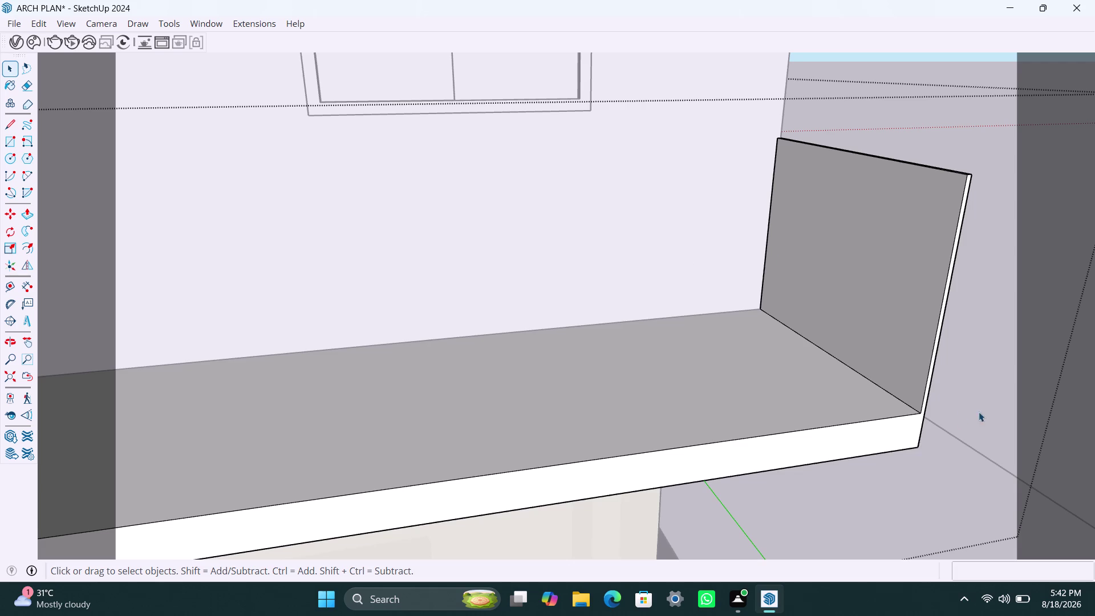
Copy the end wall's inner corner edge 18 mm over and start pulling the thin strip into a wall.
scroll(up, 3)
middle_click(920, 410)
scroll(up, 3)
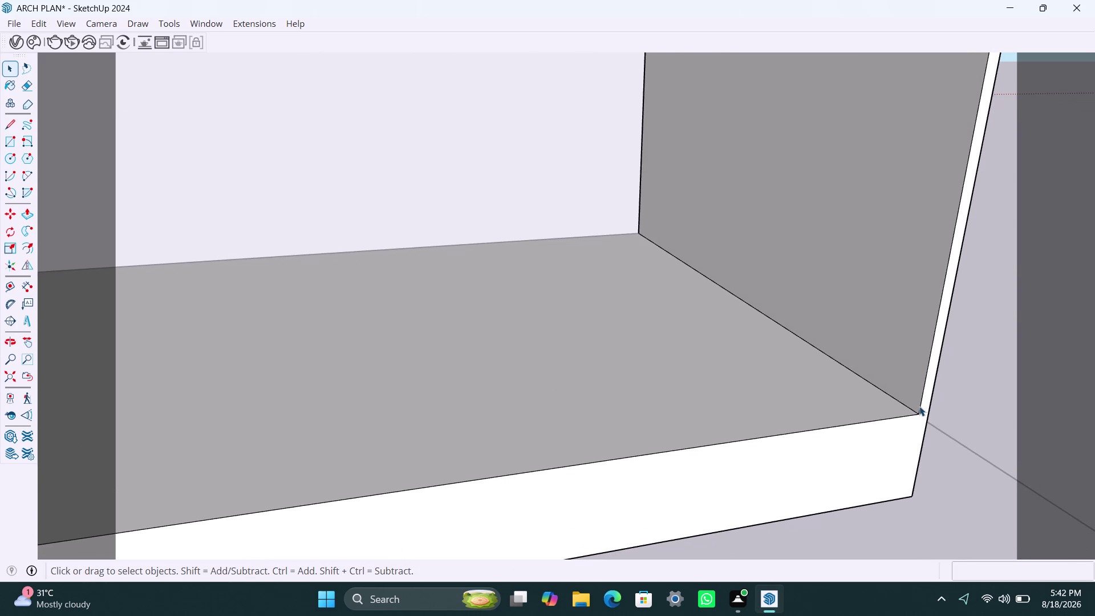
click(920, 406)
key(m)
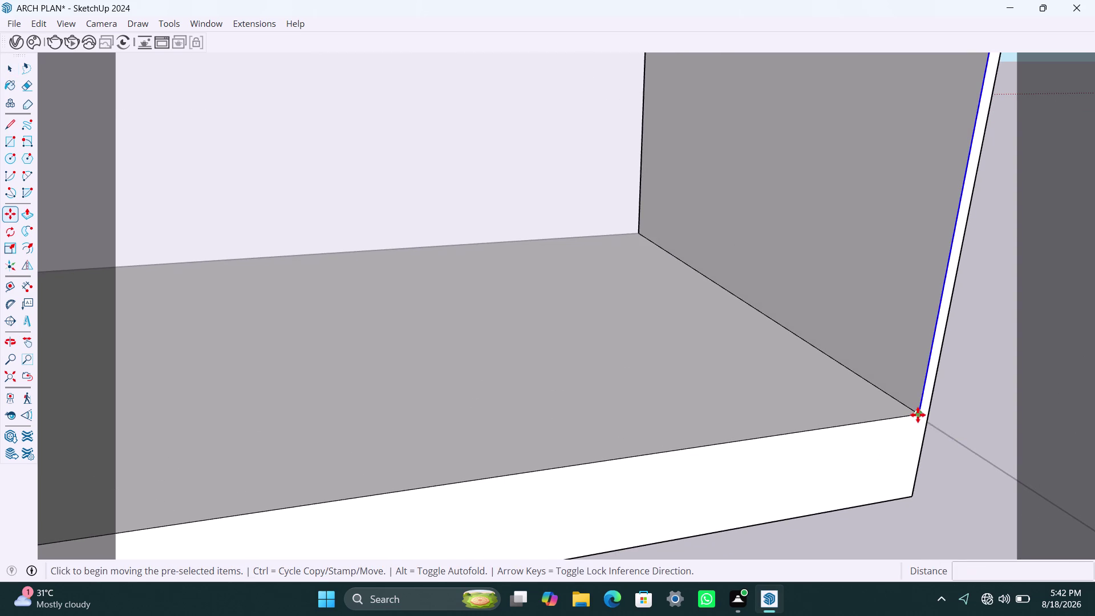
click(918, 415)
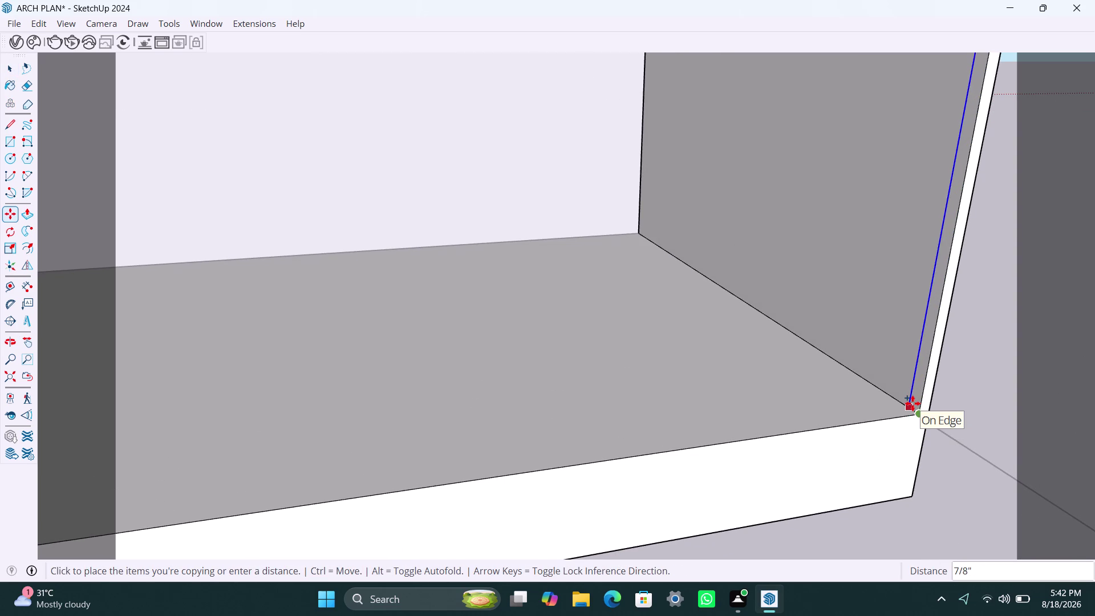
text(18MM)
key(Return)
key(space)
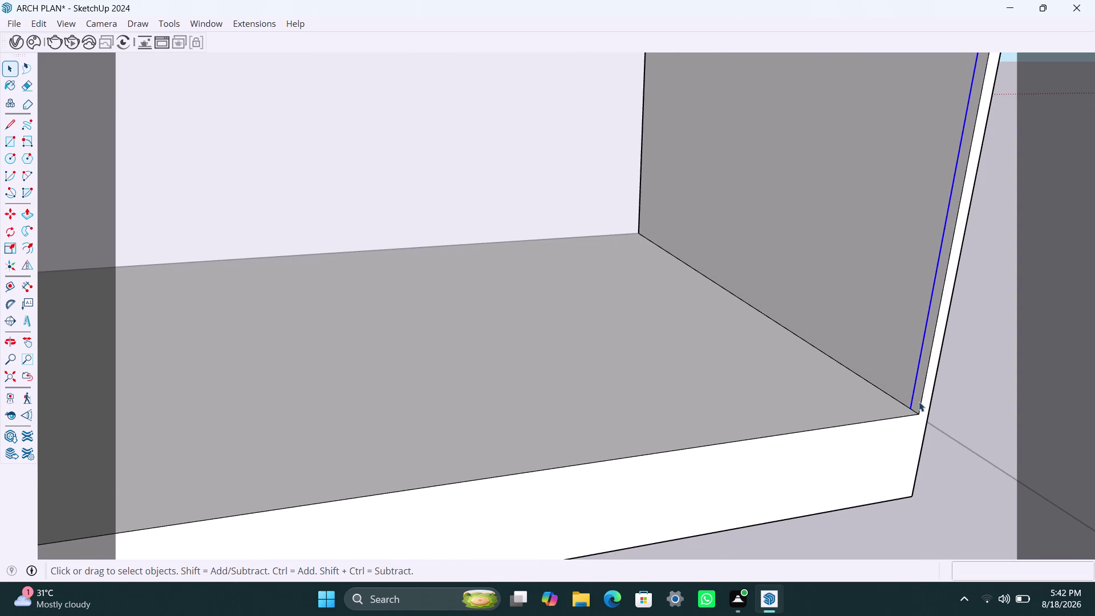
click(919, 387)
key(p)
click(919, 388)
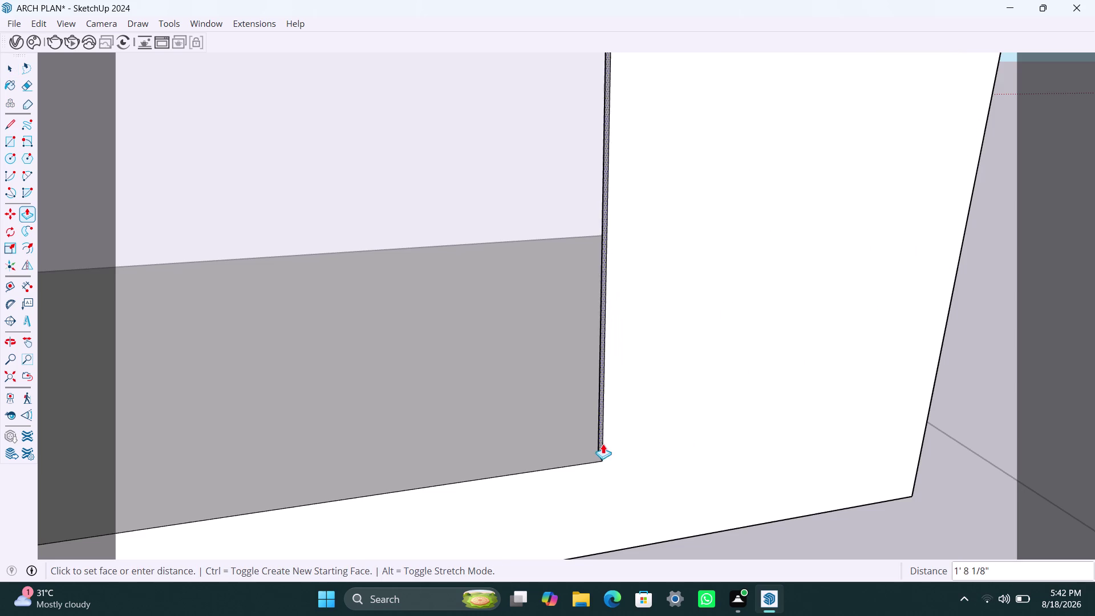
Orbit around the balcony and roof, save the model, and cancel the unfinished wall pull.
scroll(down, 3)
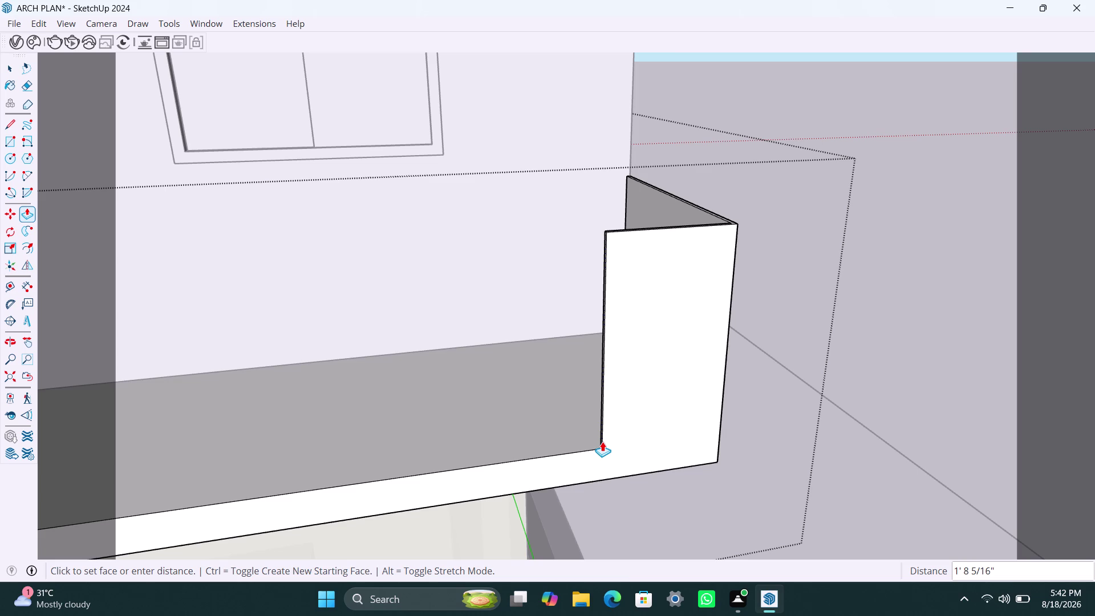
scroll(down, 3)
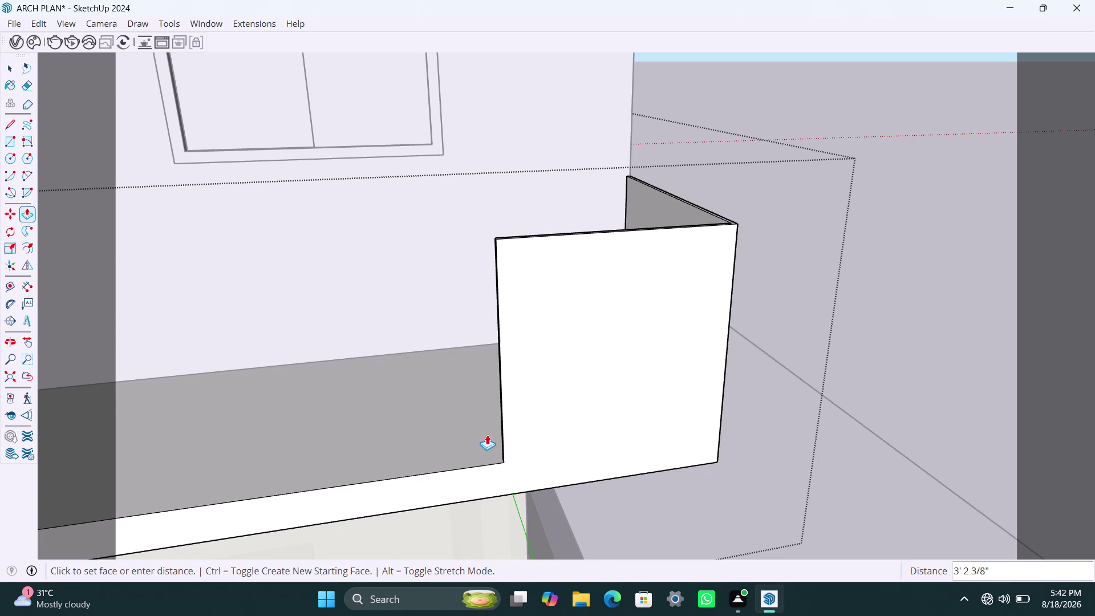
scroll(down, 3)
middle_drag(491, 447, 870, 426)
scroll(up, 3)
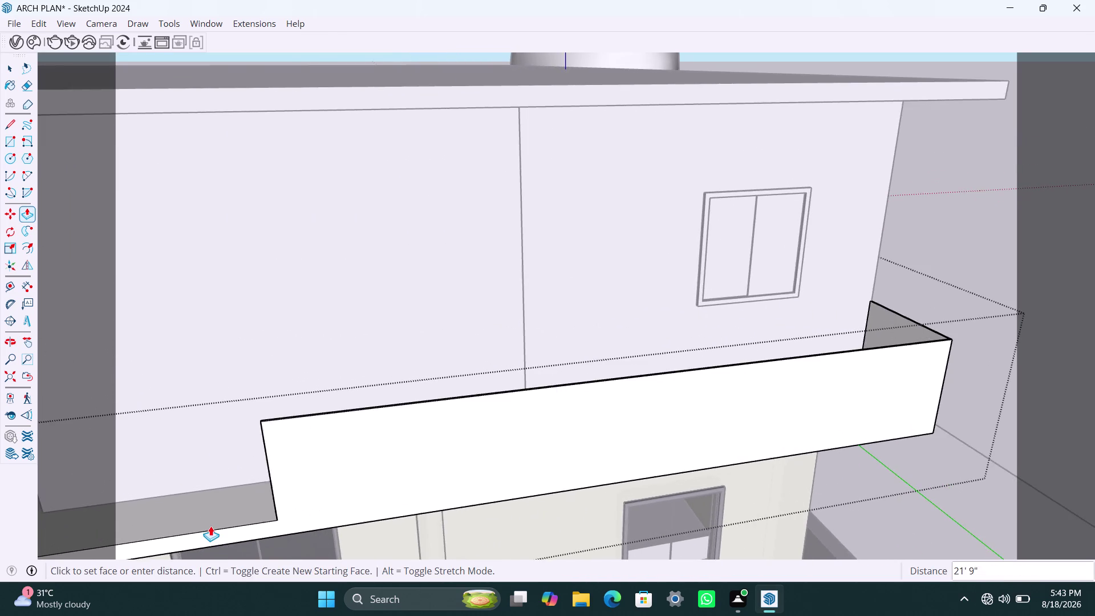
scroll(down, 3)
middle_drag(208, 524, 900, 425)
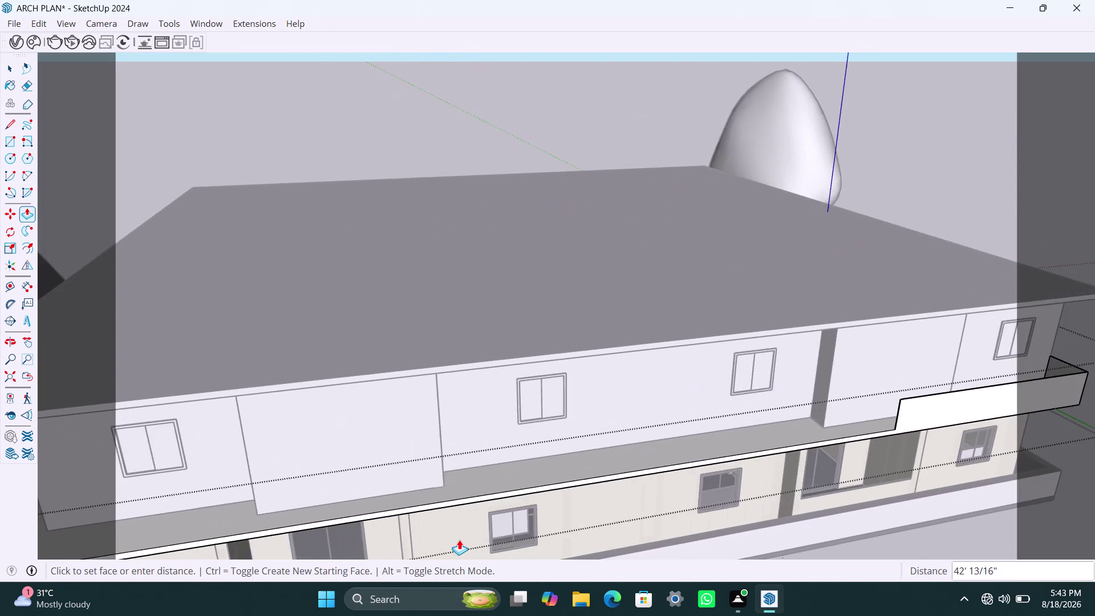
scroll(down, 3)
middle_drag(236, 541, 559, 510)
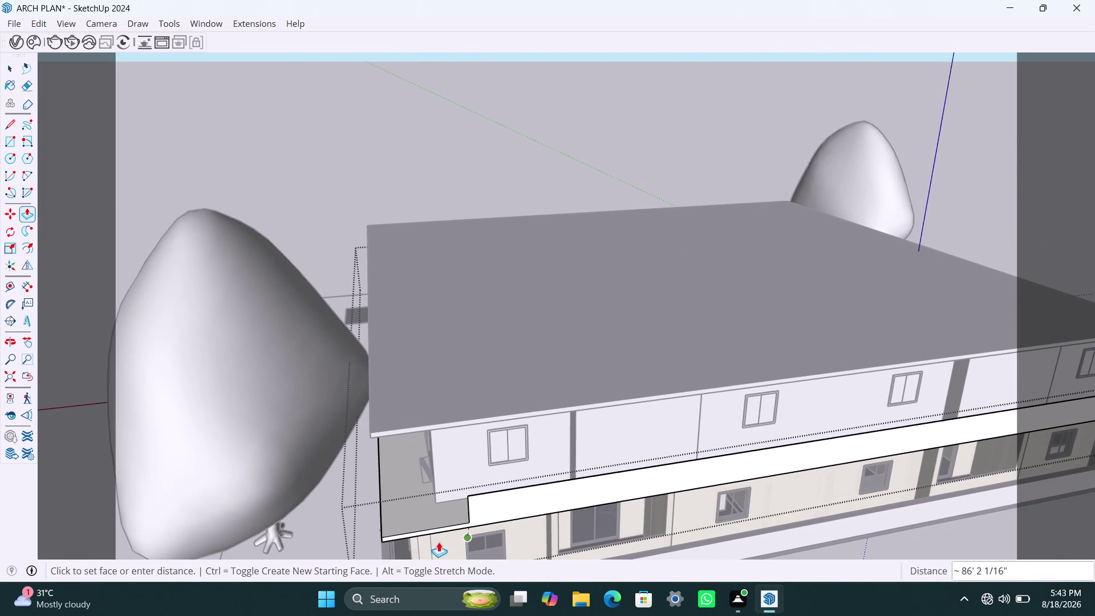
scroll(up, 3)
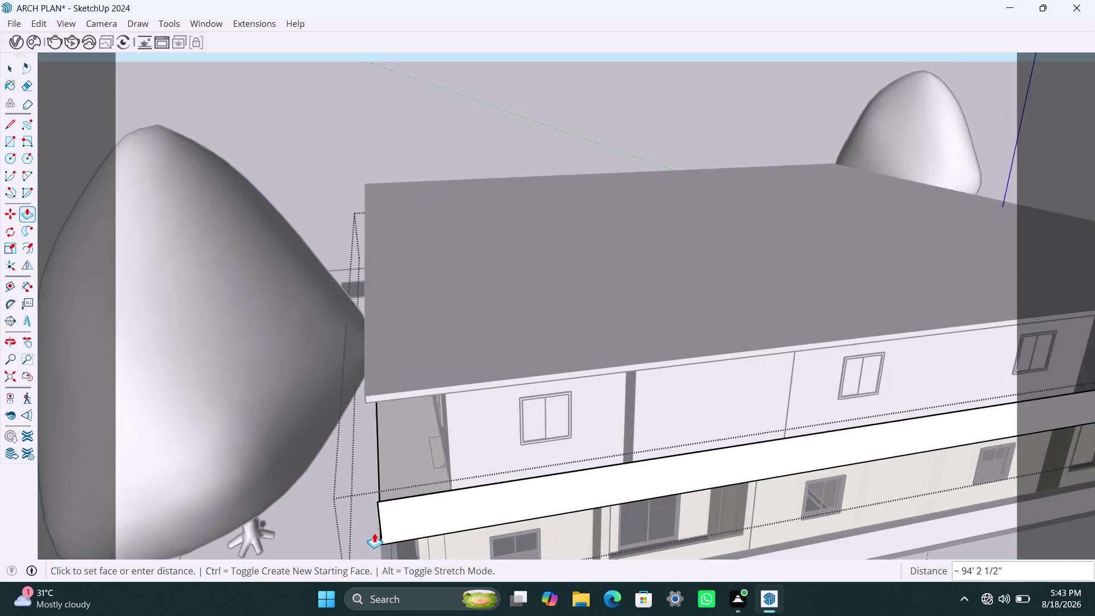
scroll(up, 3)
click(374, 533)
scroll(down, 3)
middle_drag(390, 518, 592, 535)
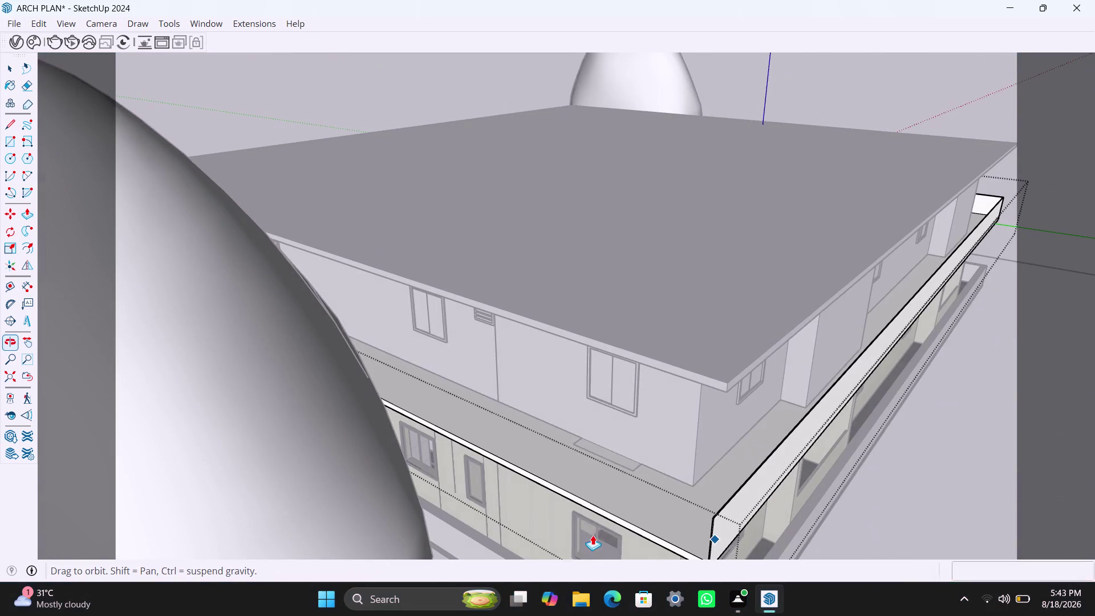
scroll(up, 3)
middle_drag(638, 524, 701, 536)
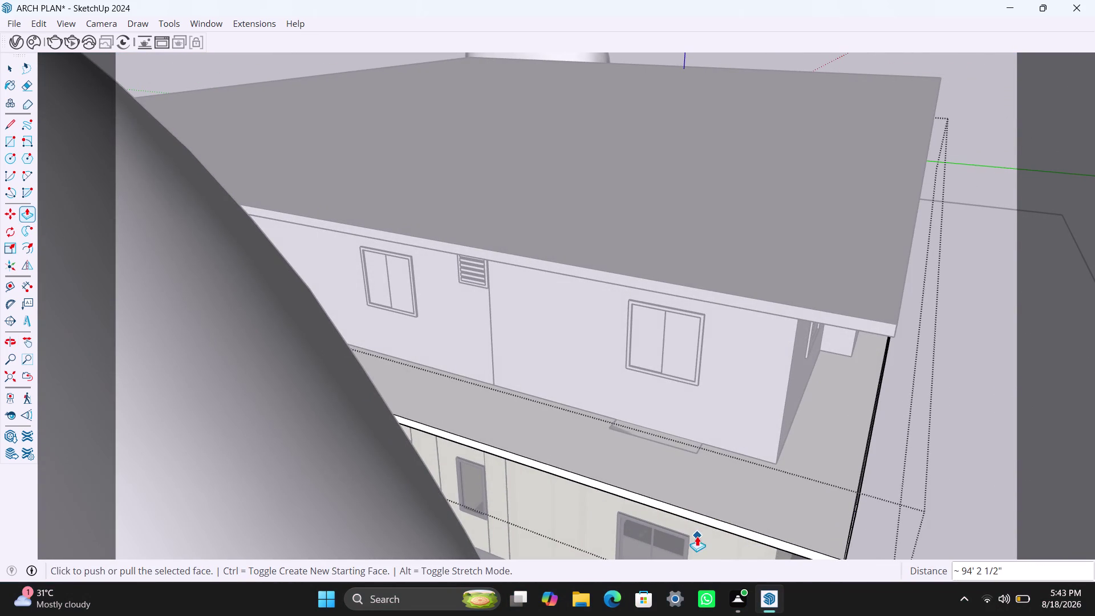
key(ctrl+s)
scroll(down, 3)
middle_drag(685, 519, 731, 524)
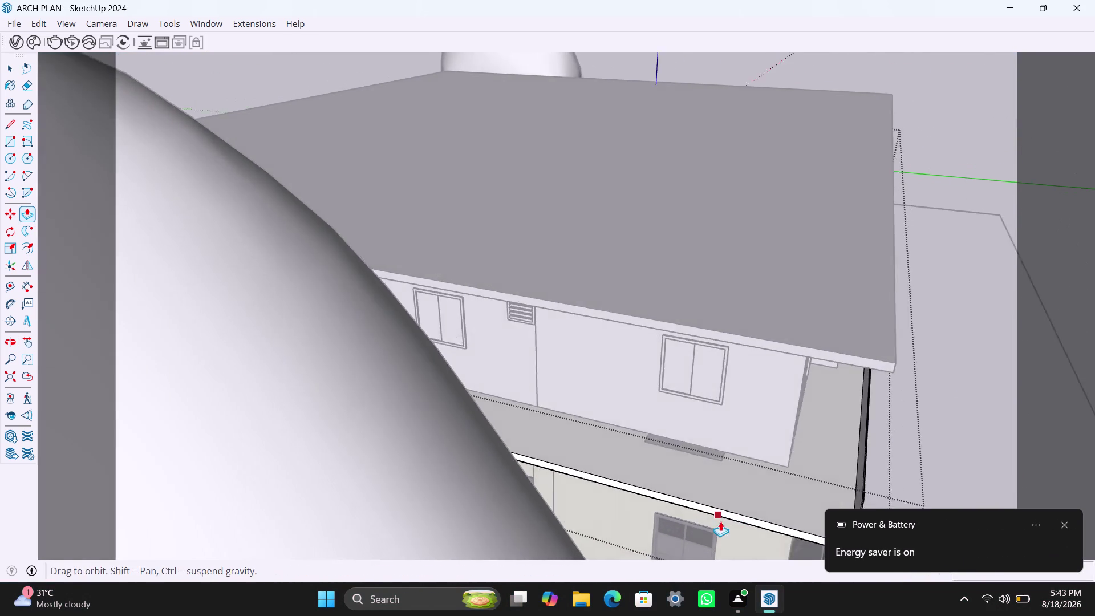
scroll(up, 3)
middle_drag(702, 503, 692, 440)
scroll(up, 3)
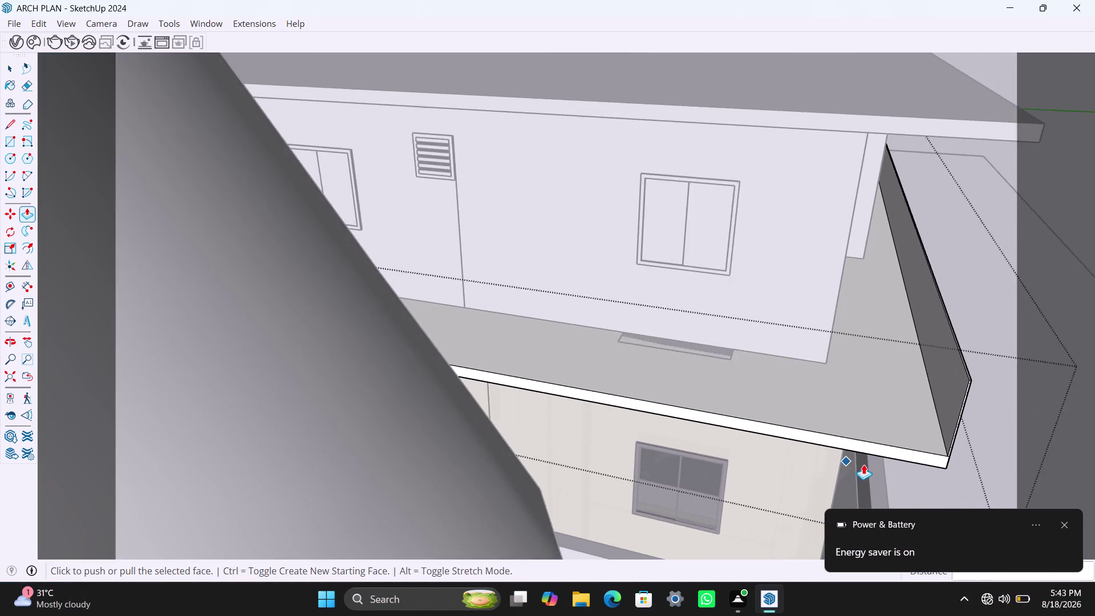
key(space)
Redo the 18 mm edge copy at the end wall corner and start pulling the strip again.
scroll(up, 3)
middle_drag(927, 443, 836, 439)
scroll(up, 3)
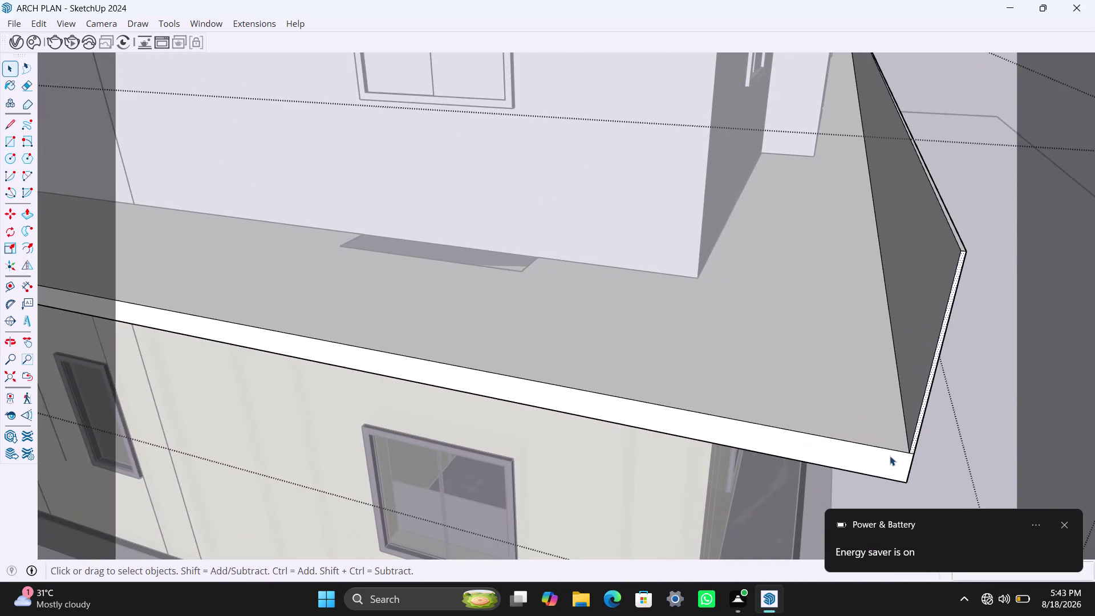
middle_drag(890, 455, 965, 463)
scroll(up, 3)
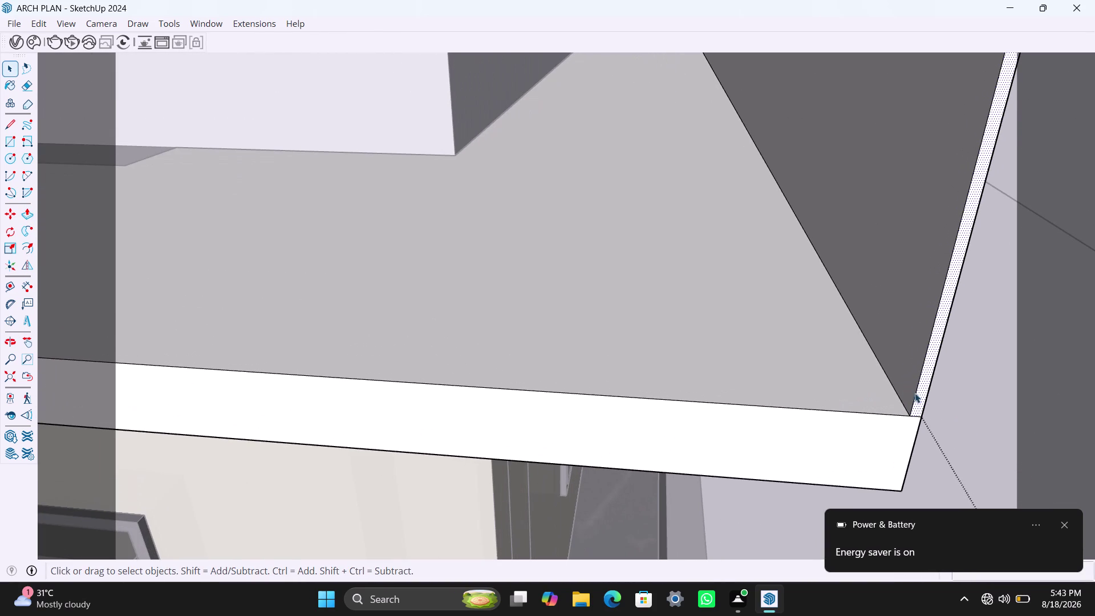
click(914, 405)
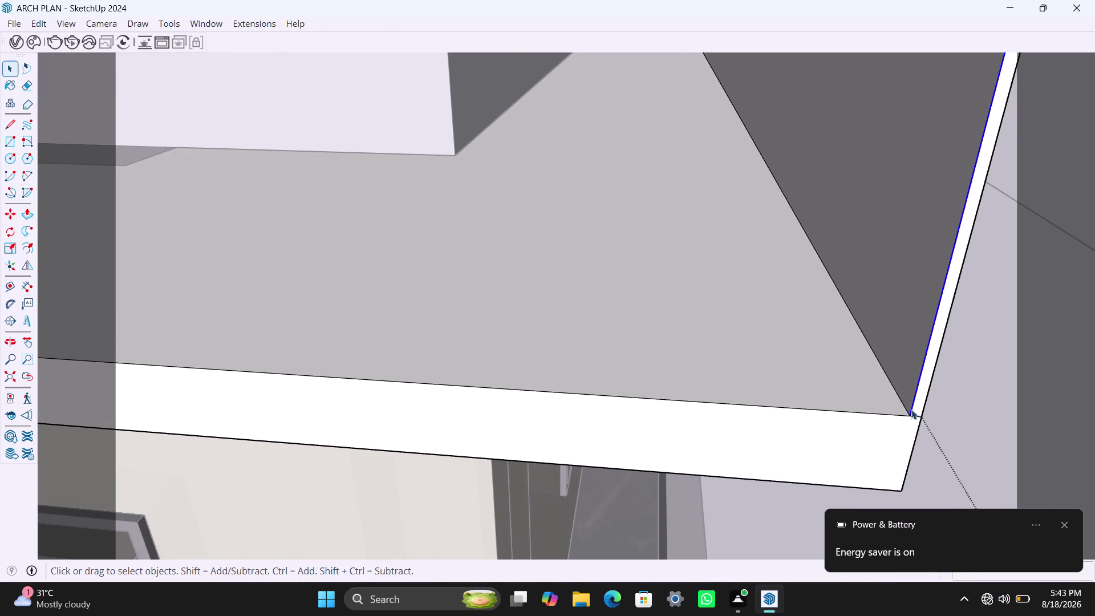
key(m)
click(911, 414)
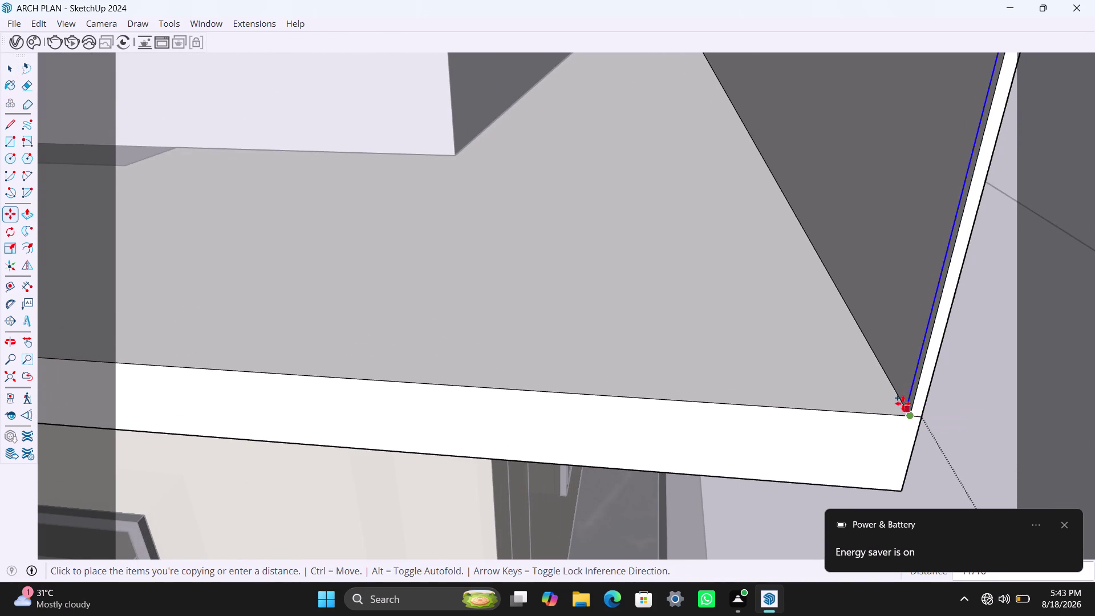
text(18)
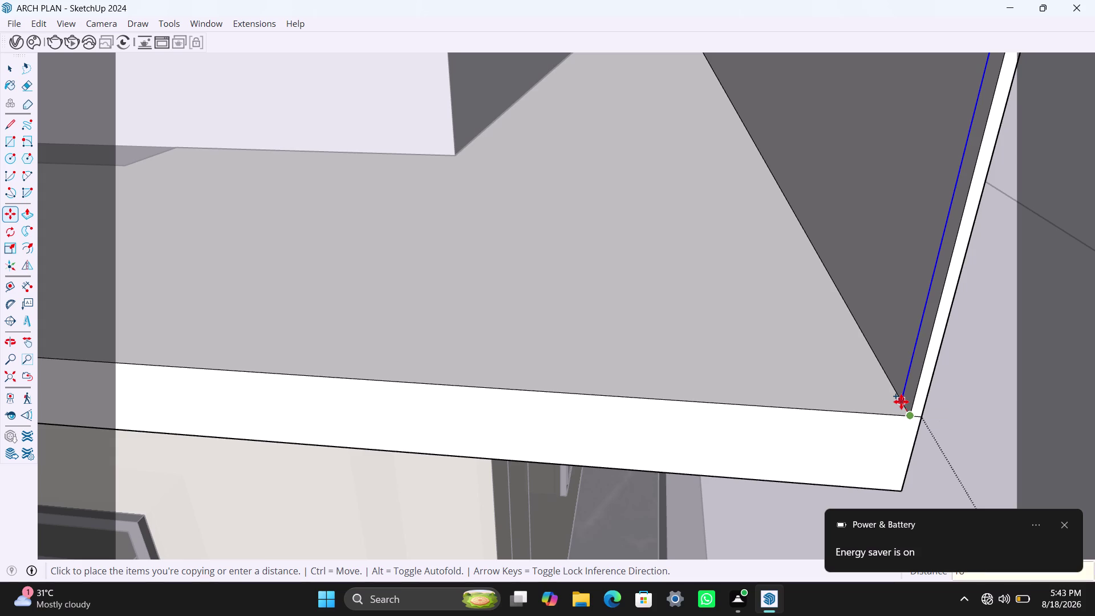
text(MM)
key(Return)
key(space)
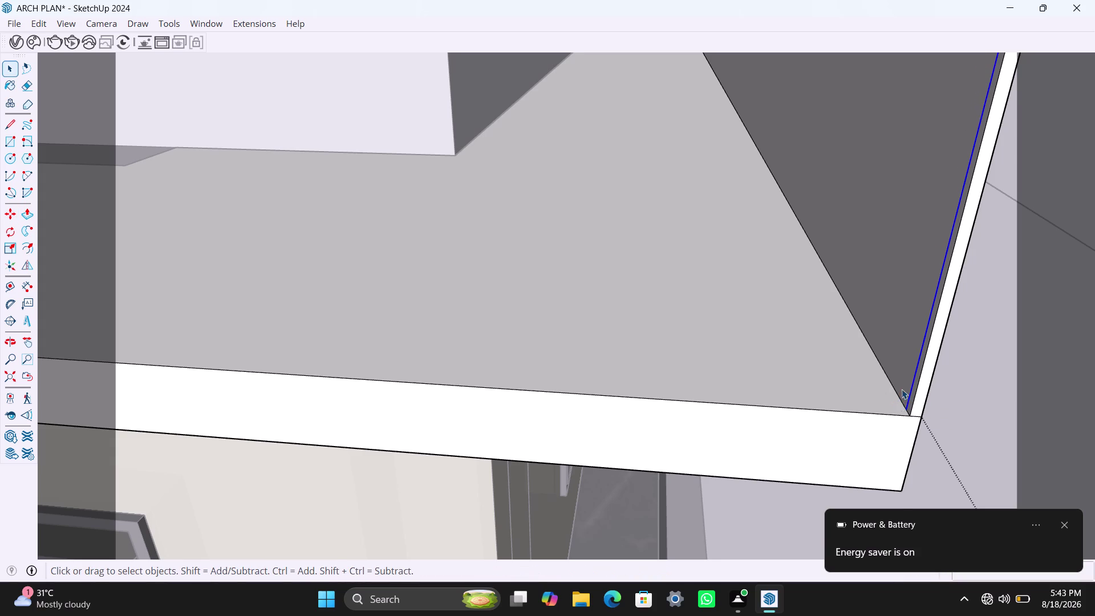
scroll(up, 3)
click(923, 373)
key(p)
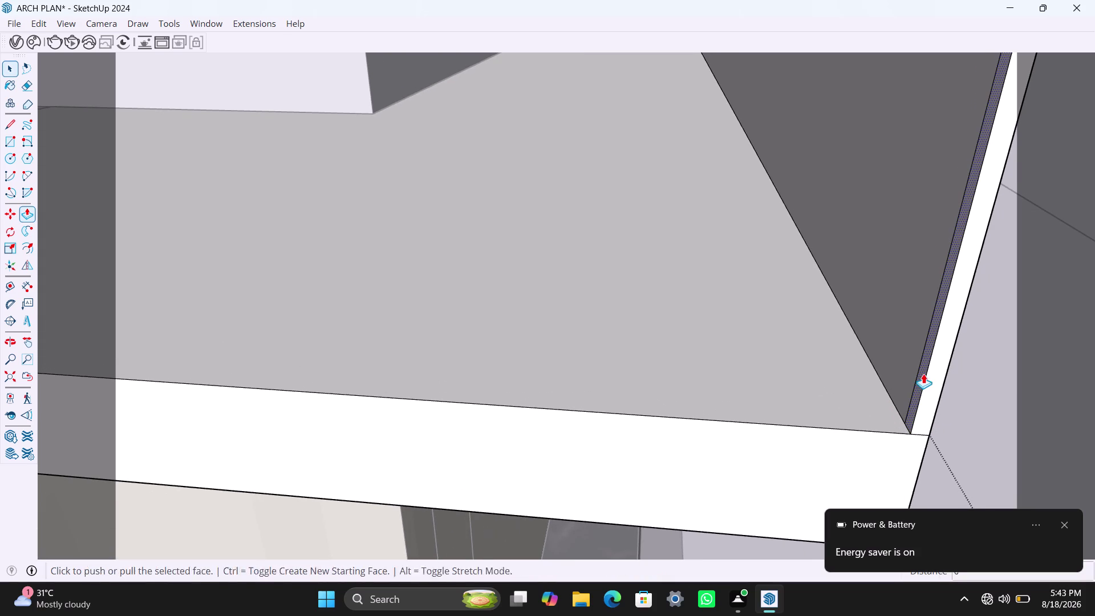
click(923, 373)
Pull the strip into a parapet running along the balcony front to its far end.
scroll(down, 3)
scroll(down, 3)
scroll(down, 3)
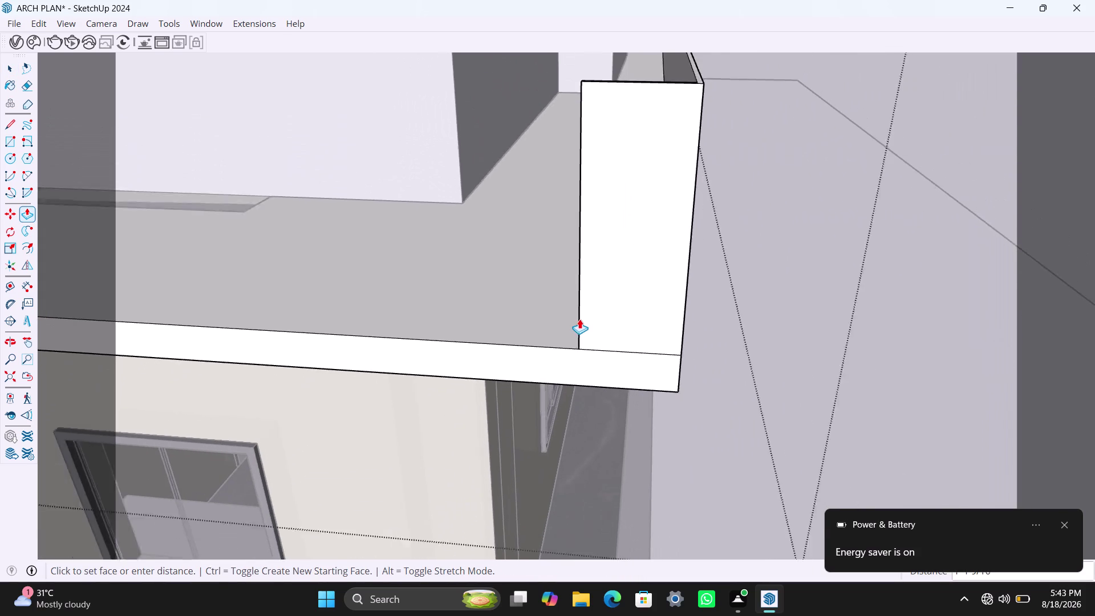
scroll(down, 3)
scroll(down, 3)
middle_drag(465, 307, 335, 301)
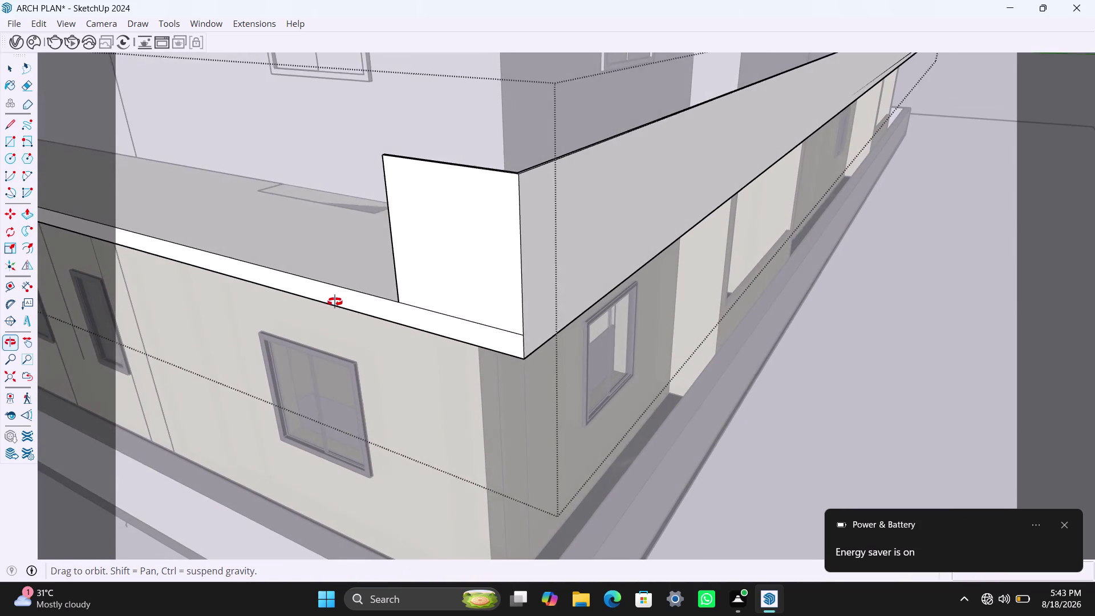
middle_drag(335, 302, 334, 301)
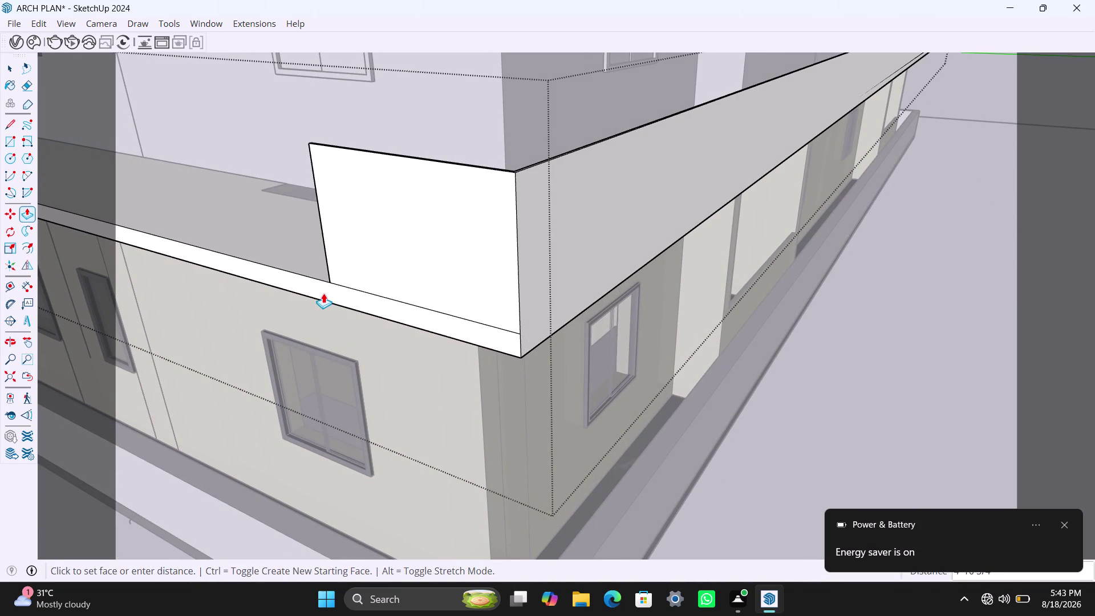
scroll(down, 3)
scroll(down, 3)
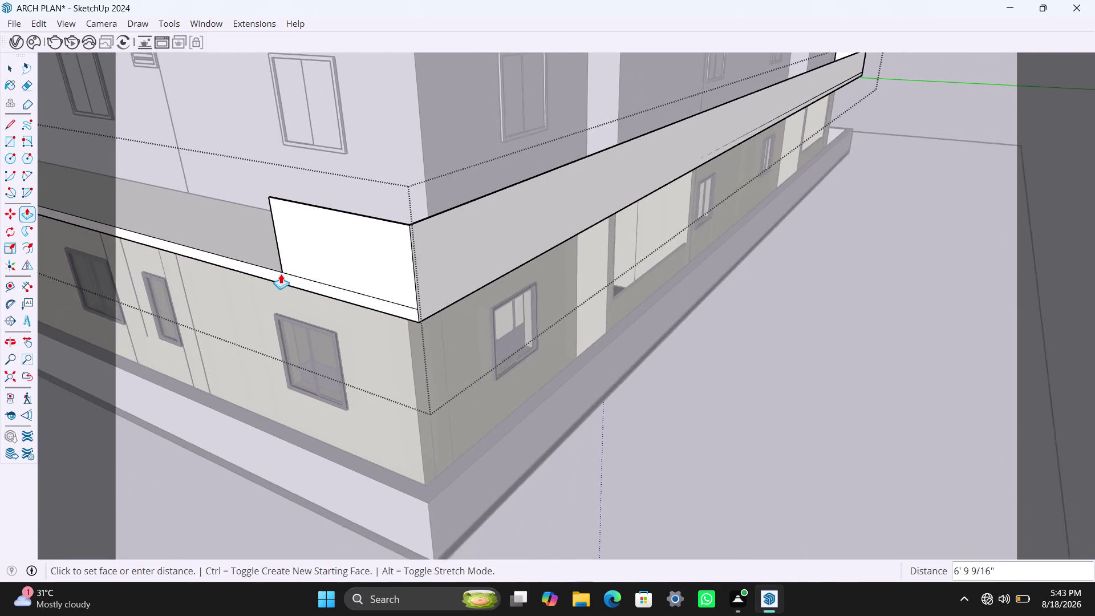
middle_drag(272, 268, 290, 271)
scroll(down, 3)
middle_drag(275, 263, 788, 327)
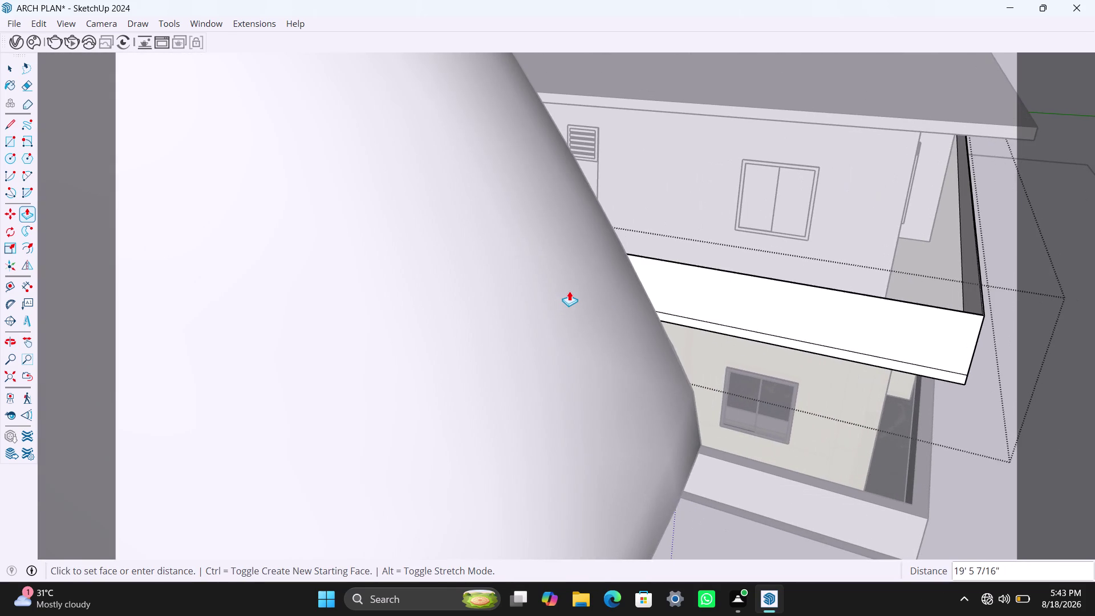
scroll(down, 3)
middle_drag(594, 279, 770, 301)
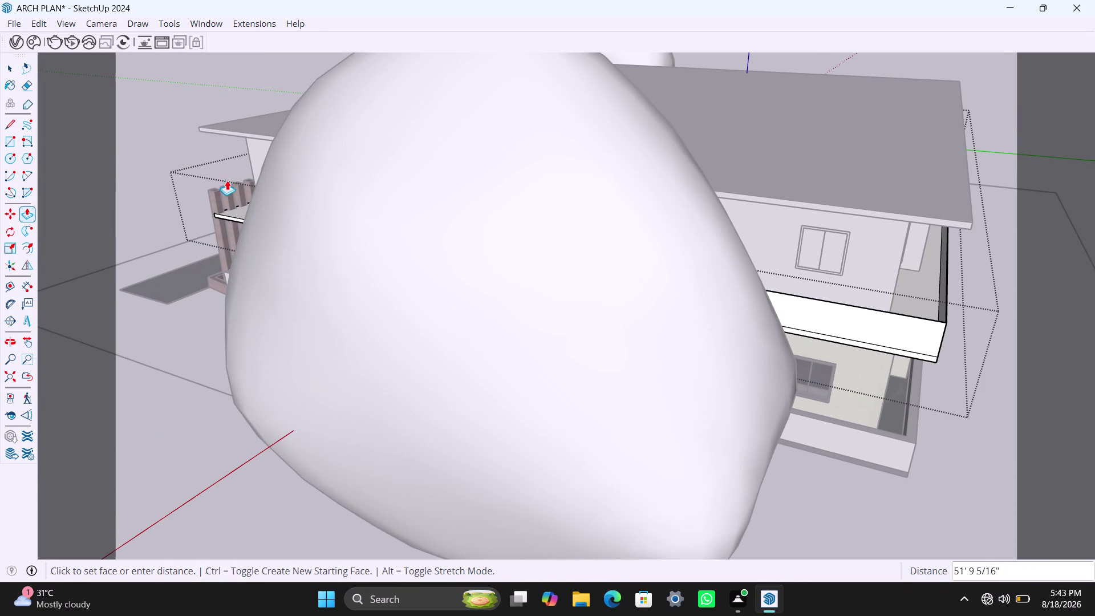
scroll(up, 3)
middle_drag(220, 196, 316, 222)
scroll(up, 3)
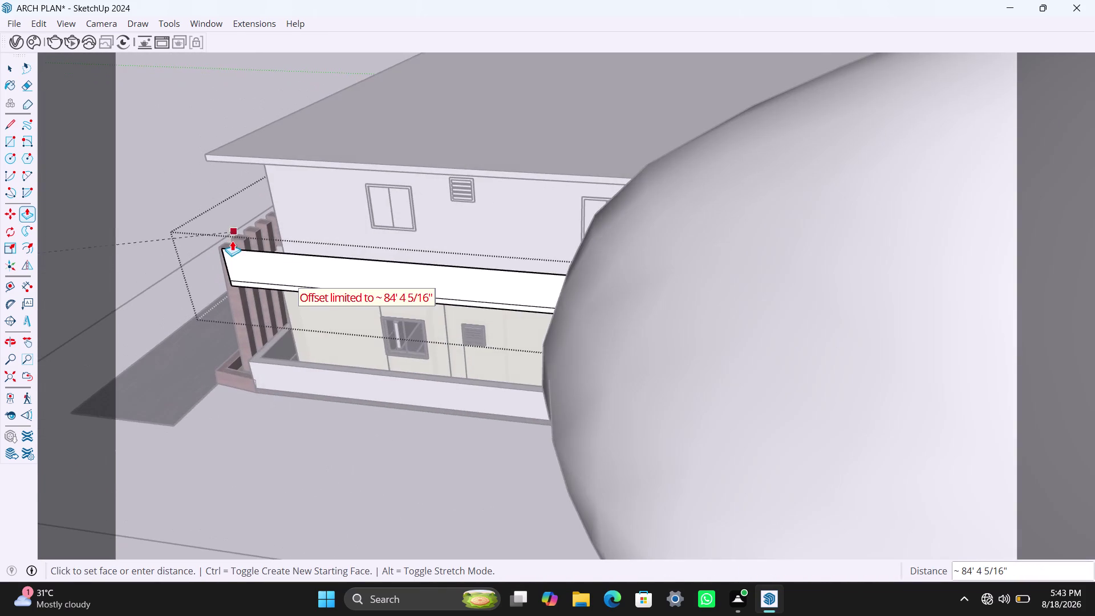
scroll(up, 3)
click(222, 267)
Orbit to the ledge corner beside the tree and return to the Select tool.
scroll(up, 3)
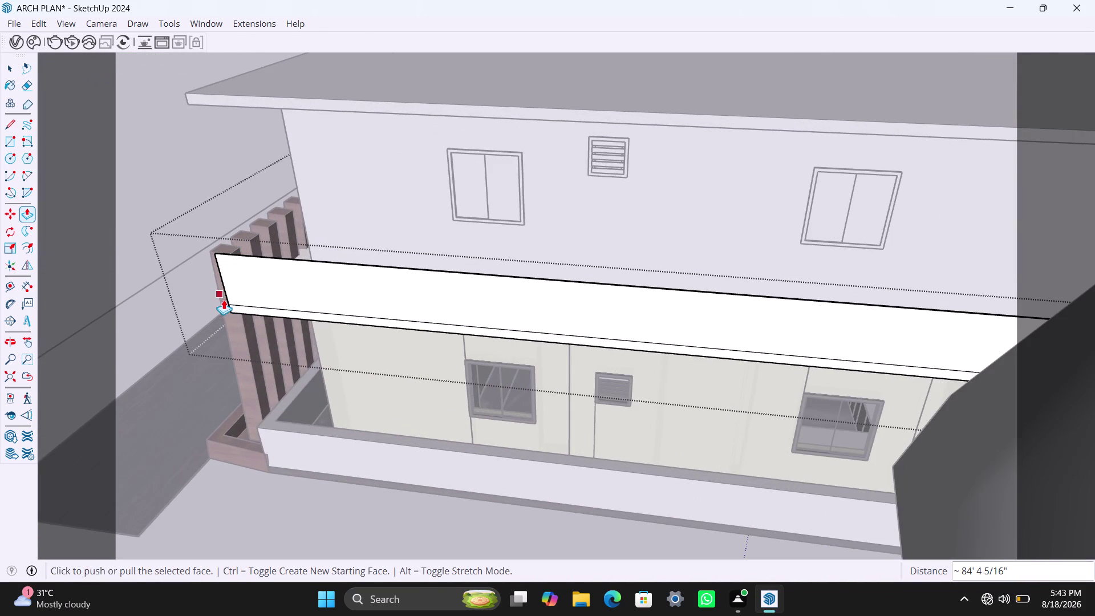
middle_drag(227, 300, 549, 329)
scroll(up, 3)
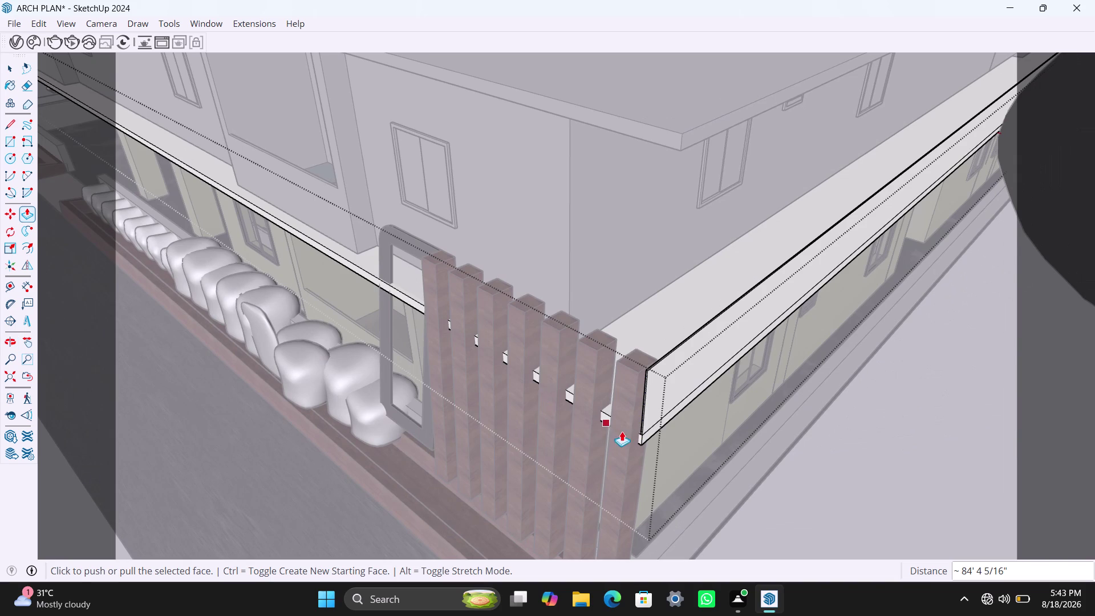
middle_drag(636, 424, 787, 439)
scroll(down, 3)
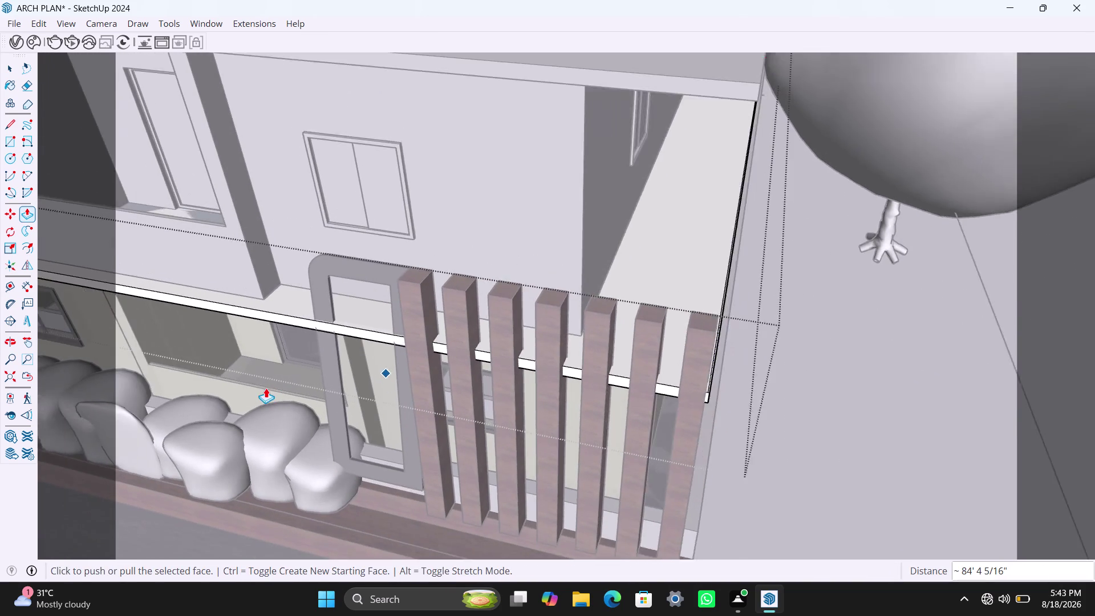
scroll(down, 3)
middle_drag(229, 354, 319, 353)
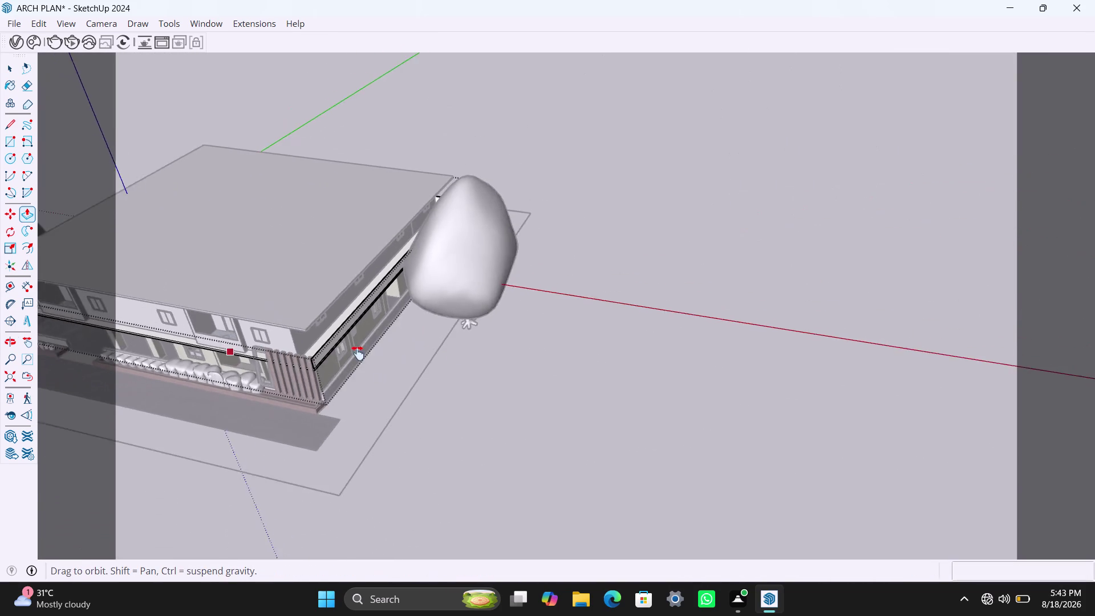
middle_drag(319, 353, 601, 358)
scroll(up, 3)
key(space)
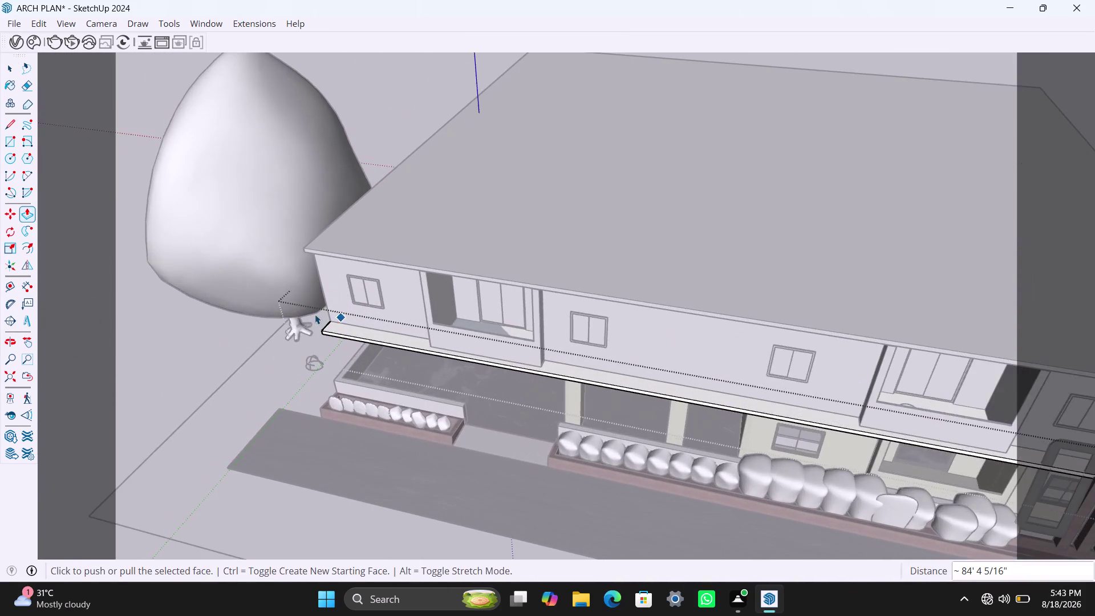
scroll(up, 3)
middle_drag(351, 353, 400, 359)
scroll(up, 3)
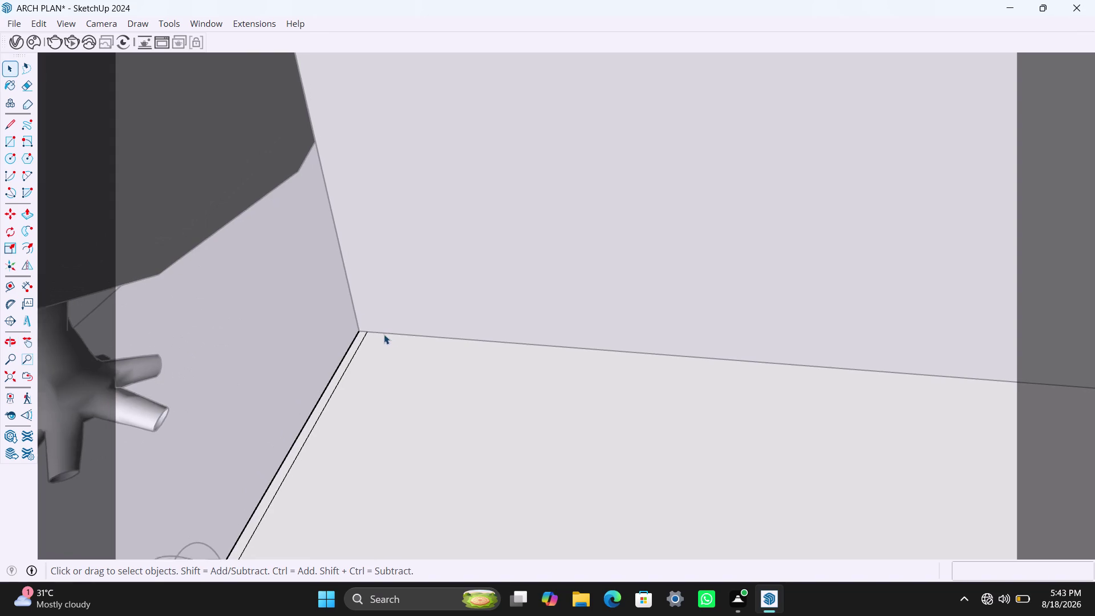
Split off a thin strip at the ledge corner and raise it 3' into an upright panel.
scroll(up, 3)
key(l)
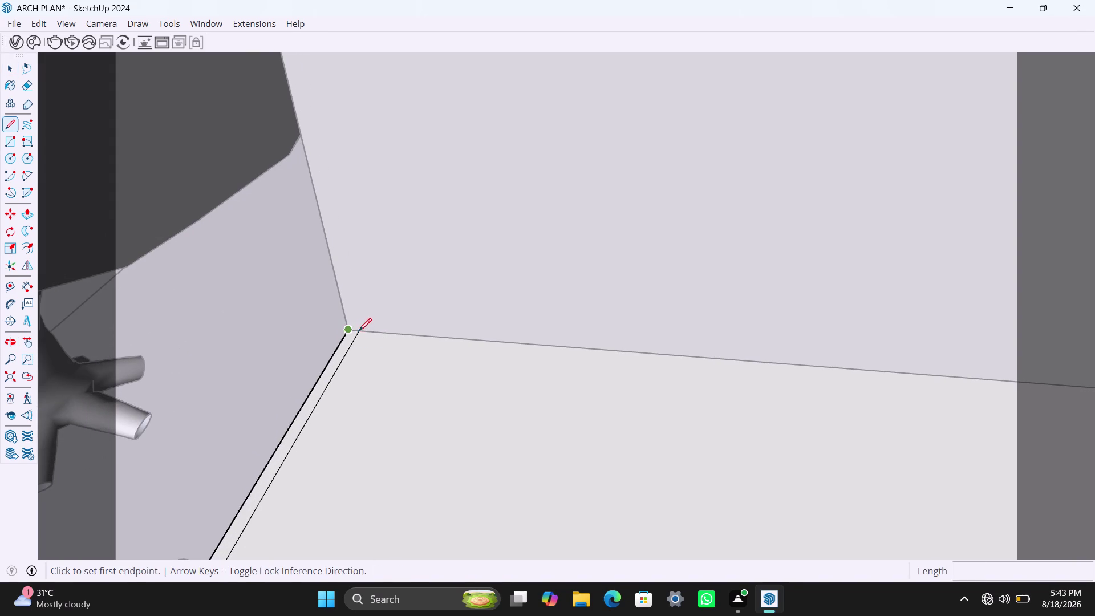
click(359, 329)
click(349, 325)
key(space)
click(349, 339)
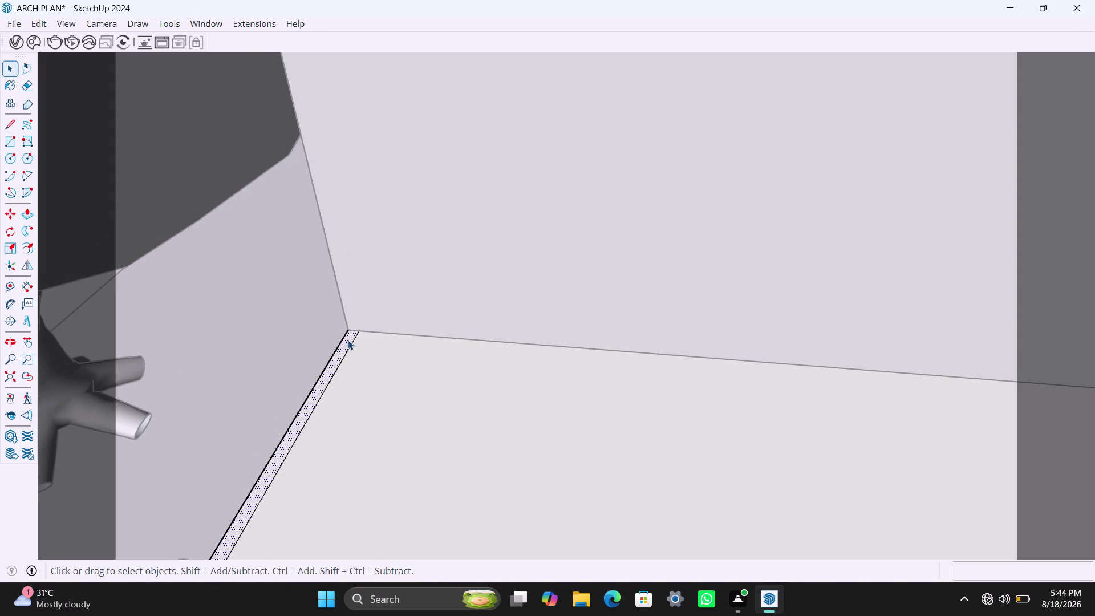
key(p)
click(348, 339)
scroll(down, 3)
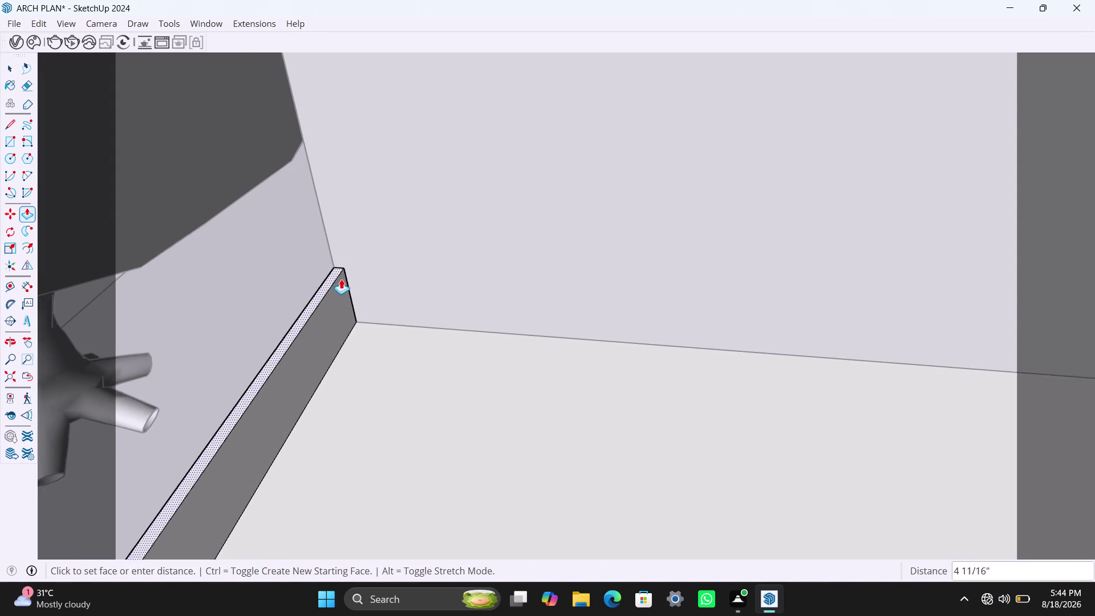
middle_drag(373, 279, 564, 241)
scroll(down, 3)
middle_drag(263, 292, 278, 285)
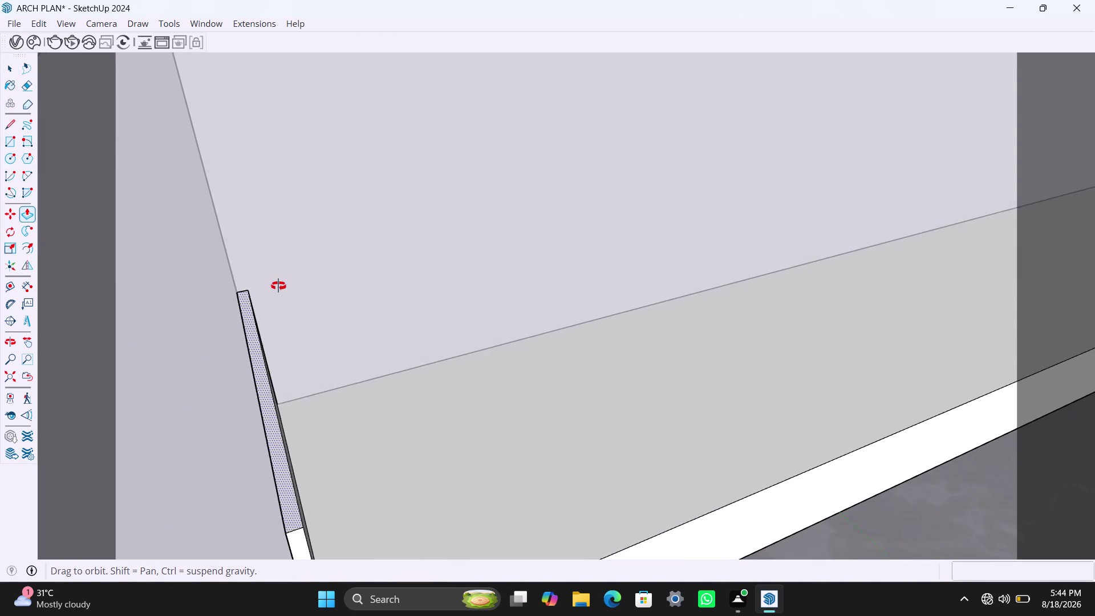
middle_drag(277, 285, 486, 195)
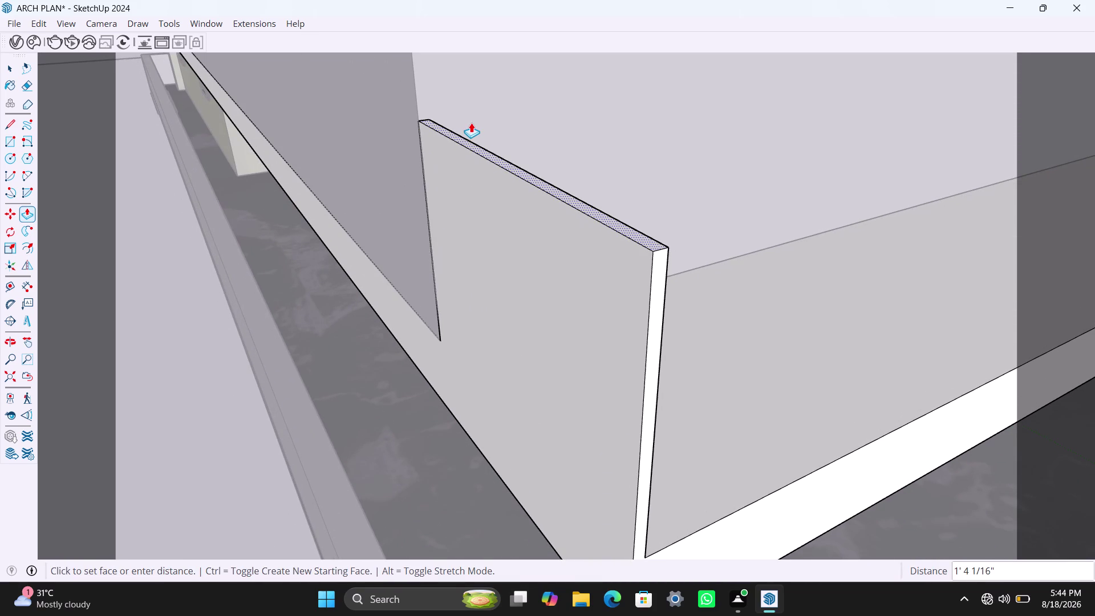
text(3')
key(Return)
Copy the panel's vertical end edge 18 mm along the ledge.
scroll(down, 3)
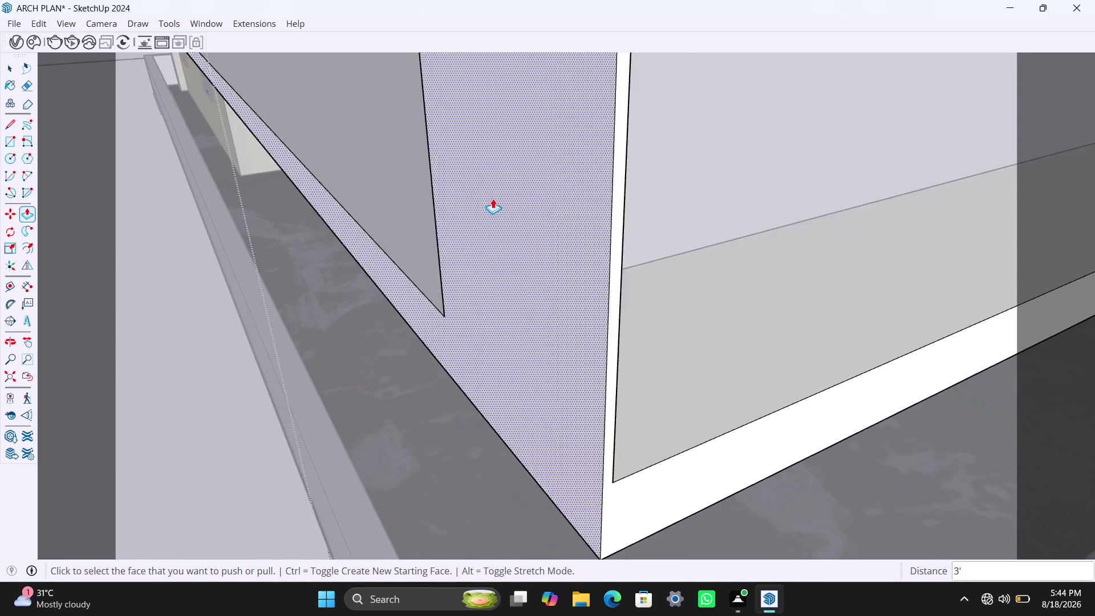
scroll(down, 3)
middle_drag(544, 209, 232, 249)
scroll(down, 3)
middle_drag(375, 236, 307, 251)
key(space)
scroll(up, 3)
click(334, 202)
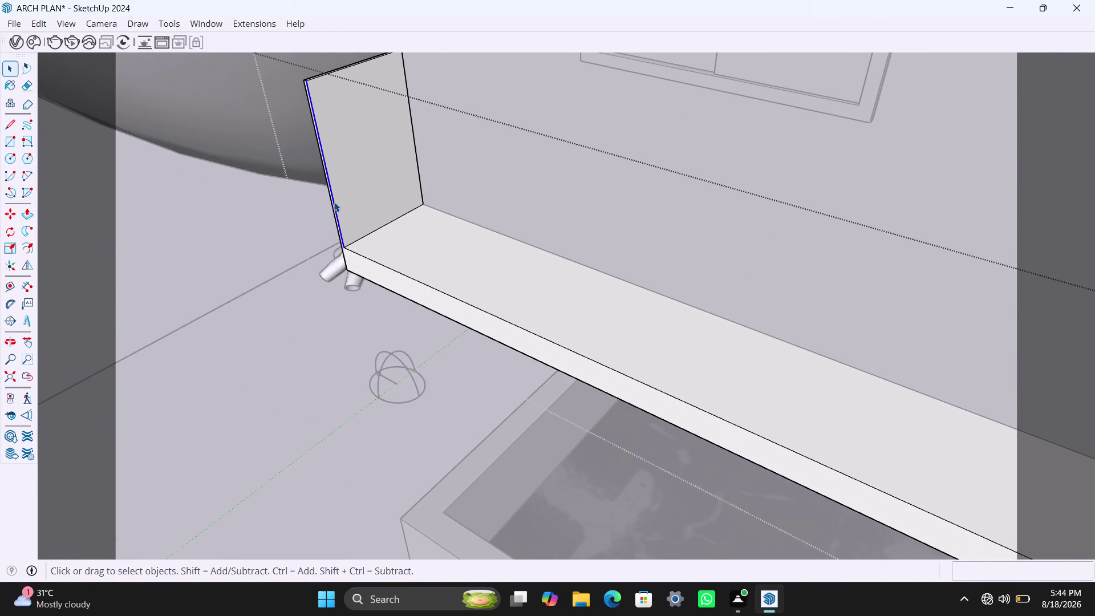
scroll(up, 3)
key(m)
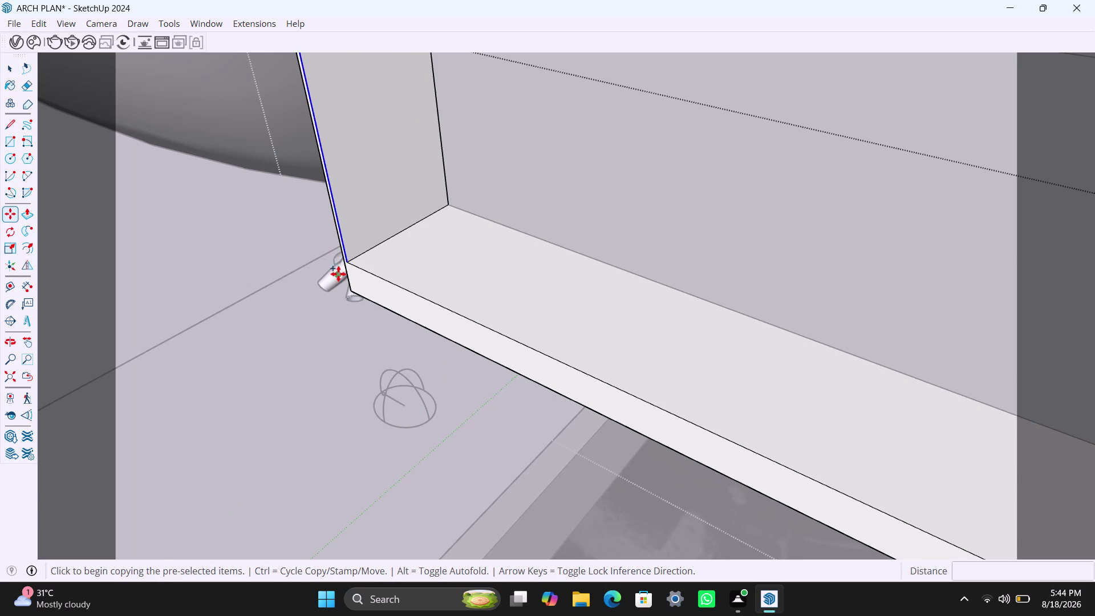
click(352, 261)
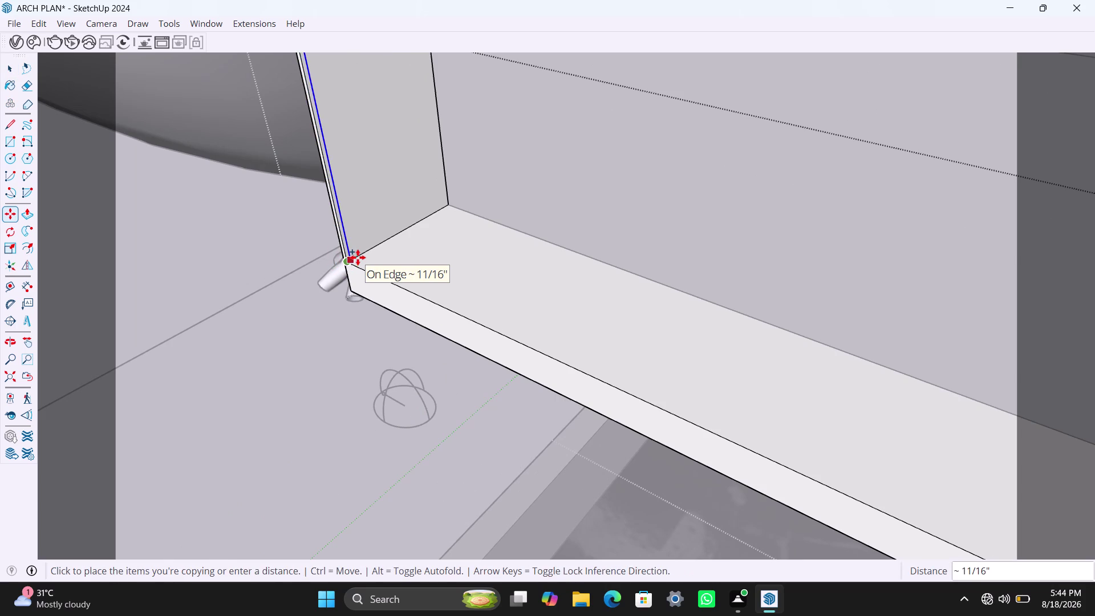
text(18M)
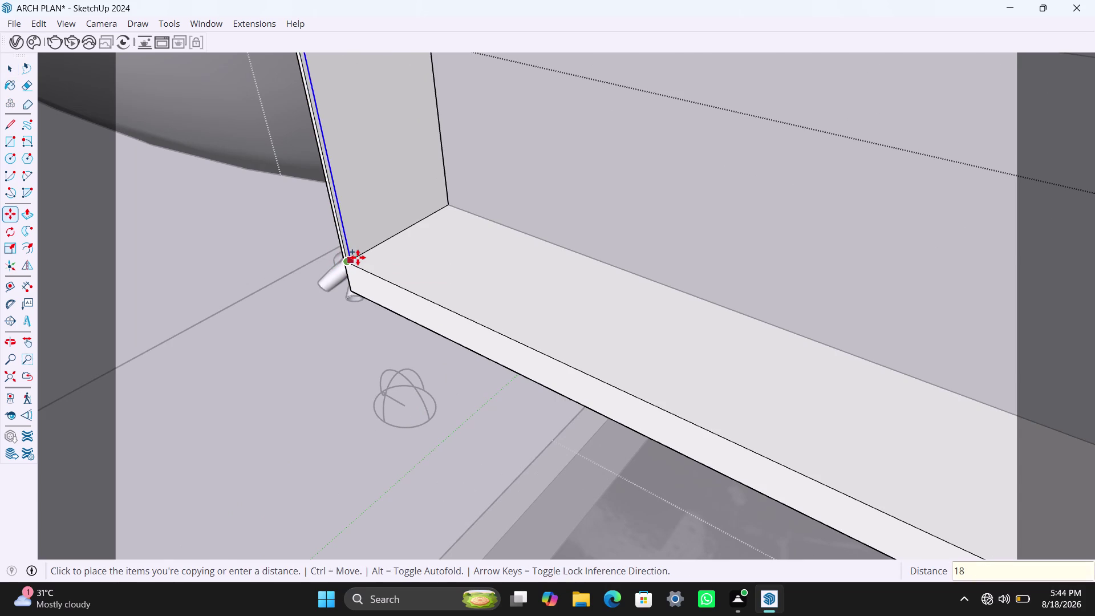
text(M)
key(Return)
key(space)
Start pulling the panel's thin face, after cancelling an accidental pull of the ledge top.
scroll(up, 3)
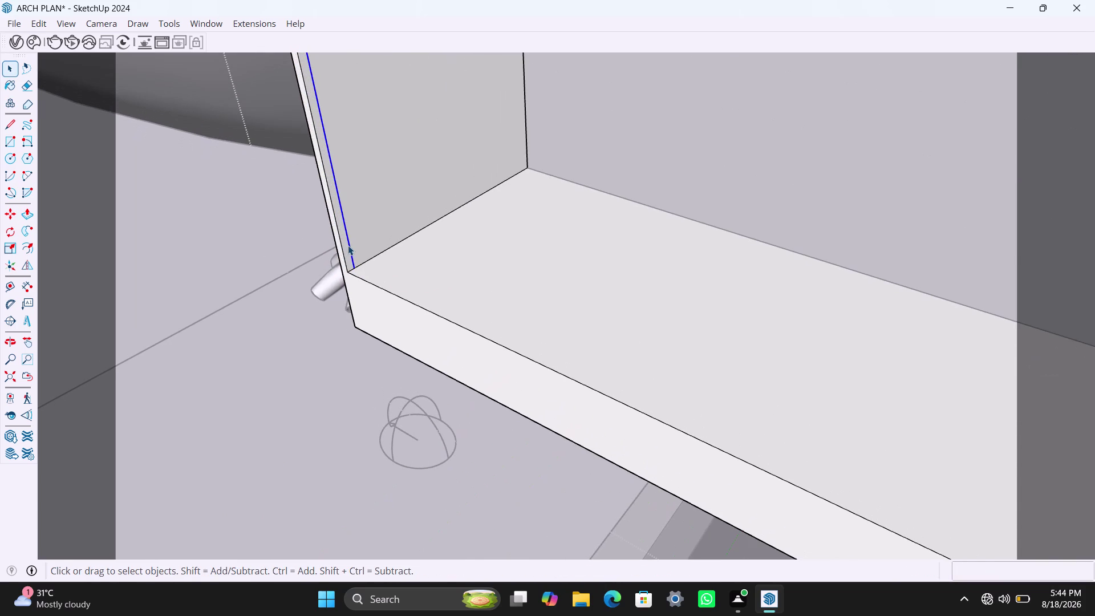
click(345, 249)
click(348, 254)
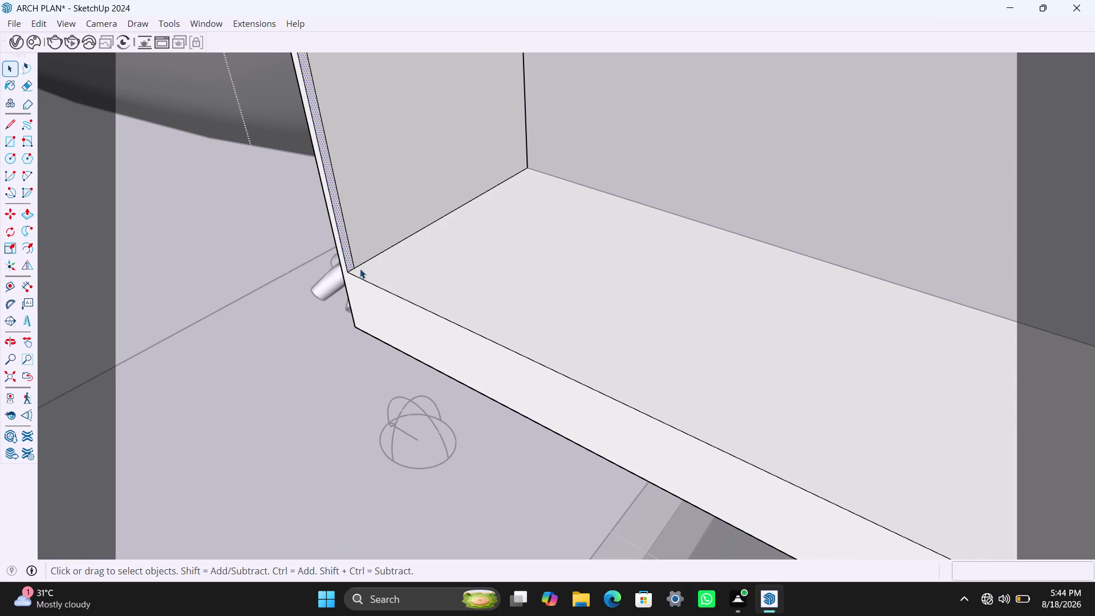
scroll(down, 3)
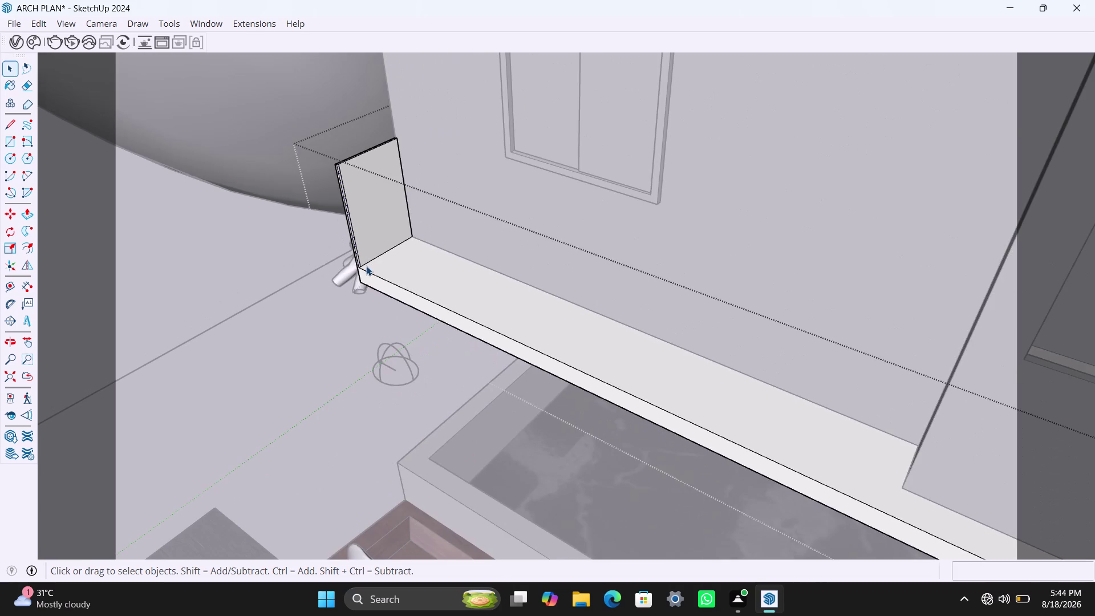
click(366, 266)
key(p)
click(366, 266)
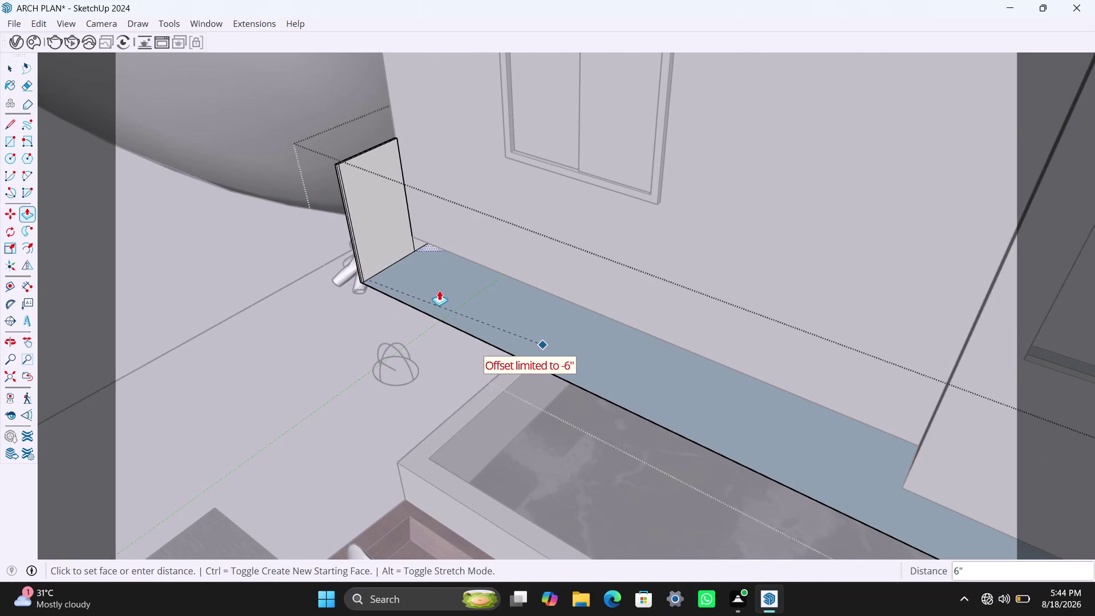
key(Escape)
scroll(up, 3)
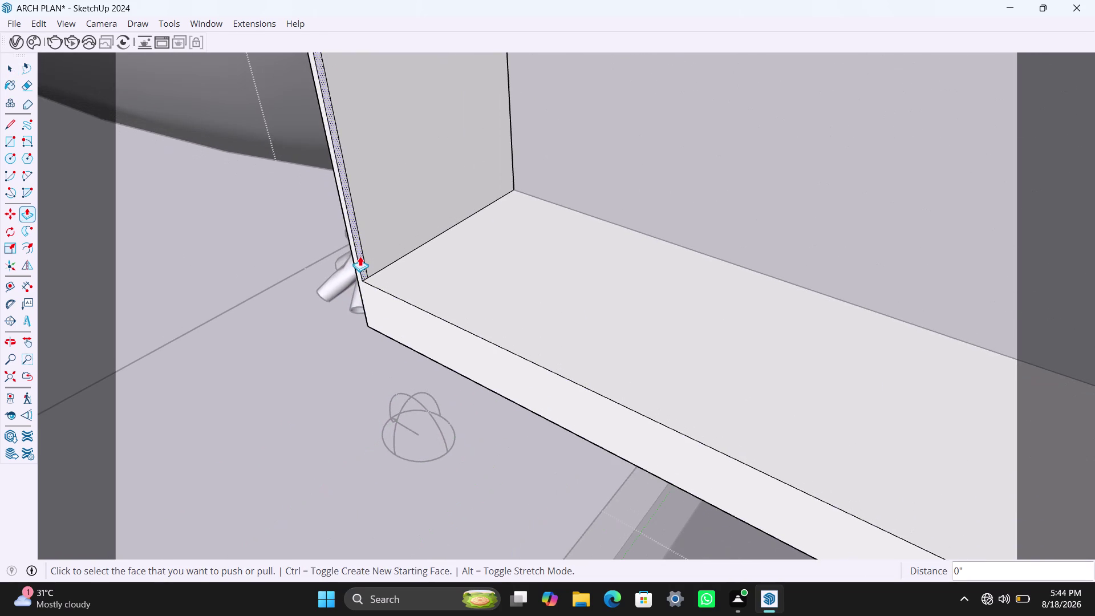
click(363, 259)
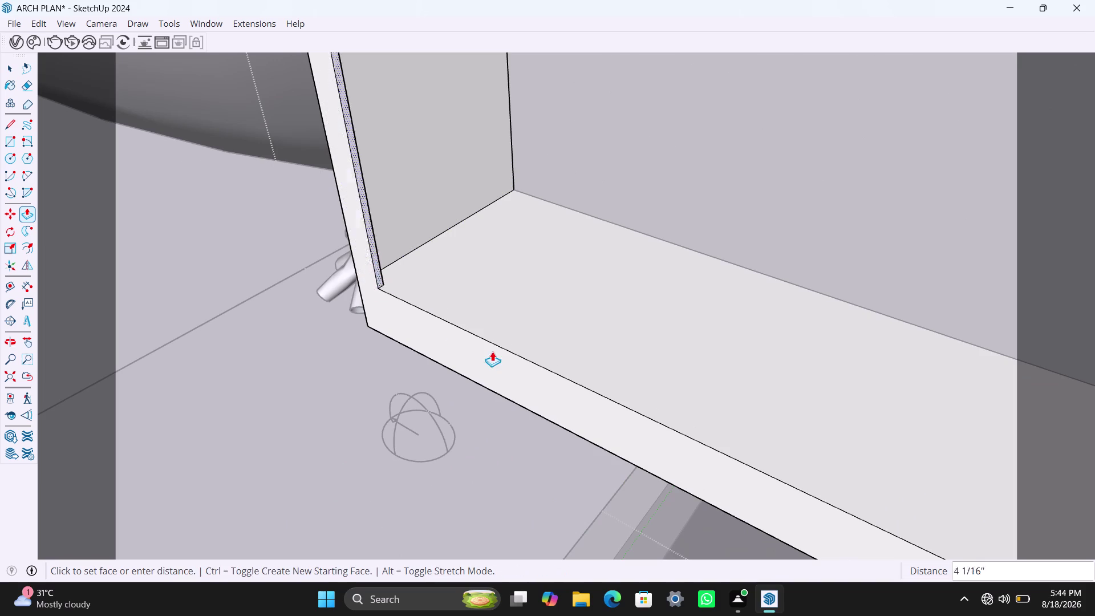
Stretch the thin panel face to the far end of the front ledge.
scroll(down, 3)
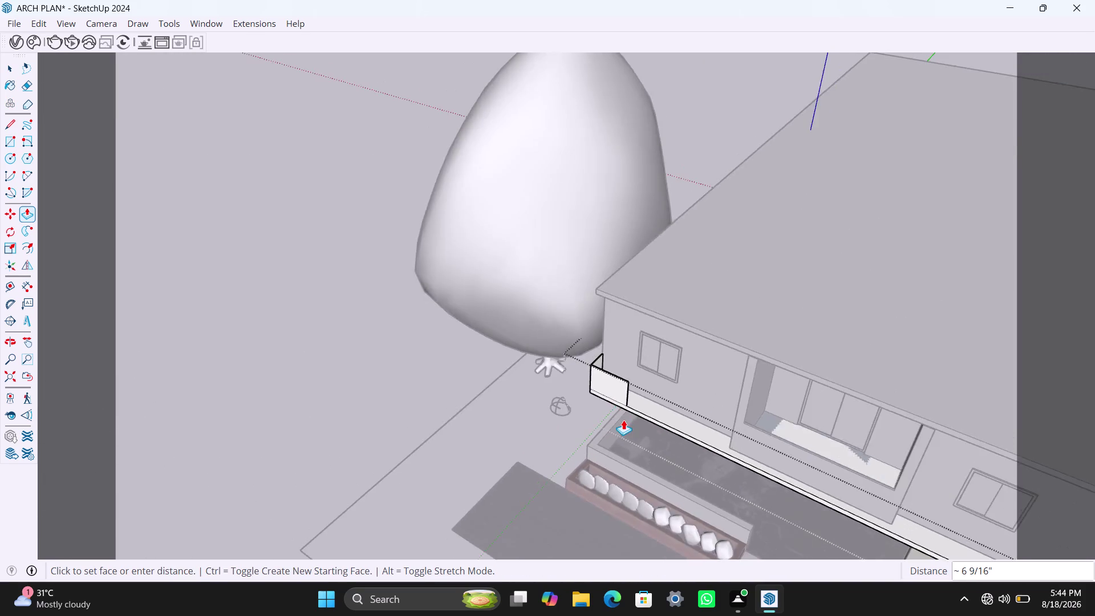
scroll(down, 3)
scroll(down, 3)
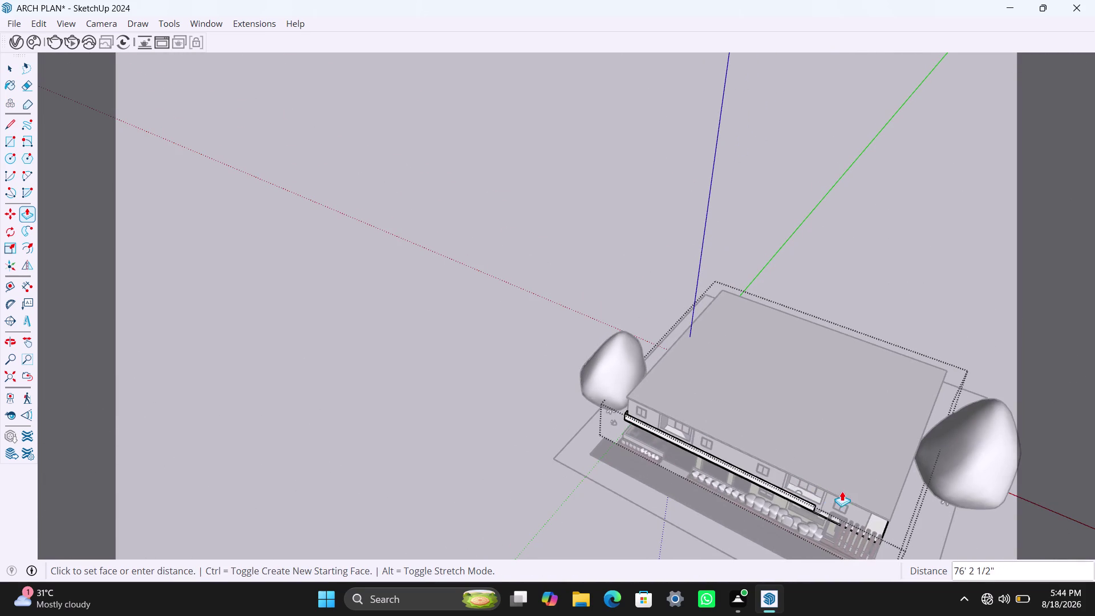
scroll(down, 3)
middle_drag(870, 503, 751, 445)
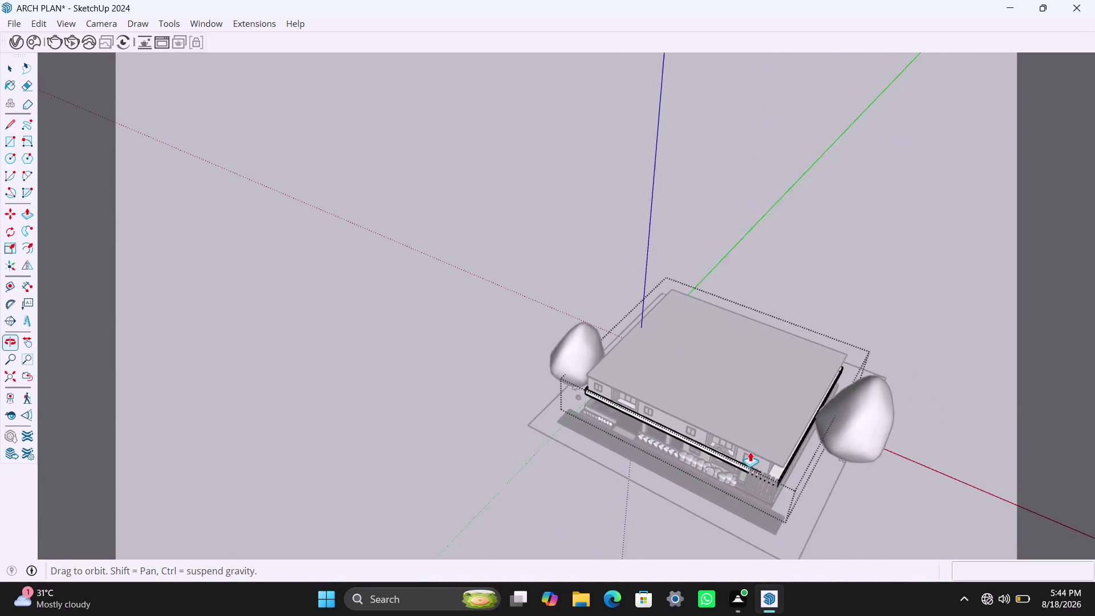
scroll(up, 3)
scroll(up, 3)
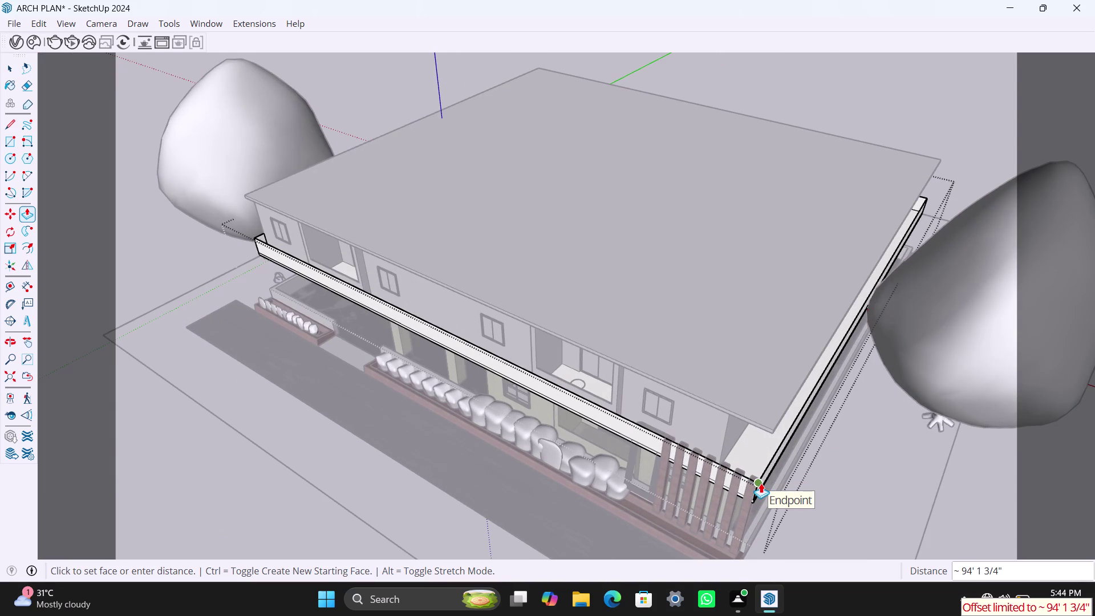
click(761, 483)
key(space)
scroll(down, 3)
middle_drag(640, 470, 656, 428)
click(258, 309)
scroll(up, 3)
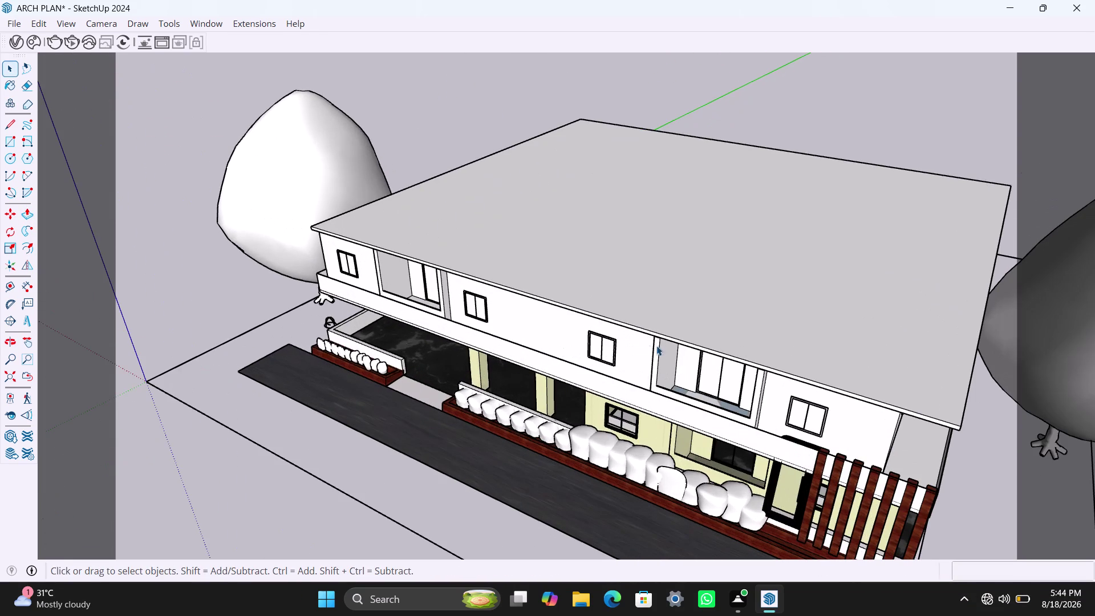
middle_drag(675, 345, 701, 298)
scroll(up, 3)
middle_drag(691, 359, 729, 325)
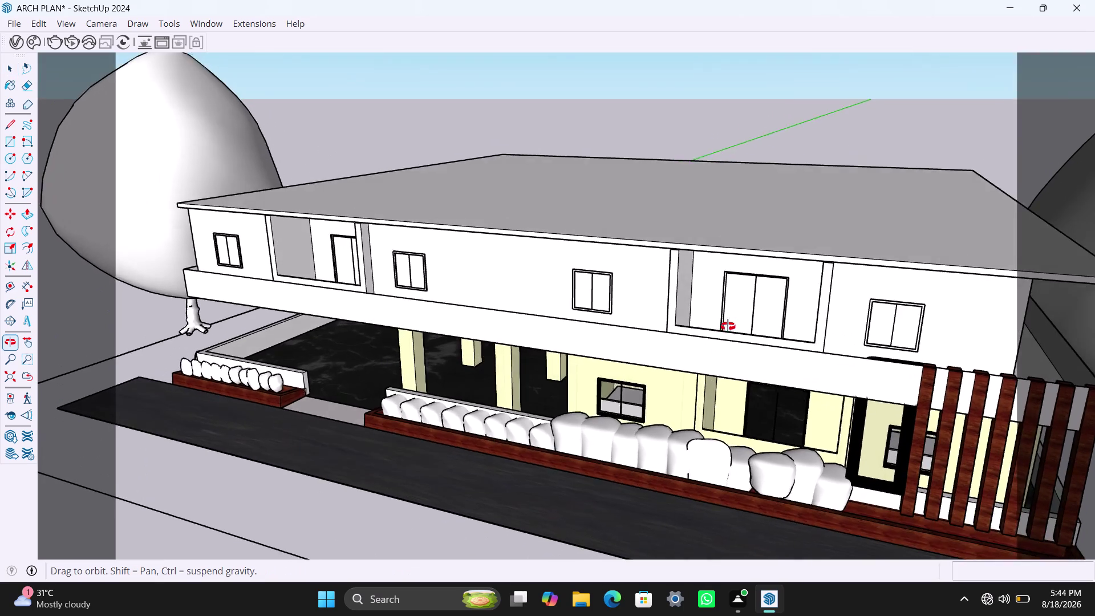
middle_drag(729, 326, 743, 319)
scroll(down, 3)
middle_drag(711, 360, 768, 327)
scroll(up, 3)
scroll(up, 3)
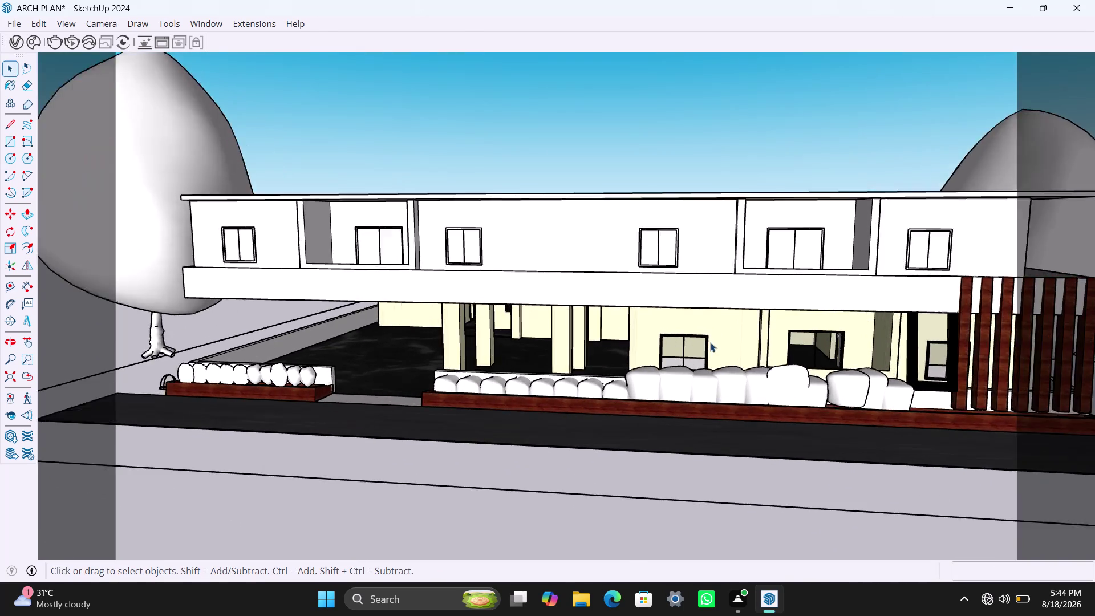
middle_drag(700, 352, 709, 380)
scroll(up, 3)
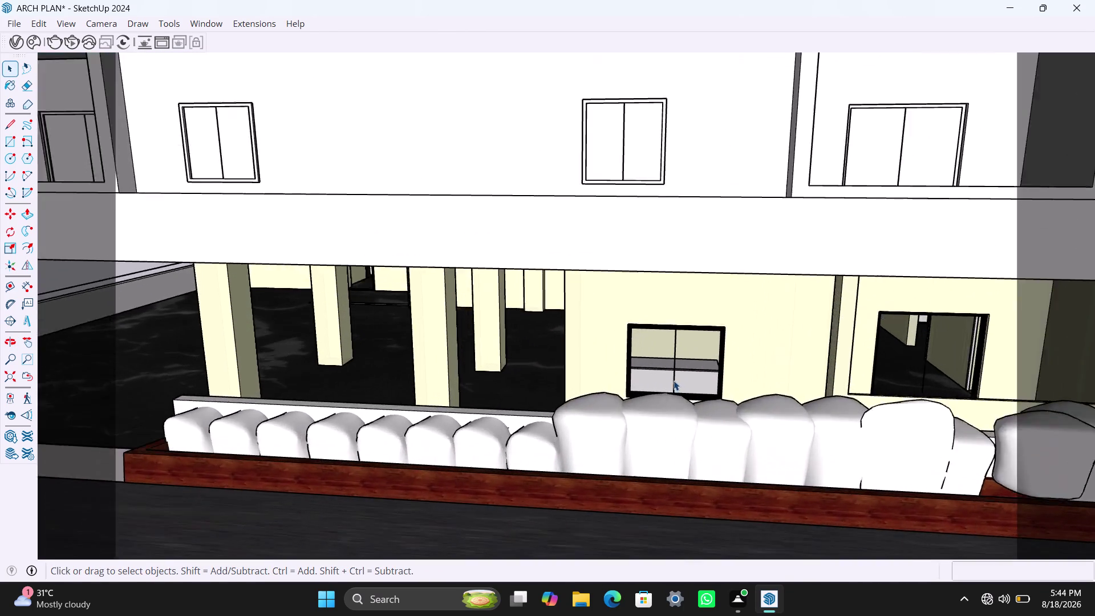
middle_drag(674, 372, 522, 421)
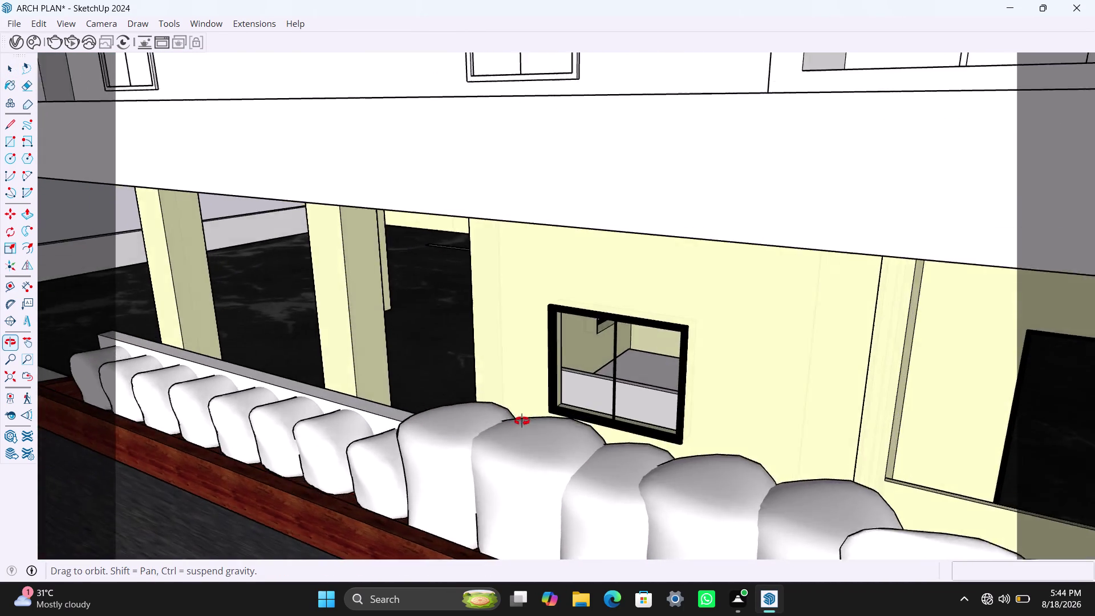
middle_drag(521, 421, 716, 355)
scroll(down, 3)
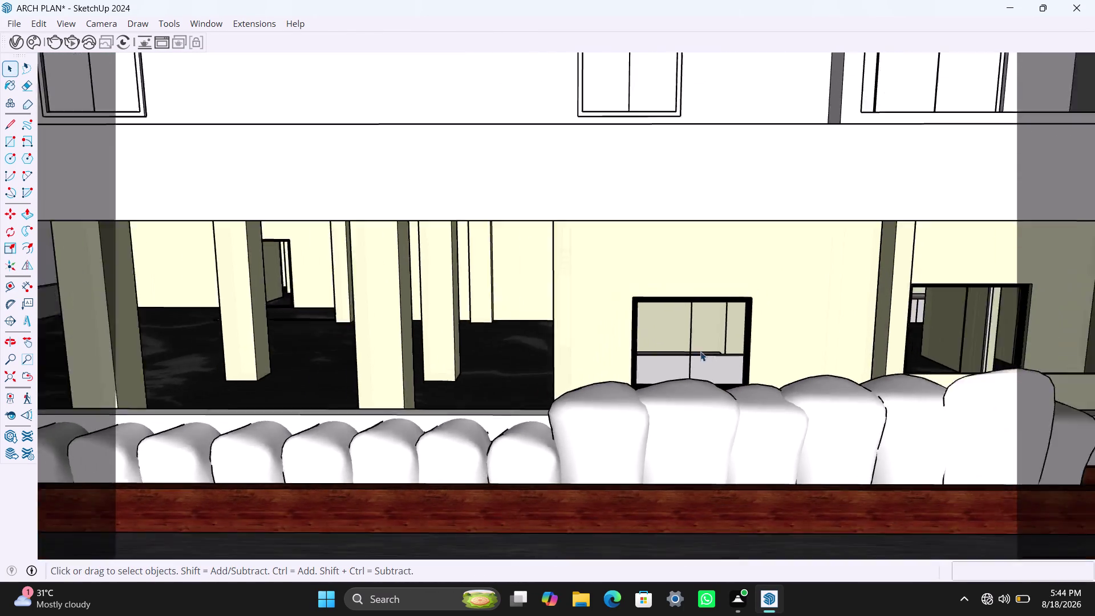
scroll(down, 3)
scroll(down, 3)
scroll(up, 3)
scroll(up, 3)
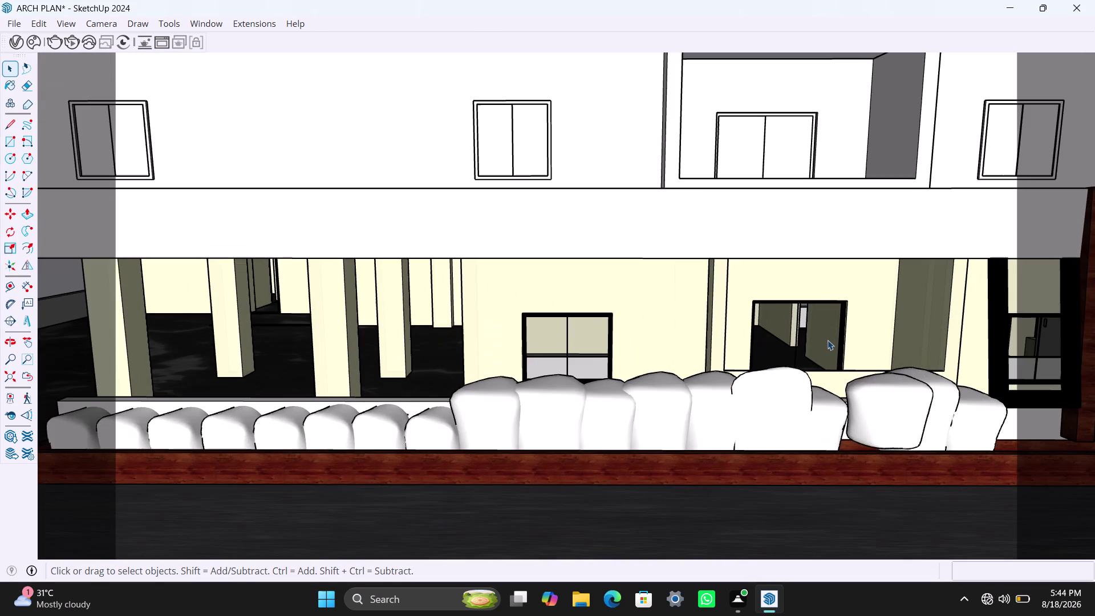
middle_drag(788, 340, 675, 337)
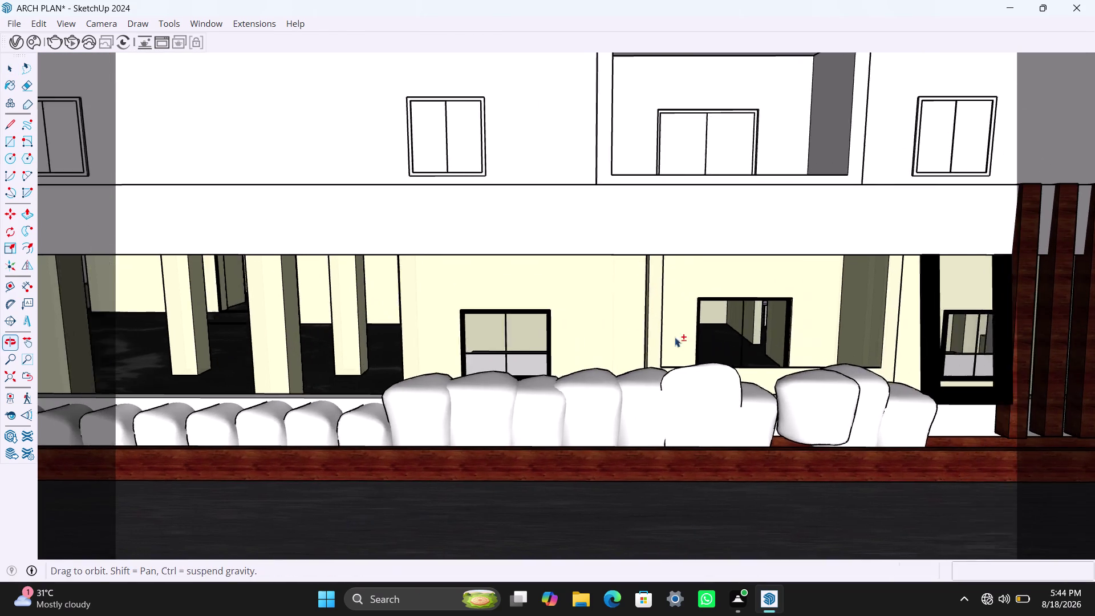
scroll(up, 3)
middle_drag(688, 348, 670, 447)
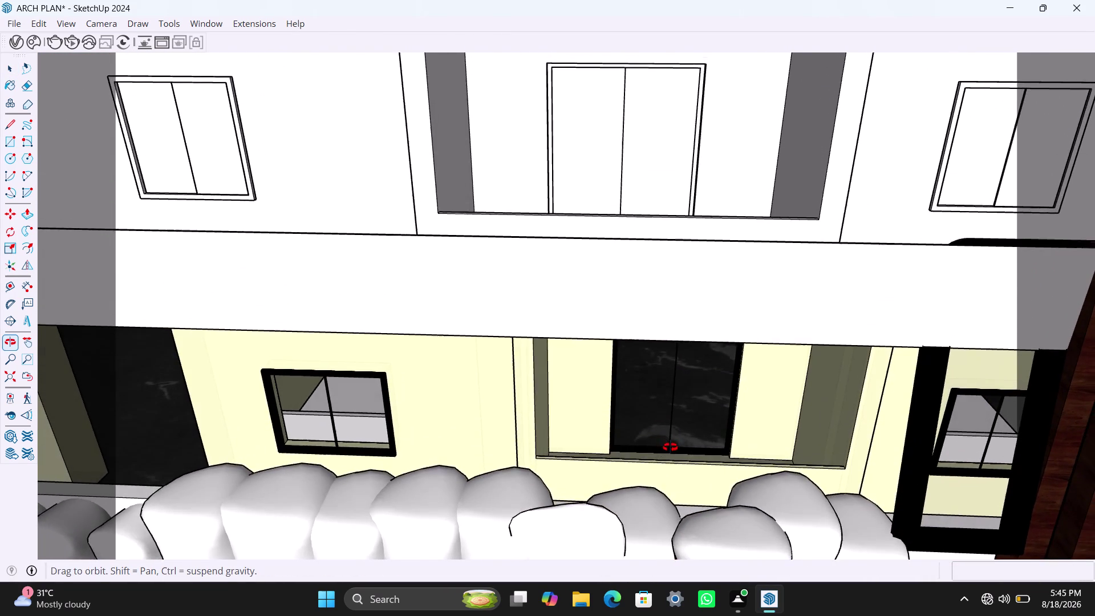
middle_drag(670, 447, 657, 332)
scroll(down, 3)
scroll(down, 3)
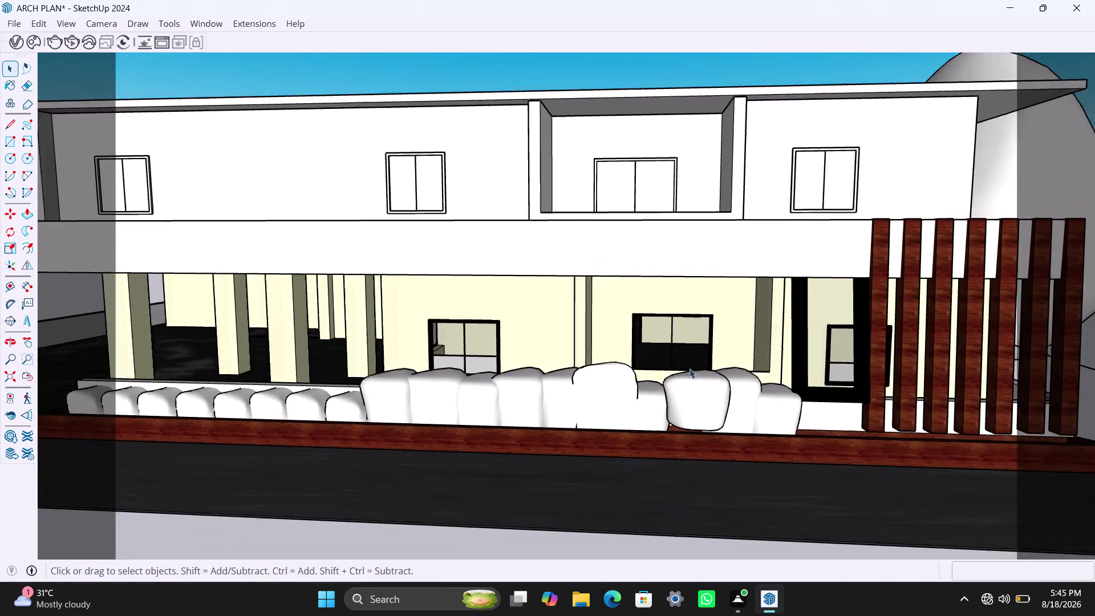
middle_drag(649, 312, 702, 312)
scroll(down, 3)
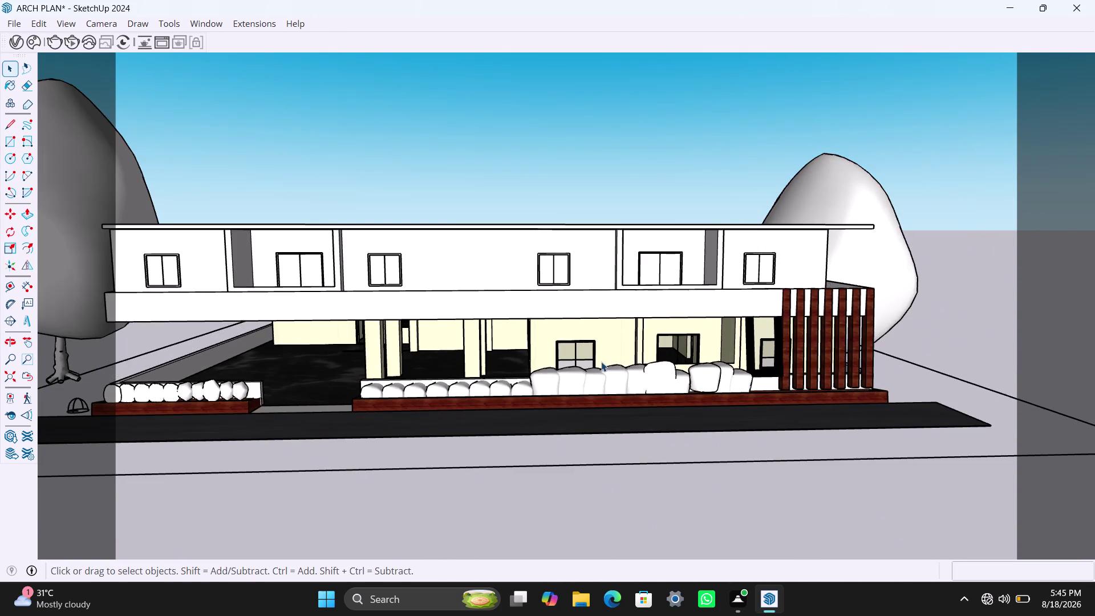
middle_drag(601, 361, 656, 347)
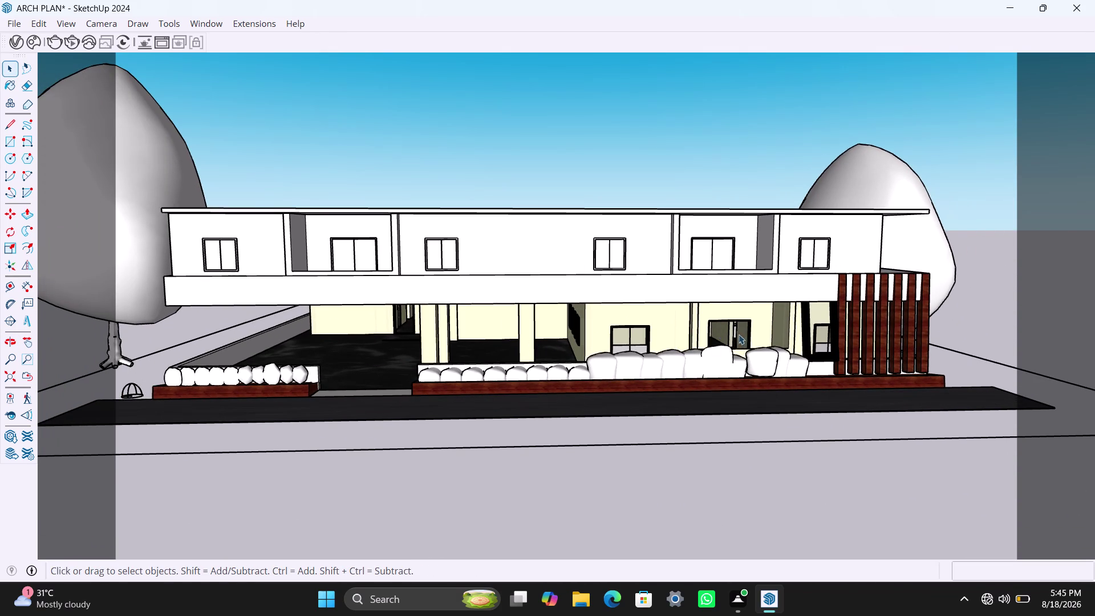
scroll(up, 3)
middle_drag(745, 334, 461, 382)
scroll(down, 3)
middle_drag(673, 378, 510, 372)
scroll(up, 3)
middle_drag(644, 406, 497, 407)
scroll(down, 3)
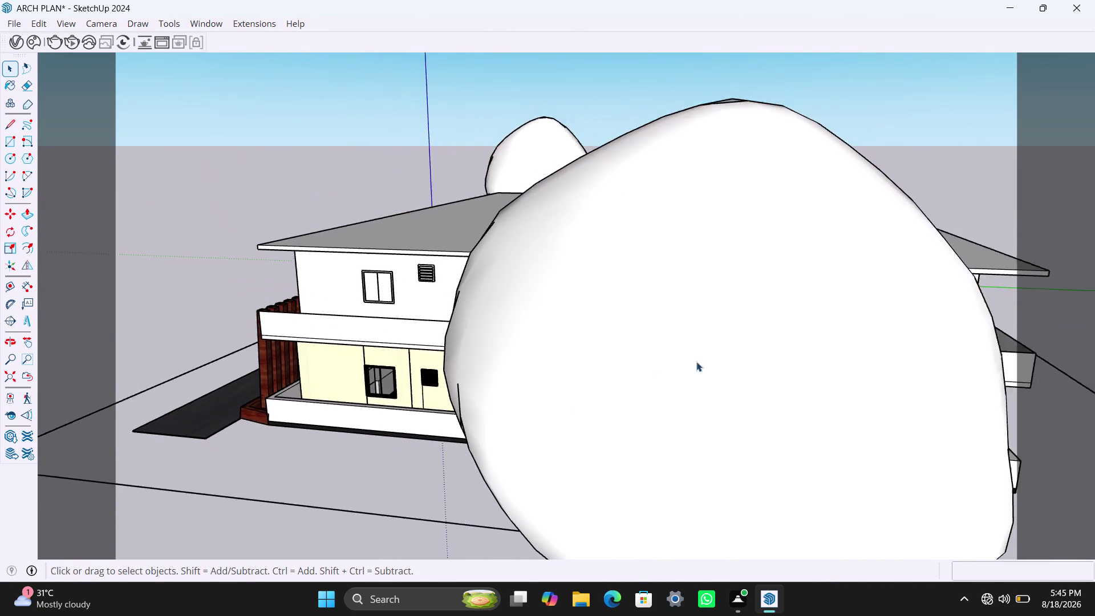
scroll(up, 3)
middle_drag(355, 331, 357, 392)
scroll(up, 3)
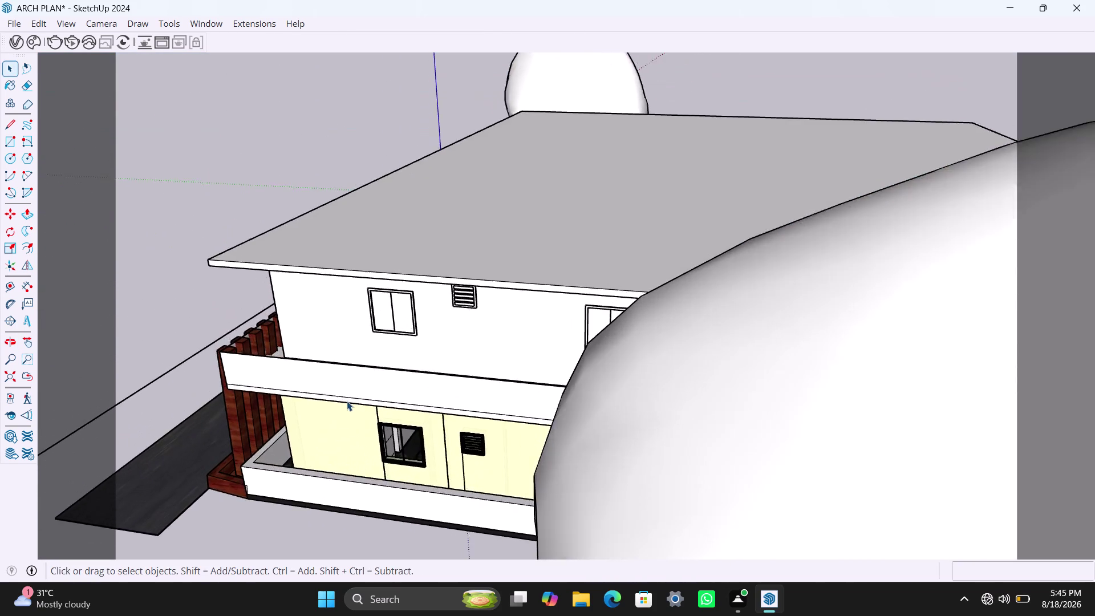
middle_drag(350, 398, 341, 469)
scroll(up, 3)
scroll(down, 3)
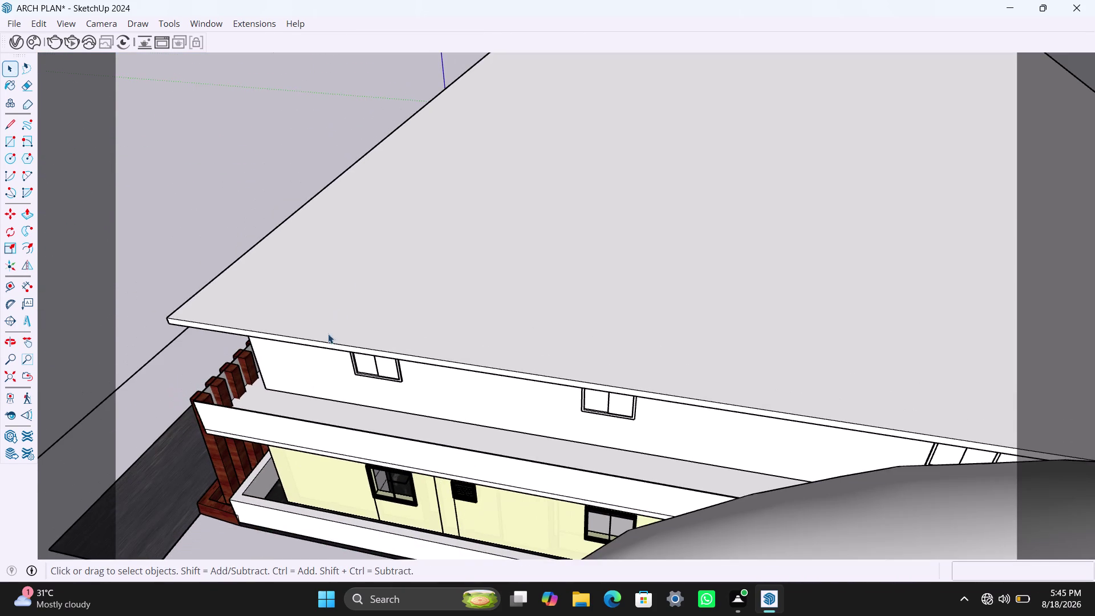
middle_drag(361, 350, 188, 445)
scroll(up, 3)
scroll(up, 3)
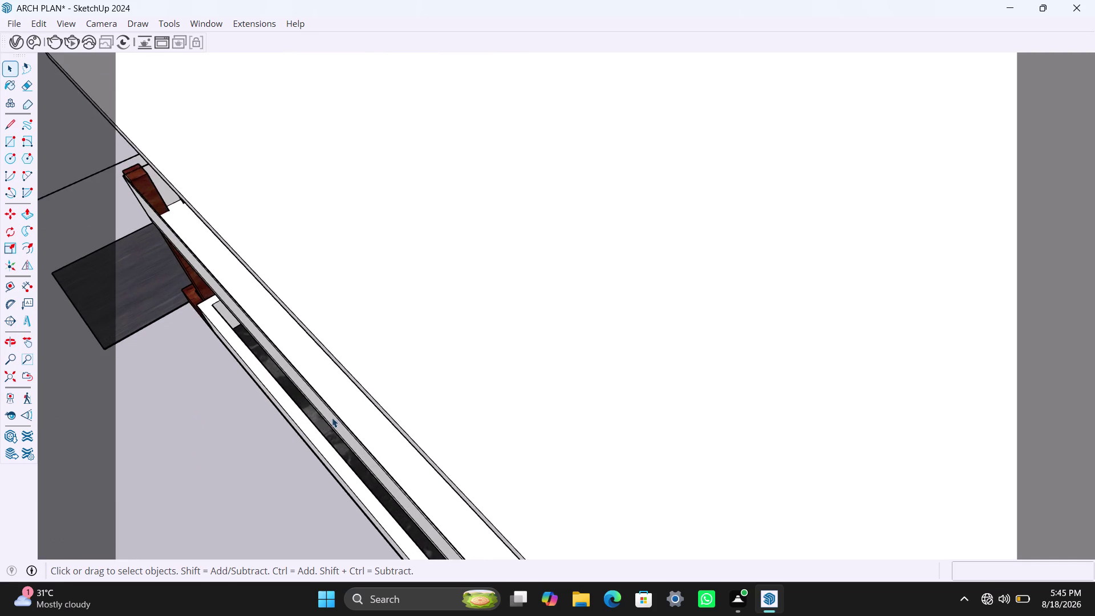
scroll(up, 3)
middle_drag(342, 394, 320, 390)
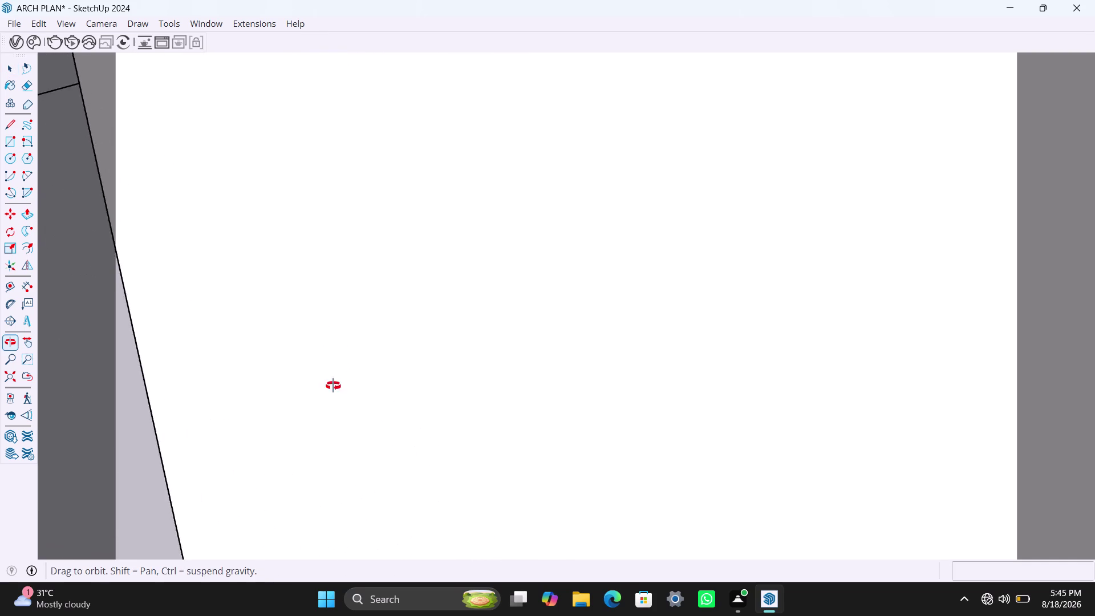
middle_drag(320, 390, 370, 363)
scroll(up, 3)
scroll(up, 3)
scroll(up, 3)
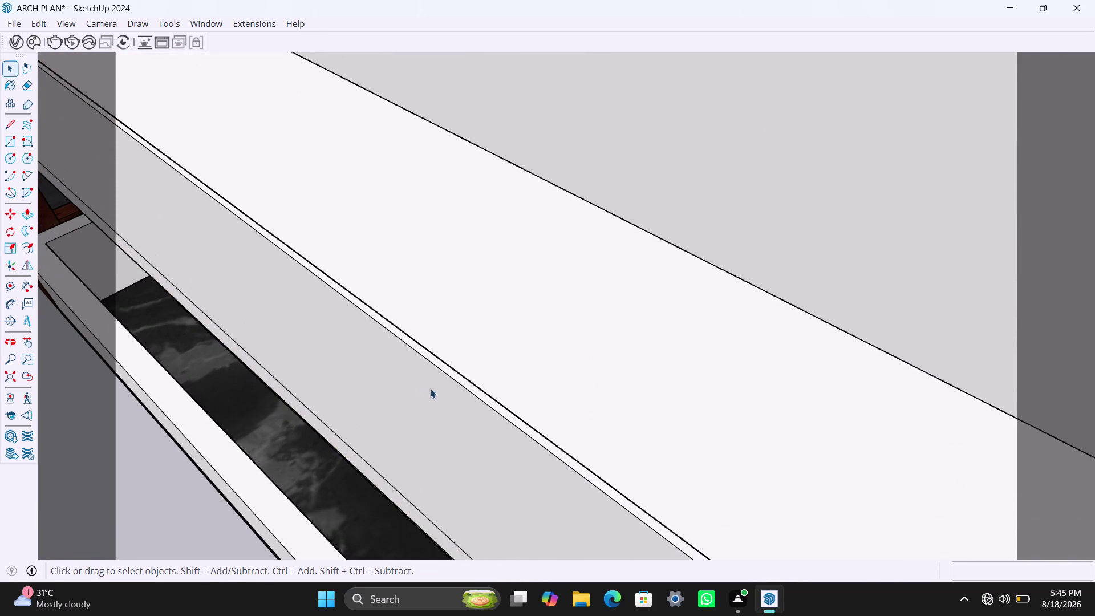
scroll(up, 3)
middle_drag(490, 394, 385, 404)
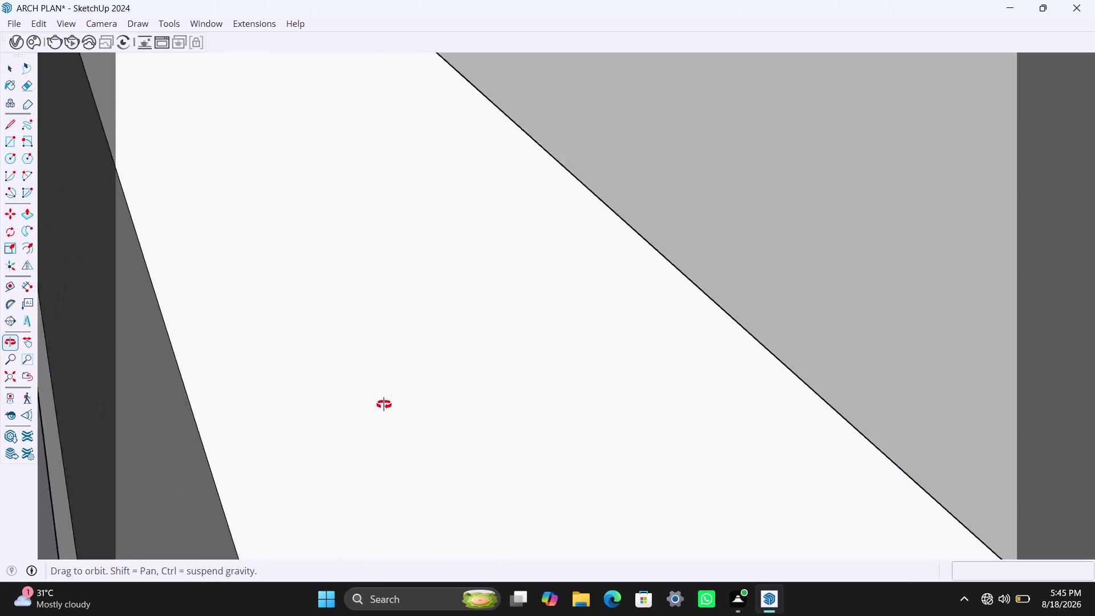
middle_drag(384, 405, 384, 404)
click(146, 449)
triple_click(146, 448)
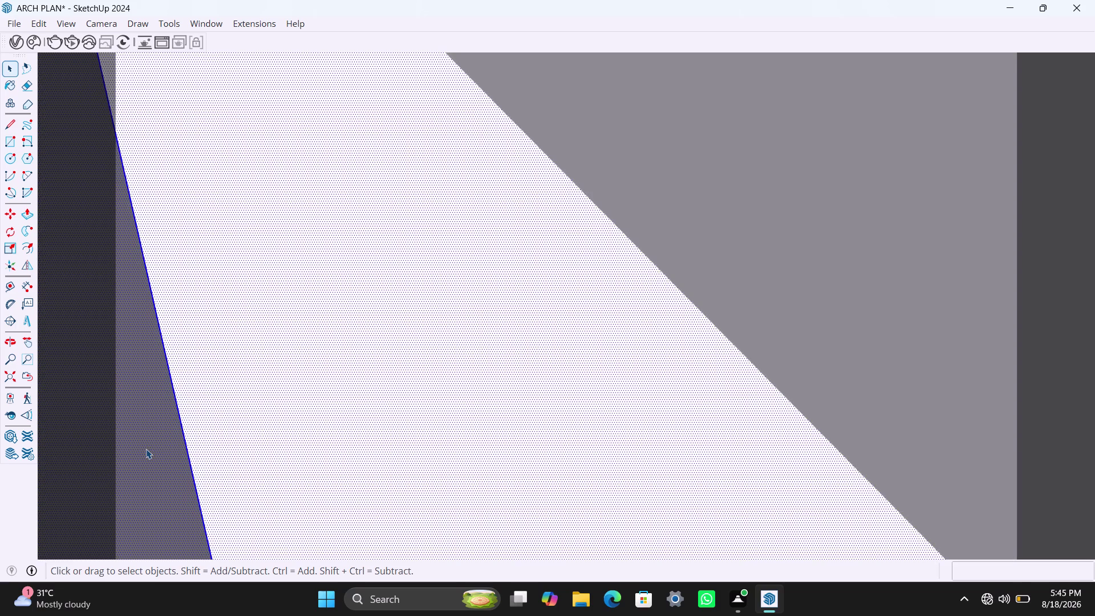
click(150, 449)
key(p)
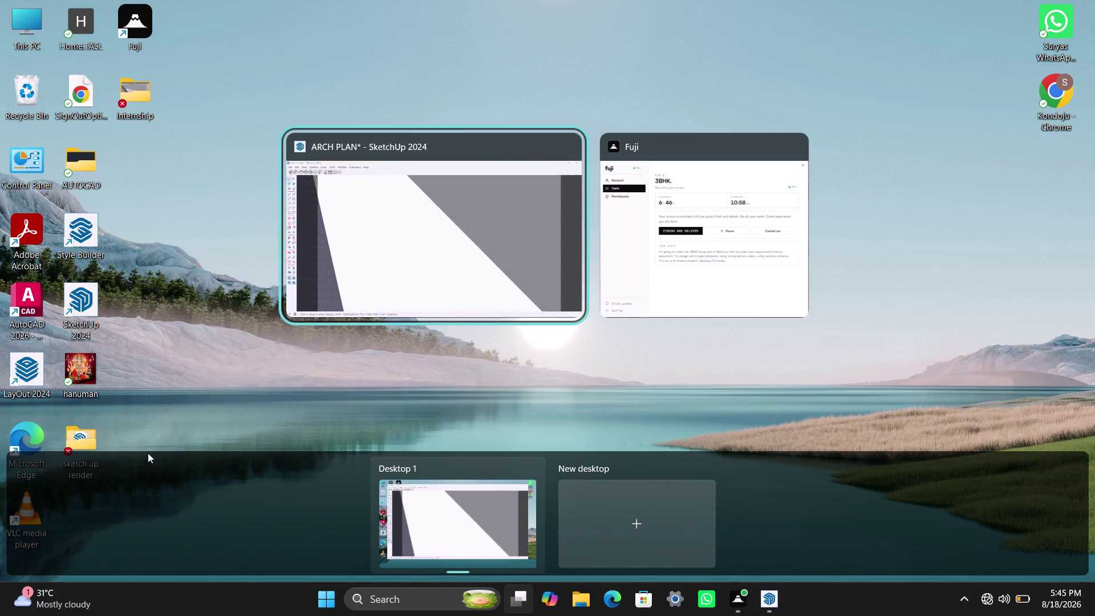
click(375, 235)
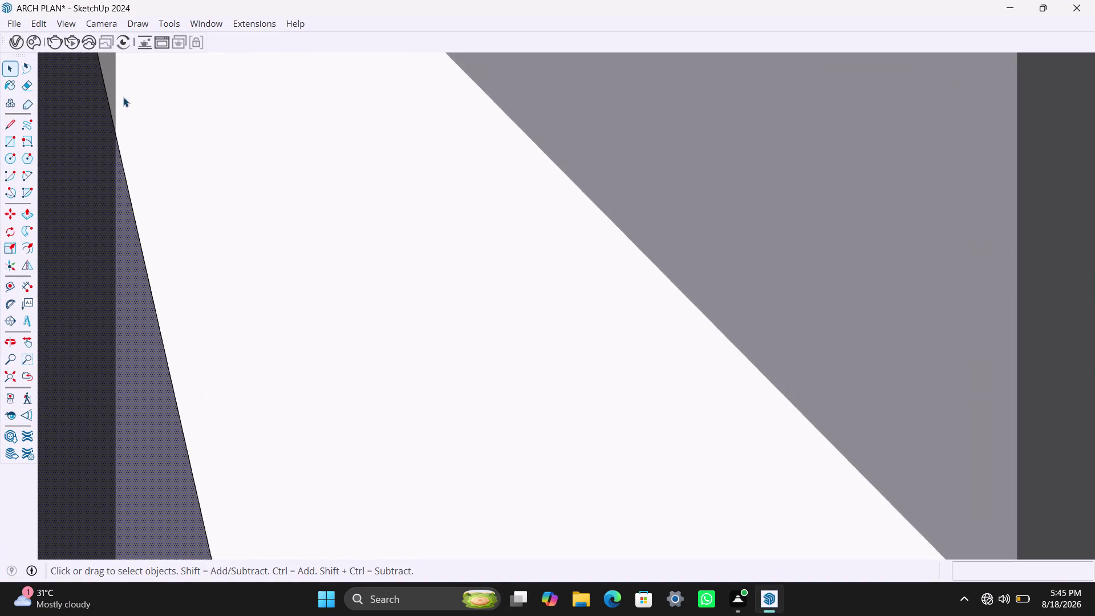
click(109, 86)
scroll(down, 3)
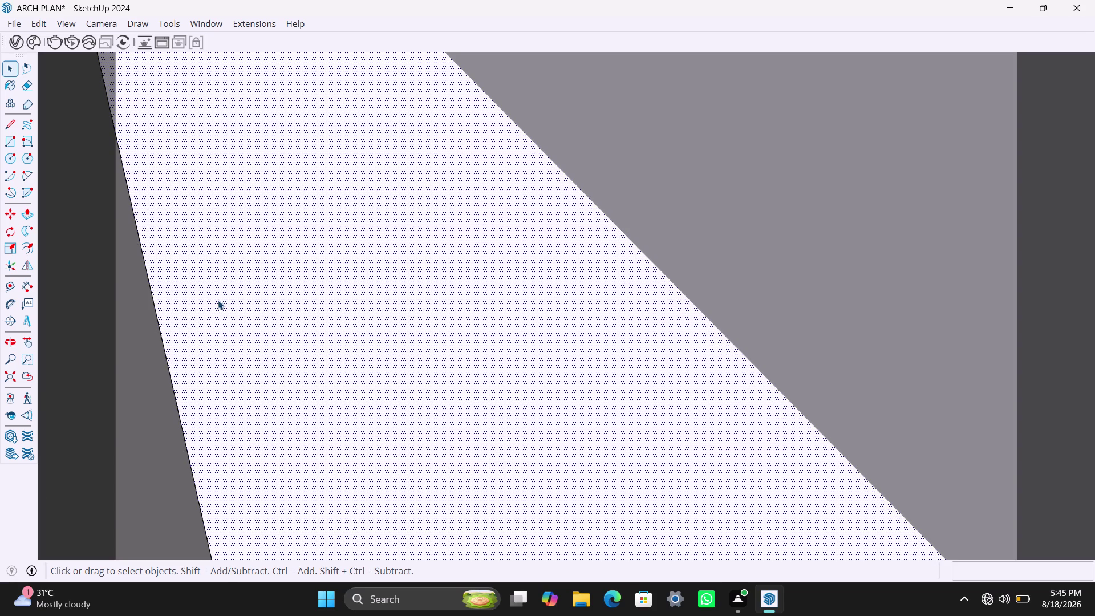
middle_drag(222, 304, 142, 317)
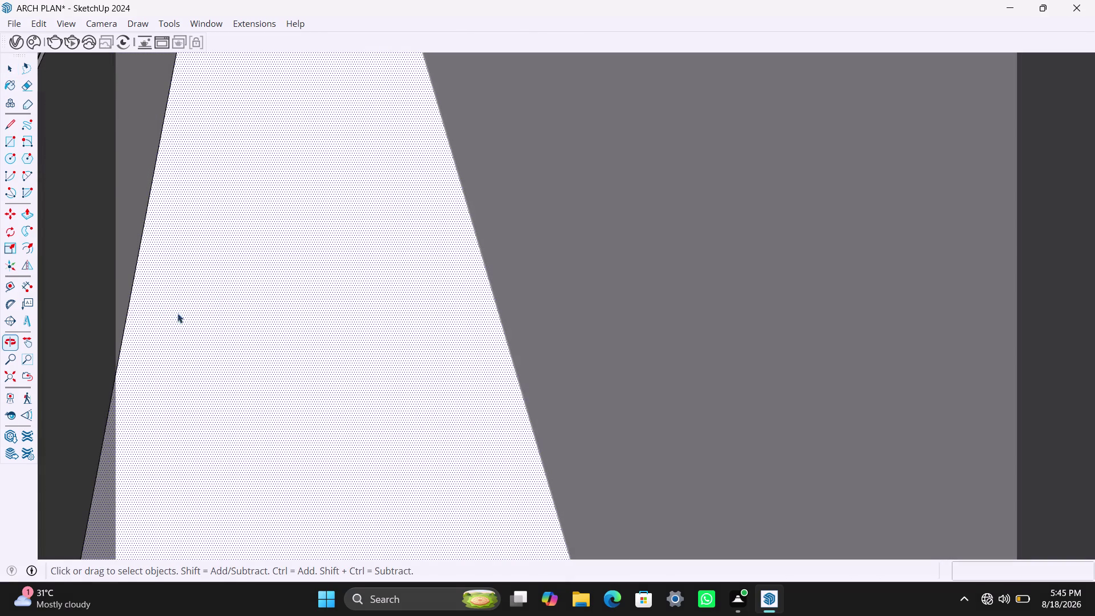
middle_drag(217, 309, 368, 308)
click(253, 336)
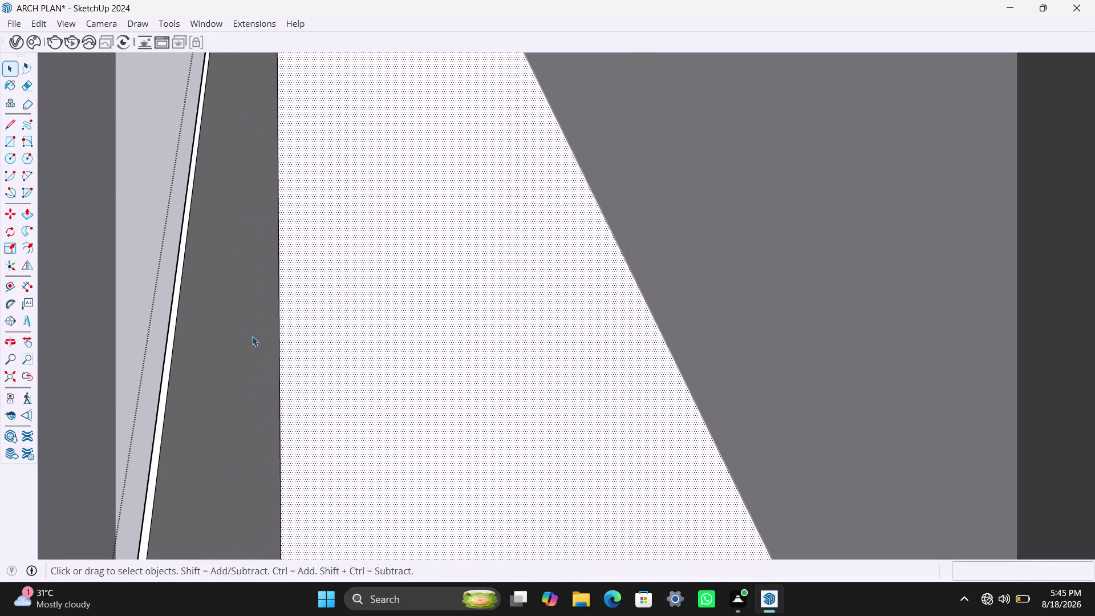
key(p)
click(238, 332)
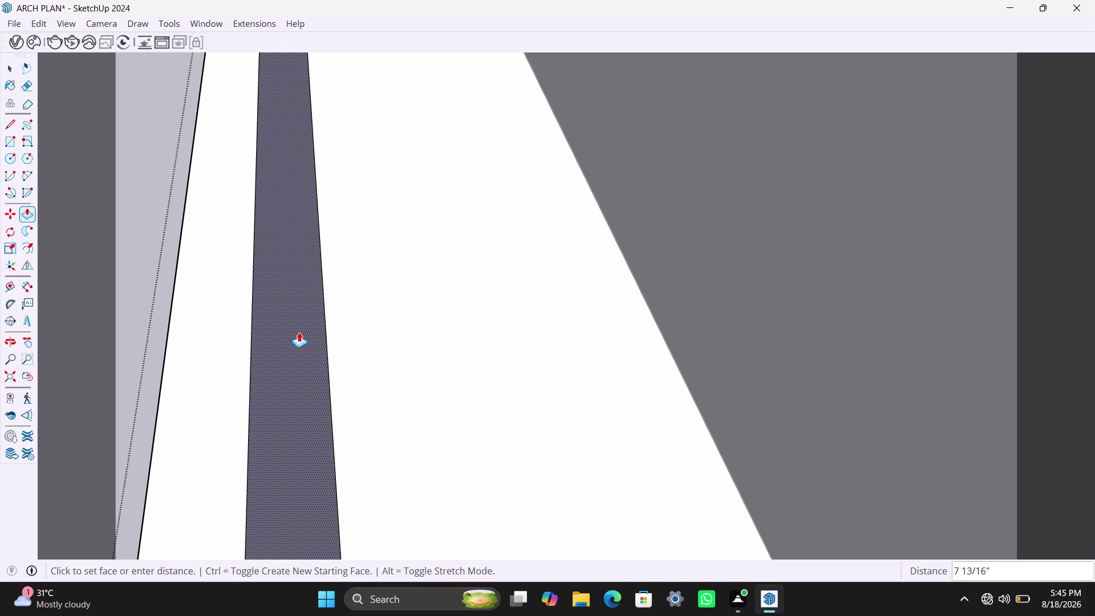
key(4)
key(shift+quotedbl)
key(Return)
key(space)
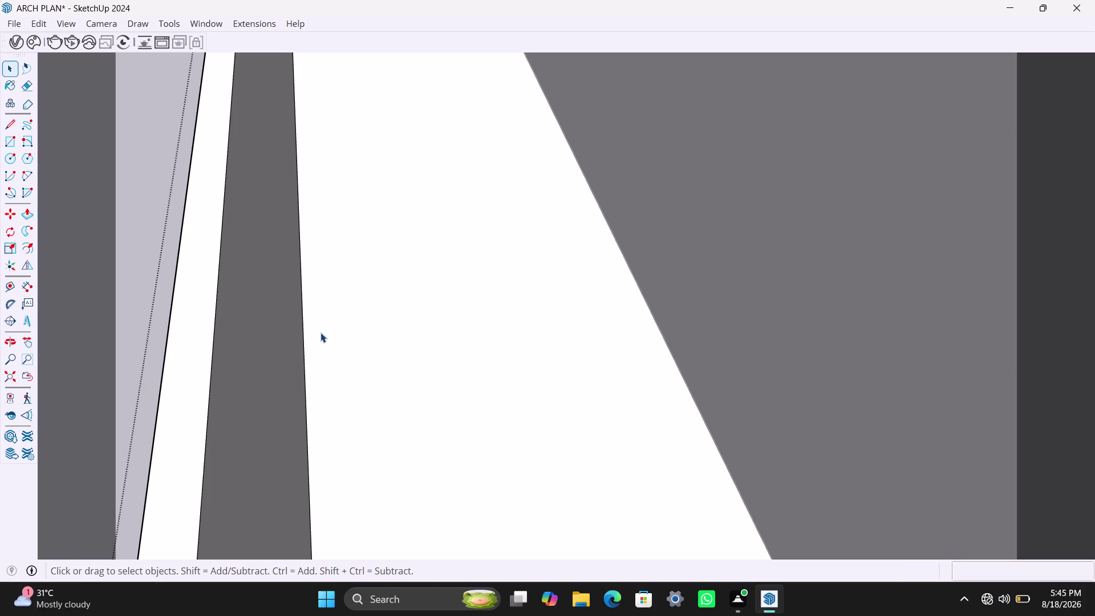
click(320, 333)
scroll(down, 3)
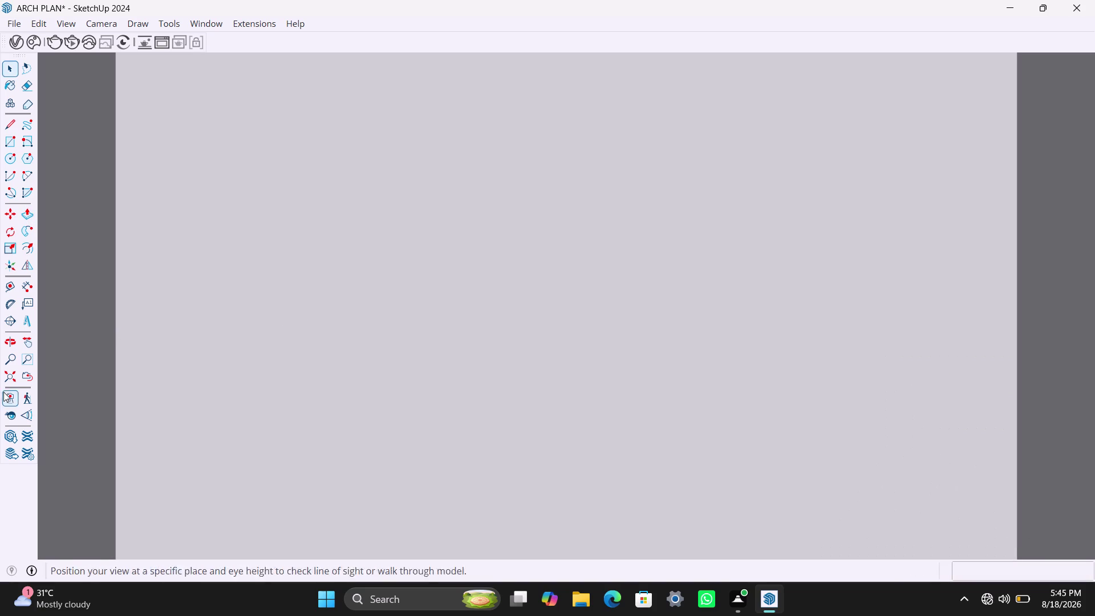
Zoom out to the whole model, then orbit and zoom toward the house's front facade.
click(11, 378)
scroll(down, 3)
scroll(up, 3)
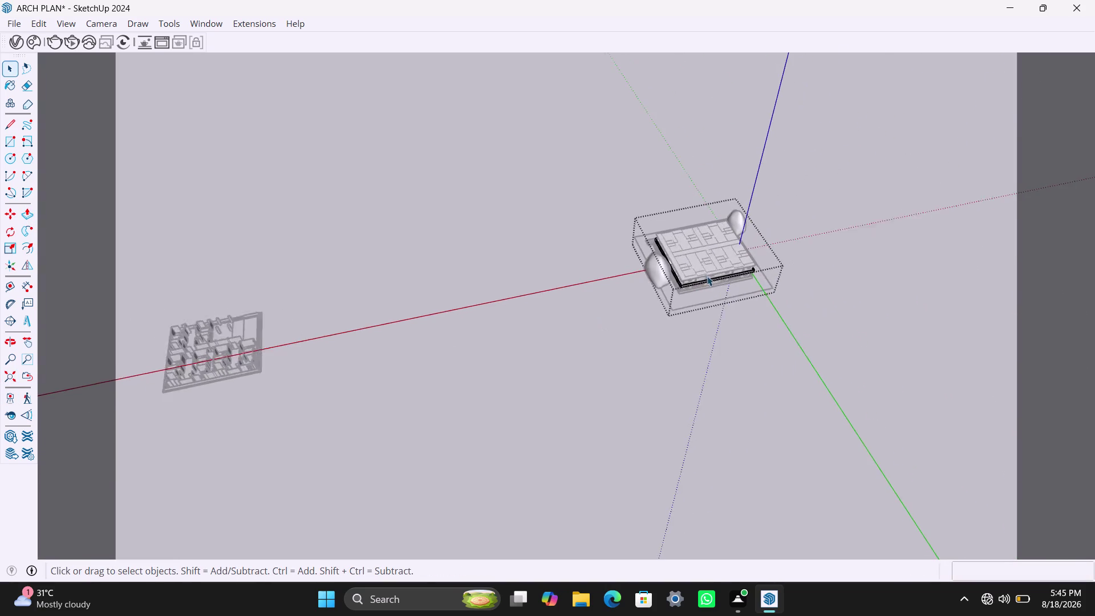
scroll(up, 3)
middle_drag(692, 323, 598, 345)
click(908, 203)
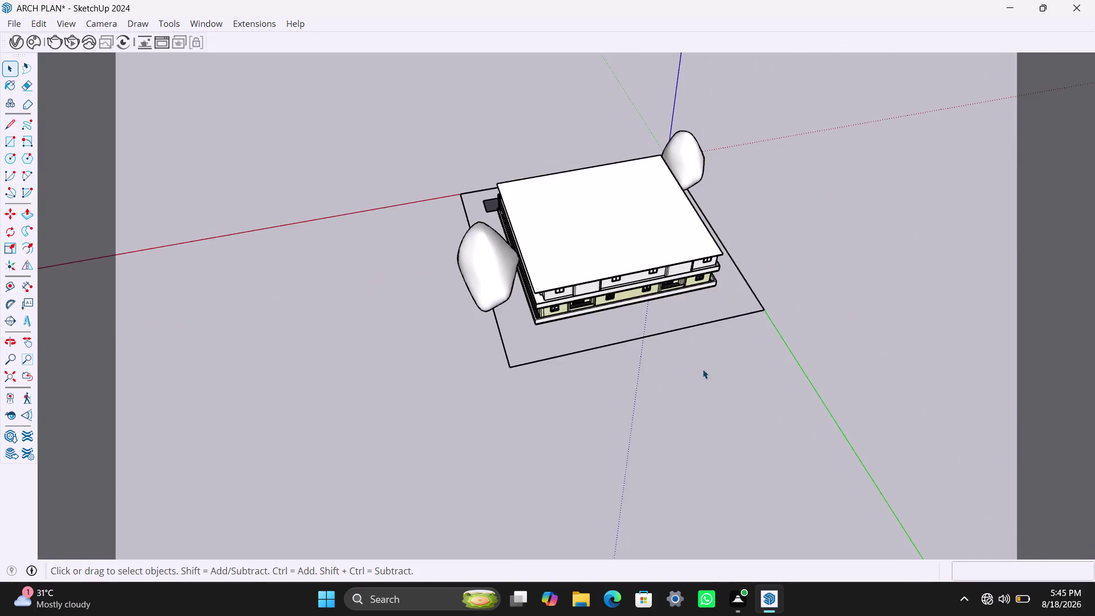
scroll(up, 3)
middle_drag(660, 305, 588, 281)
scroll(up, 3)
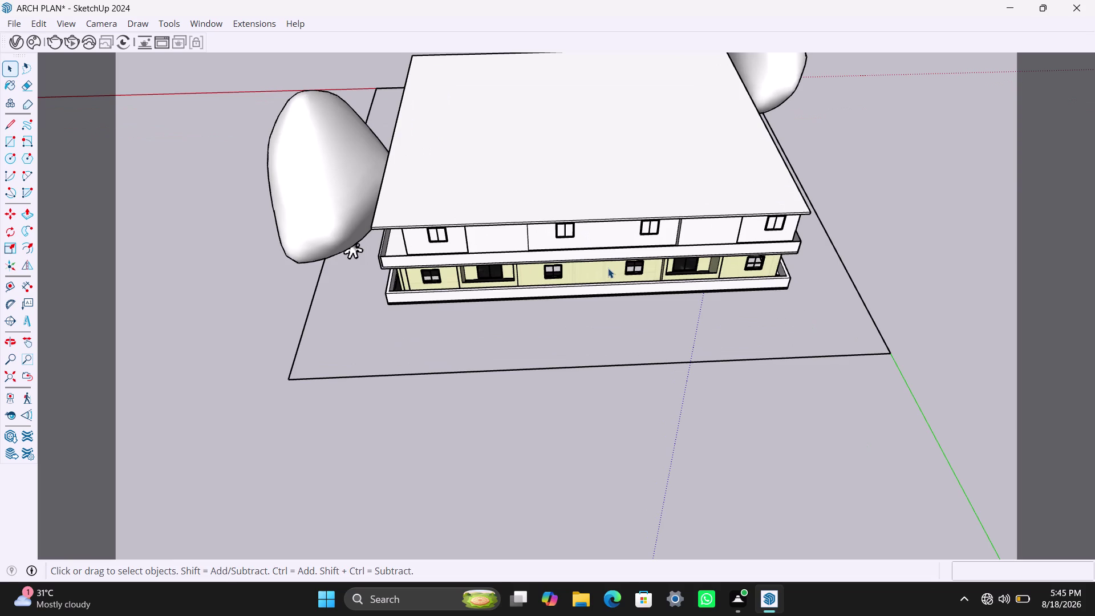
middle_drag(602, 270, 549, 318)
scroll(up, 3)
middle_drag(583, 276, 577, 184)
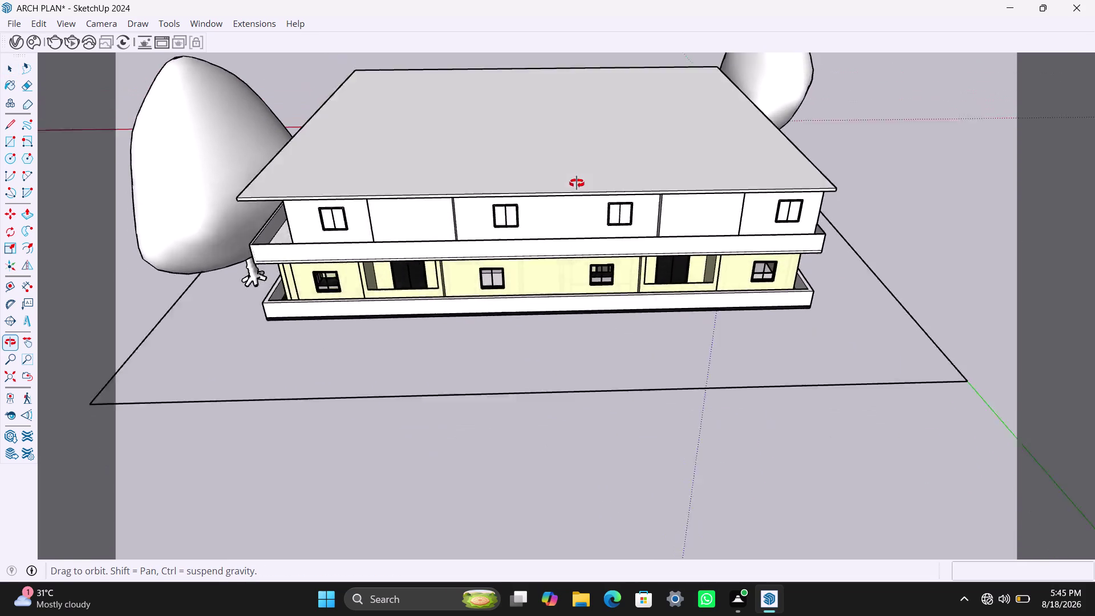
middle_drag(576, 184, 576, 180)
scroll(up, 3)
scroll(up, 3)
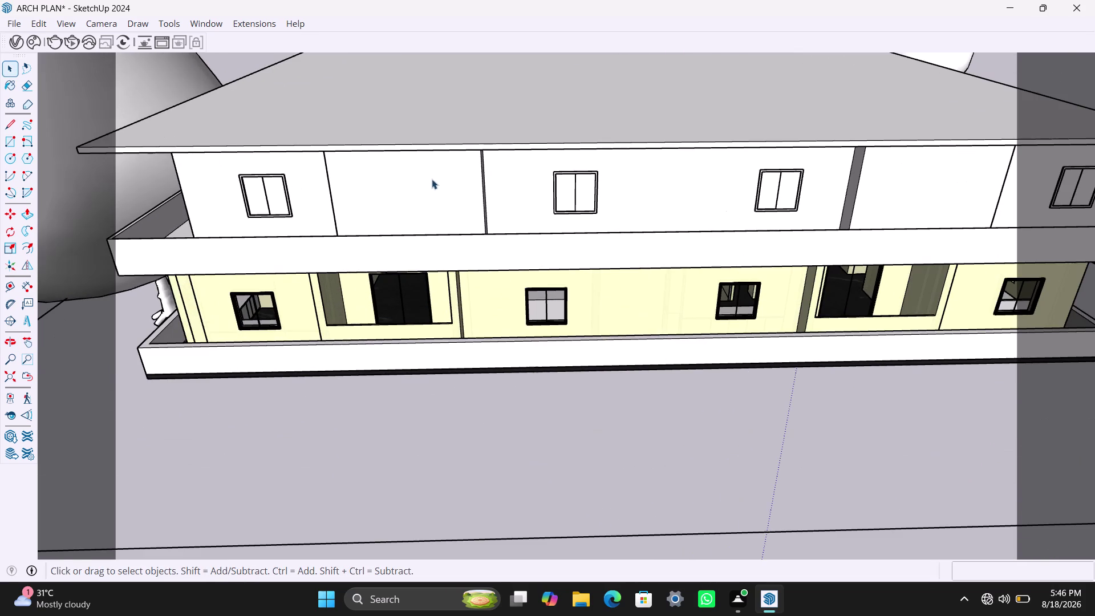
middle_click(432, 179)
Hide the roof to reveal the rooms, then restore it with Edit > Unhide.
click(386, 140)
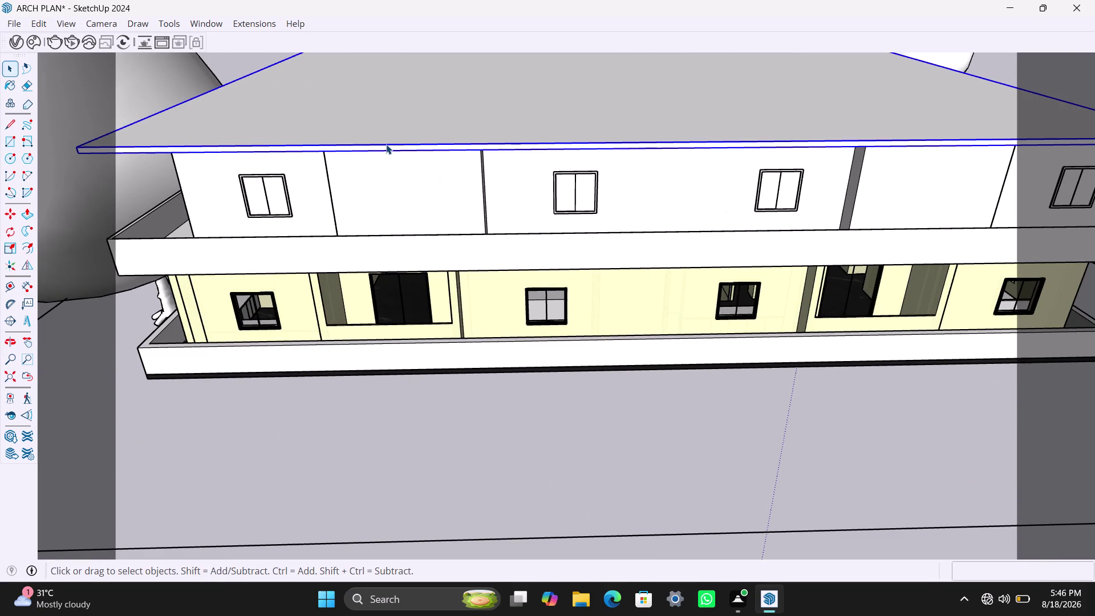
right_click(387, 145)
click(426, 192)
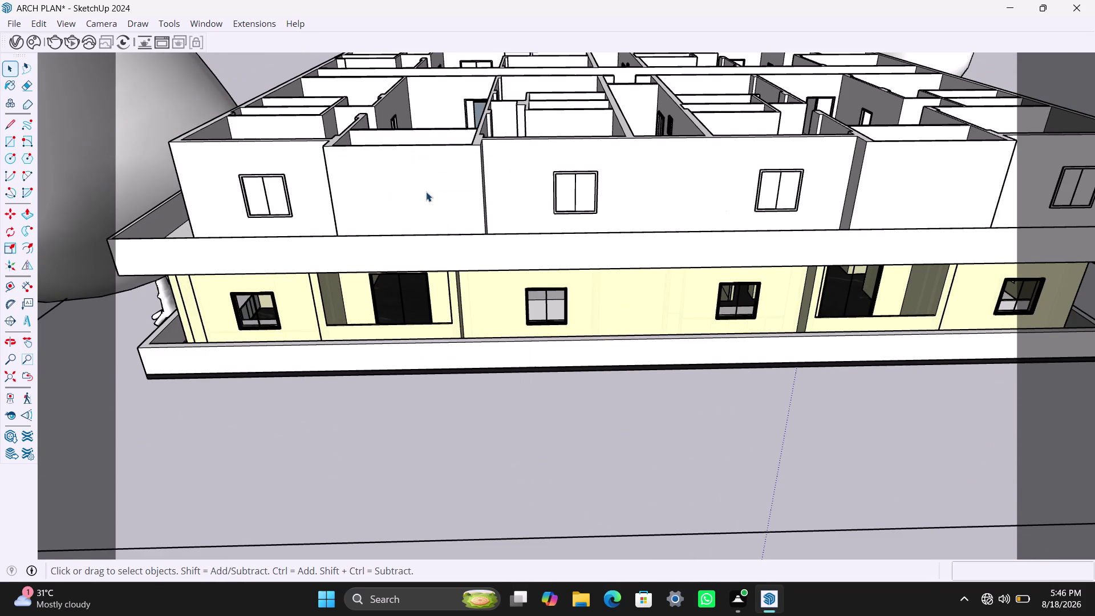
click(32, 22)
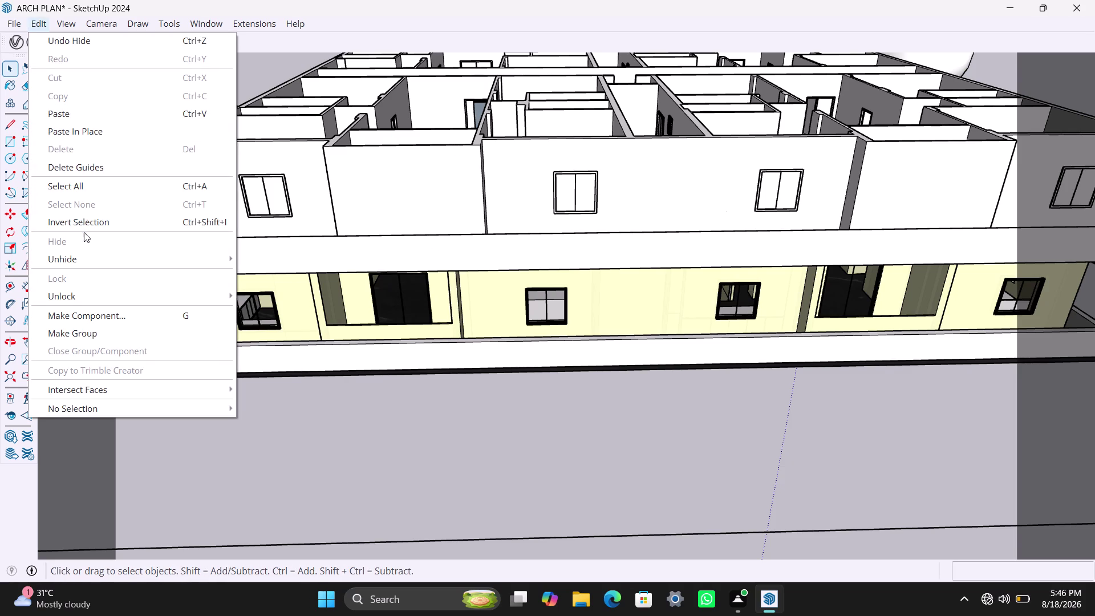
click(85, 256)
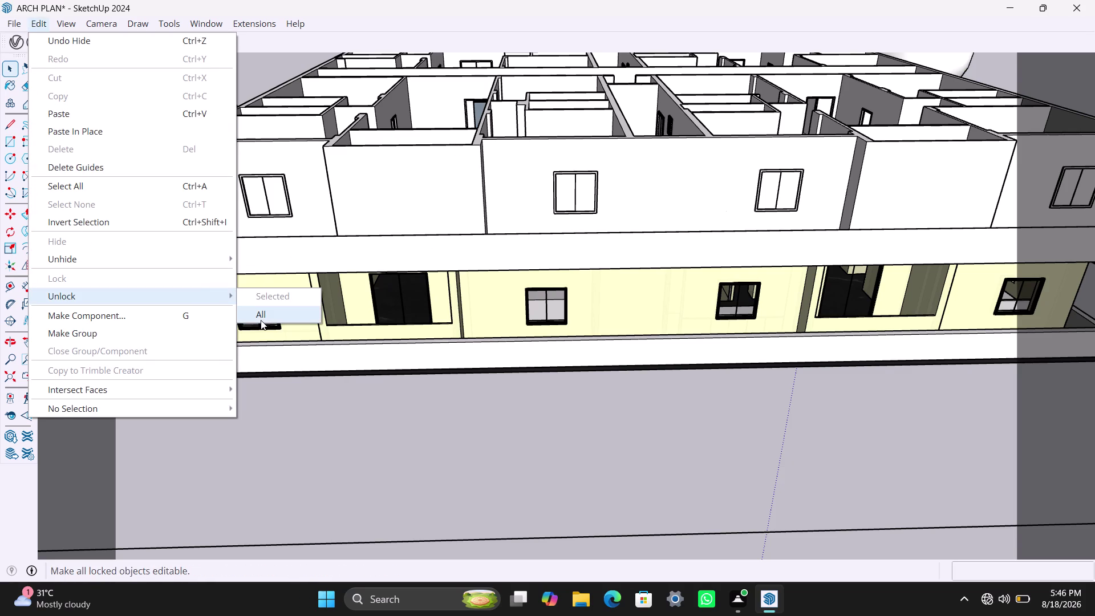
click(193, 254)
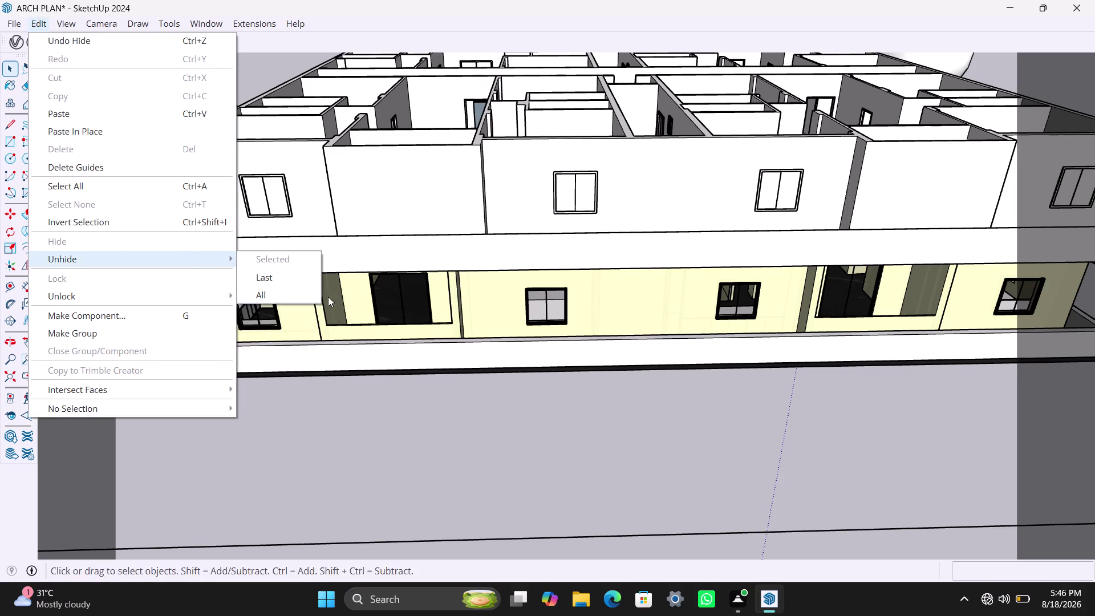
click(297, 281)
Hide the roof again.
click(406, 122)
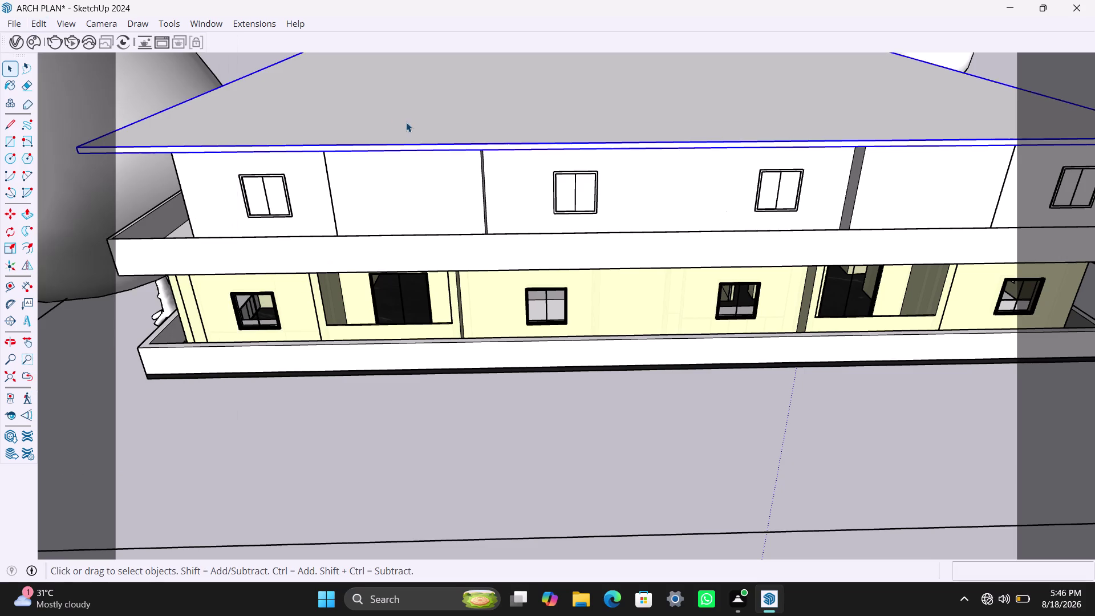
right_click(406, 122)
click(445, 162)
Zoom to the front room's lower front wall corner and select the connected wall geometry.
middle_drag(405, 162, 395, 244)
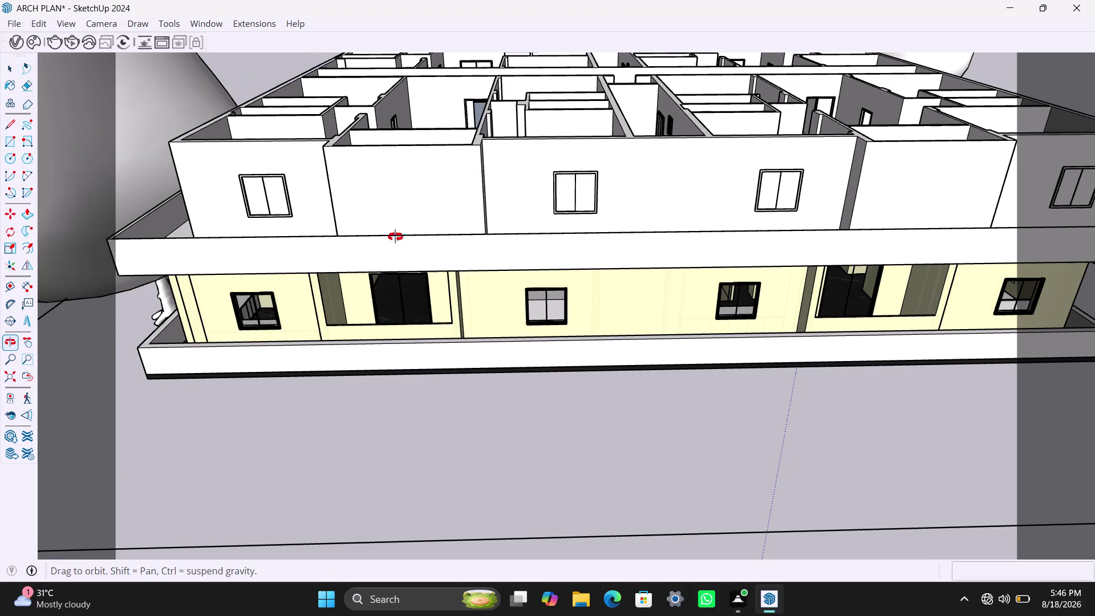
middle_drag(395, 244, 397, 365)
scroll(down, 3)
middle_drag(415, 427, 418, 491)
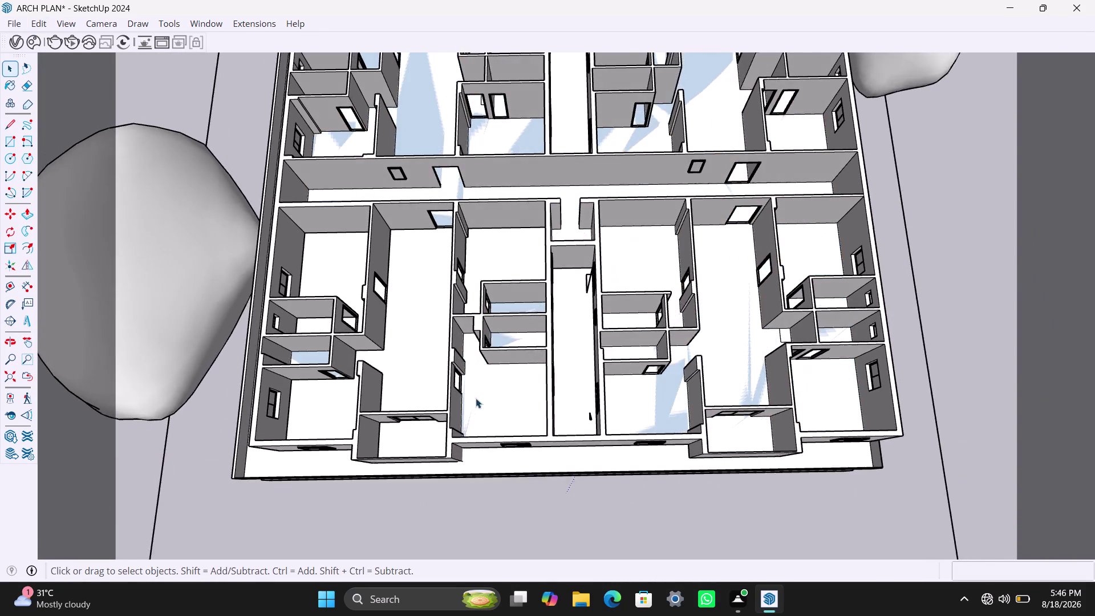
scroll(up, 3)
middle_drag(442, 431, 439, 407)
scroll(up, 3)
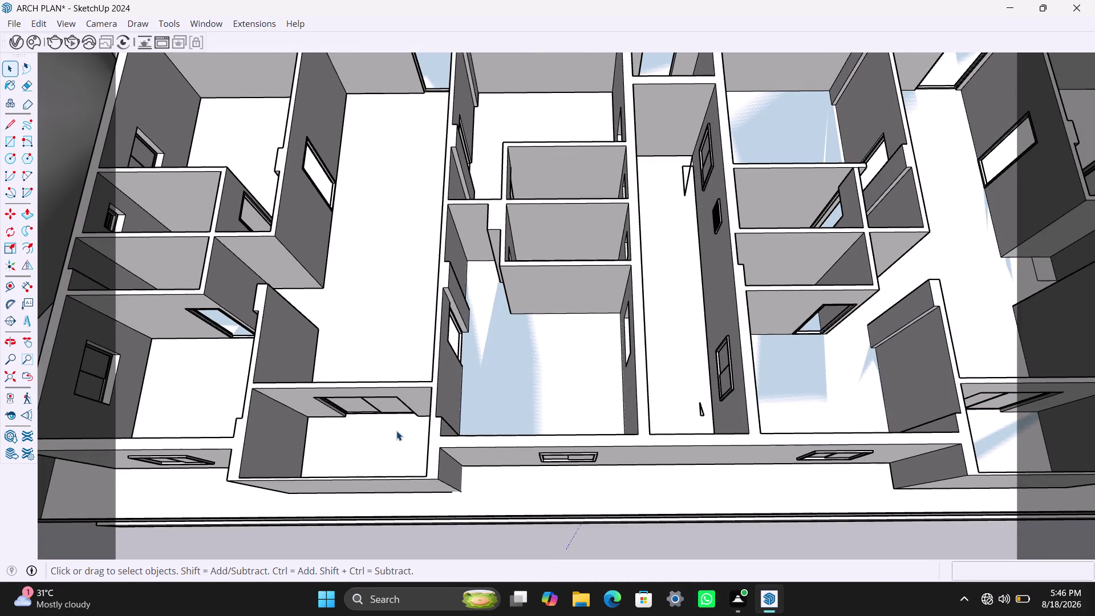
scroll(up, 3)
scroll(up, 3)
scroll(up, 3)
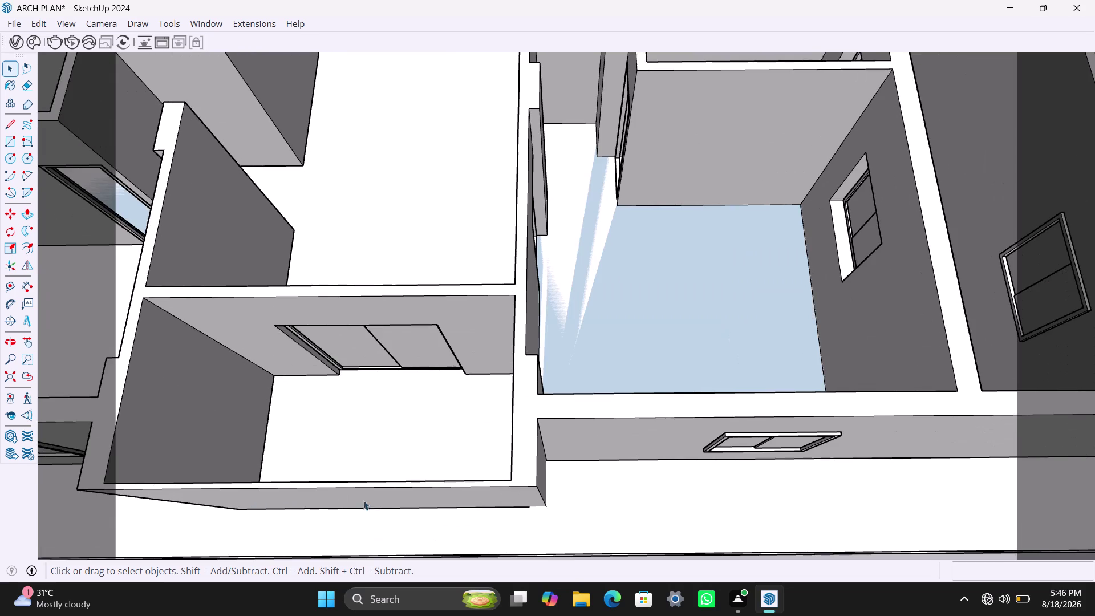
middle_drag(409, 497, 498, 486)
scroll(up, 3)
click(626, 444)
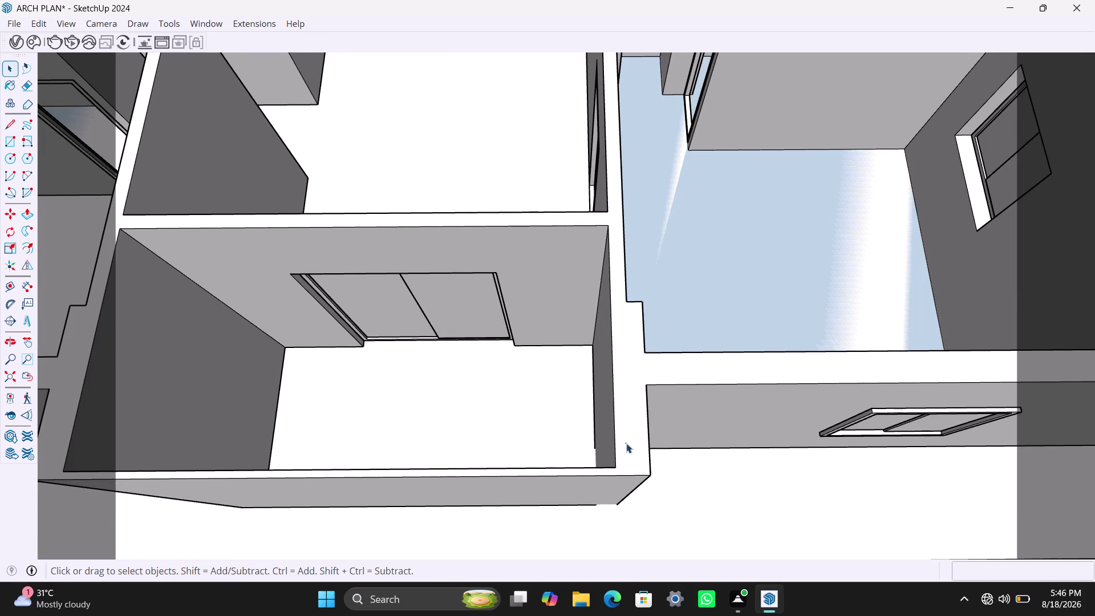
scroll(up, 3)
triple_click(633, 461)
Select the wall and draw a short line along its right corner edge.
scroll(up, 3)
double_click(644, 459)
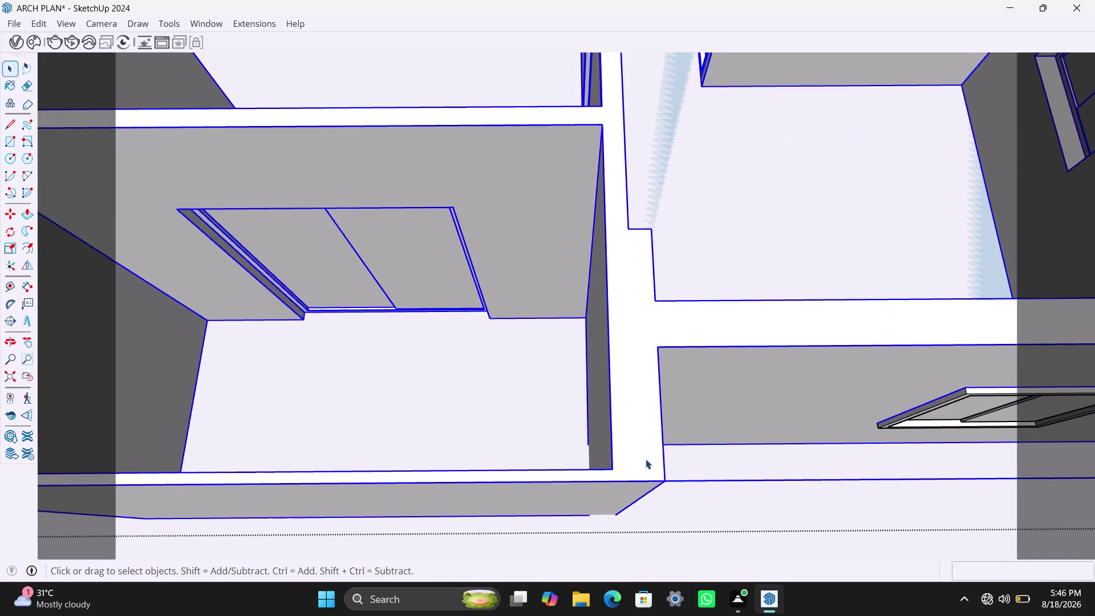
triple_click(629, 463)
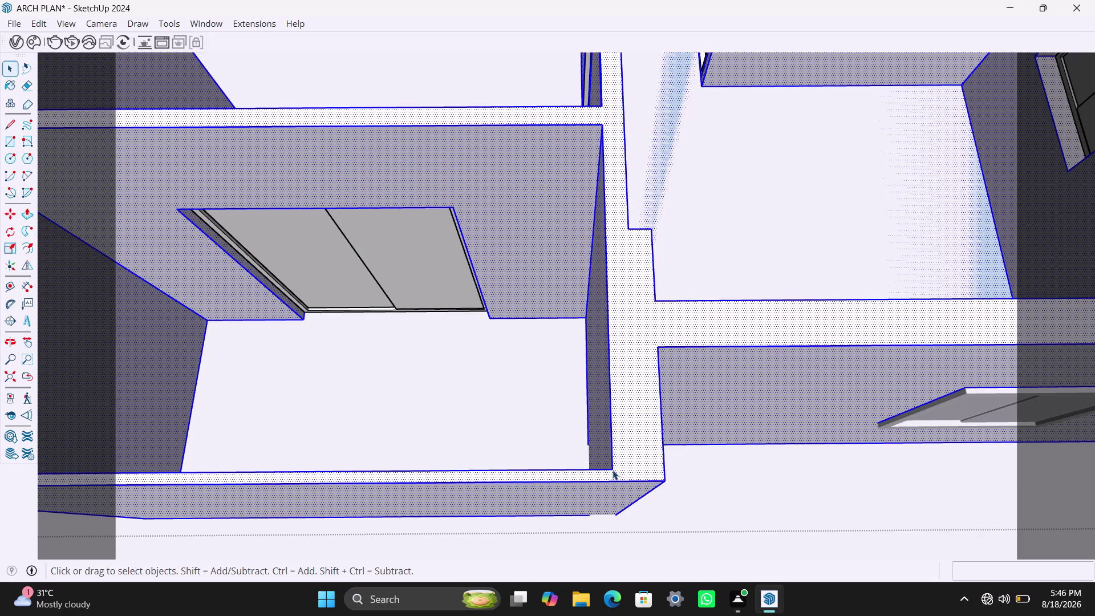
scroll(up, 3)
key(l)
click(613, 470)
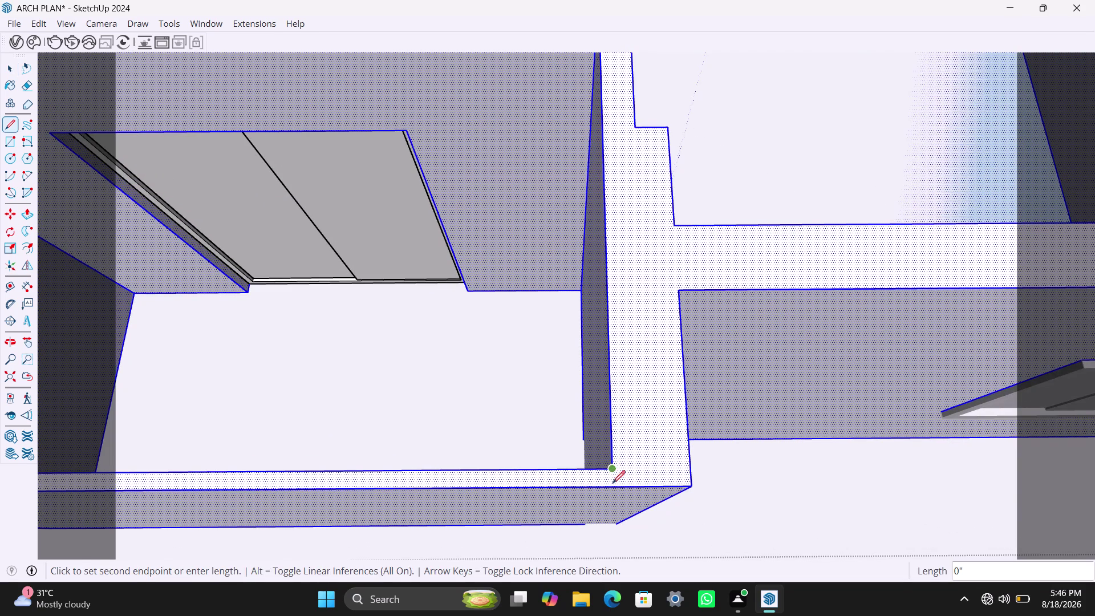
click(612, 485)
Draw a matching short line at the left wall corner to split off the strip.
scroll(down, 3)
scroll(down, 3)
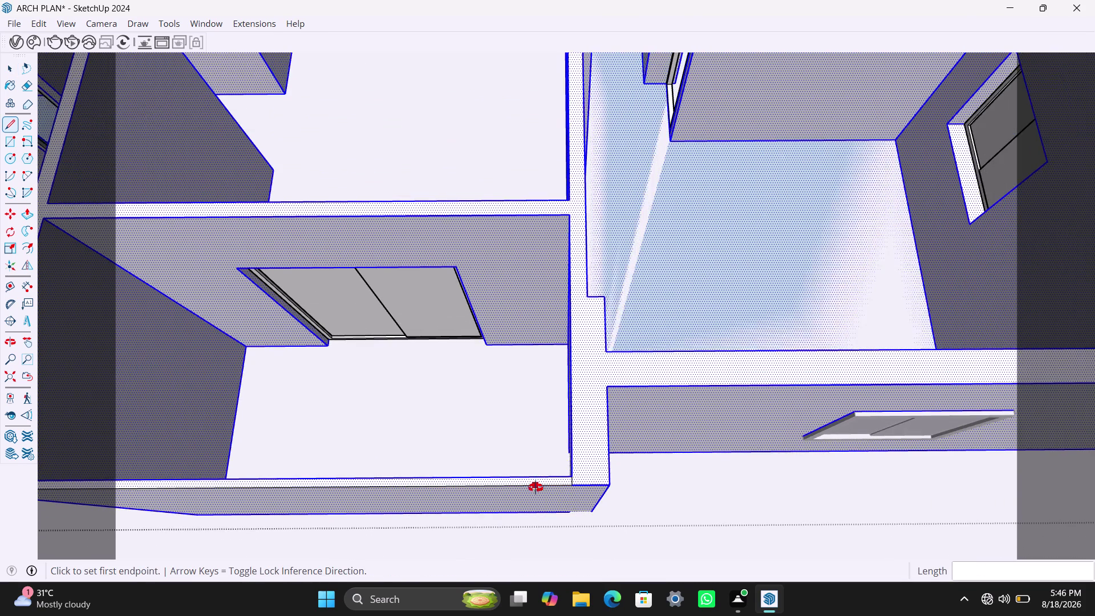
middle_drag(536, 488, 750, 464)
scroll(up, 3)
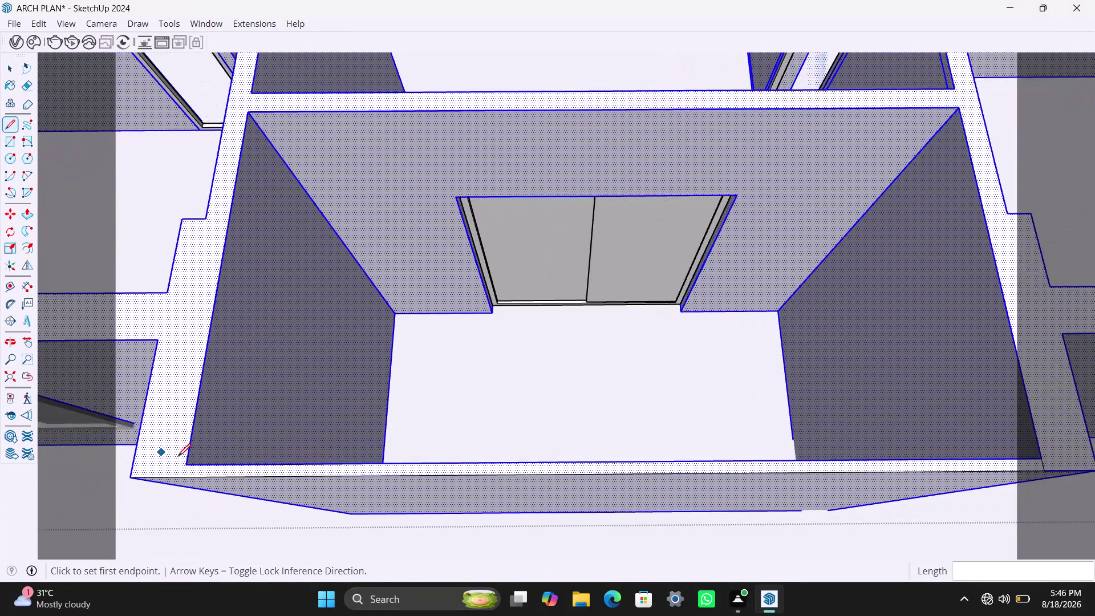
scroll(up, 3)
click(187, 468)
click(184, 478)
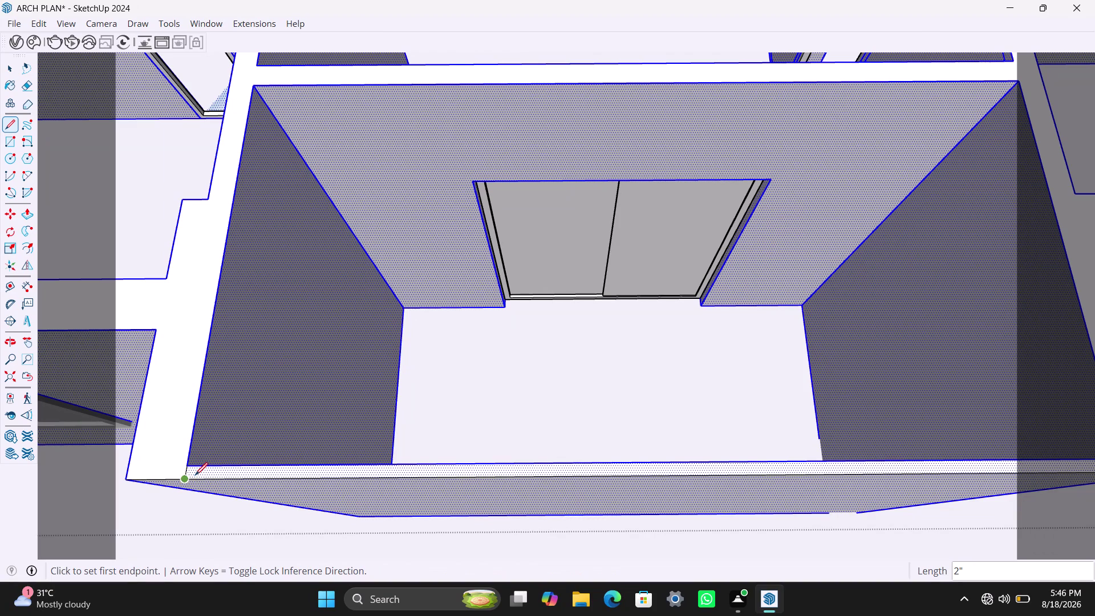
key(space)
Push the thin wall strip down 7'.
click(205, 474)
key(p)
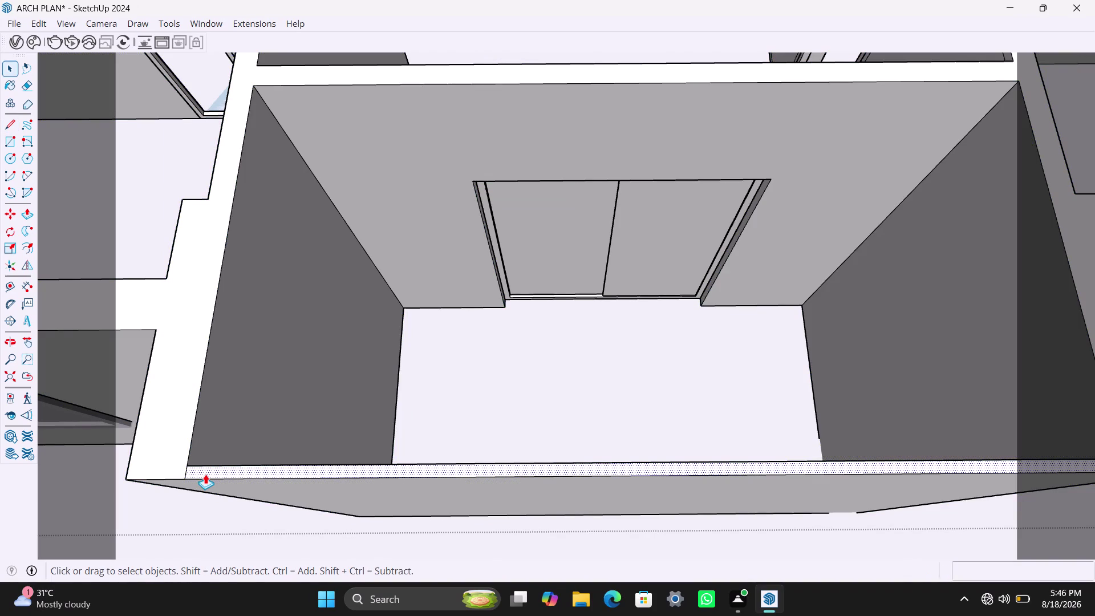
click(205, 474)
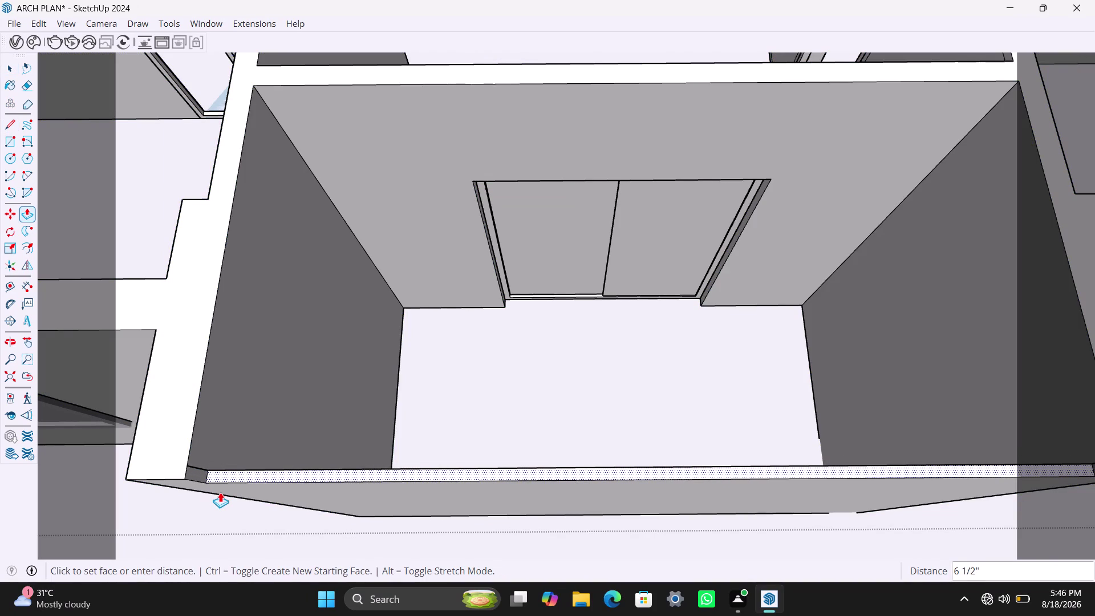
text(7')
key(Return)
key(space)
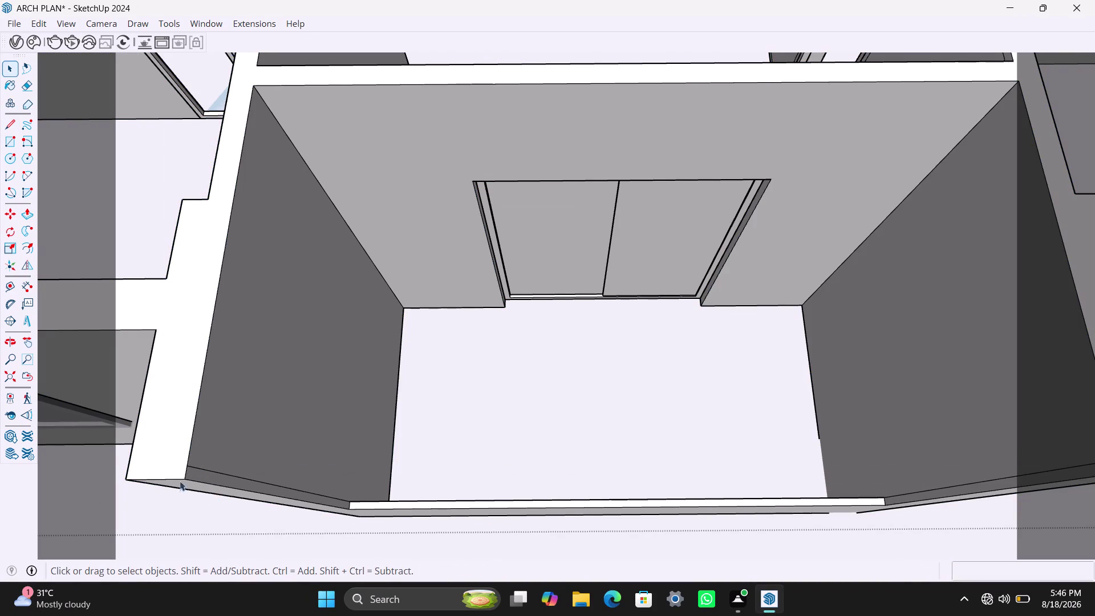
Delete the leftover edge at the wall base.
scroll(up, 3)
click(219, 473)
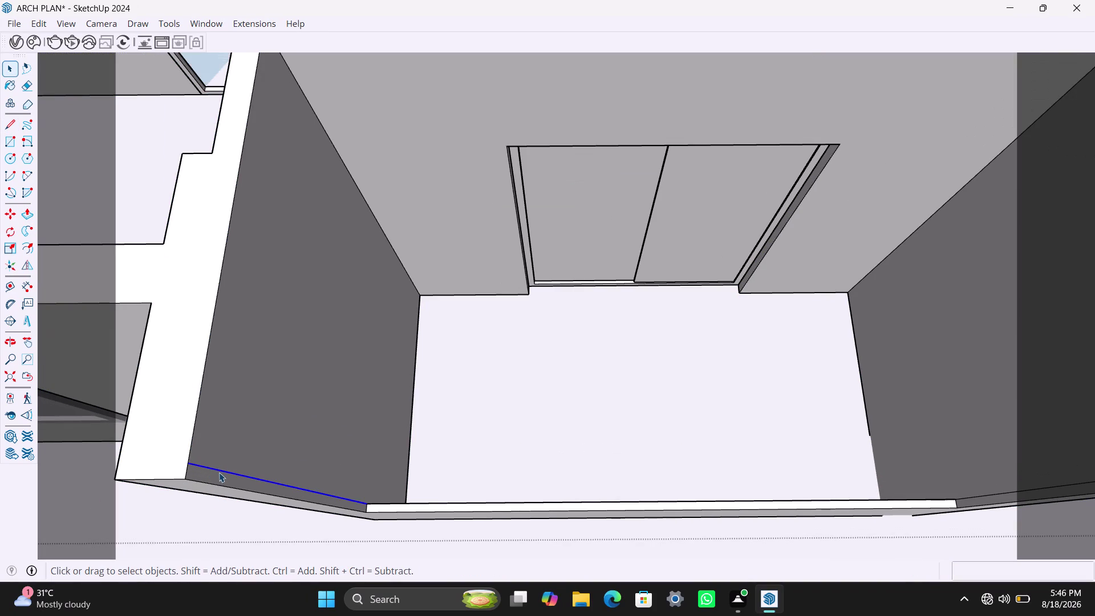
key(Delete)
scroll(down, 3)
Orbit around the sliding-door room to inspect the new front ledge.
middle_drag(436, 507, 589, 509)
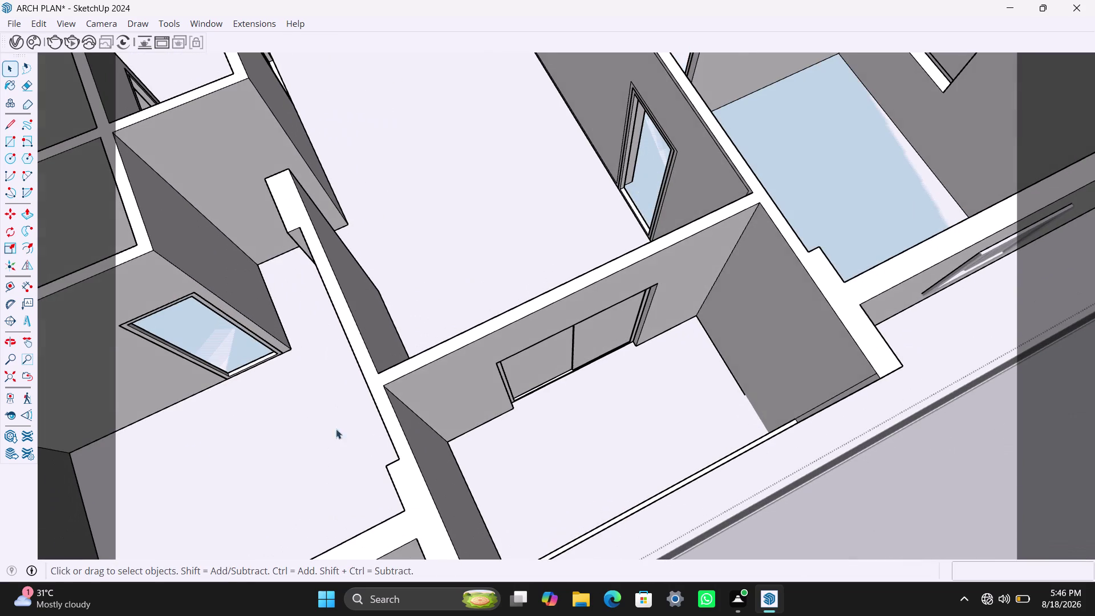
middle_drag(341, 391, 219, 403)
scroll(up, 3)
middle_drag(236, 385, 0, 364)
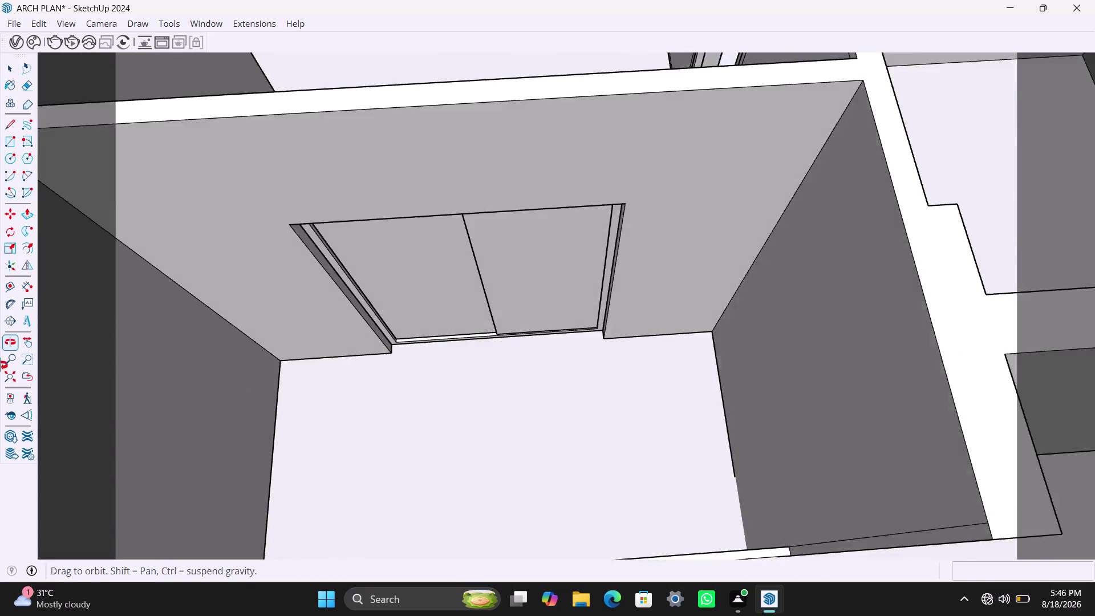
middle_drag(0, 364, 0, 361)
scroll(down, 3)
middle_drag(165, 395, 110, 329)
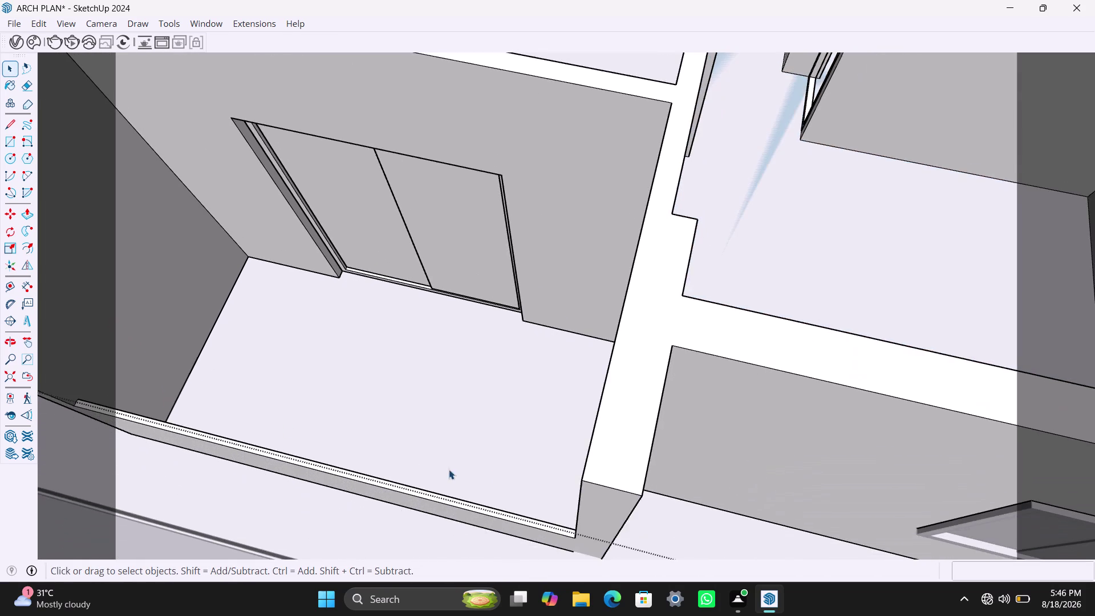
scroll(up, 3)
middle_drag(364, 471, 504, 457)
scroll(down, 3)
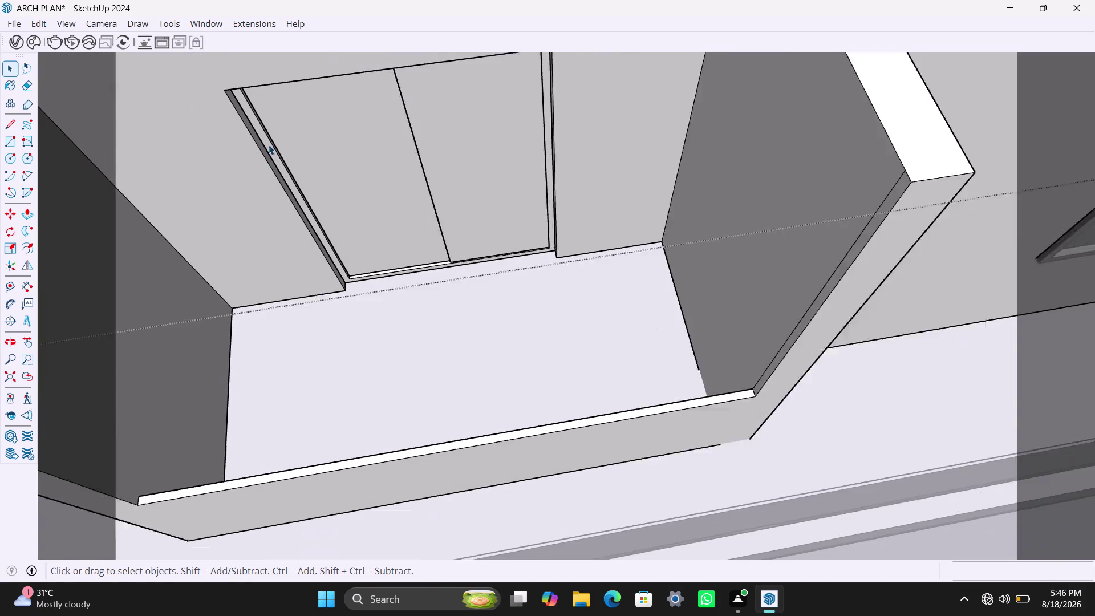
middle_drag(286, 133, 152, 122)
scroll(up, 3)
middle_drag(500, 280, 600, 286)
scroll(up, 3)
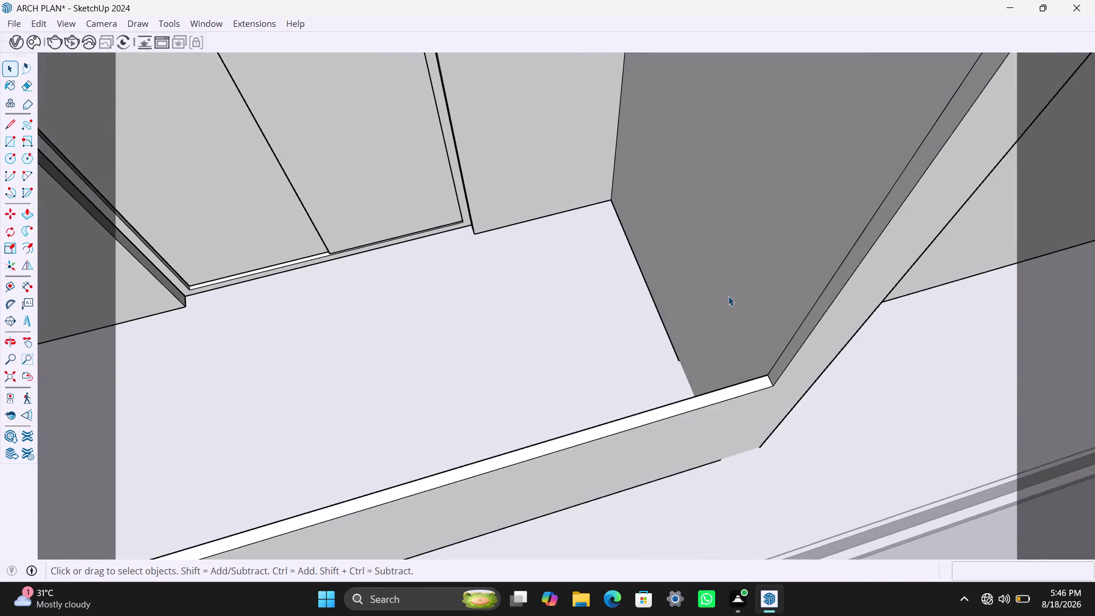
scroll(up, 3)
Delete the stray edge along the wall end.
click(814, 370)
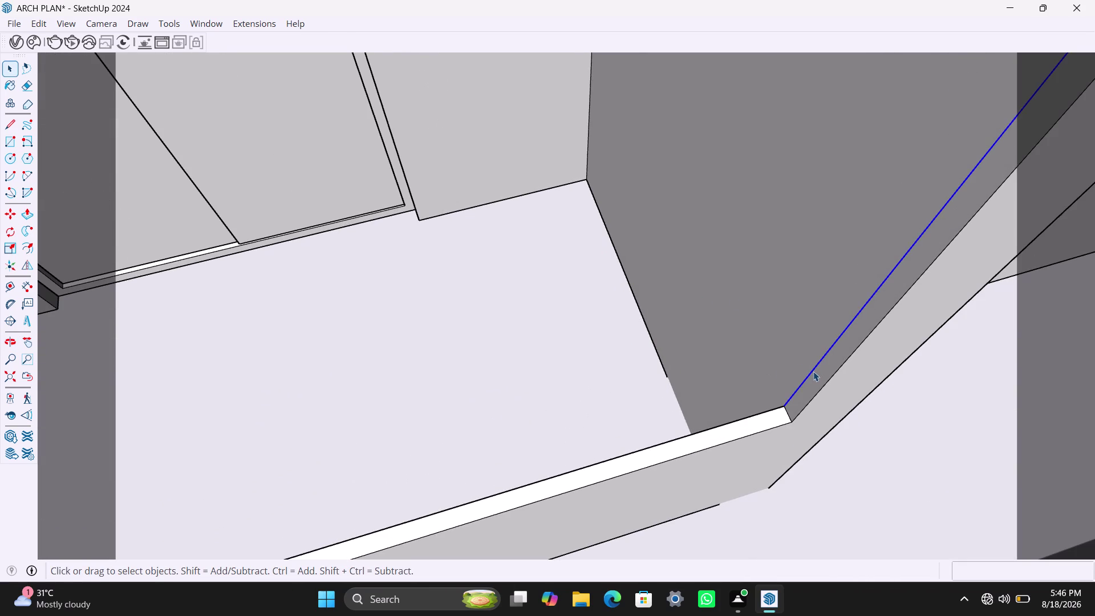
key(Delete)
scroll(down, 3)
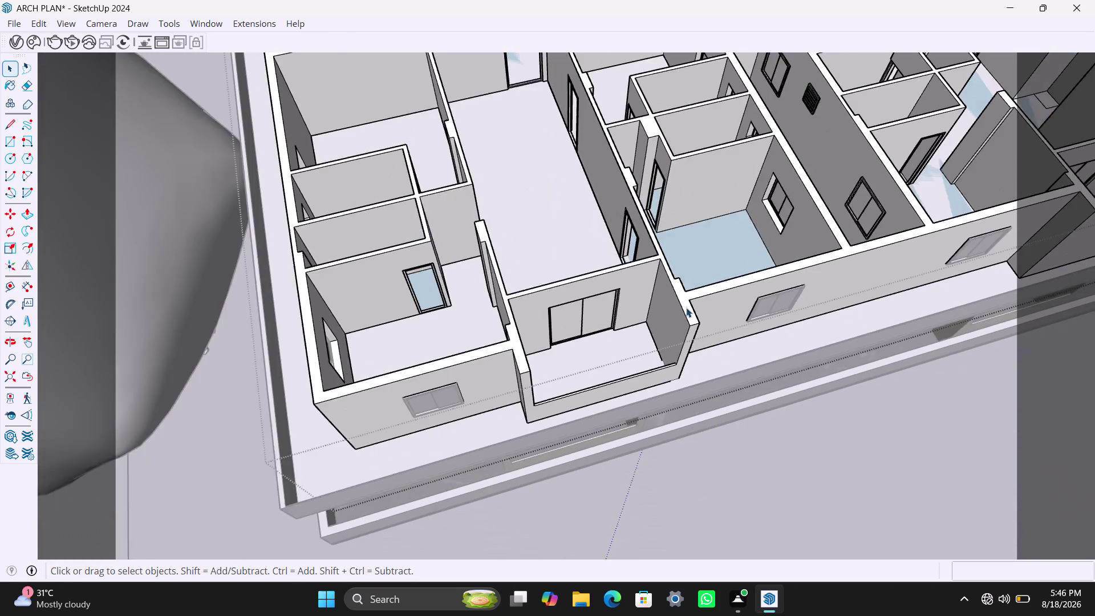
scroll(down, 3)
Draw a short line across the front right room's wall top at its left corner.
middle_drag(678, 314, 162, 396)
scroll(up, 3)
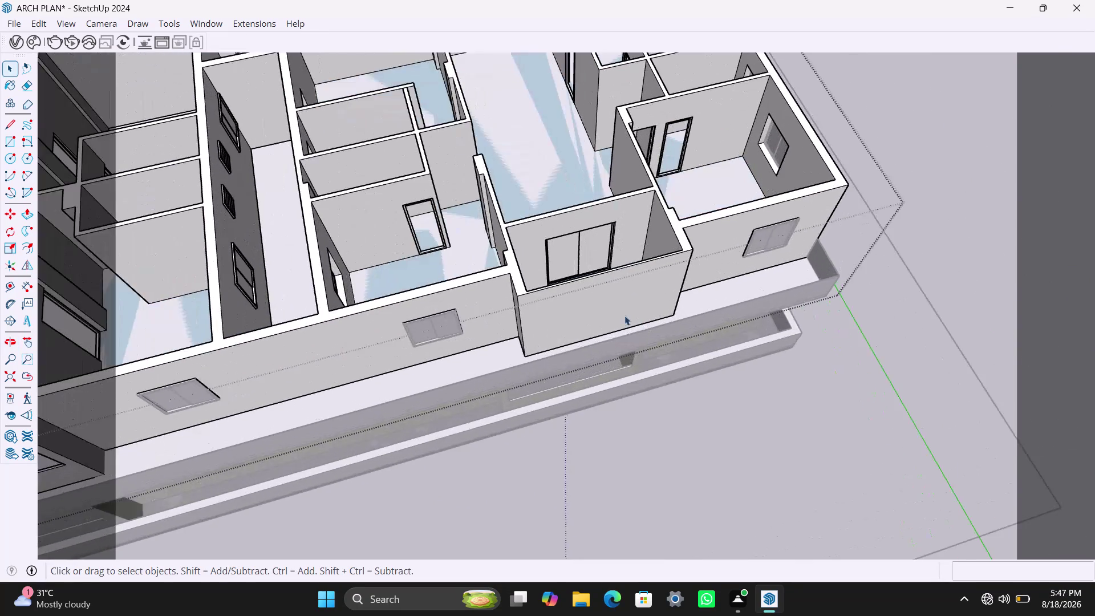
middle_drag(623, 315, 521, 351)
scroll(up, 3)
scroll(up, 3)
middle_drag(476, 304, 485, 328)
scroll(up, 3)
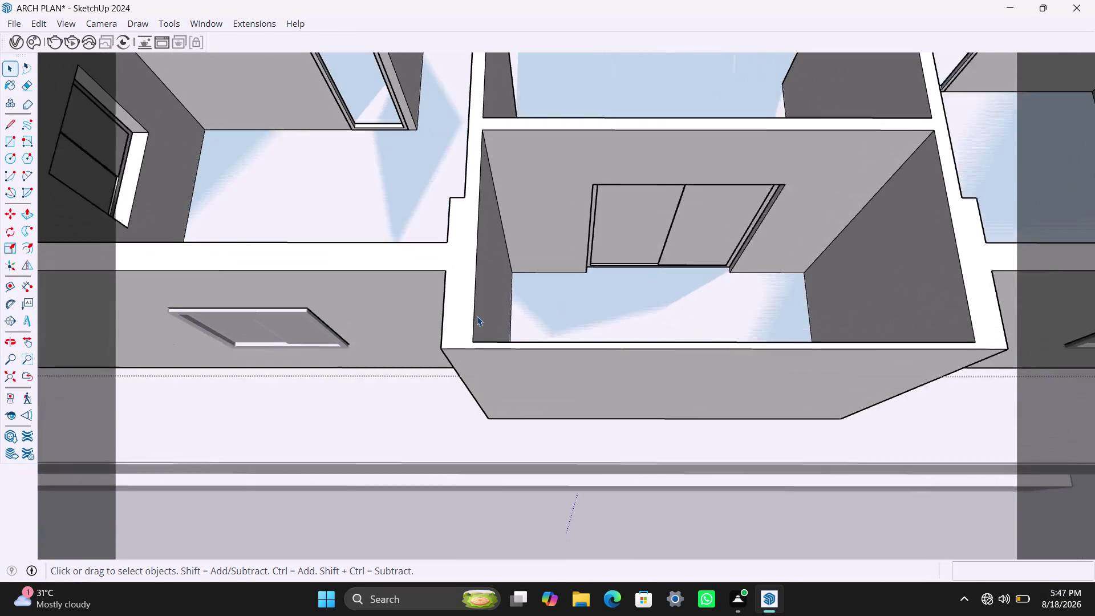
click(467, 323)
scroll(up, 3)
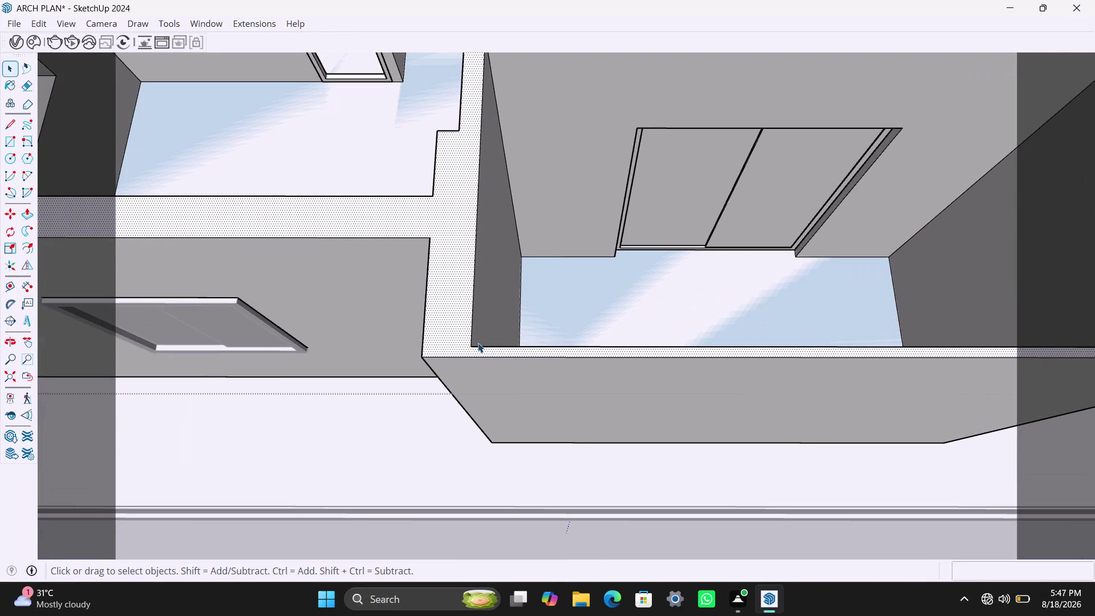
key(l)
click(475, 346)
click(474, 356)
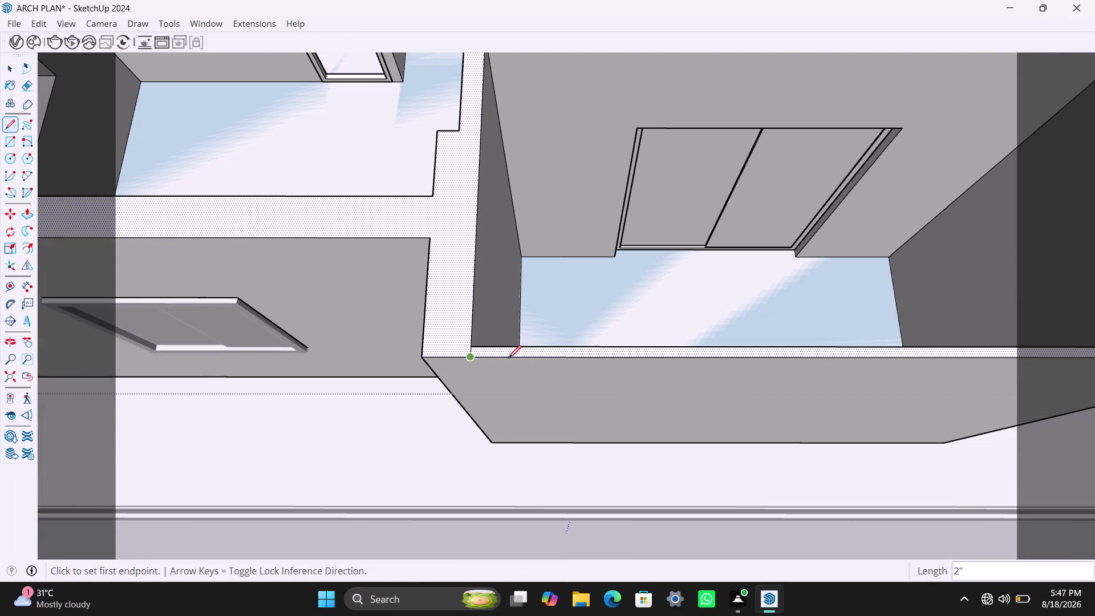
Draw a matching line at the room's right corner to split off the strip.
scroll(down, 3)
middle_drag(534, 357, 332, 357)
scroll(up, 3)
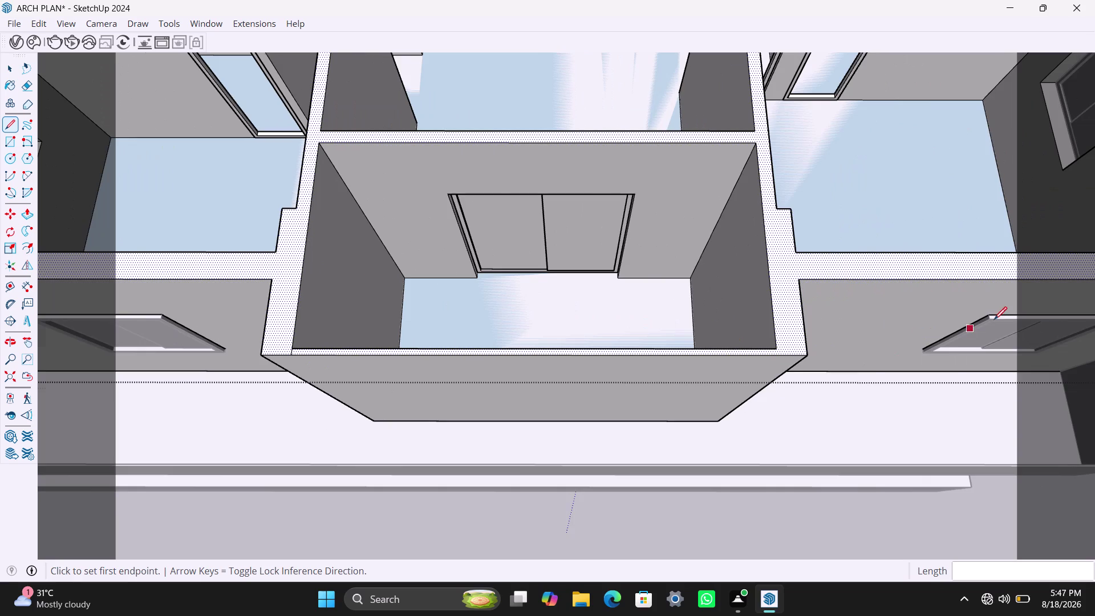
scroll(up, 3)
click(667, 366)
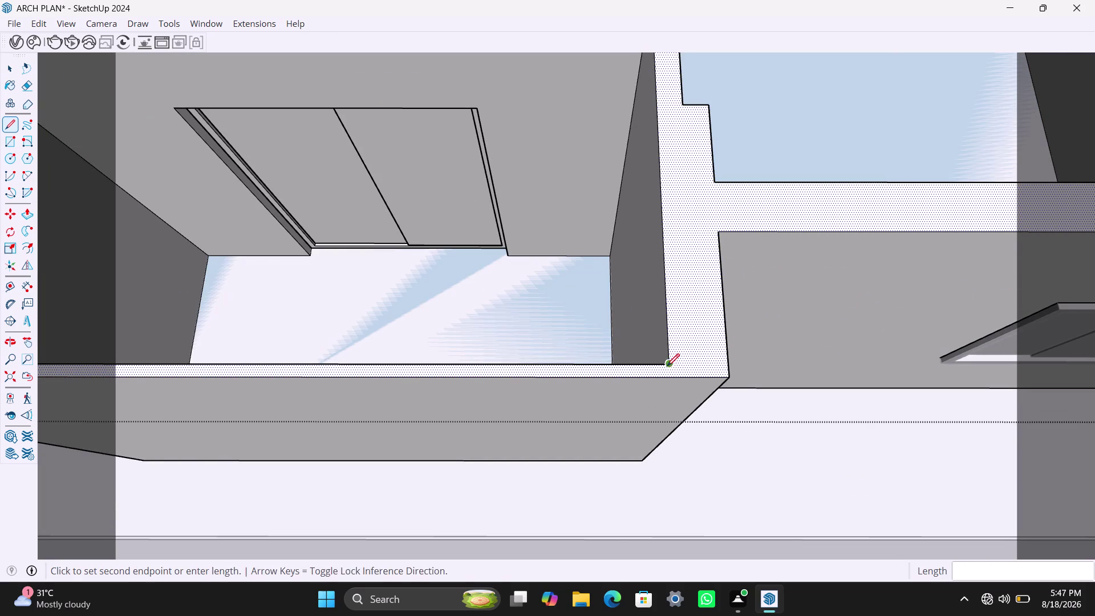
click(672, 377)
key(space)
Push the front right room's wall strip down 7'.
click(659, 367)
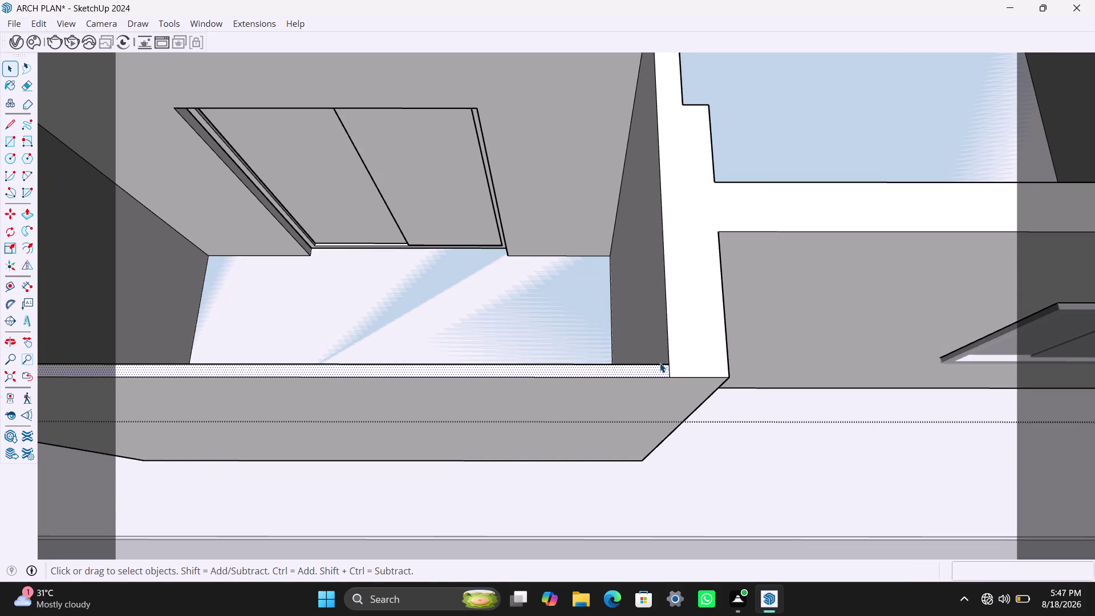
key(p)
click(660, 363)
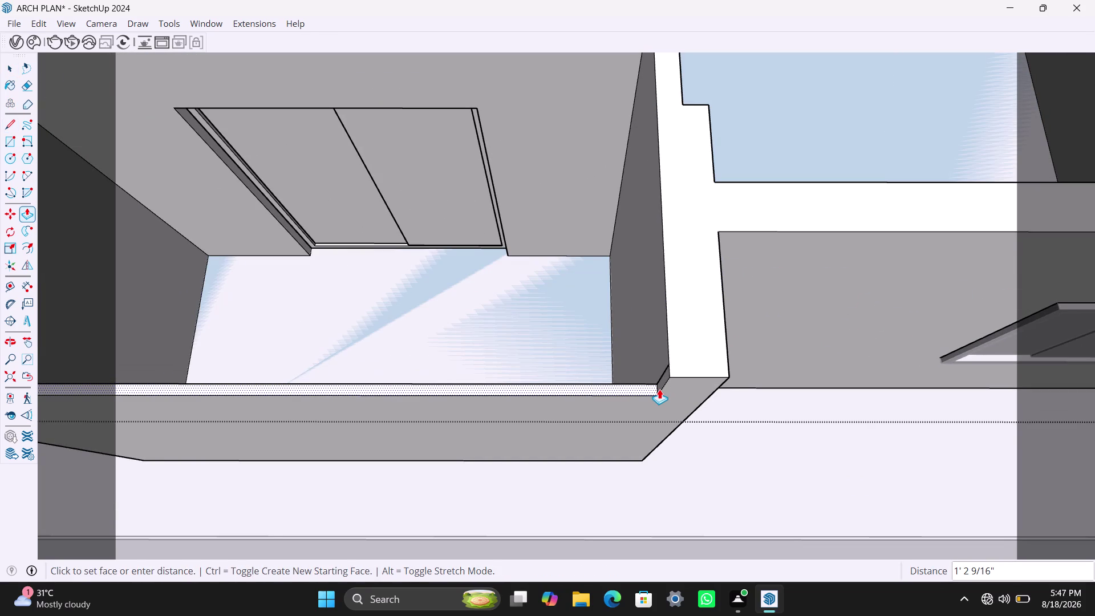
text(7')
key(Return)
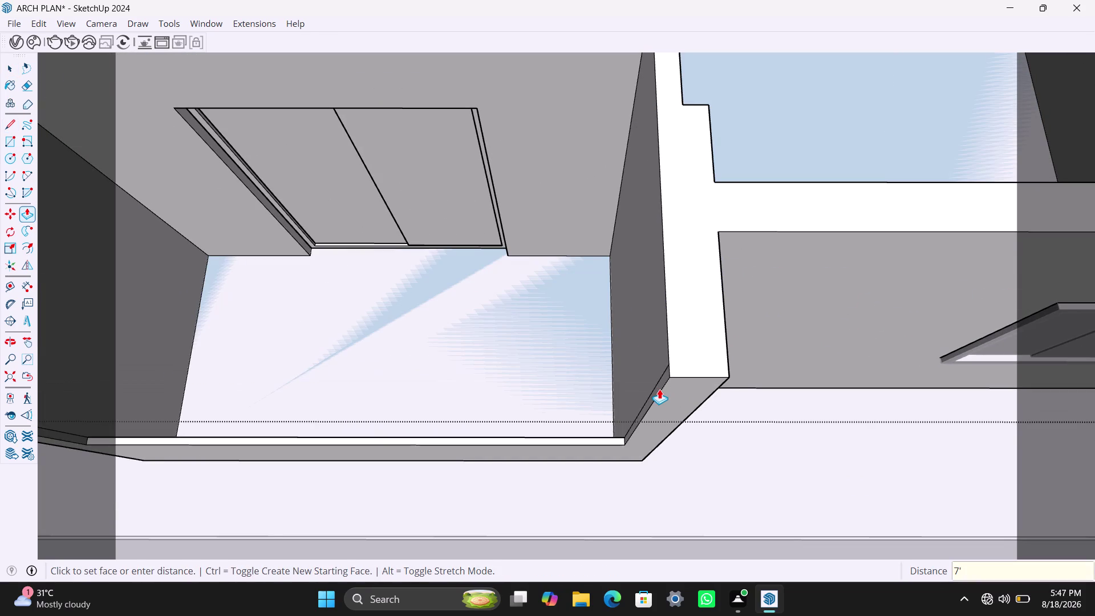
key(space)
Inspect the lowered strip and delete its leftover edge.
scroll(up, 3)
middle_drag(651, 398, 713, 400)
scroll(up, 3)
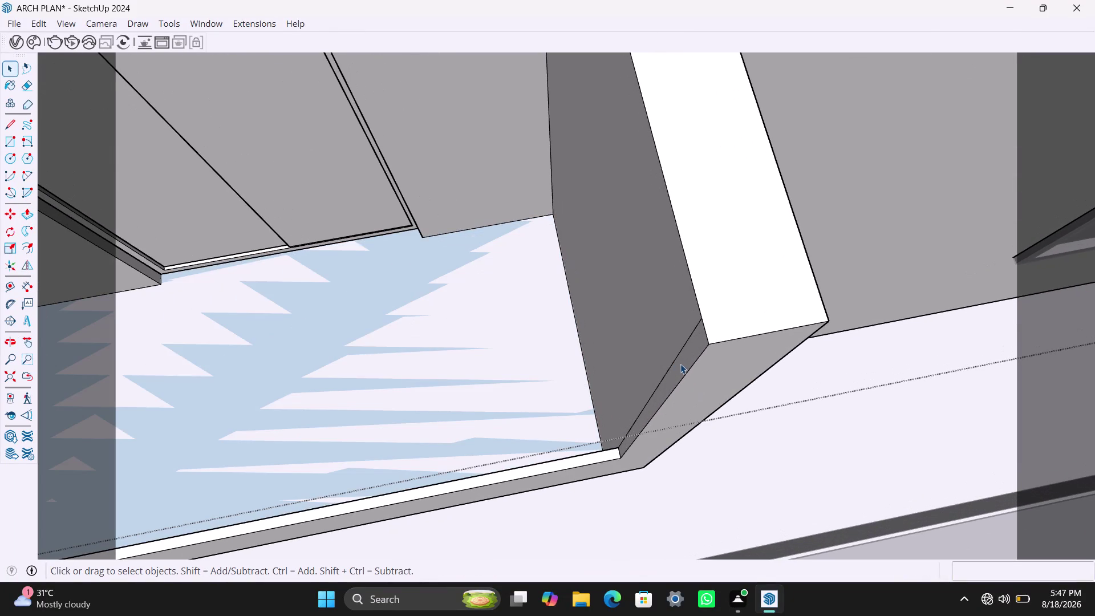
click(675, 361)
key(Delete)
Delete another stray edge among the ground-floor rooms.
scroll(down, 3)
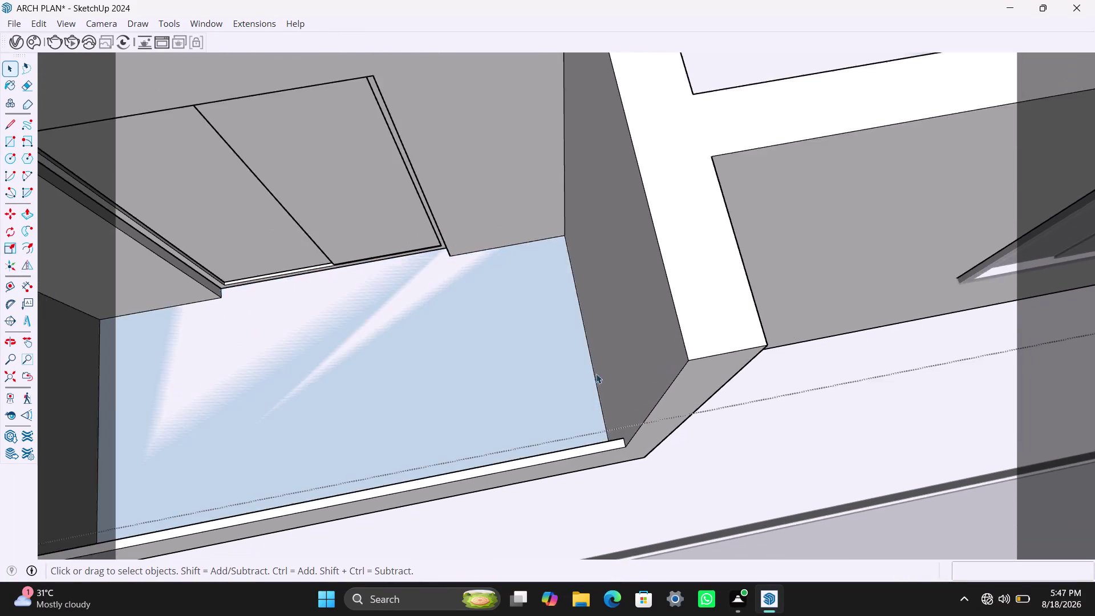
scroll(down, 3)
middle_drag(503, 391, 366, 432)
scroll(up, 3)
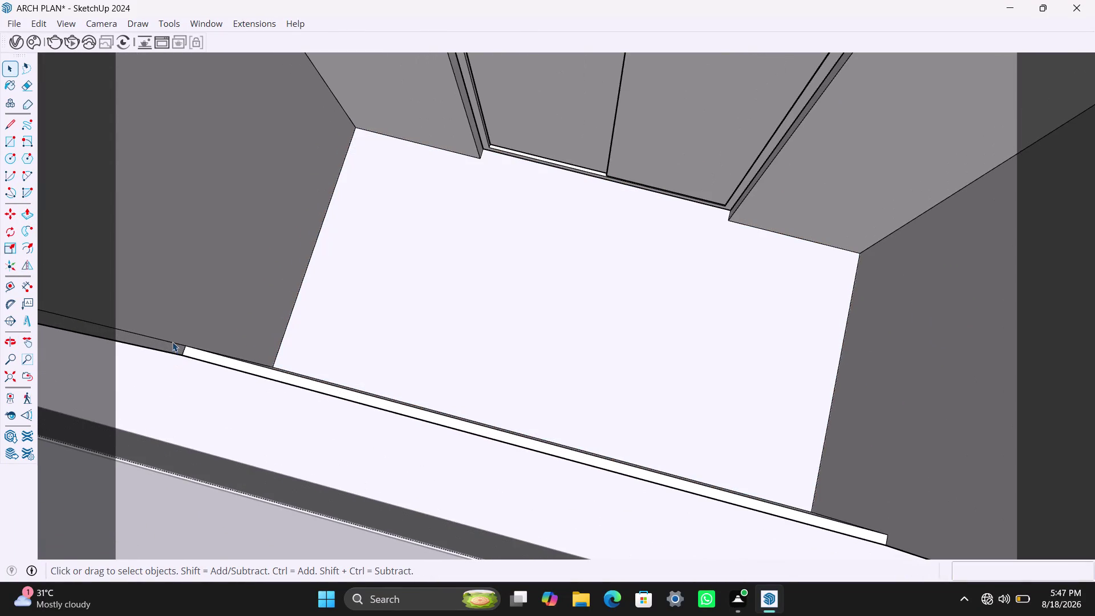
click(172, 341)
key(Delete)
Save the model and bring up the Edit menu with its Unhide option.
scroll(down, 3)
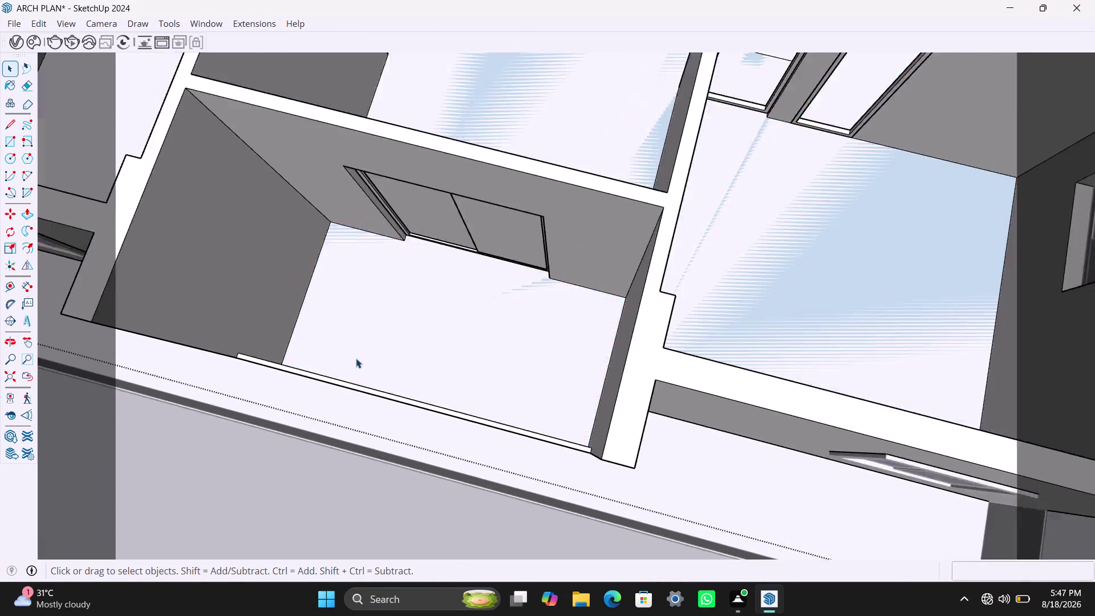
scroll(down, 3)
key(ctrl+s)
scroll(down, 3)
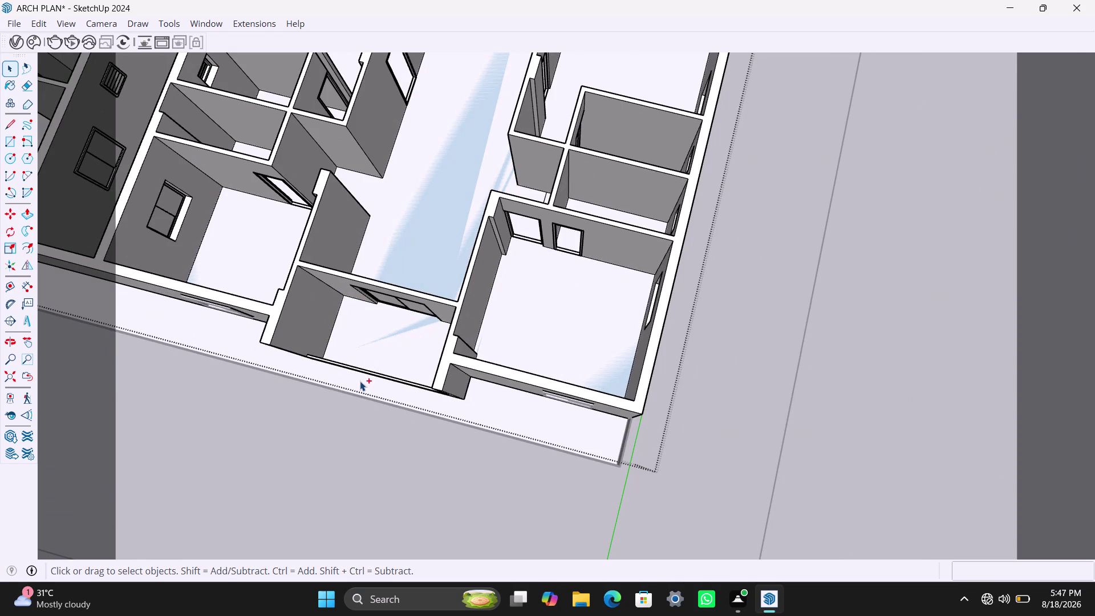
middle_drag(371, 382, 694, 379)
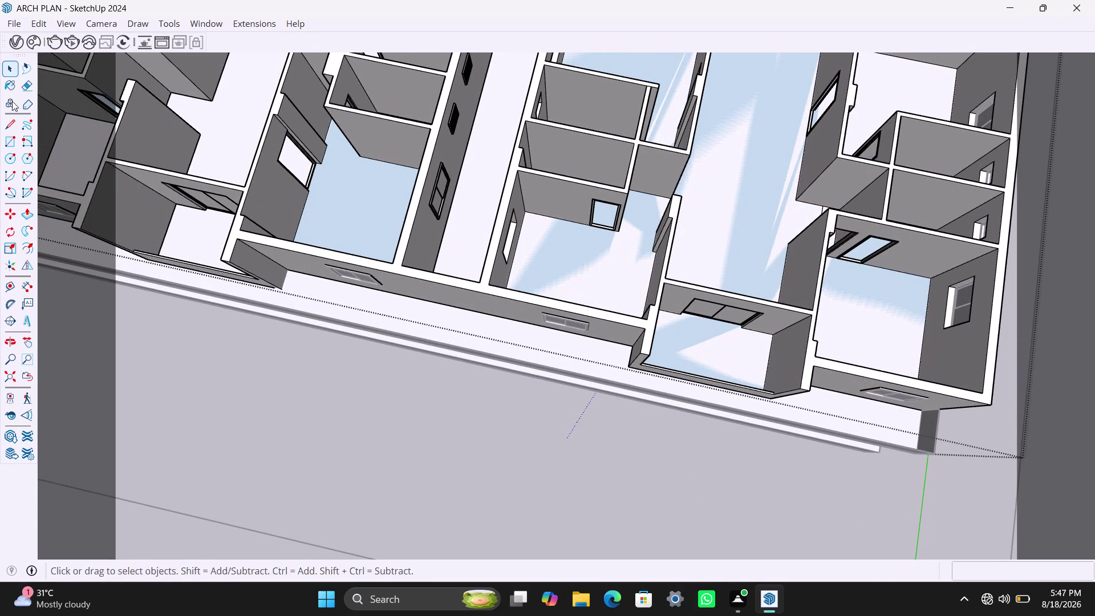
click(37, 27)
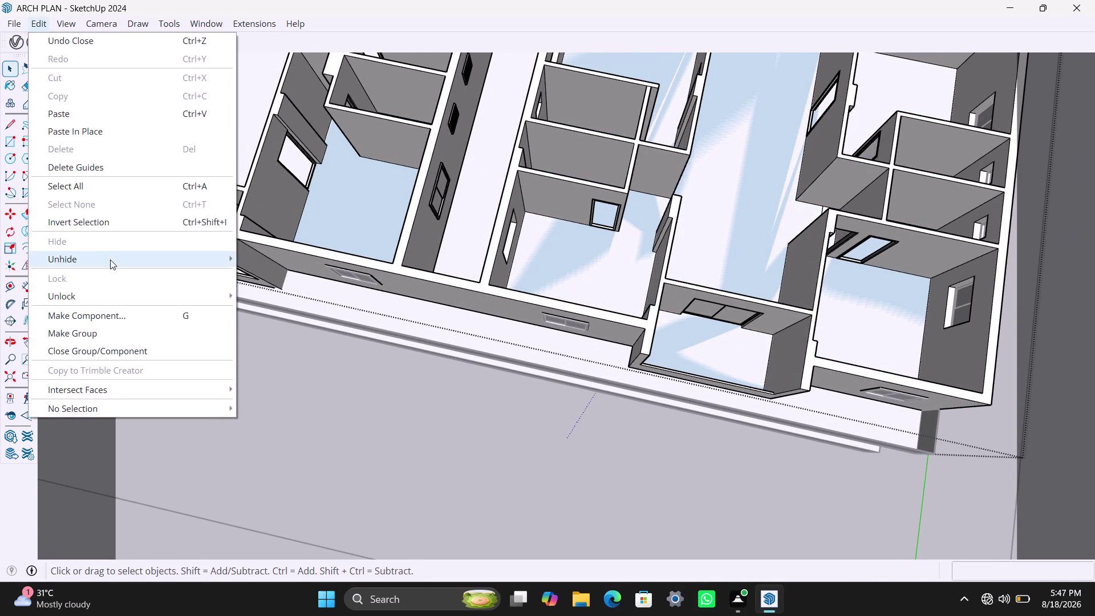
Unhide all hidden geometry so the roof reappears on the house.
click(110, 260)
click(250, 280)
scroll(down, 3)
middle_drag(462, 395, 540, 236)
click(892, 233)
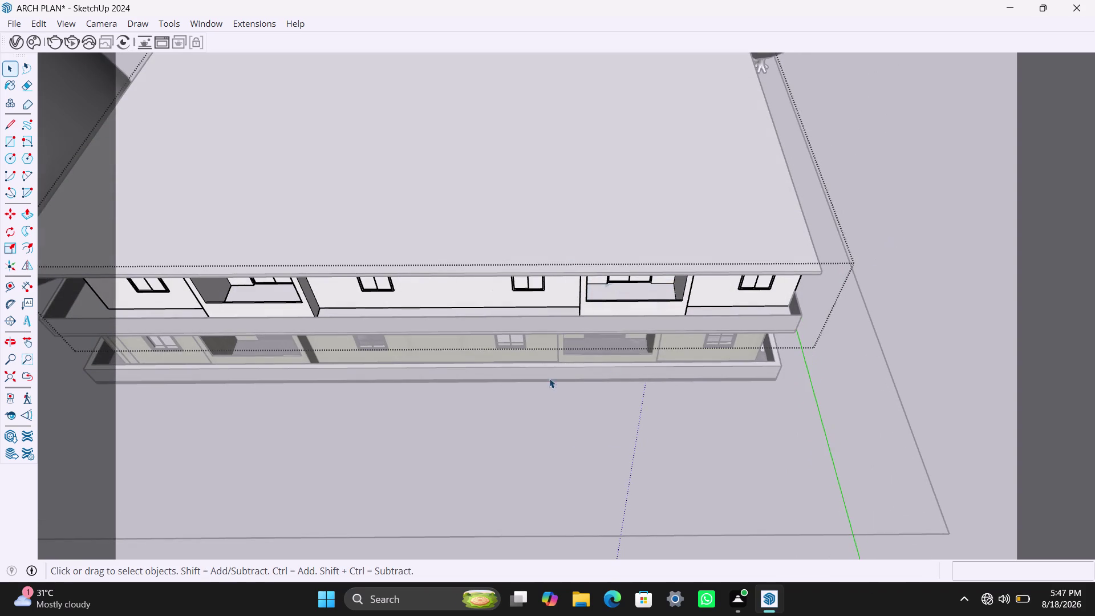
Orbit around the house front, corner, parking area and front garden planters.
scroll(up, 3)
scroll(down, 3)
middle_drag(506, 365, 732, 295)
scroll(up, 3)
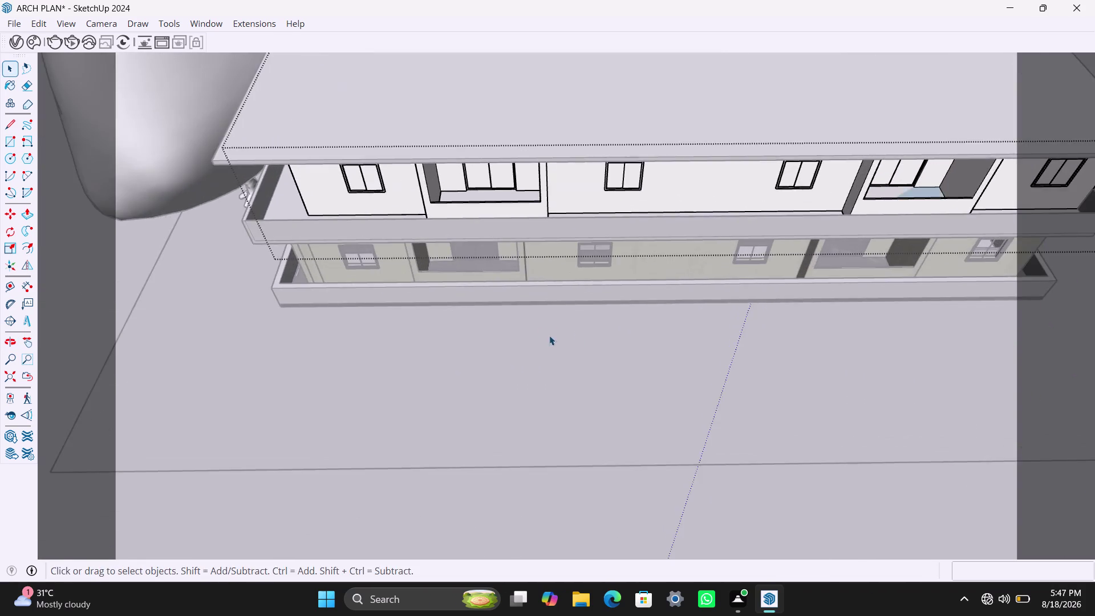
middle_drag(549, 335, 556, 216)
scroll(down, 3)
middle_drag(533, 263, 471, 382)
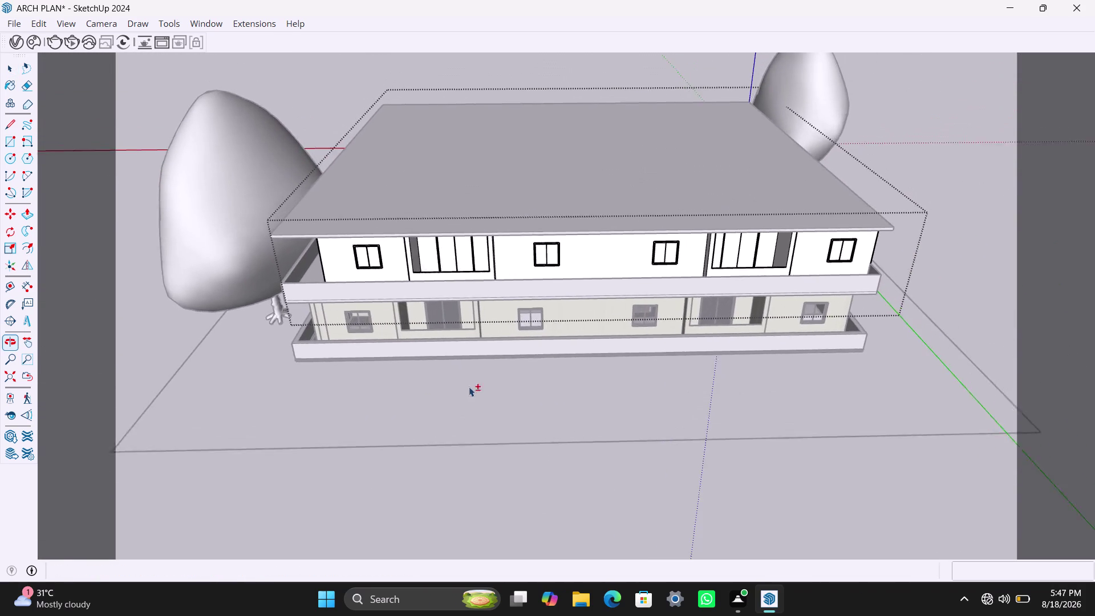
click(914, 163)
scroll(up, 3)
scroll(up, 3)
scroll(up, 3)
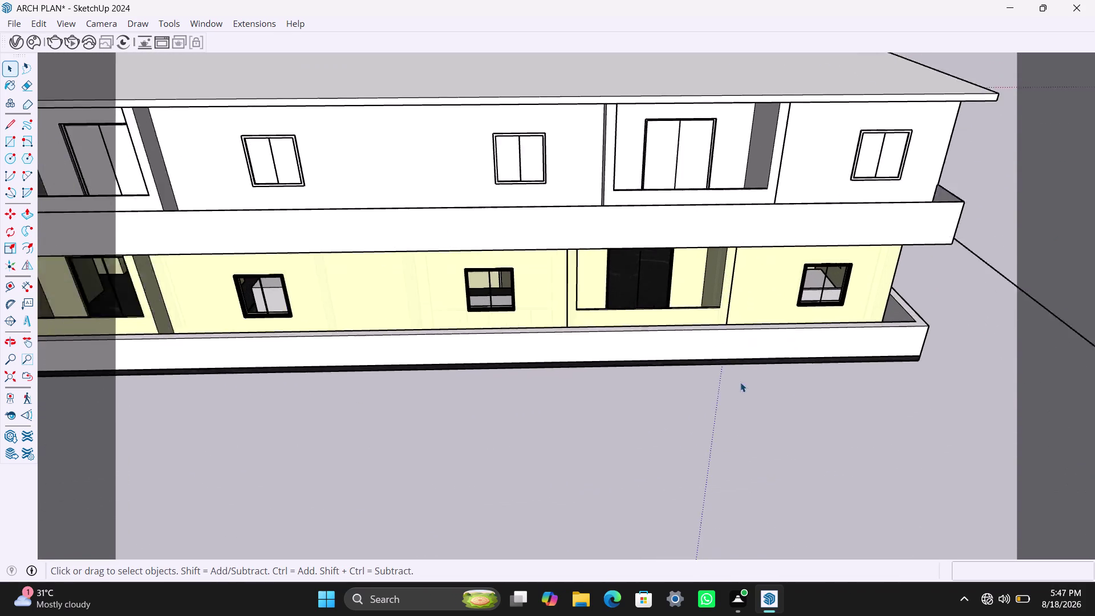
middle_drag(781, 400, 458, 350)
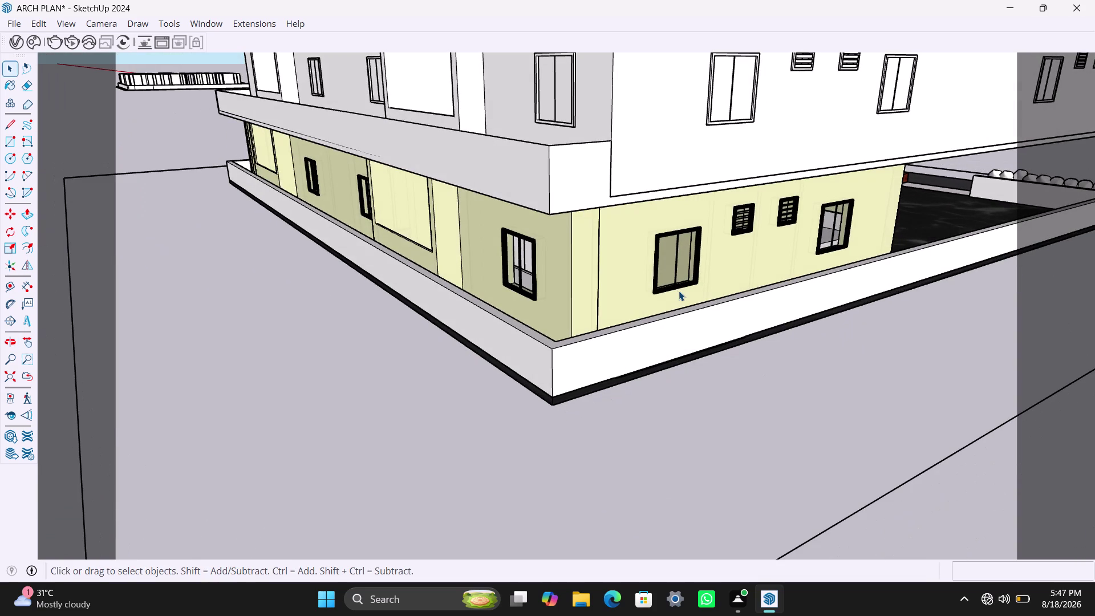
scroll(down, 3)
middle_drag(629, 272, 456, 260)
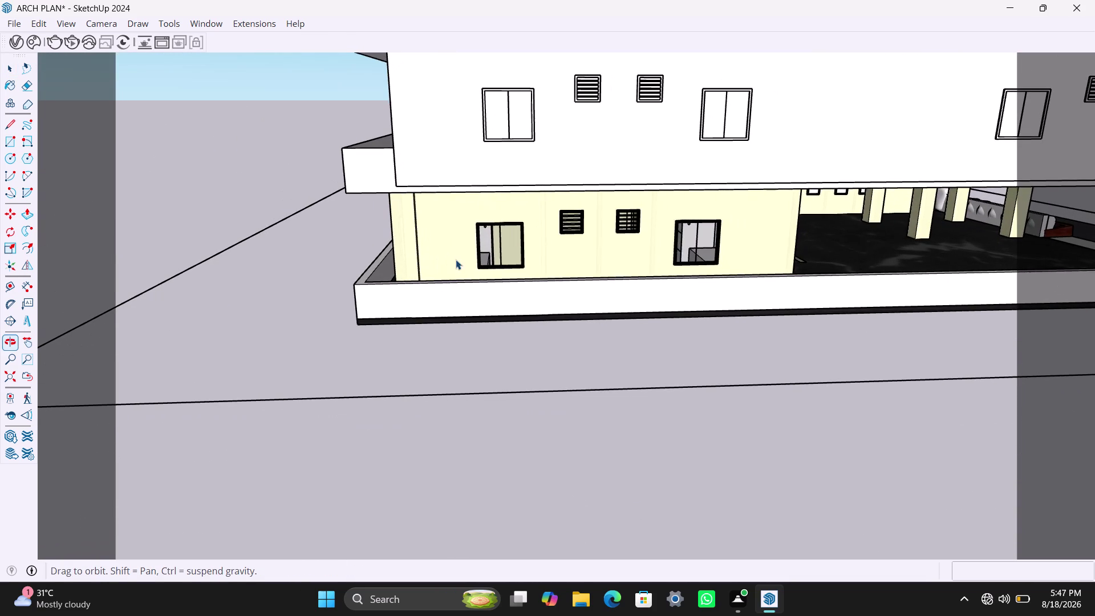
middle_drag(587, 192, 466, 191)
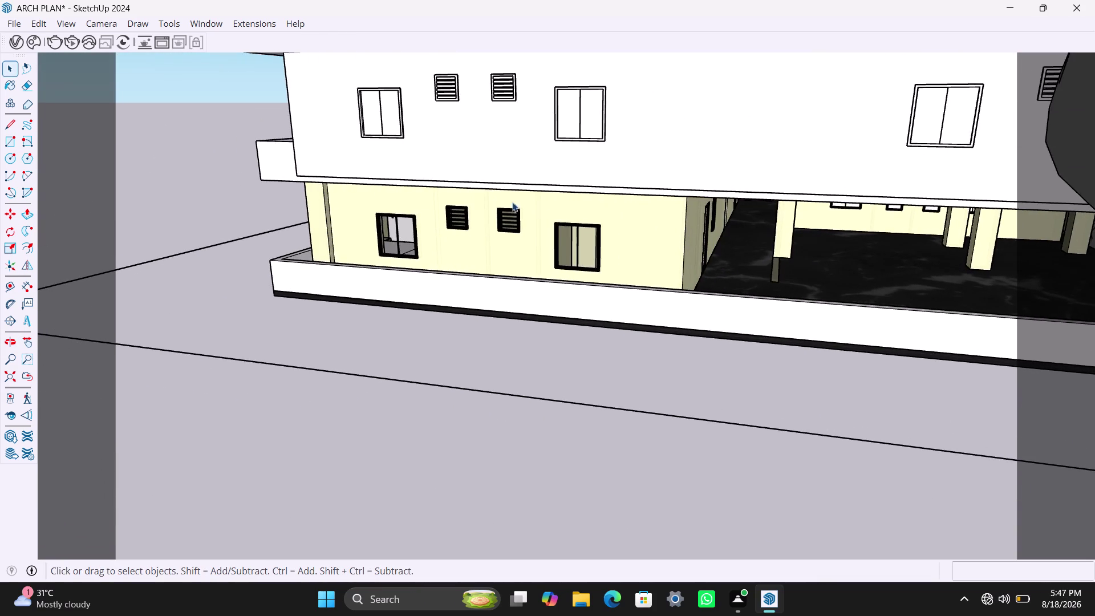
scroll(down, 3)
scroll(down, 3)
middle_drag(572, 232, 439, 241)
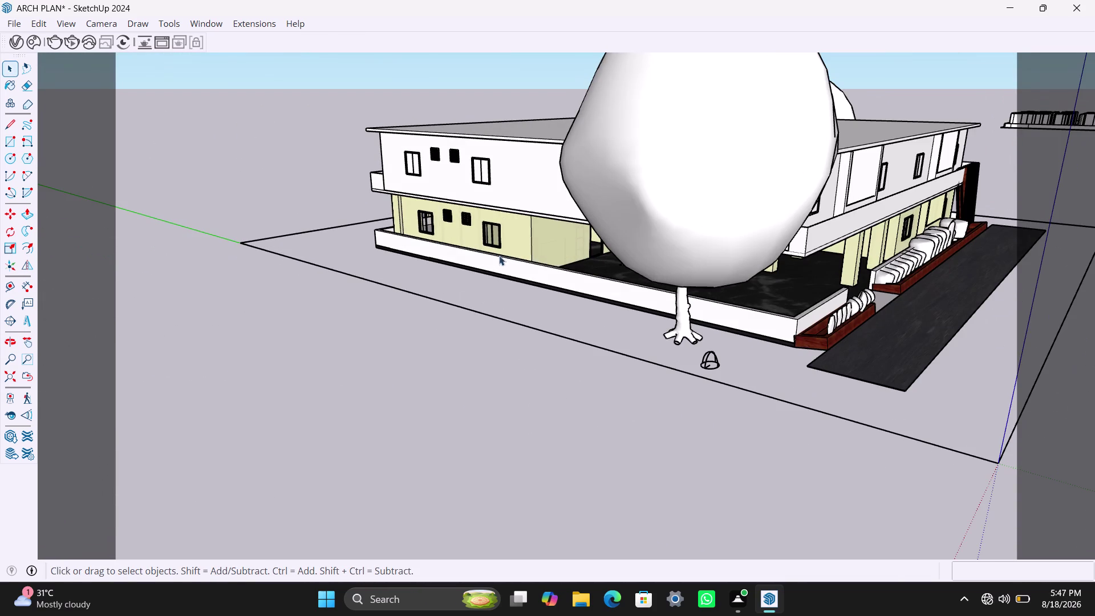
middle_drag(503, 260, 341, 262)
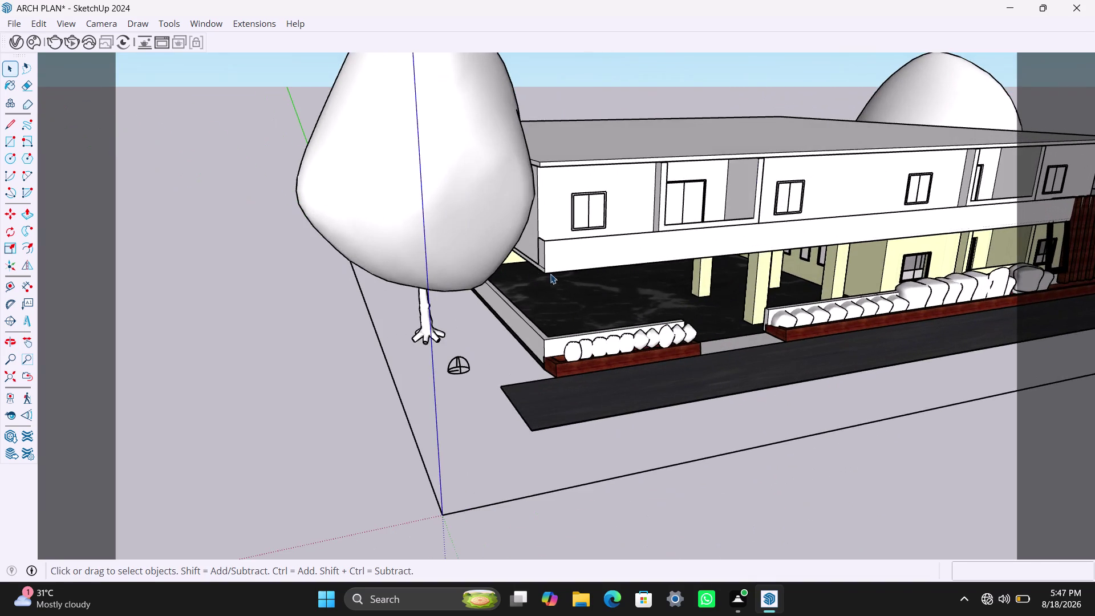
scroll(up, 3)
middle_drag(587, 273, 526, 273)
scroll(up, 3)
scroll(down, 3)
middle_drag(568, 271, 534, 275)
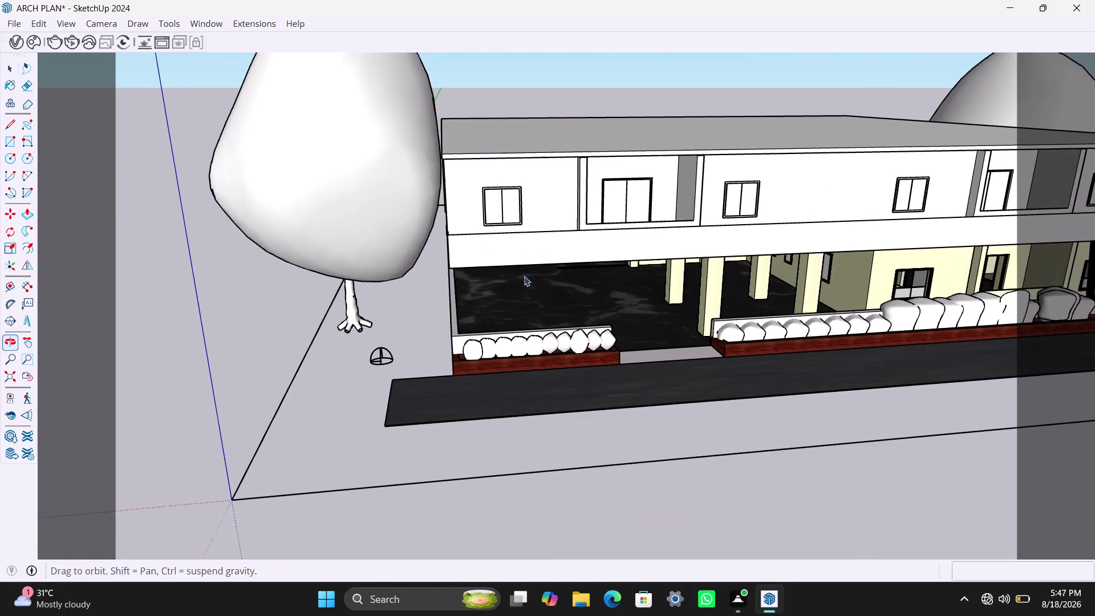
middle_drag(533, 274, 527, 275)
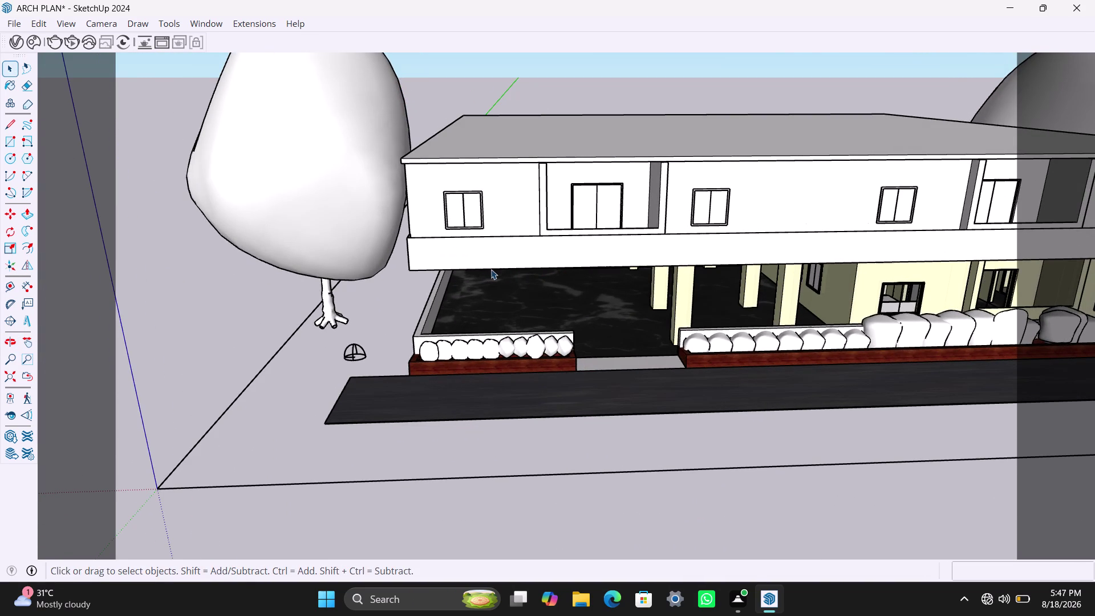
scroll(down, 3)
middle_drag(643, 318, 443, 340)
middle_drag(596, 309, 572, 329)
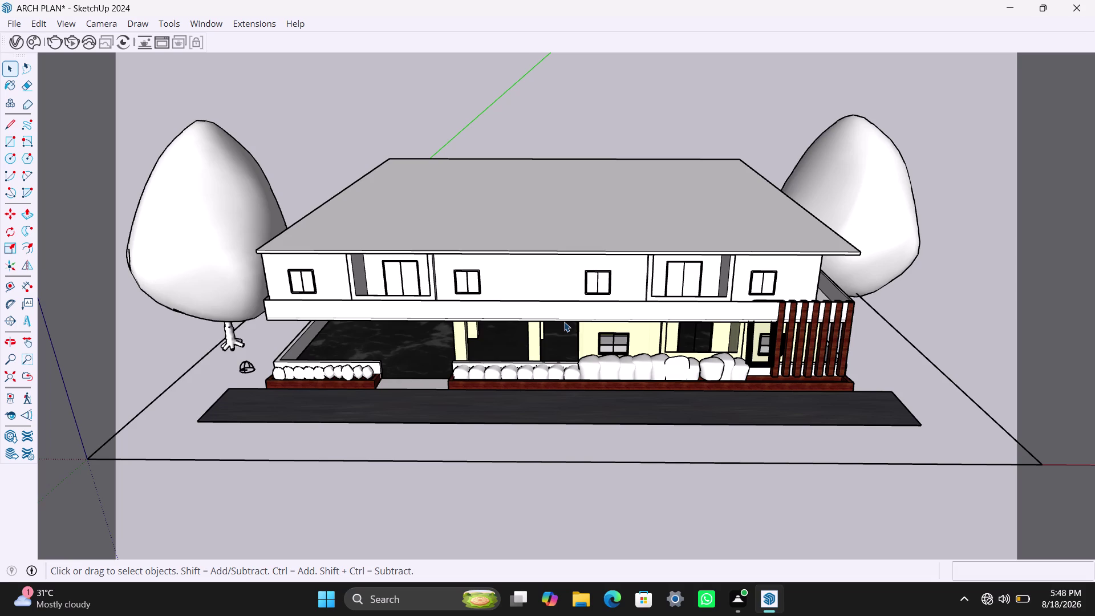
Look down over the roof, then close in on the front entrance and fence.
scroll(down, 3)
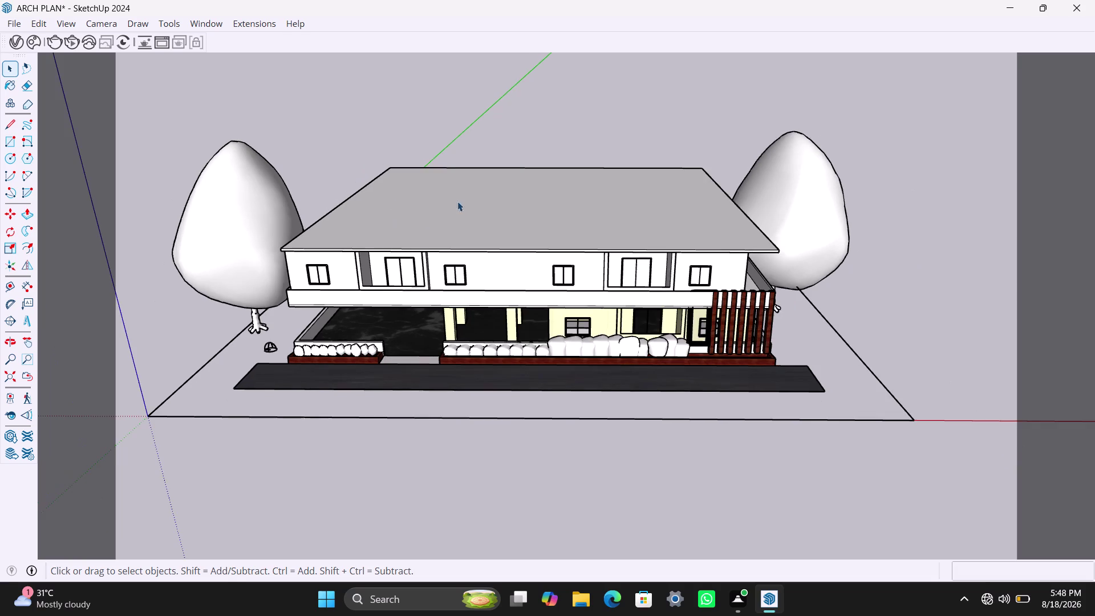
middle_drag(461, 202, 470, 273)
scroll(up, 3)
middle_drag(405, 234, 408, 254)
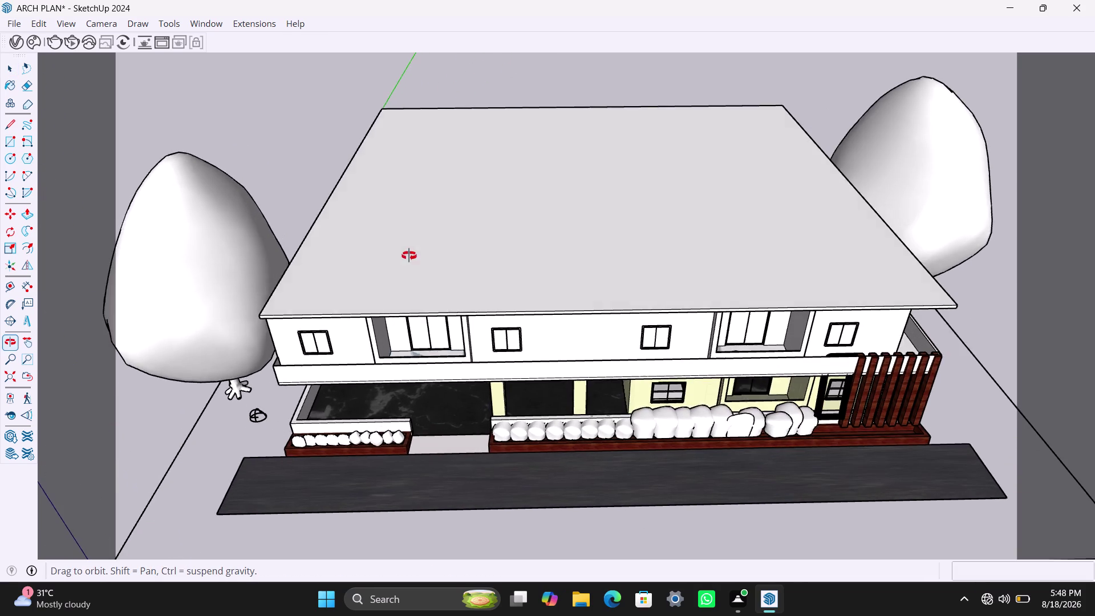
middle_drag(409, 253, 361, 304)
scroll(up, 3)
scroll(up, 3)
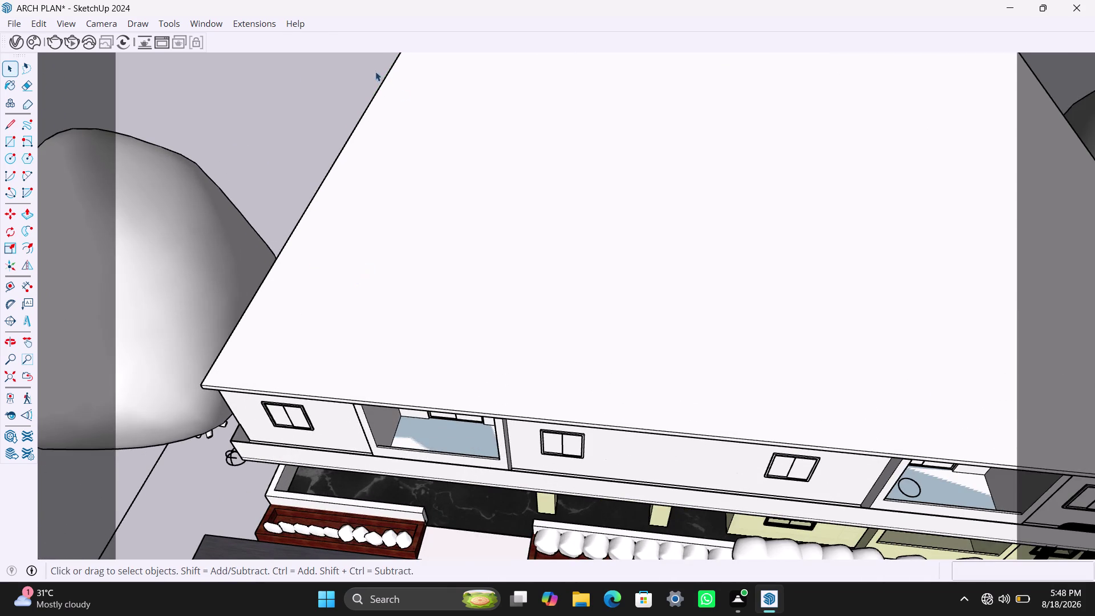
scroll(down, 3)
scroll(down, 3)
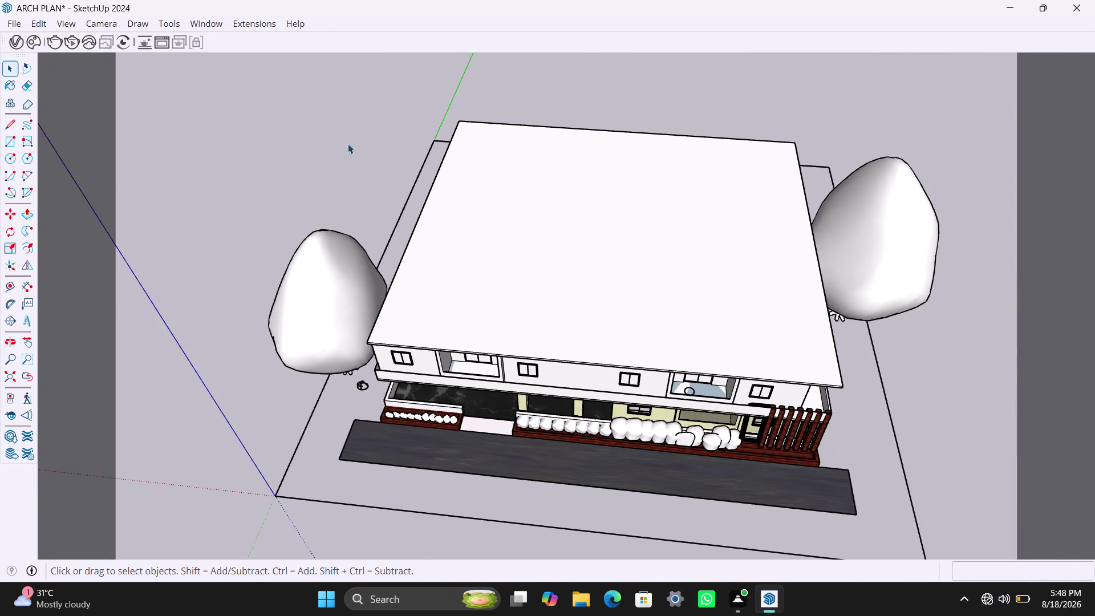
scroll(up, 3)
scroll(up, 3)
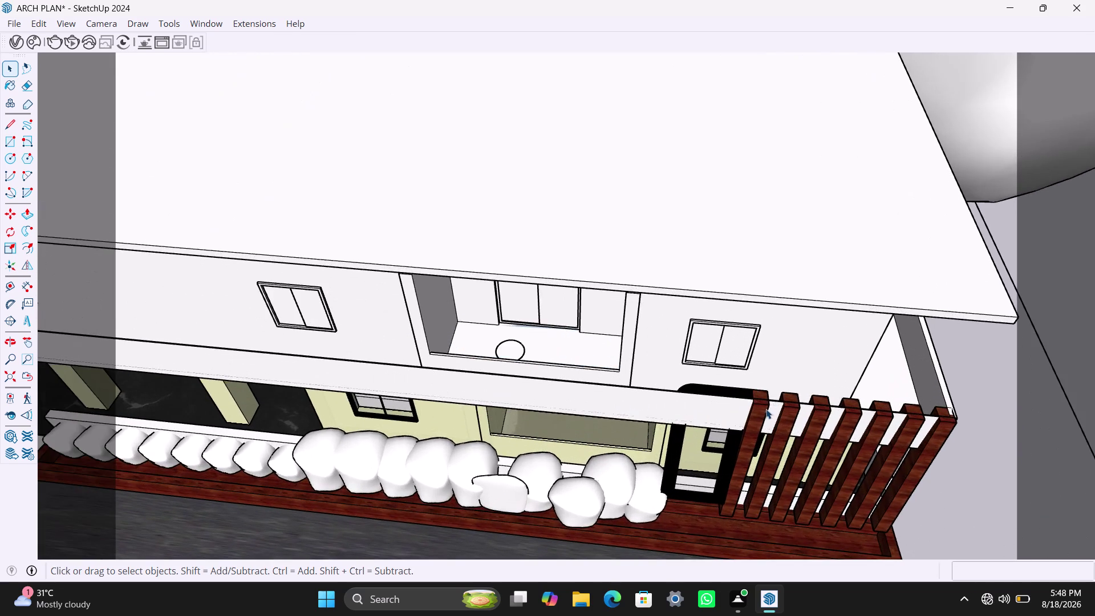
middle_drag(766, 409, 764, 423)
scroll(up, 3)
Move the black frame beside the wooden slat fence slightly.
click(725, 401)
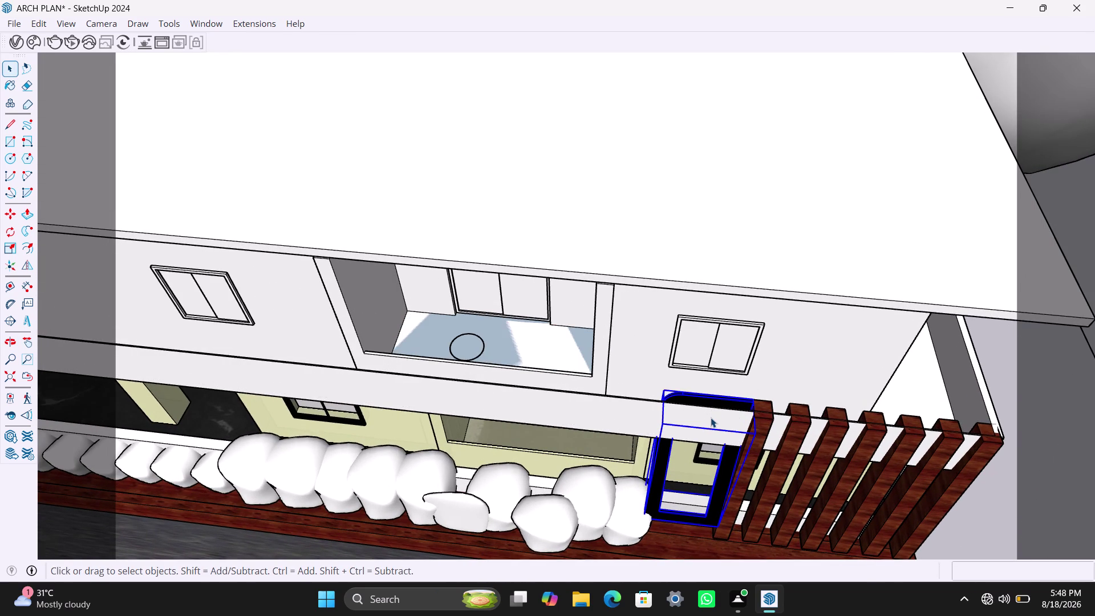
key(m)
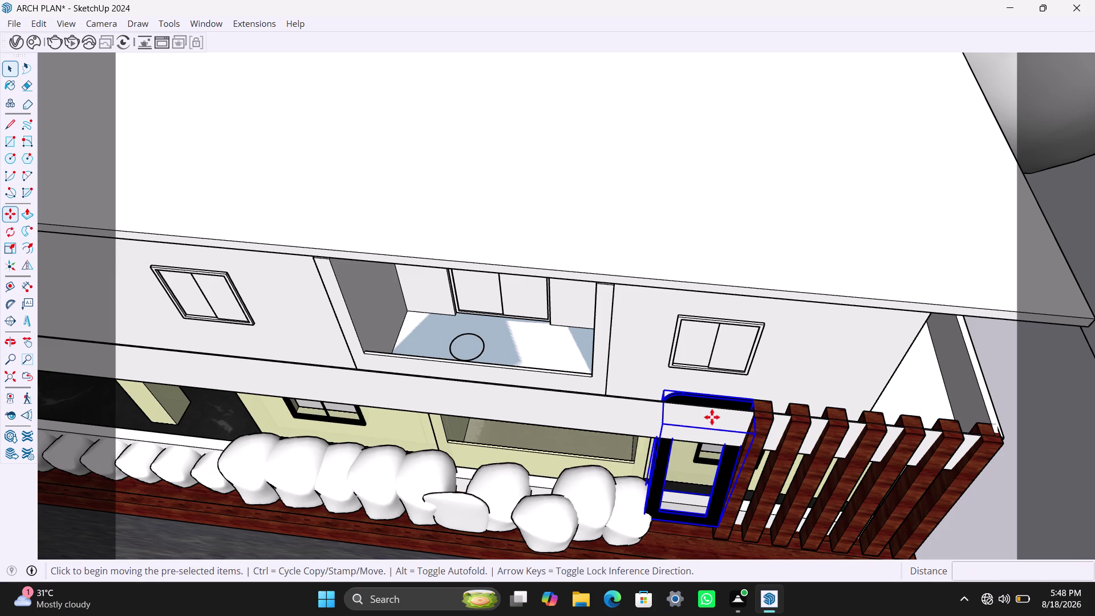
click(752, 401)
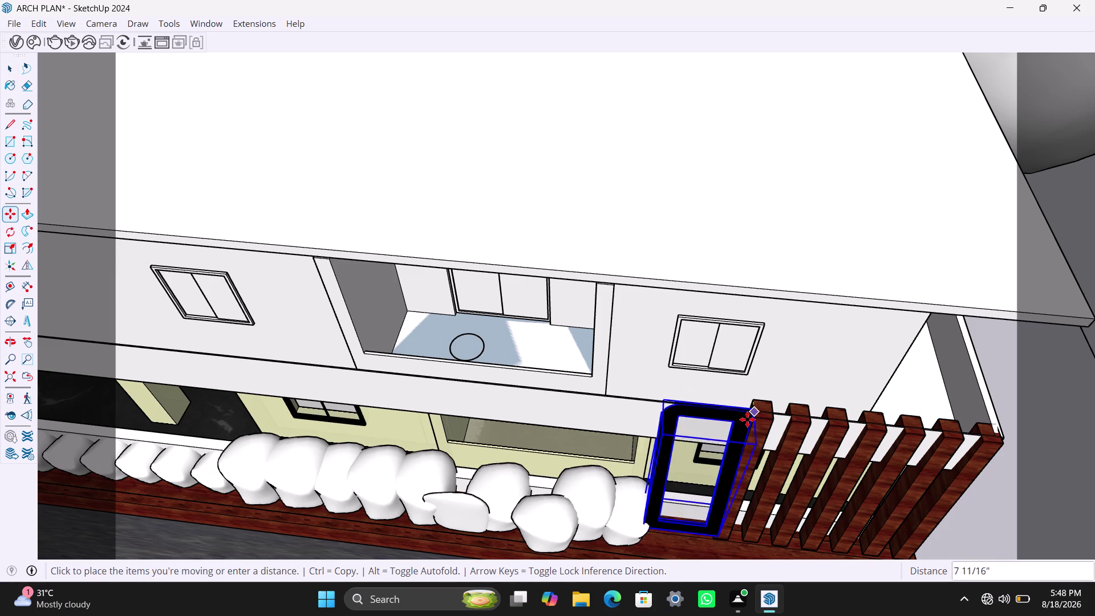
click(748, 415)
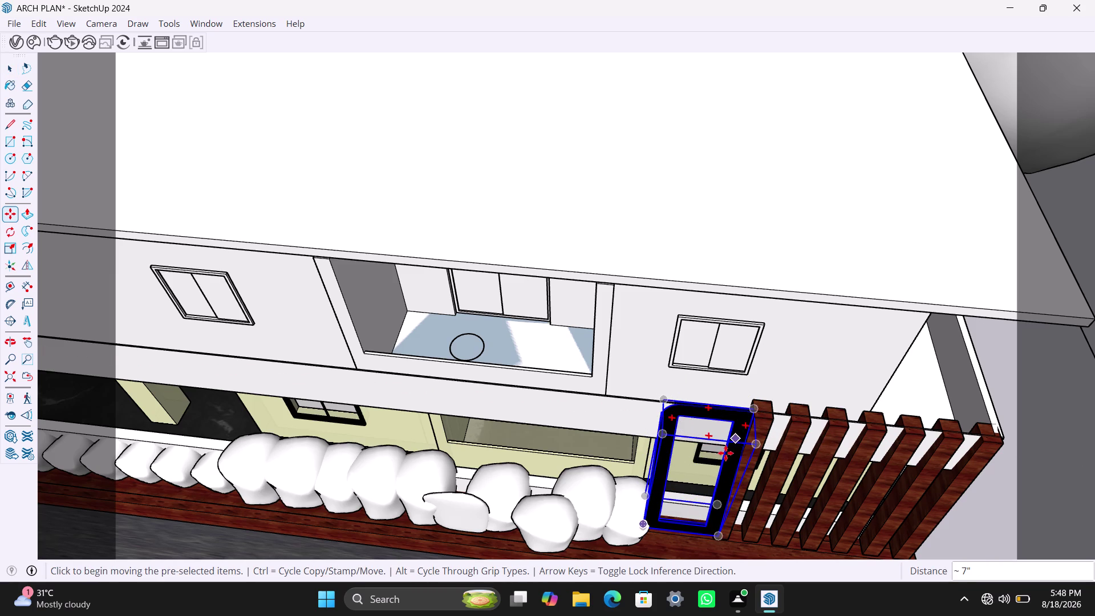
Stretch the black frame upward about 1.83 times to reach the upper floor.
key(s)
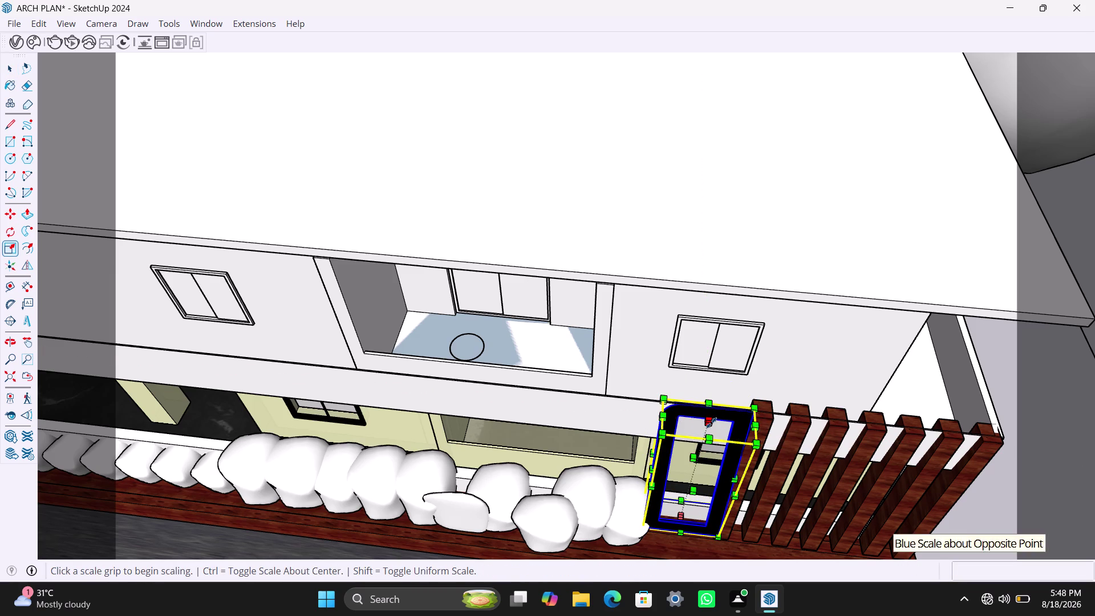
drag(711, 423, 715, 293)
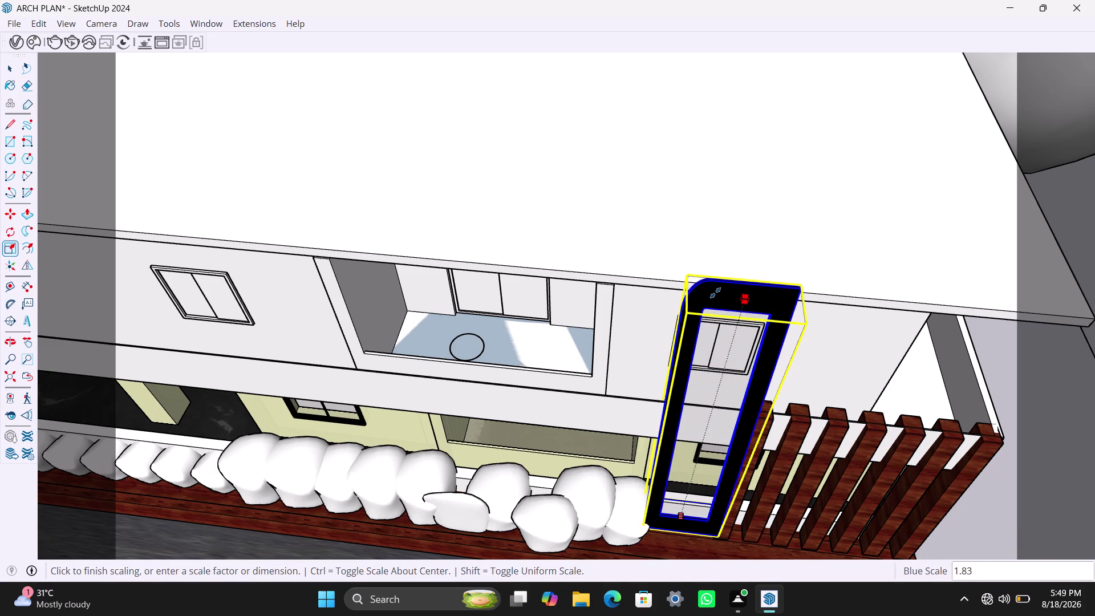
drag(715, 292, 721, 268)
key(space)
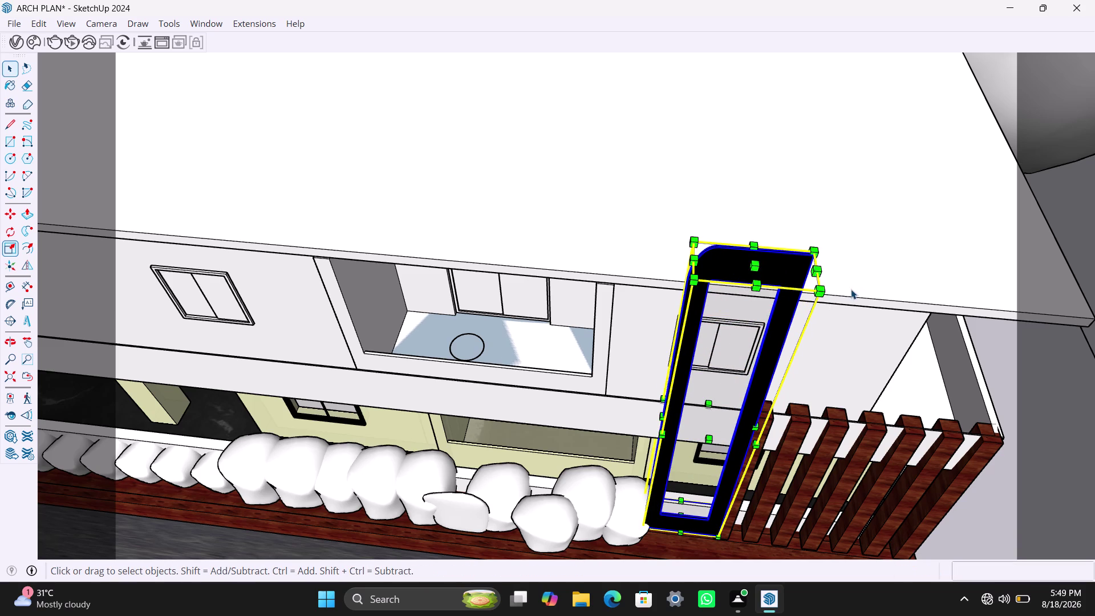
scroll(down, 3)
scroll(up, 3)
click(591, 266)
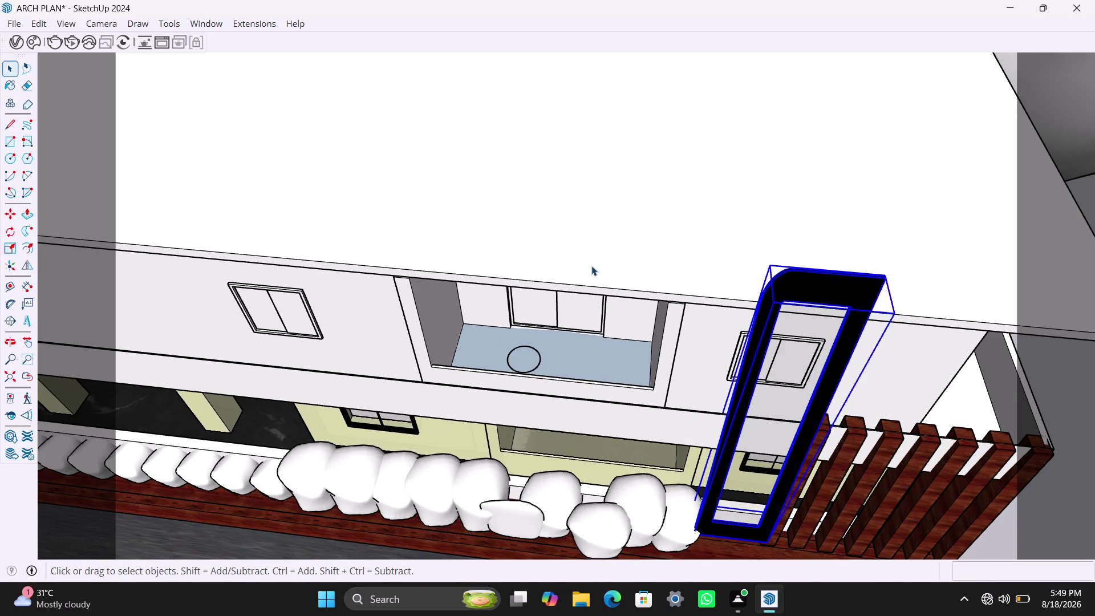
Inside the roof group, offset a 4.5-inch border inward on the roof top.
double_click(599, 284)
scroll(up, 3)
click(601, 285)
click(604, 285)
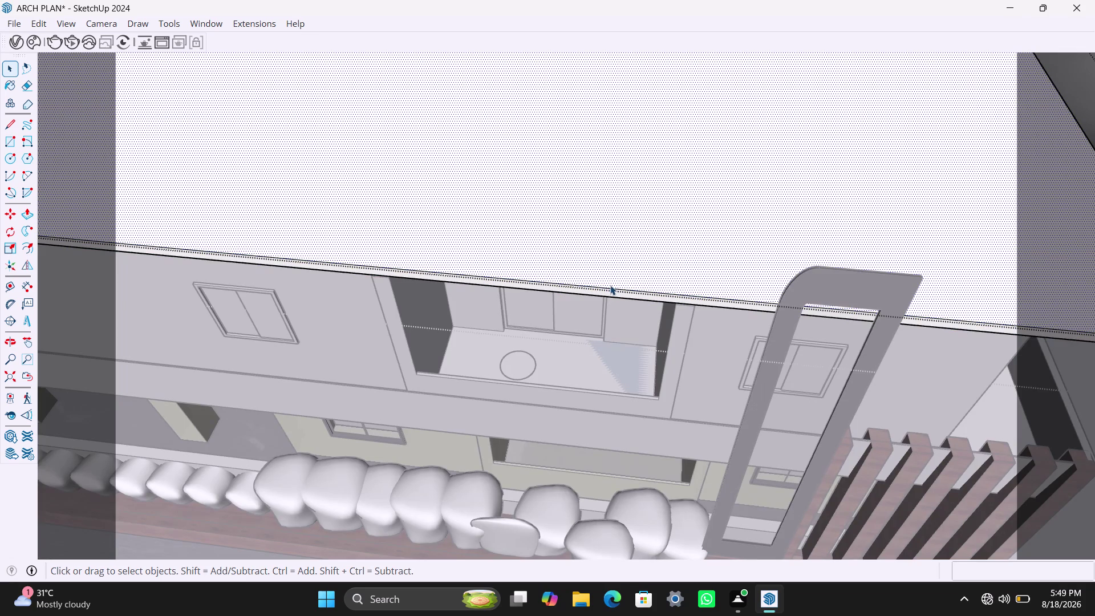
click(610, 285)
click(612, 288)
scroll(down, 3)
scroll(down, 3)
click(583, 176)
key(f)
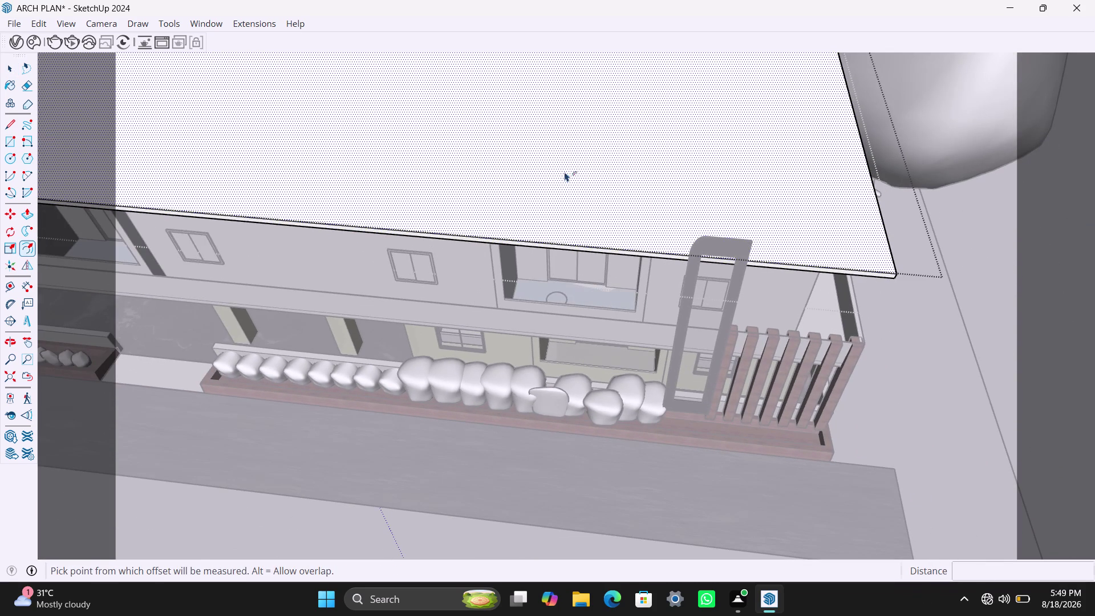
click(561, 171)
text(4)
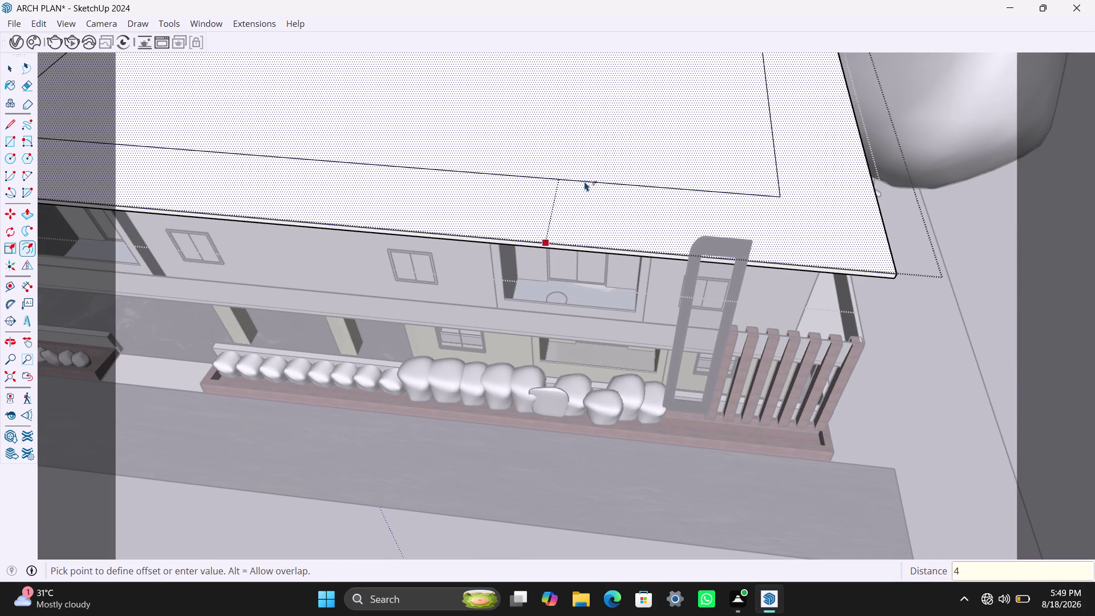
text(.5")
key(Return)
key(space)
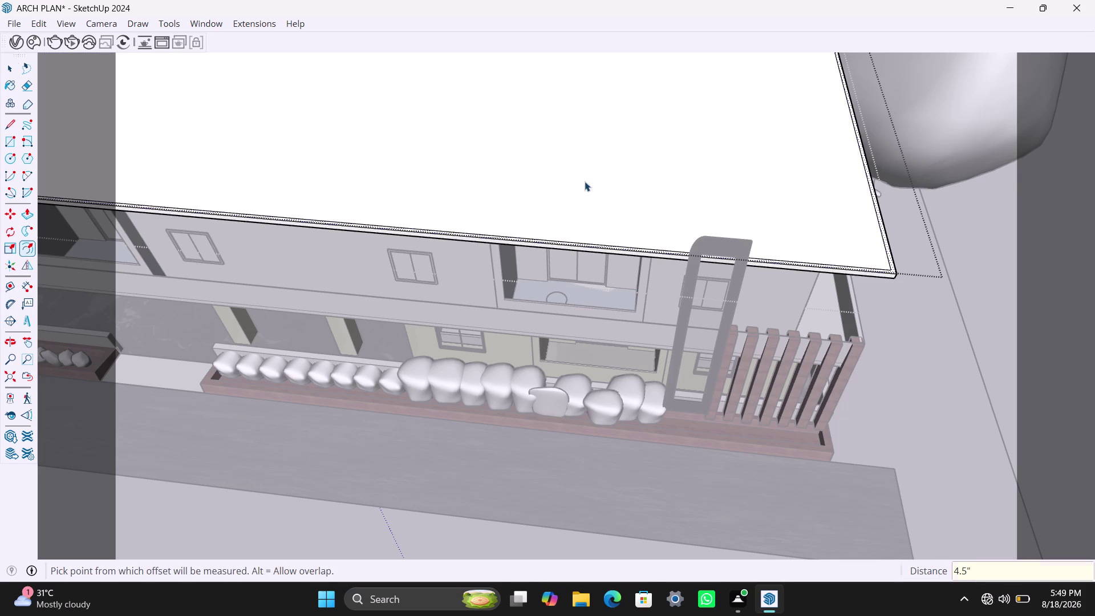
Raise the narrow roof border strip 3 feet into a parapet.
scroll(up, 3)
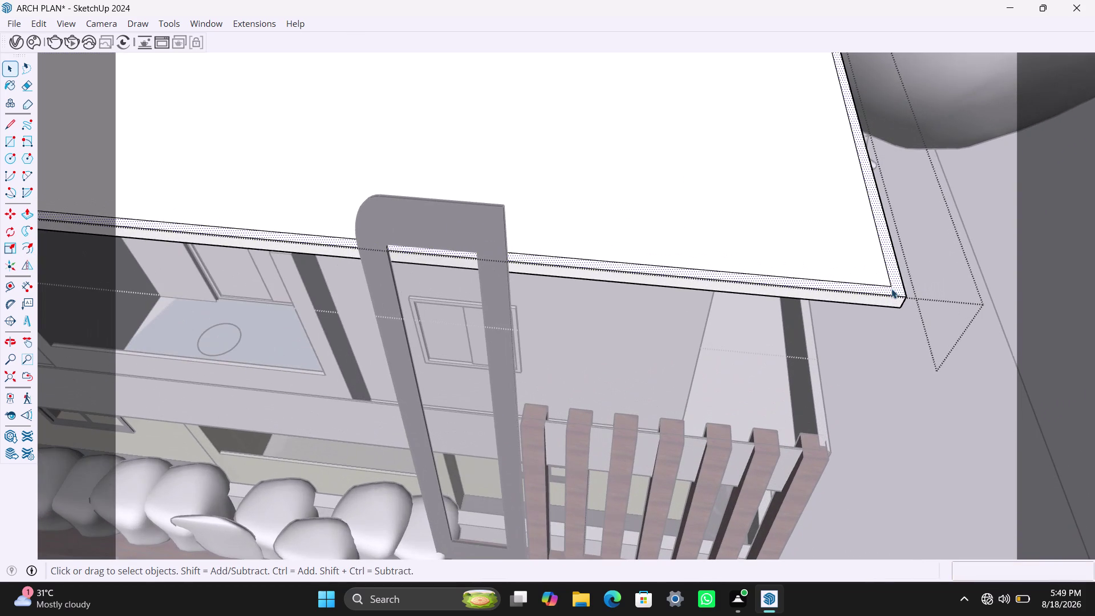
click(893, 284)
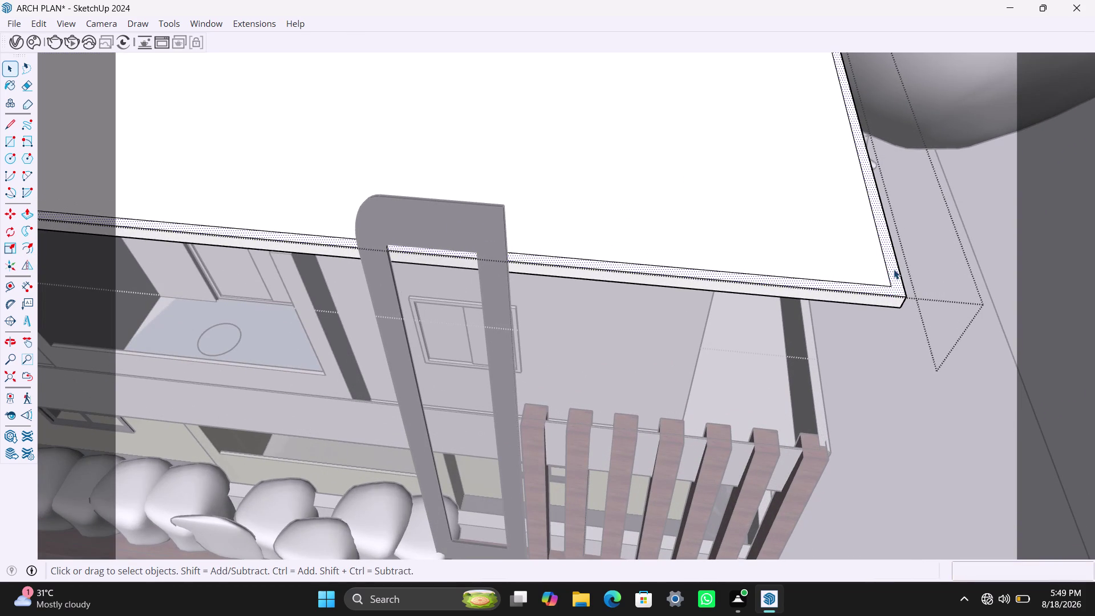
key(p)
click(893, 269)
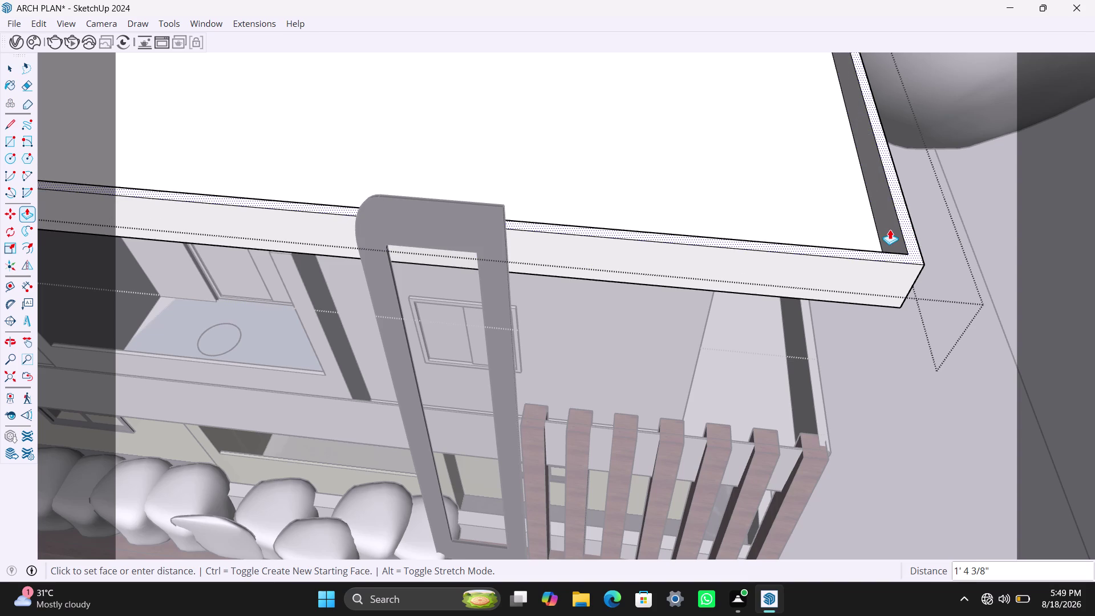
text(3')
key(Return)
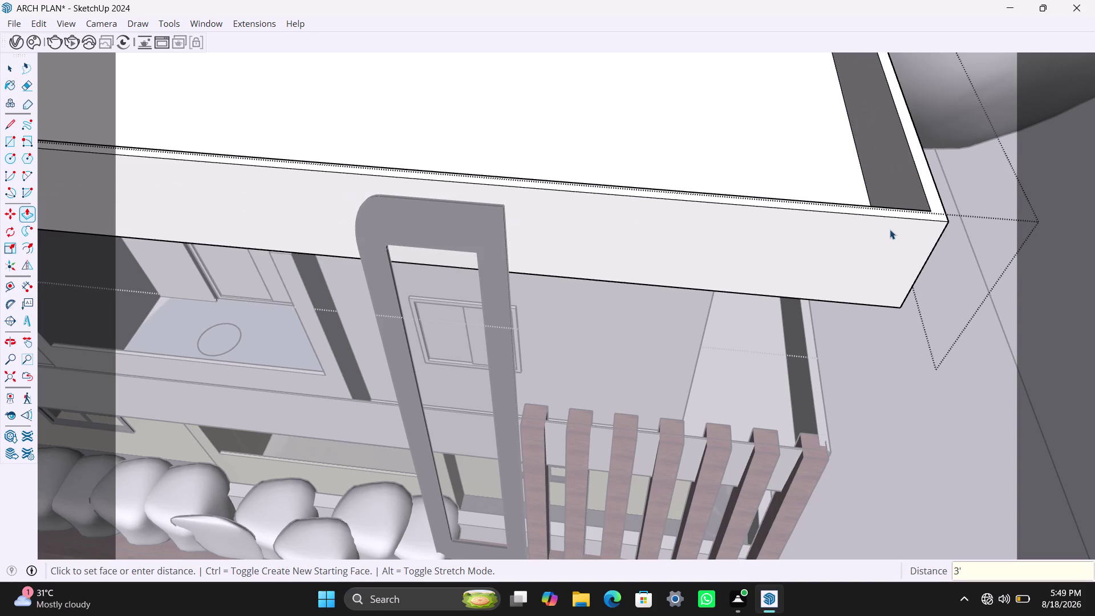
key(space)
scroll(down, 3)
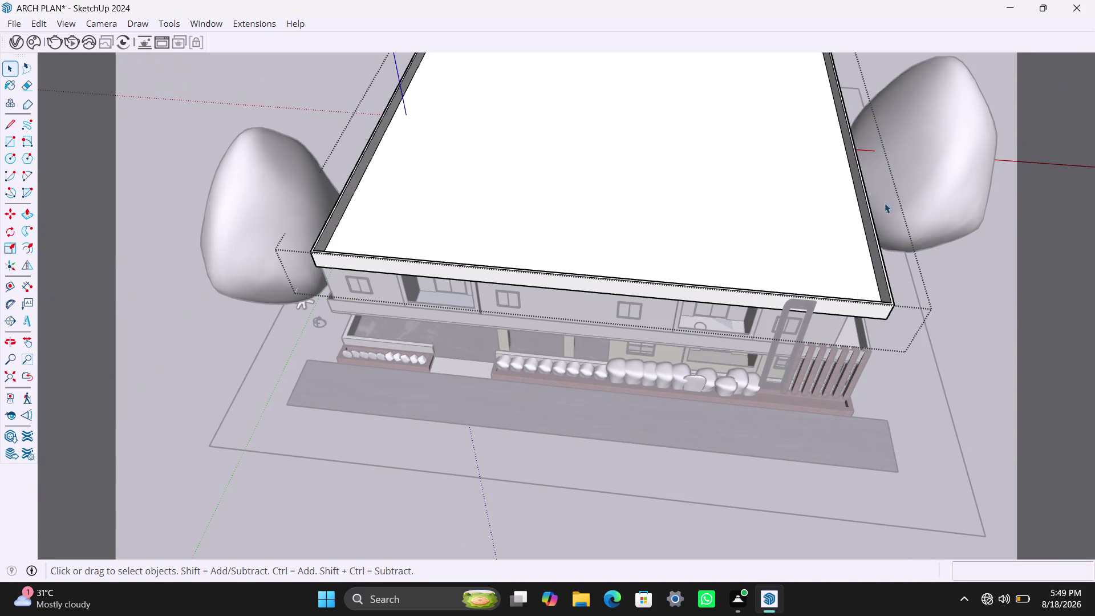
Exit the roof group and orbit above the house to check the parapet.
click(876, 88)
middle_drag(829, 347, 834, 306)
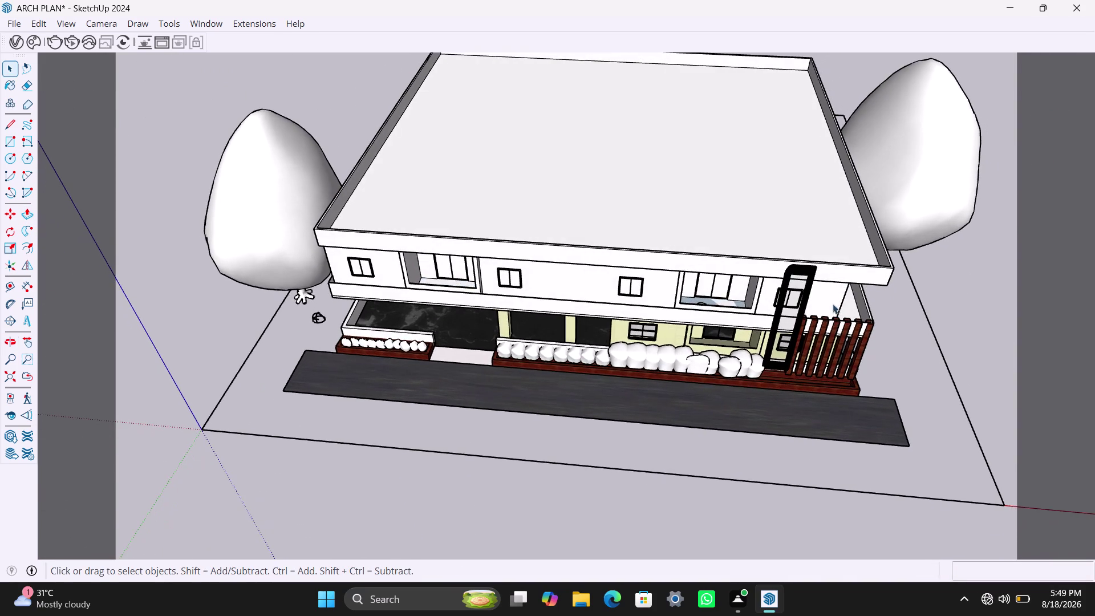
scroll(up, 3)
middle_drag(793, 259, 757, 278)
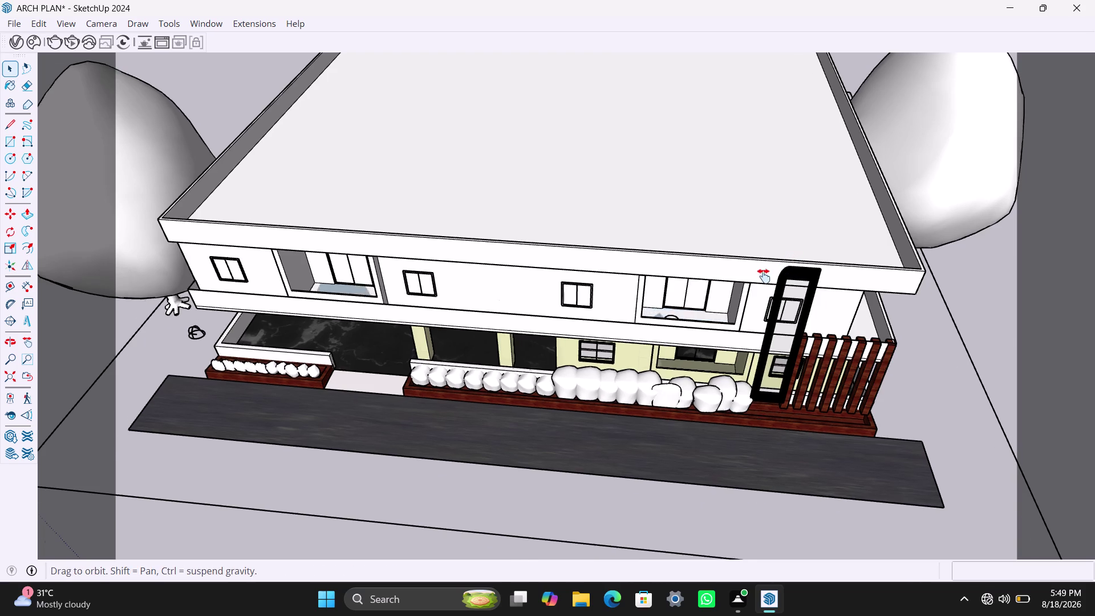
middle_drag(756, 278, 748, 283)
scroll(up, 3)
middle_drag(822, 278, 872, 252)
scroll(down, 3)
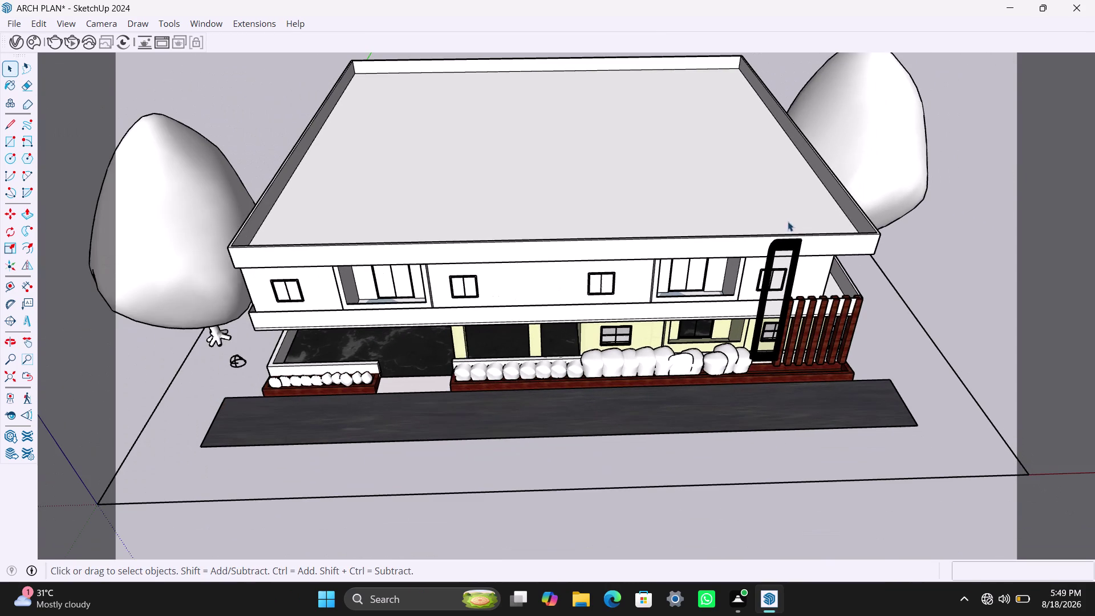
middle_drag(770, 222, 733, 256)
scroll(up, 3)
middle_drag(749, 244, 745, 238)
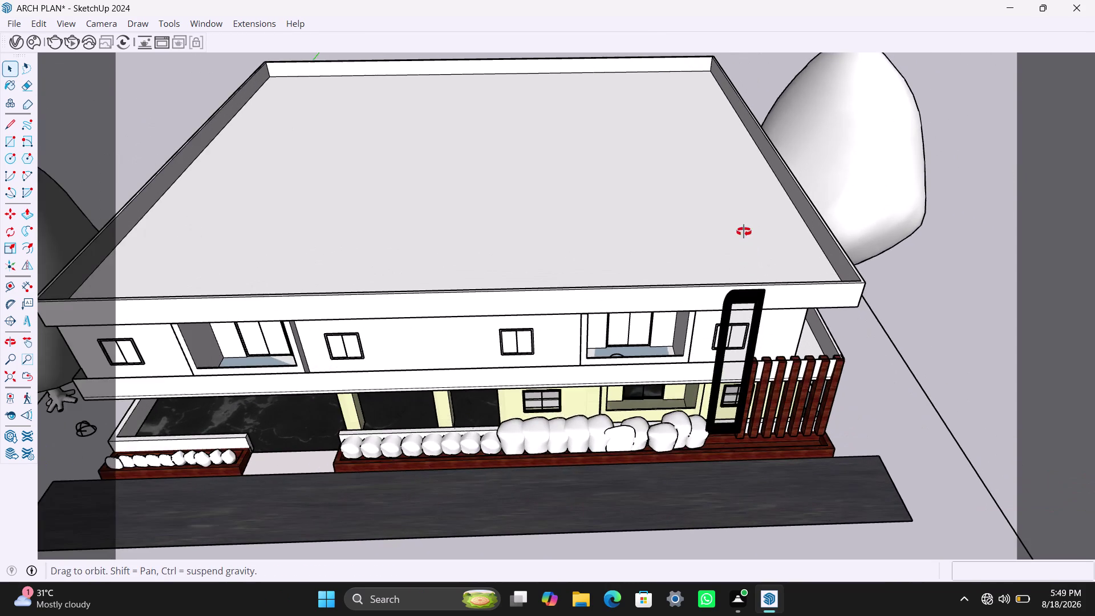
middle_drag(745, 237, 734, 193)
scroll(down, 3)
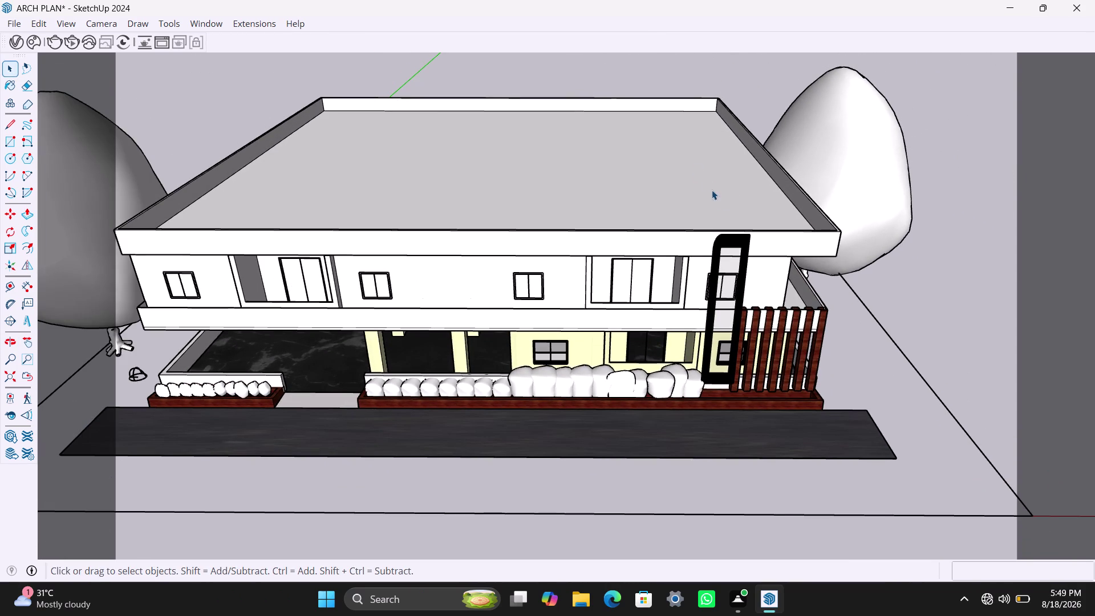
middle_drag(663, 188, 705, 143)
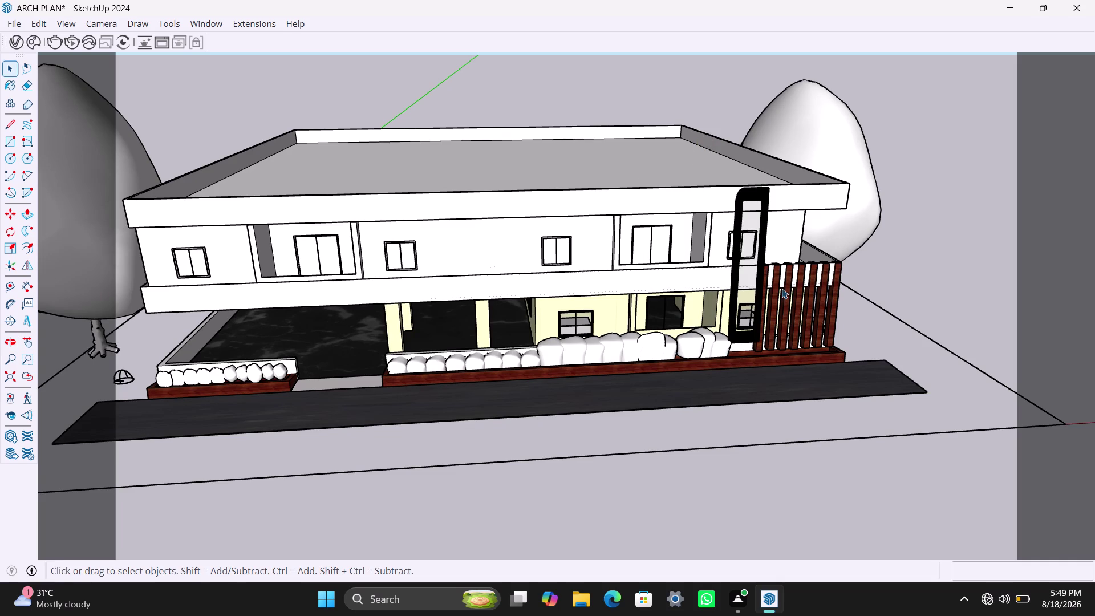
Orbit down to a ground-level view centered on the front facade.
middle_click(699, 322)
scroll(down, 3)
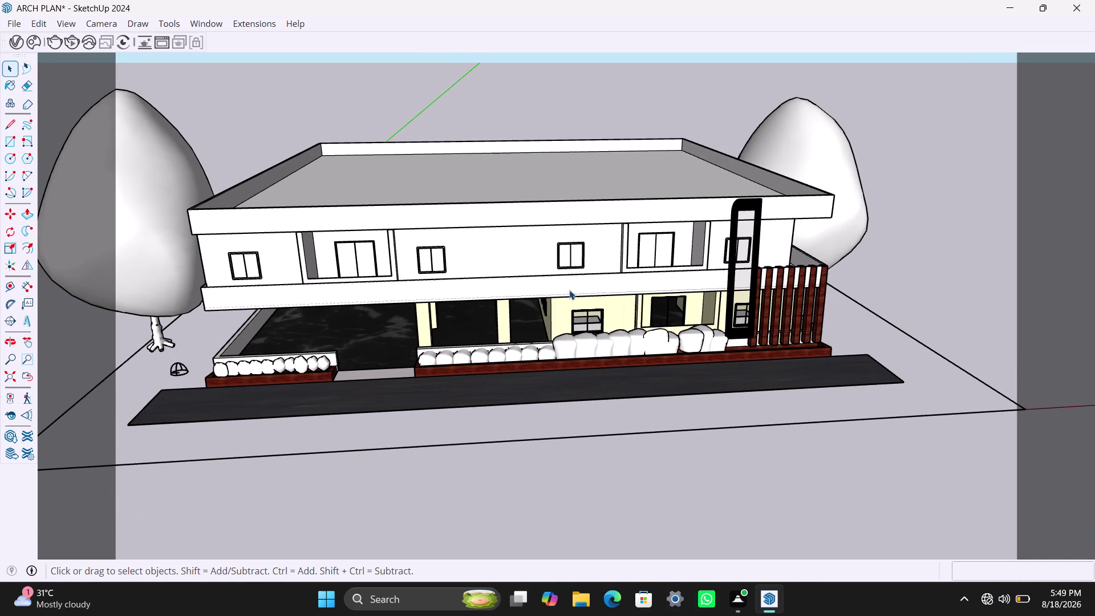
middle_drag(748, 204, 742, 179)
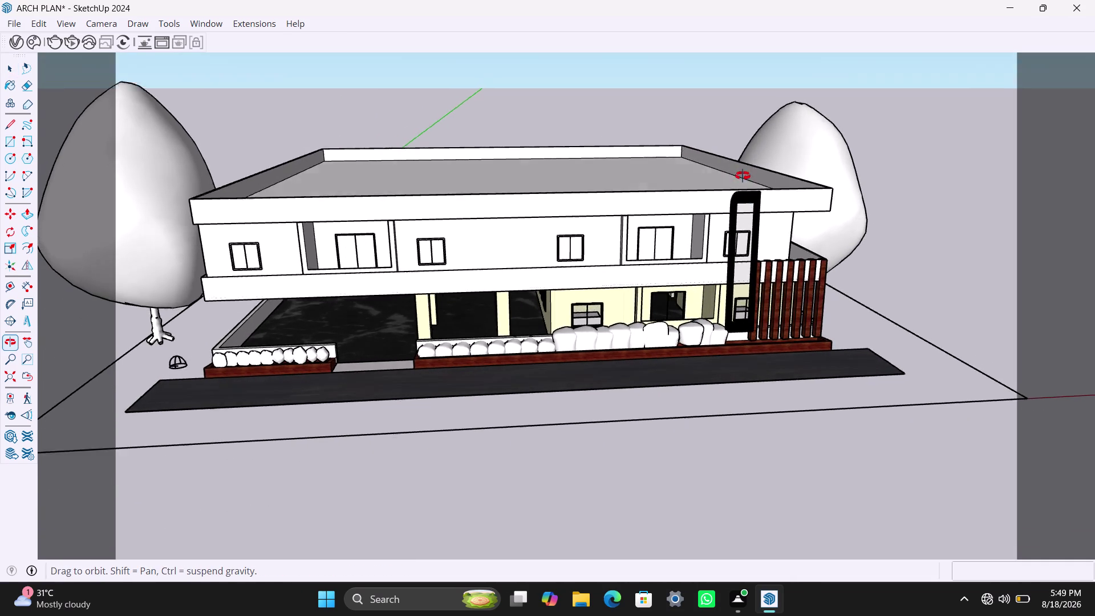
middle_drag(742, 178, 928, 110)
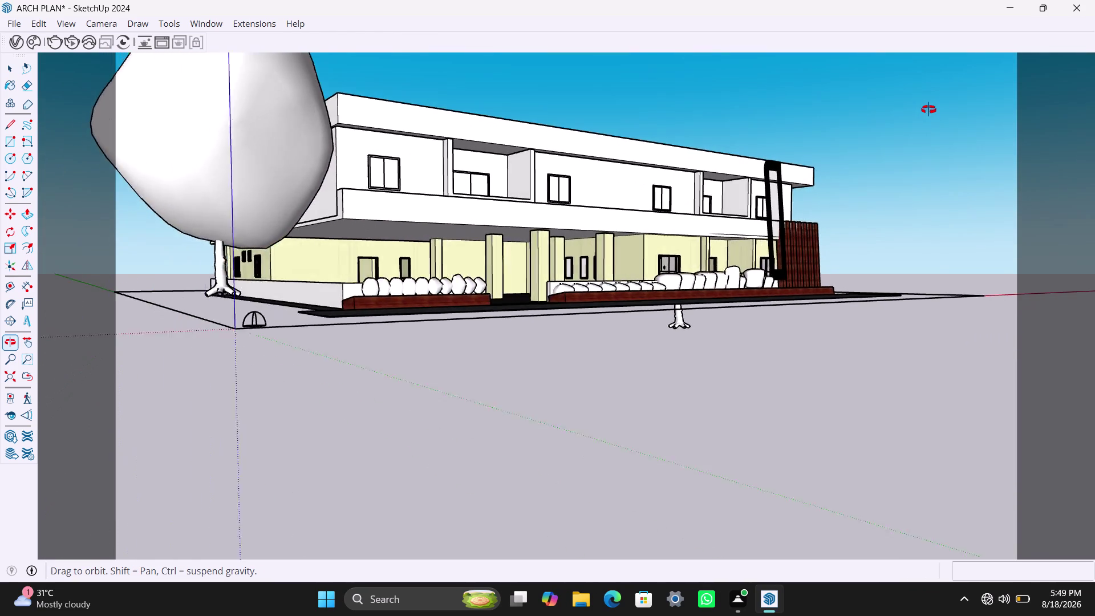
middle_drag(927, 110, 745, 114)
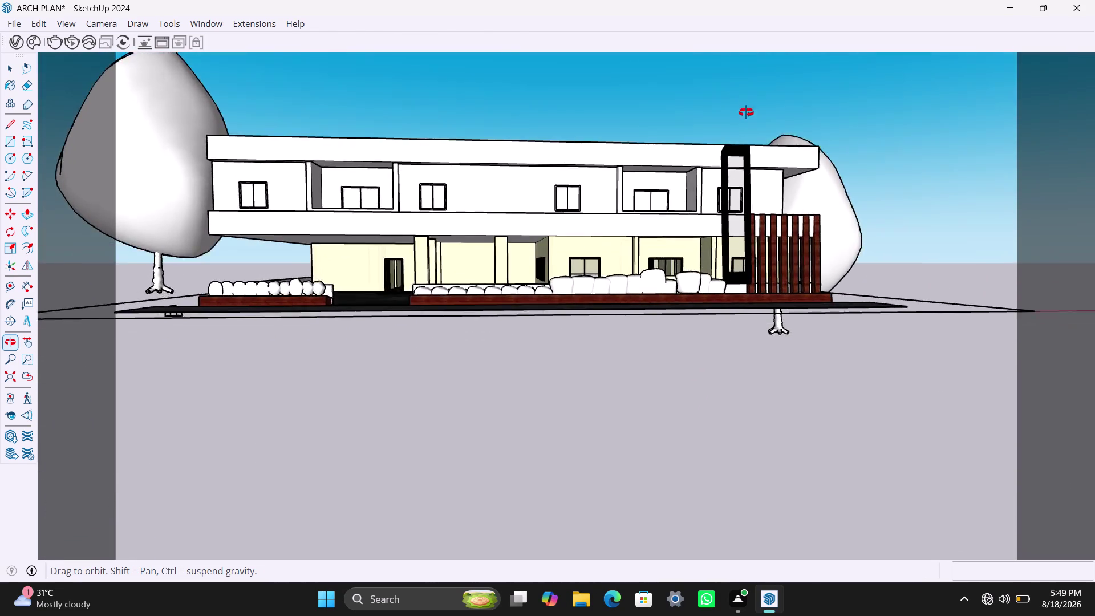
middle_drag(745, 113, 743, 141)
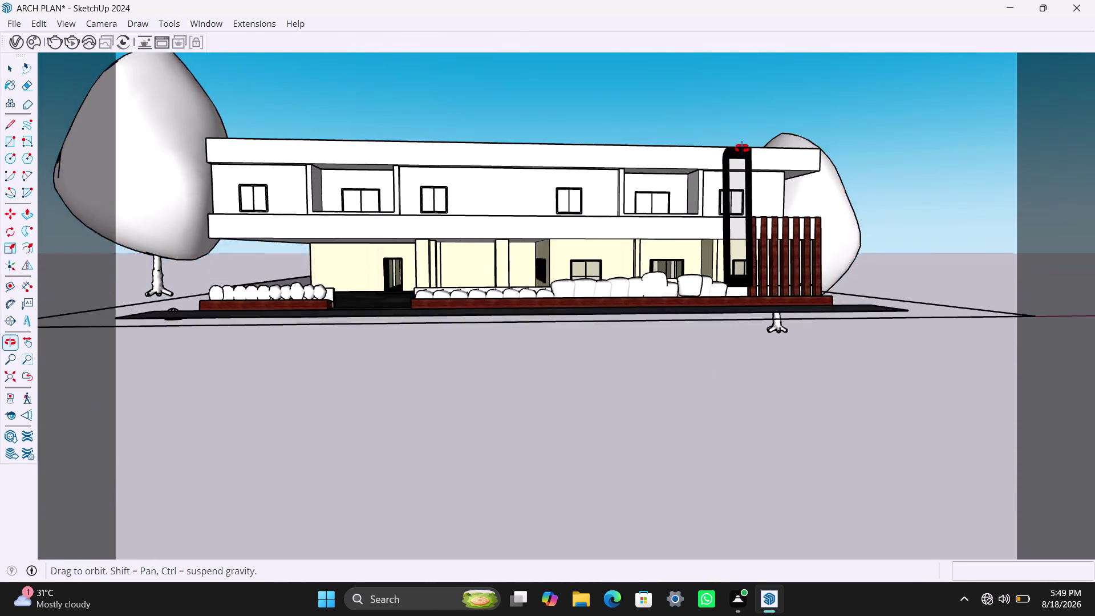
middle_drag(743, 141, 740, 161)
scroll(up, 3)
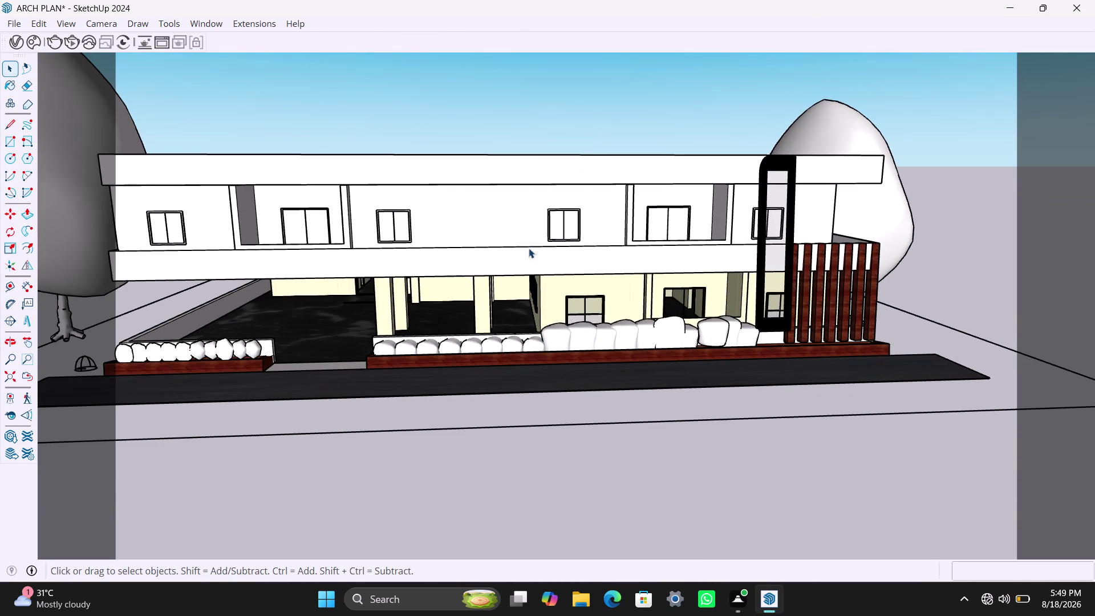
scroll(up, 3)
middle_drag(620, 147, 653, 140)
scroll(down, 3)
middle_drag(643, 164, 698, 154)
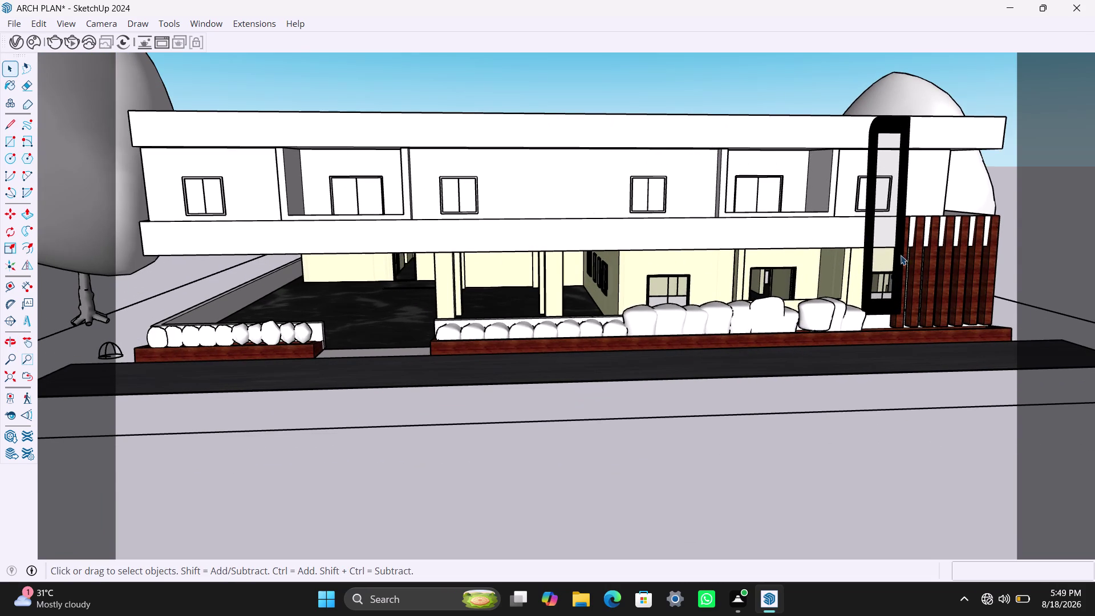
scroll(up, 3)
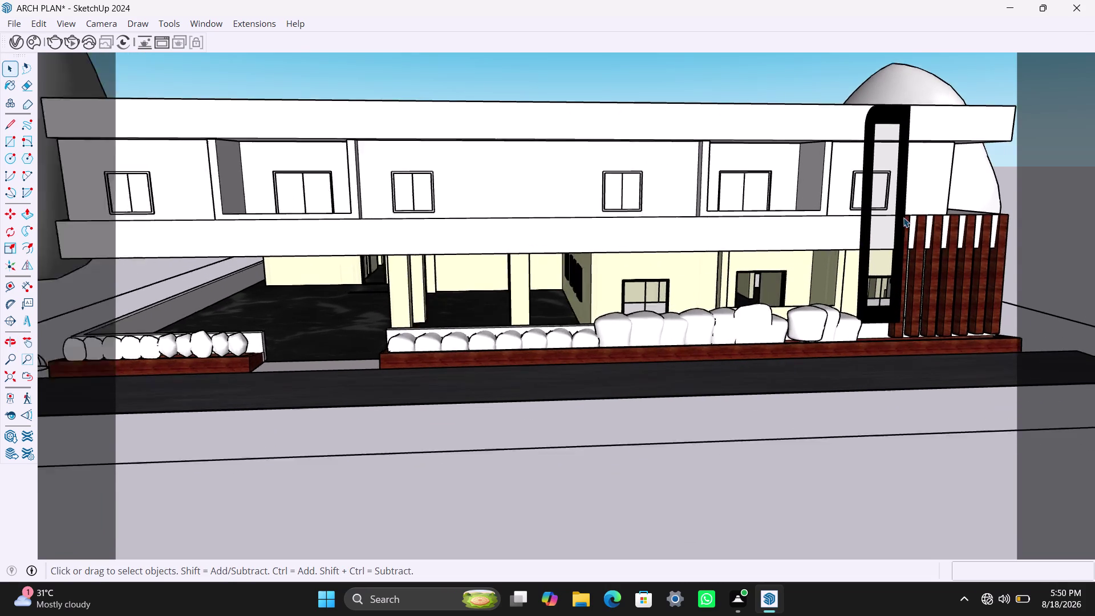
Close in on the tall black frame beside the slatted screen.
middle_drag(908, 234, 861, 266)
scroll(up, 3)
middle_drag(859, 151, 857, 182)
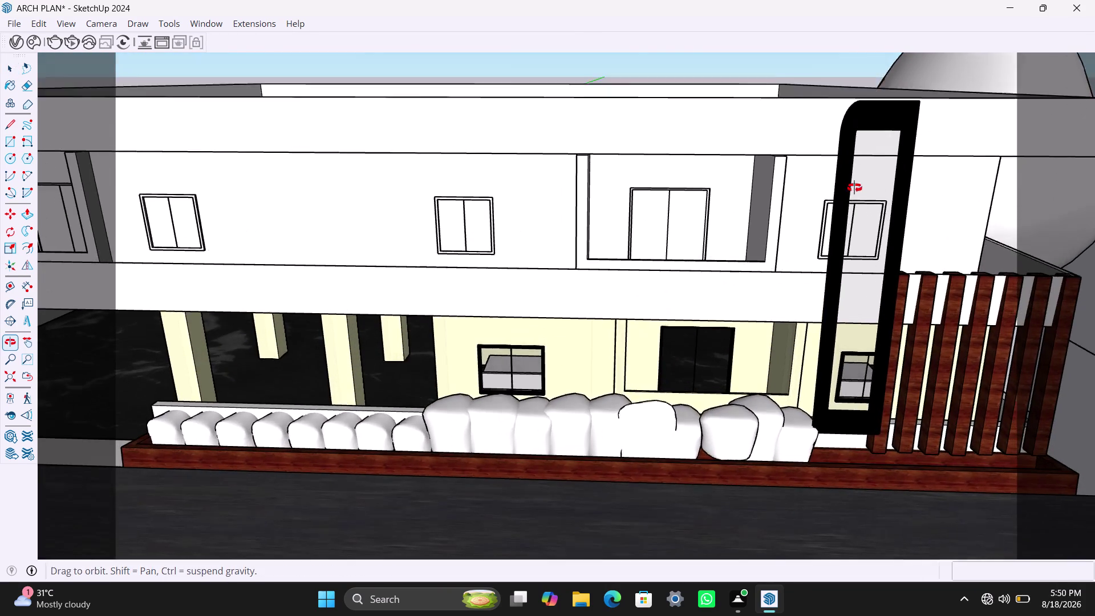
middle_drag(857, 181, 846, 202)
scroll(up, 3)
middle_click(878, 152)
scroll(up, 3)
scroll(down, 3)
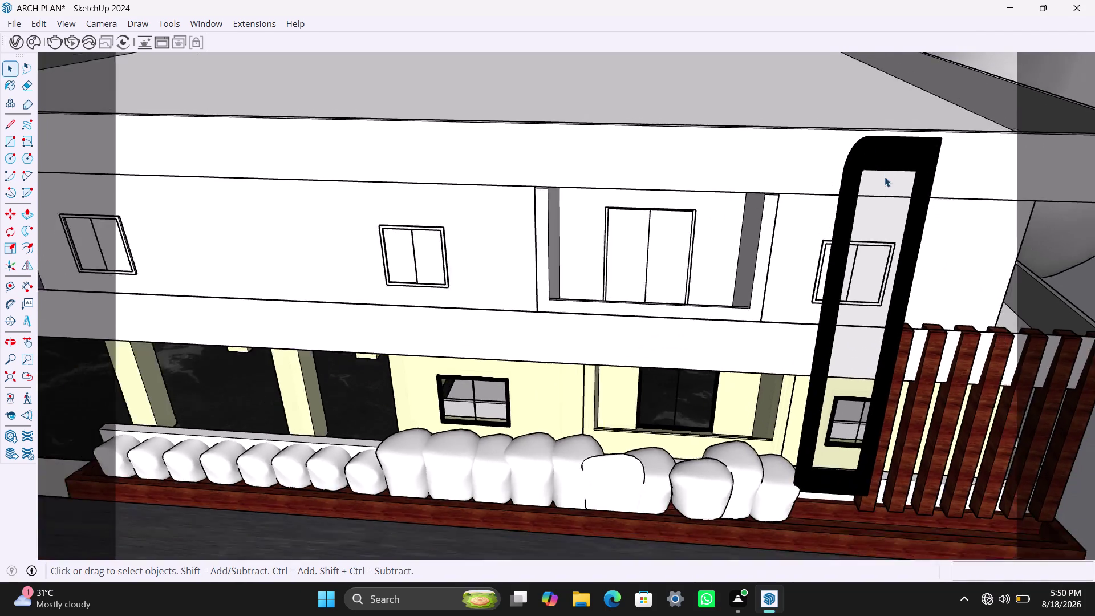
scroll(down, 3)
middle_drag(874, 194, 868, 171)
scroll(up, 3)
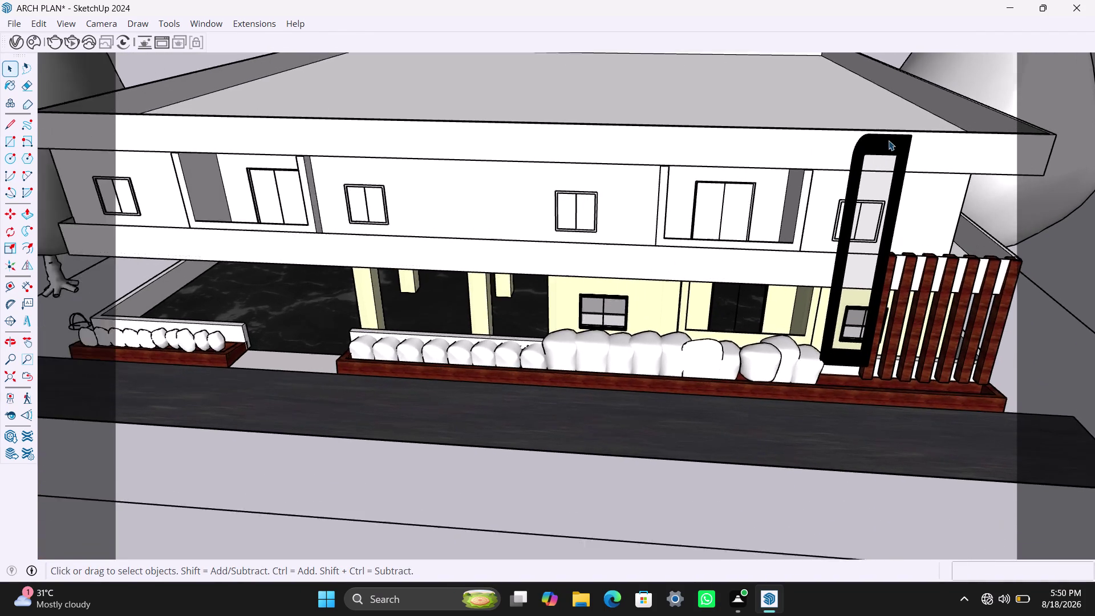
click(888, 141)
key(s)
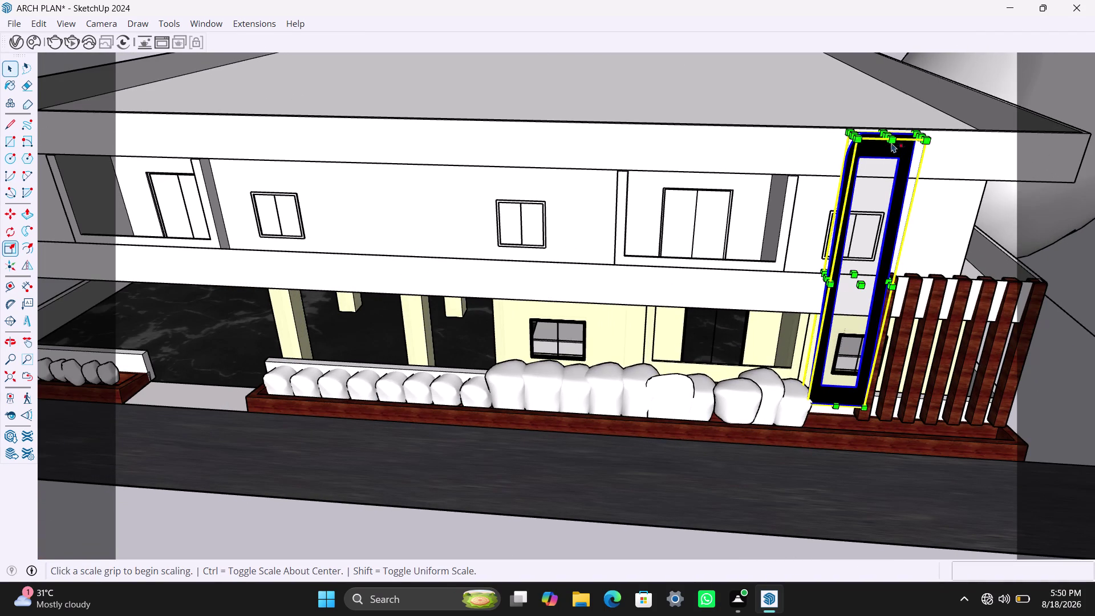
drag(885, 129, 886, 124)
key(ctrl+z)
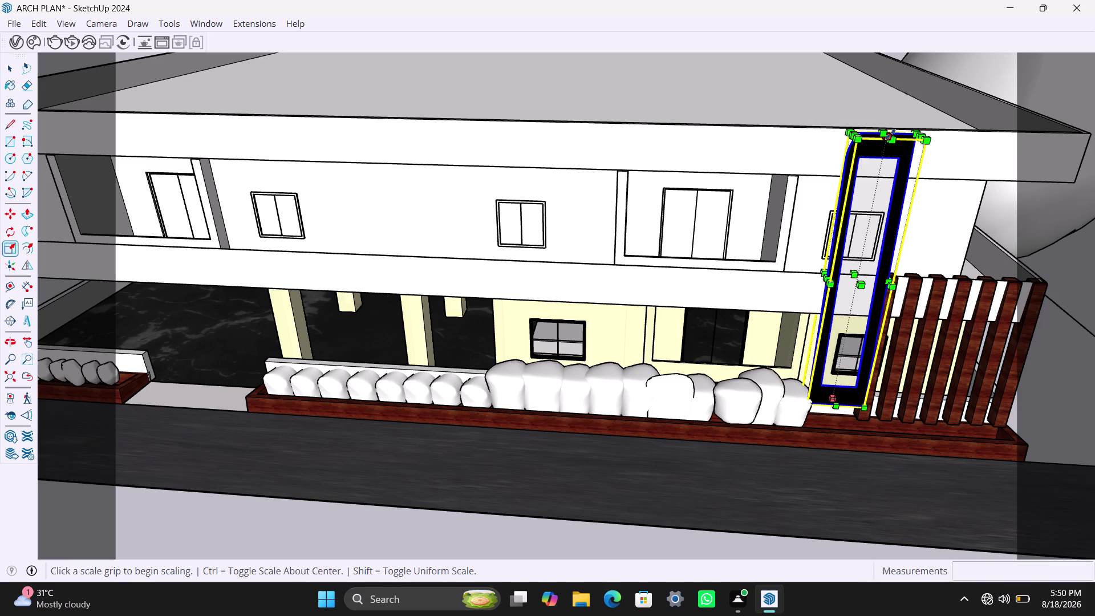
drag(885, 129, 892, 120)
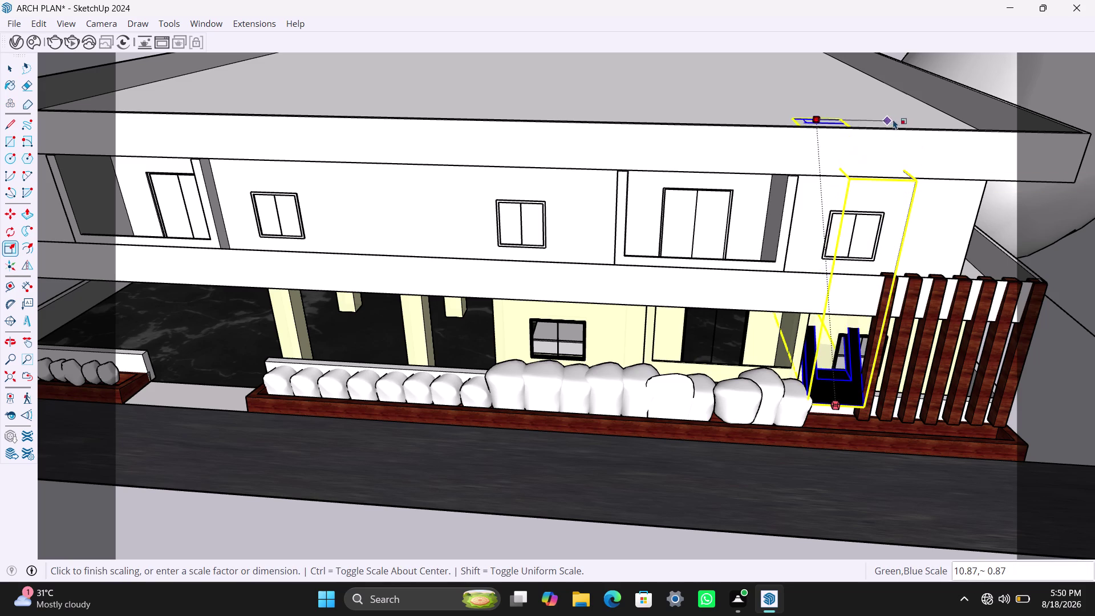
drag(892, 119, 906, 118)
key(ctrl+z)
scroll(down, 3)
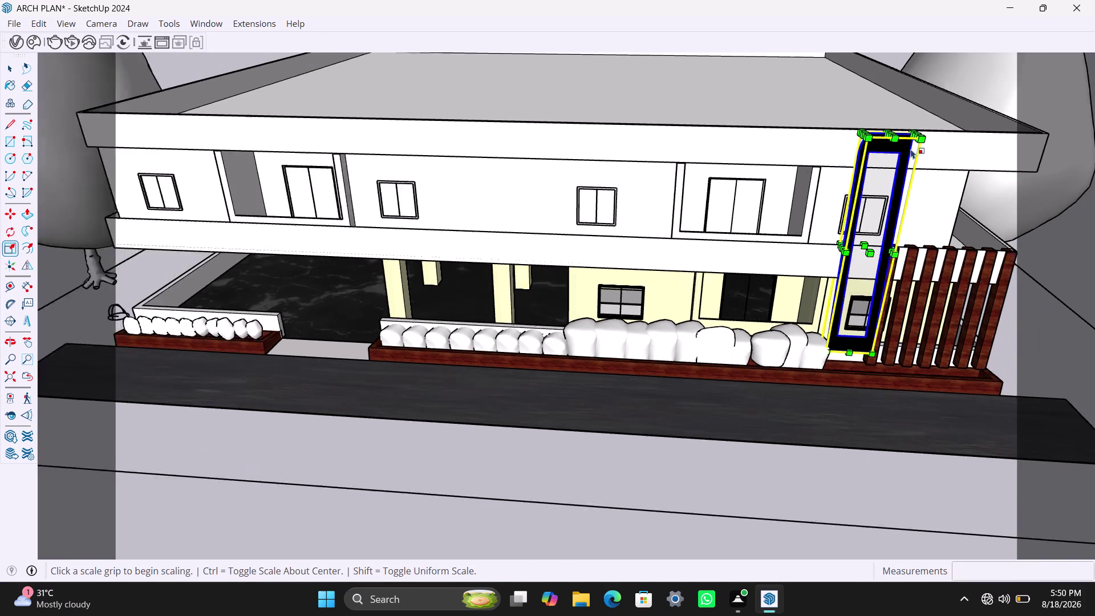
middle_drag(911, 148, 853, 296)
scroll(up, 3)
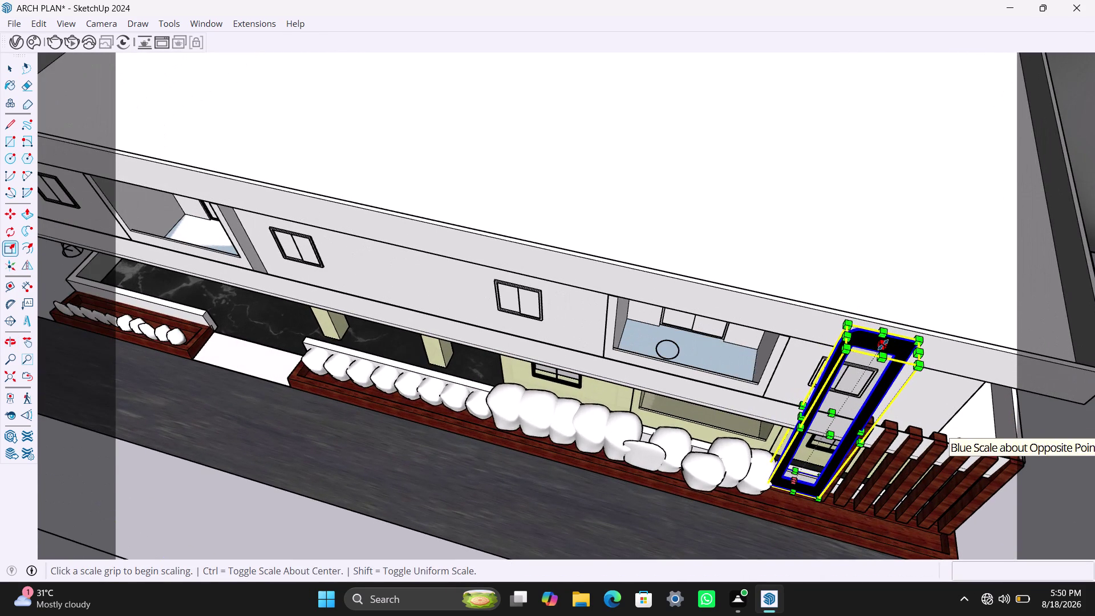
drag(883, 344, 895, 329)
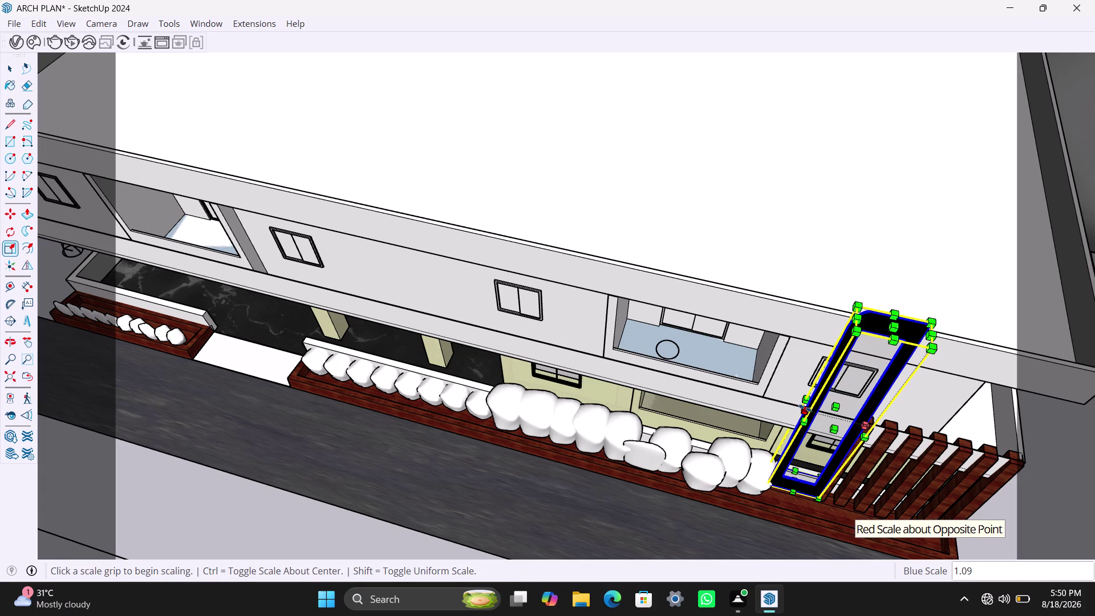
drag(805, 408, 790, 402)
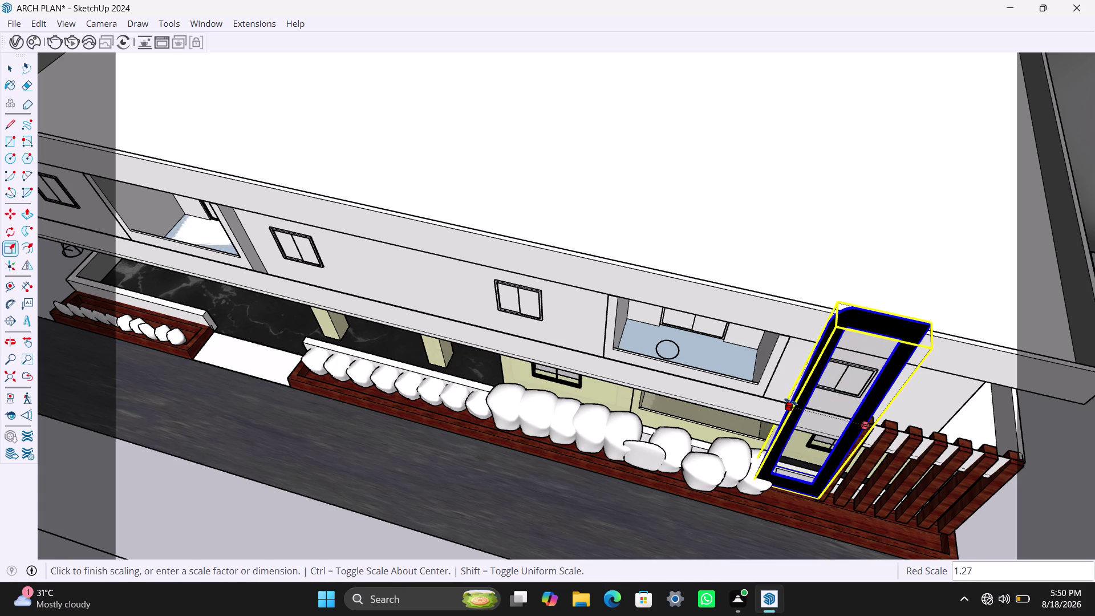
drag(791, 402, 769, 395)
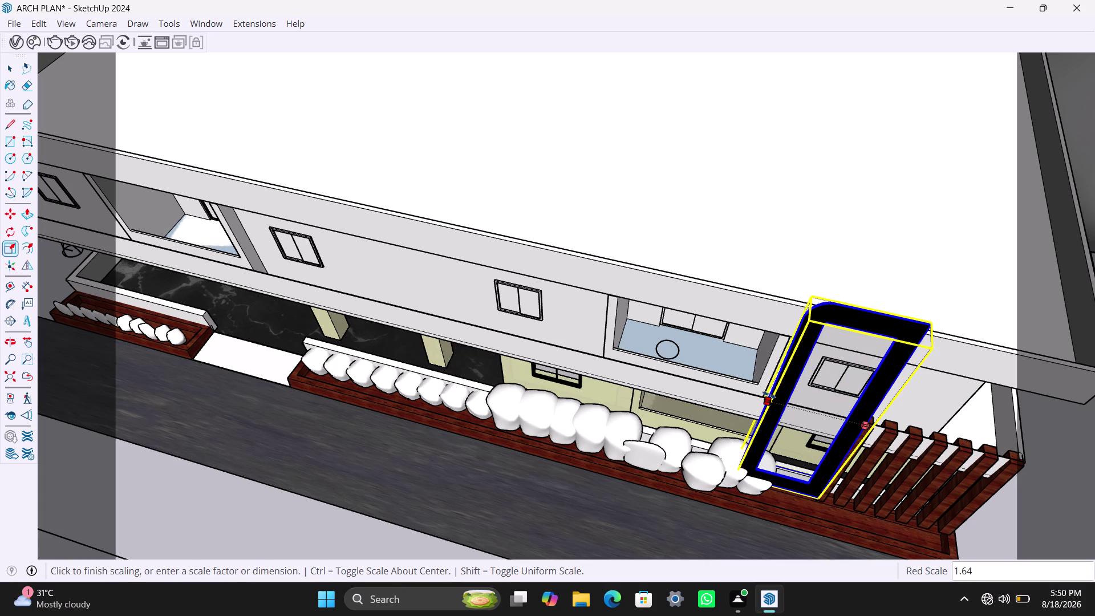
drag(769, 395, 766, 394)
key(space)
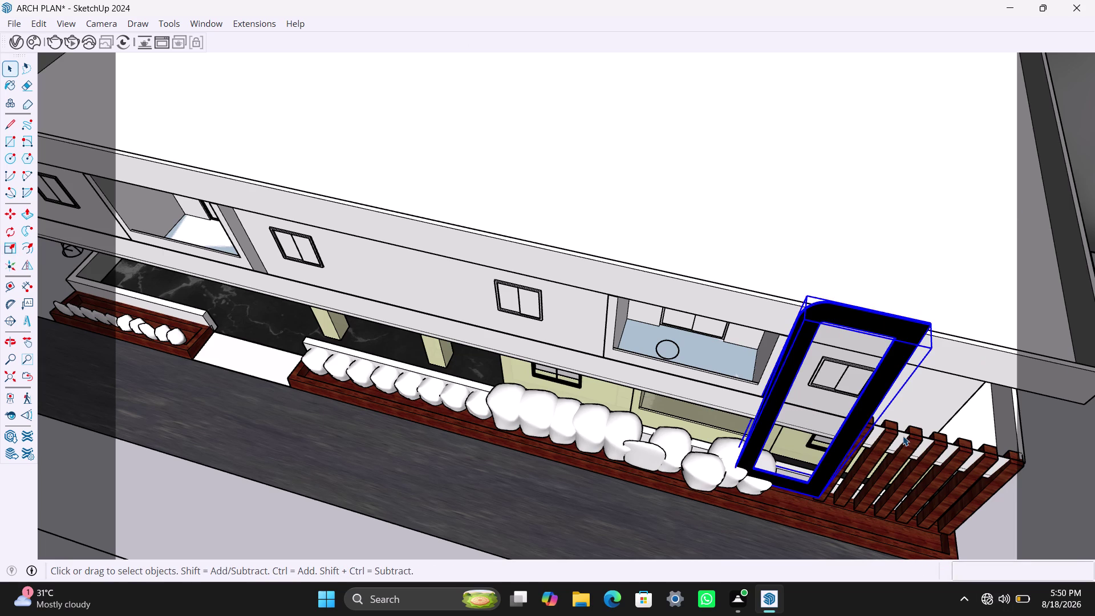
click(709, 486)
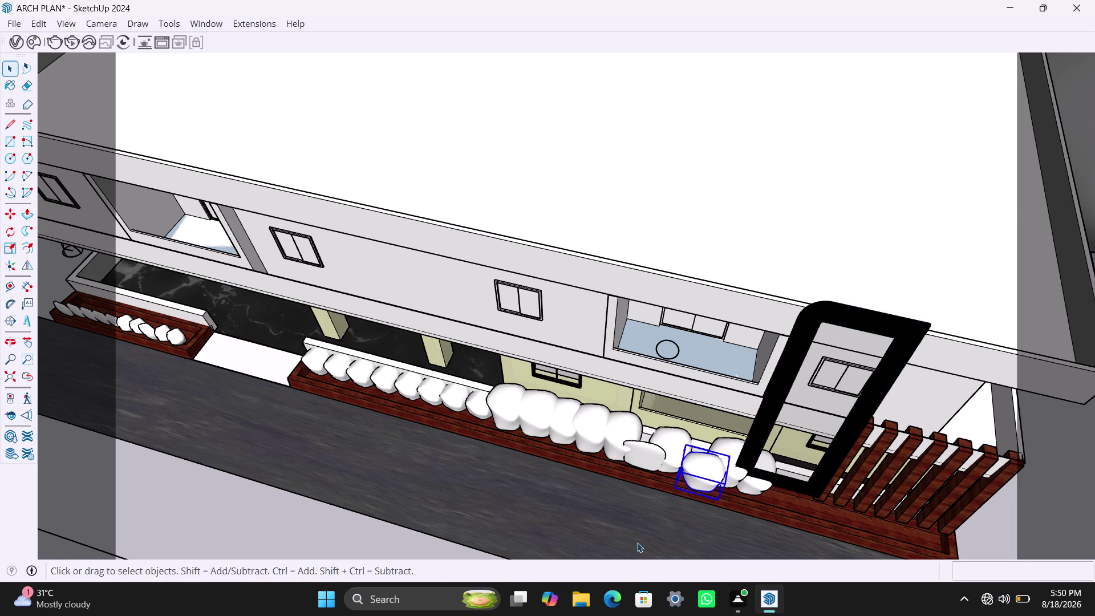
Nudge the planter shrub slightly along the planter and reselect it.
key(m)
click(695, 472)
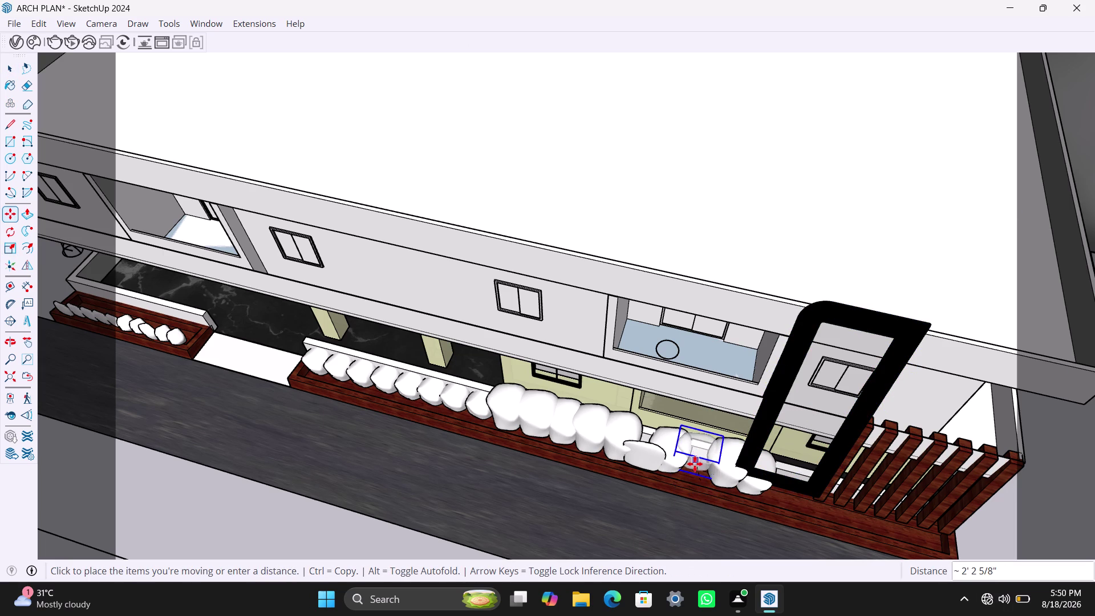
click(695, 463)
key(space)
click(650, 460)
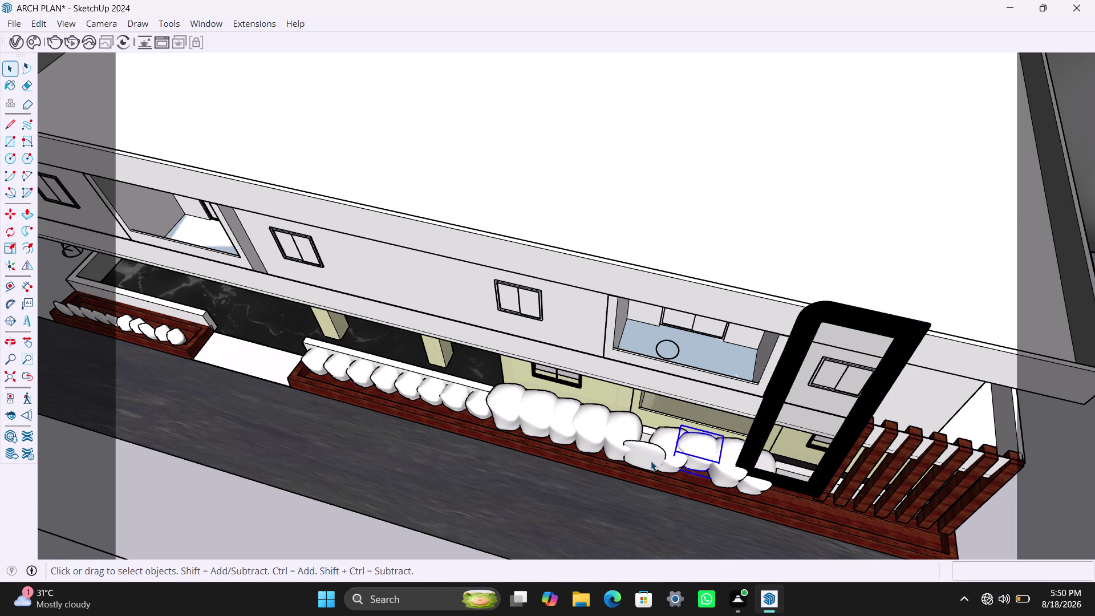
Scale the shrub up to make it larger and taller.
key(s)
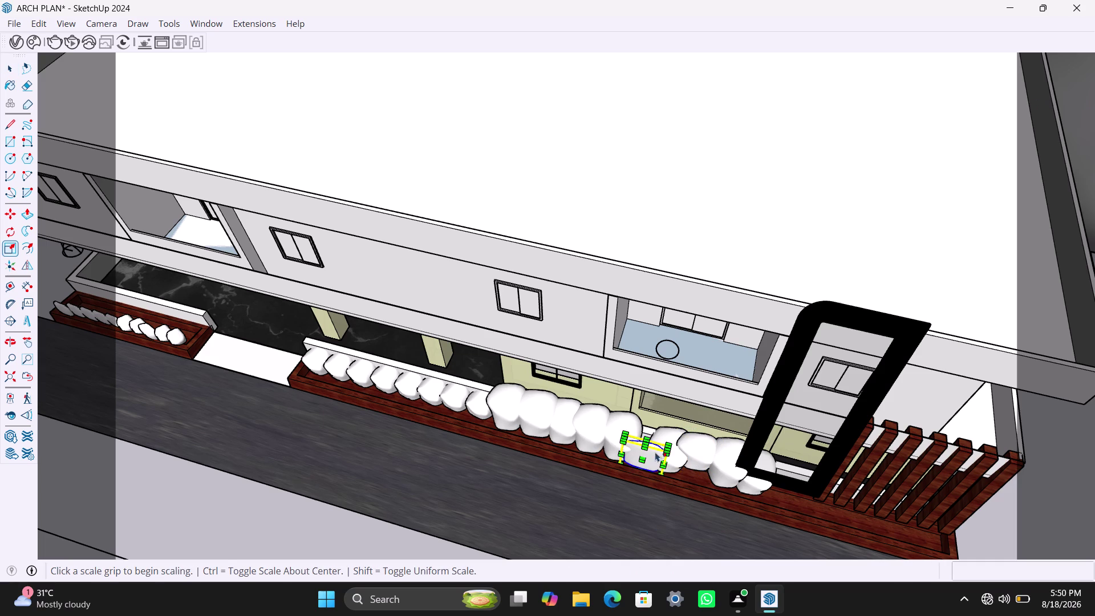
drag(649, 437, 653, 429)
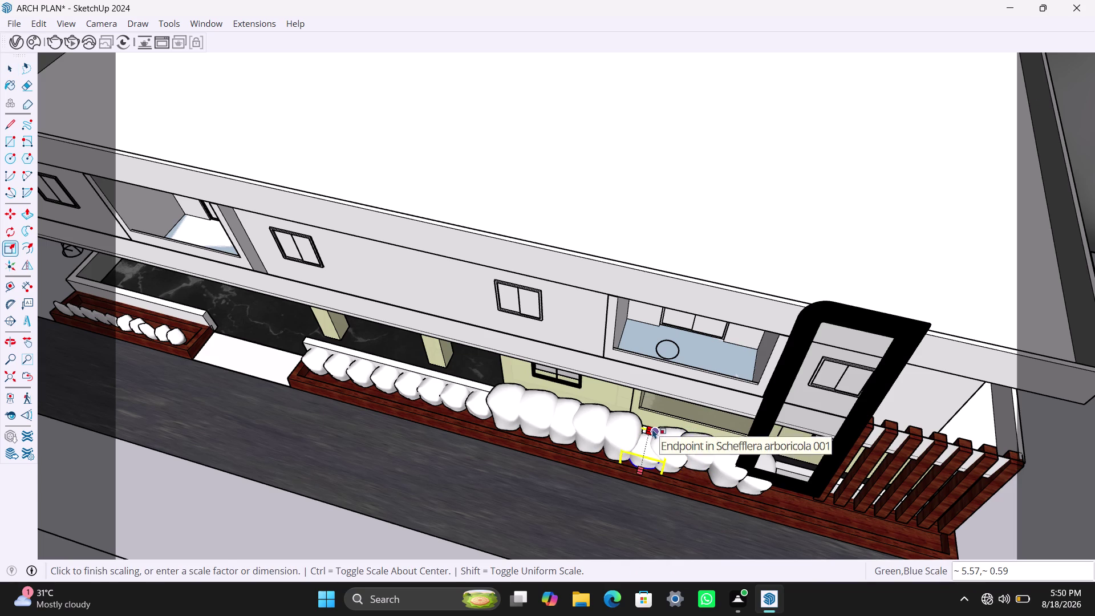
drag(653, 429, 652, 427)
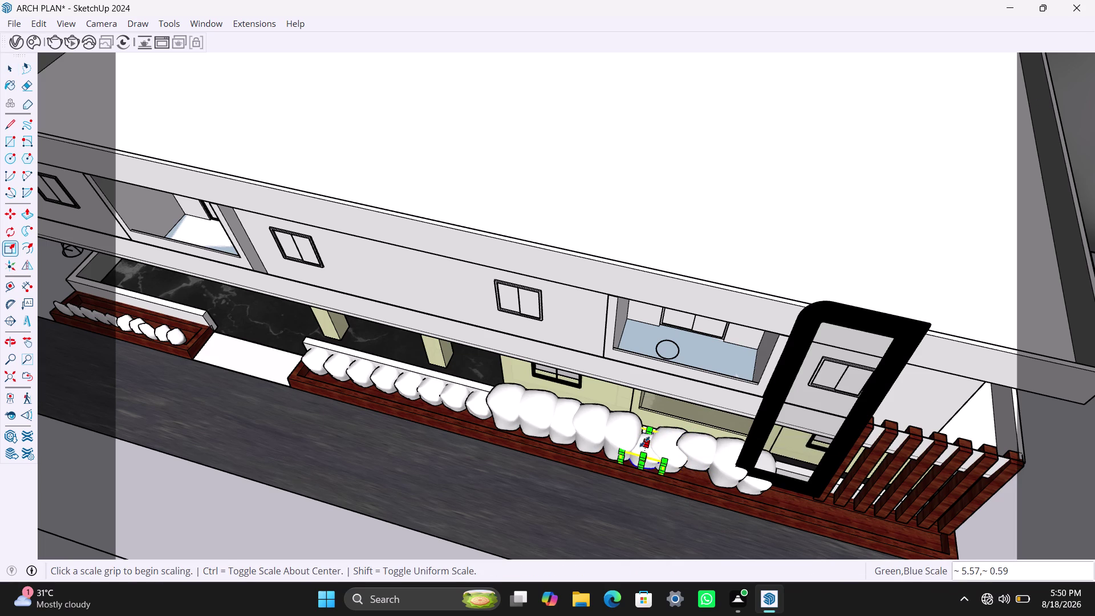
drag(646, 440, 648, 433)
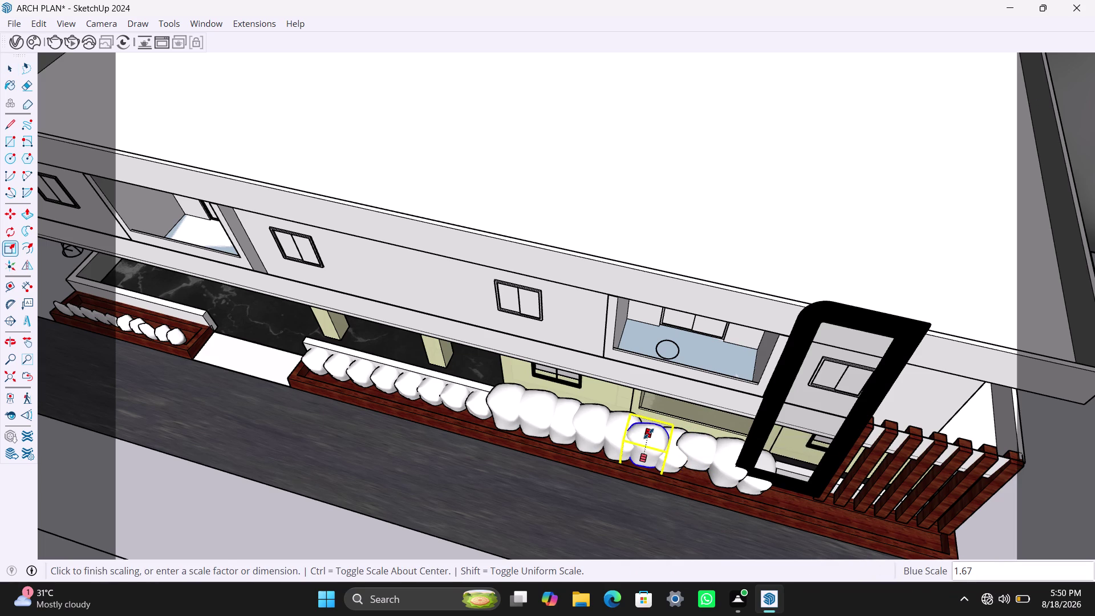
drag(648, 433, 649, 434)
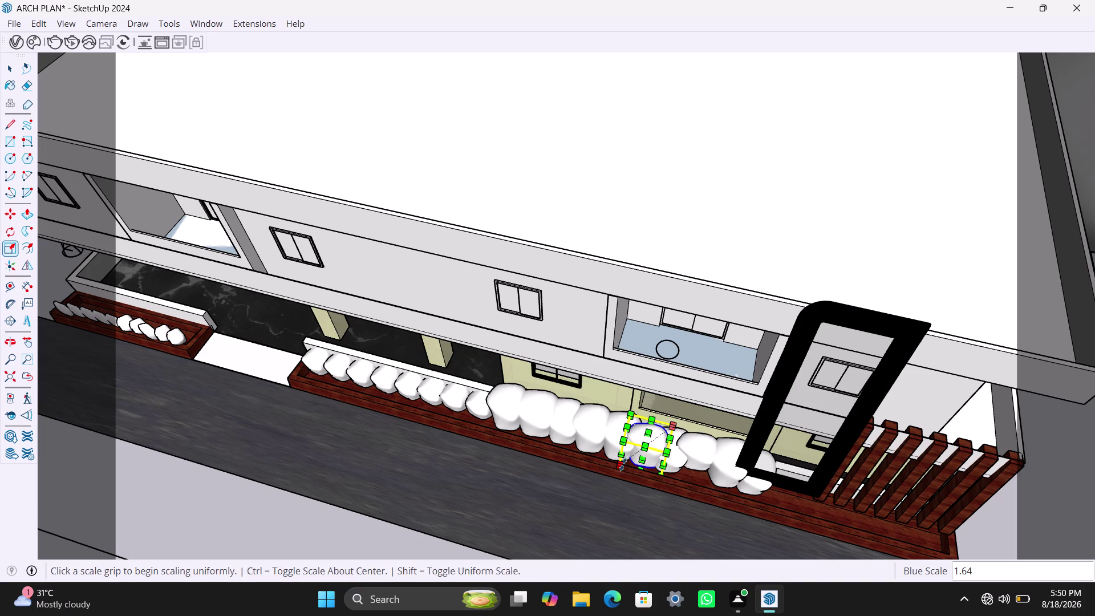
click(627, 501)
click(765, 242)
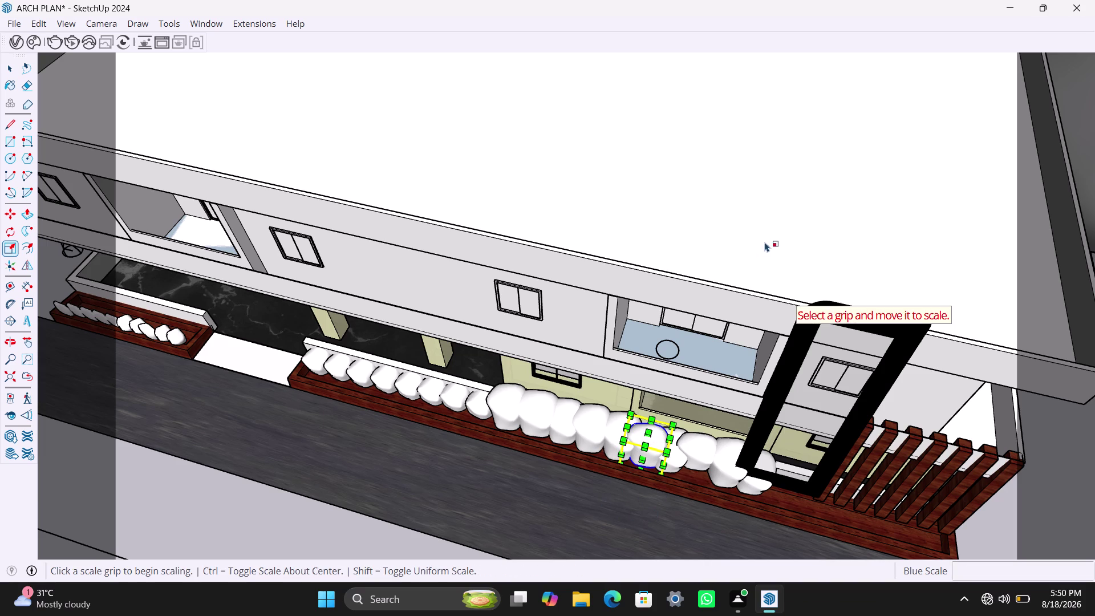
Move the shrub beside the black frame into the gap by the frame.
key(Escape)
scroll(up, 3)
middle_drag(657, 463, 649, 433)
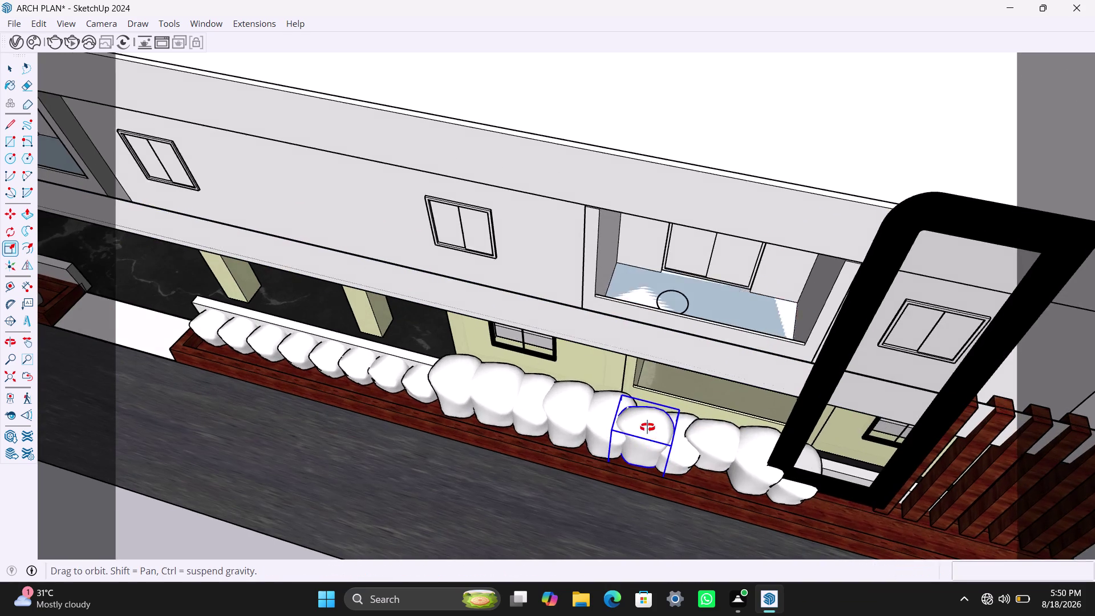
middle_drag(650, 433, 647, 427)
scroll(up, 3)
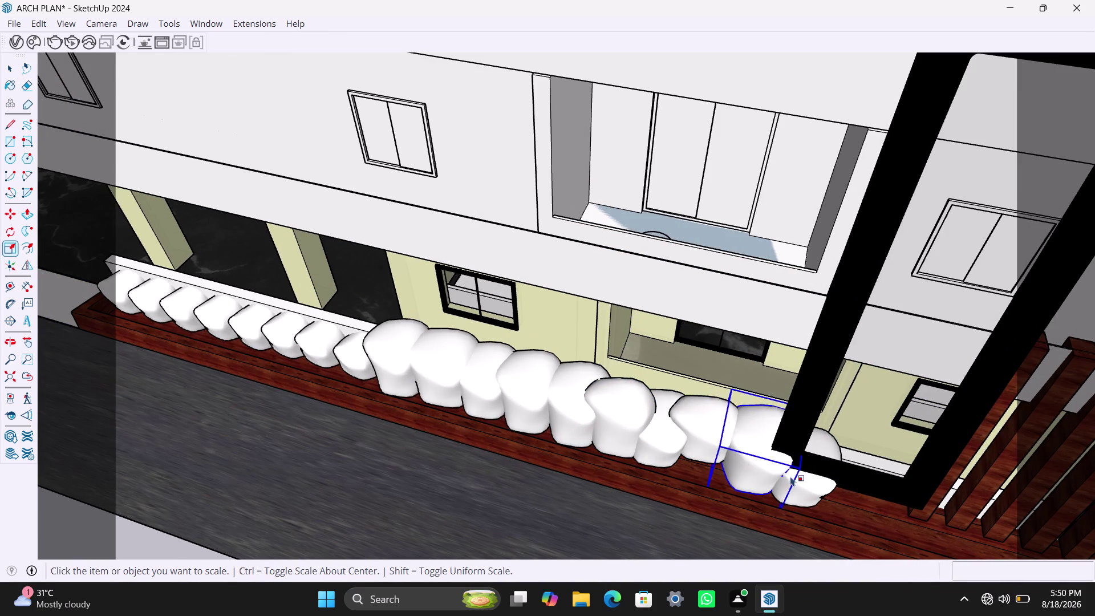
click(808, 486)
key(m)
click(808, 487)
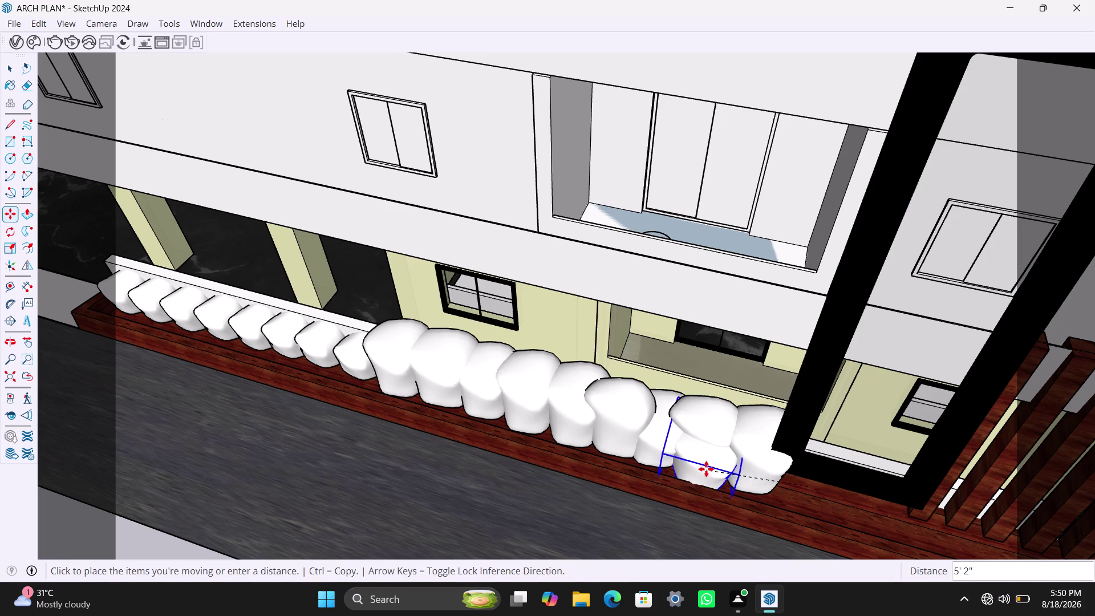
click(706, 469)
key(space)
scroll(down, 3)
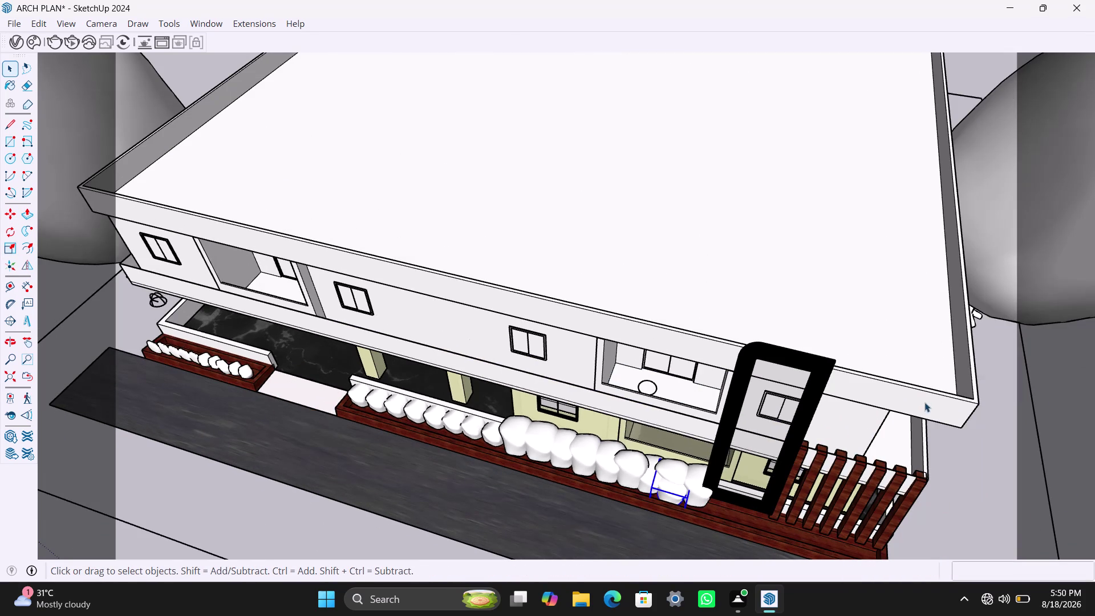
Scale the tall black frame from its lower edge.
click(1010, 363)
scroll(down, 3)
middle_drag(885, 453, 900, 360)
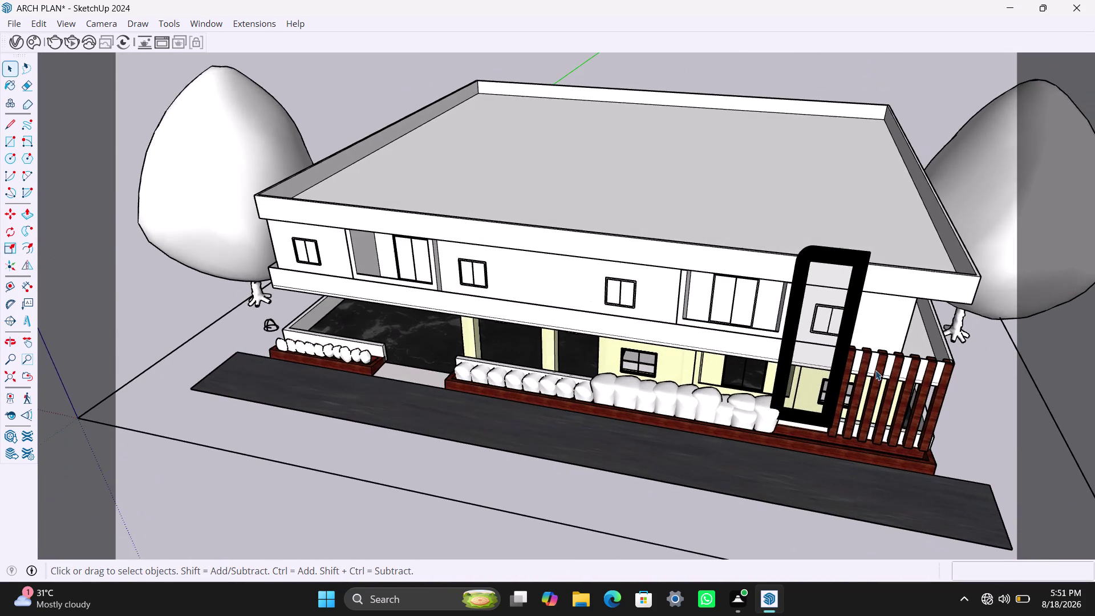
scroll(up, 3)
click(807, 420)
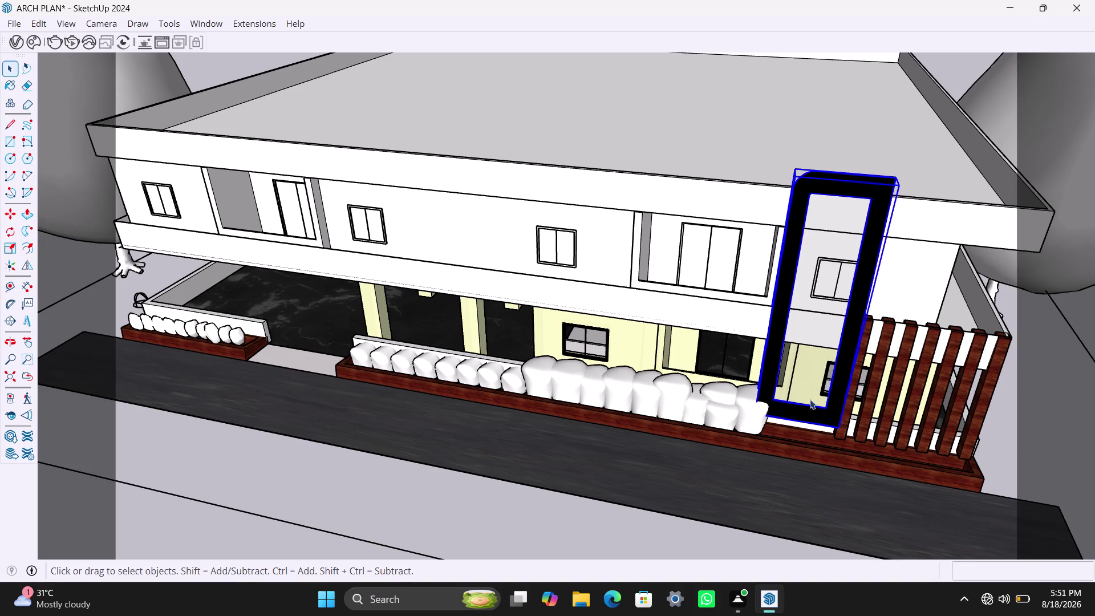
key(s)
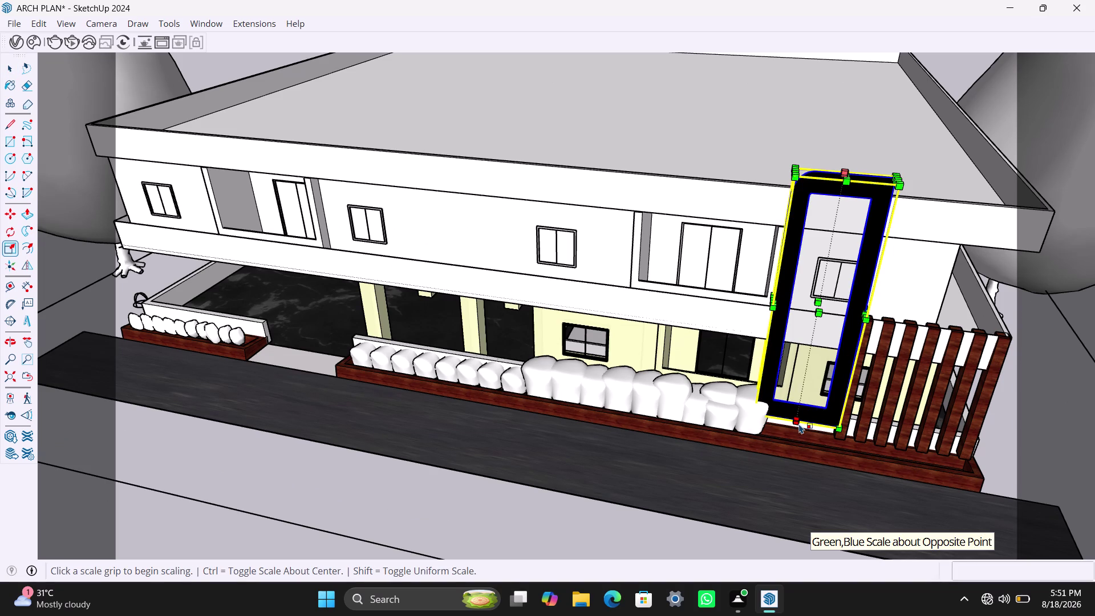
drag(799, 424, 798, 432)
key(space)
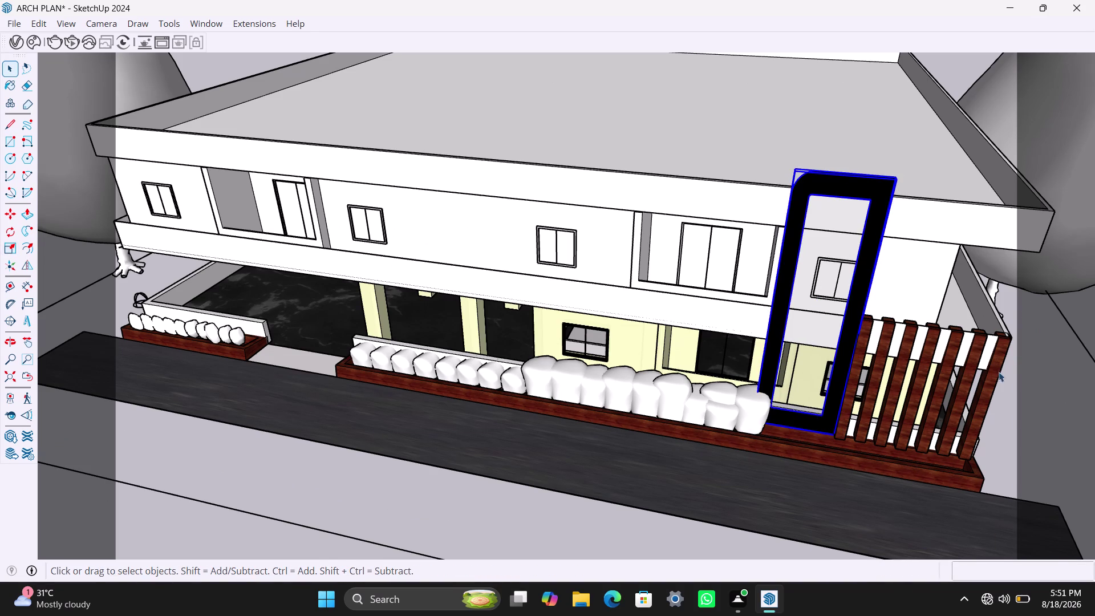
Orbit in close on the black frame and the slatted screen.
scroll(down, 3)
scroll(up, 3)
middle_drag(884, 367, 864, 369)
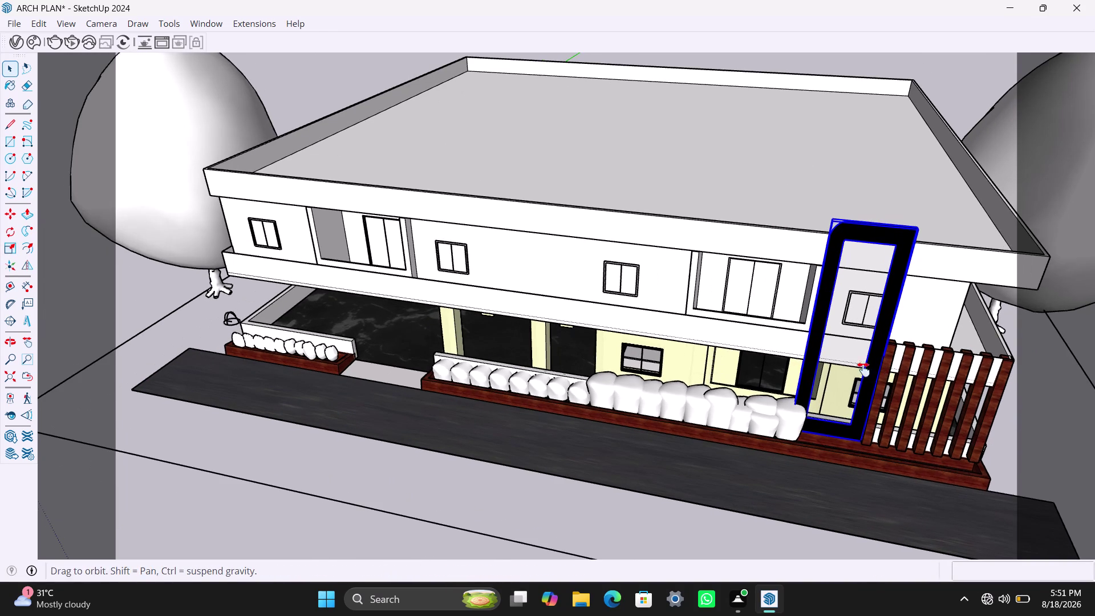
middle_drag(864, 370, 831, 374)
scroll(up, 3)
middle_drag(842, 364, 824, 364)
scroll(up, 3)
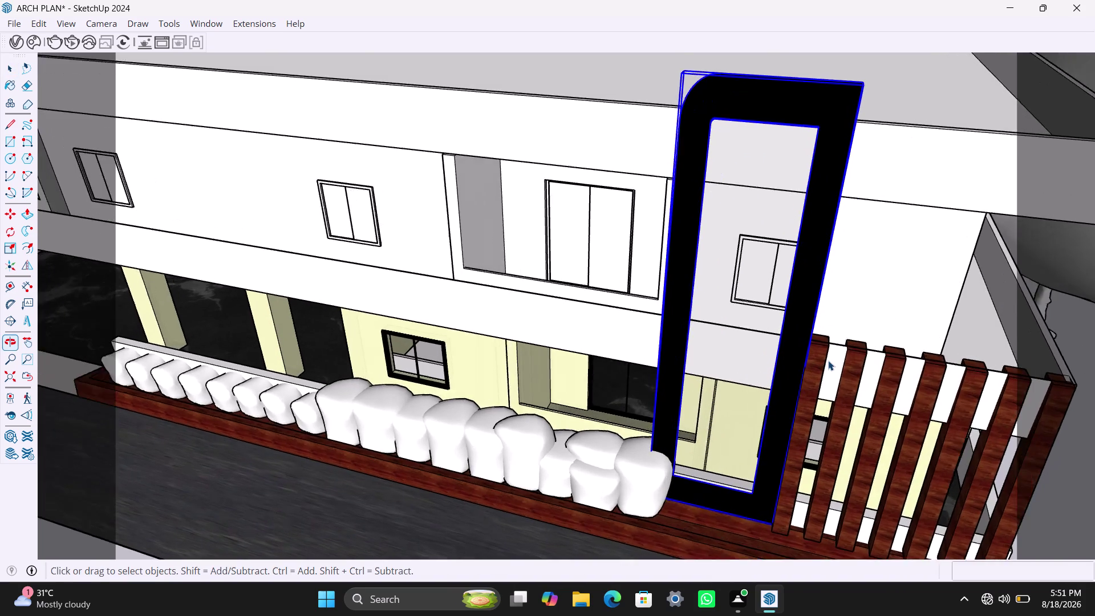
Push/Pull the top of the slat beside the frame up toward the roof edge.
scroll(up, 3)
click(821, 329)
triple_click(820, 331)
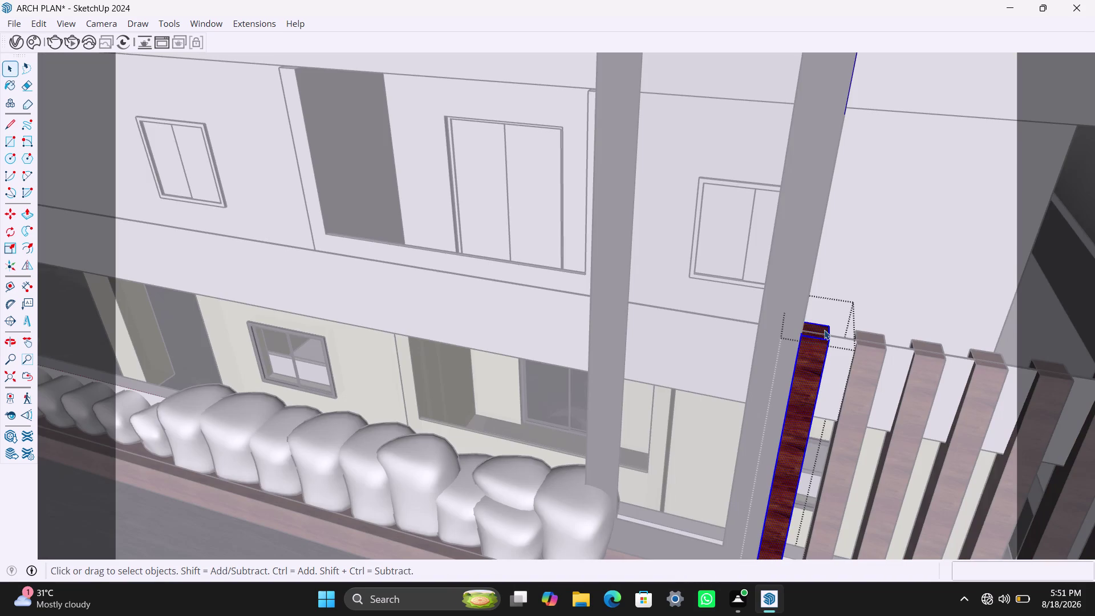
click(818, 333)
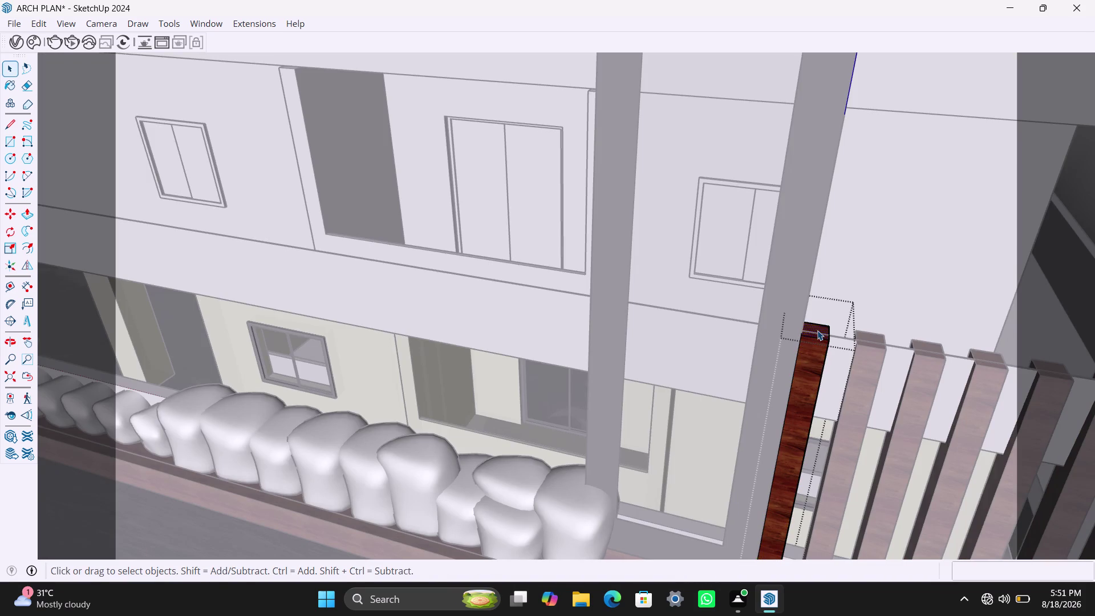
key(p)
click(817, 330)
scroll(down, 3)
scroll(down, 3)
middle_click(820, 258)
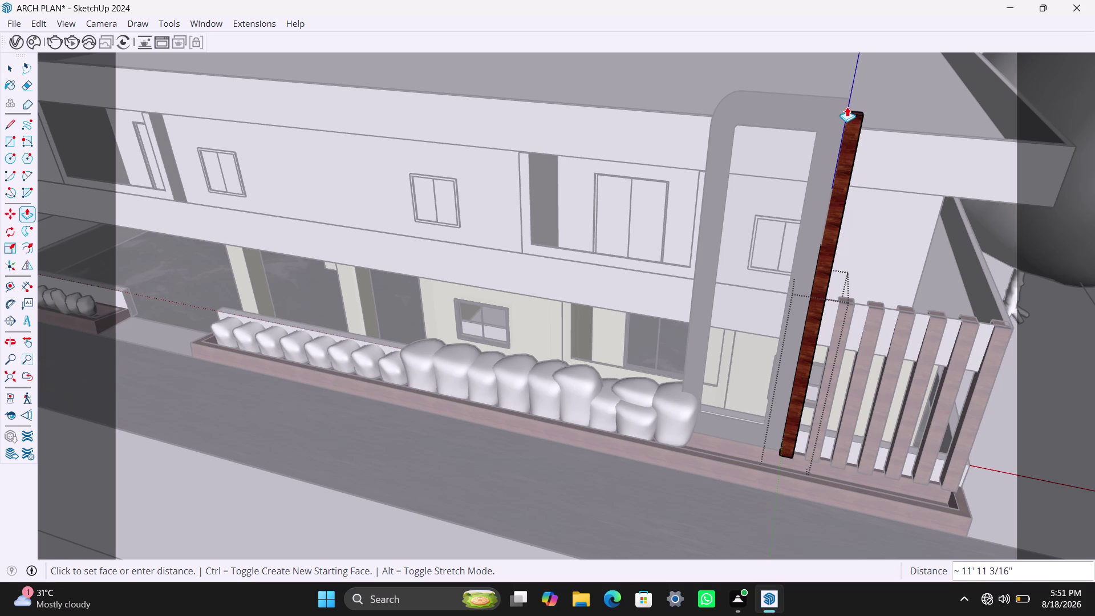
click(842, 101)
key(space)
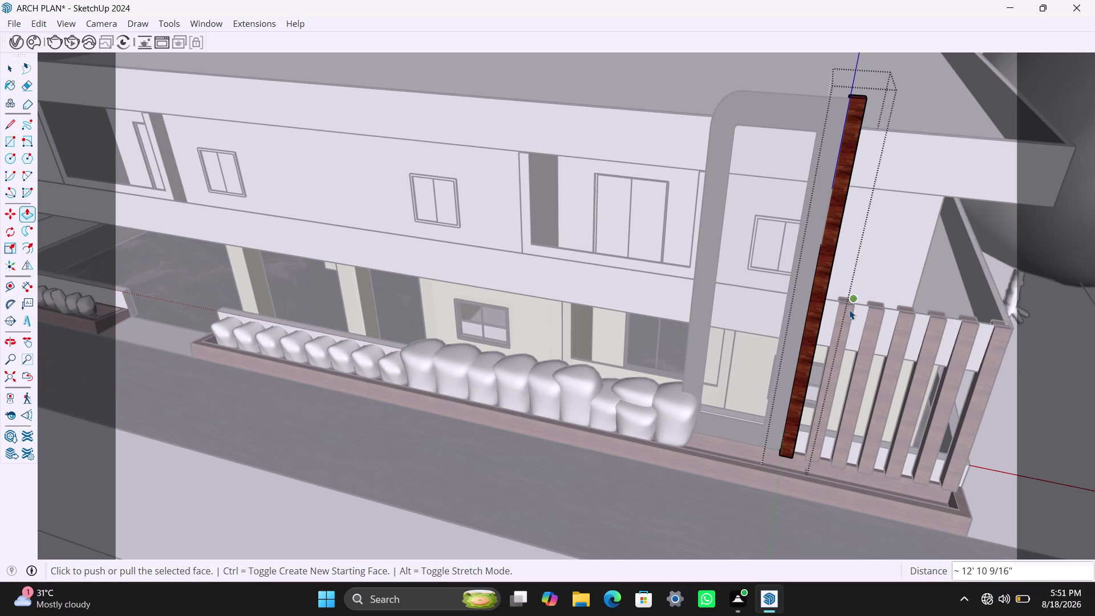
click(848, 312)
Raise the next wooden slat by the same height.
triple_click(849, 300)
click(849, 300)
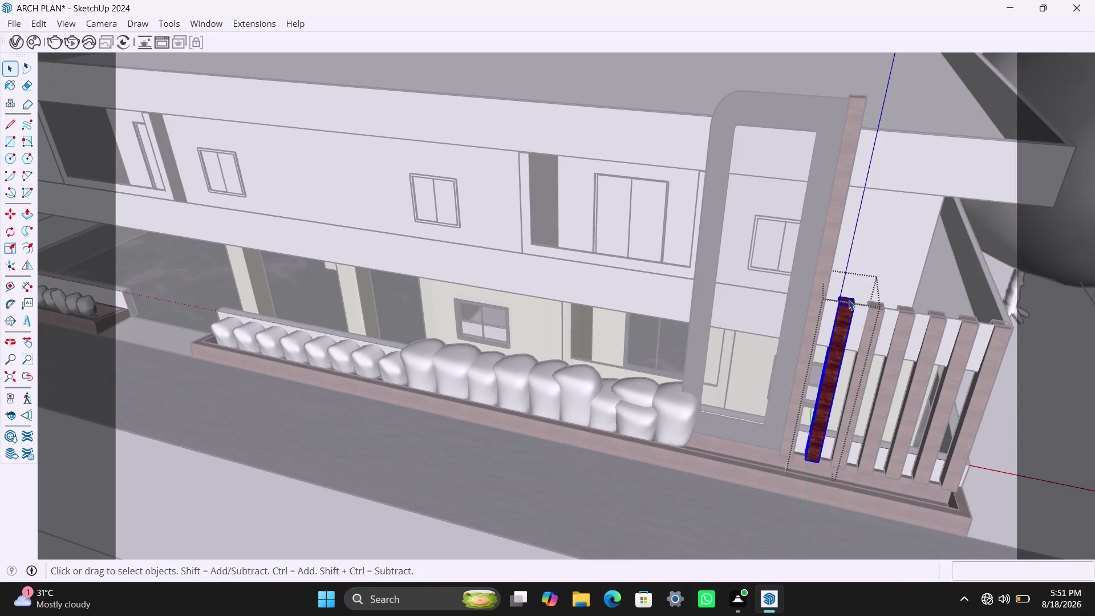
scroll(up, 3)
click(843, 300)
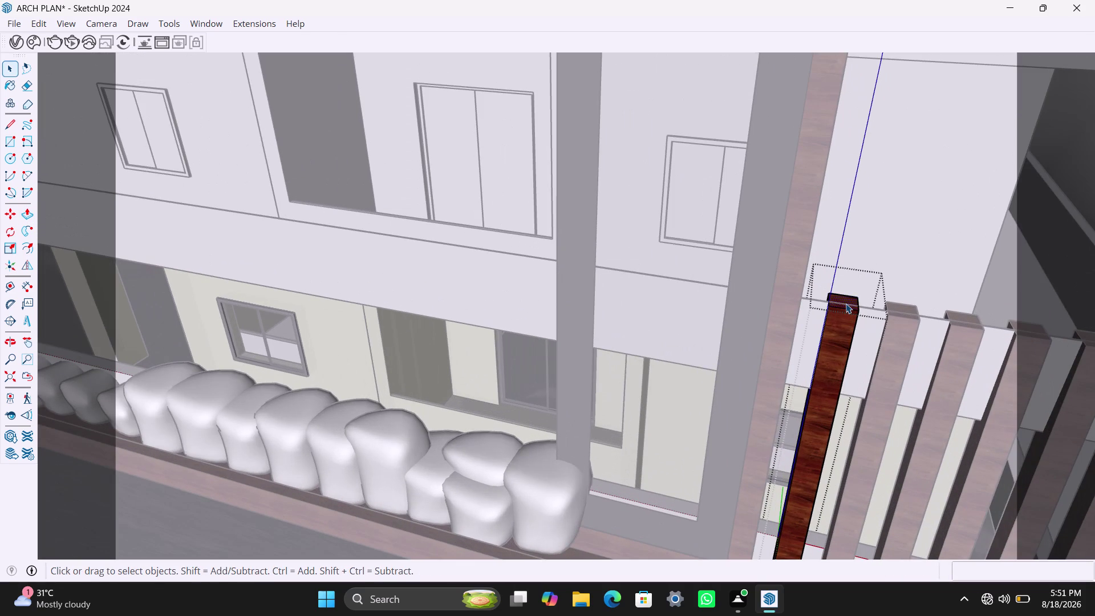
key(p)
double_click(845, 300)
scroll(down, 3)
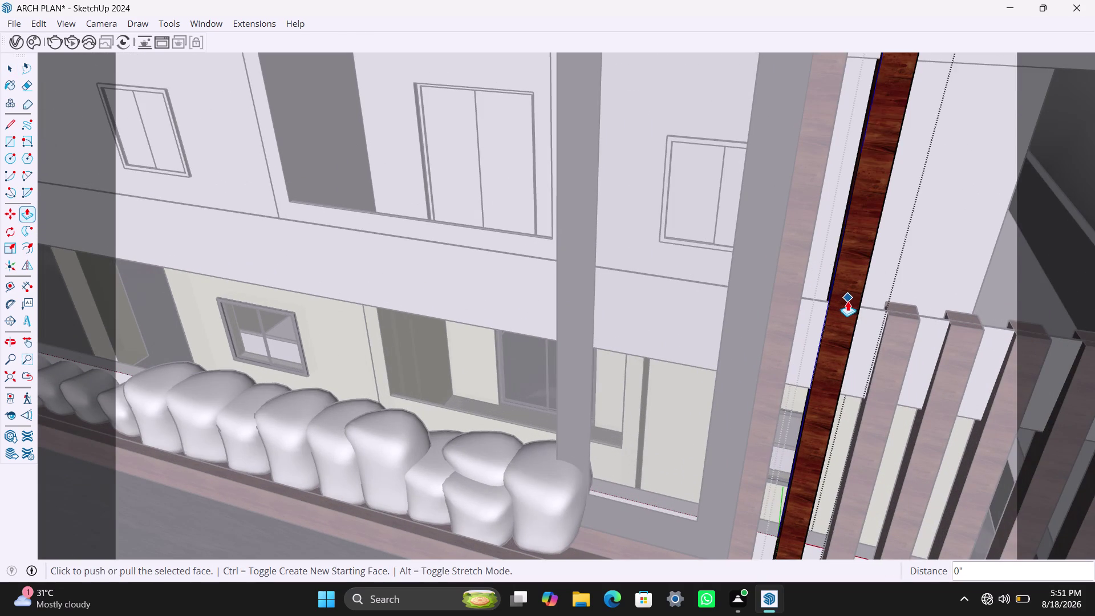
scroll(down, 3)
key(space)
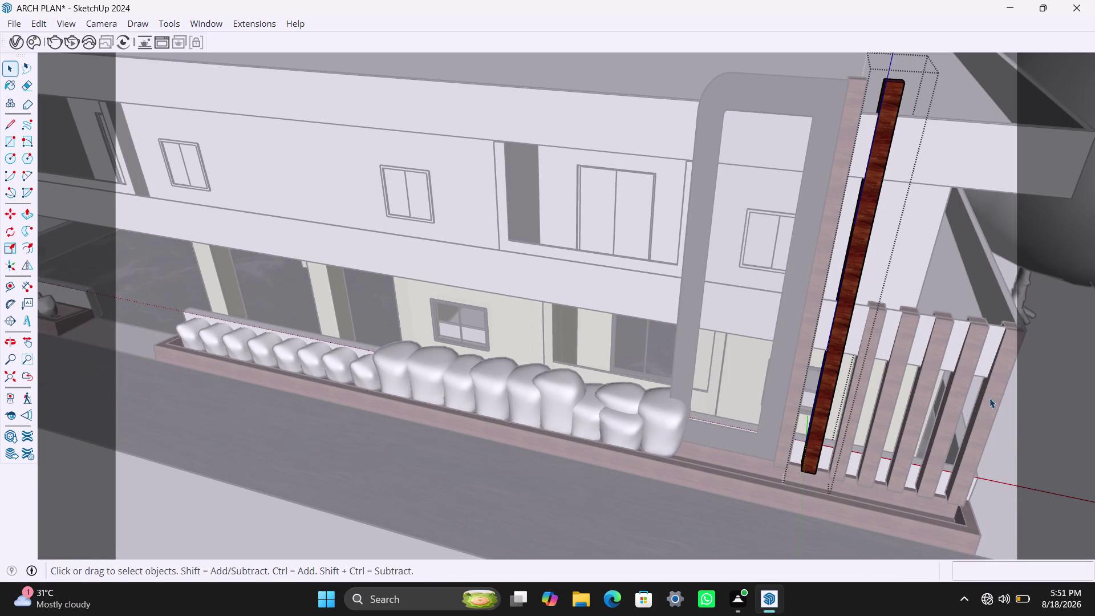
click(1008, 416)
Raise the third slat by the same height and orbit to check it.
scroll(down, 3)
middle_drag(887, 395, 867, 388)
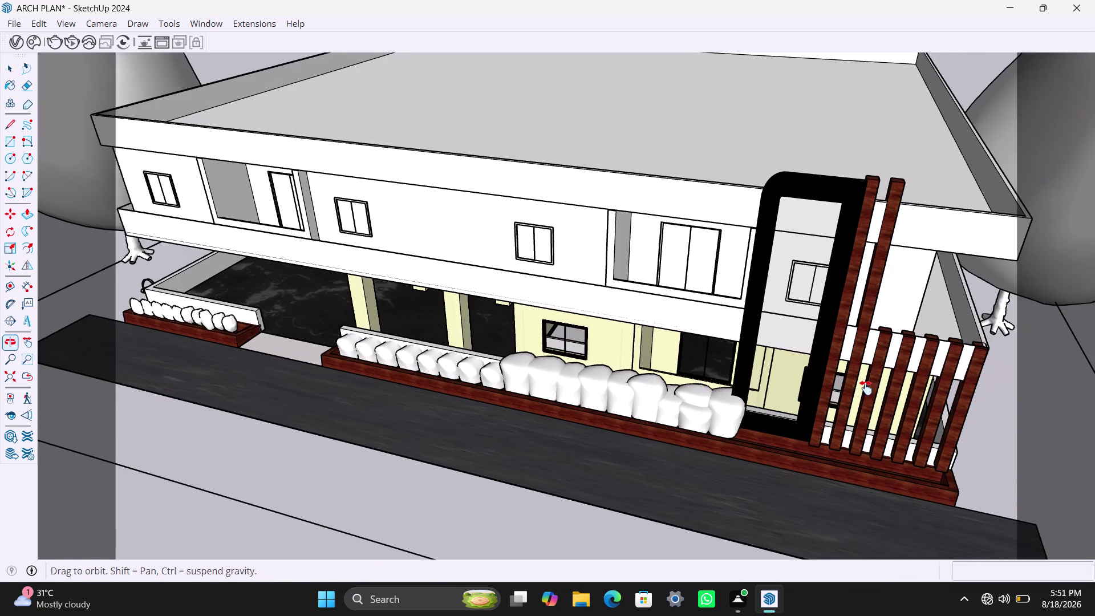
middle_drag(867, 388, 857, 385)
scroll(up, 3)
scroll(up, 3)
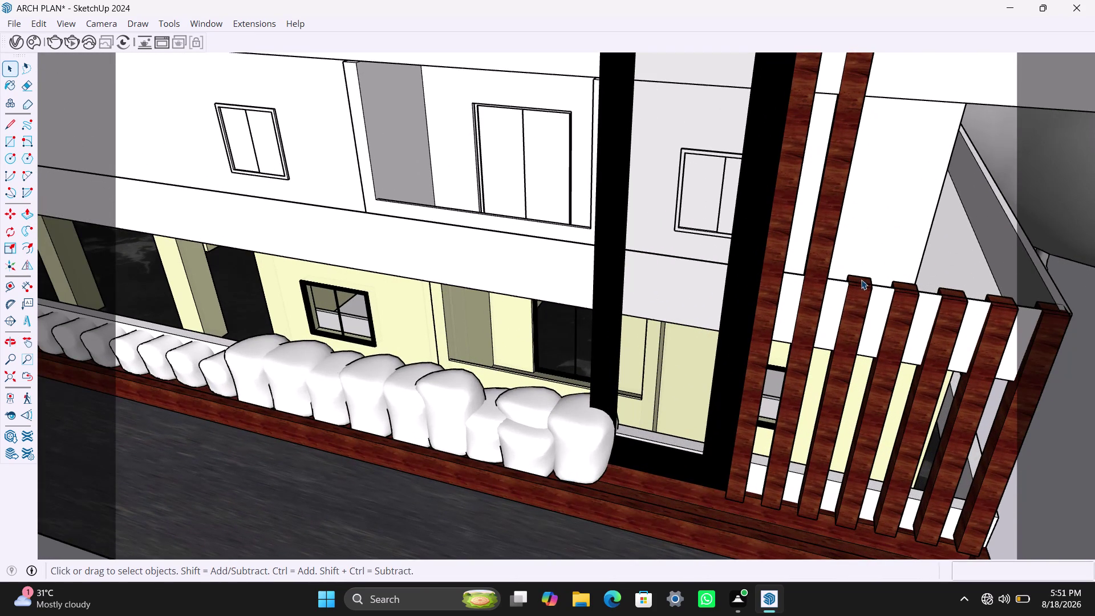
triple_click(862, 280)
click(862, 281)
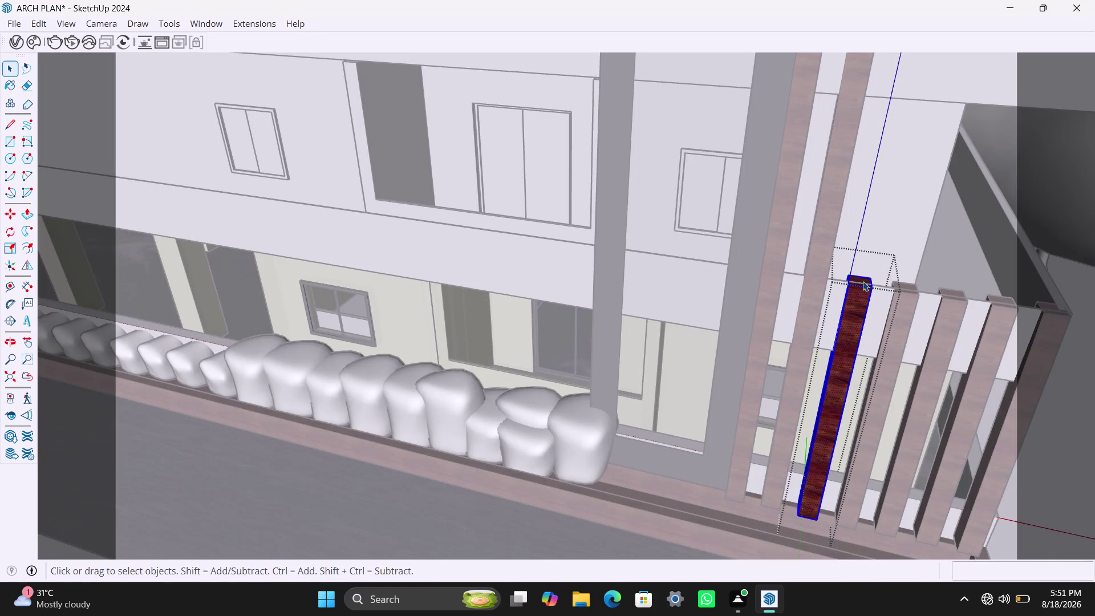
scroll(up, 3)
click(862, 283)
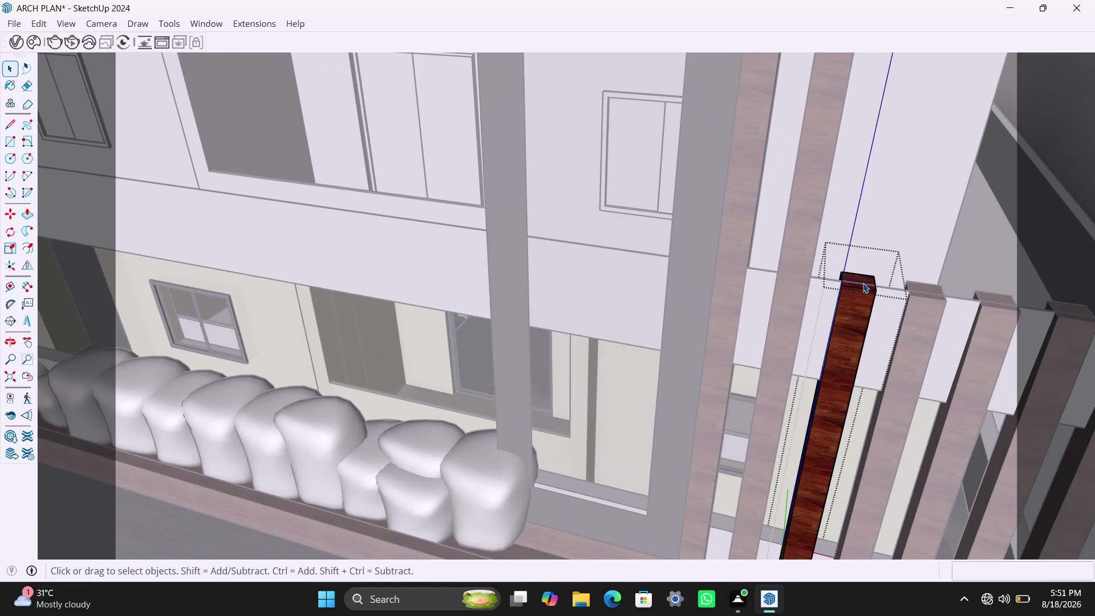
key(p)
double_click(863, 283)
scroll(down, 3)
scroll(down, 3)
middle_drag(848, 373, 827, 372)
key(space)
click(925, 393)
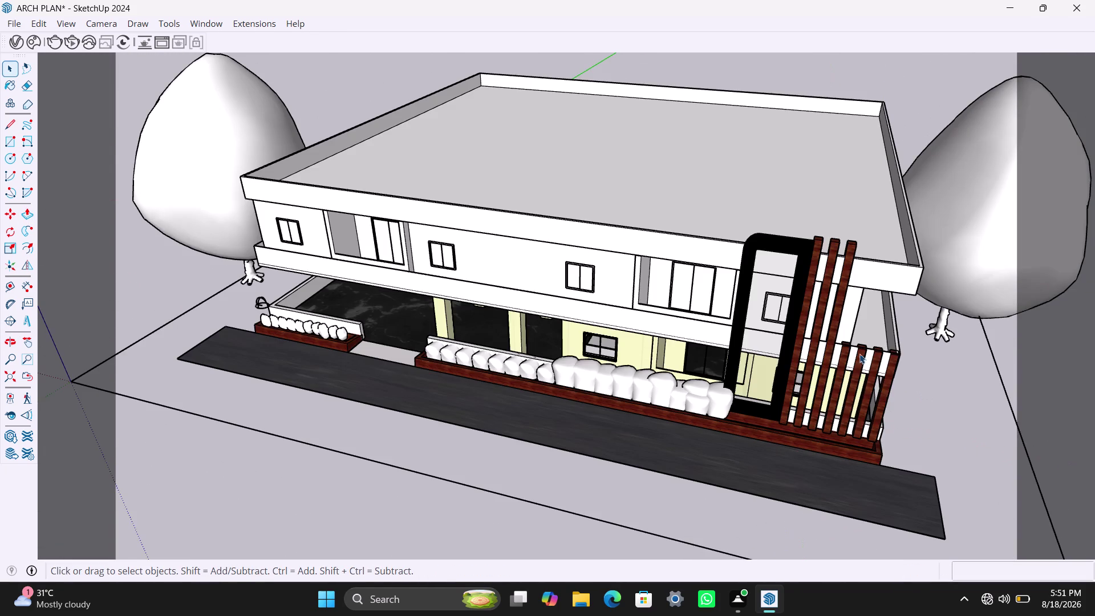
Orbit and zoom in on the short railing slats of the balcony screen.
scroll(down, 3)
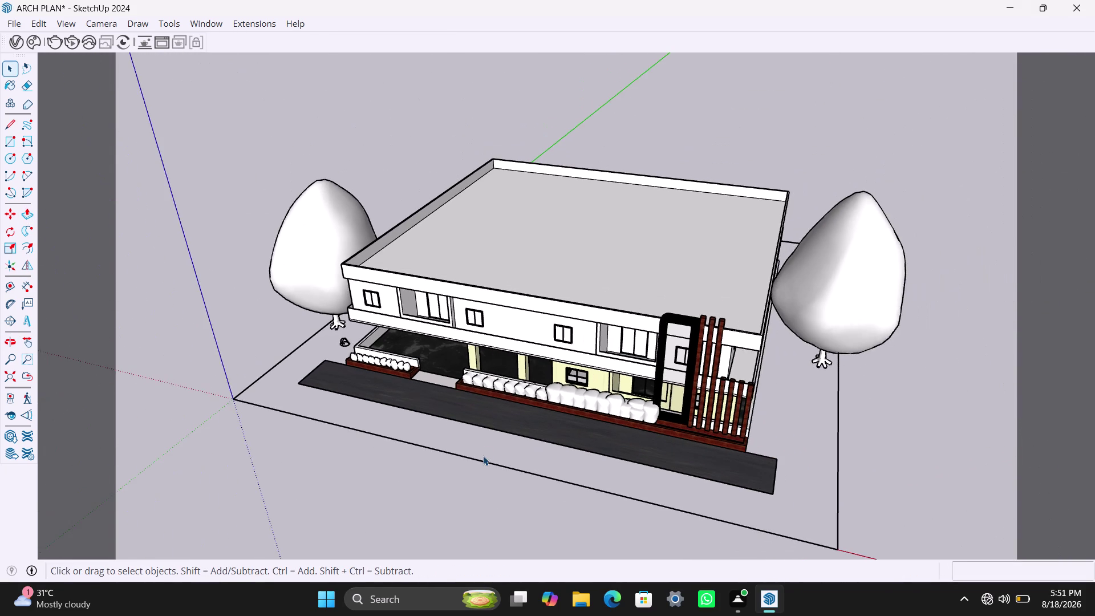
middle_drag(483, 455, 412, 453)
scroll(up, 3)
middle_drag(599, 420, 644, 420)
middle_drag(524, 386, 444, 396)
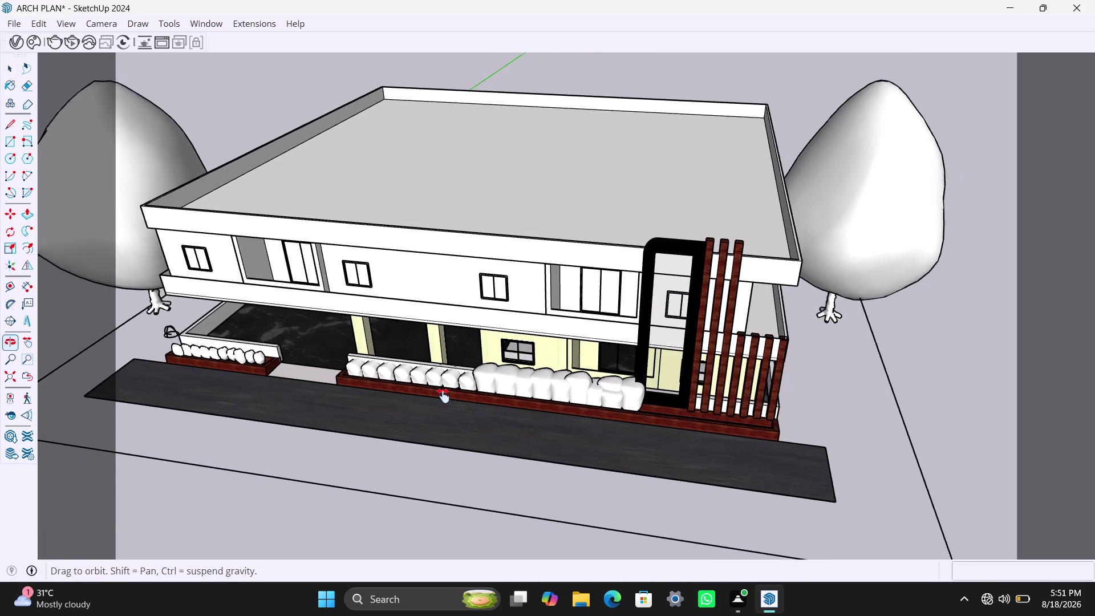
middle_drag(443, 396, 420, 400)
scroll(up, 3)
scroll(up, 3)
middle_drag(669, 351, 666, 367)
scroll(up, 3)
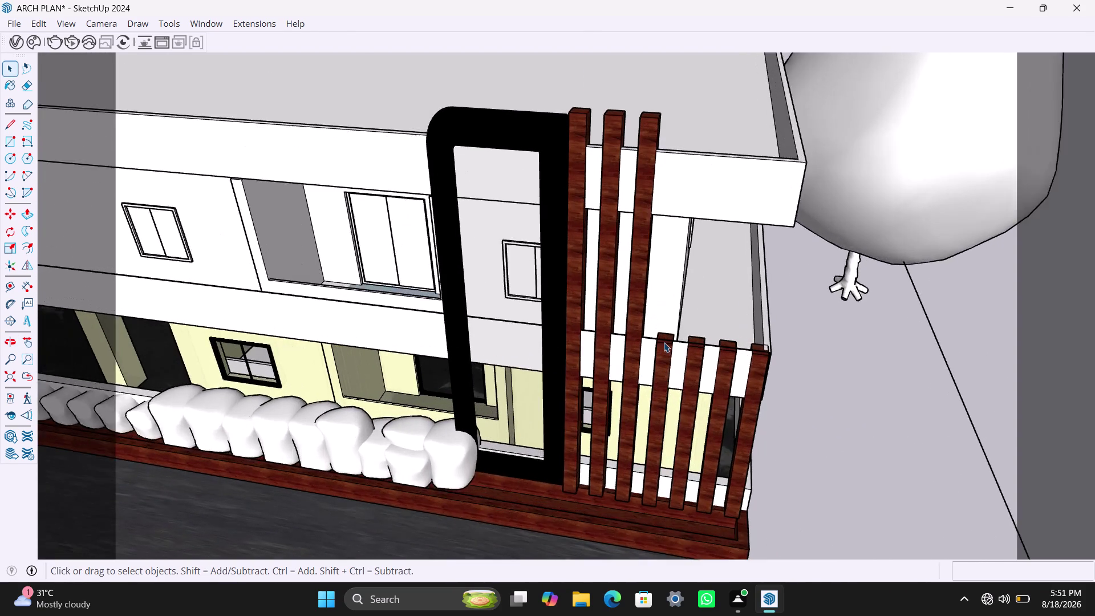
Push/Pull the first short railing slat up to full height.
triple_click(666, 337)
click(666, 337)
click(668, 336)
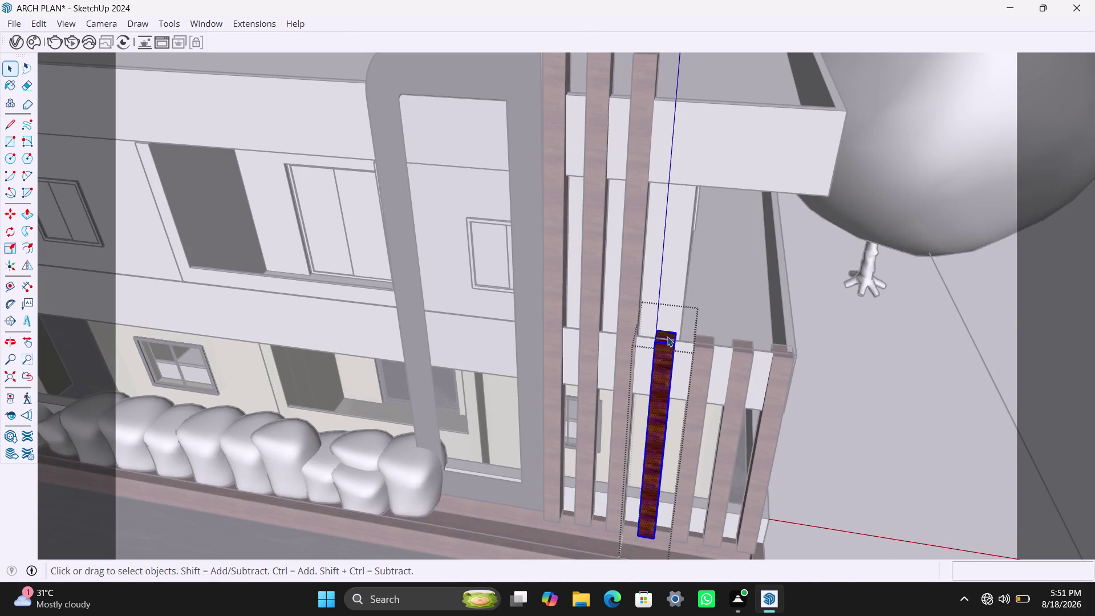
click(666, 337)
scroll(up, 3)
key(p)
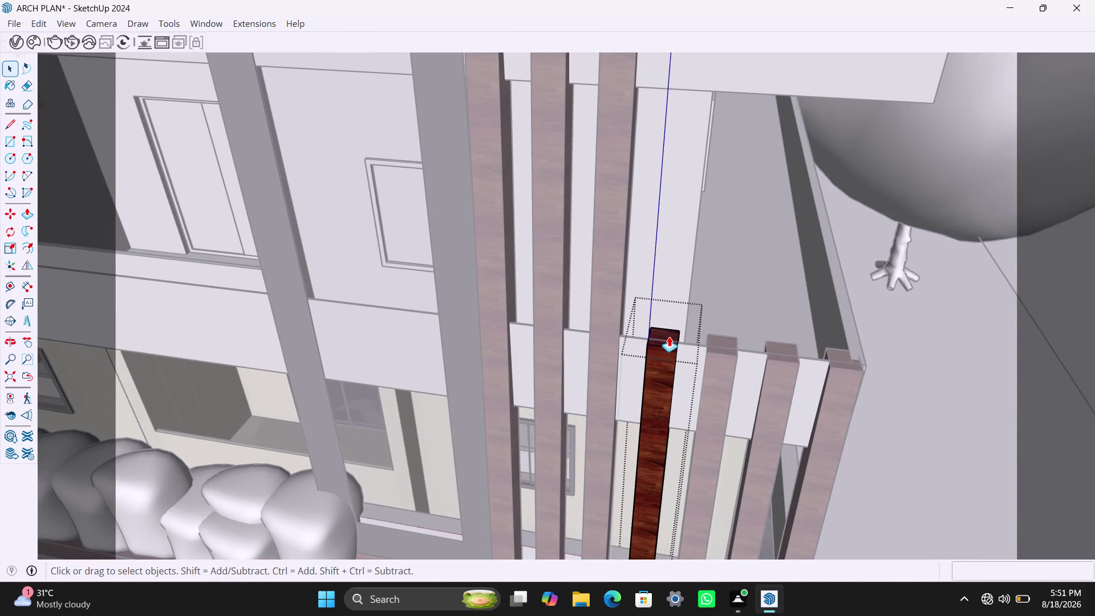
click(669, 337)
double_click(669, 337)
scroll(down, 3)
key(space)
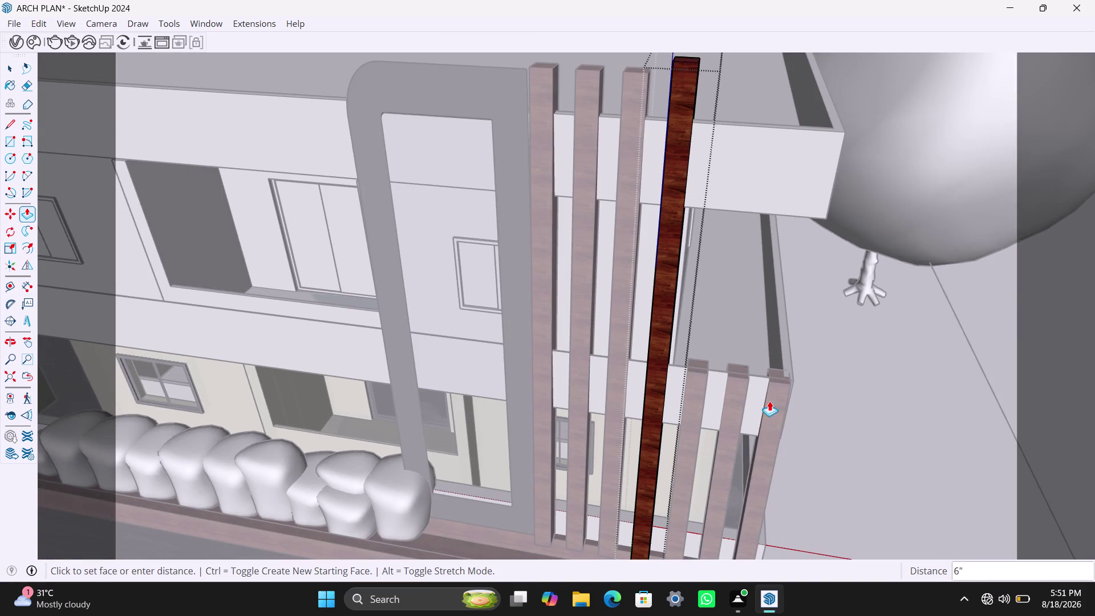
click(829, 380)
Pull the next railing slat up to the roof edge, redoing a misplaced pull.
scroll(up, 3)
scroll(up, 3)
triple_click(696, 365)
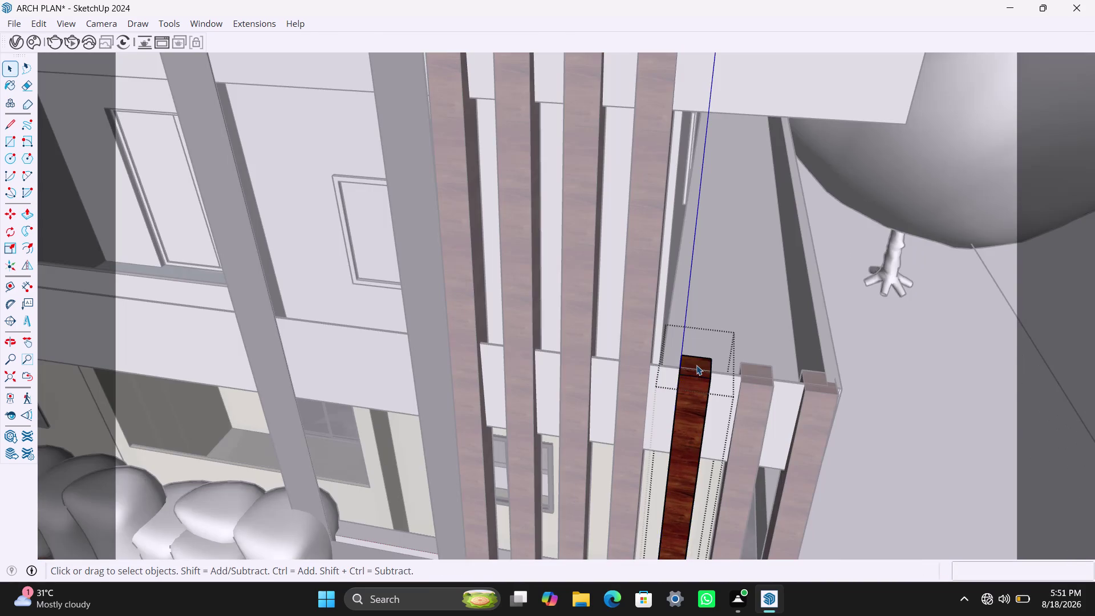
click(697, 365)
click(697, 366)
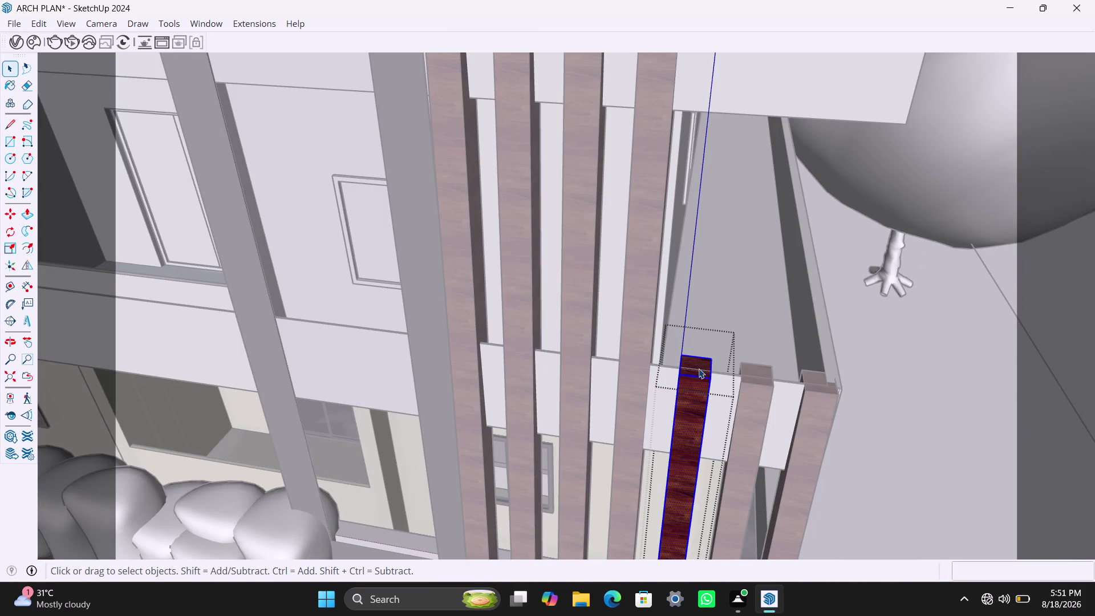
key(p)
click(699, 368)
double_click(701, 323)
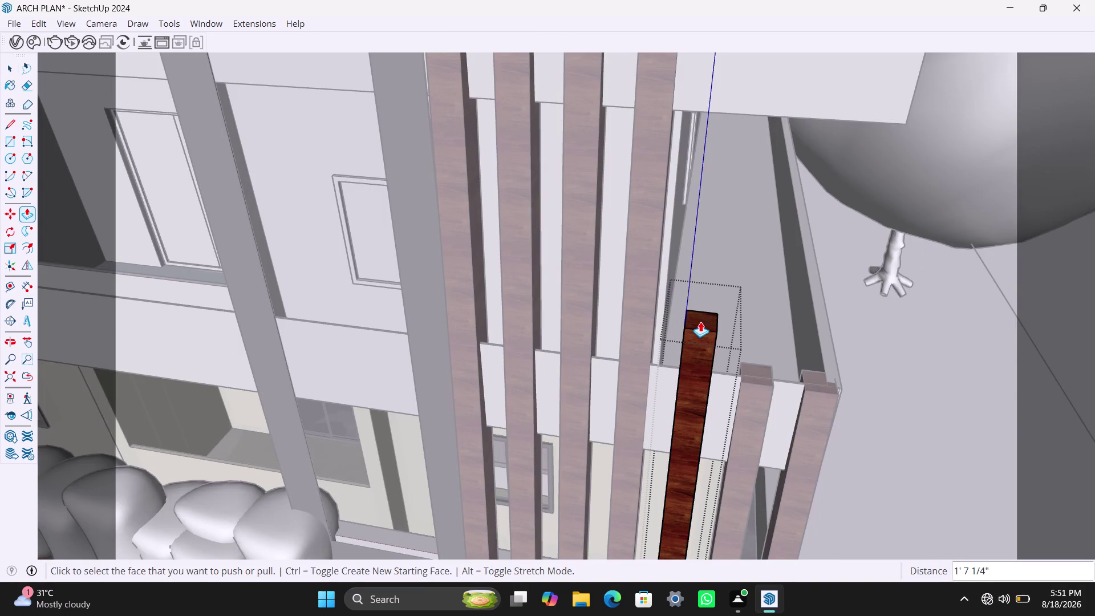
key(ctrl+z)
double_click(696, 365)
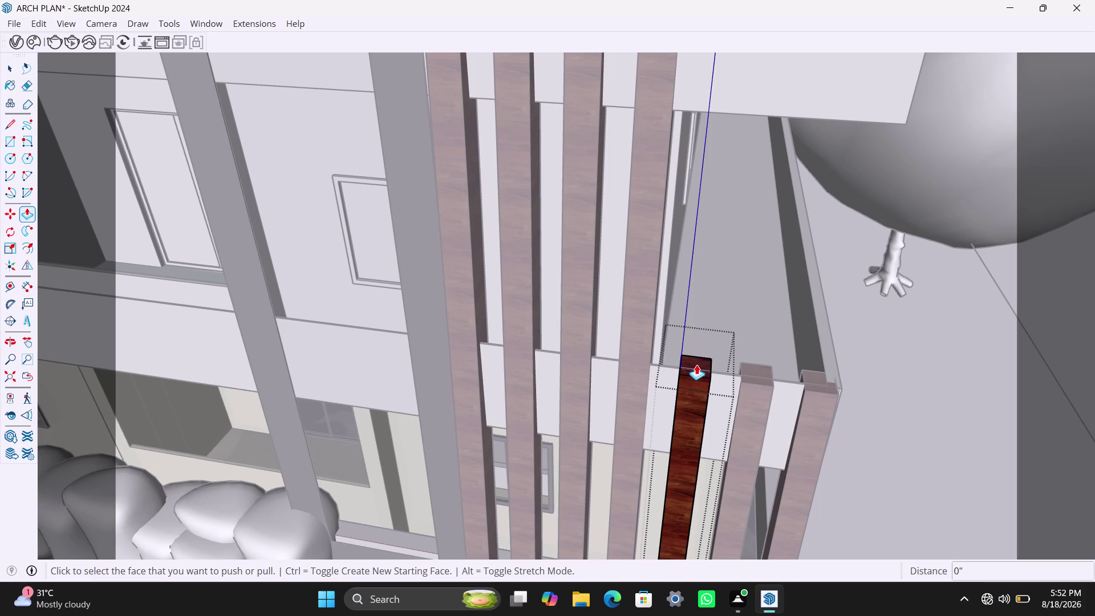
click(706, 314)
scroll(down, 3)
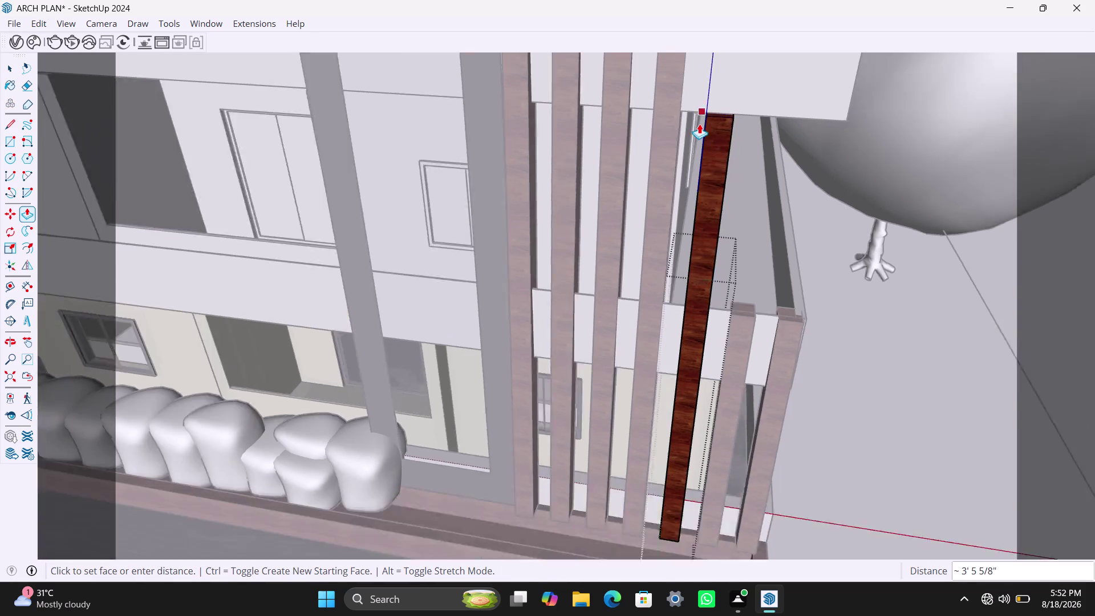
scroll(down, 3)
middle_drag(698, 124, 681, 239)
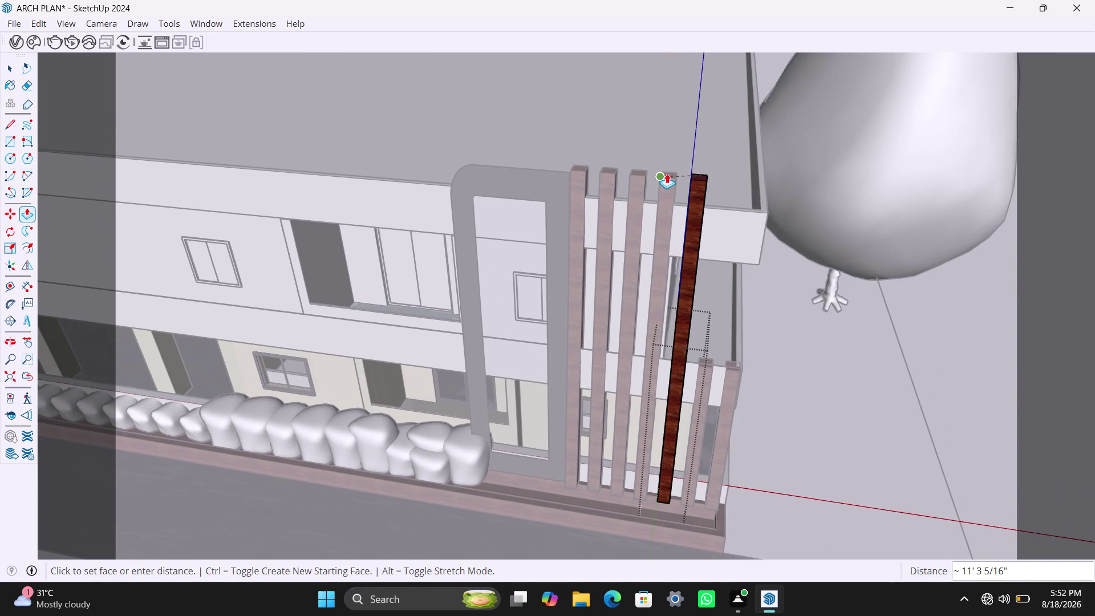
click(667, 174)
key(space)
click(795, 335)
Raise the third railing slat to match its tall neighbours.
scroll(up, 3)
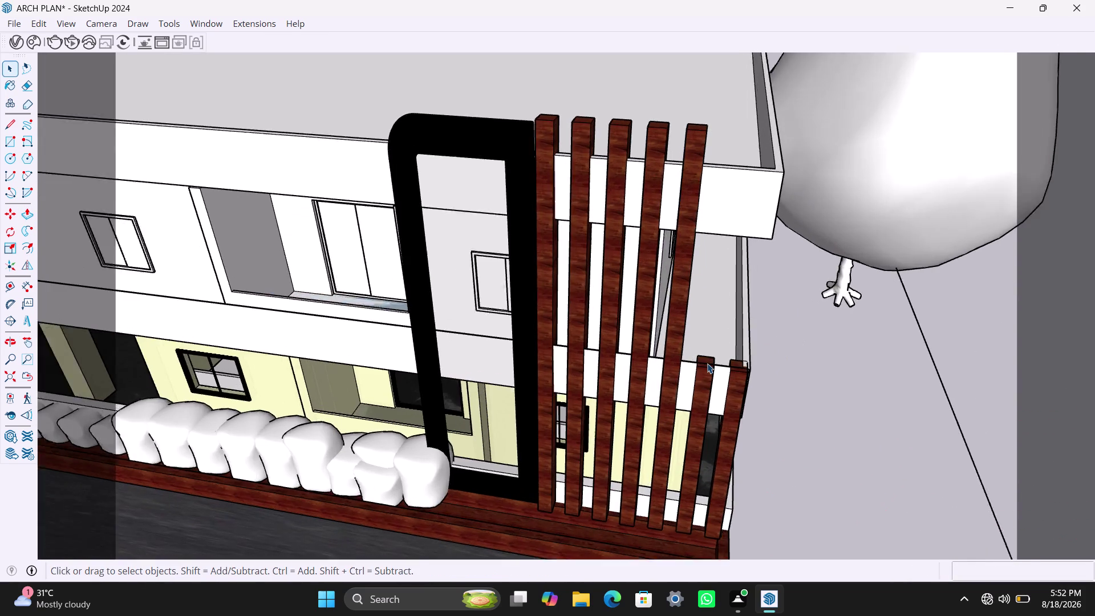
triple_click(708, 361)
click(707, 361)
click(707, 363)
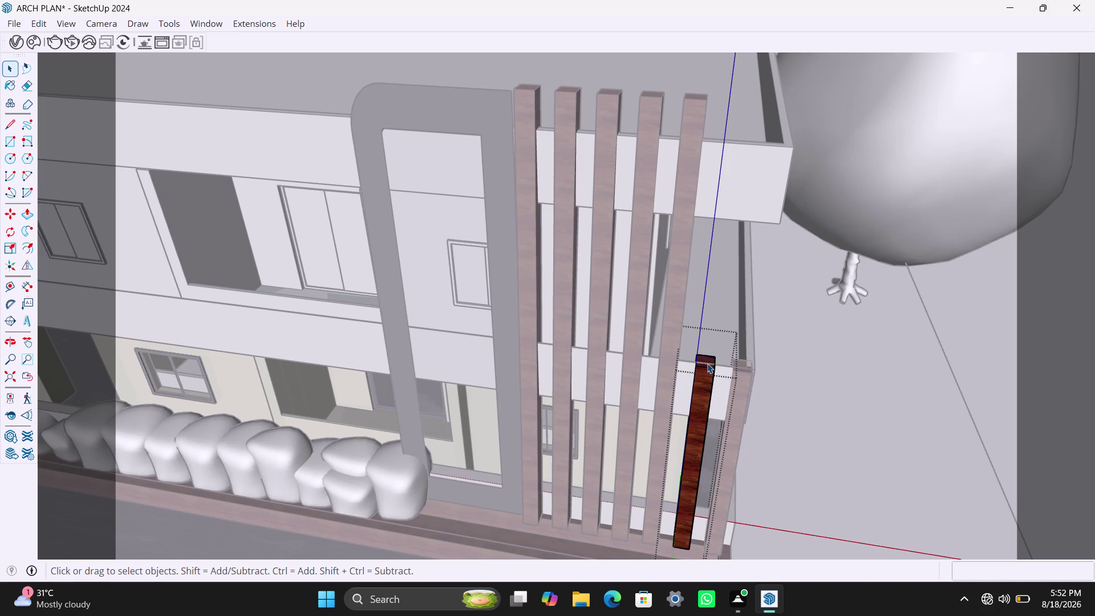
key(p)
click(707, 364)
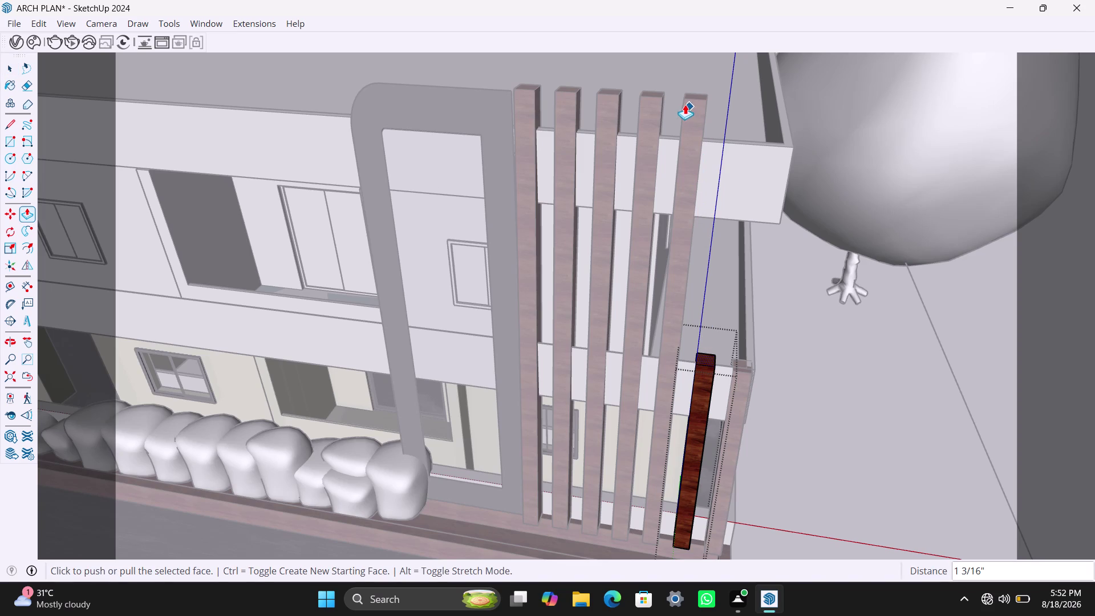
click(708, 358)
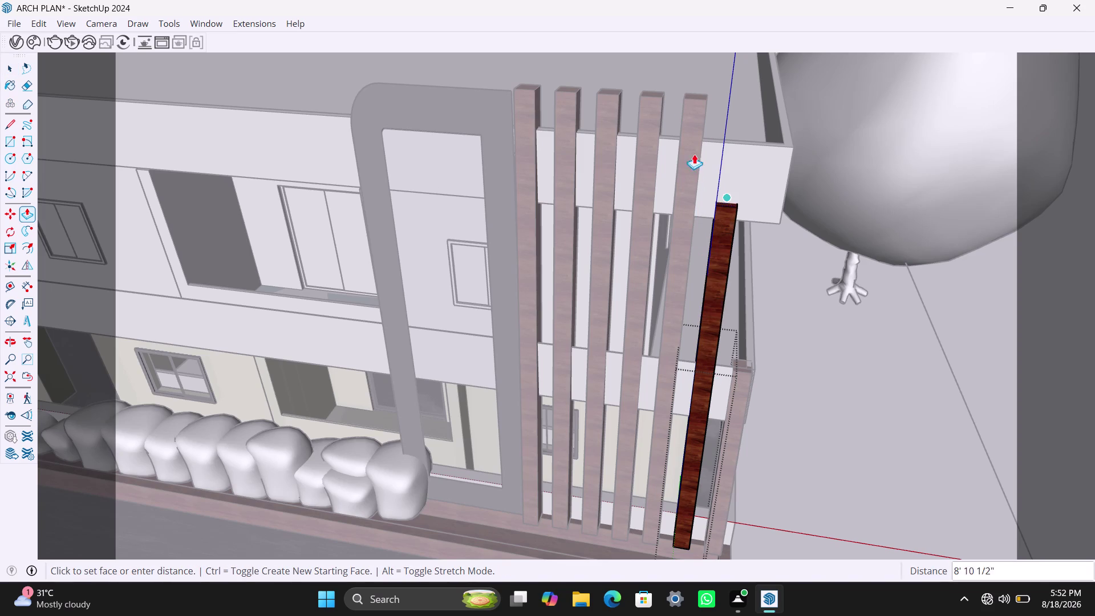
click(693, 95)
key(space)
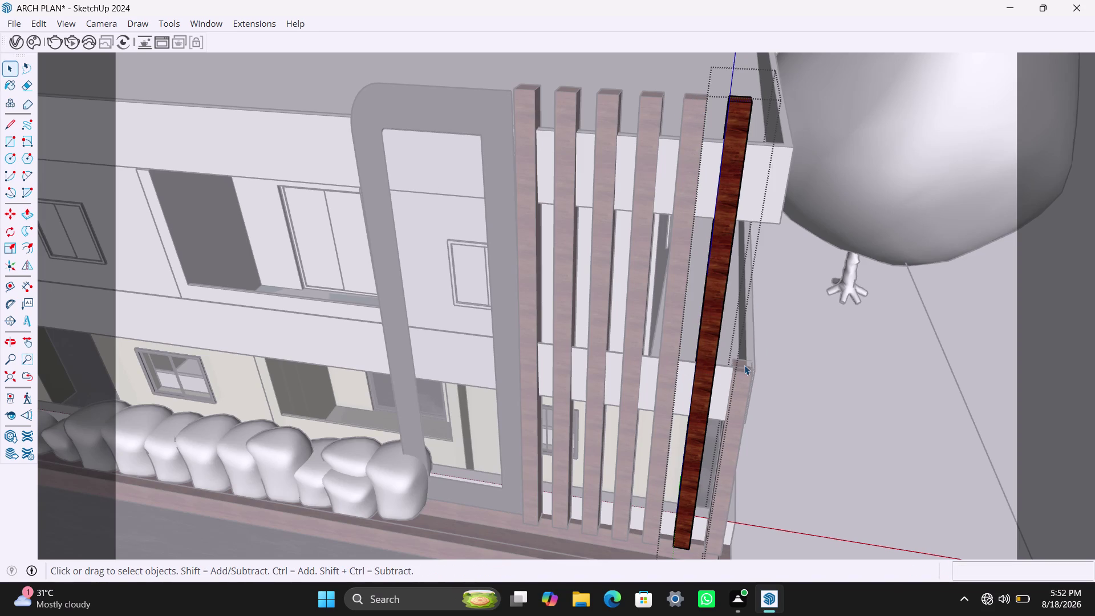
Raise the last short railing slat by the same height.
triple_click(745, 365)
double_click(744, 366)
click(744, 367)
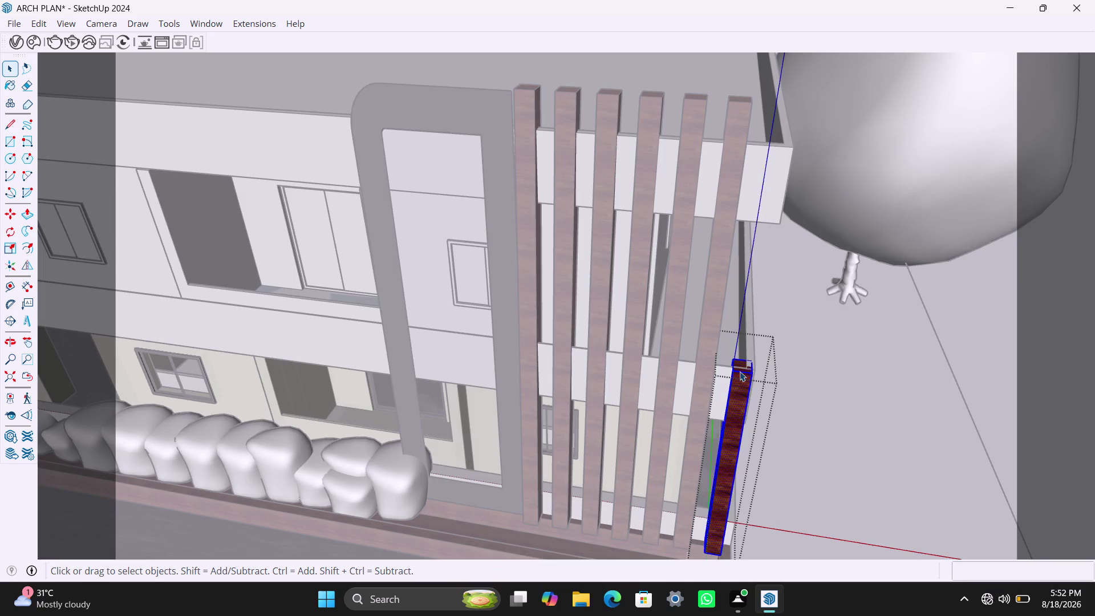
scroll(up, 3)
double_click(734, 368)
key(p)
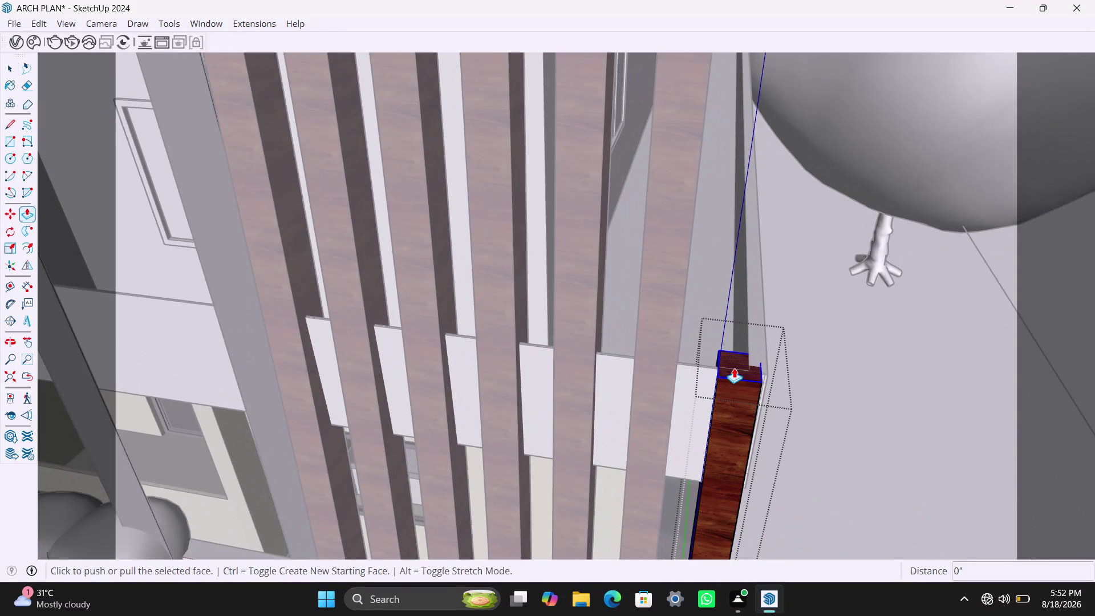
double_click(734, 368)
scroll(down, 3)
key(space)
click(793, 377)
Zoom and orbit out to view the finished full-height slat screen.
scroll(down, 3)
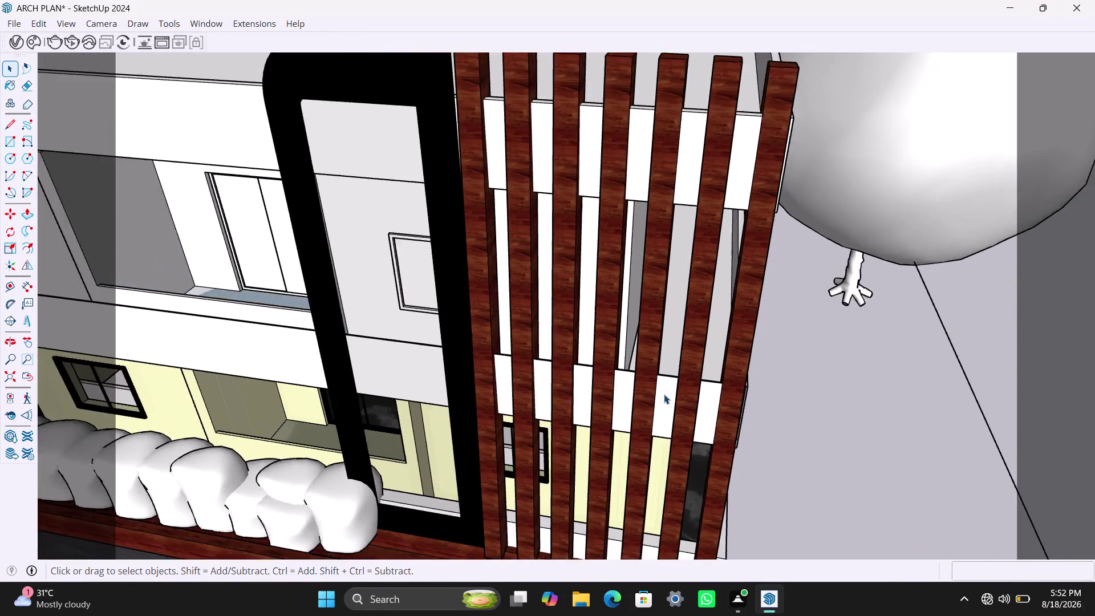
scroll(down, 3)
scroll(down, 3)
middle_drag(613, 431, 687, 306)
scroll(down, 3)
scroll(down, 3)
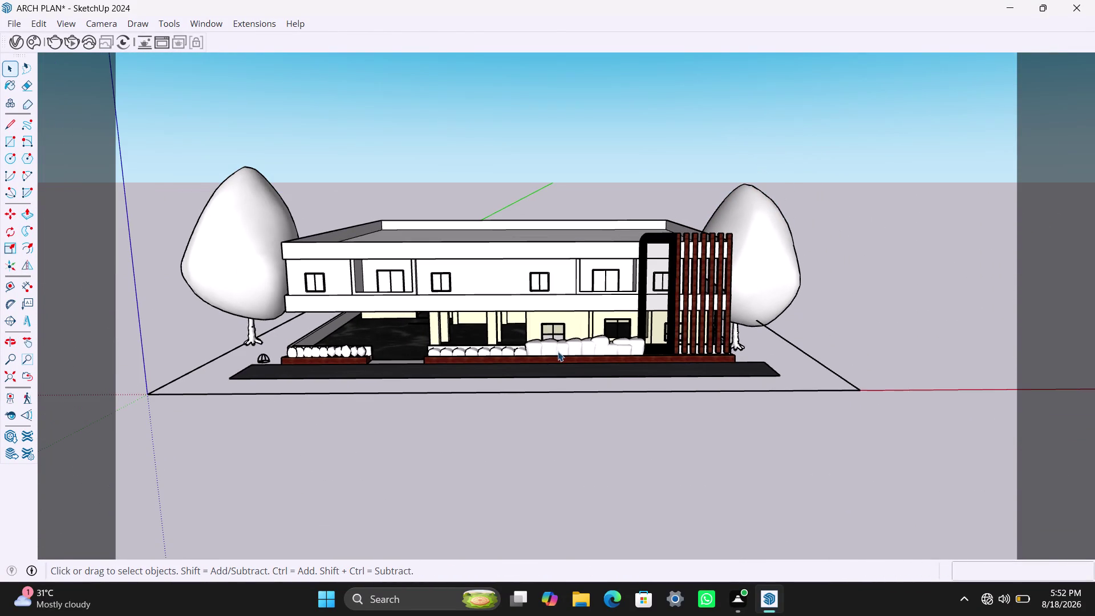
Save the model with the finished slat screen.
middle_drag(558, 352, 608, 350)
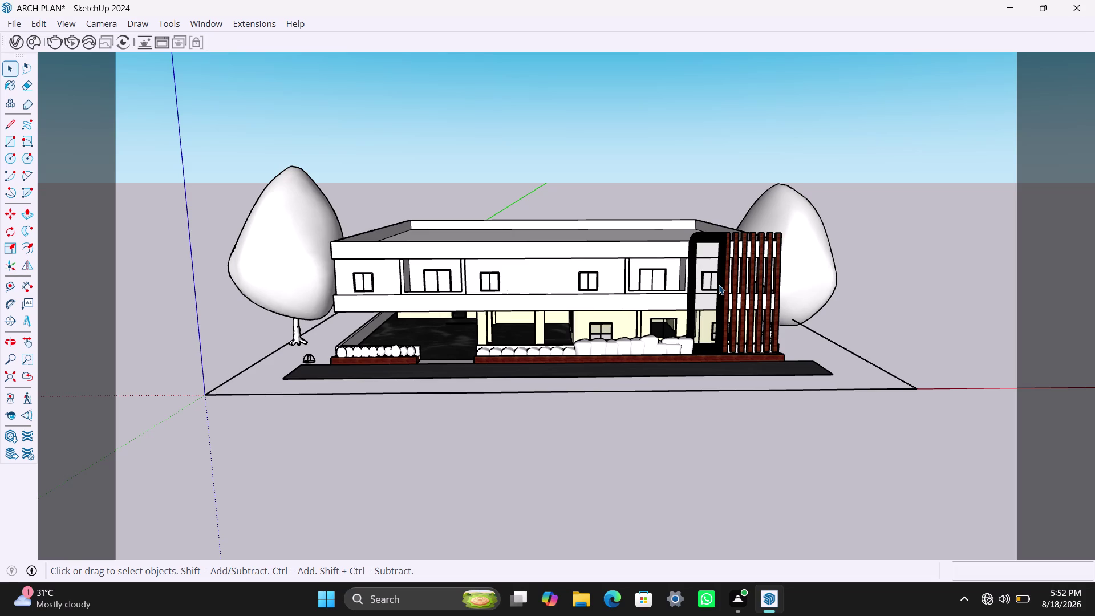
key(ctrl+s)
key(ctrl+d)
scroll(up, 3)
Zoom and orbit in to a close front view of the house.
middle_drag(642, 320, 631, 398)
scroll(up, 3)
middle_drag(645, 362, 630, 366)
scroll(up, 3)
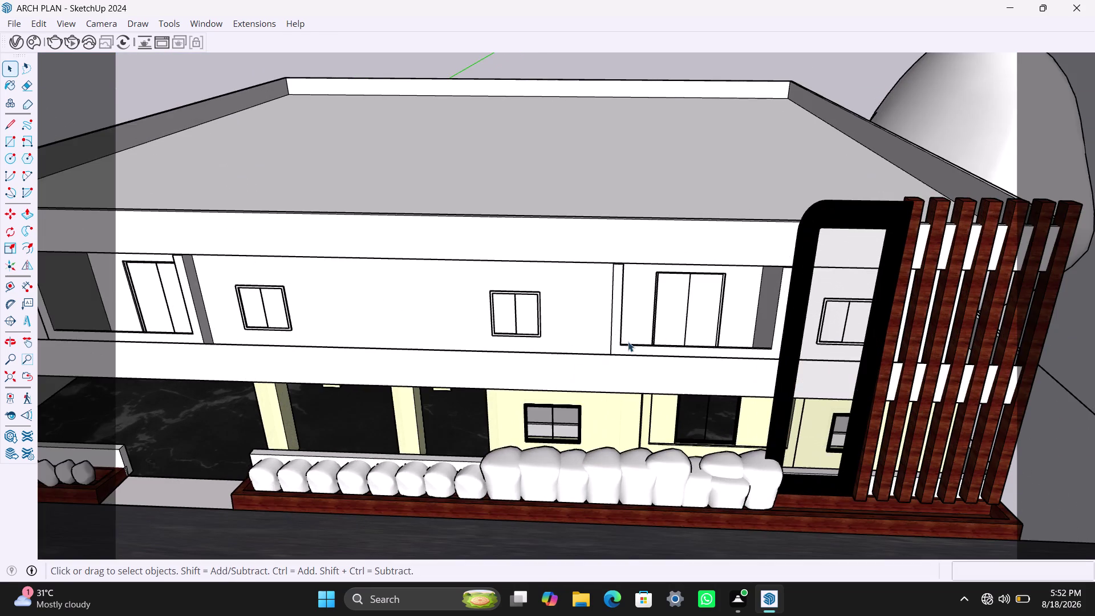
scroll(down, 3)
scroll(down, 3)
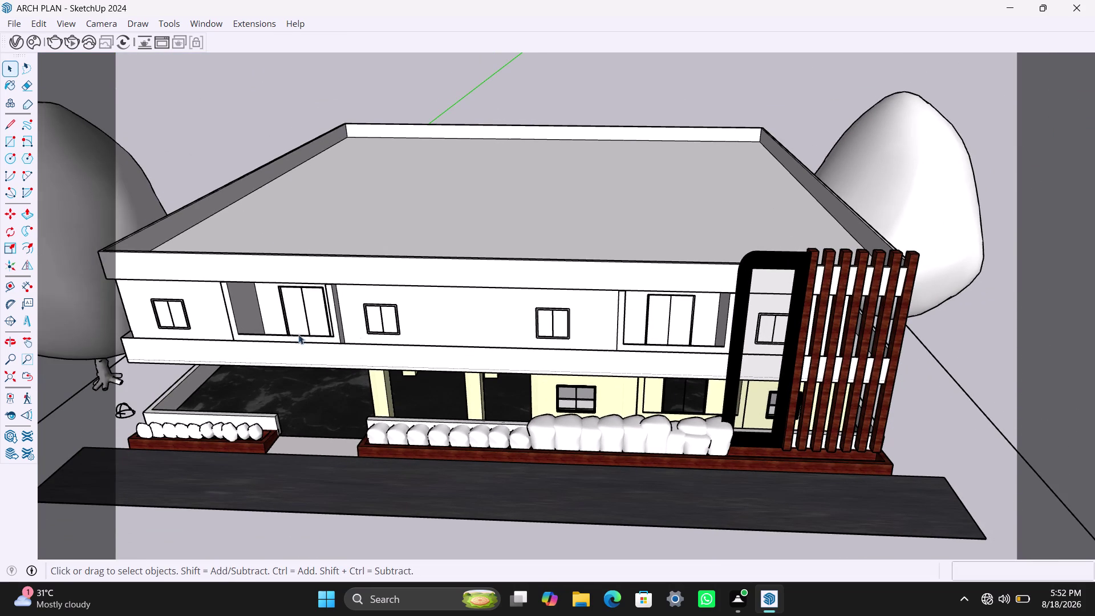
scroll(up, 3)
middle_drag(349, 333, 398, 328)
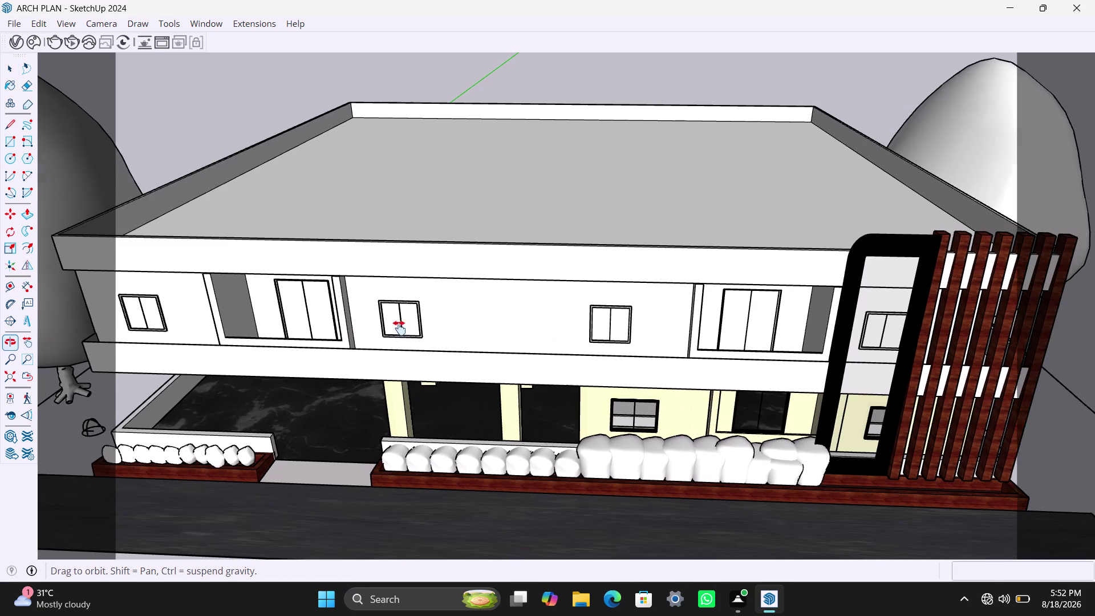
middle_drag(398, 328, 401, 327)
click(472, 328)
Select the connected upper-floor wall faces and bring up the V-Ray Asset Editor's materials.
triple_click(522, 328)
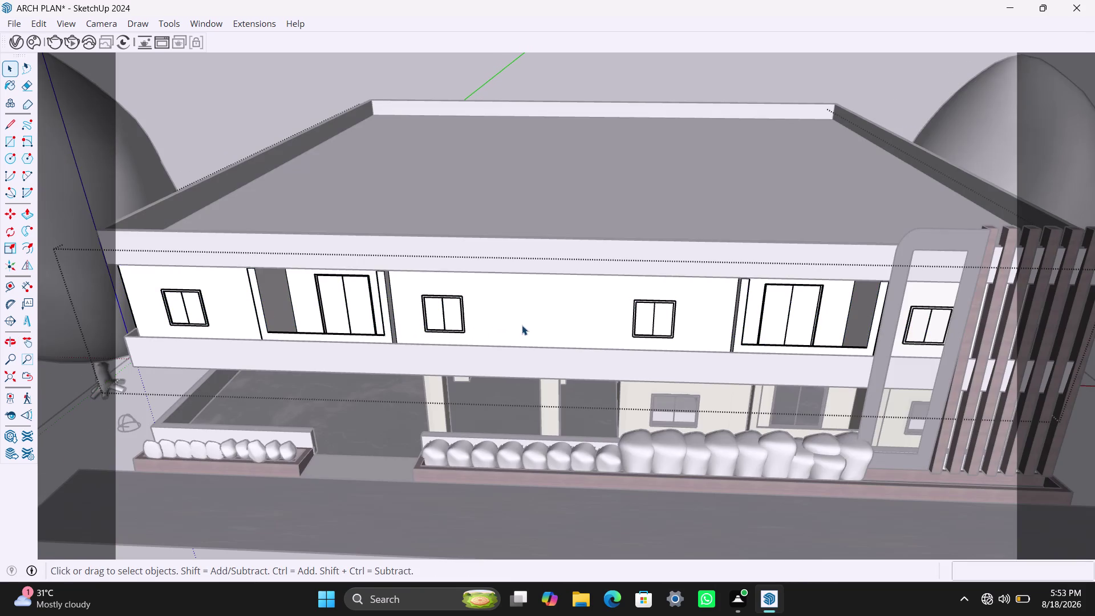
click(522, 325)
triple_click(522, 325)
click(522, 322)
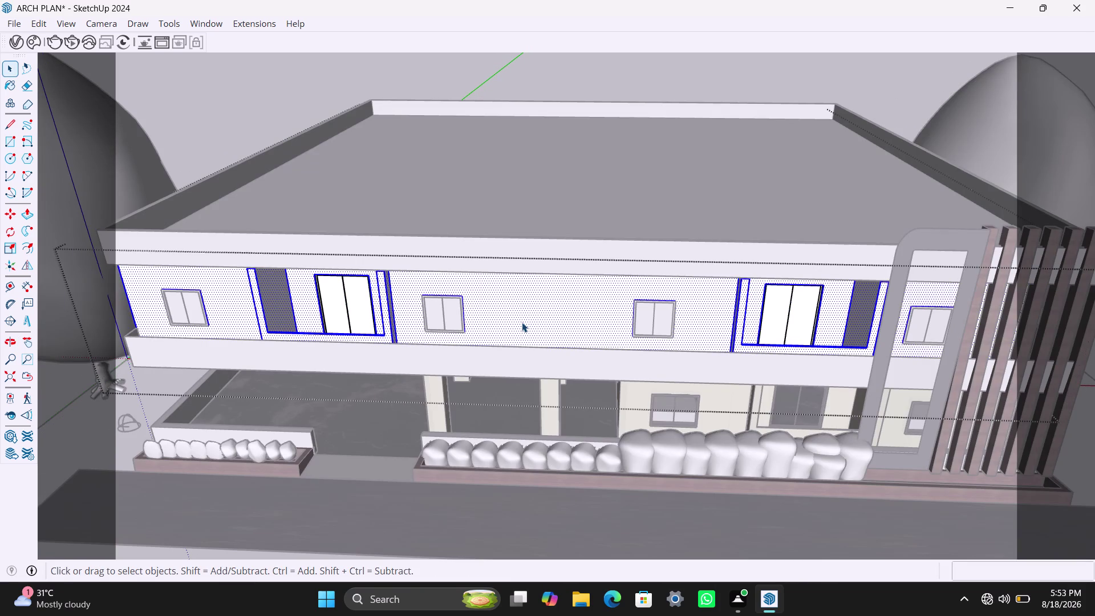
click(17, 45)
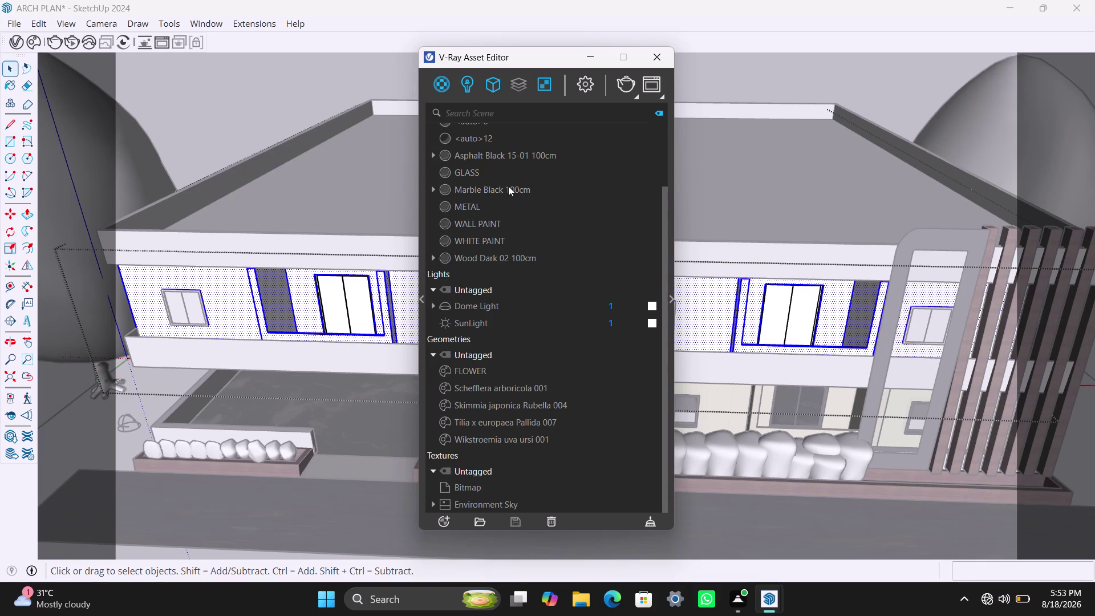
Apply the WALL PAINT material to the selected upper-floor walls.
click(487, 223)
right_click(496, 223)
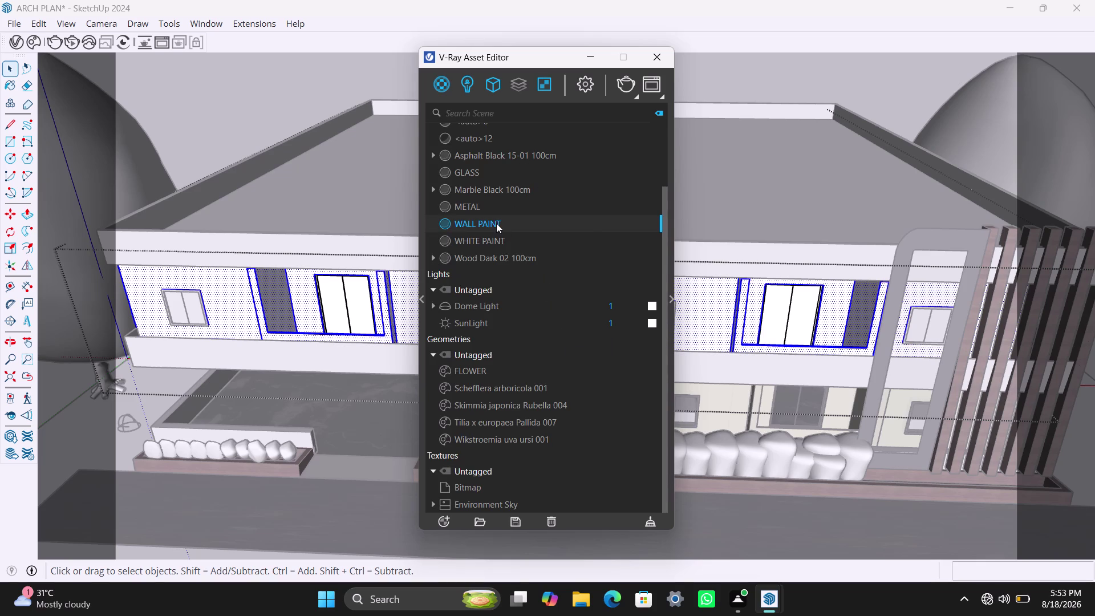
click(524, 258)
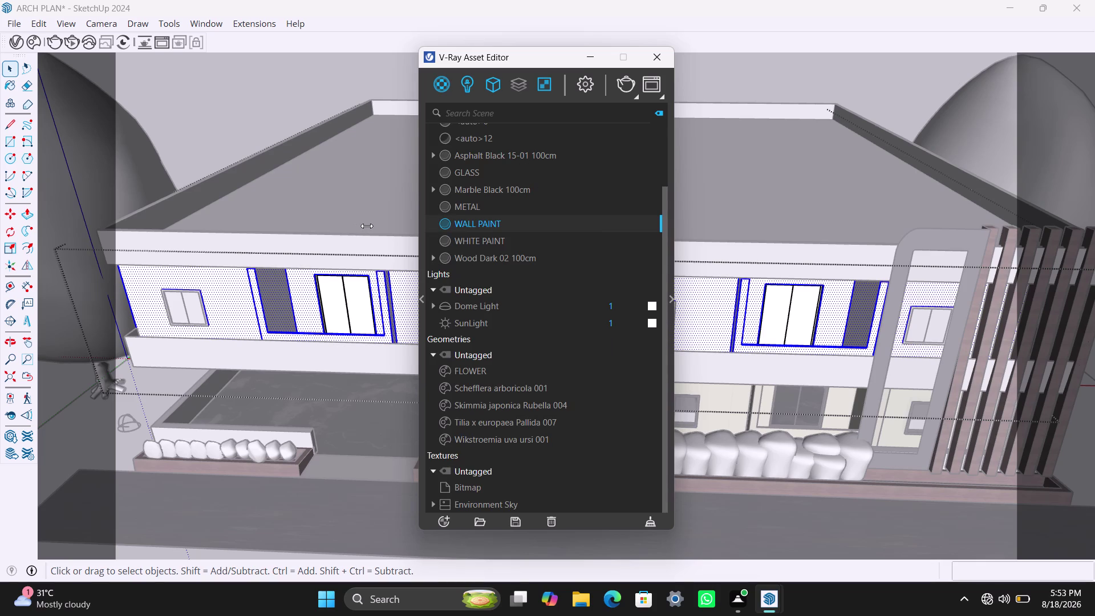
Zoom in on the tall window and select the frame inside its group.
key(space)
click(371, 228)
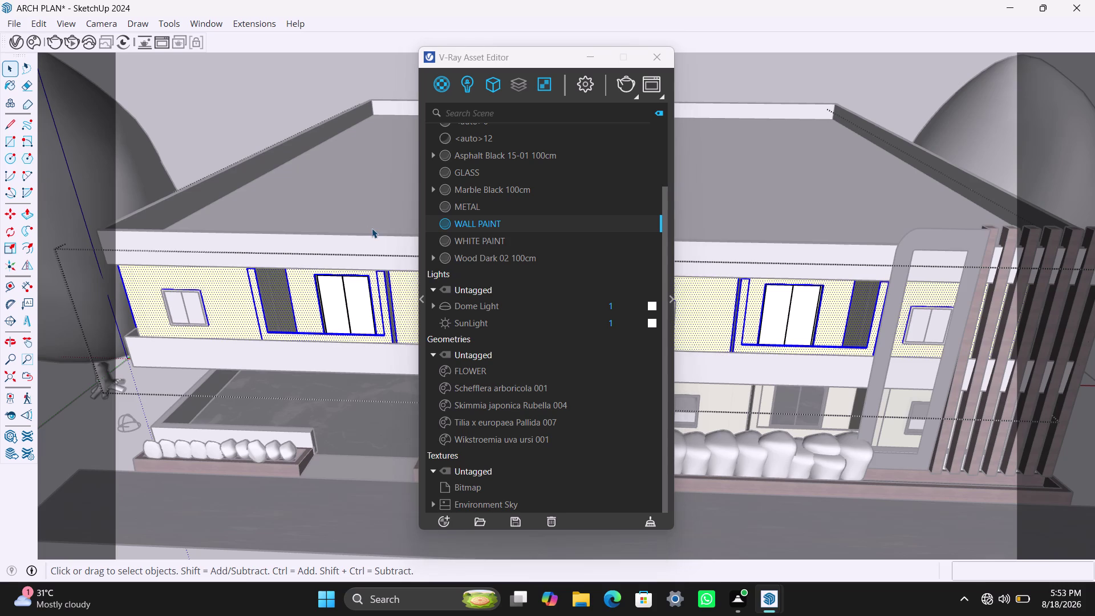
scroll(up, 3)
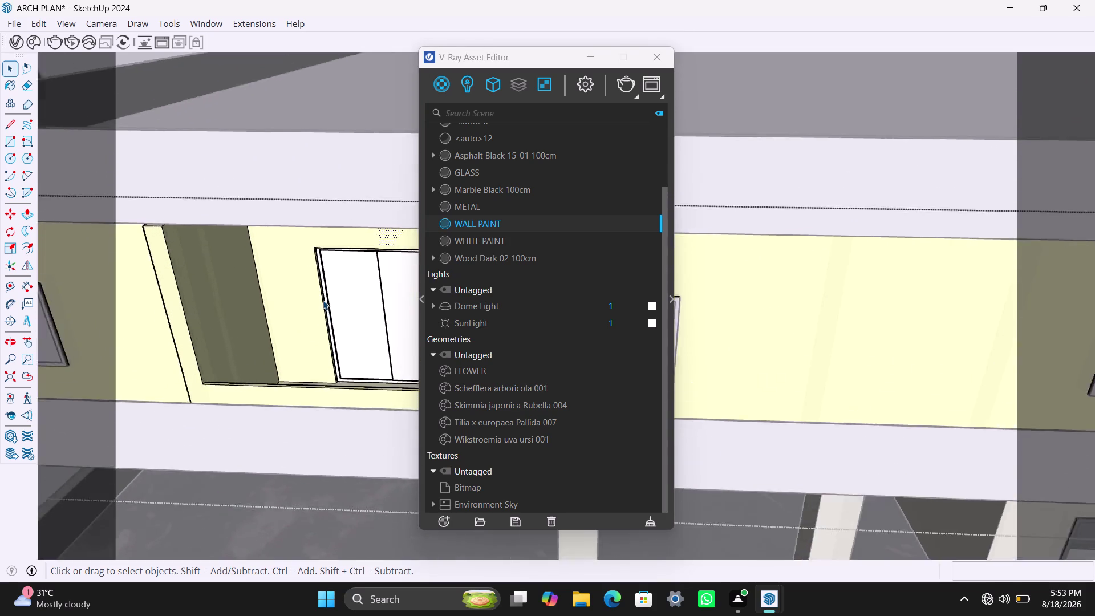
scroll(up, 3)
click(326, 284)
double_click(327, 283)
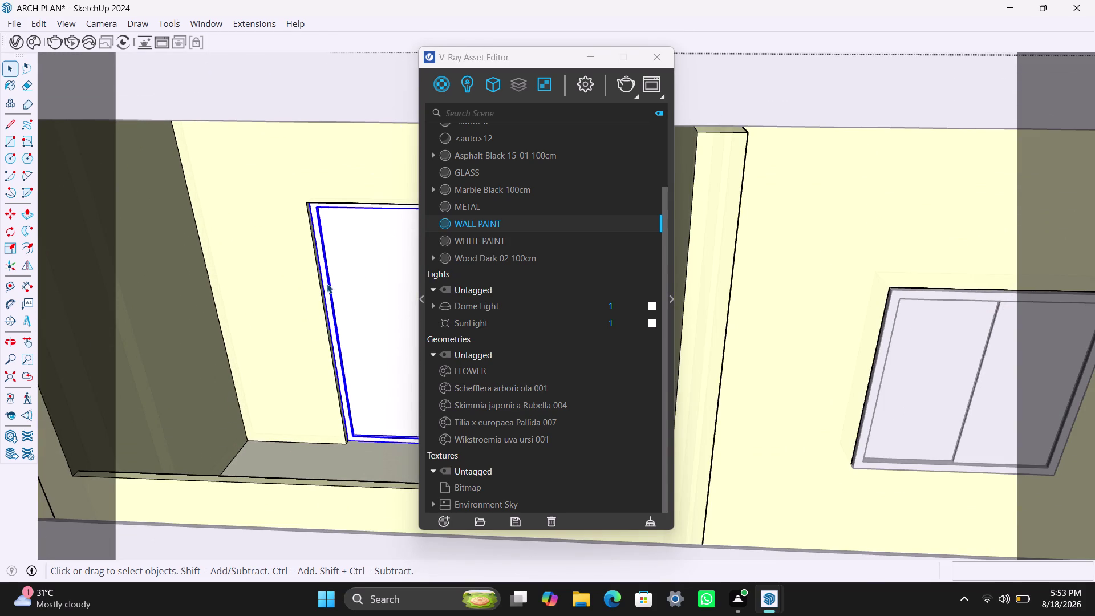
click(327, 283)
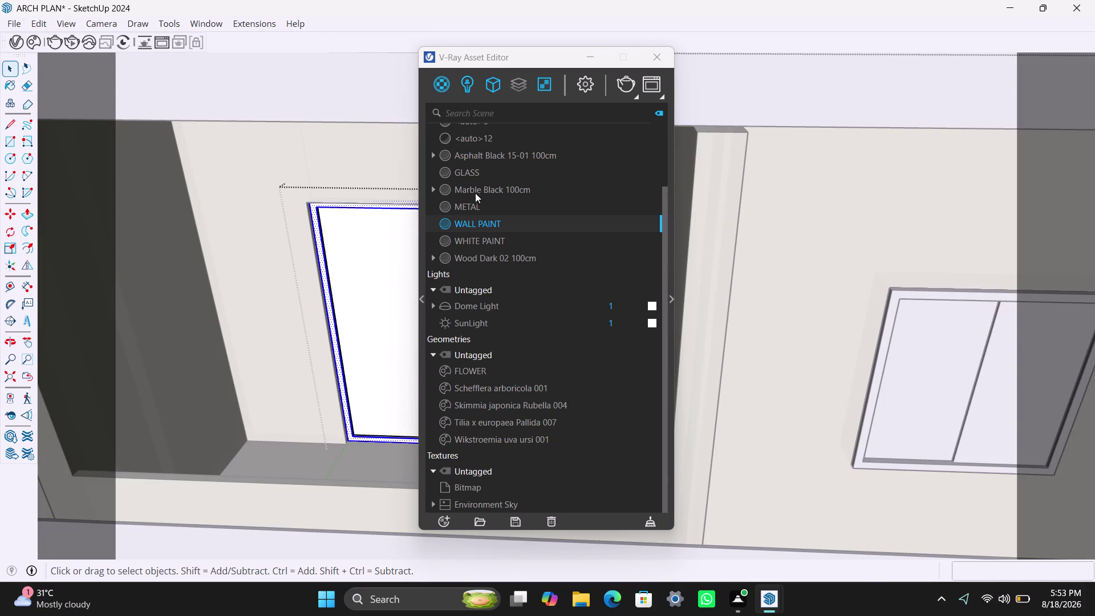
click(473, 205)
right_click(472, 204)
click(501, 240)
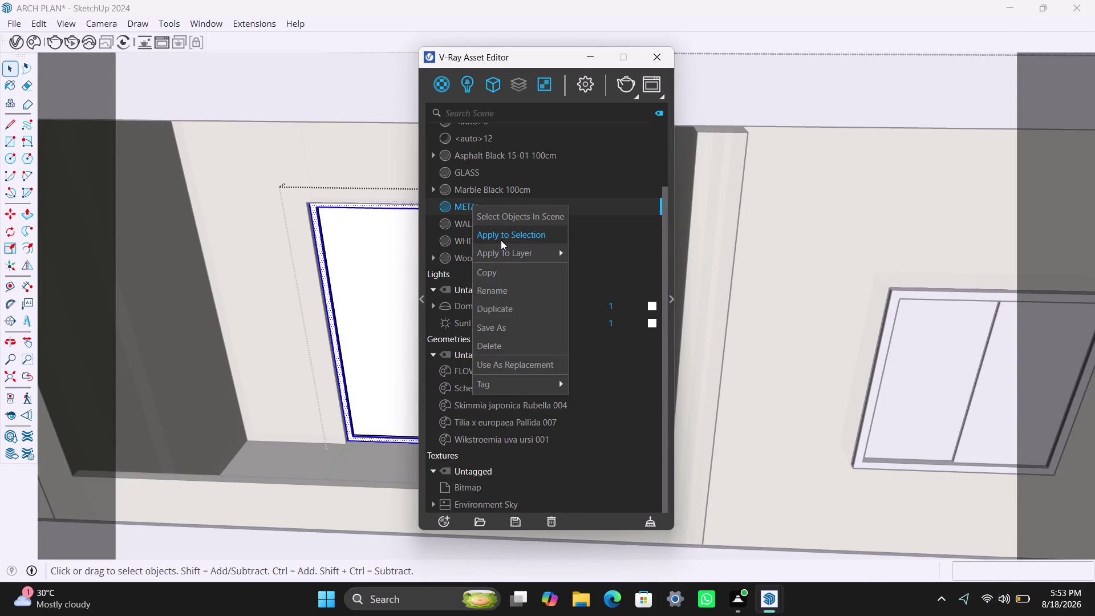
scroll(down, 3)
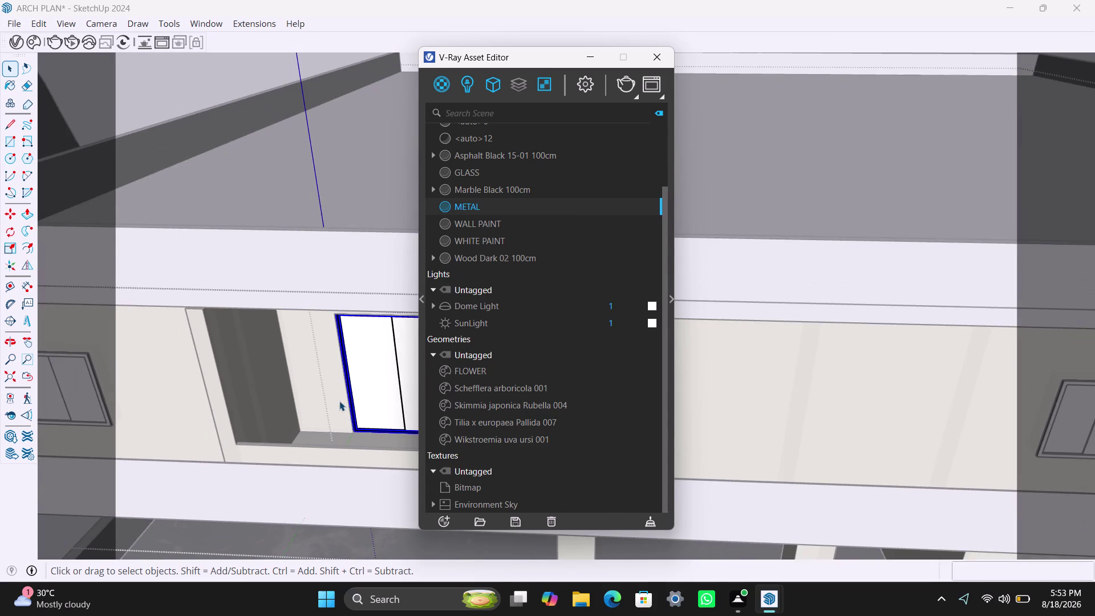
scroll(down, 3)
middle_drag(327, 403, 197, 403)
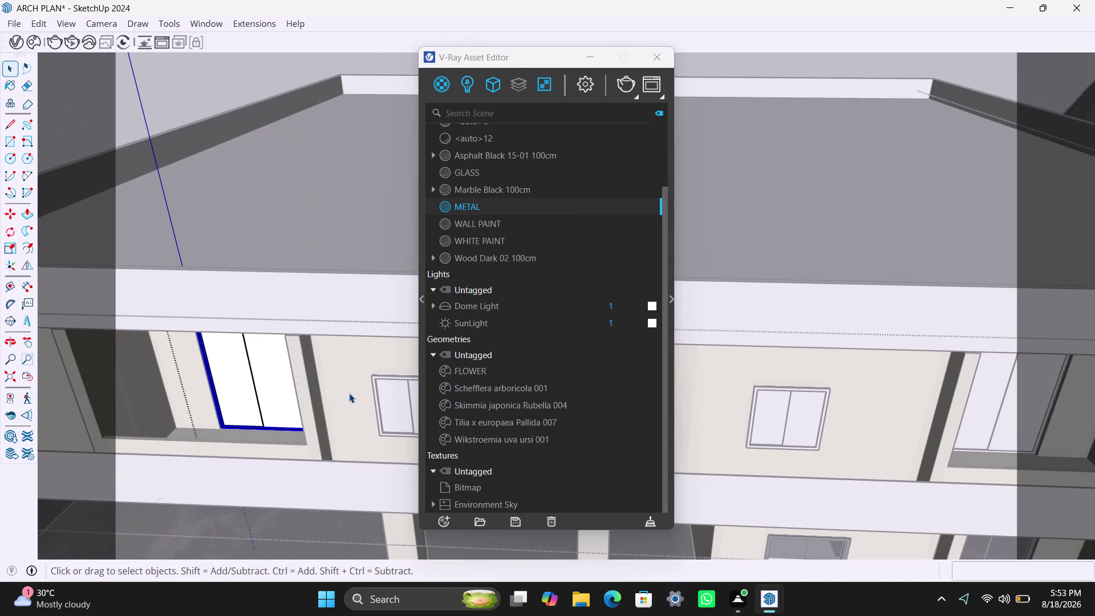
middle_drag(322, 398, 548, 387)
scroll(up, 3)
click(196, 413)
triple_click(198, 410)
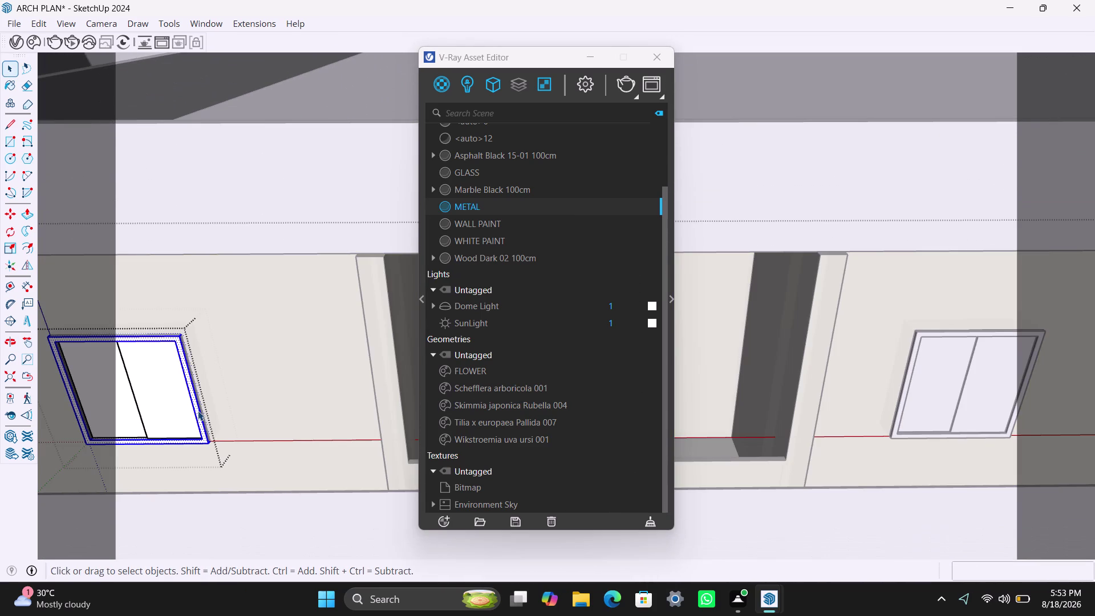
click(198, 411)
right_click(511, 203)
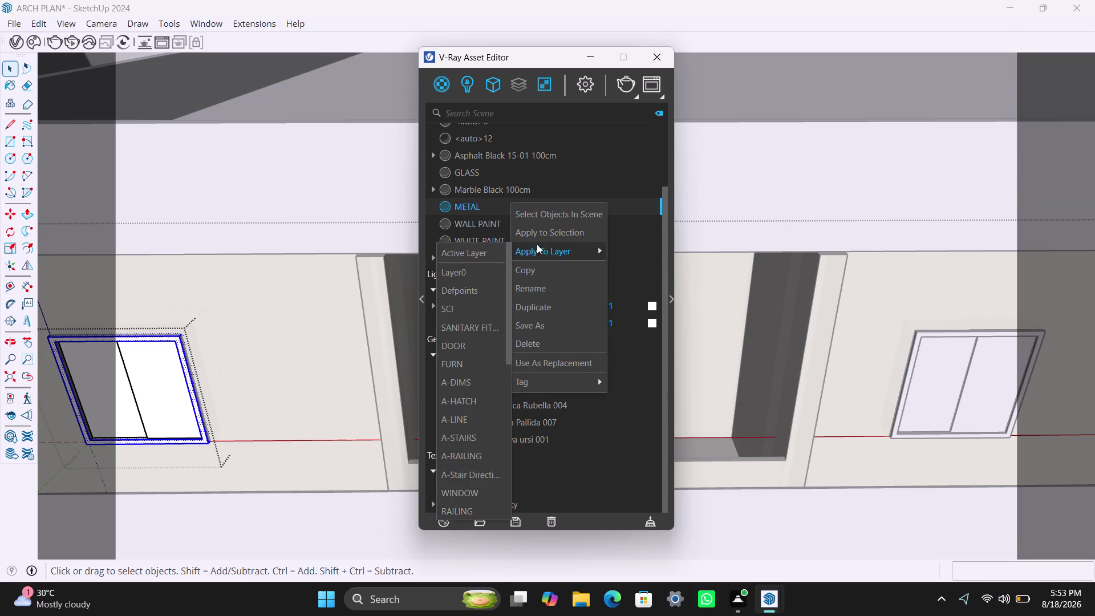
click(538, 230)
scroll(down, 3)
middle_drag(397, 348, 233, 347)
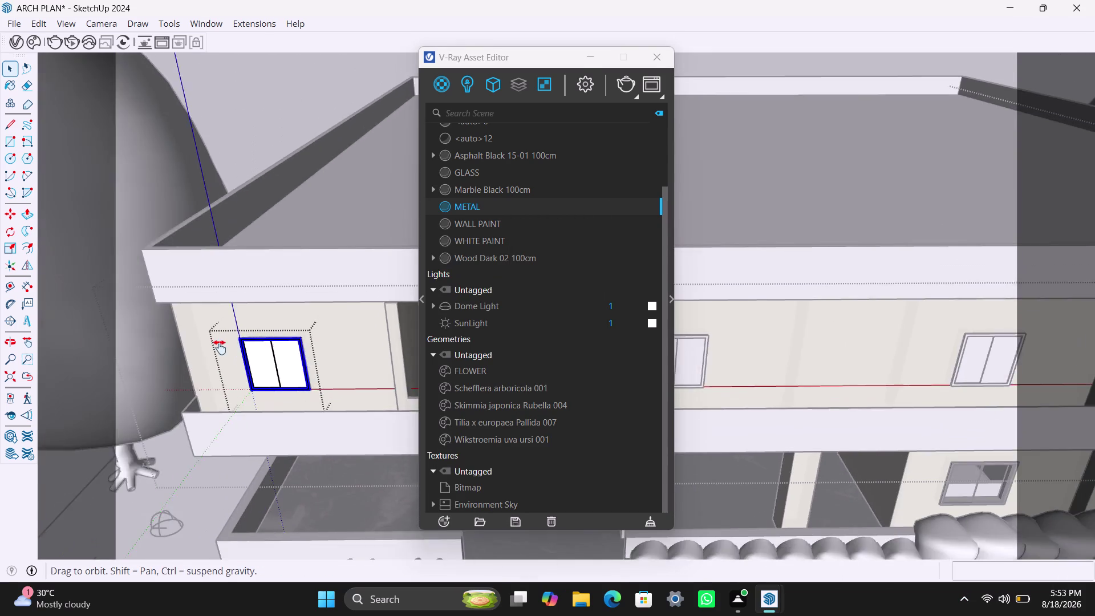
middle_drag(233, 347, 167, 356)
scroll(up, 3)
middle_drag(317, 339, 175, 340)
scroll(down, 3)
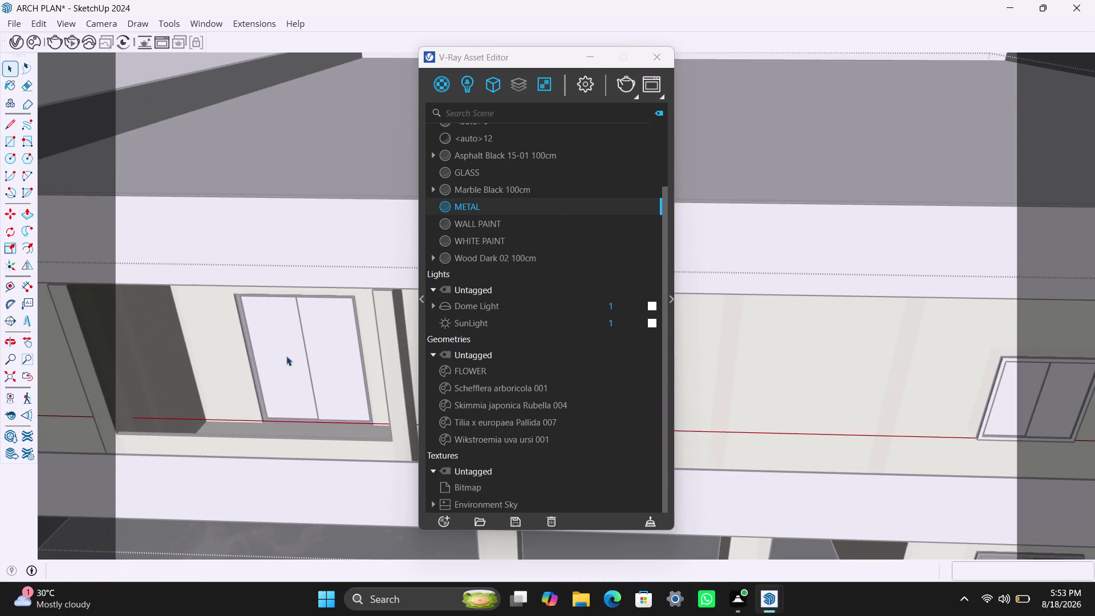
scroll(down, 3)
scroll(down, 3)
middle_drag(313, 358, 201, 364)
scroll(up, 3)
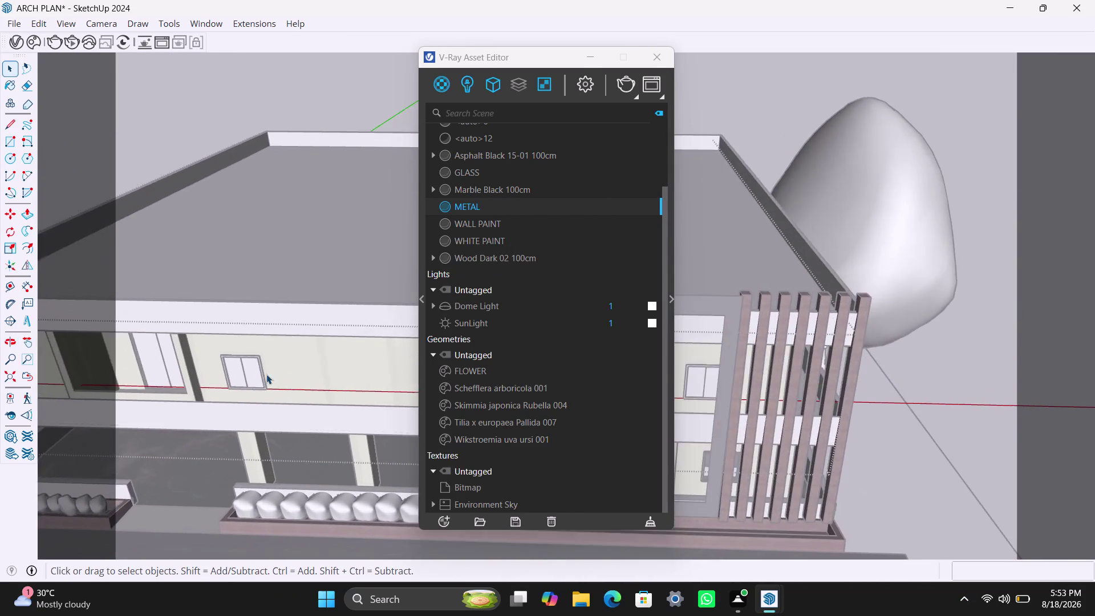
scroll(up, 3)
double_click(249, 382)
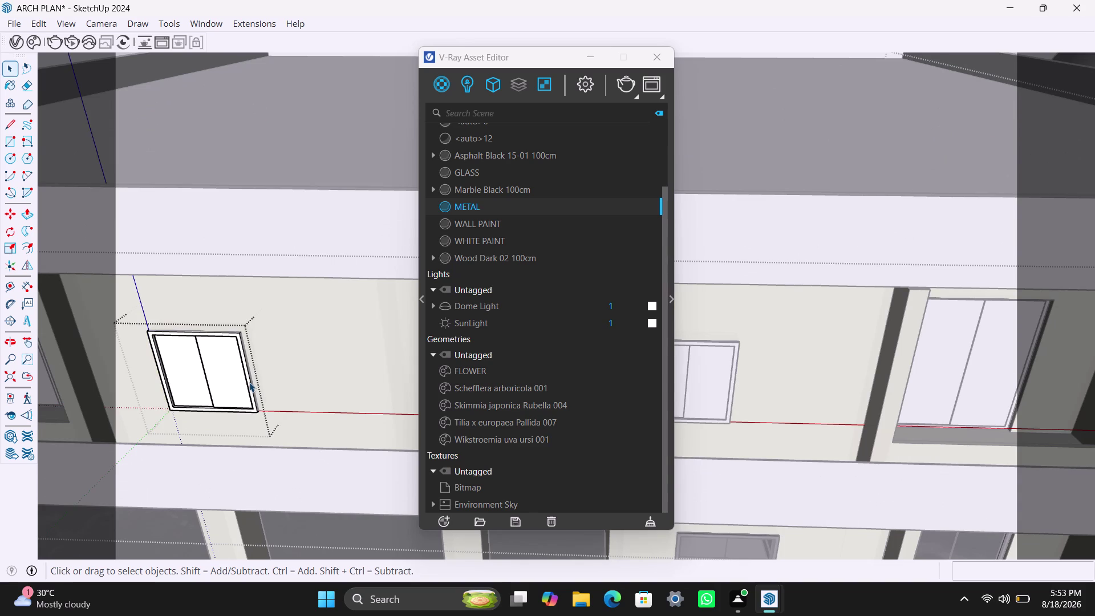
double_click(250, 382)
double_click(249, 382)
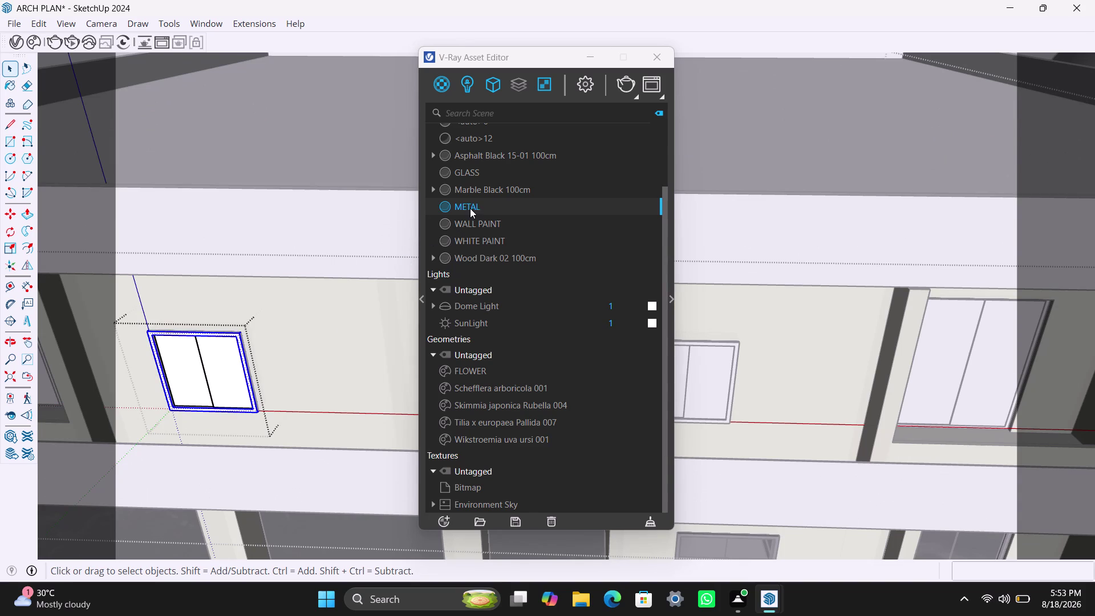
right_click(470, 209)
click(482, 242)
scroll(down, 3)
middle_drag(319, 369, 306, 369)
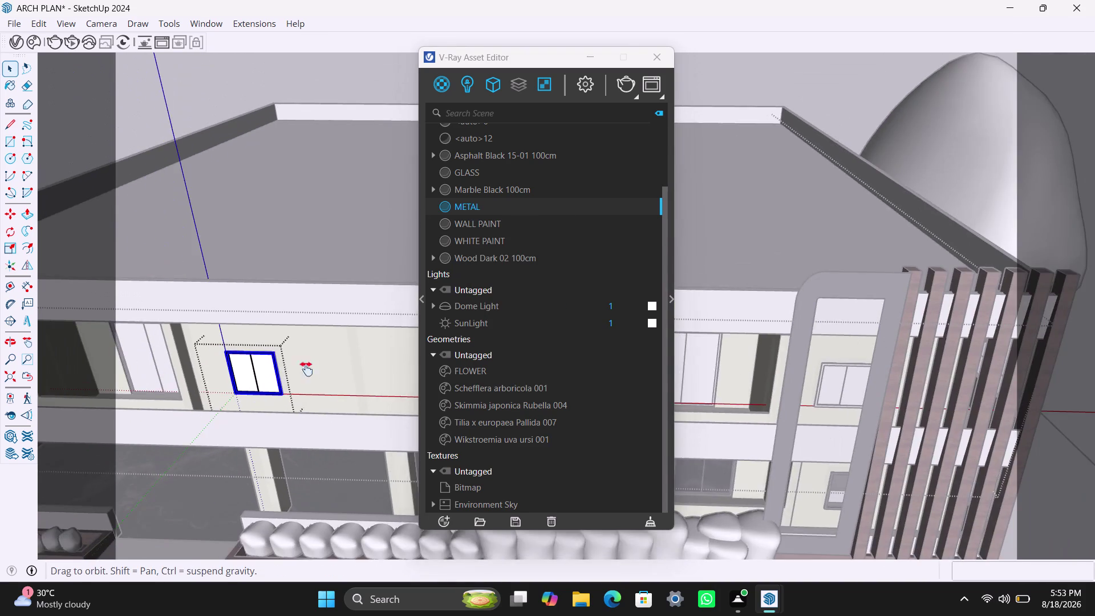
middle_drag(306, 369, 156, 377)
scroll(up, 3)
triple_click(337, 366)
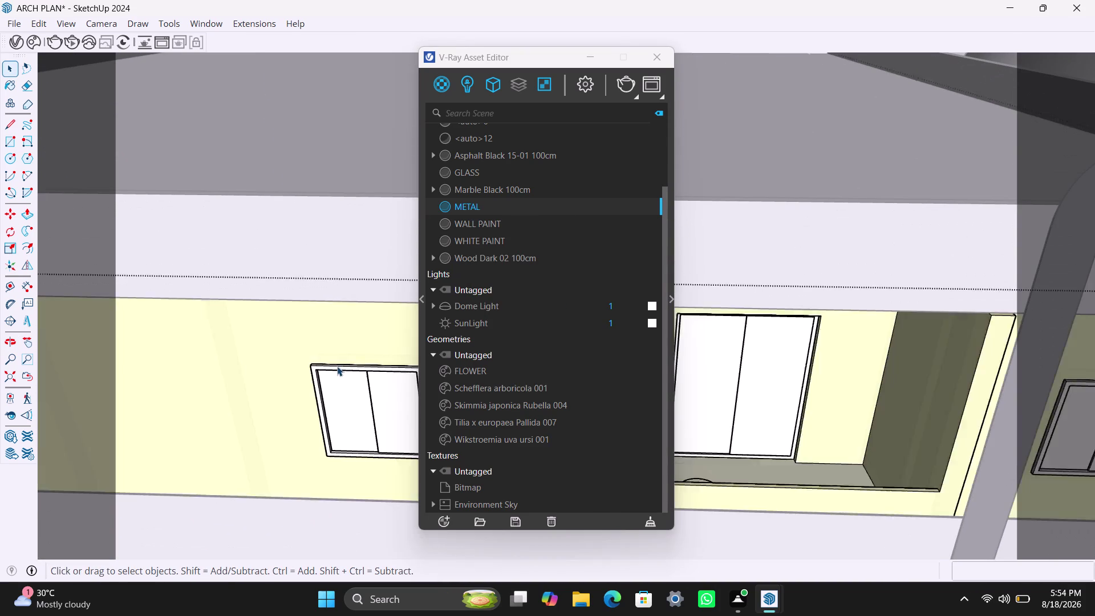
right_click(480, 210)
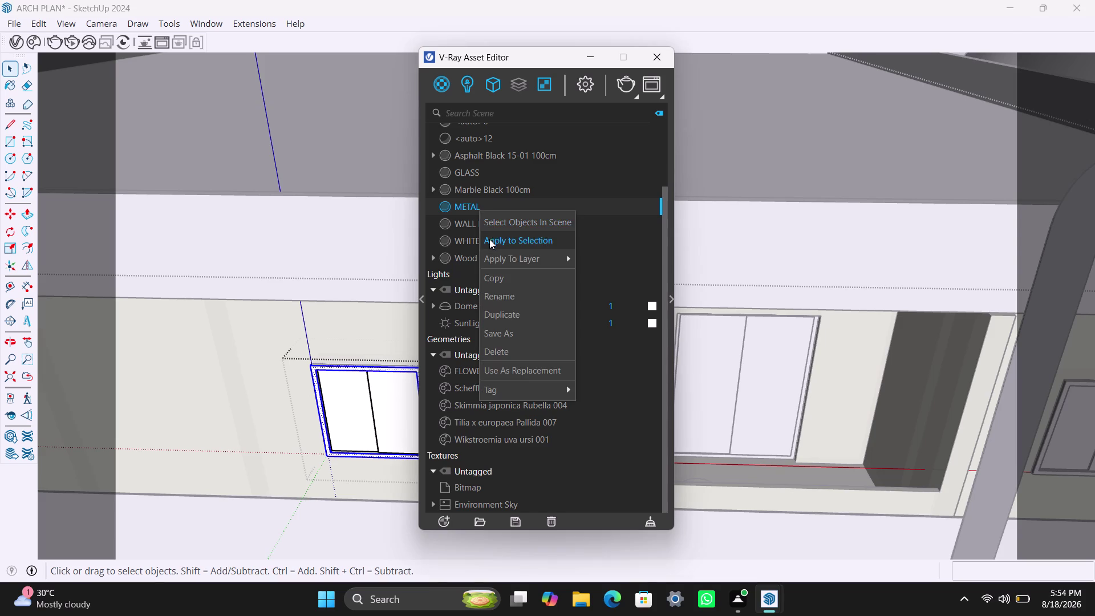
click(490, 239)
scroll(down, 3)
middle_drag(348, 407, 177, 384)
scroll(up, 3)
scroll(up, 3)
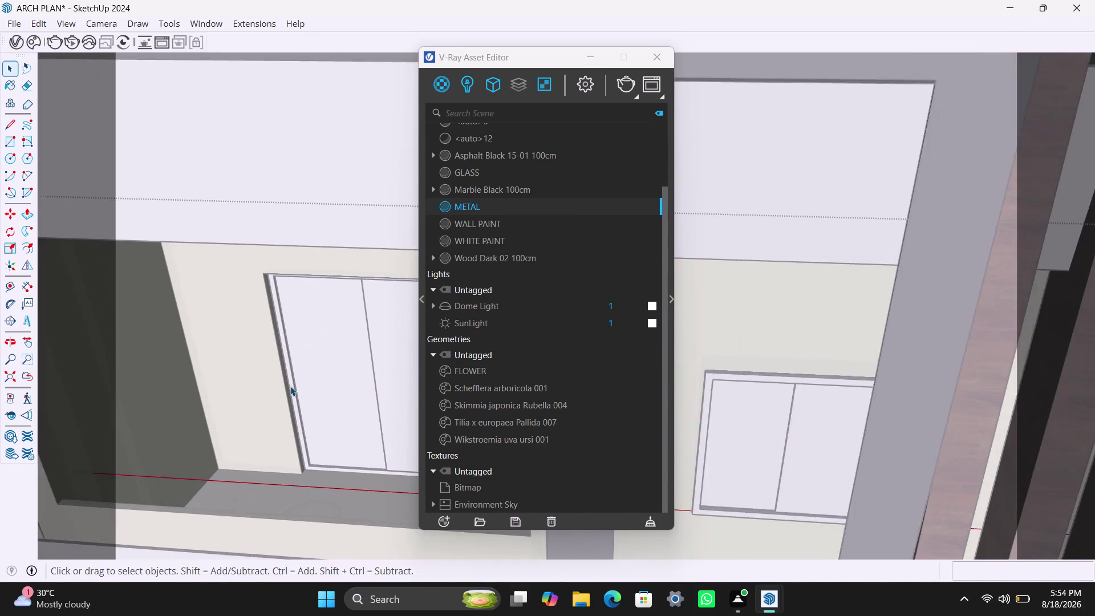
double_click(290, 377)
click(289, 377)
click(290, 376)
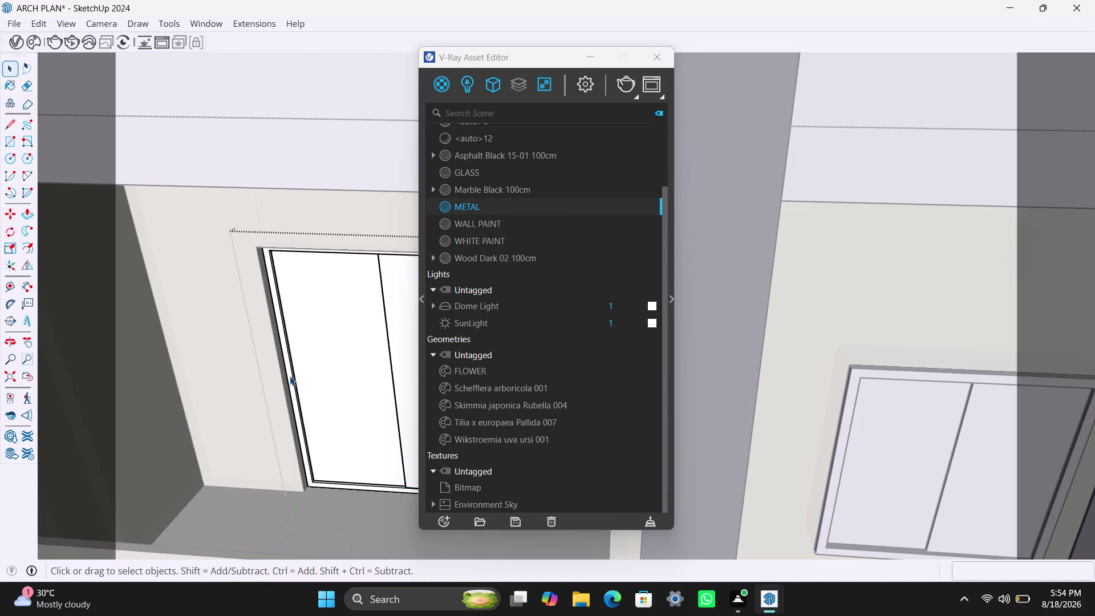
triple_click(290, 375)
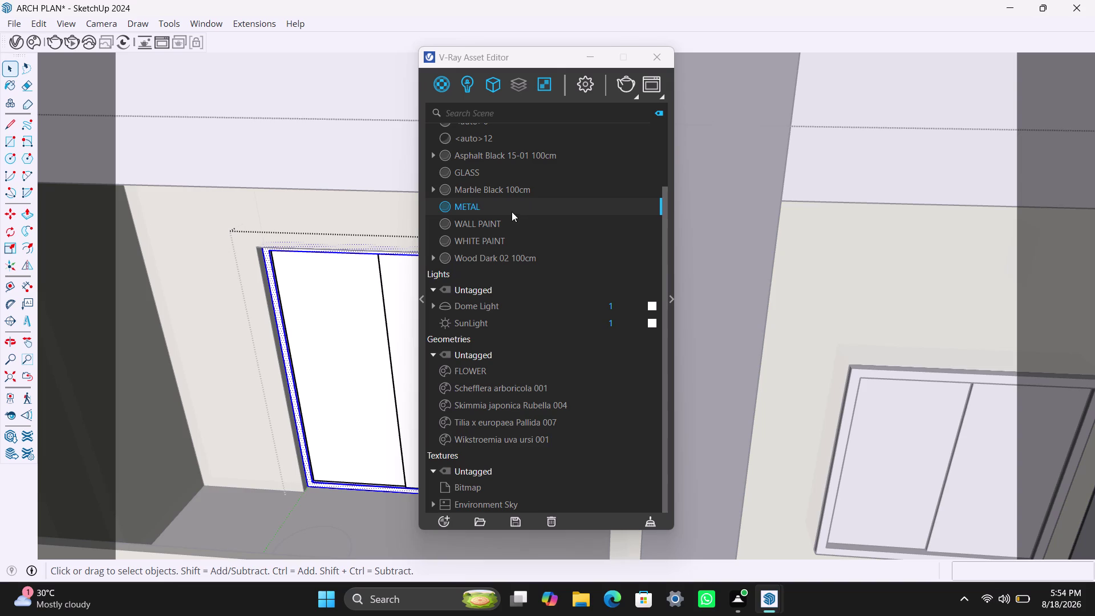
right_click(488, 212)
click(507, 239)
scroll(down, 3)
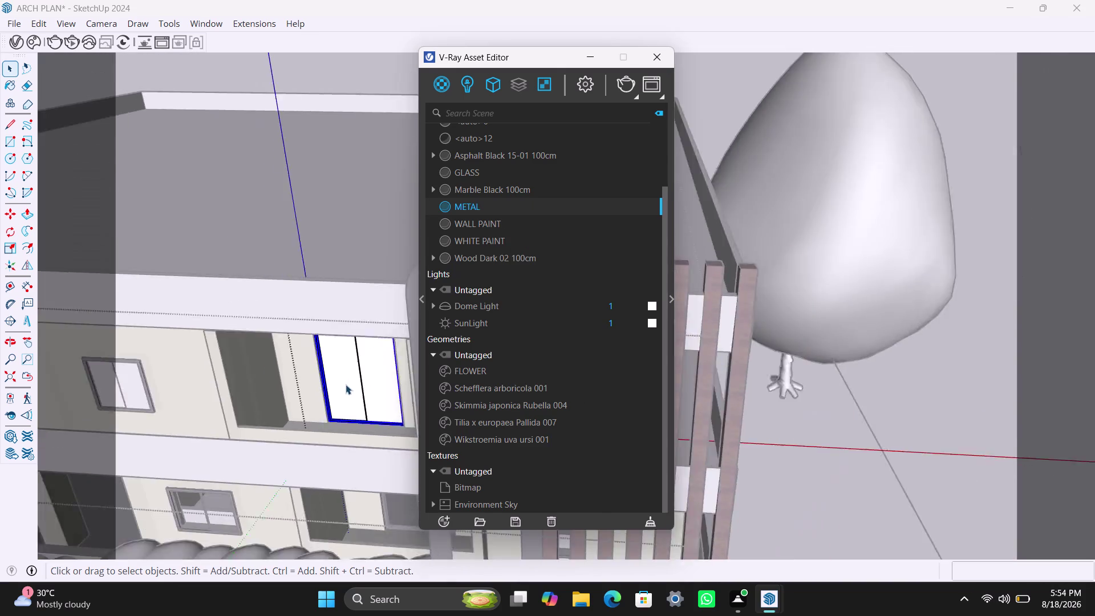
scroll(down, 3)
middle_drag(342, 385, 226, 381)
scroll(up, 3)
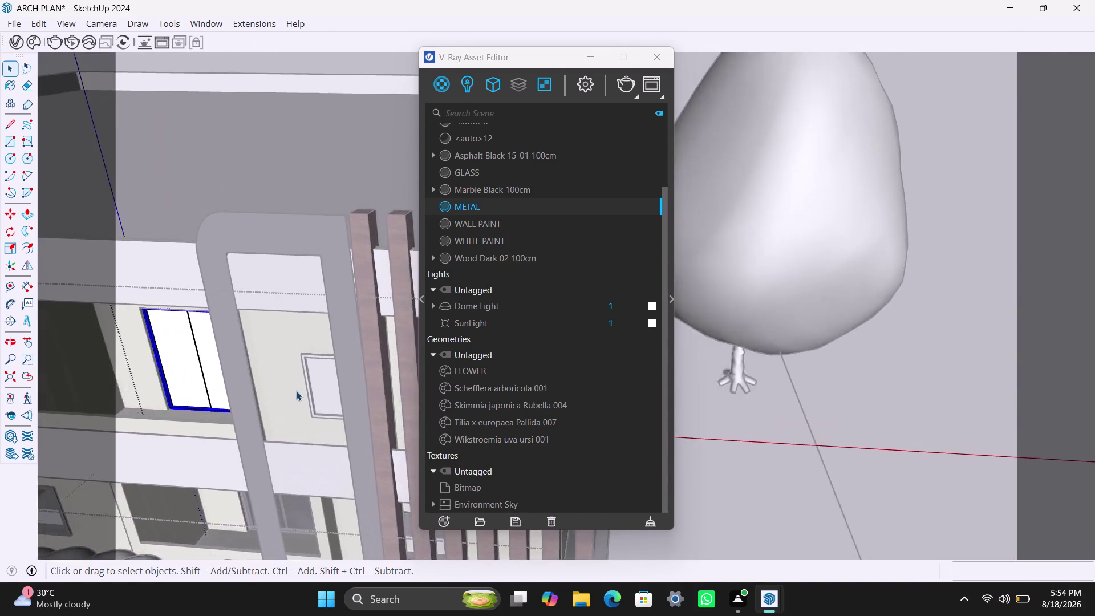
scroll(up, 3)
middle_drag(221, 412, 266, 409)
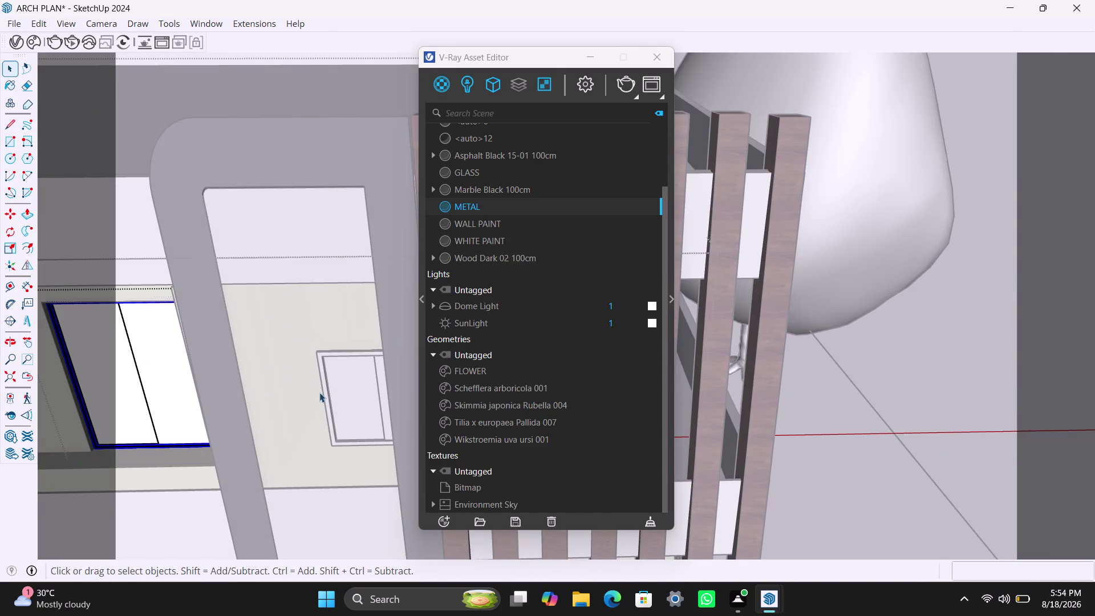
double_click(325, 388)
double_click(325, 388)
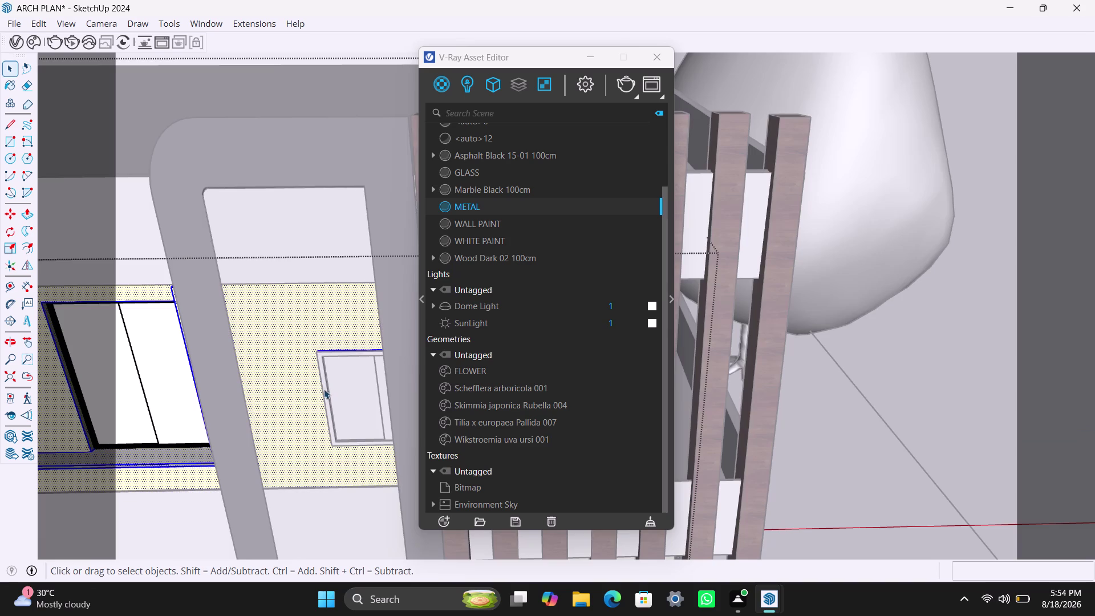
scroll(down, 3)
middle_drag(236, 427, 197, 392)
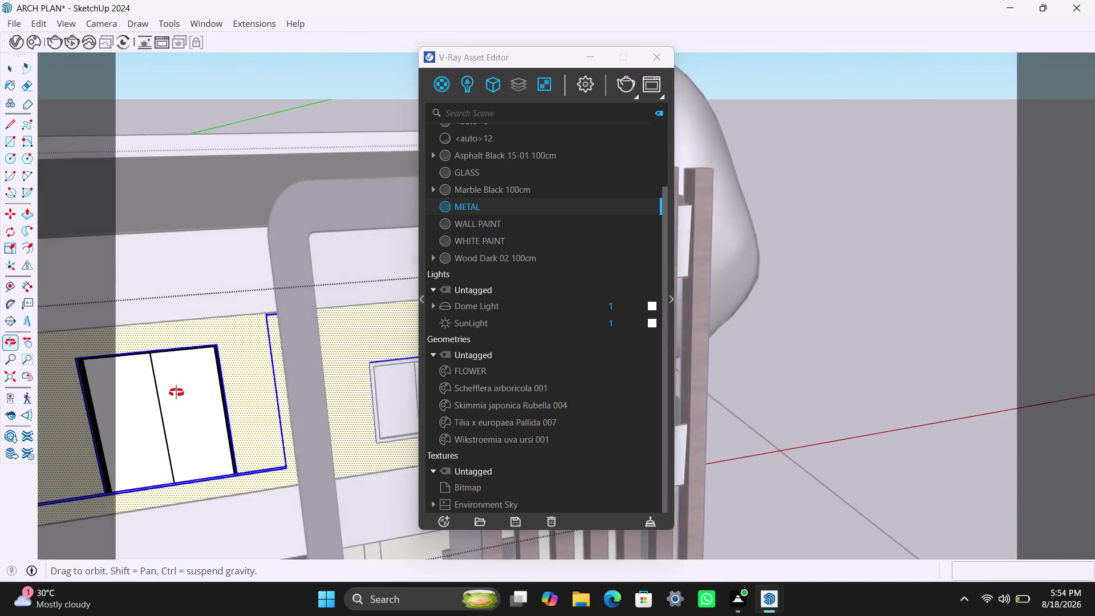
middle_drag(196, 393, 110, 404)
scroll(up, 3)
middle_drag(368, 362, 270, 375)
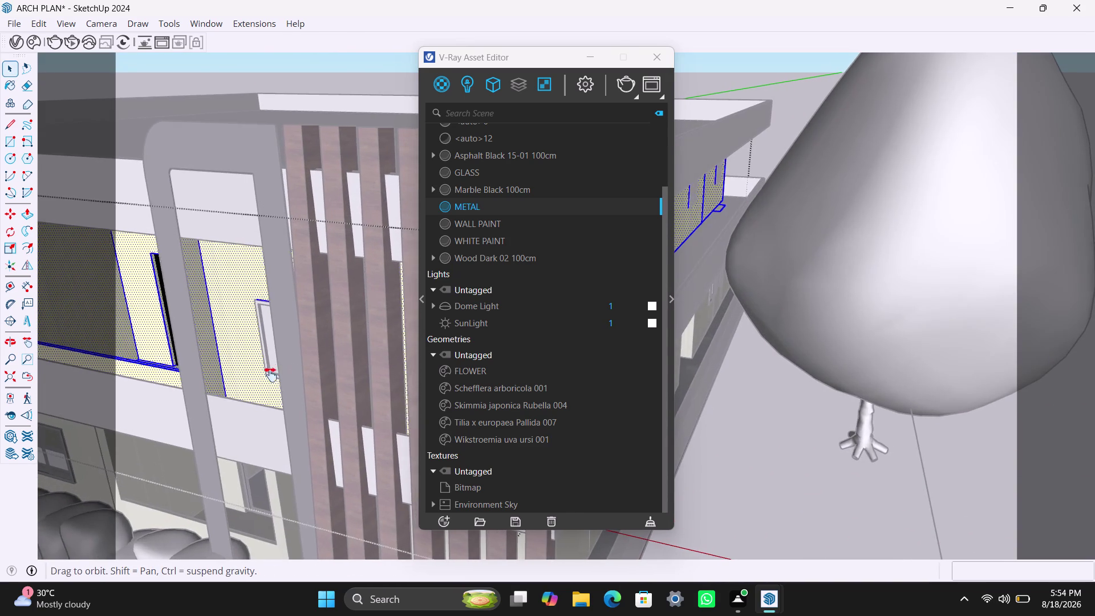
middle_drag(270, 375, 220, 389)
middle_drag(379, 380, 211, 413)
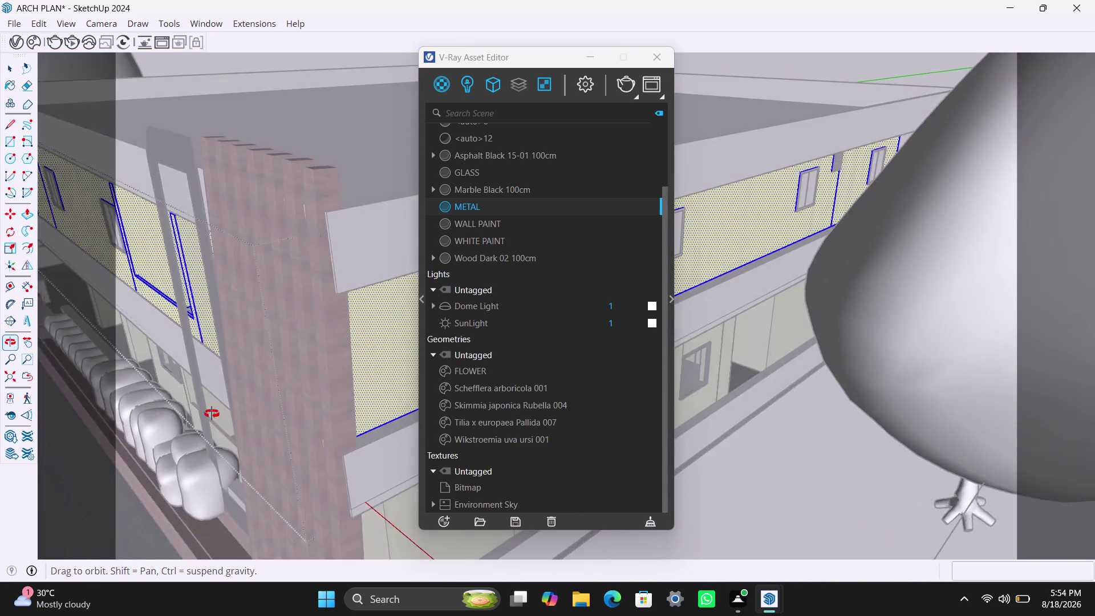
scroll(up, 3)
middle_drag(358, 388, 538, 316)
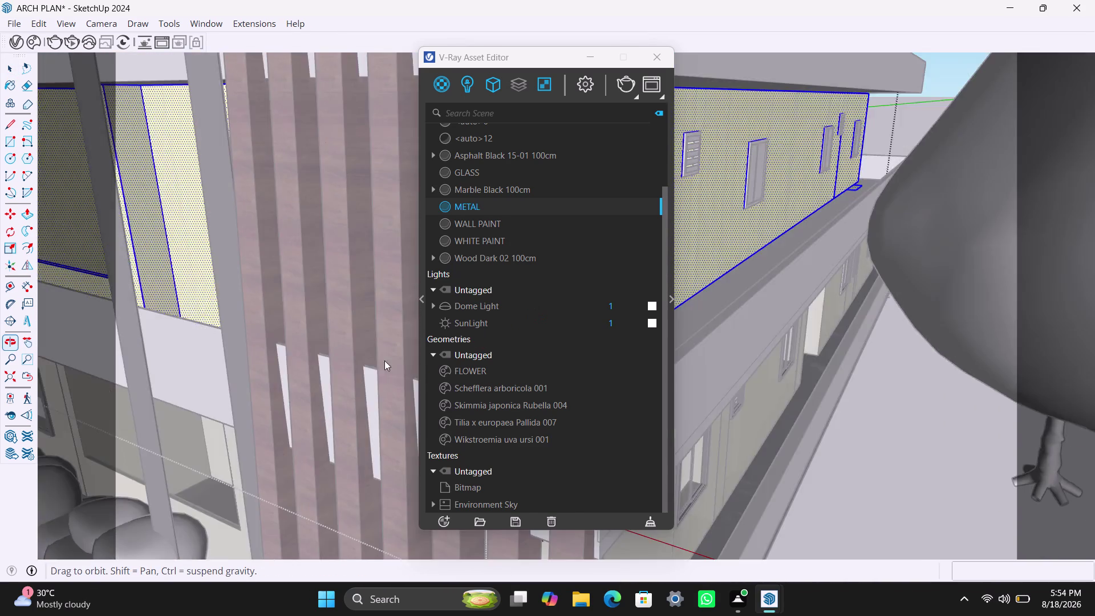
scroll(down, 3)
middle_drag(363, 331, 406, 336)
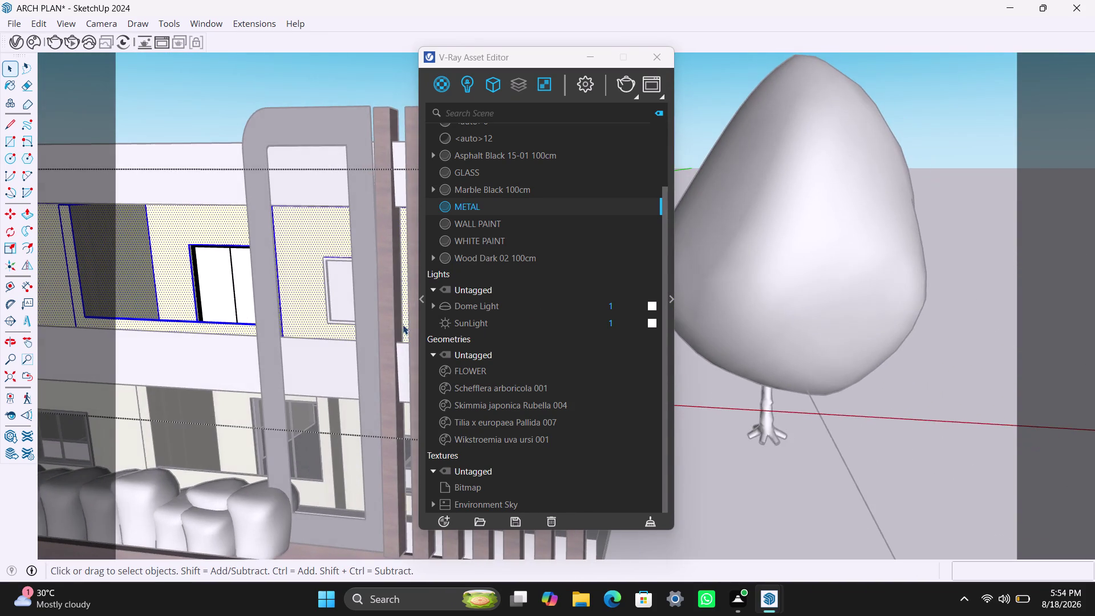
scroll(up, 3)
scroll(down, 3)
middle_drag(351, 373, 414, 372)
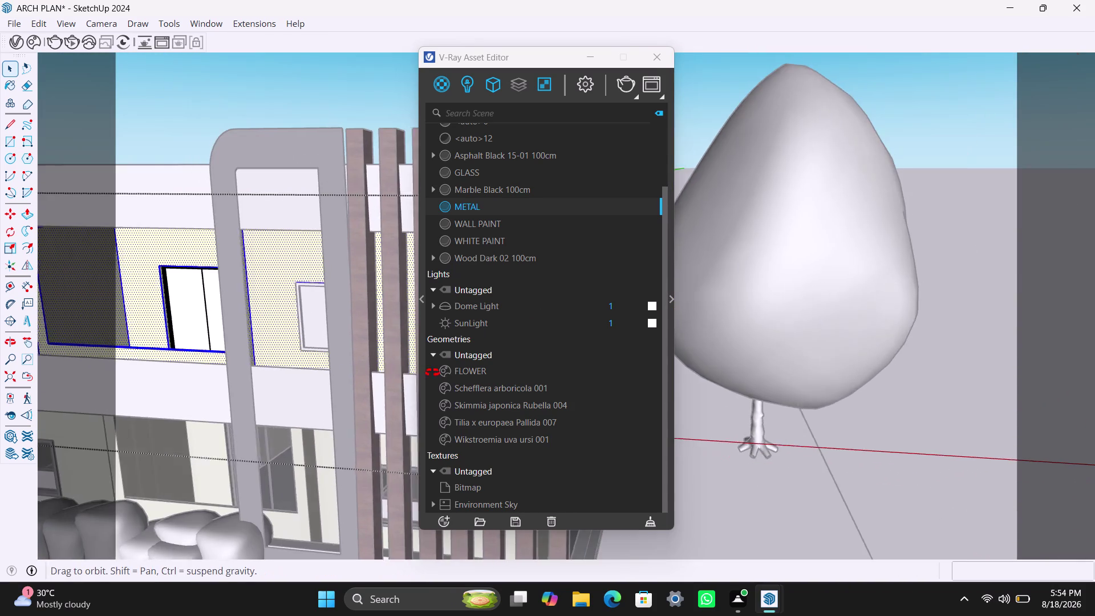
middle_drag(415, 373, 488, 356)
middle_drag(333, 387, 394, 376)
scroll(up, 3)
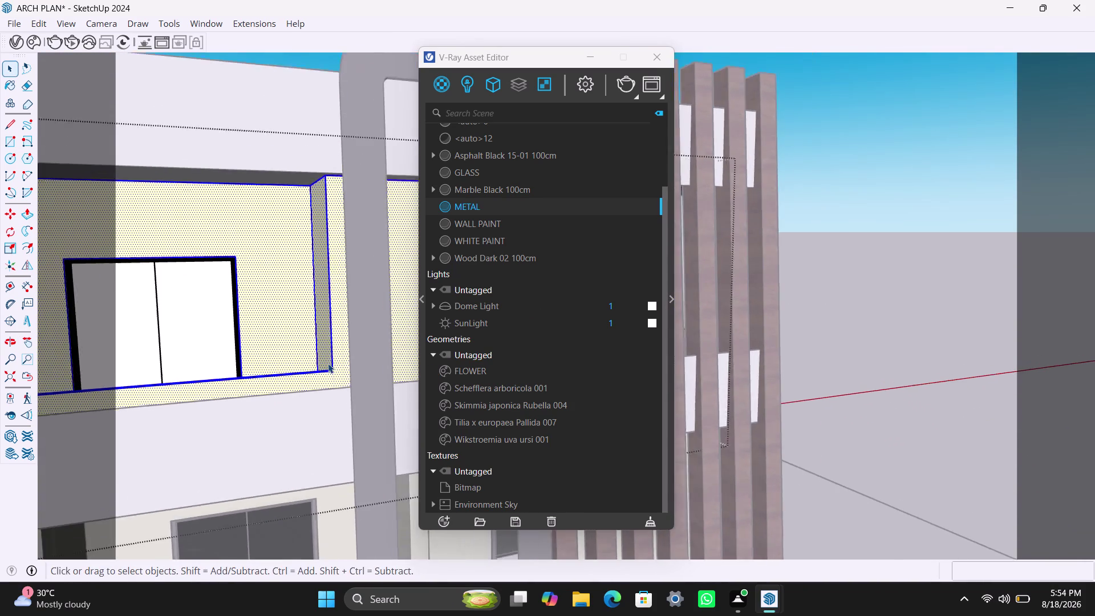
middle_drag(328, 364, 381, 383)
middle_drag(333, 379, 210, 382)
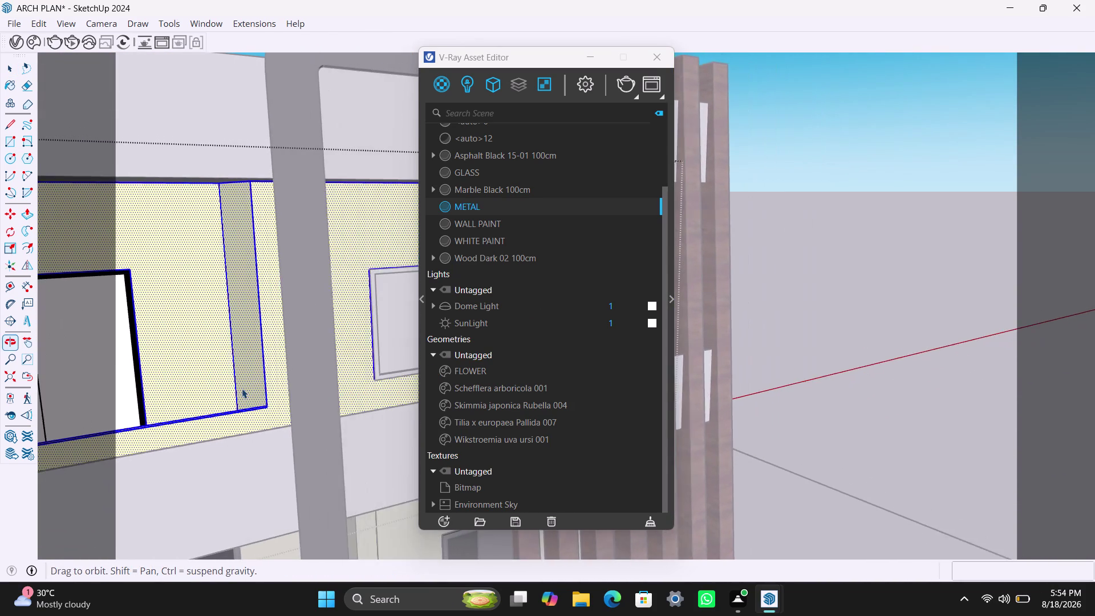
scroll(up, 3)
middle_drag(256, 394, 342, 393)
scroll(up, 3)
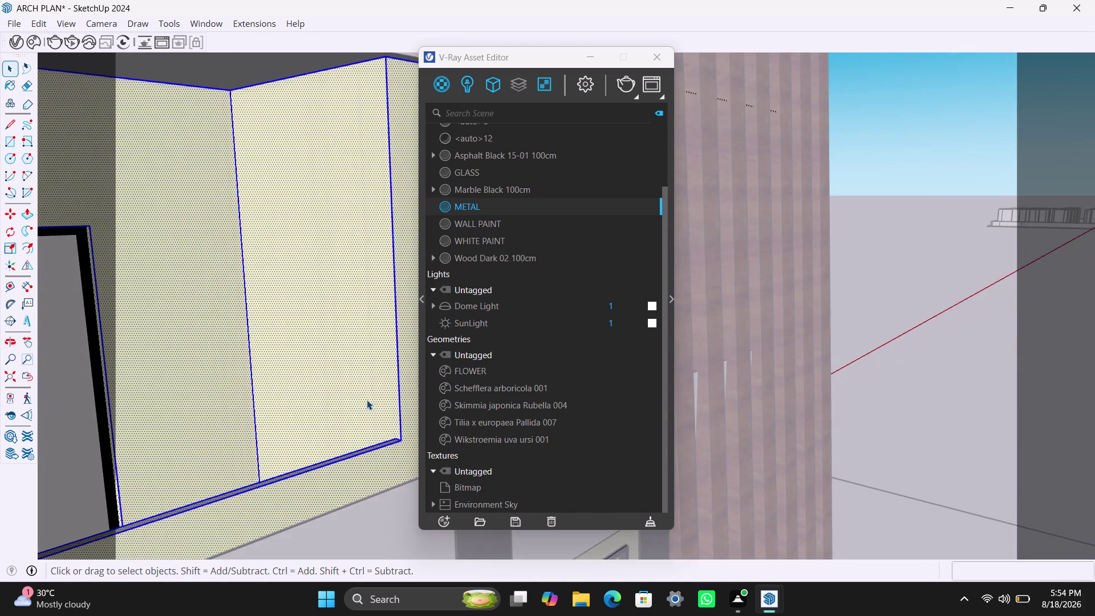
middle_drag(366, 408, 256, 375)
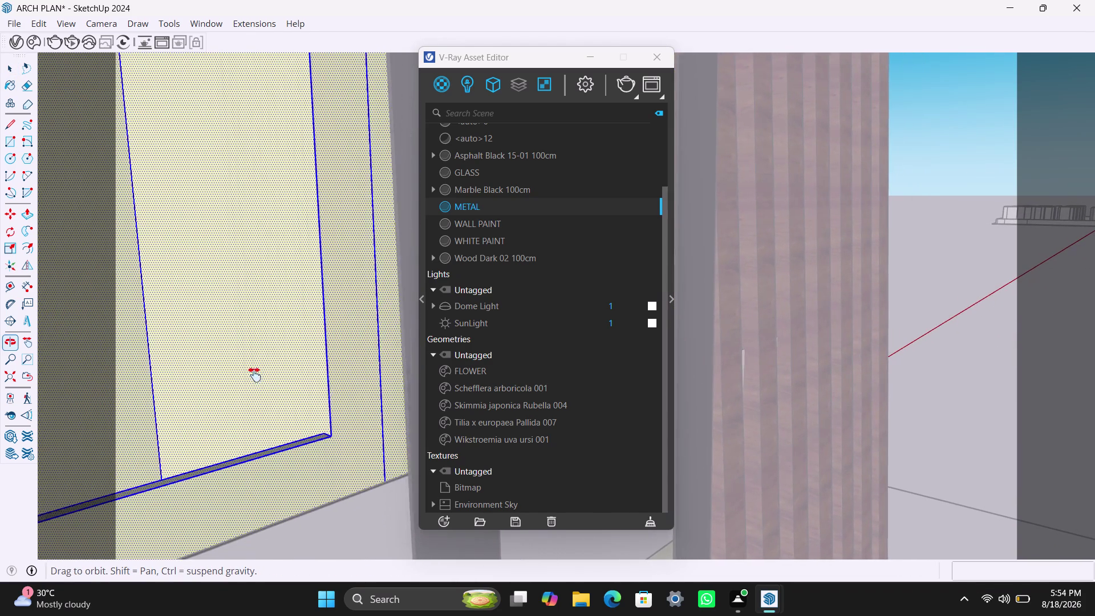
middle_drag(256, 376, 246, 372)
scroll(up, 3)
middle_drag(325, 459, 357, 461)
scroll(down, 3)
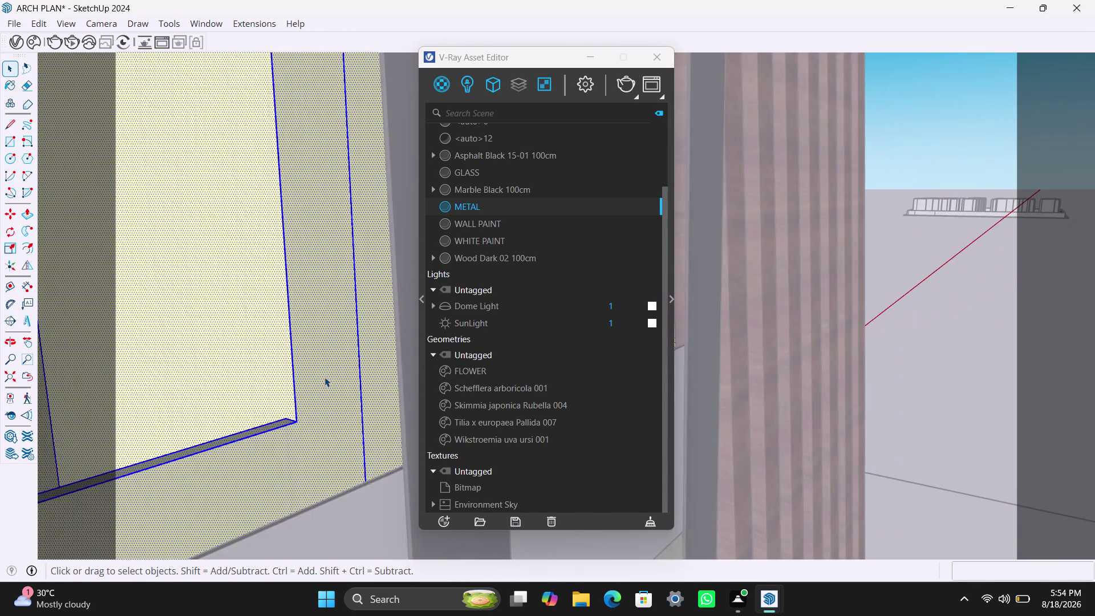
scroll(down, 3)
middle_drag(304, 355, 353, 366)
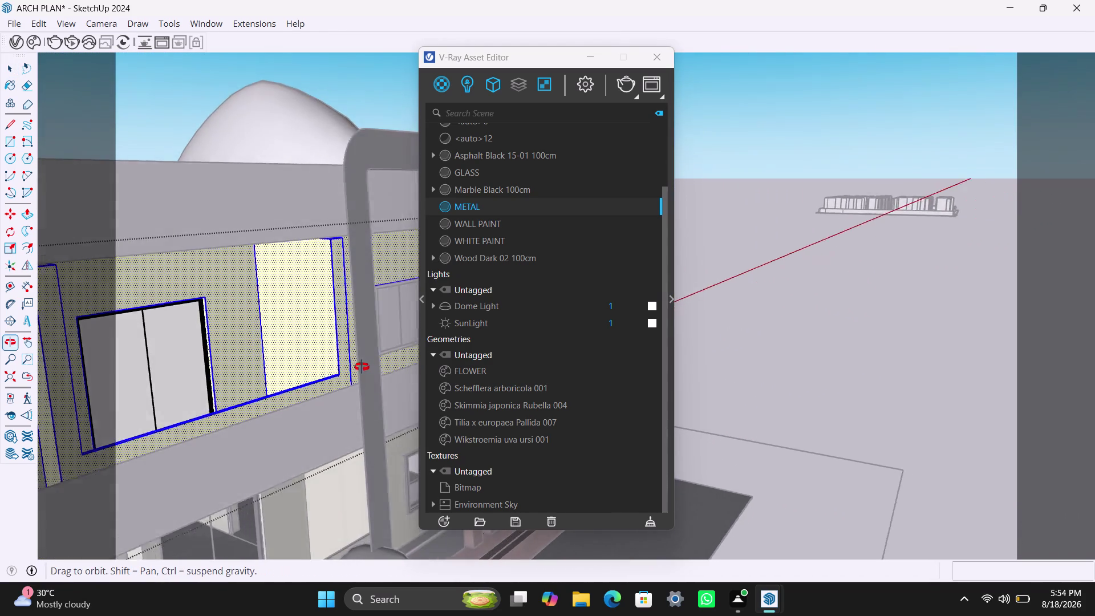
middle_drag(353, 365, 389, 367)
scroll(up, 3)
middle_drag(344, 338, 426, 353)
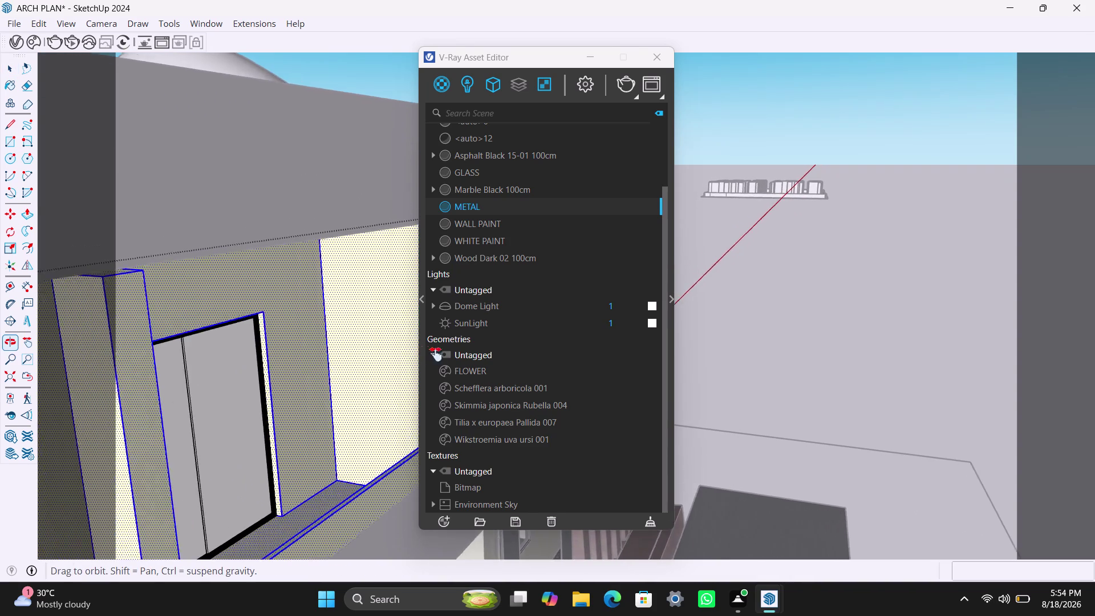
middle_drag(426, 353, 643, 385)
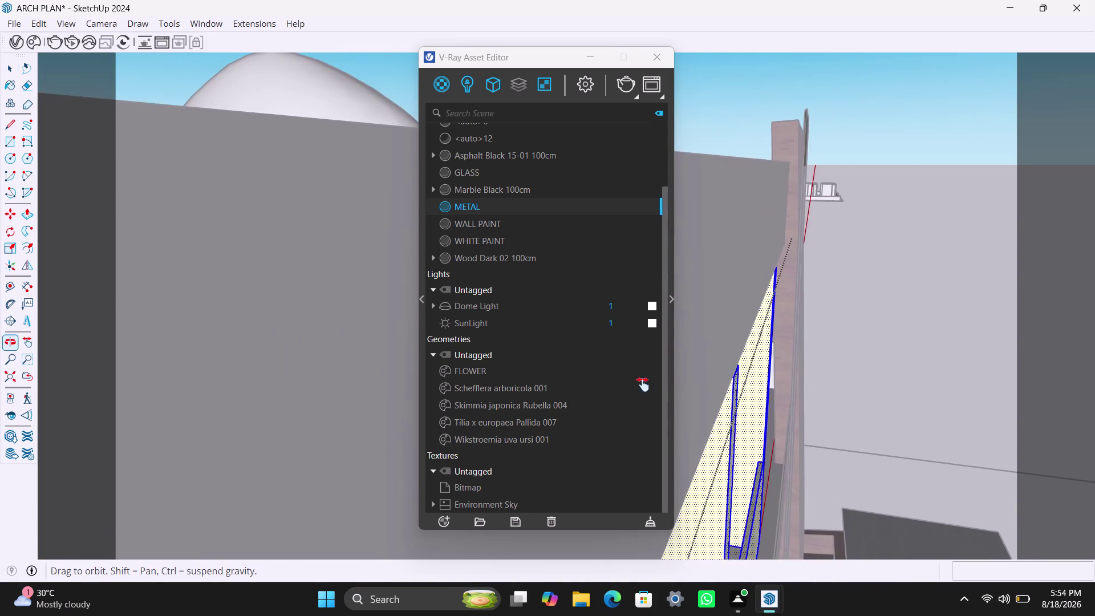
scroll(up, 3)
scroll(up, 3)
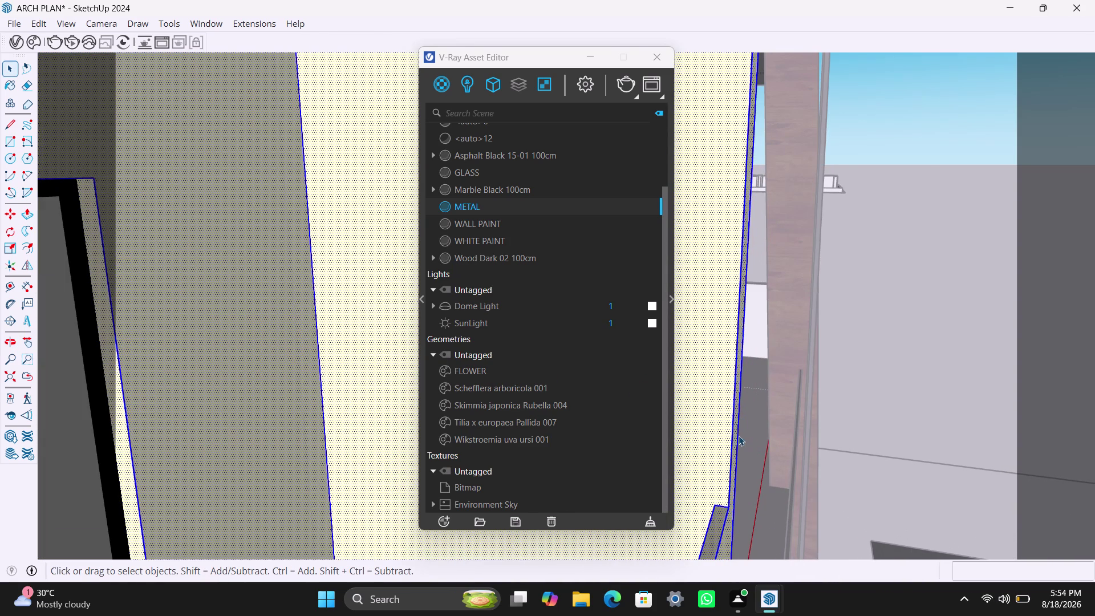
scroll(down, 3)
scroll(down, 3)
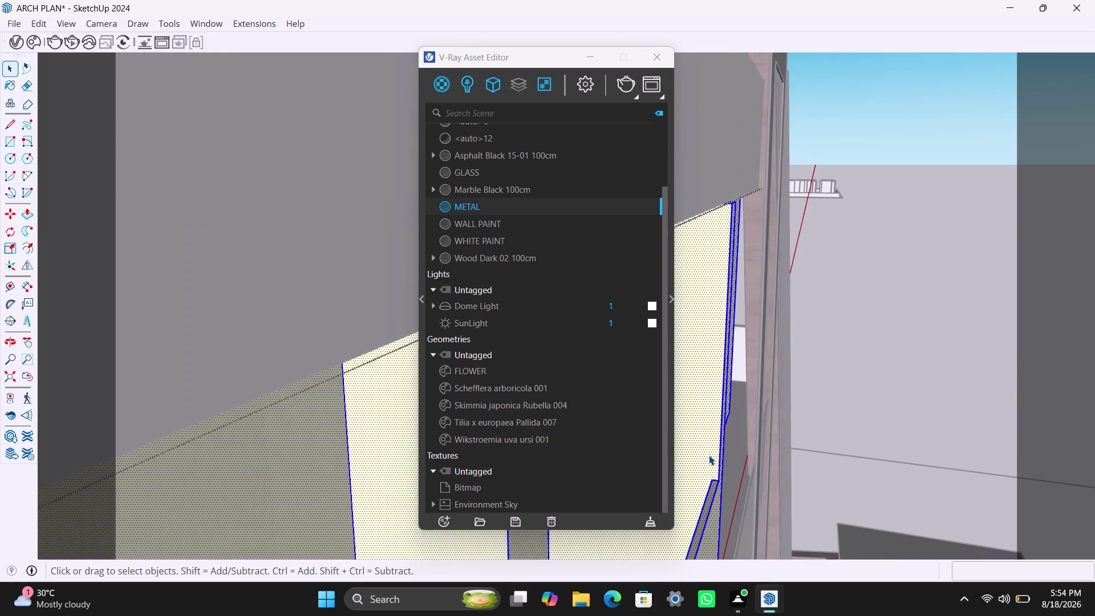
scroll(down, 3)
middle_drag(708, 466, 518, 443)
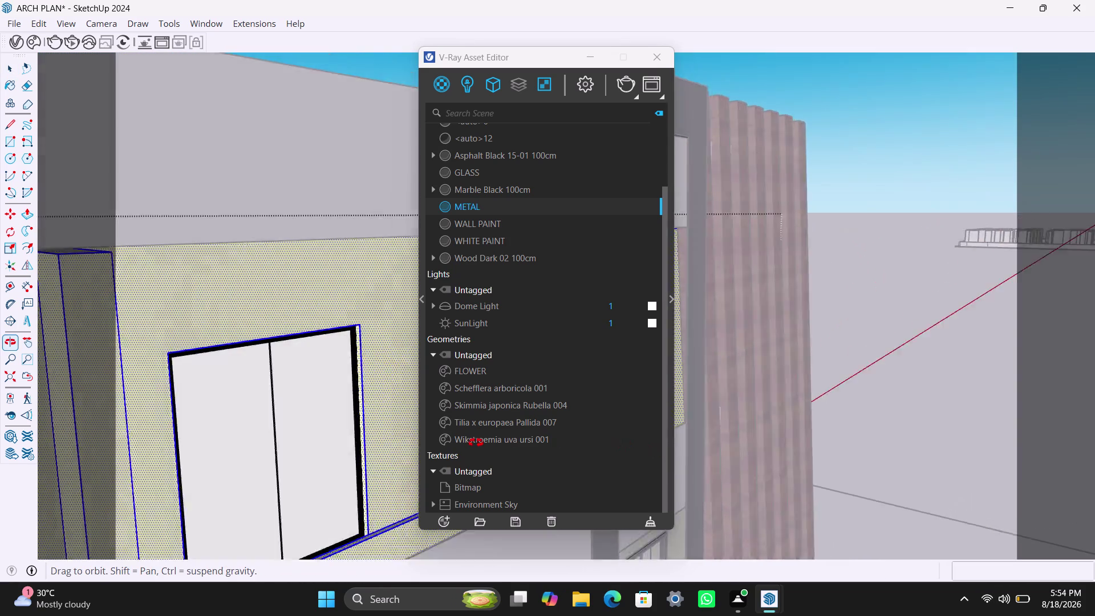
middle_drag(519, 442, 378, 436)
scroll(down, 3)
scroll(down, 3)
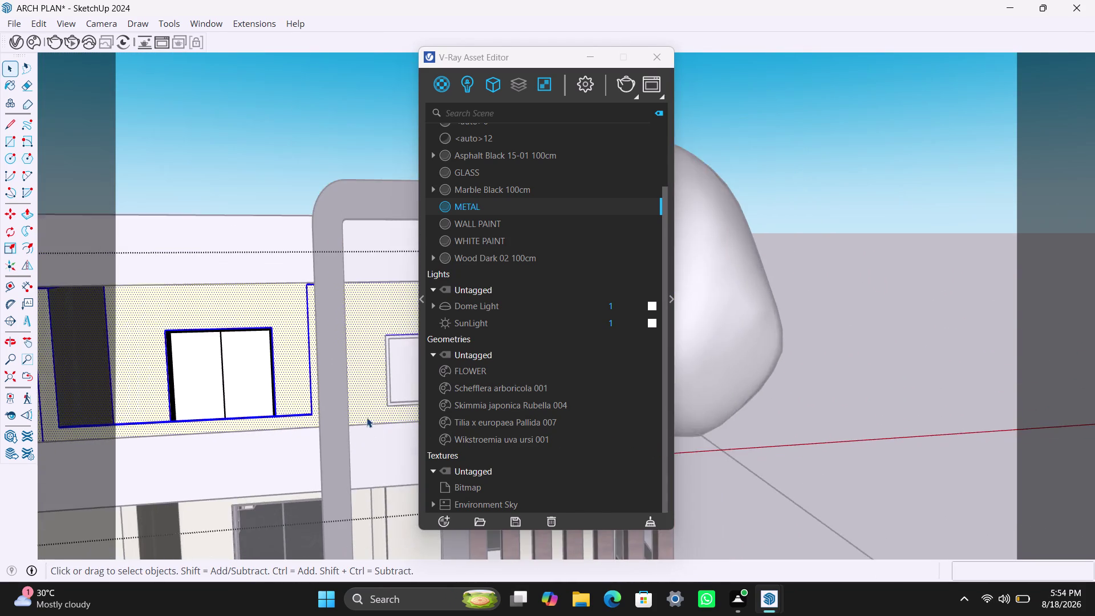
scroll(down, 3)
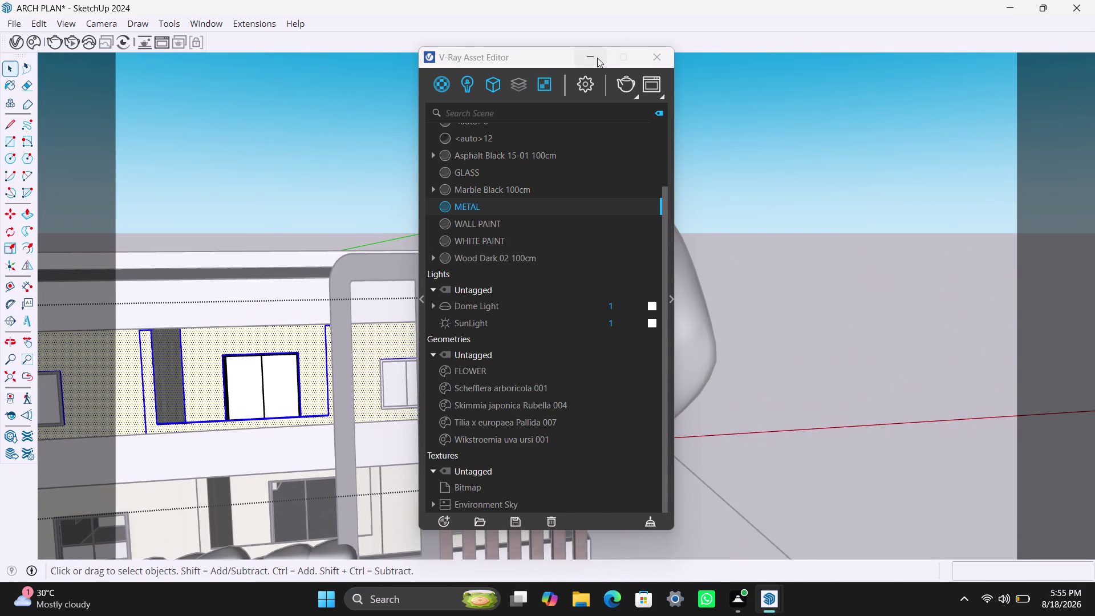
Minimize the V-Ray Asset Editor.
click(597, 58)
click(598, 176)
double_click(703, 202)
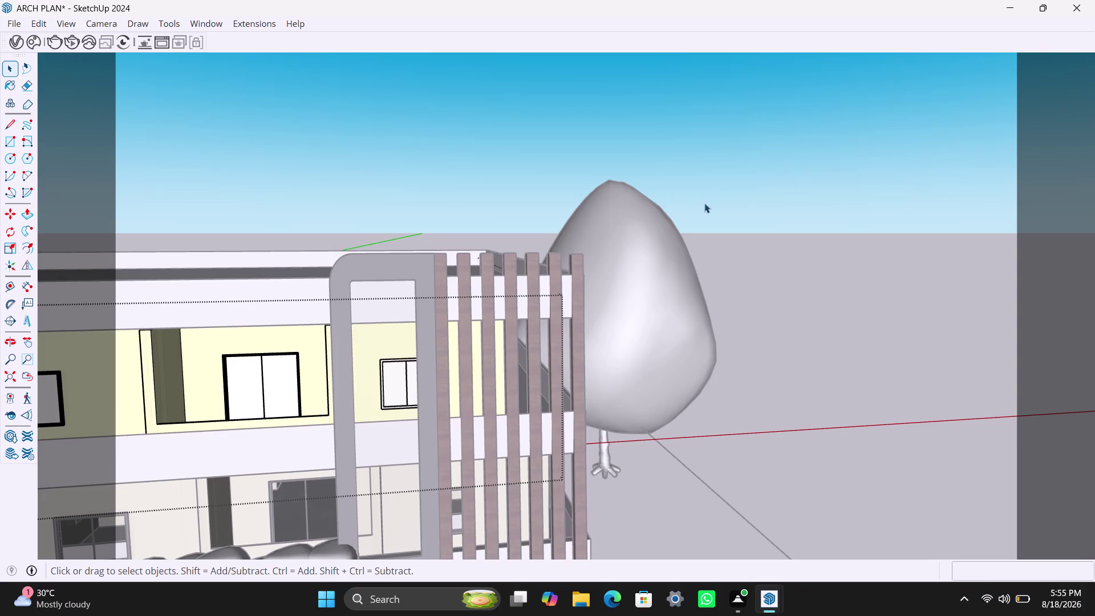
scroll(up, 3)
Hide the tall black frame beside the wooden slats.
middle_drag(454, 392, 443, 393)
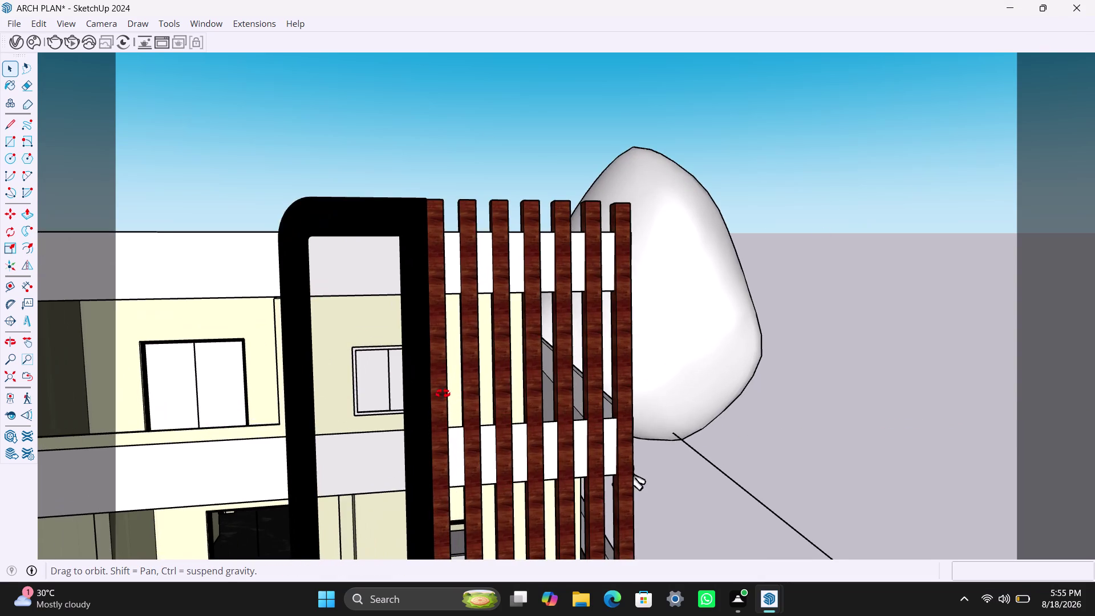
middle_drag(443, 393, 366, 436)
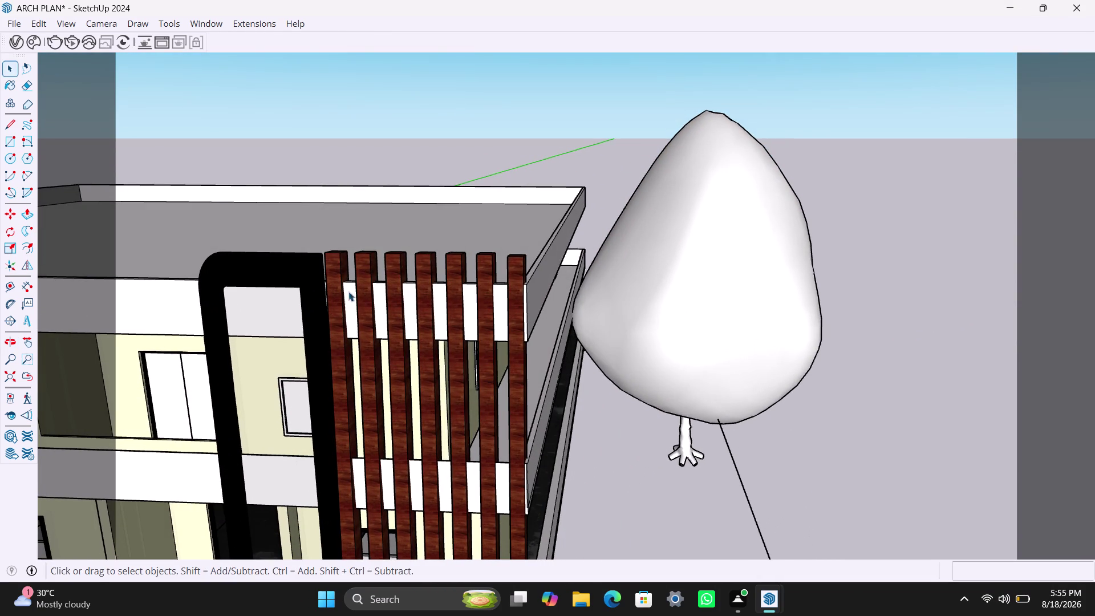
click(339, 258)
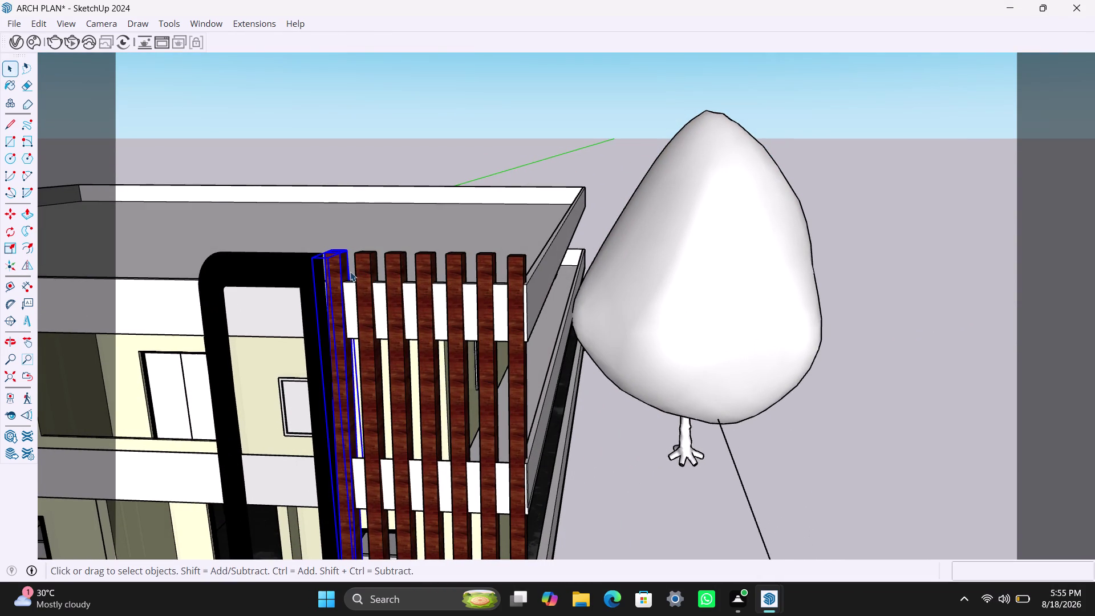
click(292, 259)
right_click(288, 263)
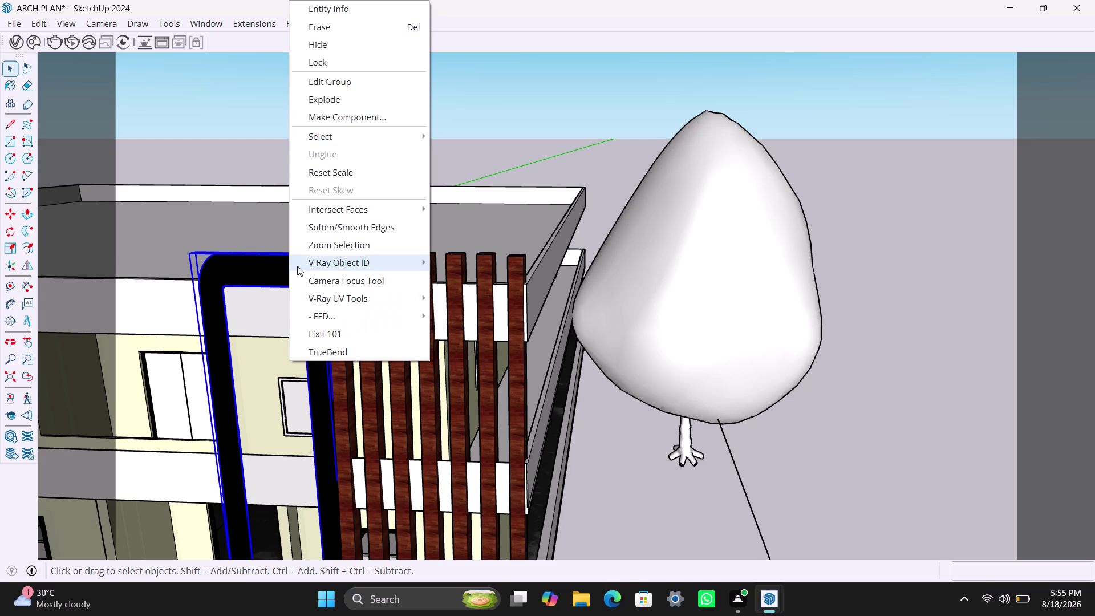
click(378, 47)
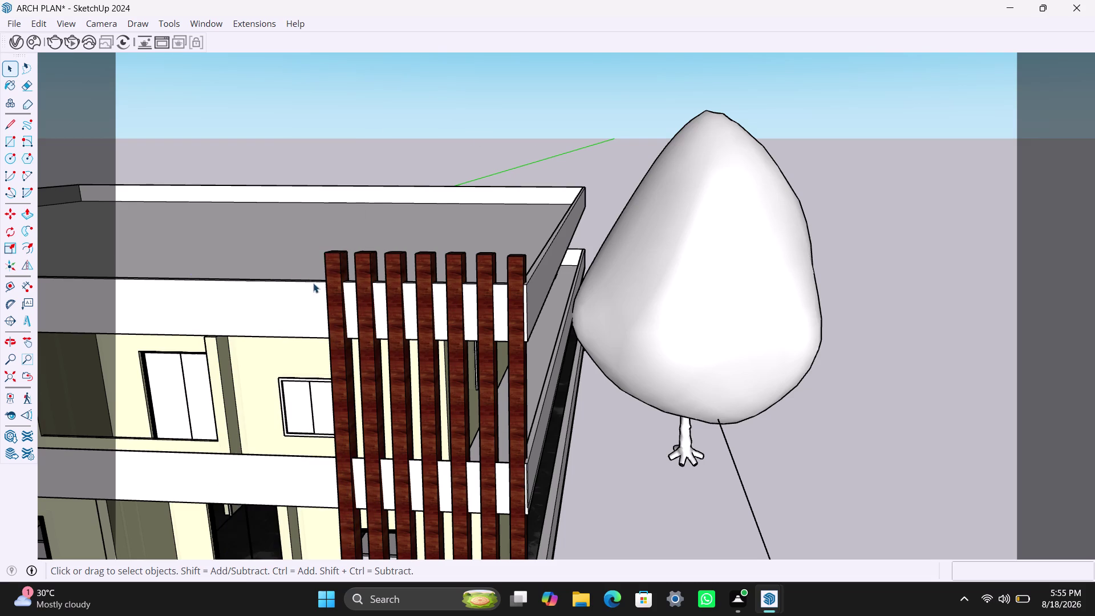
Move in close to the small upper-floor window and select it.
scroll(down, 3)
middle_drag(319, 406, 456, 397)
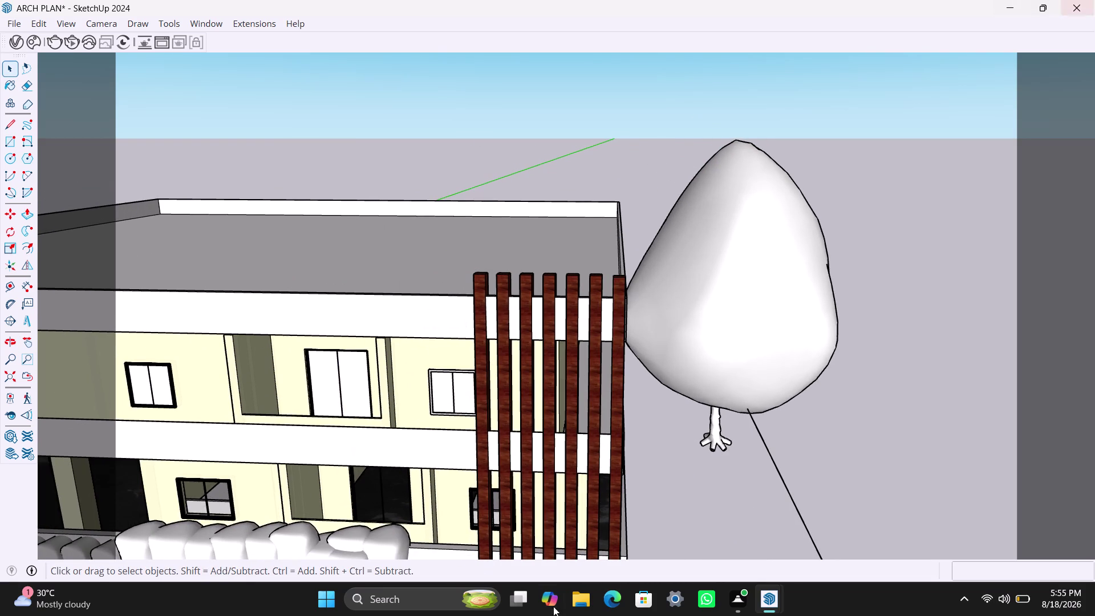
scroll(up, 3)
middle_drag(433, 402, 452, 403)
scroll(up, 3)
triple_click(449, 391)
click(449, 392)
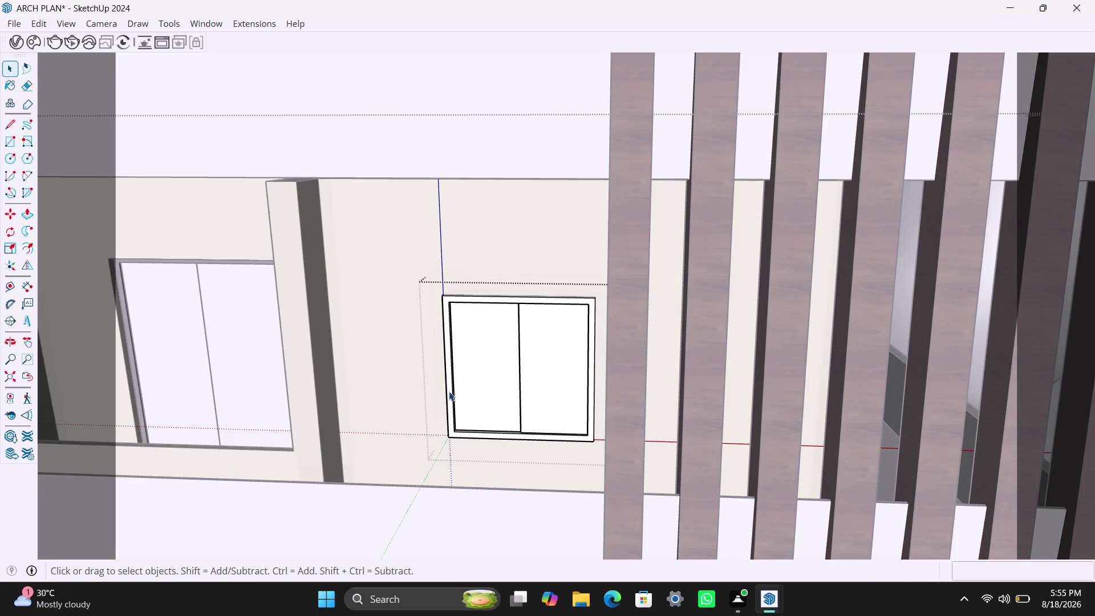
Select the small upper window frame and give it METAL in the V-Ray Asset Editor.
click(449, 392)
double_click(449, 391)
right_click(449, 391)
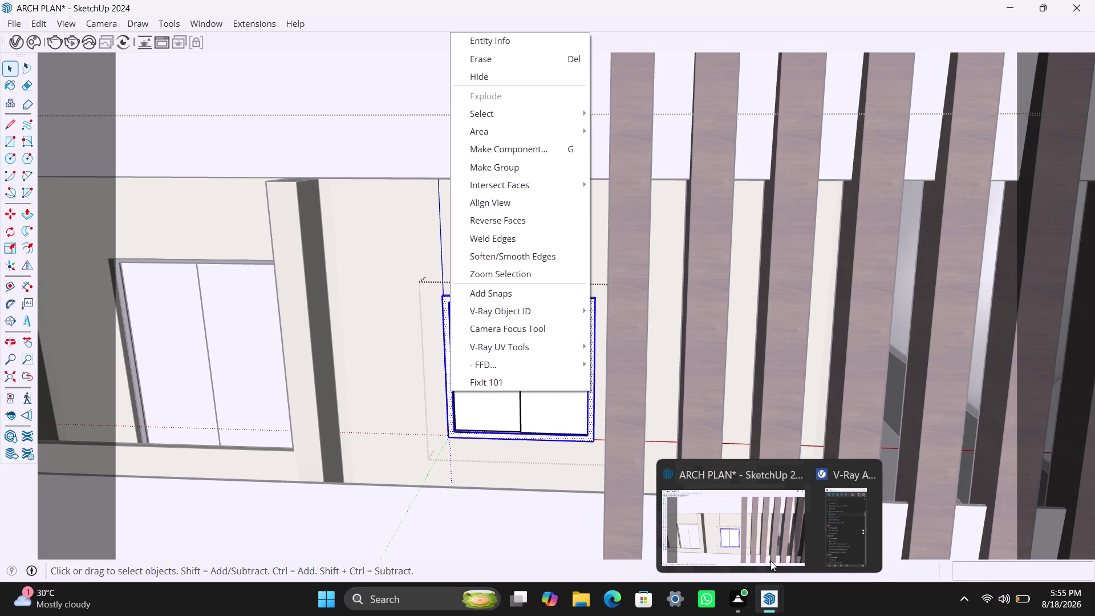
click(835, 532)
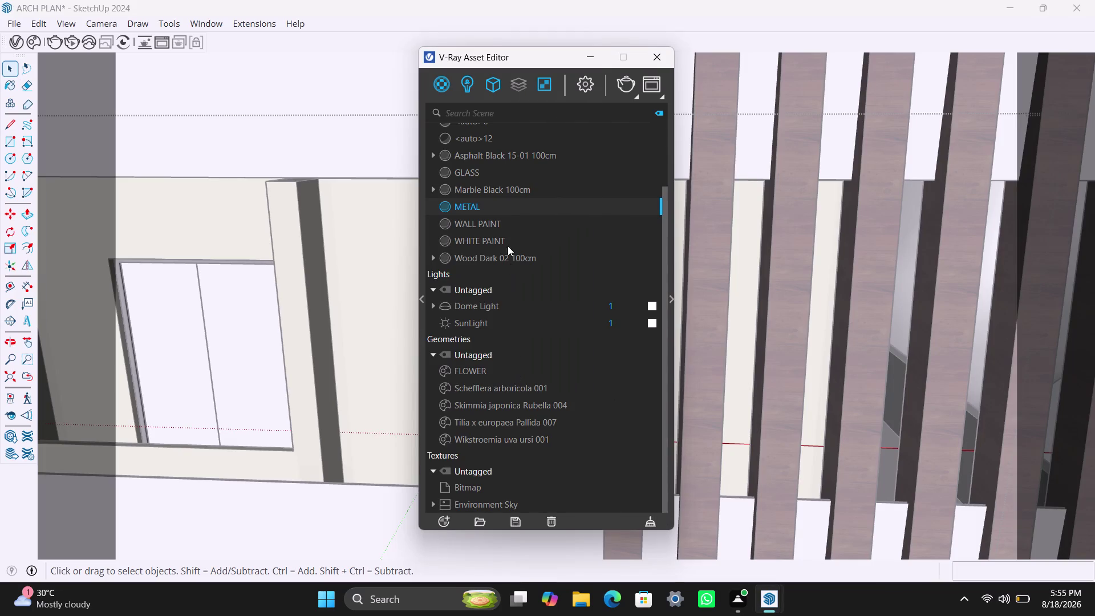
right_click(500, 209)
click(511, 233)
Apply METAL to the whole small upper window on the back wall.
scroll(down, 3)
scroll(down, 3)
middle_drag(342, 425, 205, 450)
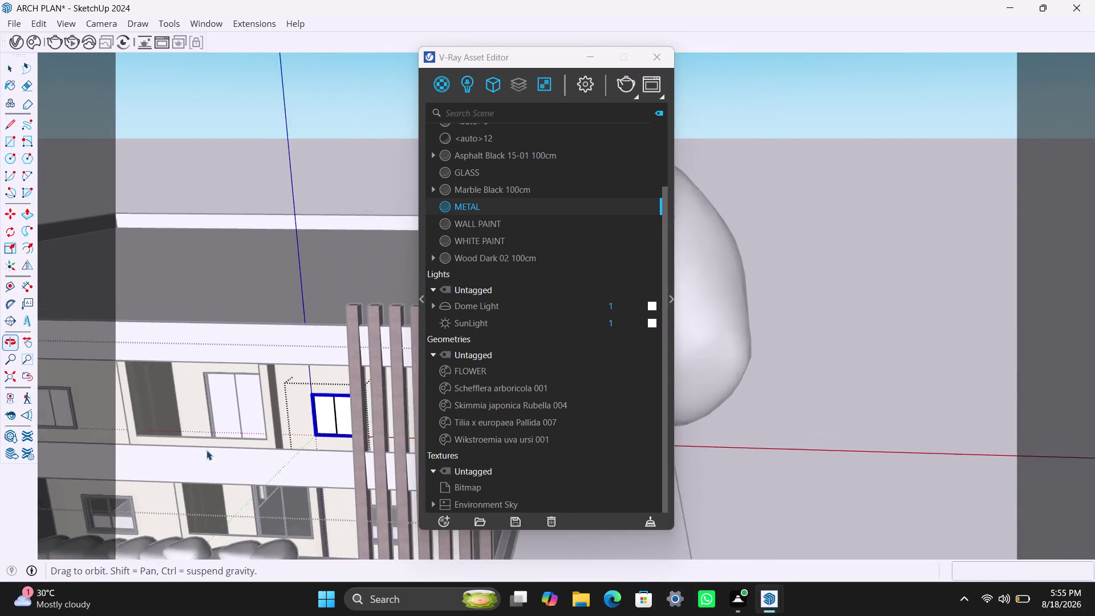
middle_drag(345, 421, 169, 434)
middle_drag(336, 383, 204, 408)
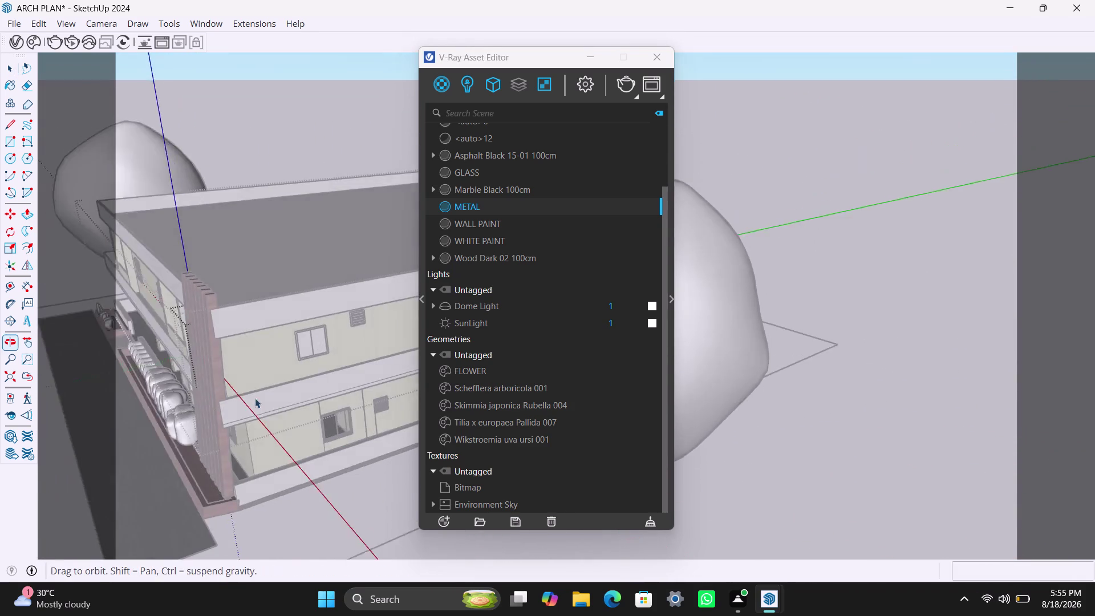
scroll(up, 3)
middle_drag(321, 343, 242, 379)
triple_click(246, 338)
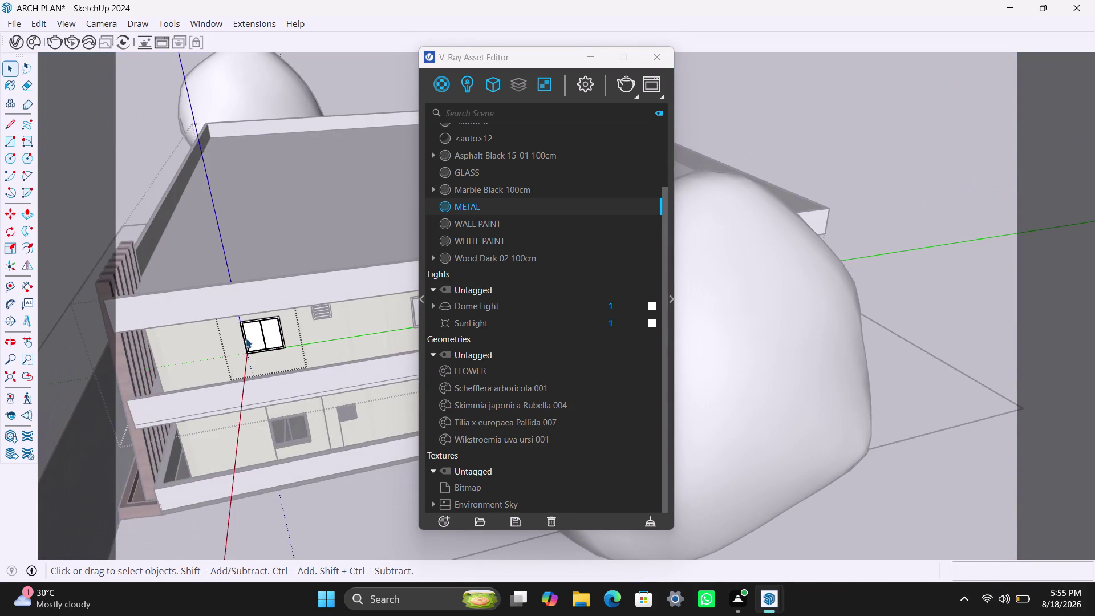
right_click(471, 210)
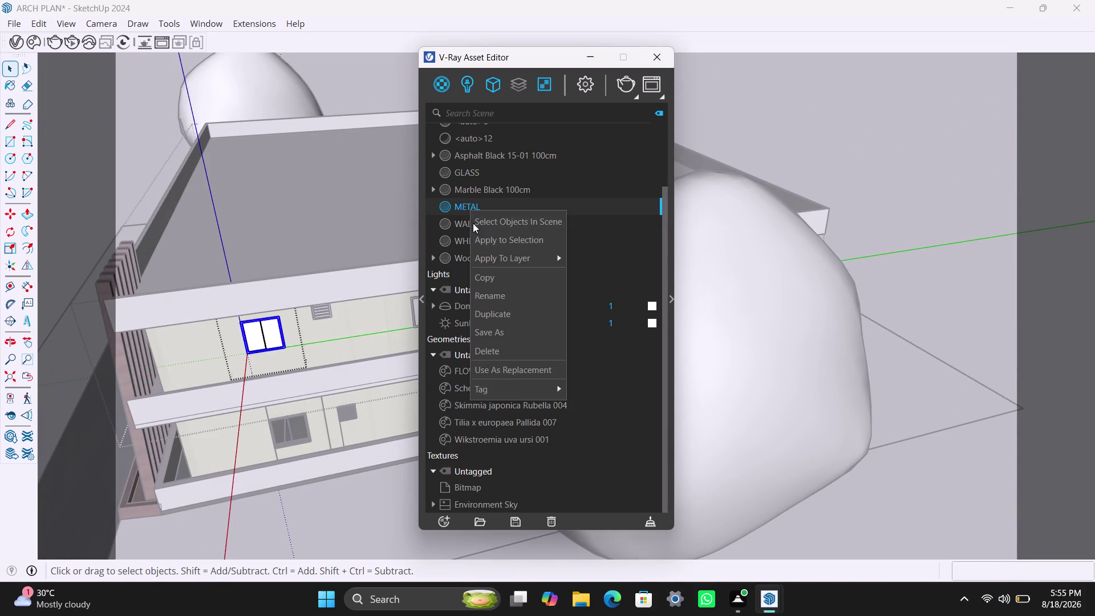
click(484, 233)
Apply METAL to the whole vent grille.
scroll(up, 3)
scroll(up, 3)
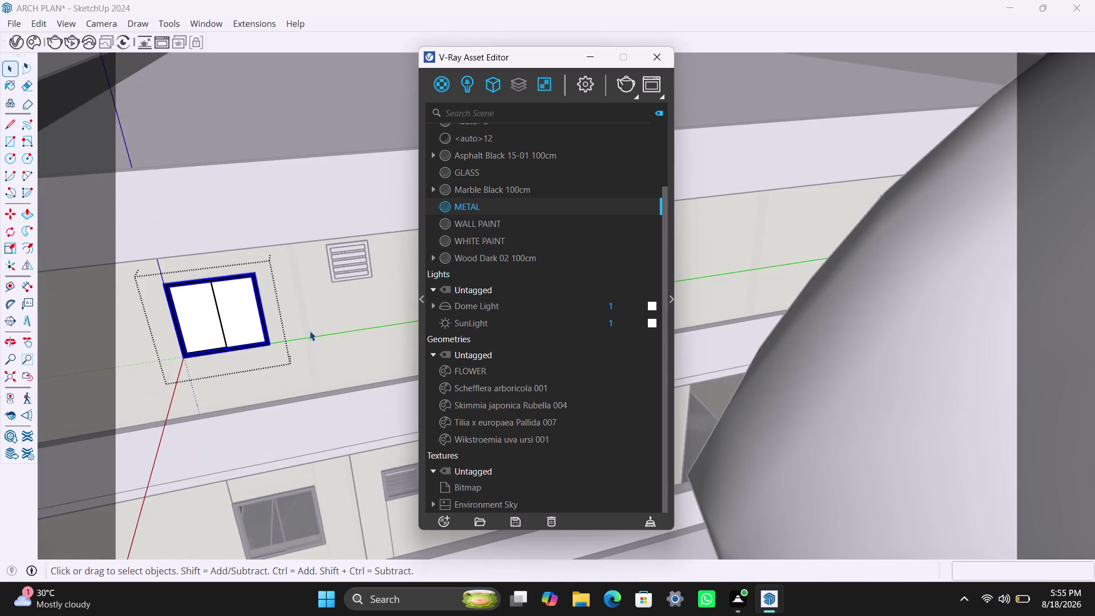
middle_drag(310, 331, 251, 369)
scroll(up, 3)
triple_click(272, 315)
click(272, 316)
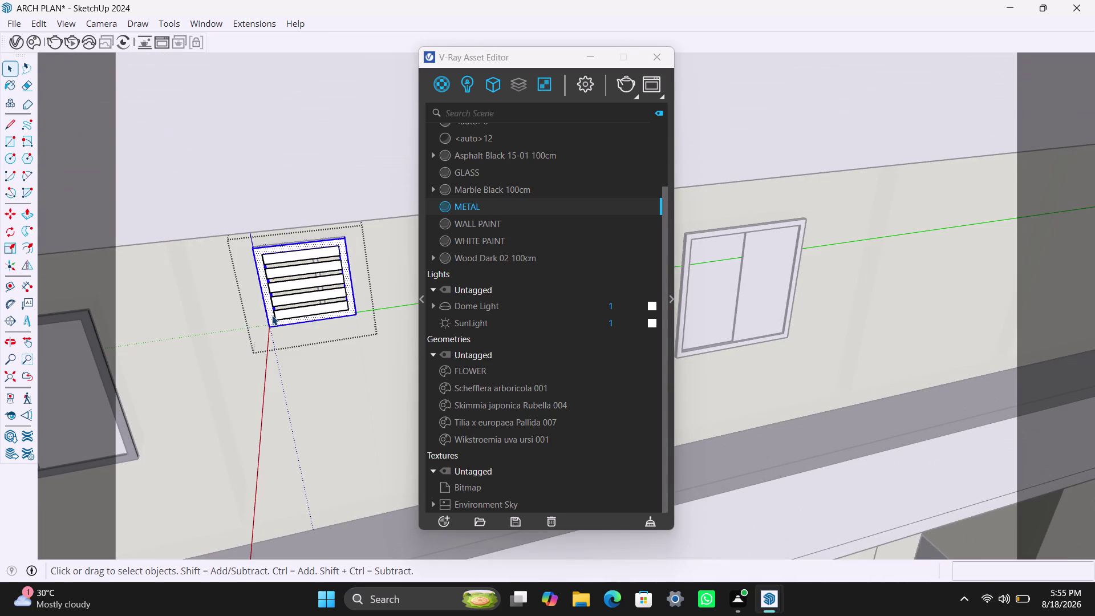
right_click(481, 207)
click(492, 232)
Select the whole lower window.
scroll(down, 3)
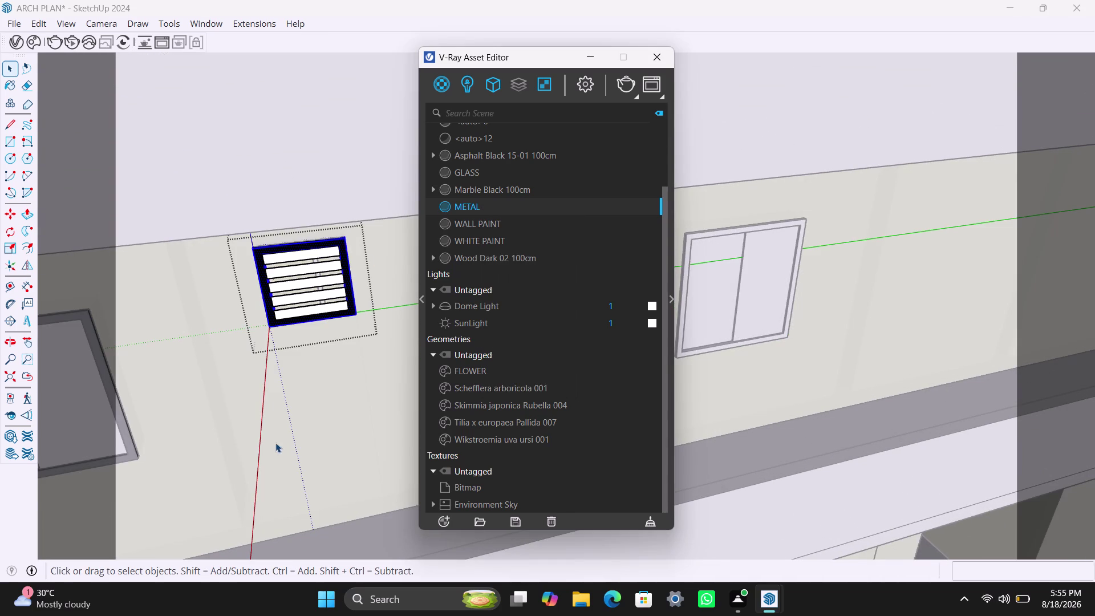
scroll(down, 3)
middle_drag(298, 429, 184, 466)
scroll(up, 3)
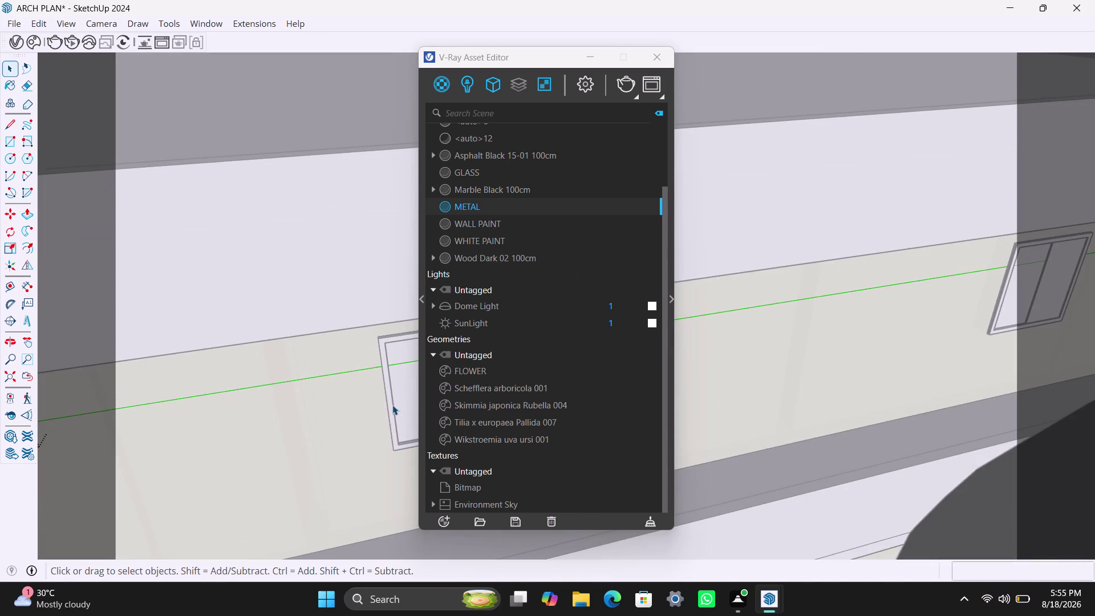
triple_click(390, 401)
right_click(390, 400)
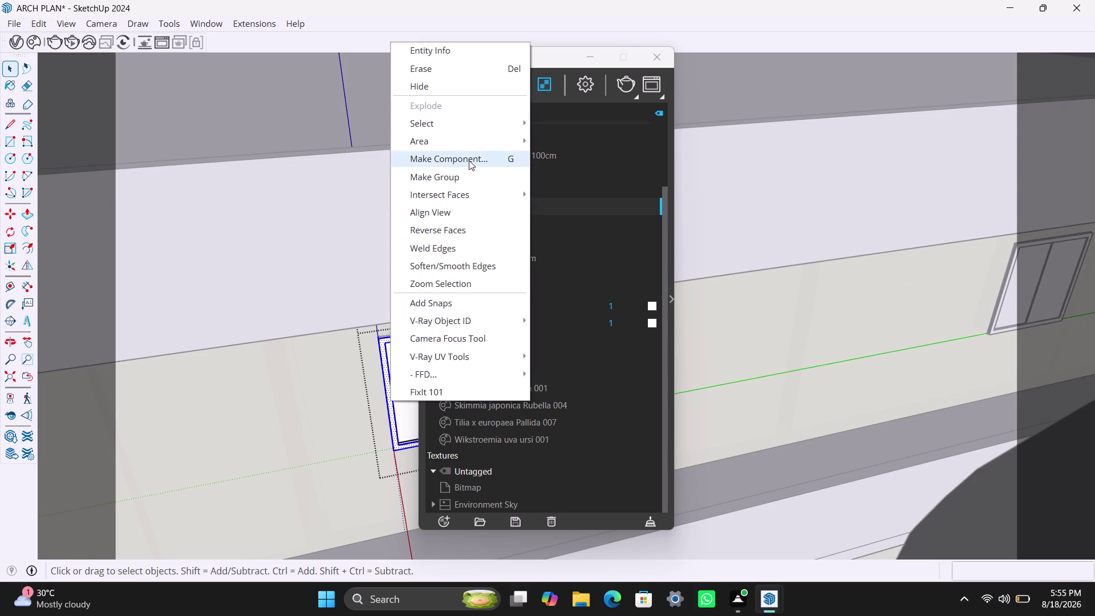
click(465, 177)
Reselect the lower window and apply METAL to it.
scroll(down, 3)
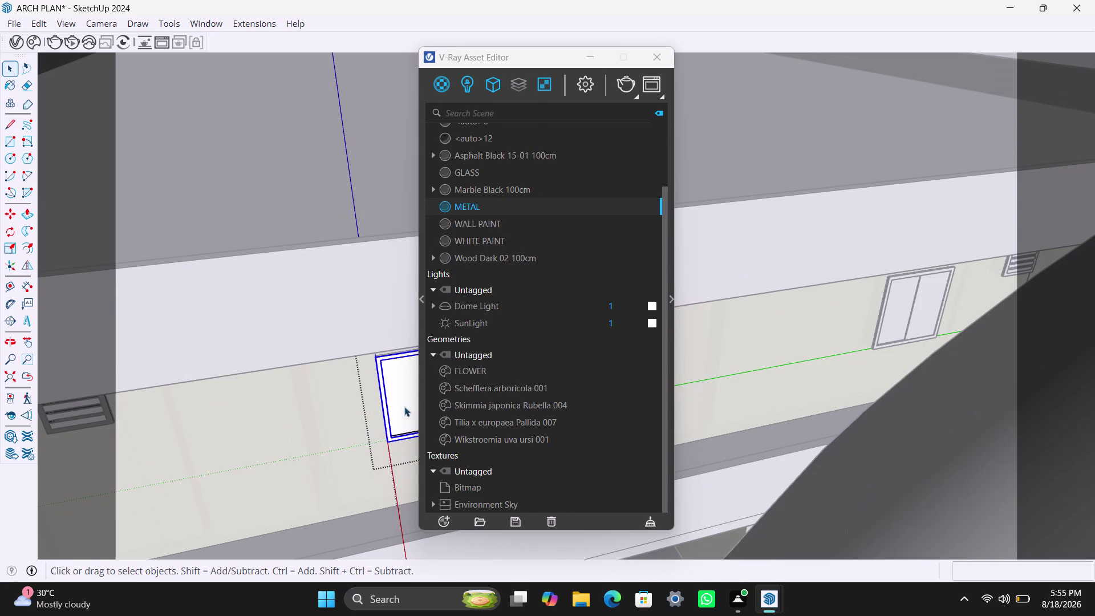
scroll(up, 3)
triple_click(384, 407)
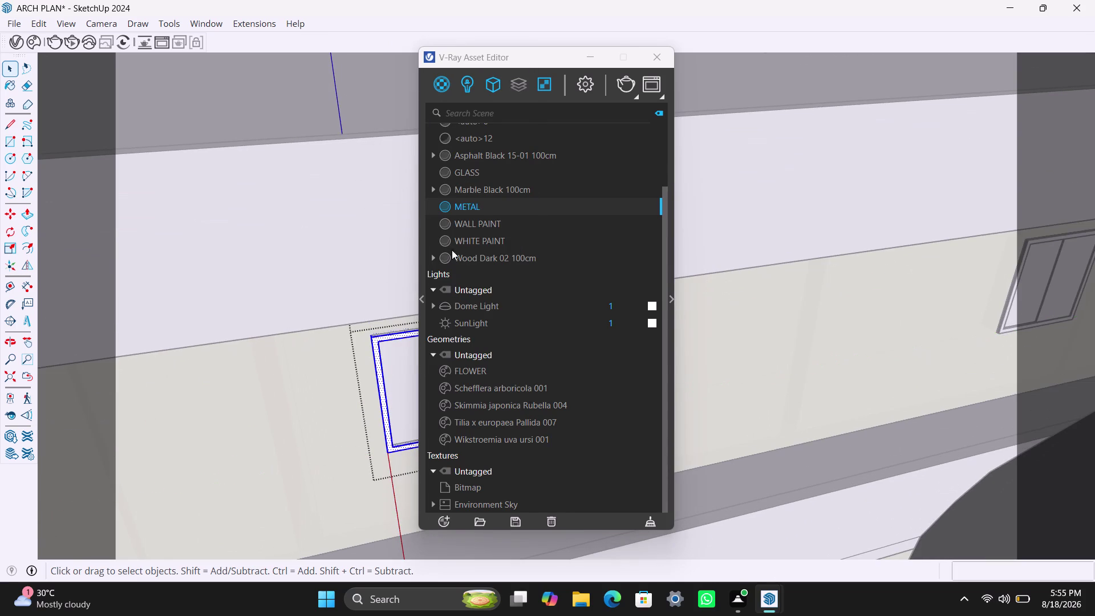
right_click(464, 209)
click(466, 243)
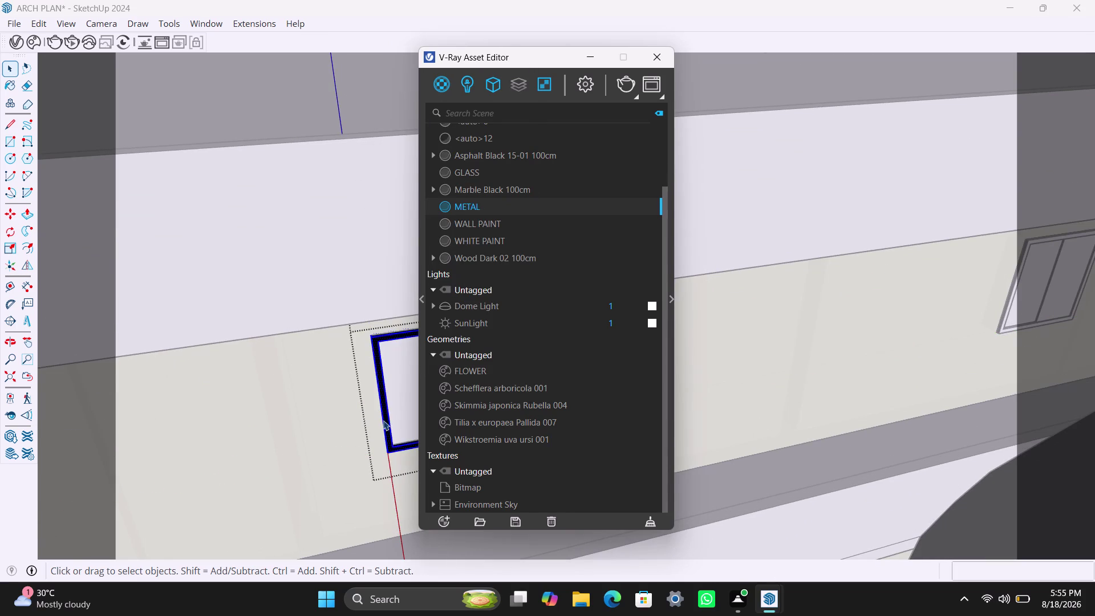
scroll(down, 3)
middle_drag(371, 441, 180, 484)
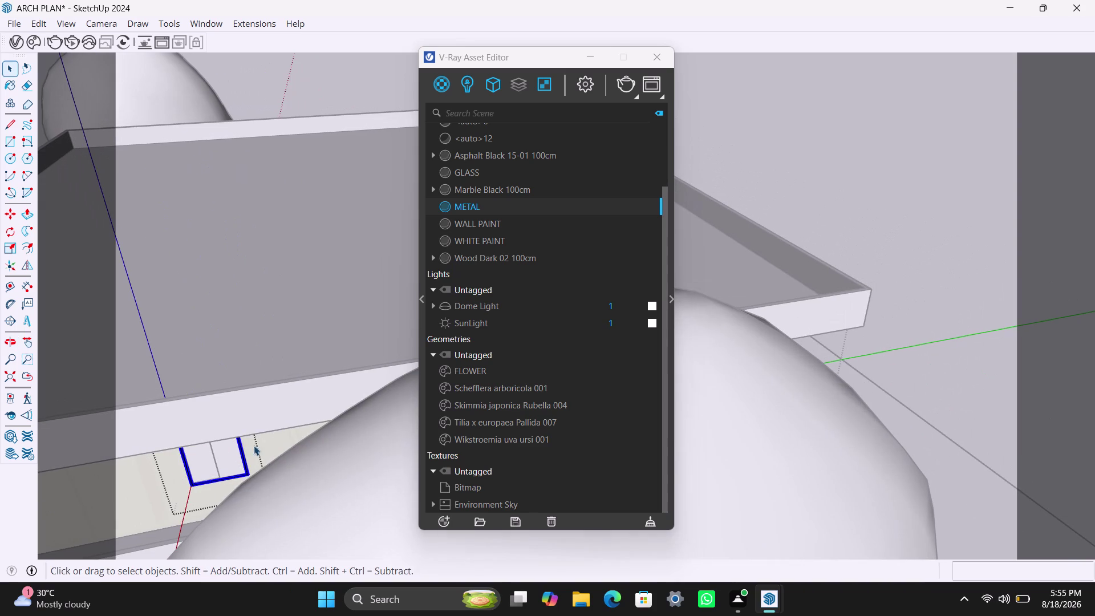
Orbit from a view of the whole house to the small upper-wall opening.
scroll(down, 3)
scroll(up, 3)
middle_drag(775, 393, 531, 402)
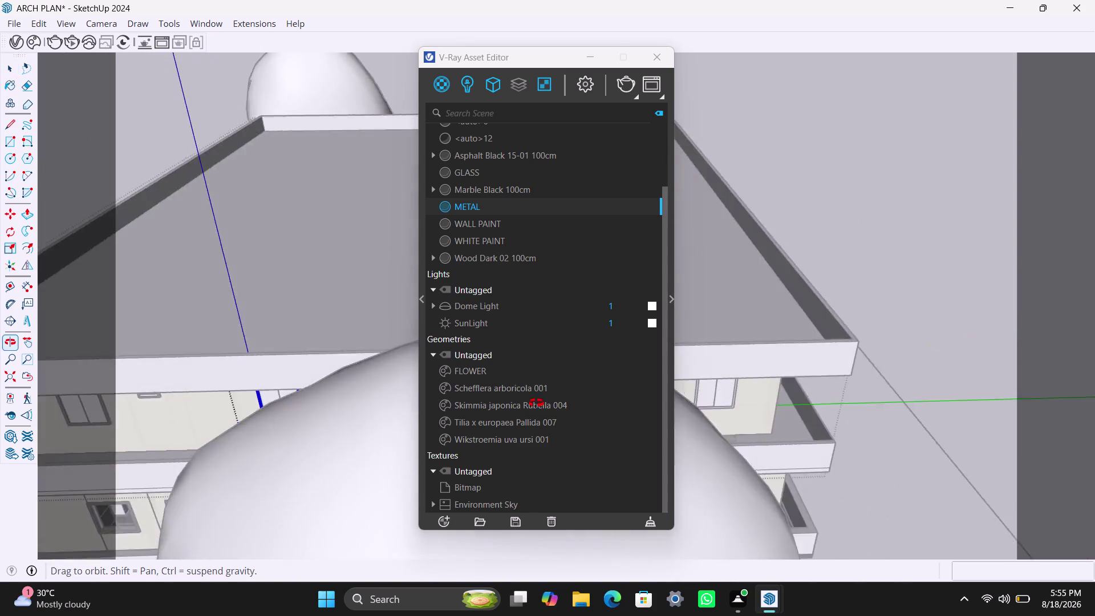
middle_drag(532, 403, 347, 399)
middle_drag(353, 440, 228, 412)
scroll(up, 3)
scroll(up, 3)
scroll(down, 3)
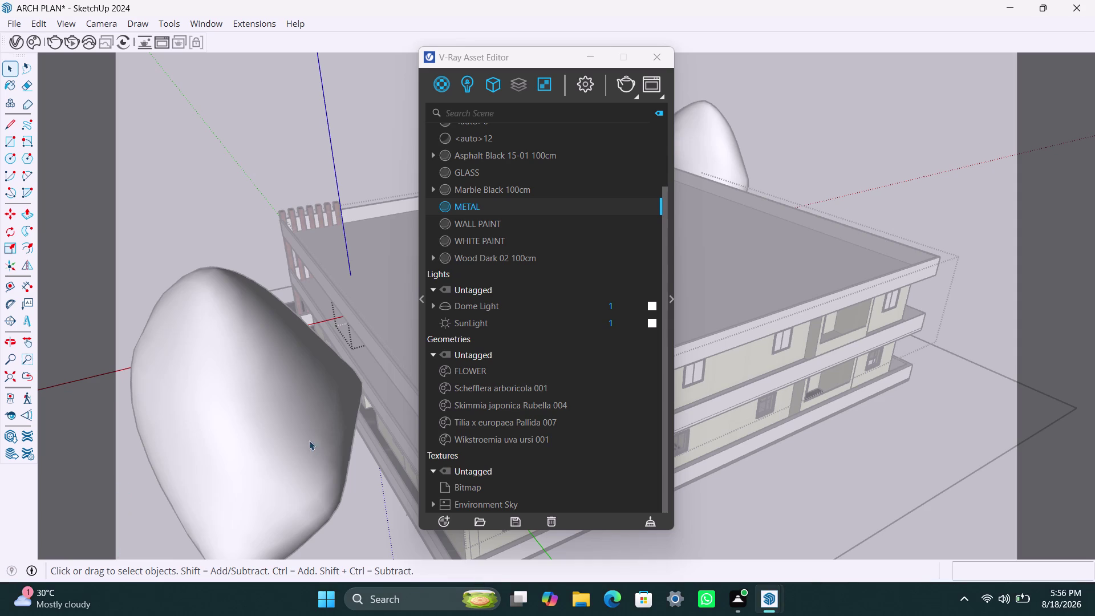
scroll(down, 3)
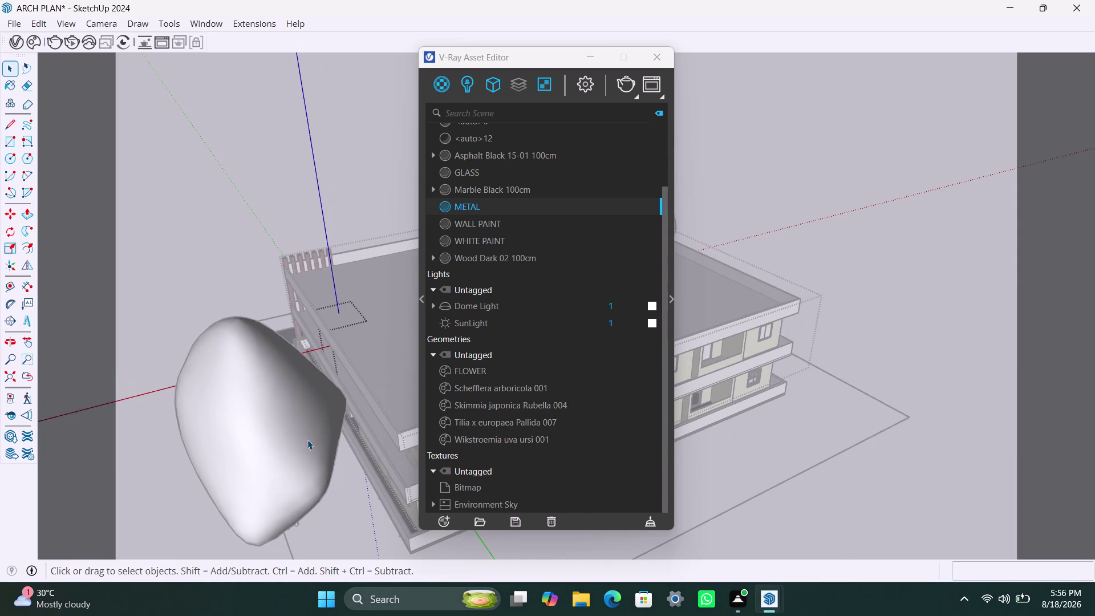
middle_drag(310, 438, 257, 424)
middle_drag(354, 443, 386, 377)
middle_drag(385, 377, 385, 375)
scroll(up, 3)
middle_drag(394, 363, 346, 378)
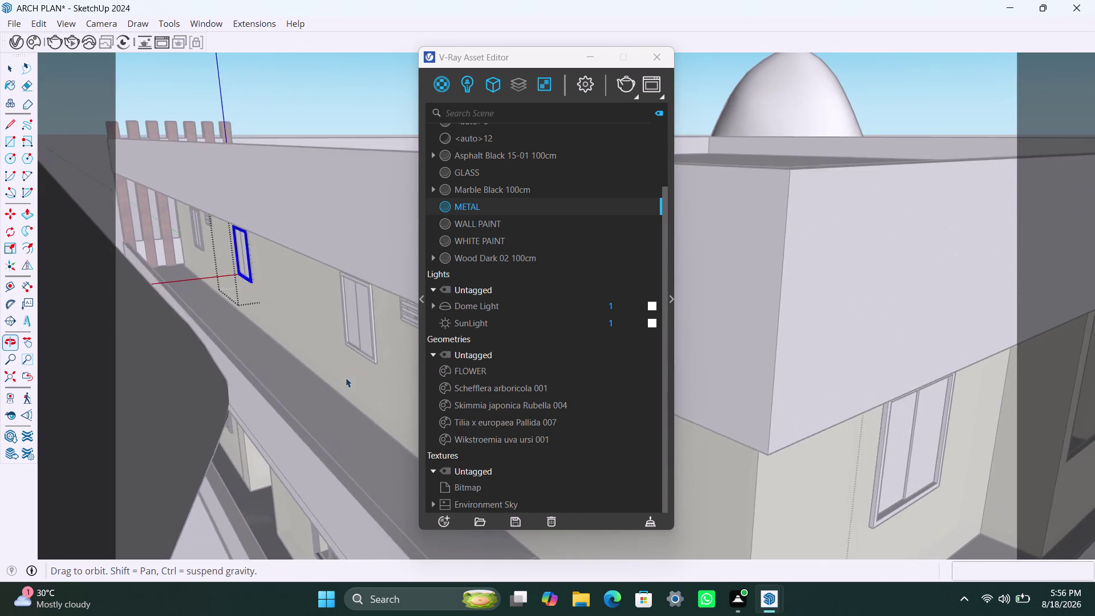
Apply the METAL material to the small wall opening's frame.
scroll(up, 3)
click(346, 369)
double_click(345, 369)
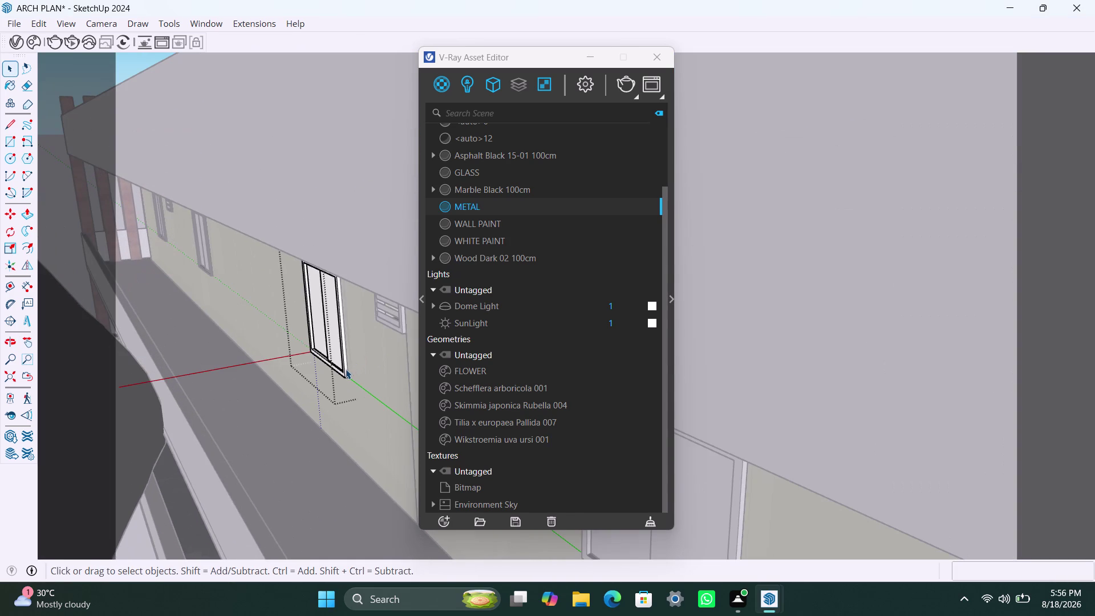
click(346, 369)
click(345, 369)
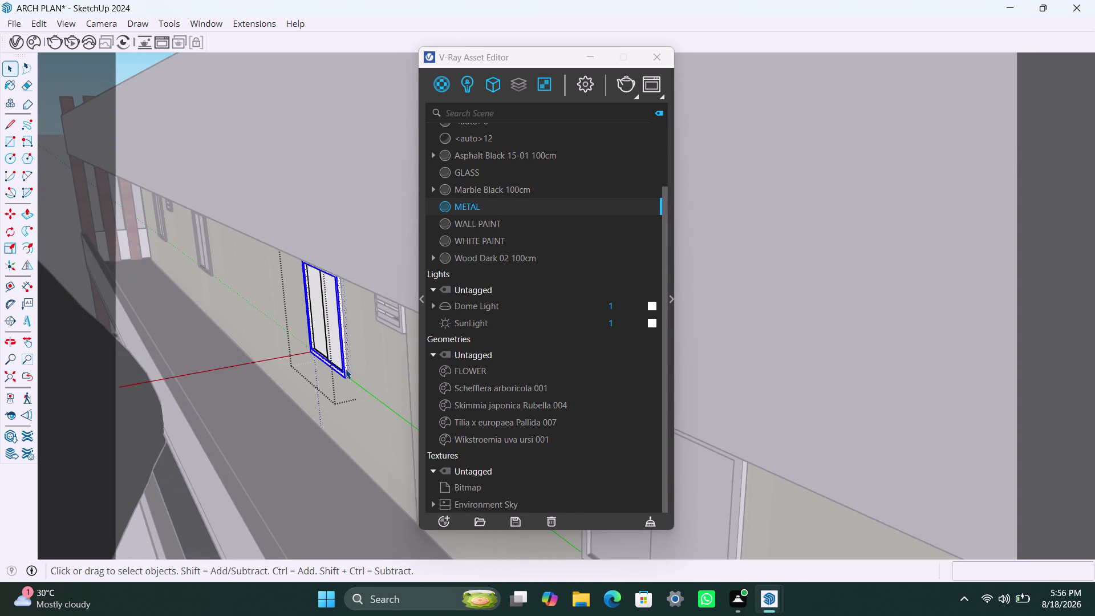
right_click(487, 208)
click(500, 234)
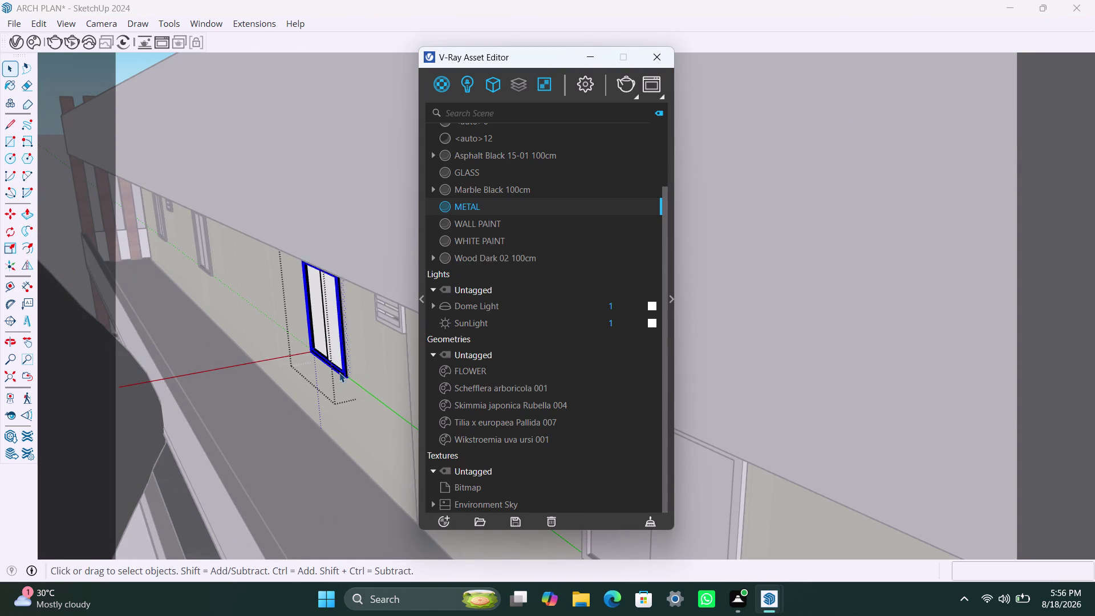
Apply METAL to the whole louvred vent.
scroll(down, 3)
scroll(up, 3)
middle_drag(373, 378, 390, 325)
scroll(up, 3)
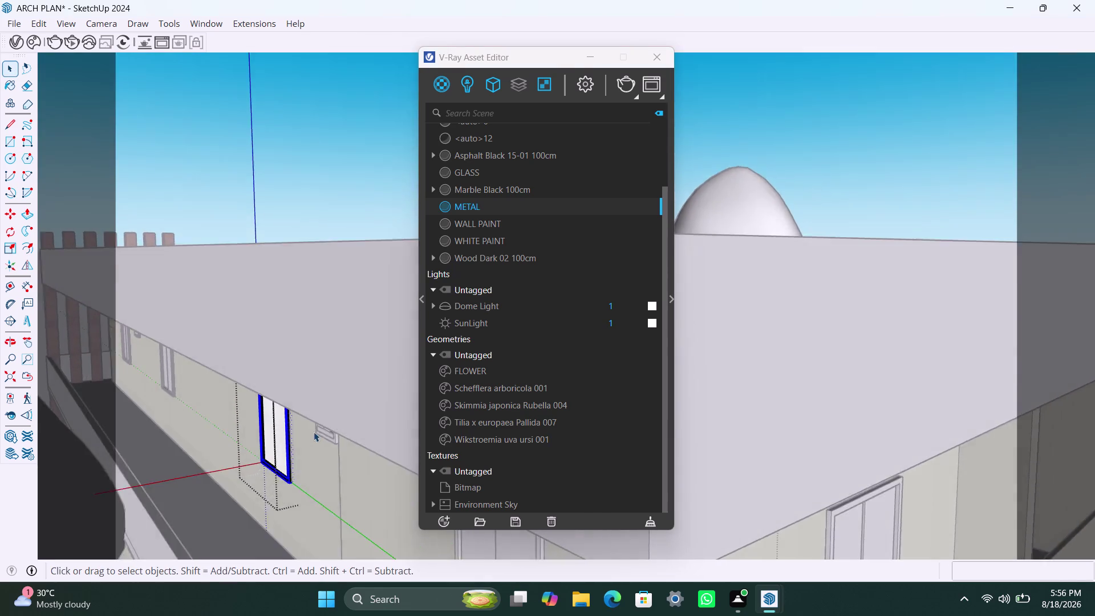
scroll(up, 3)
click(342, 436)
triple_click(342, 437)
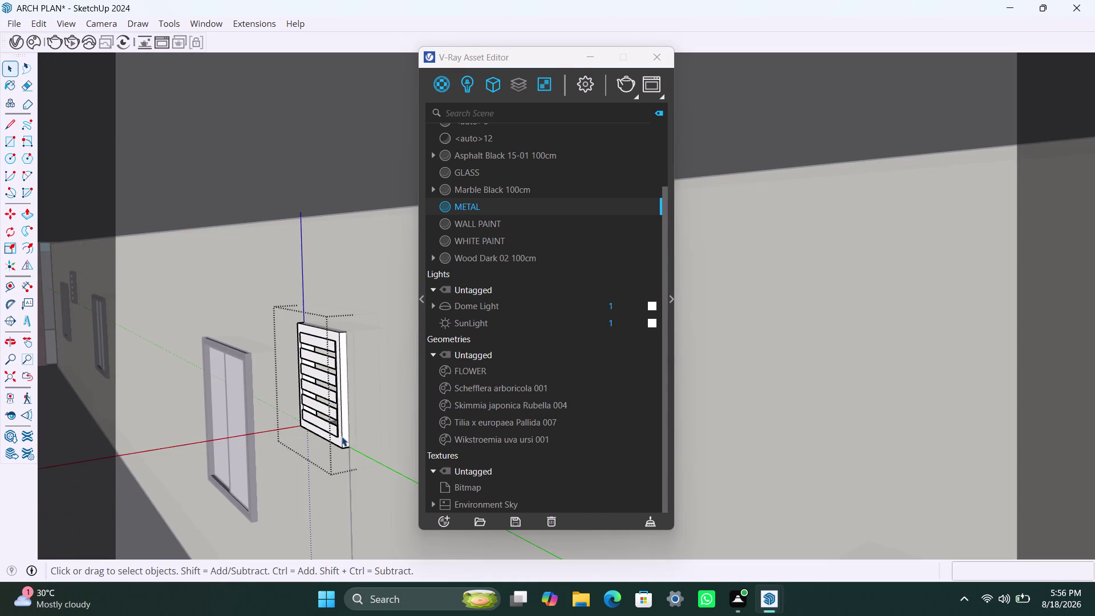
click(342, 437)
right_click(493, 202)
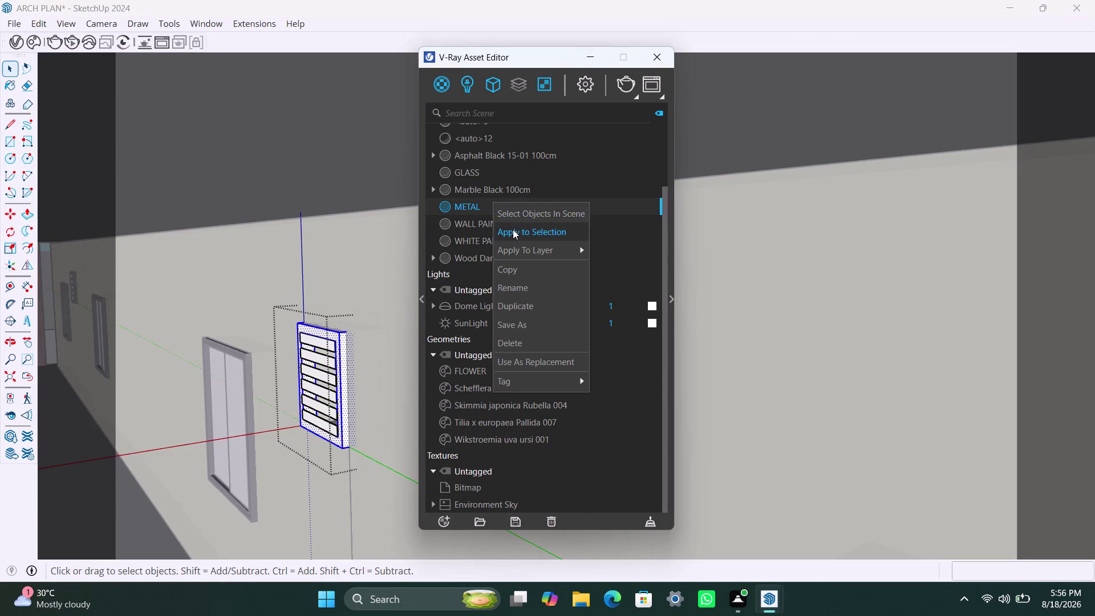
click(513, 229)
Apply METAL to the nearby upper-wall window frame.
scroll(down, 3)
middle_drag(335, 481, 336, 395)
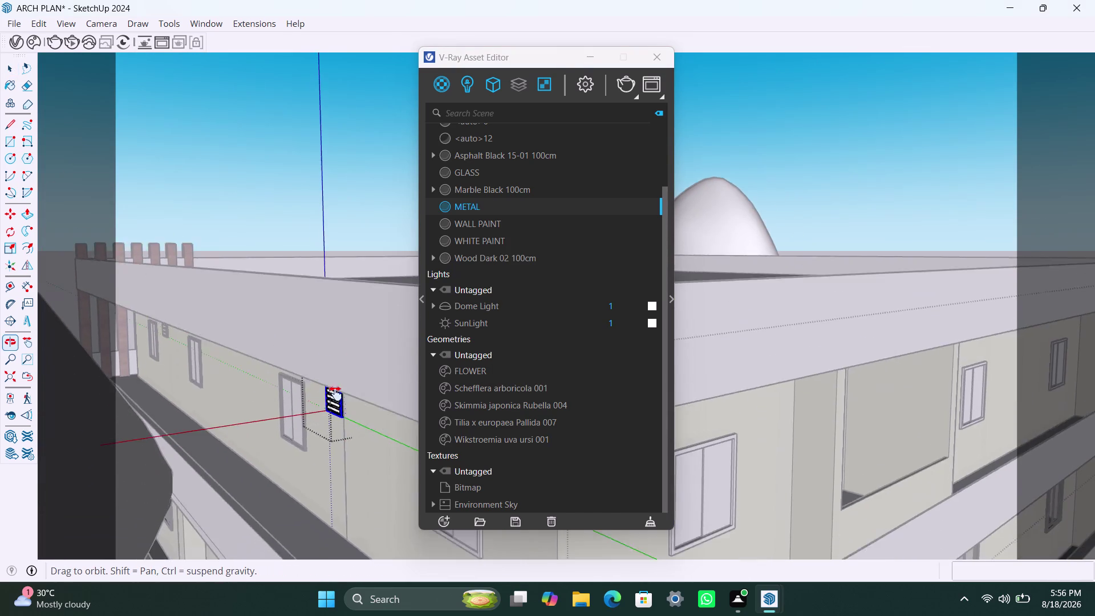
middle_drag(336, 396, 267, 347)
scroll(up, 3)
double_click(386, 419)
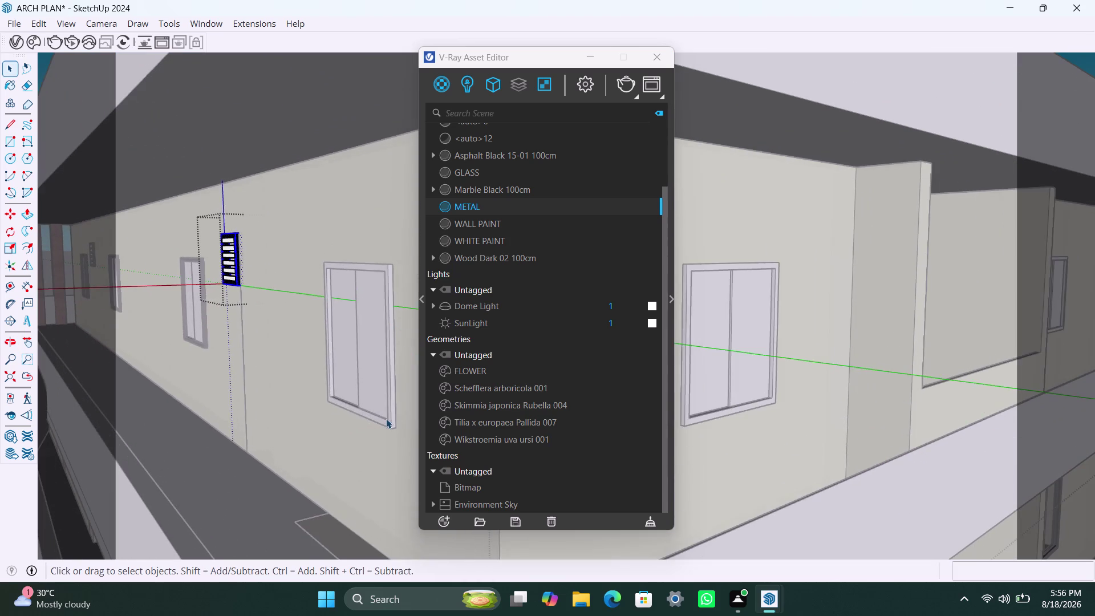
triple_click(390, 422)
triple_click(389, 421)
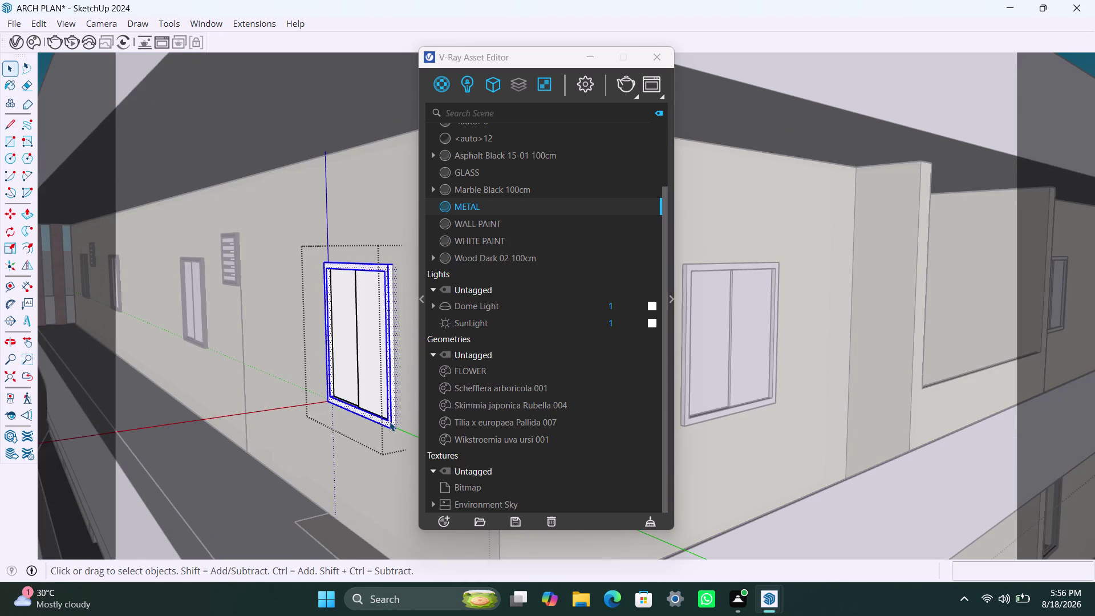
right_click(480, 206)
click(506, 243)
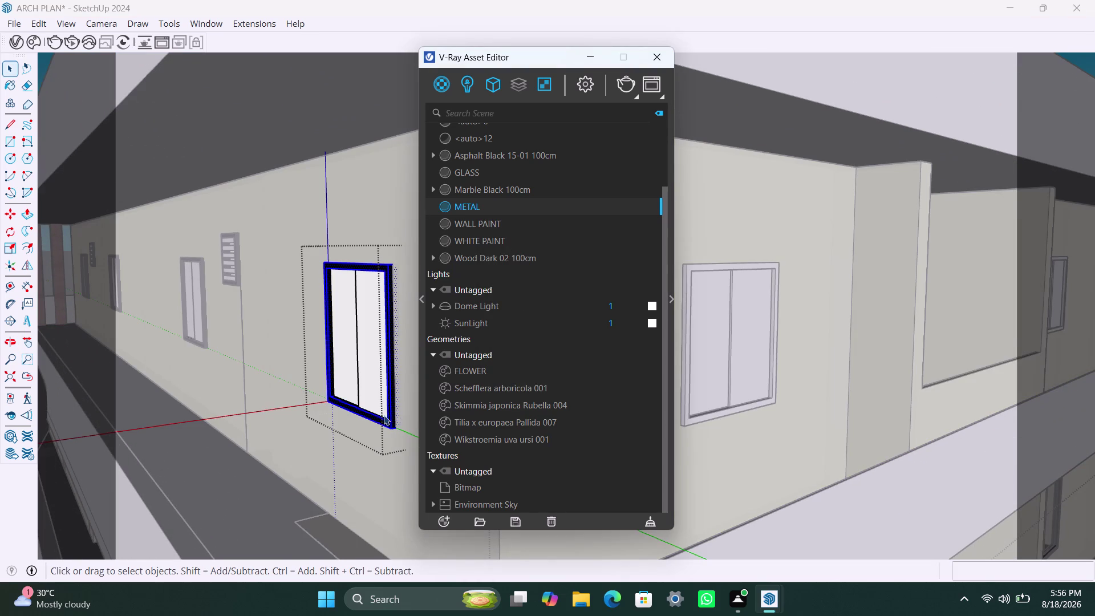
Apply METAL to the next window frame along the upper wall.
scroll(down, 3)
scroll(down, 3)
middle_drag(366, 447, 188, 418)
scroll(up, 3)
middle_drag(298, 380, 248, 380)
scroll(up, 3)
click(280, 376)
click(286, 374)
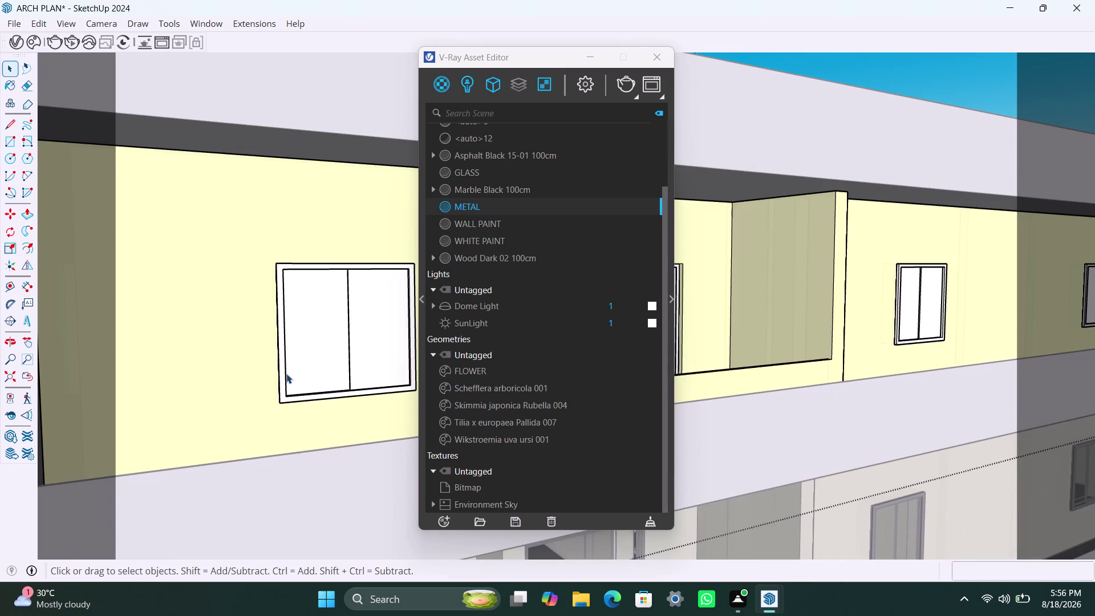
click(286, 374)
triple_click(285, 375)
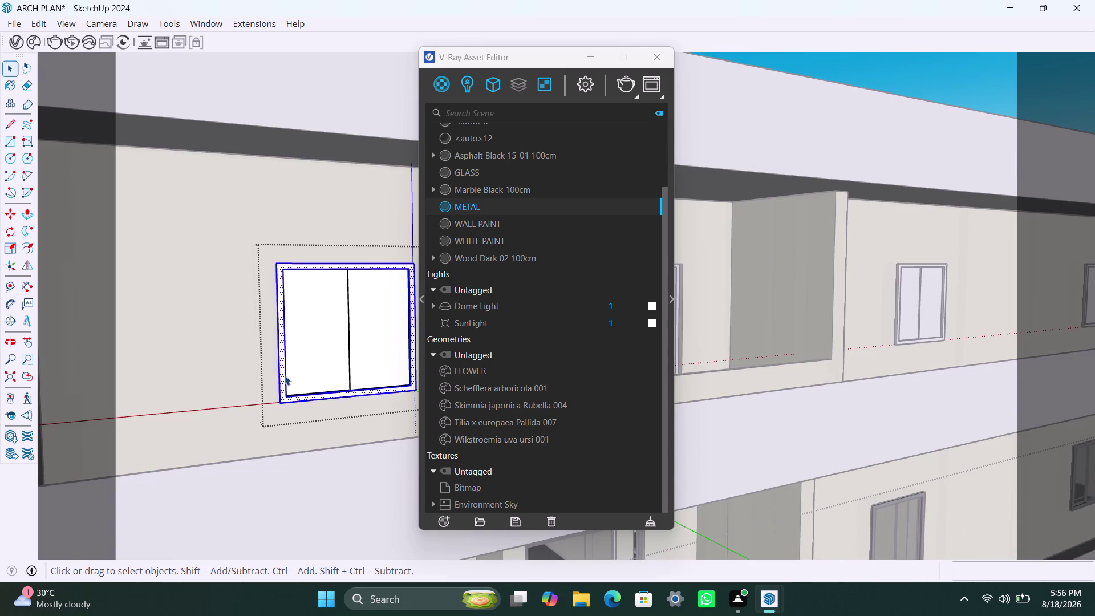
right_click(284, 375)
click(491, 207)
right_click(489, 210)
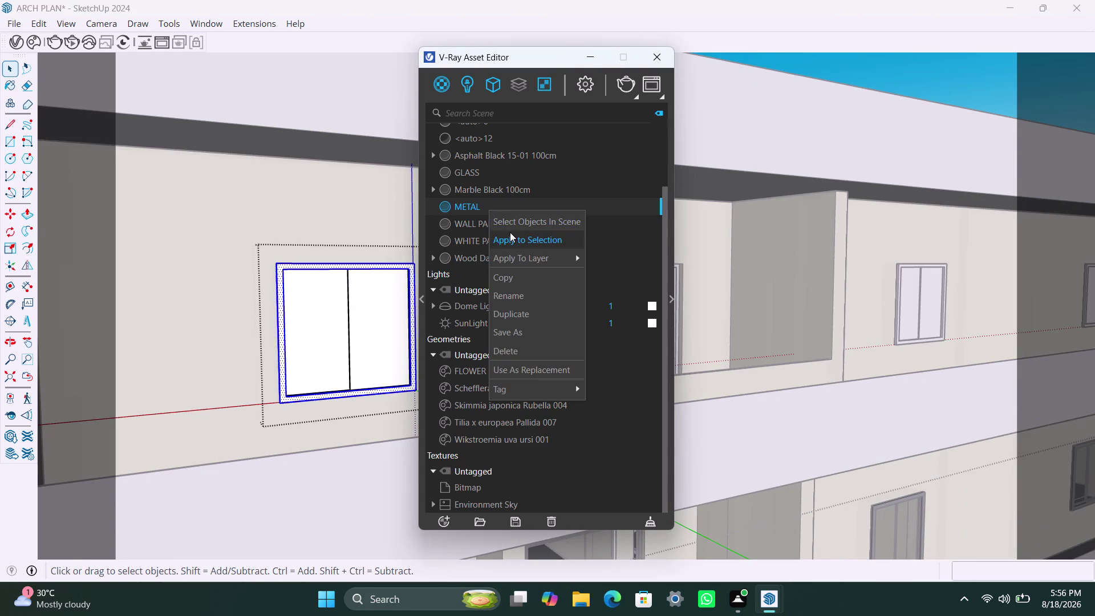
click(511, 238)
Orbit to the larger opening and try to select its frame.
scroll(down, 3)
middle_drag(314, 411, 152, 439)
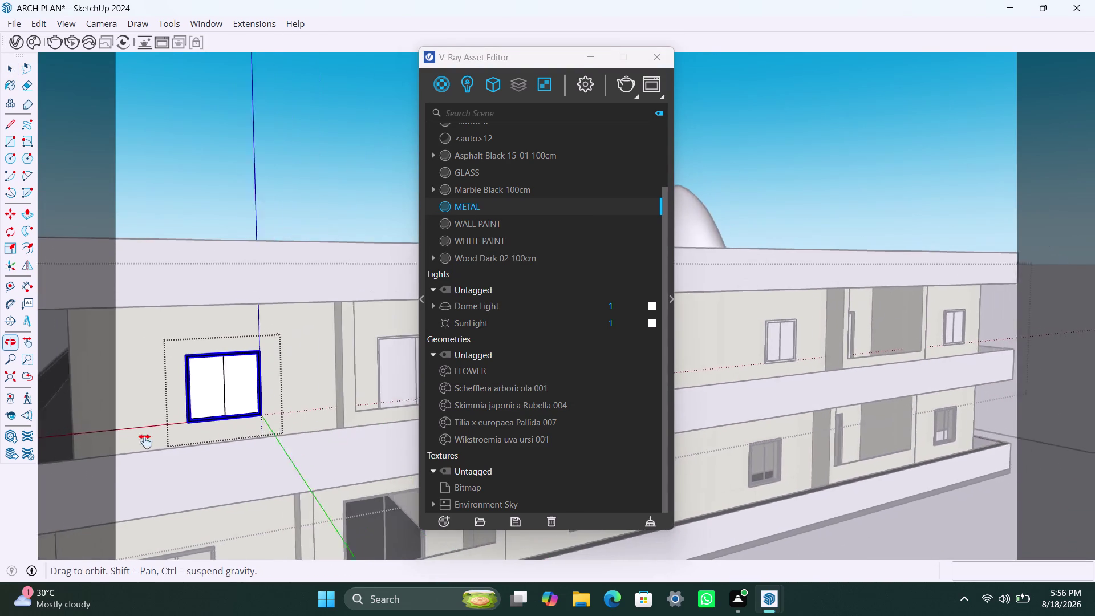
middle_drag(152, 439, 145, 441)
scroll(up, 3)
click(313, 364)
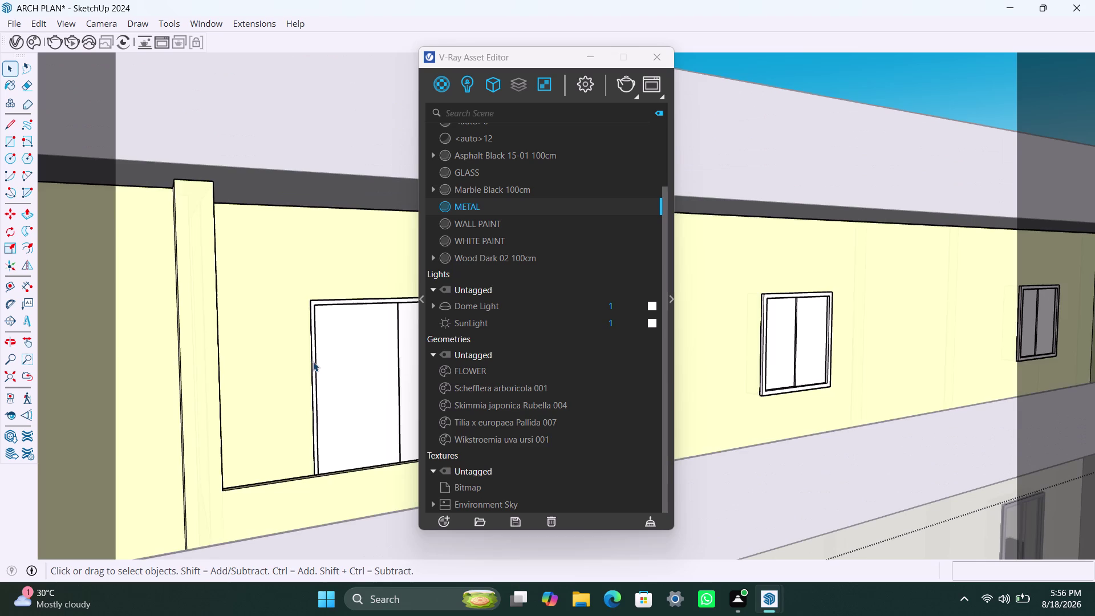
double_click(314, 356)
scroll(down, 3)
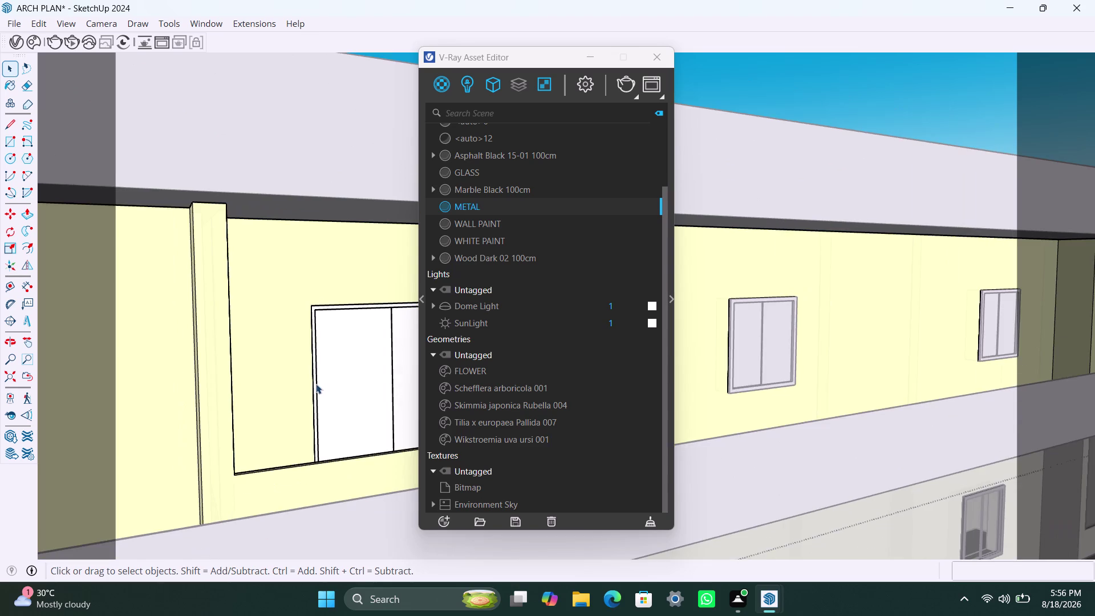
scroll(up, 3)
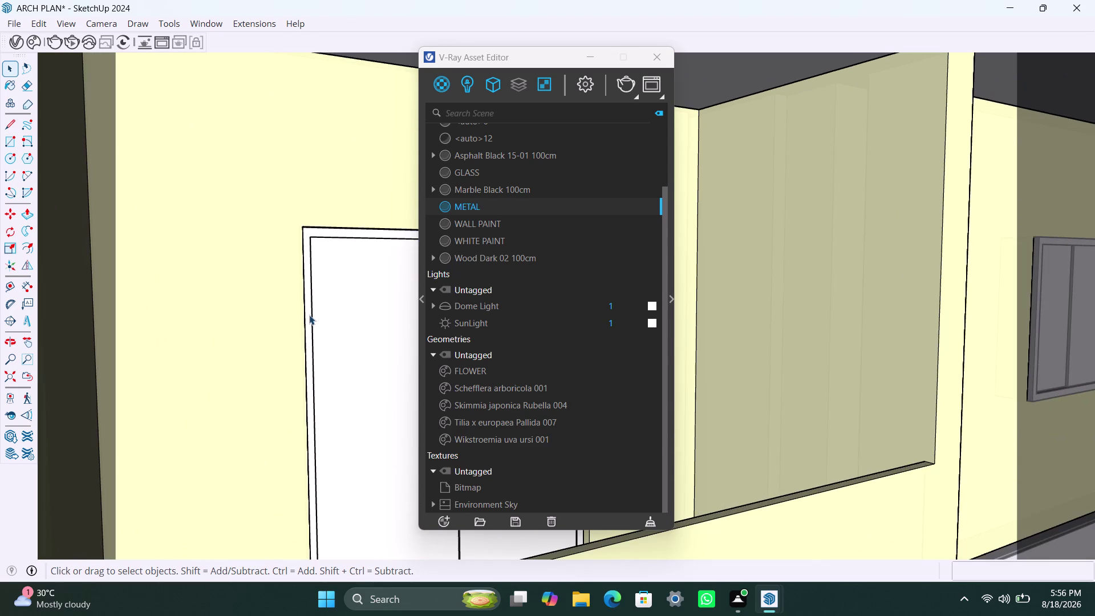
Apply METAL to the whole door frame.
double_click(309, 315)
scroll(down, 3)
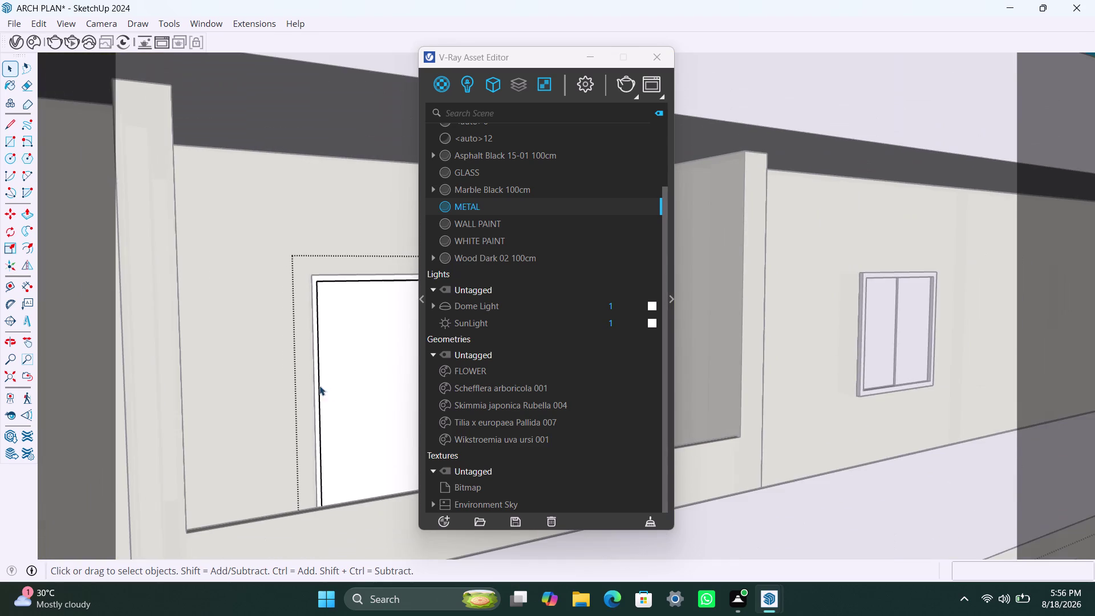
scroll(up, 3)
scroll(up, 3)
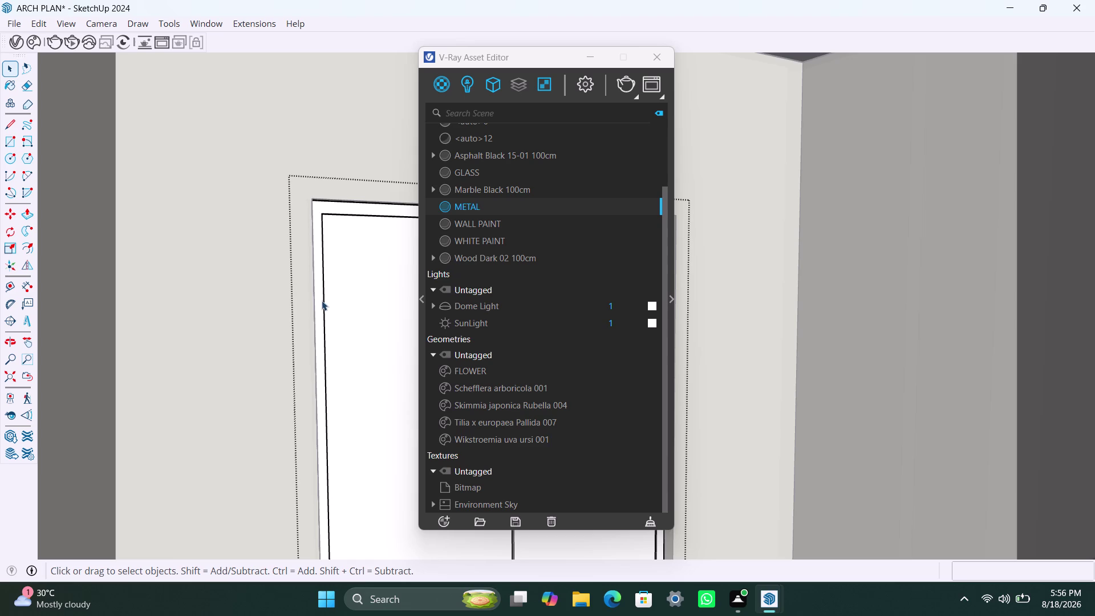
scroll(up, 3)
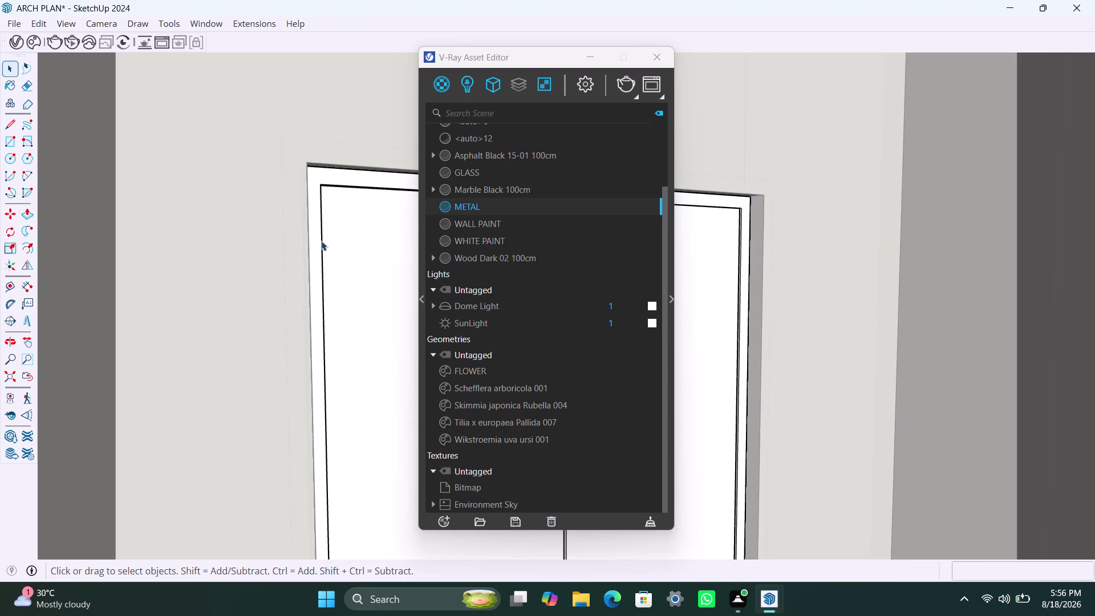
triple_click(318, 235)
right_click(466, 211)
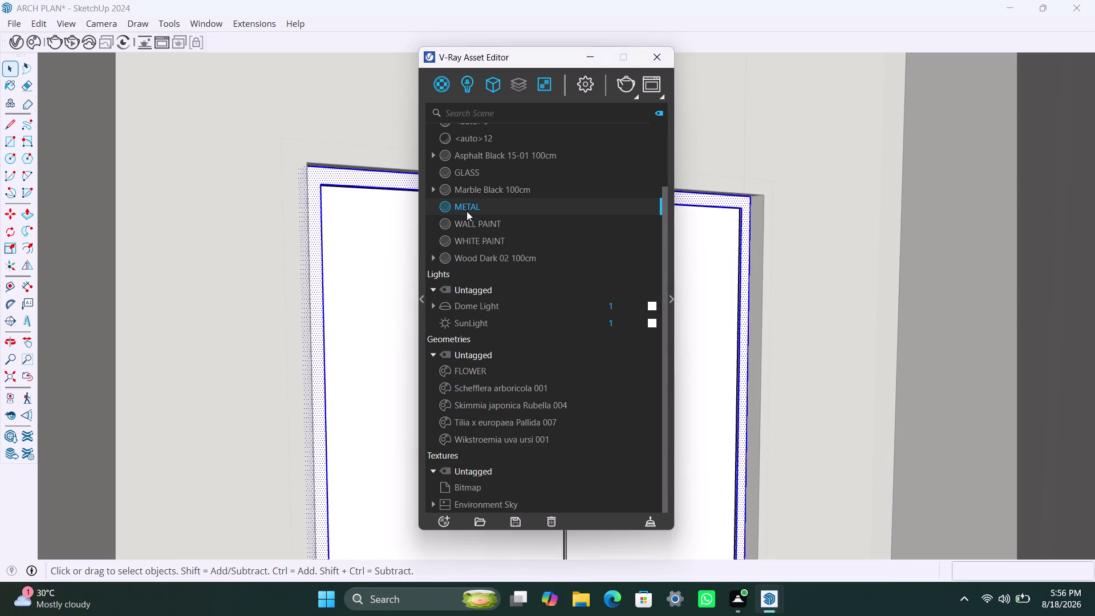
click(482, 235)
scroll(down, 3)
scroll(down, 3)
scroll(down, 3)
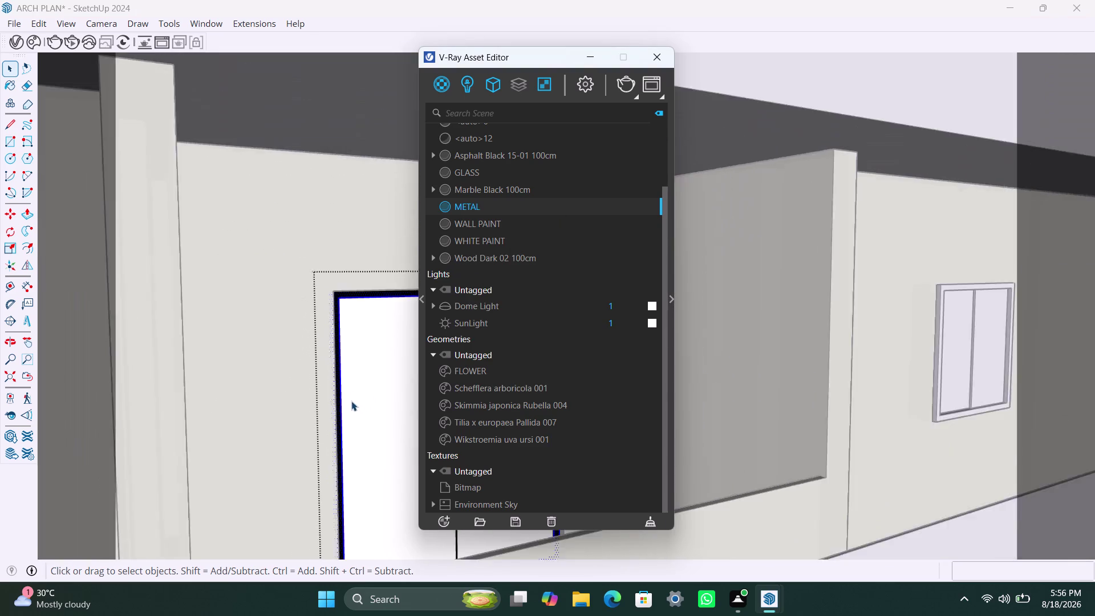
scroll(down, 3)
Orbit back to the facade and apply METAL to a window frame.
middle_drag(348, 405, 116, 428)
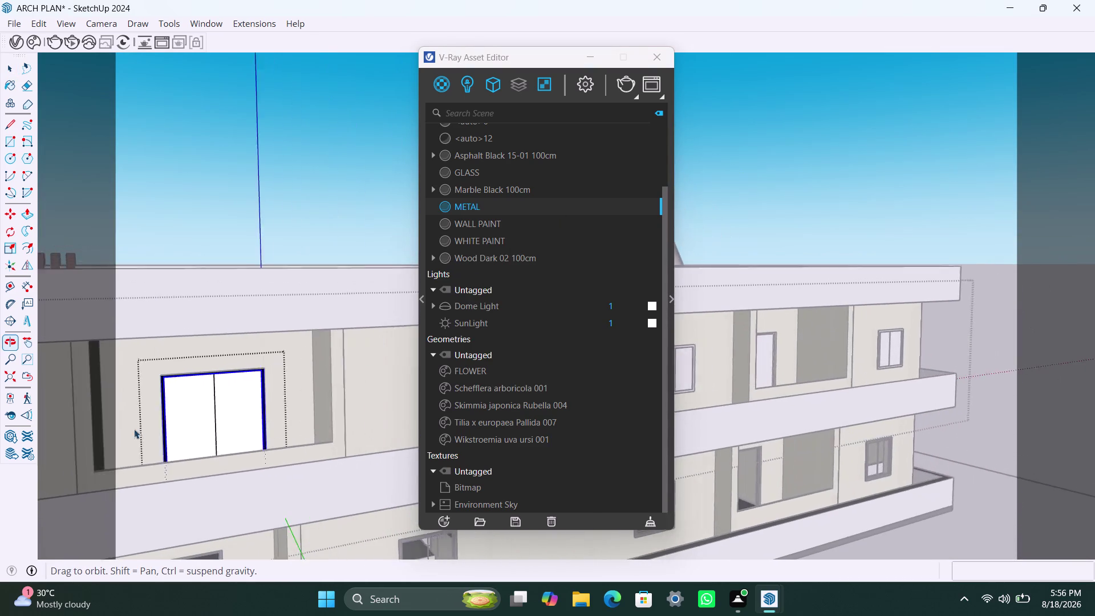
scroll(down, 3)
middle_drag(241, 427, 117, 446)
scroll(up, 3)
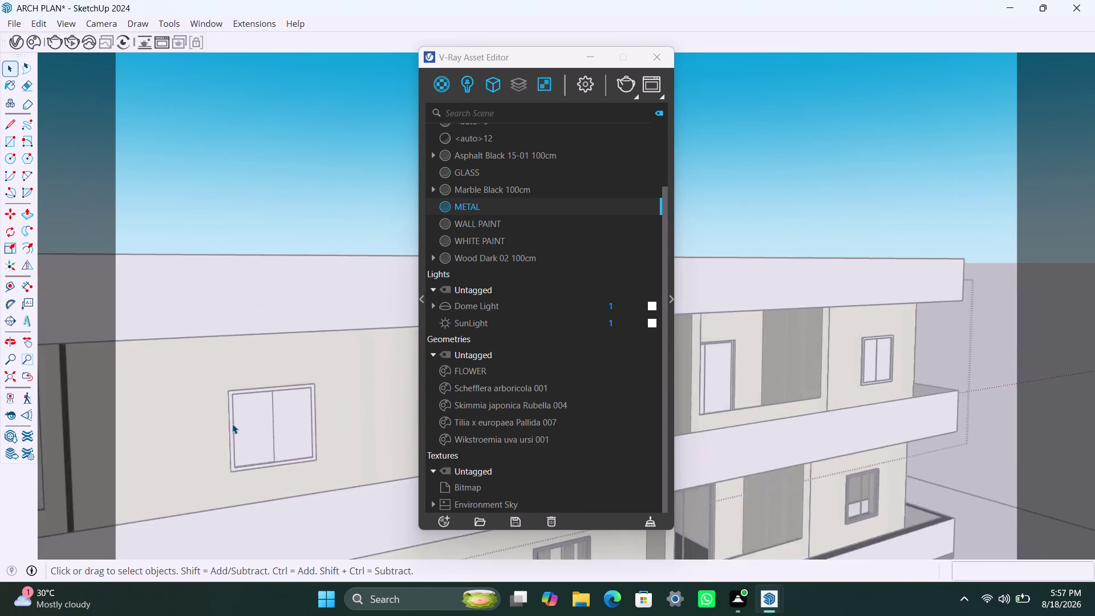
scroll(up, 3)
triple_click(228, 415)
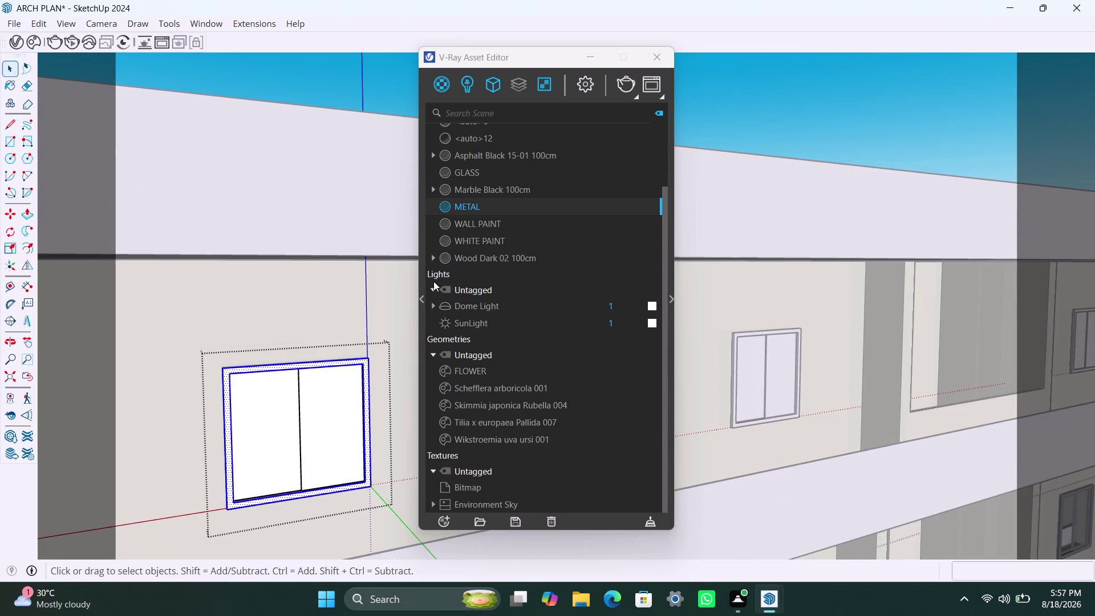
right_click(478, 204)
click(501, 244)
Apply METAL to a second window frame across the facade.
scroll(down, 3)
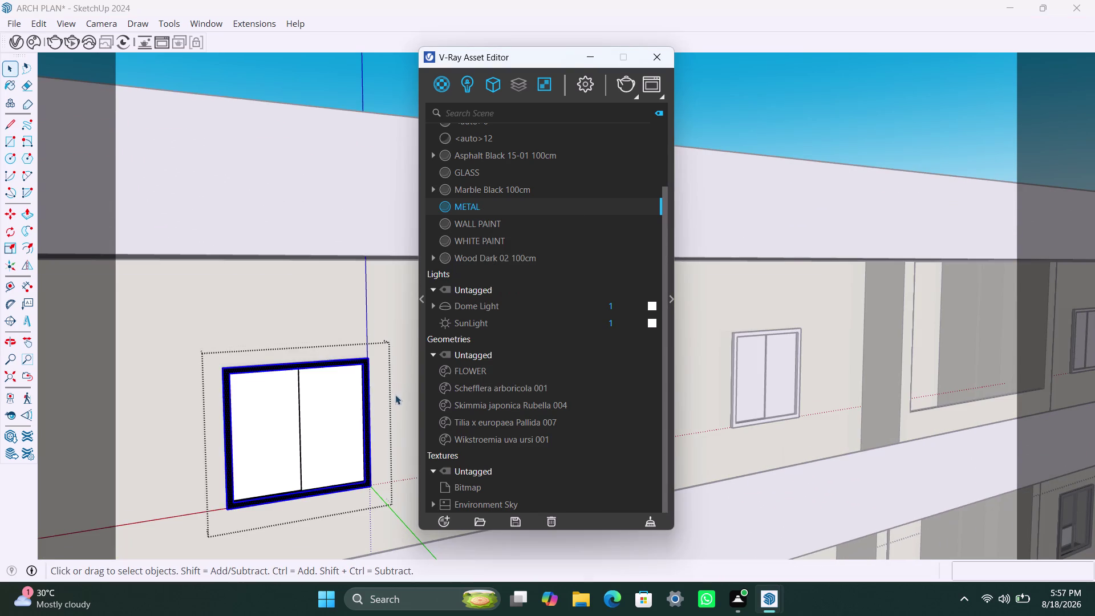
scroll(down, 3)
middle_drag(386, 406, 139, 446)
scroll(up, 3)
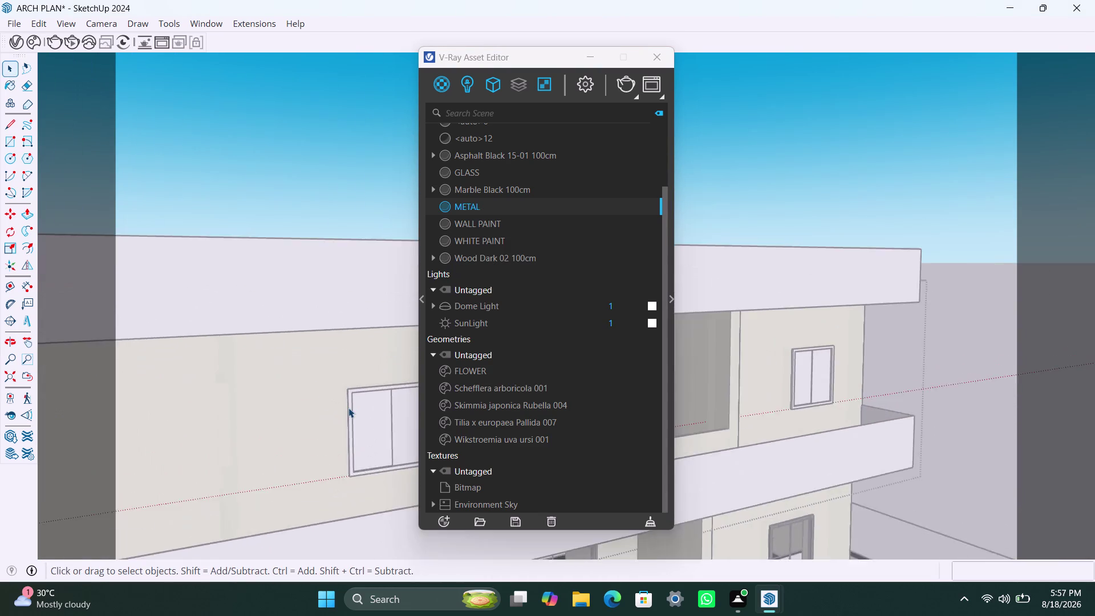
scroll(up, 3)
triple_click(350, 405)
triple_click(351, 395)
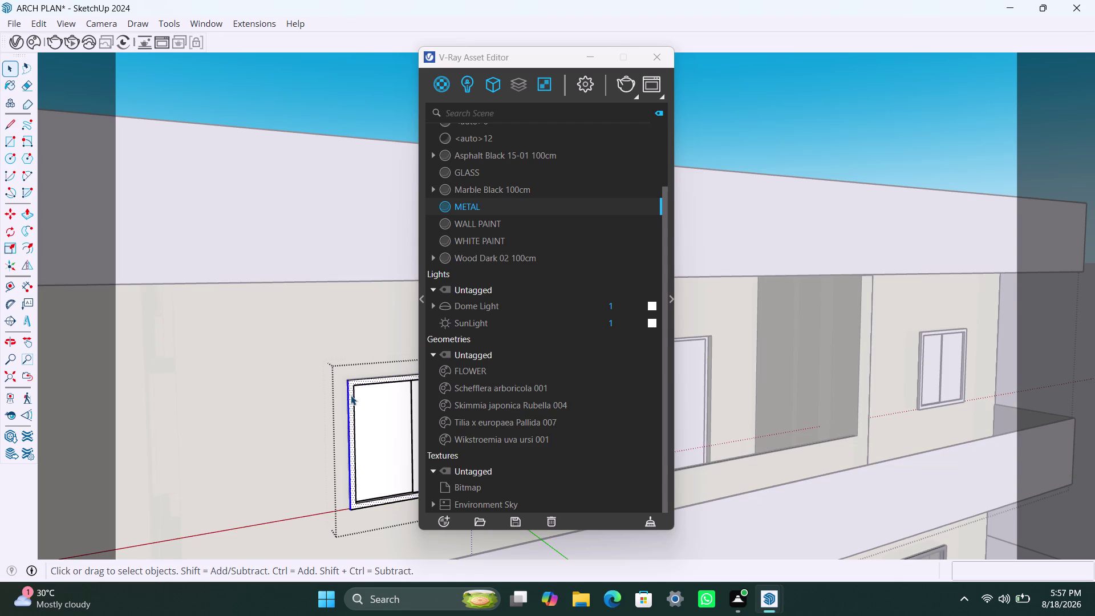
right_click(479, 208)
click(490, 237)
Apply METAL to a third front window frame.
scroll(down, 3)
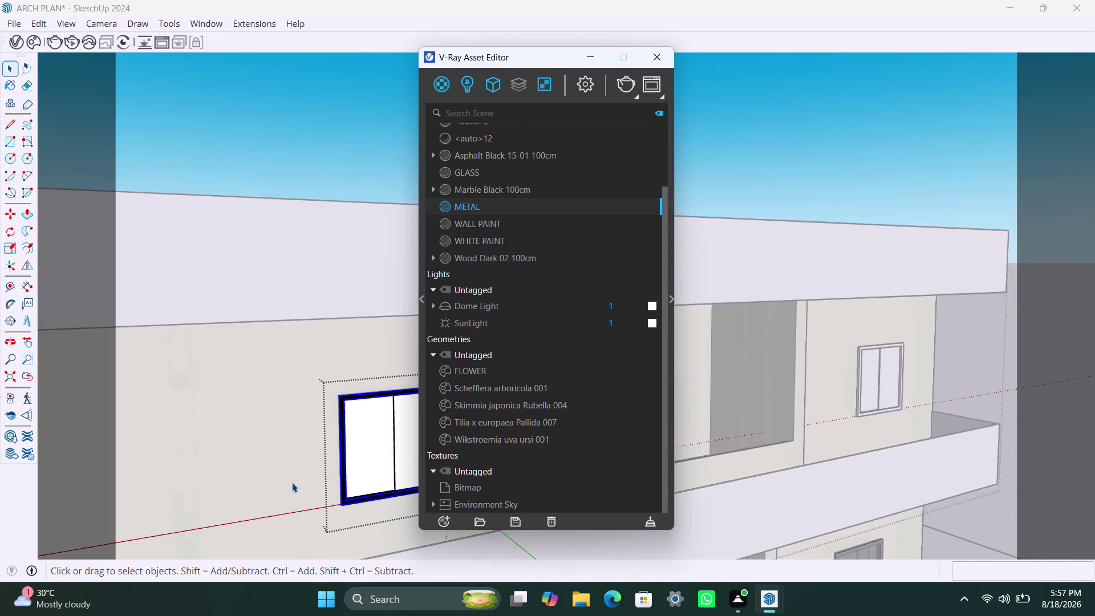
scroll(down, 3)
middle_drag(358, 464, 79, 511)
scroll(up, 3)
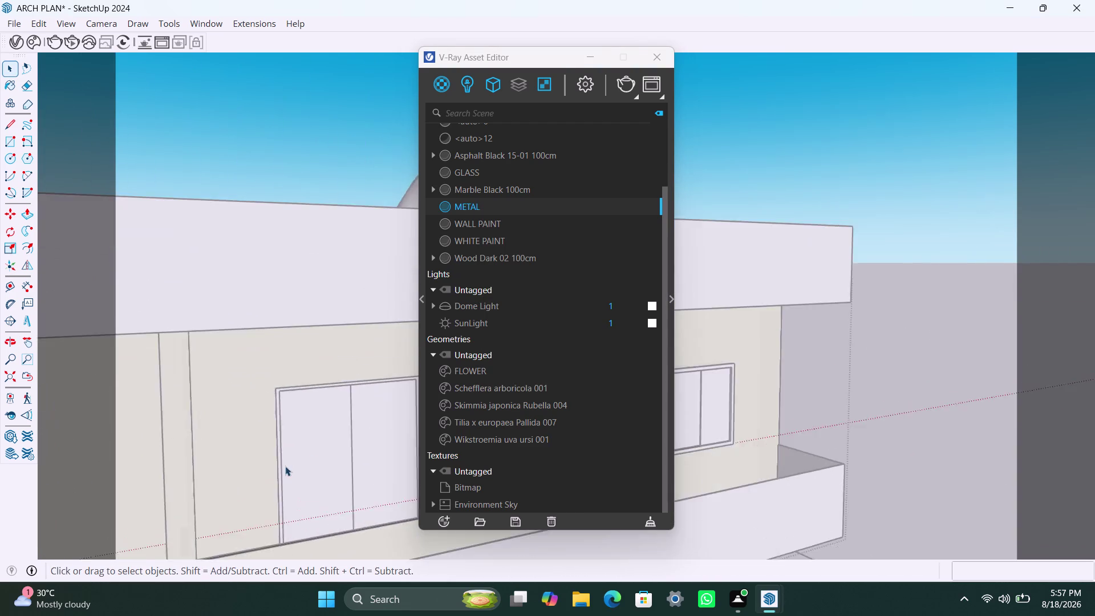
scroll(up, 3)
triple_click(272, 453)
double_click(269, 451)
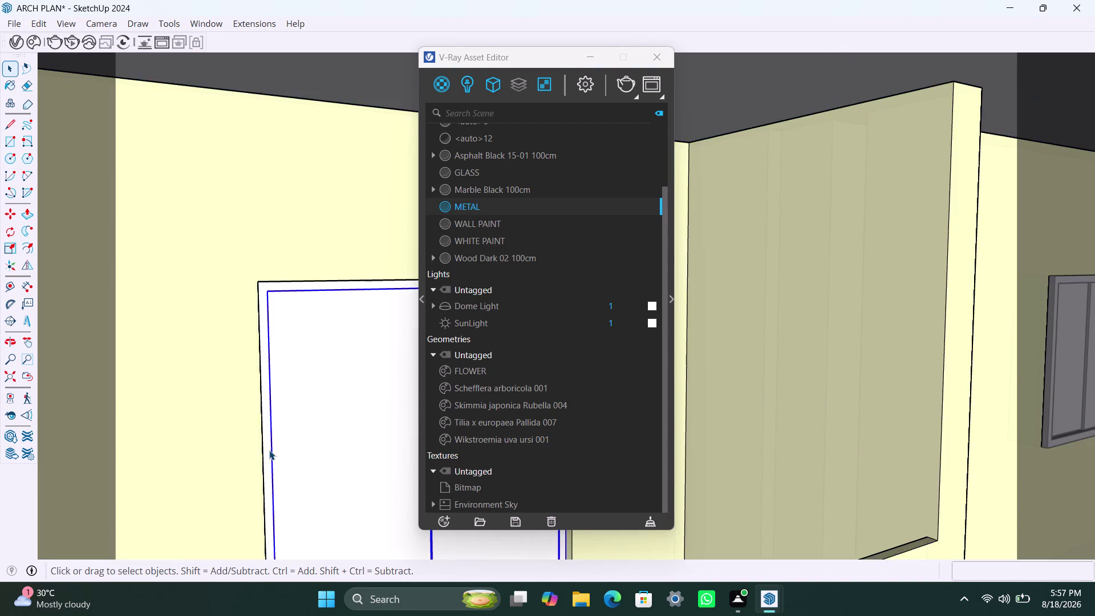
triple_click(269, 450)
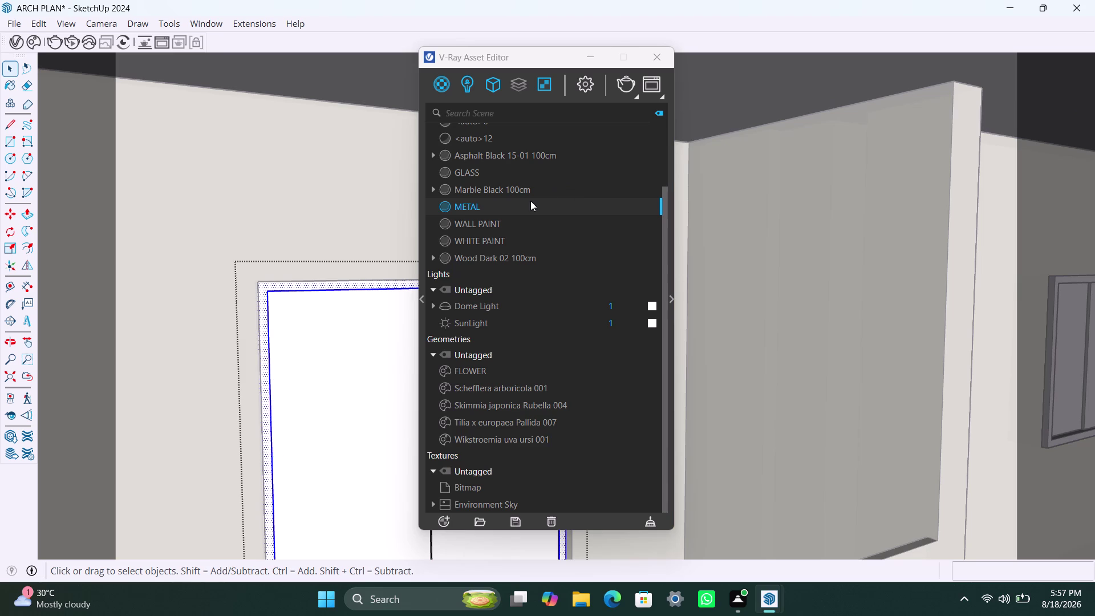
right_click(530, 201)
click(544, 228)
Apply METAL to a fourth front window frame.
scroll(down, 3)
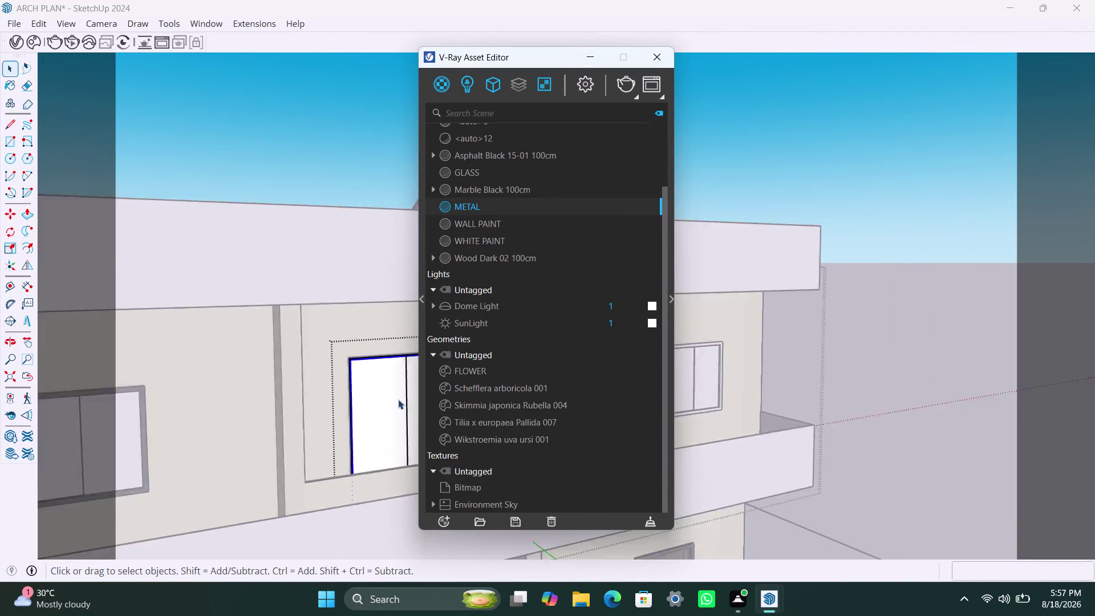
middle_drag(399, 398, 186, 463)
scroll(up, 3)
middle_drag(355, 483, 207, 483)
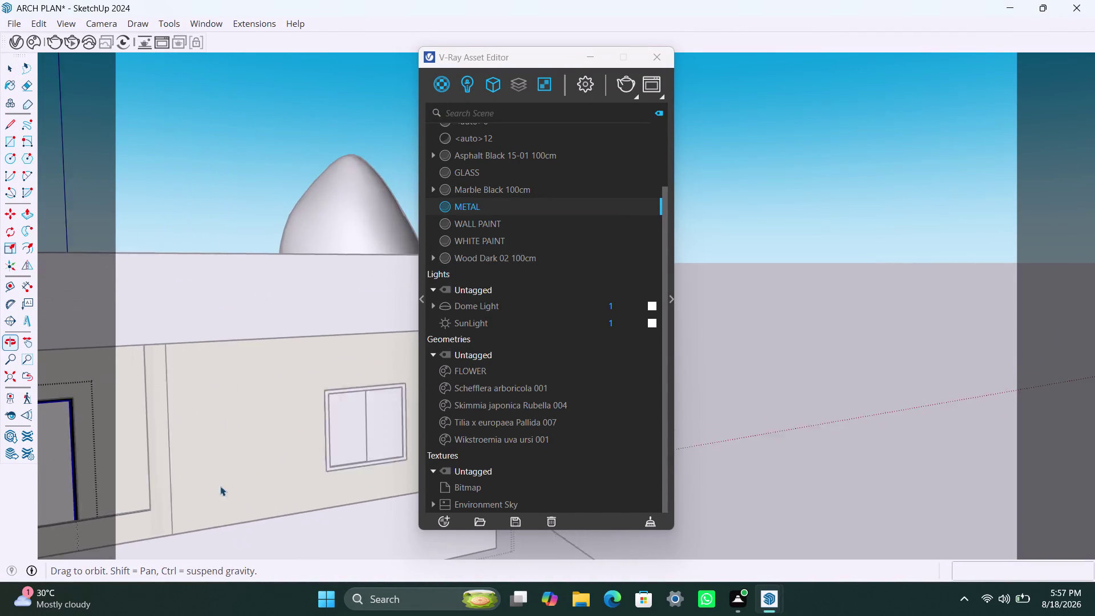
scroll(up, 3)
scroll(up, 3)
triple_click(285, 425)
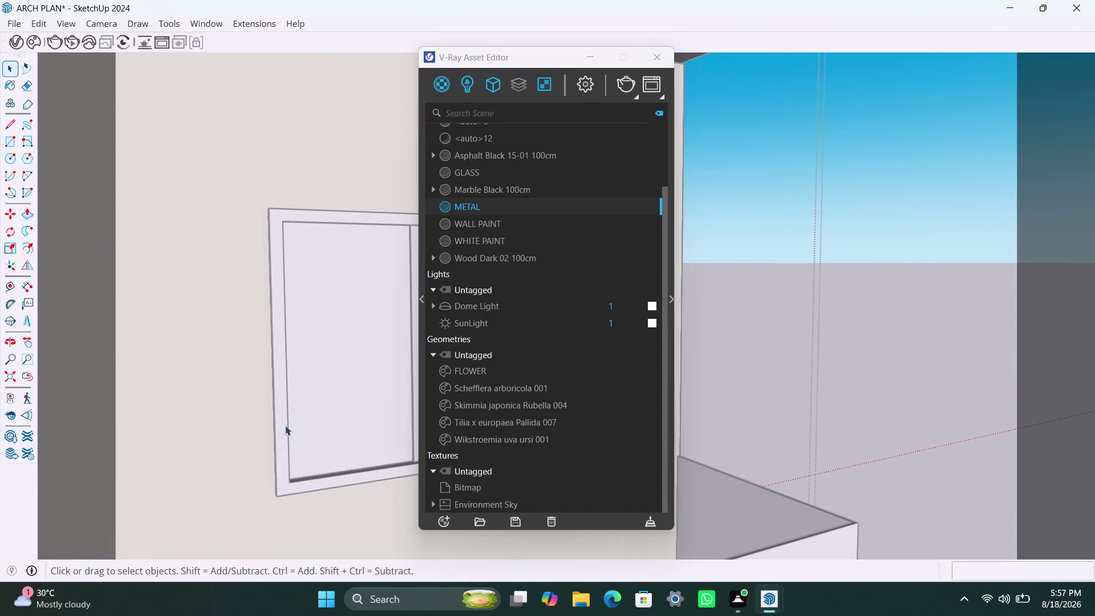
click(285, 426)
right_click(478, 203)
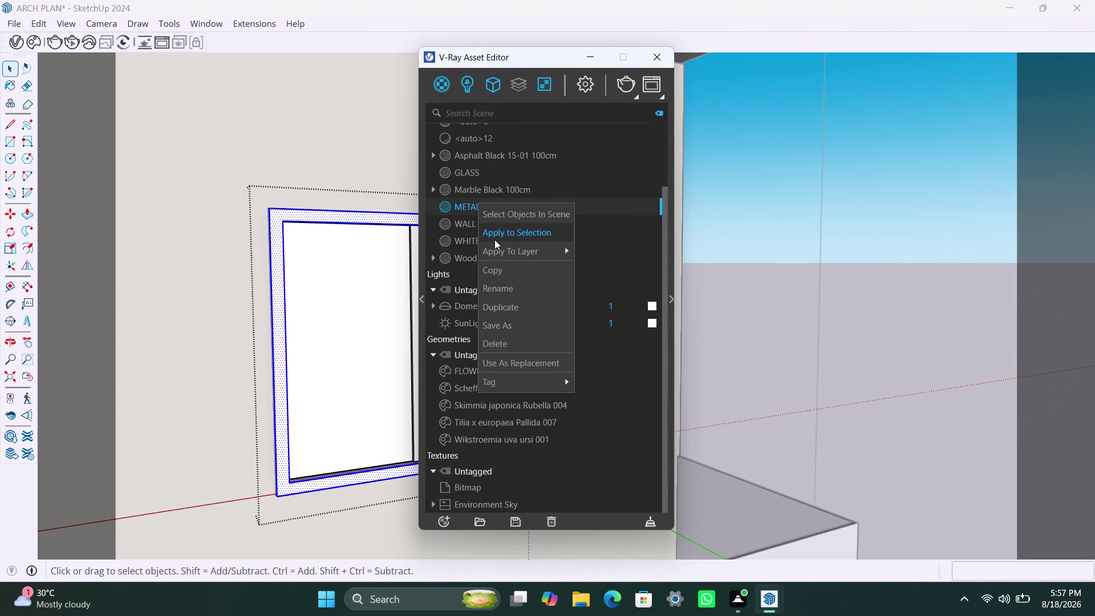
click(494, 240)
Orbit back along the facade toward the side wall.
scroll(down, 3)
middle_drag(357, 426, 297, 428)
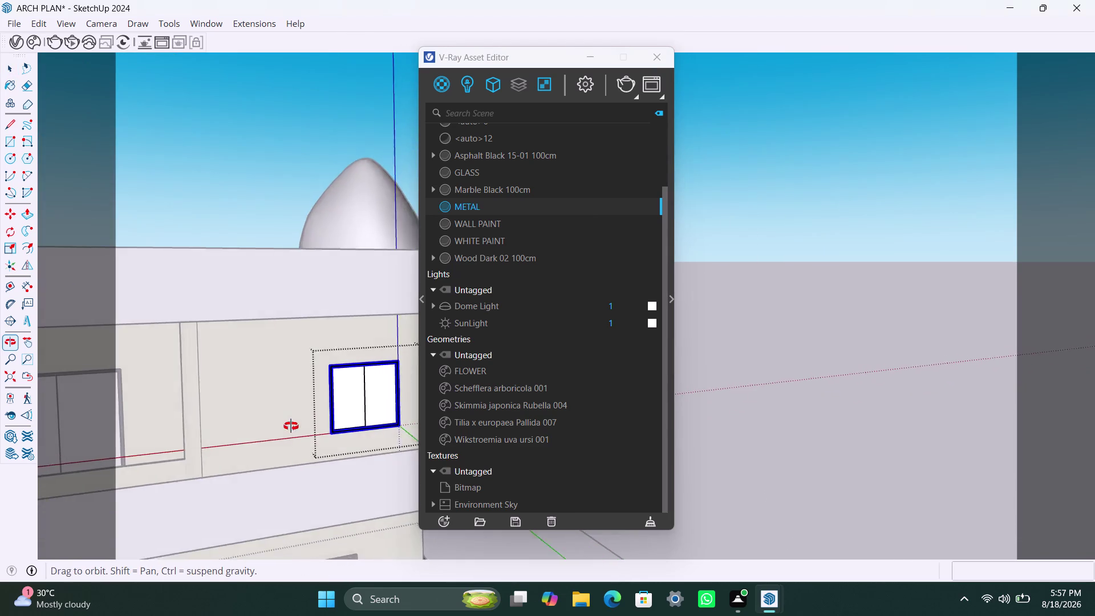
middle_drag(297, 428, 263, 423)
scroll(down, 3)
middle_drag(315, 419, 245, 418)
scroll(up, 3)
middle_drag(367, 412, 292, 432)
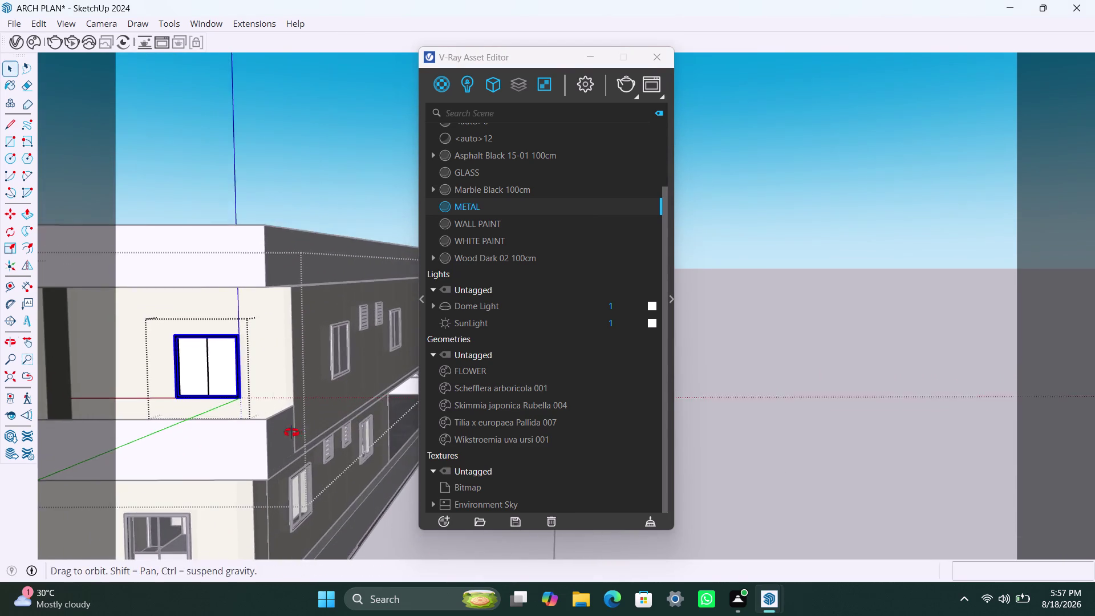
Apply the METAL material to the side wall window frame.
middle_drag(292, 433, 291, 432)
scroll(up, 3)
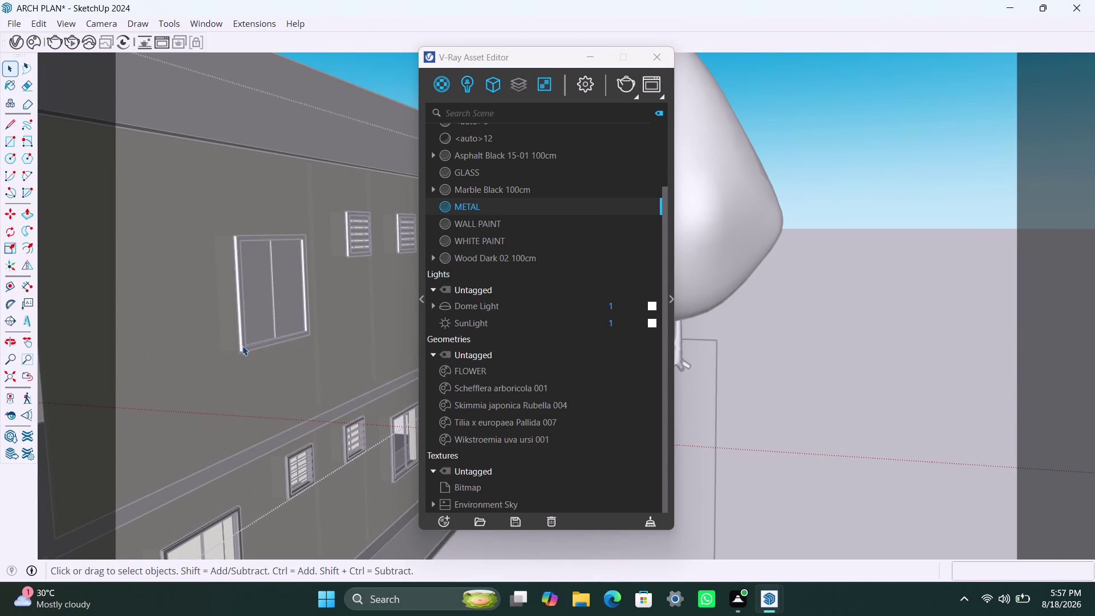
triple_click(242, 345)
click(242, 346)
right_click(490, 206)
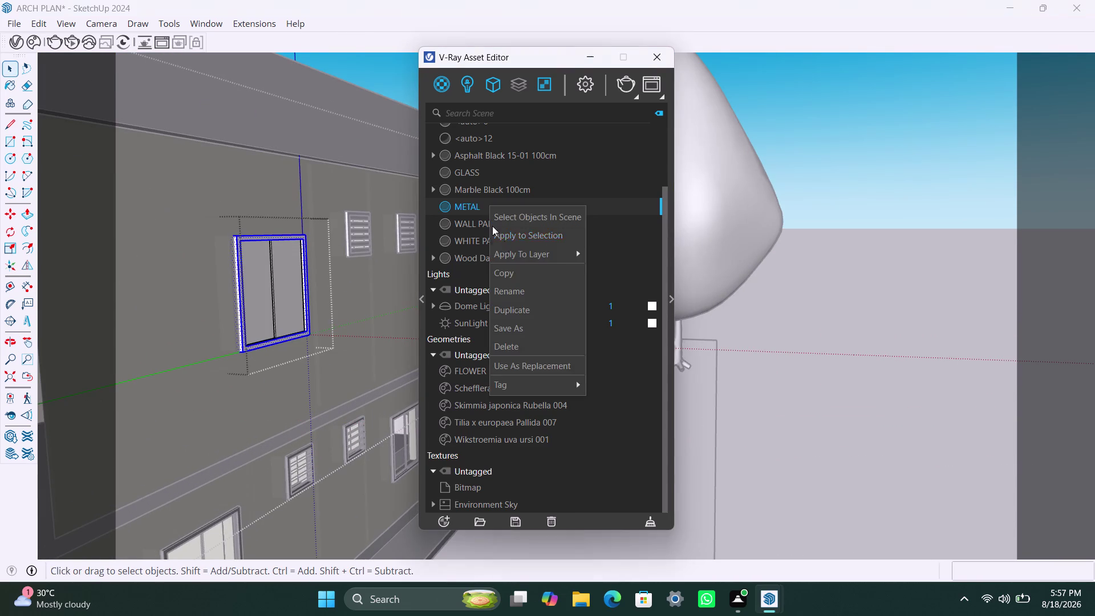
click(504, 241)
Apply METAL to the louvered vent on the side wall.
click(347, 251)
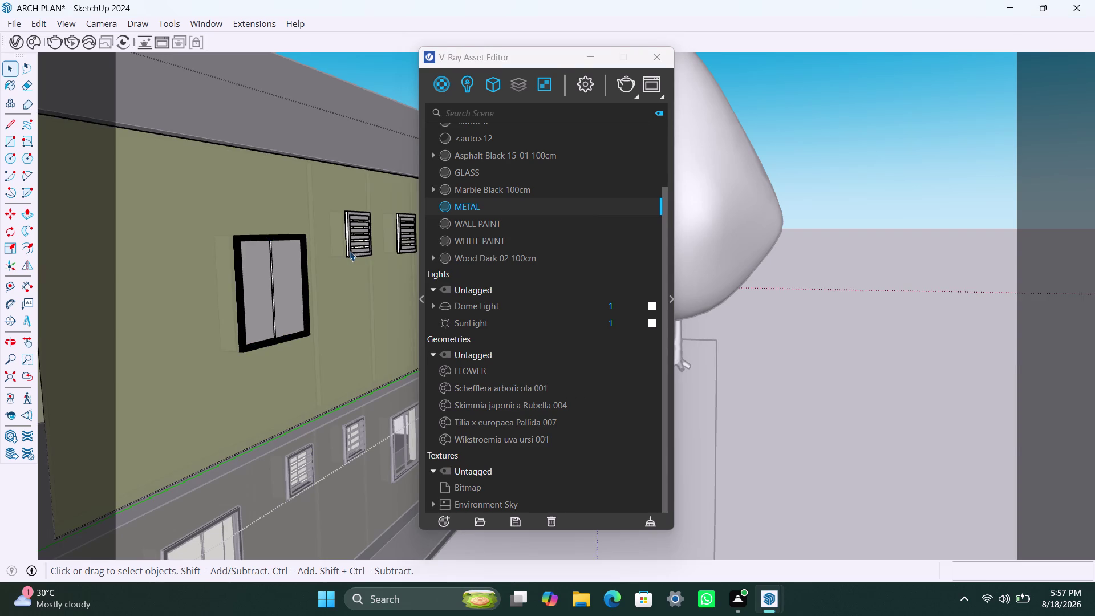
triple_click(350, 251)
scroll(up, 3)
click(348, 254)
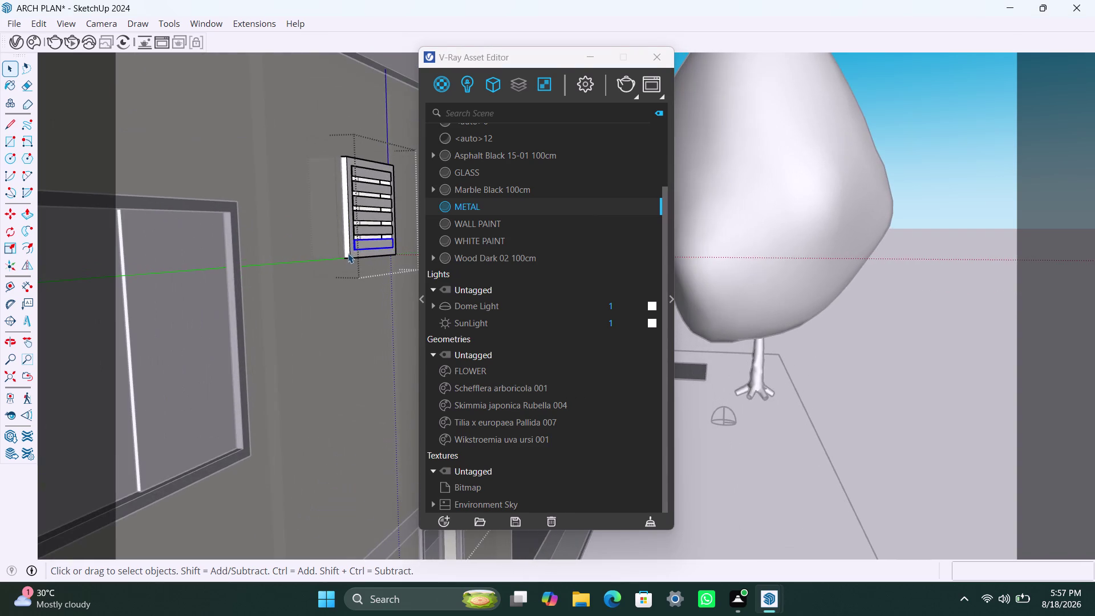
triple_click(350, 251)
click(351, 251)
right_click(468, 202)
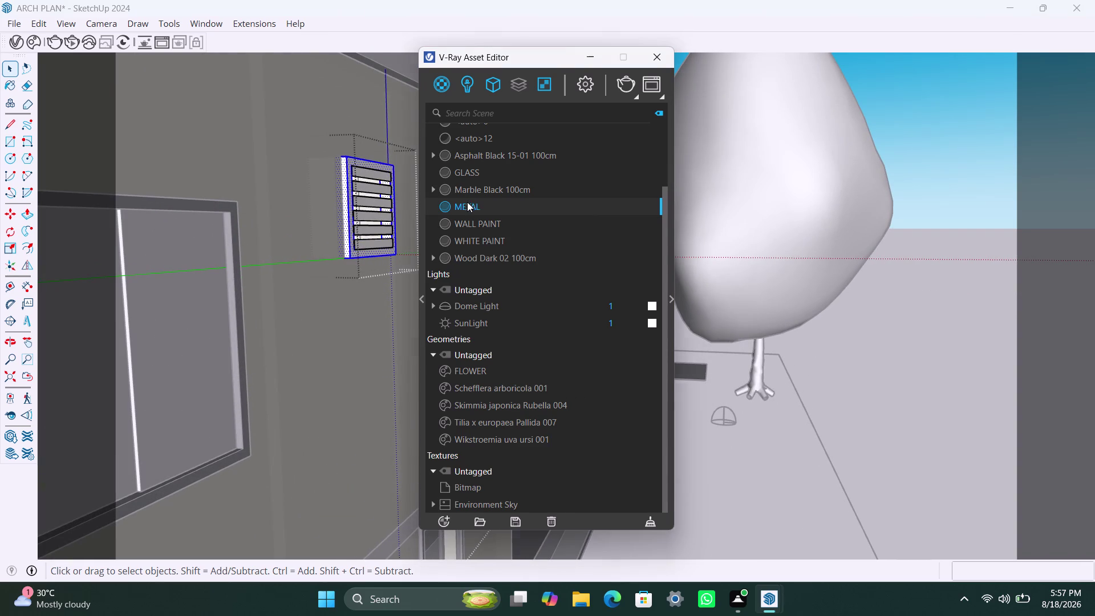
click(490, 226)
Apply METAL to a second louvered vent.
scroll(down, 3)
middle_drag(343, 339, 227, 386)
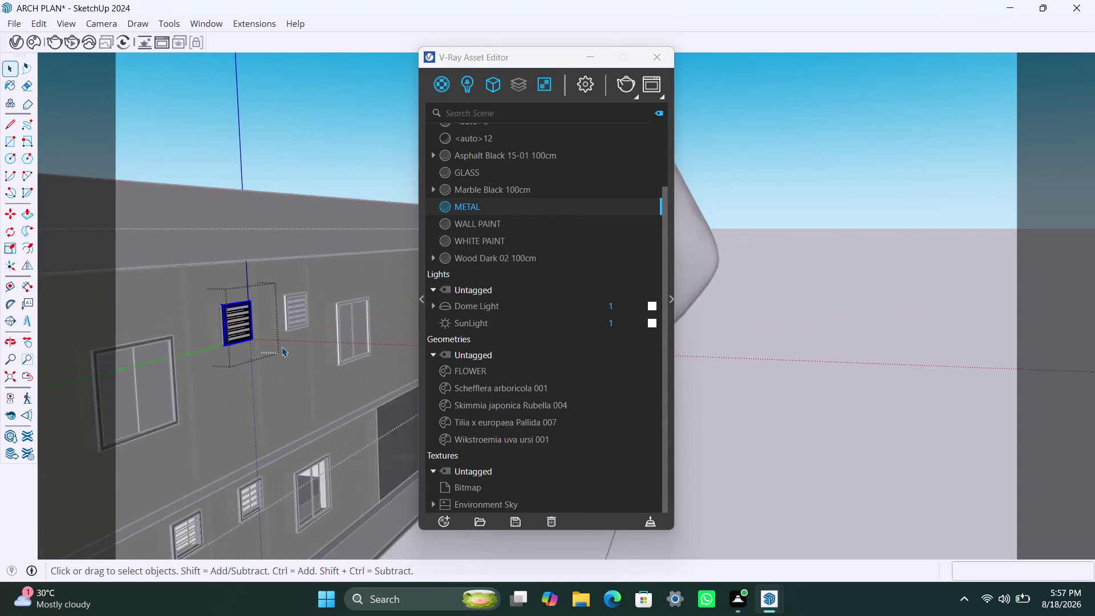
scroll(up, 3)
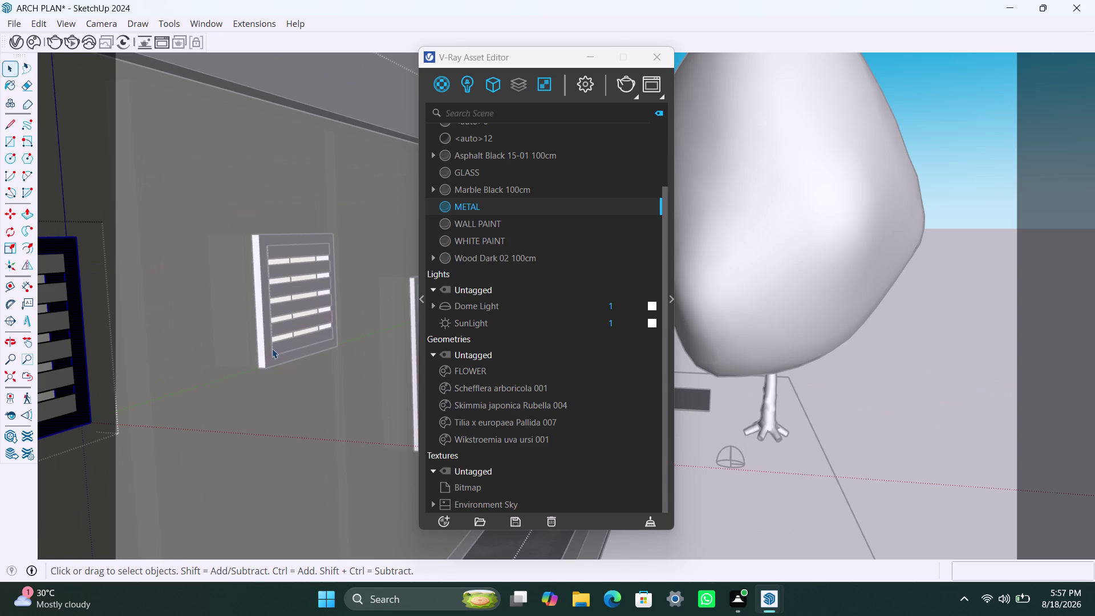
triple_click(270, 353)
click(270, 354)
right_click(471, 211)
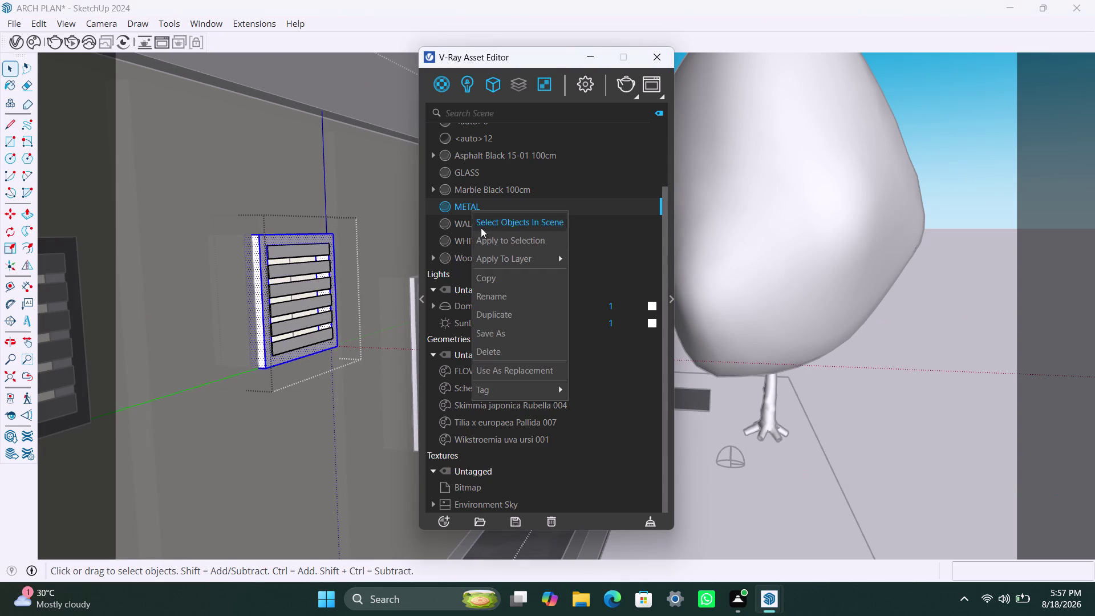
click(484, 238)
Apply METAL to the next window frame.
scroll(down, 3)
middle_drag(319, 420, 256, 442)
scroll(up, 3)
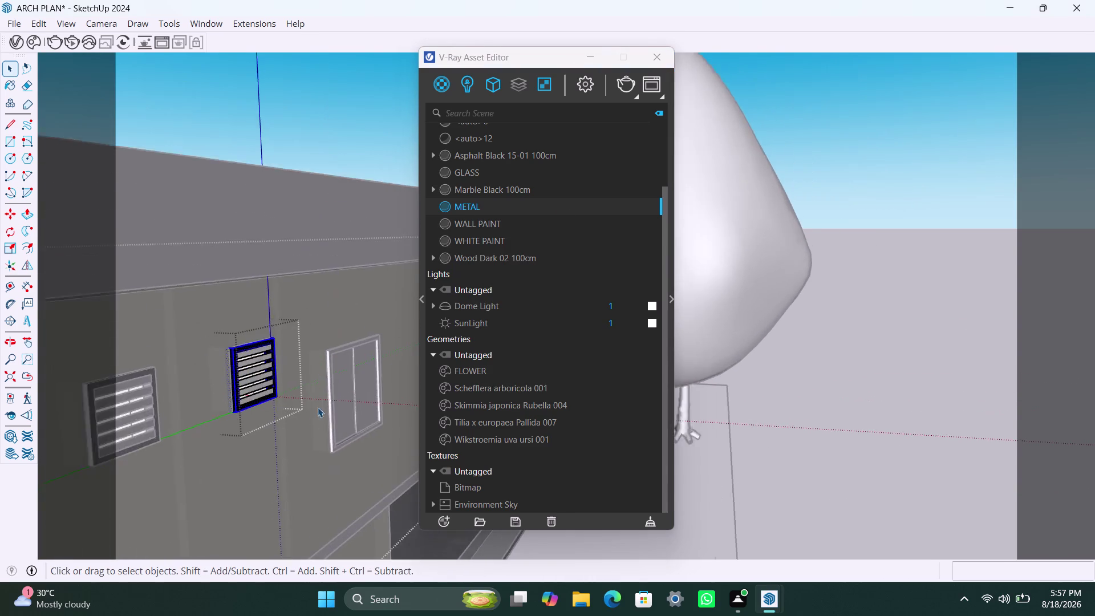
scroll(up, 3)
click(339, 367)
triple_click(339, 367)
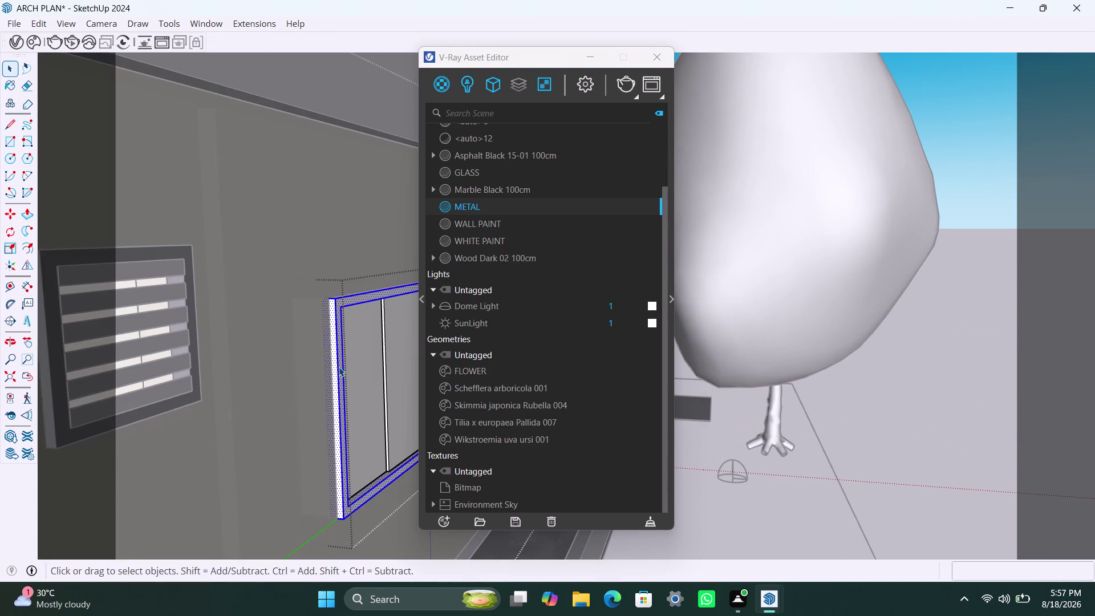
right_click(483, 205)
click(495, 247)
click(501, 241)
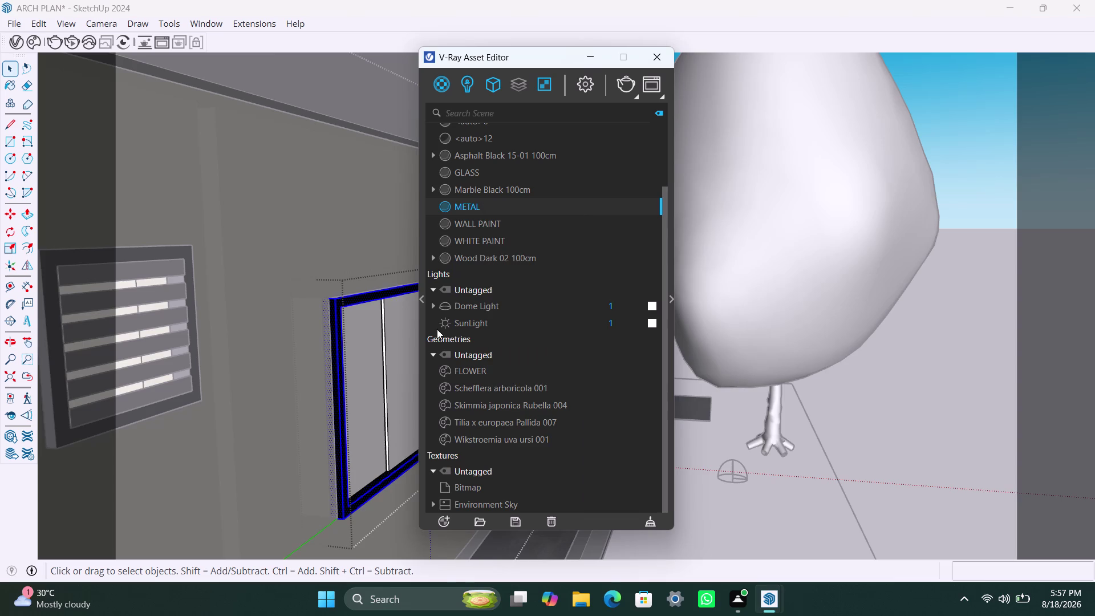
Apply METAL to the small window frame.
scroll(down, 3)
middle_drag(378, 404, 245, 450)
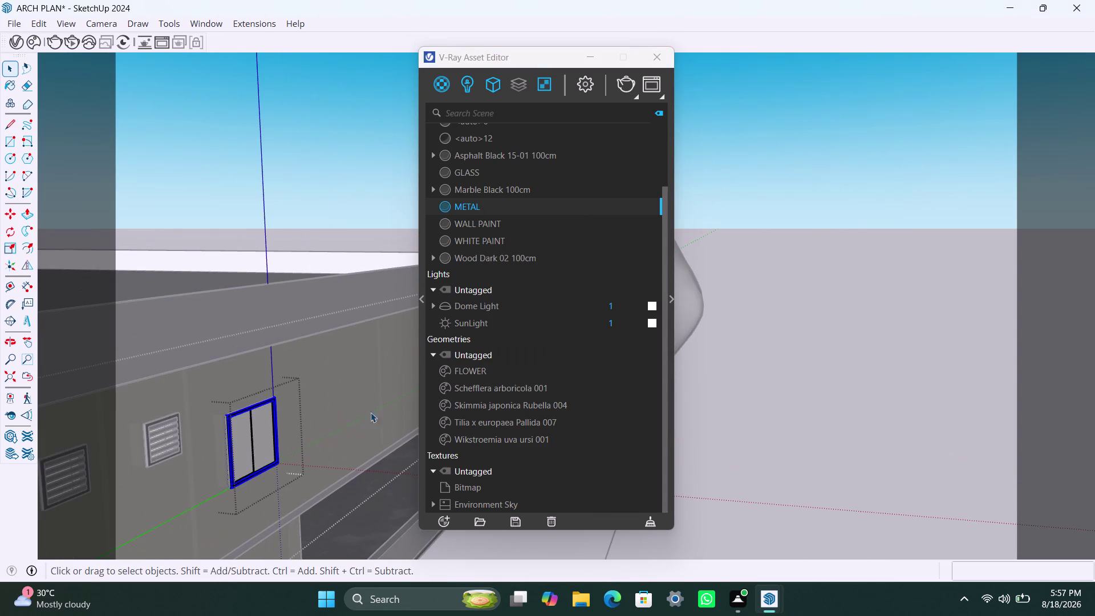
middle_drag(323, 431, 221, 483)
scroll(up, 3)
scroll(up, 3)
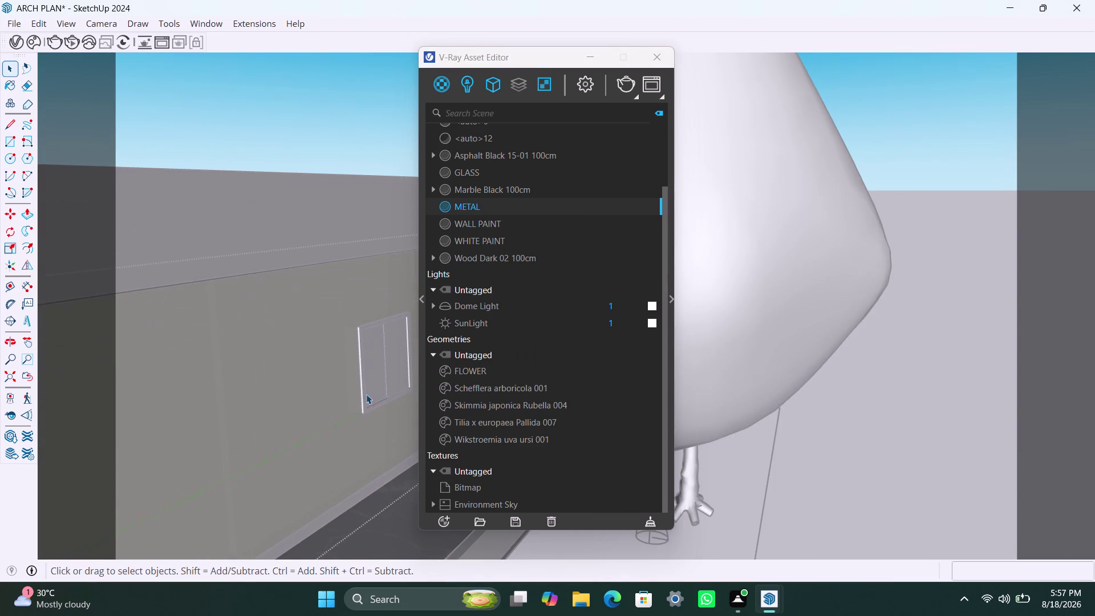
click(364, 392)
double_click(363, 390)
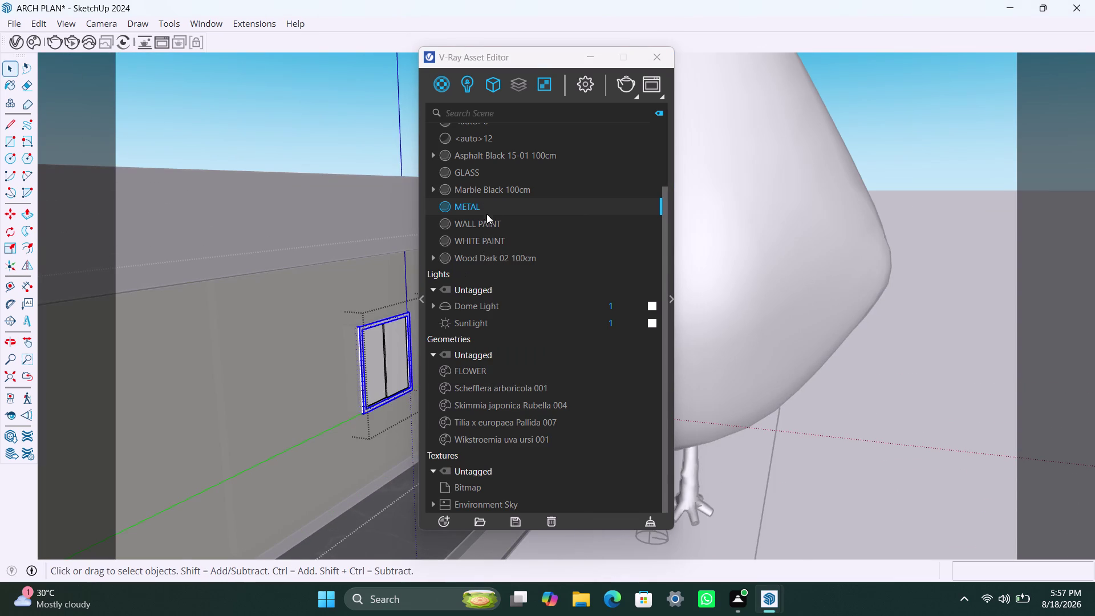
right_click(490, 205)
click(509, 231)
Give a third vent the METAL material.
scroll(down, 3)
middle_drag(362, 425, 274, 451)
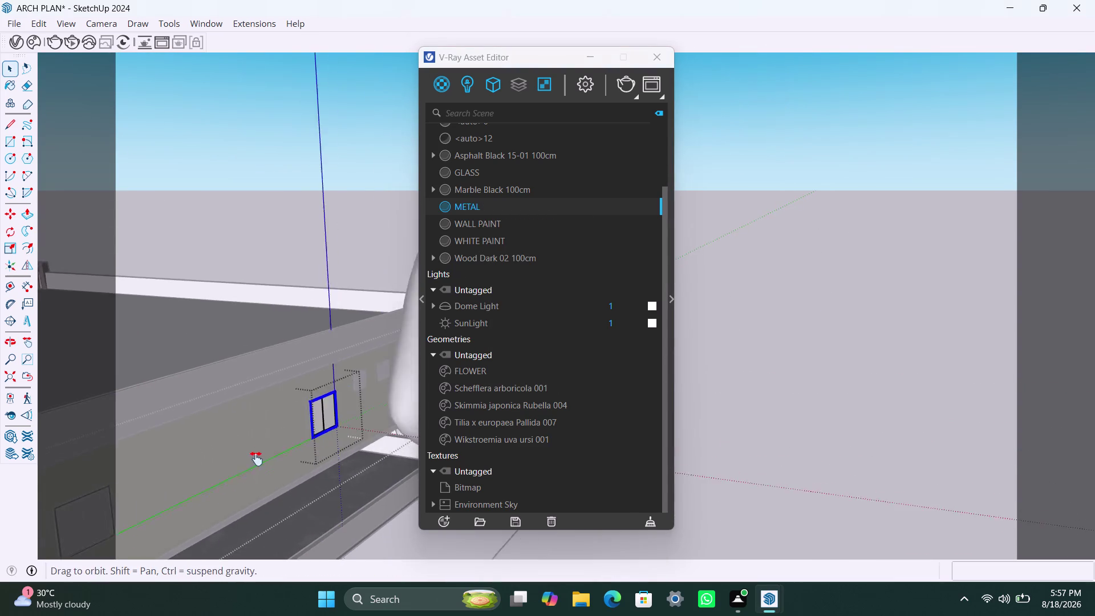
middle_drag(274, 451, 240, 466)
scroll(up, 3)
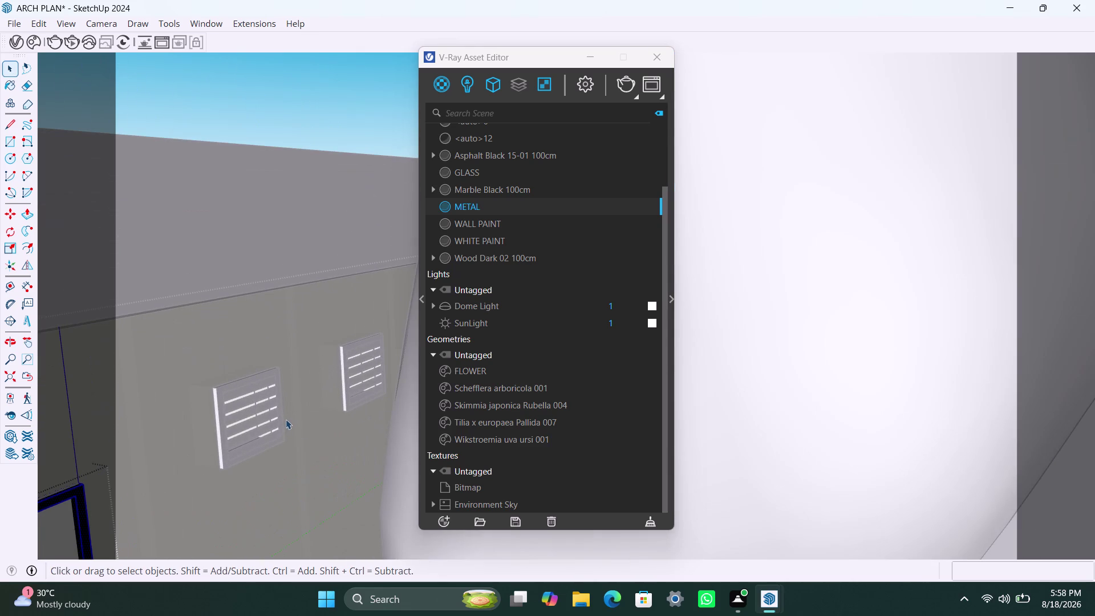
triple_click(229, 467)
click(229, 466)
right_click(504, 213)
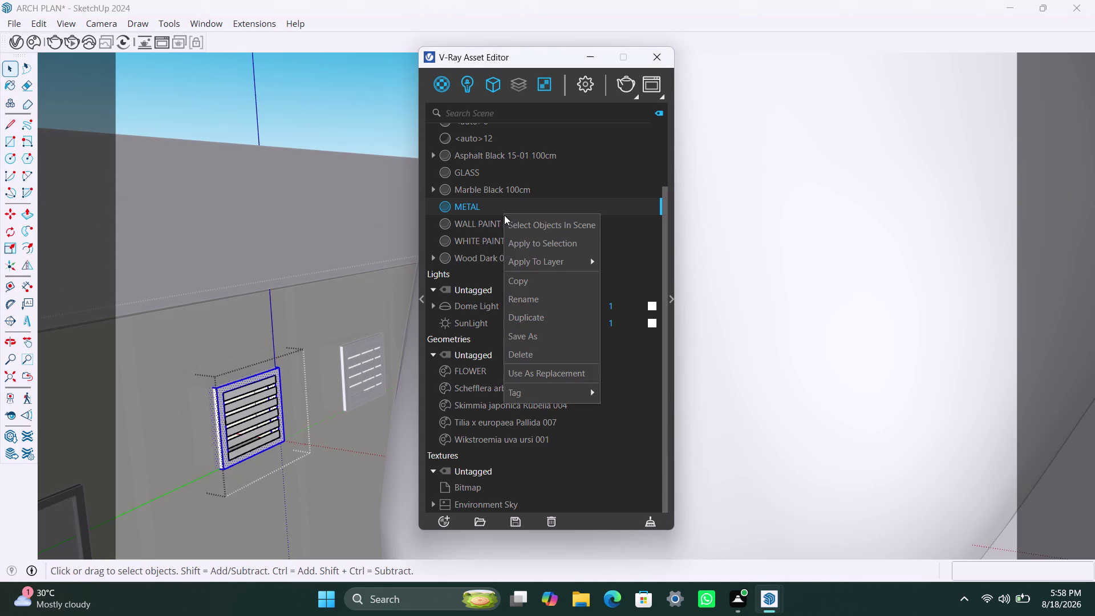
click(509, 238)
Give a fourth vent the METAL material.
scroll(down, 3)
middle_drag(328, 433, 269, 467)
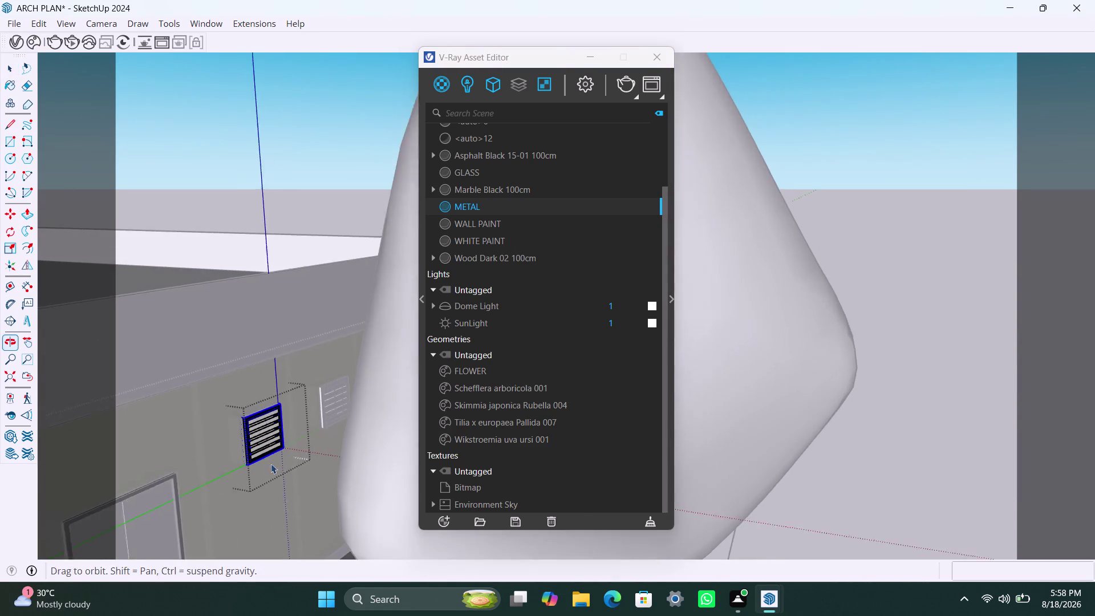
scroll(up, 3)
triple_click(300, 408)
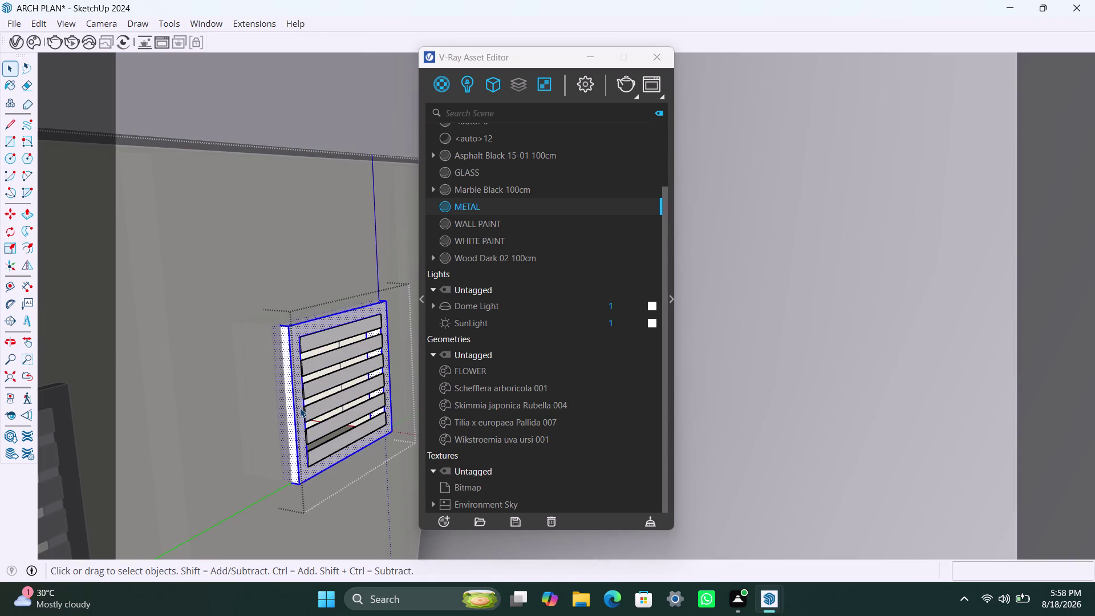
click(300, 408)
right_click(452, 206)
right_click(480, 199)
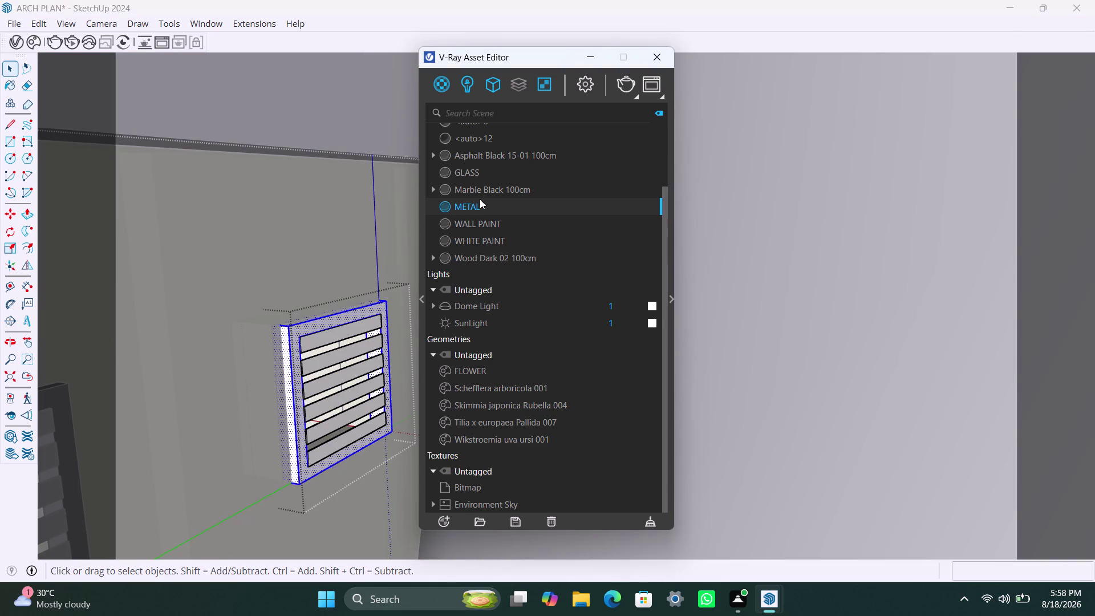
right_click(472, 209)
click(509, 237)
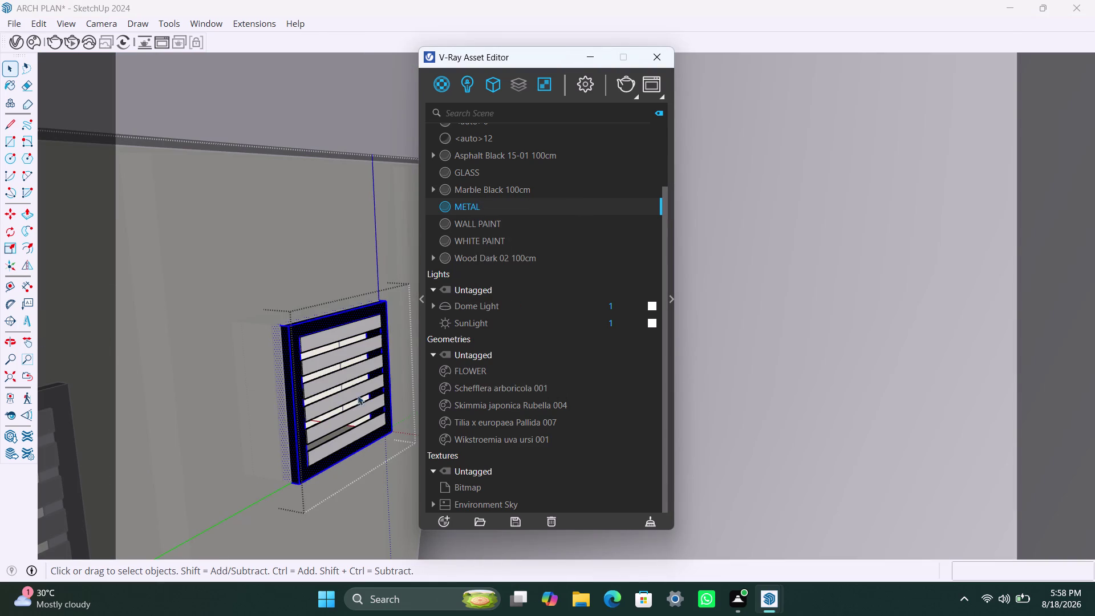
scroll(down, 3)
scroll(down, 3)
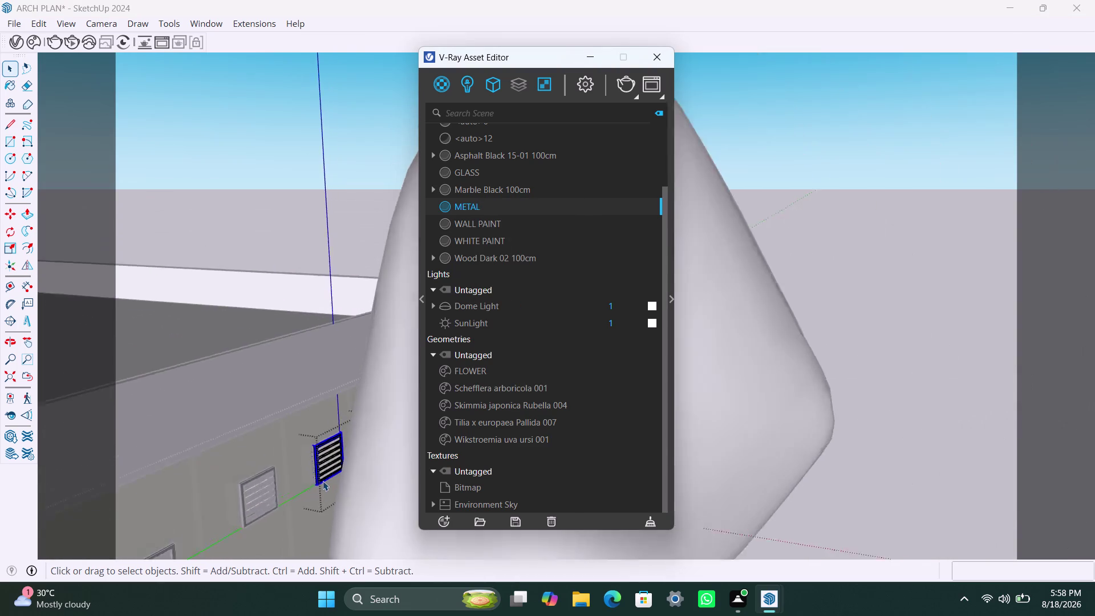
Orbit around the house to the window beside the tree.
scroll(down, 3)
middle_drag(347, 491, 247, 494)
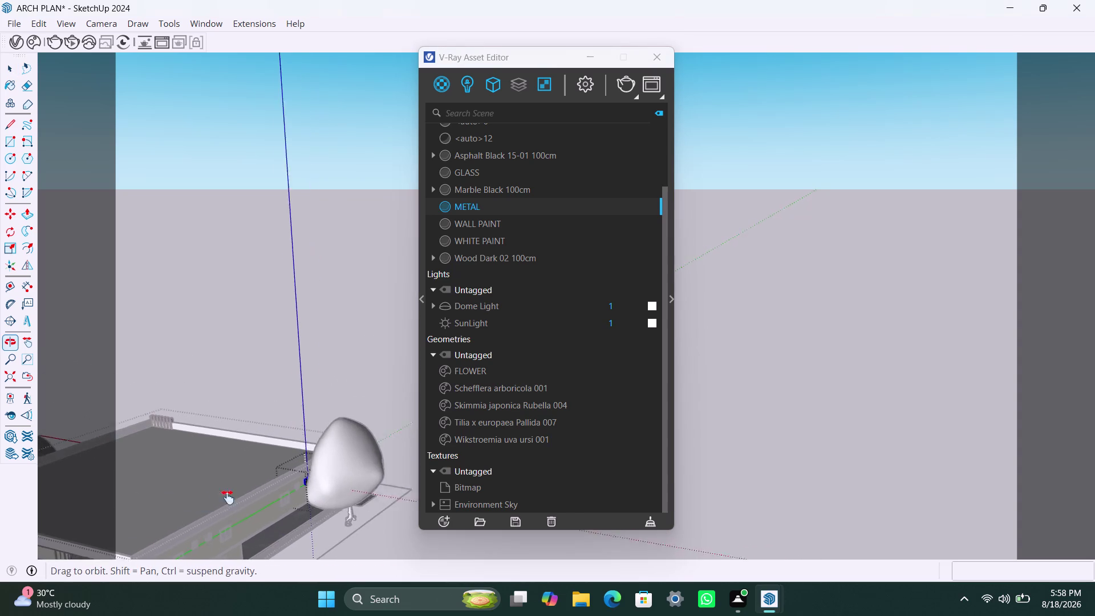
middle_drag(247, 494, 163, 510)
scroll(up, 3)
middle_drag(306, 474, 32, 526)
scroll(up, 3)
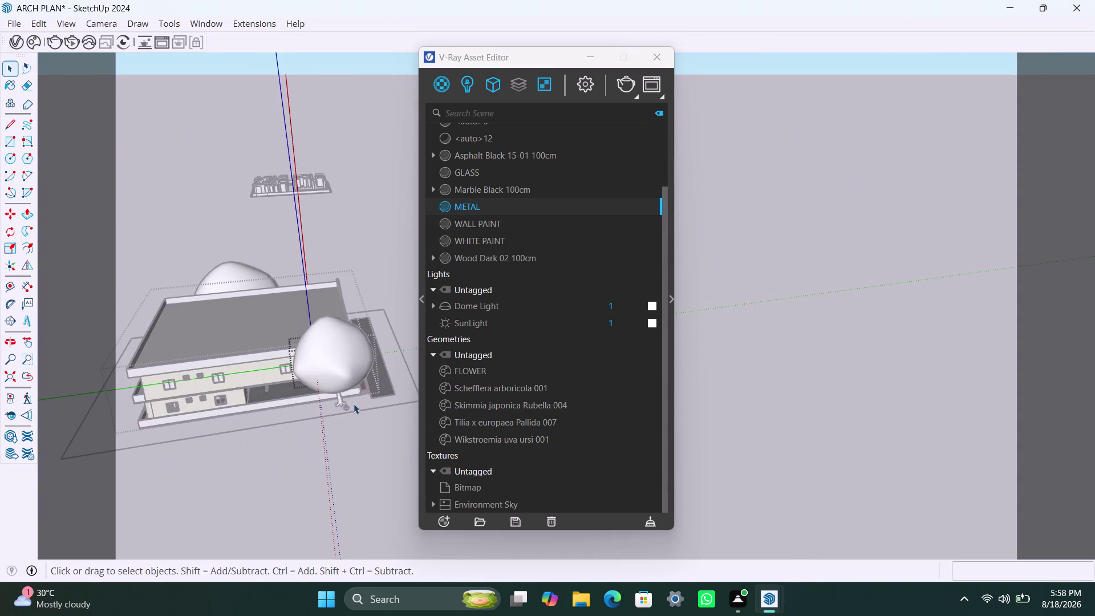
middle_drag(357, 401, 164, 438)
scroll(up, 3)
middle_drag(376, 286, 324, 298)
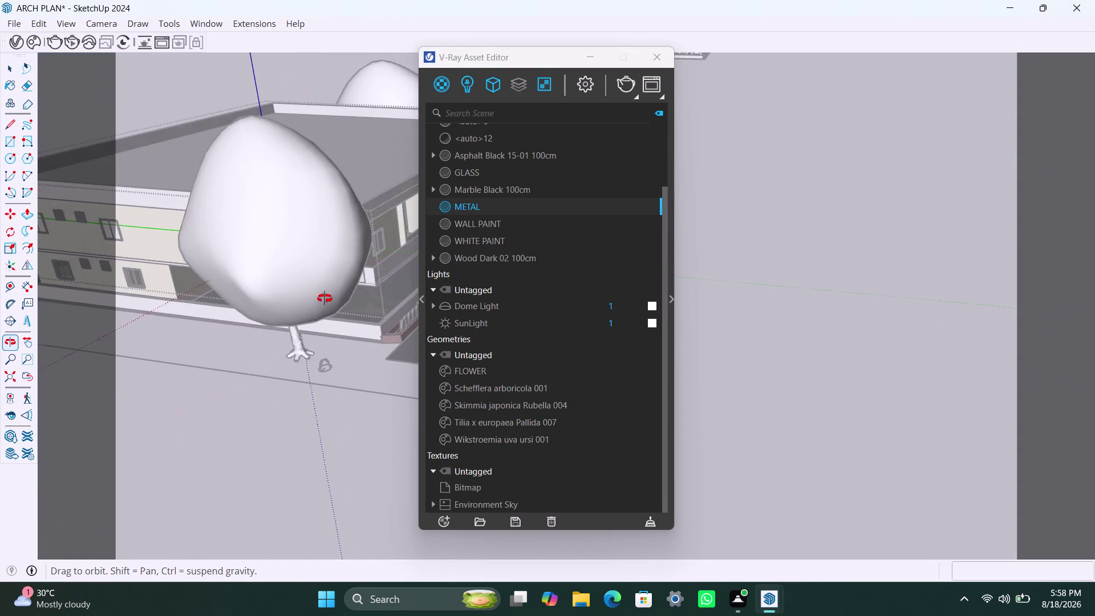
middle_drag(323, 299, 269, 329)
scroll(up, 3)
middle_drag(288, 267, 219, 282)
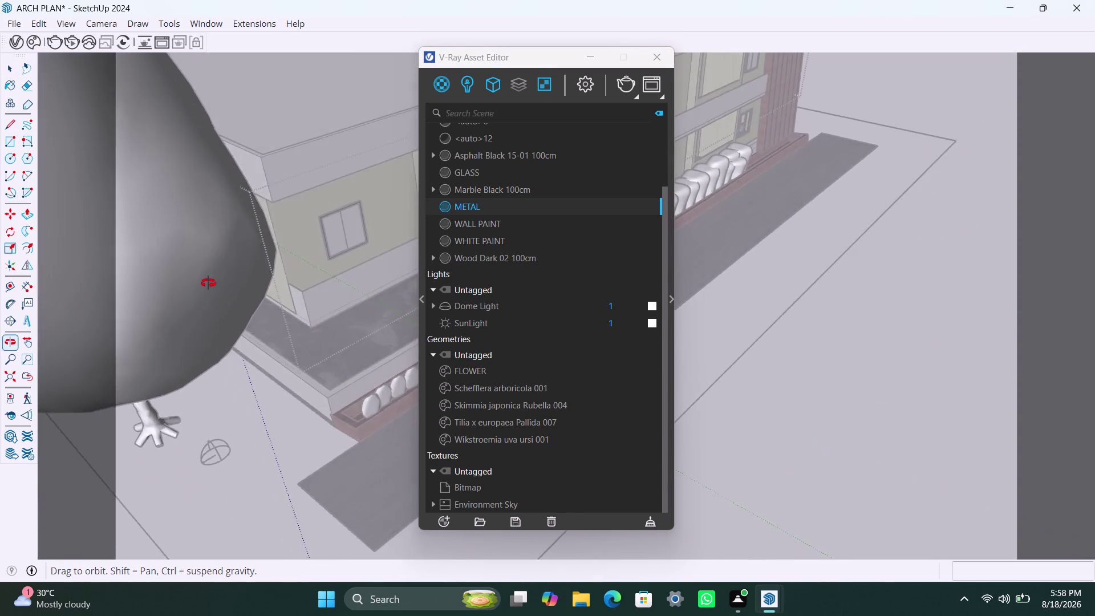
middle_drag(219, 282, 121, 298)
click(162, 329)
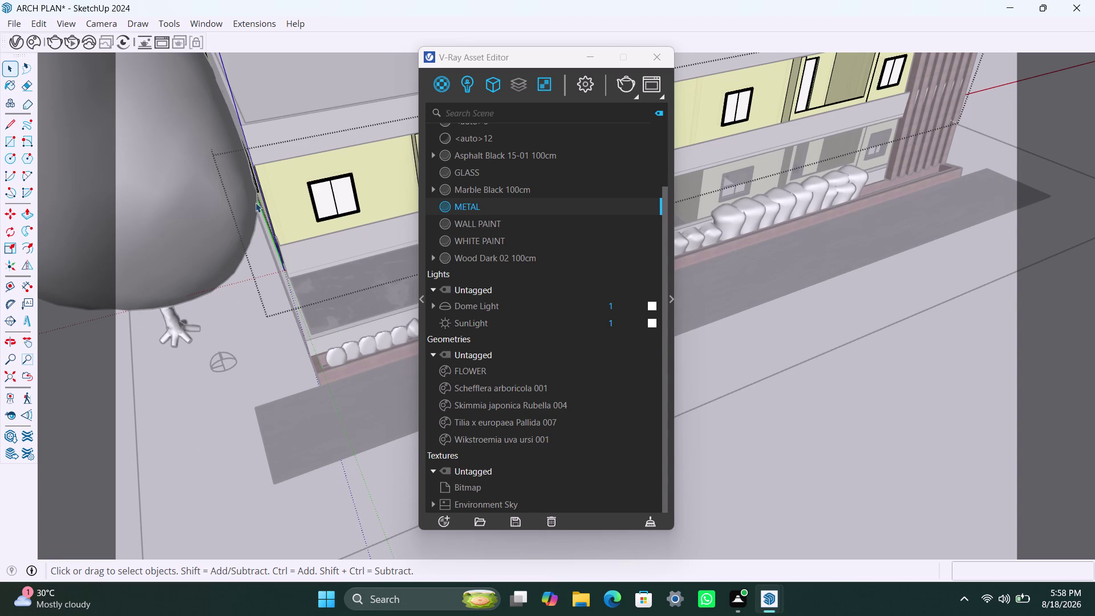
Apply METAL to the thin frame strip beside the window.
scroll(up, 3)
scroll(up, 3)
middle_drag(254, 197, 260, 198)
scroll(up, 3)
middle_drag(242, 190, 229, 194)
middle_drag(230, 193, 280, 191)
scroll(up, 3)
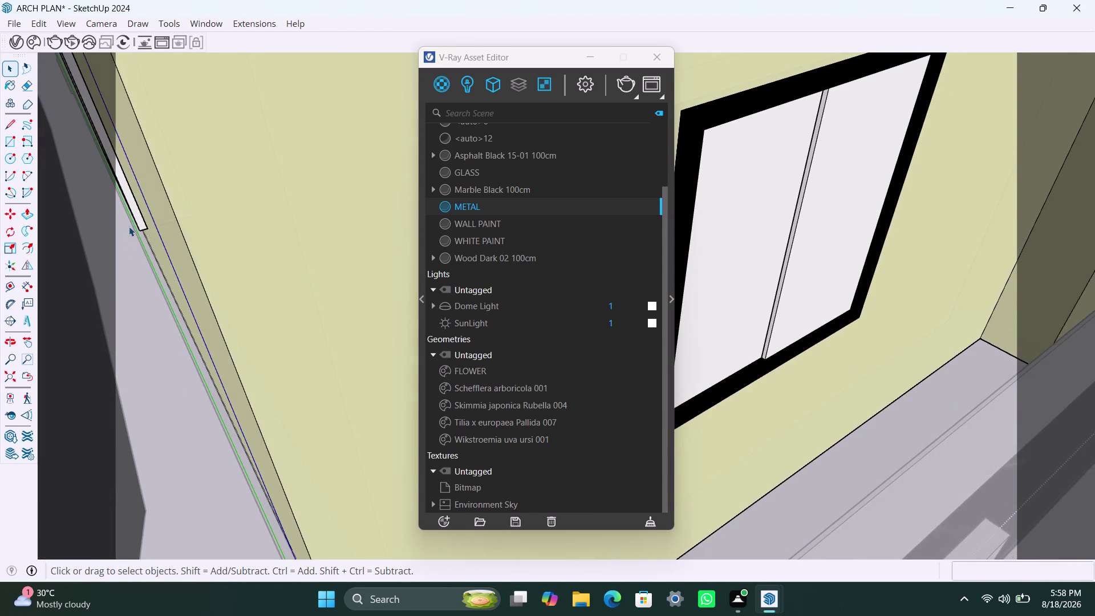
middle_drag(162, 231, 179, 241)
click(208, 220)
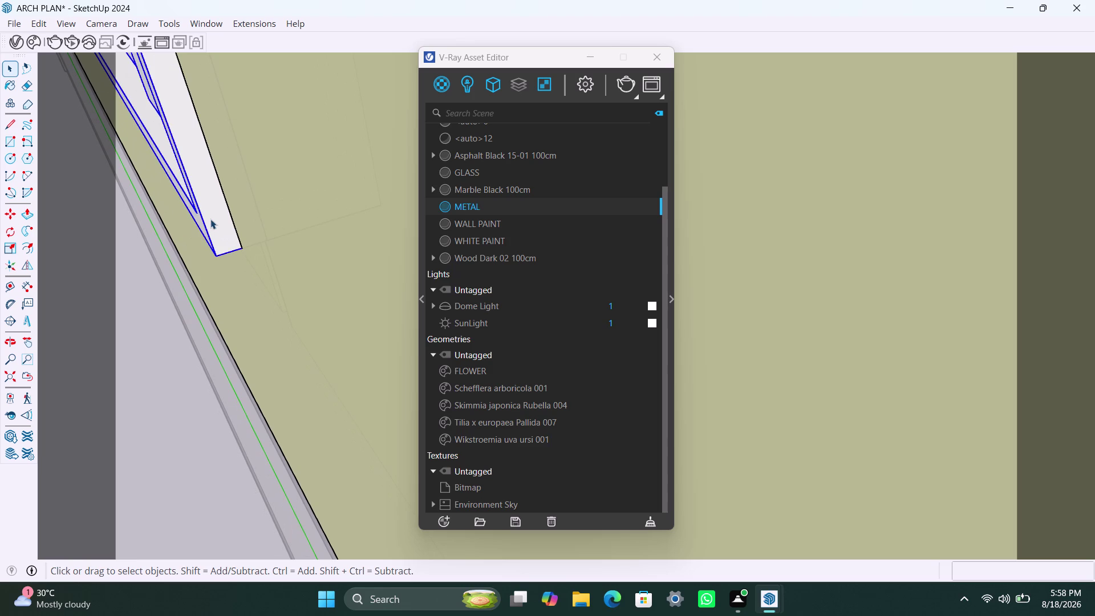
triple_click(212, 219)
right_click(492, 211)
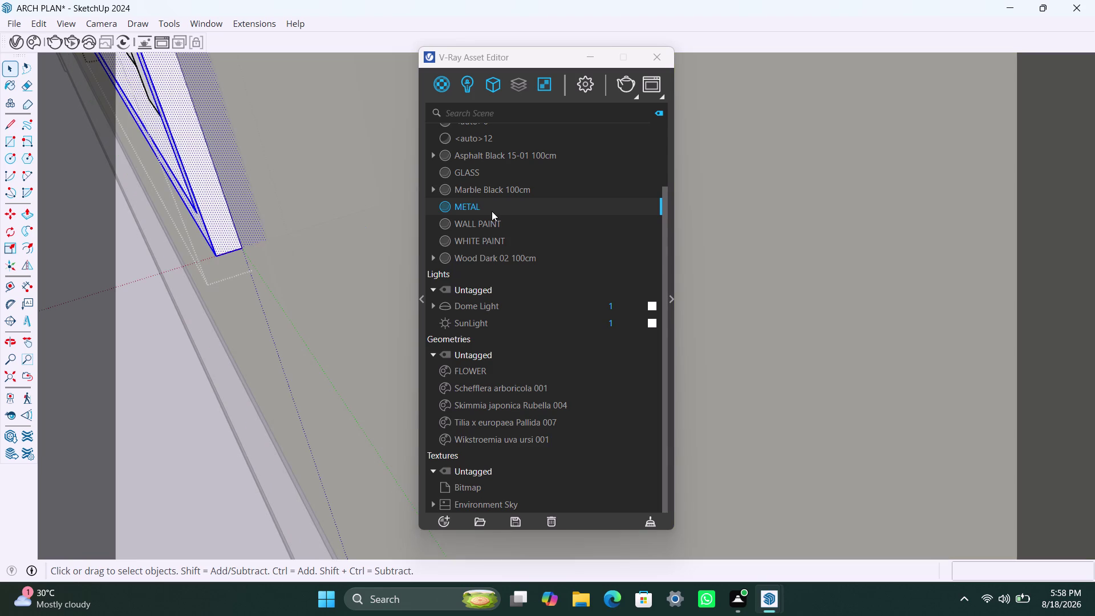
click(506, 232)
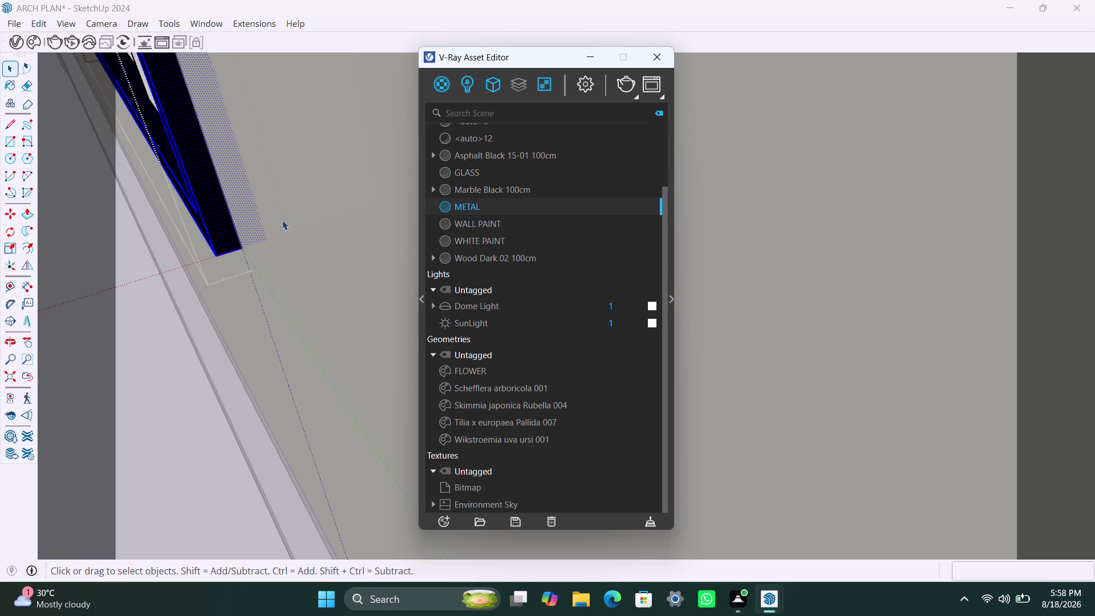
Zoom Extents to fit the whole house, then return to the Select tool.
scroll(down, 3)
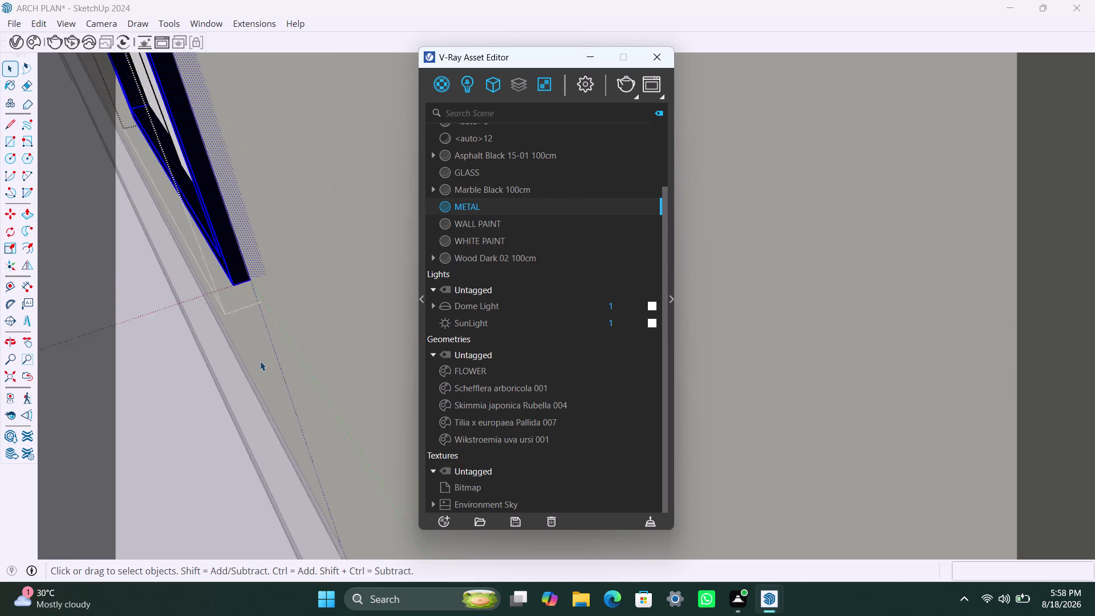
scroll(down, 3)
click(12, 372)
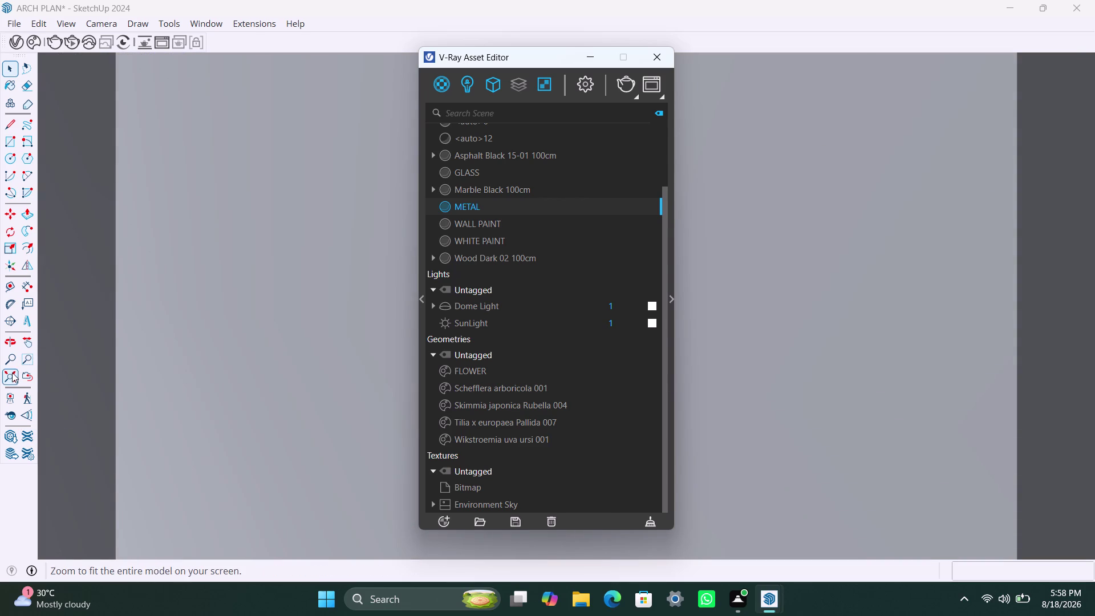
click(239, 129)
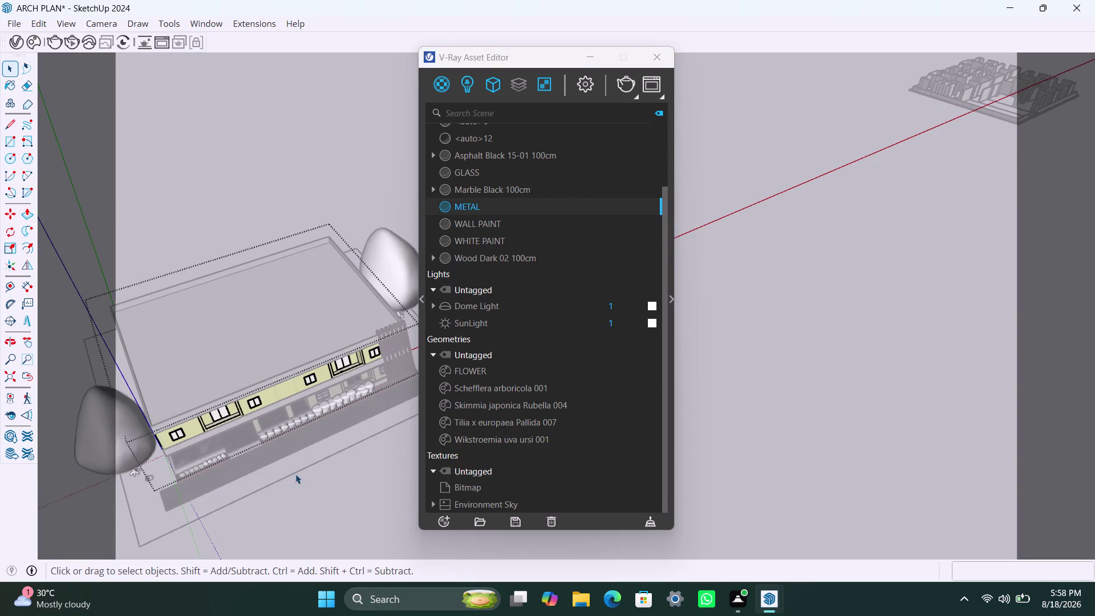
Orbit and zoom in on the left upper-floor front window.
middle_drag(302, 483, 207, 445)
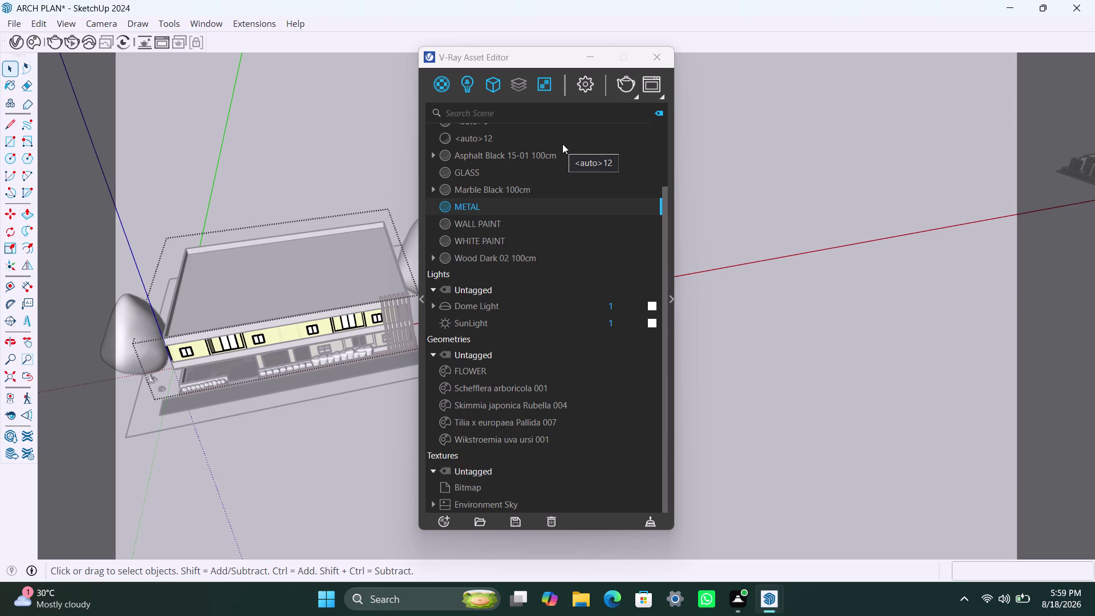
scroll(up, 3)
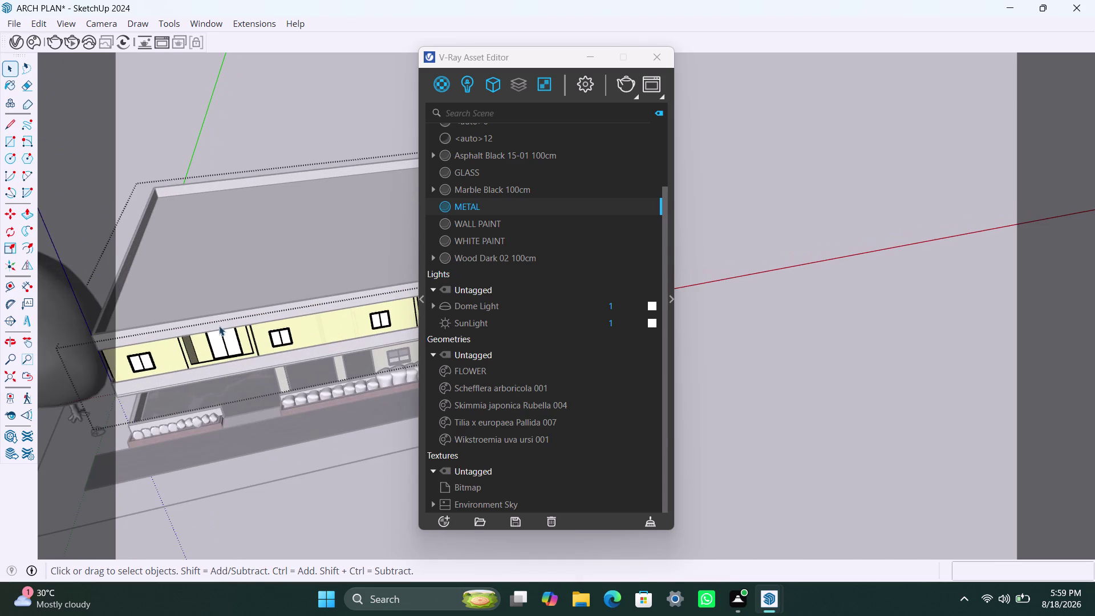
middle_drag(240, 338, 356, 344)
scroll(up, 3)
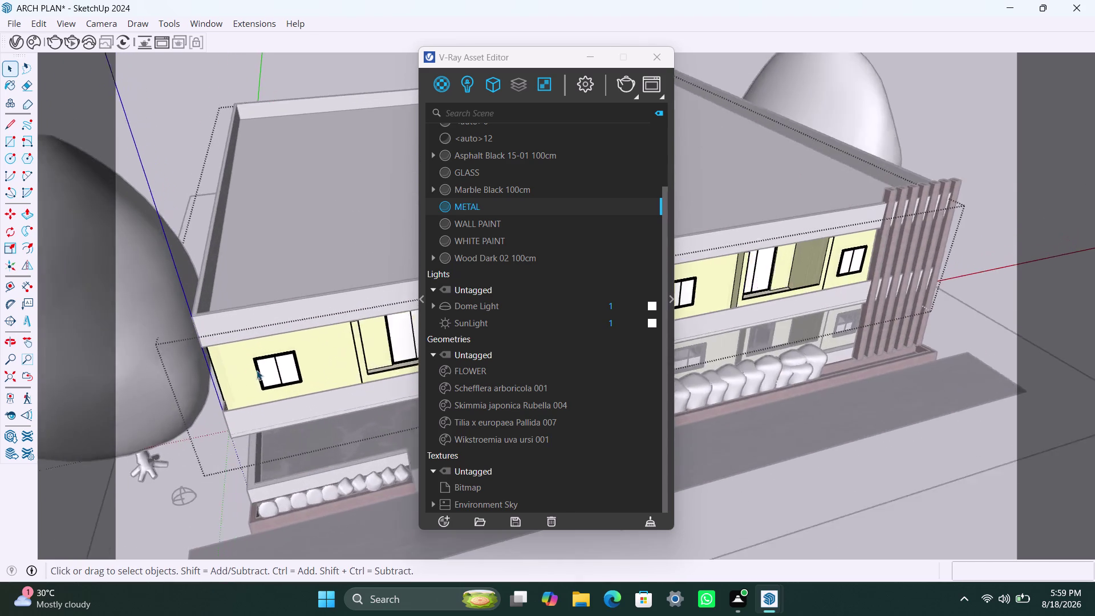
middle_drag(257, 370, 253, 353)
scroll(up, 3)
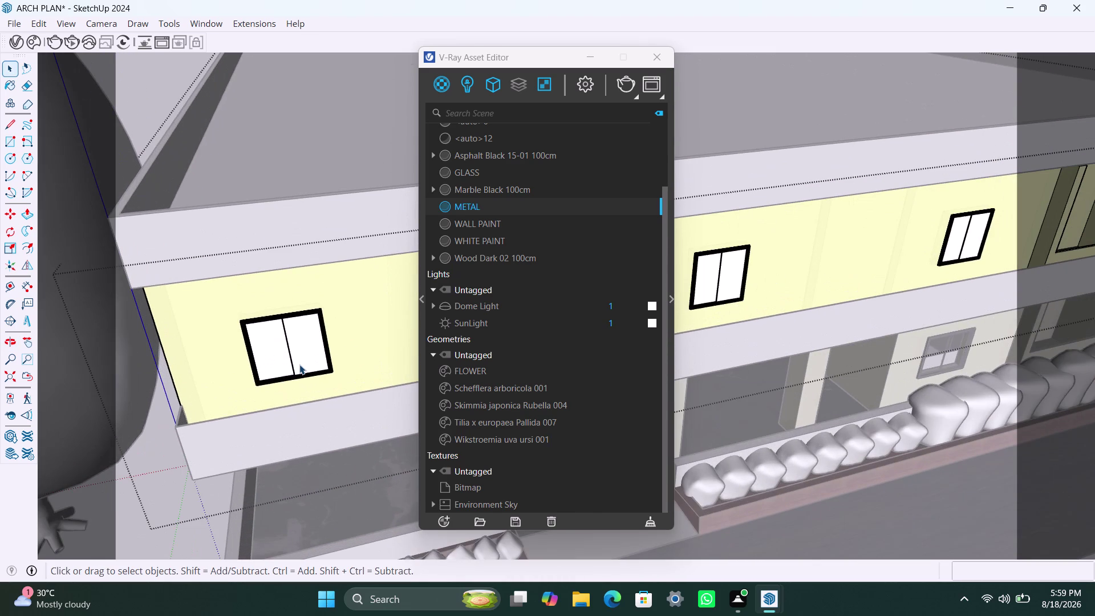
scroll(up, 3)
middle_drag(300, 364, 261, 368)
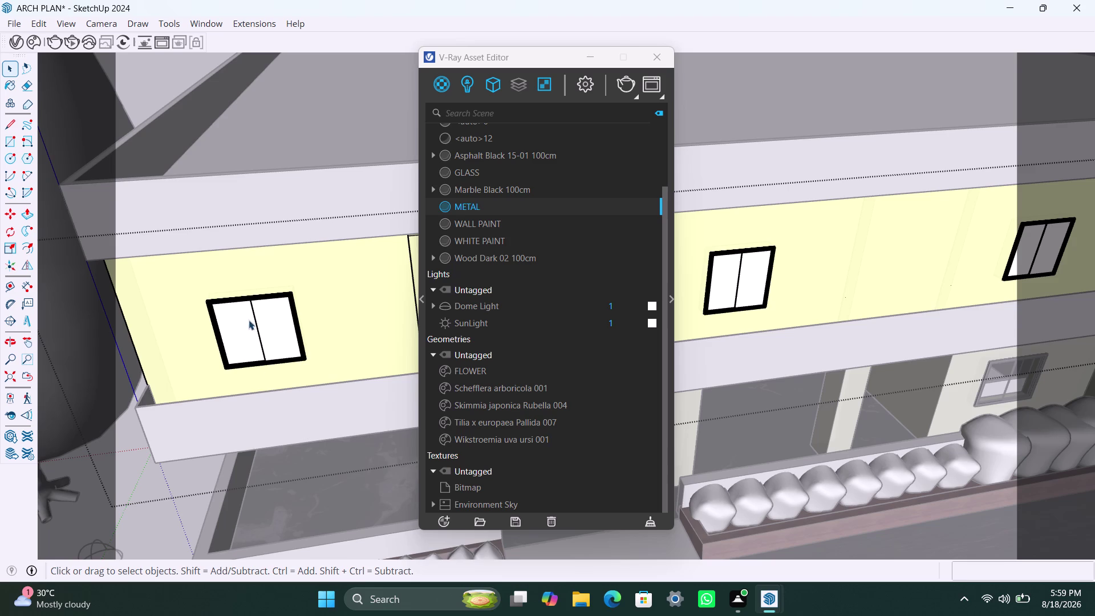
scroll(up, 3)
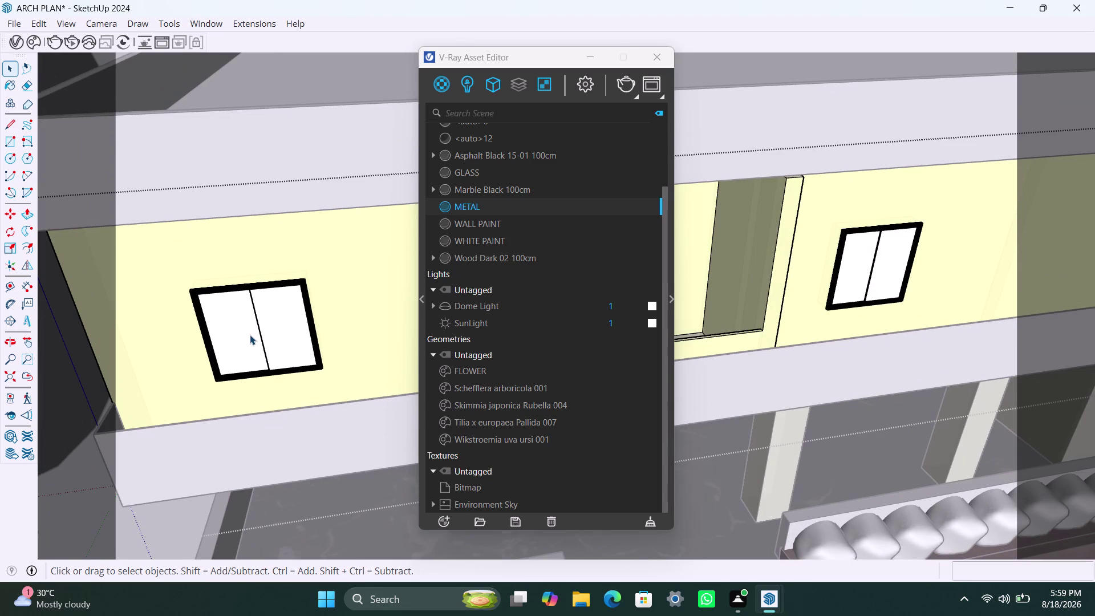
Enter the window group, then its inner group holding the panes.
double_click(249, 335)
click(250, 335)
double_click(251, 336)
scroll(up, 3)
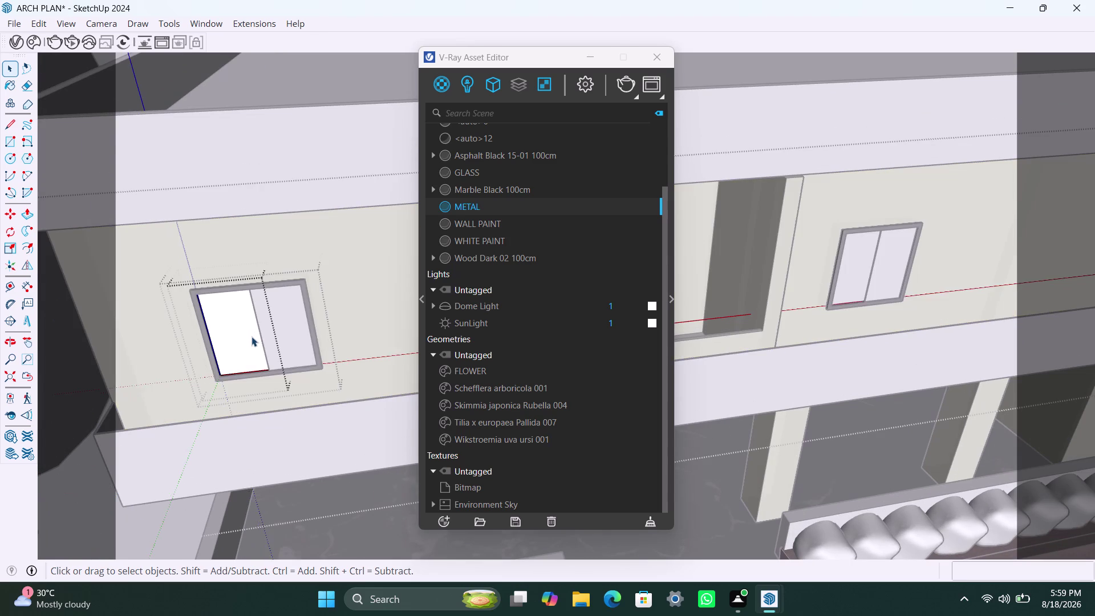
scroll(up, 3)
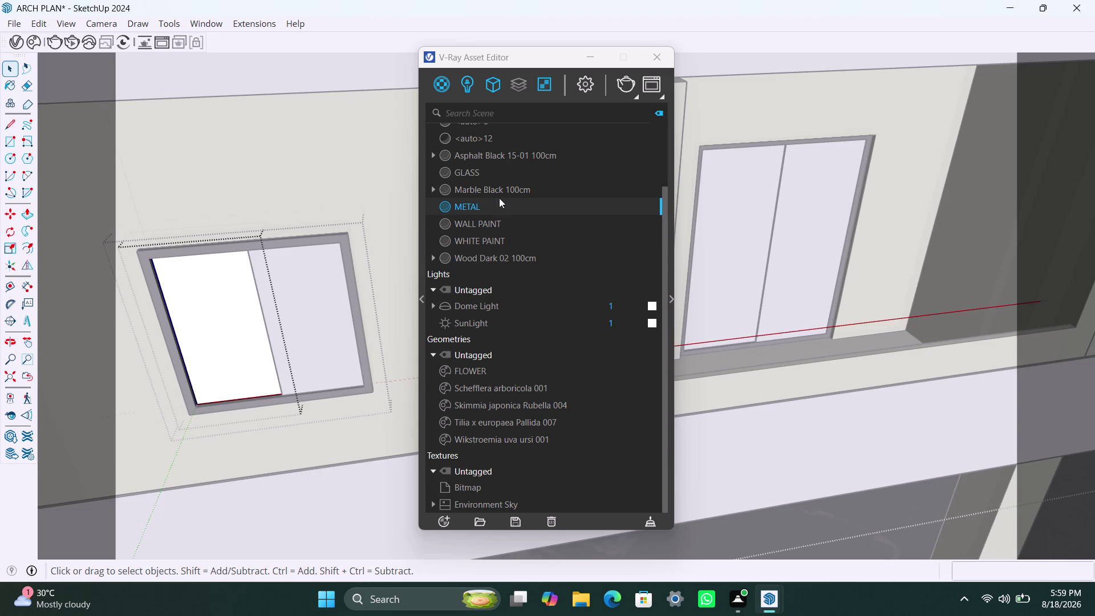
scroll(up, 3)
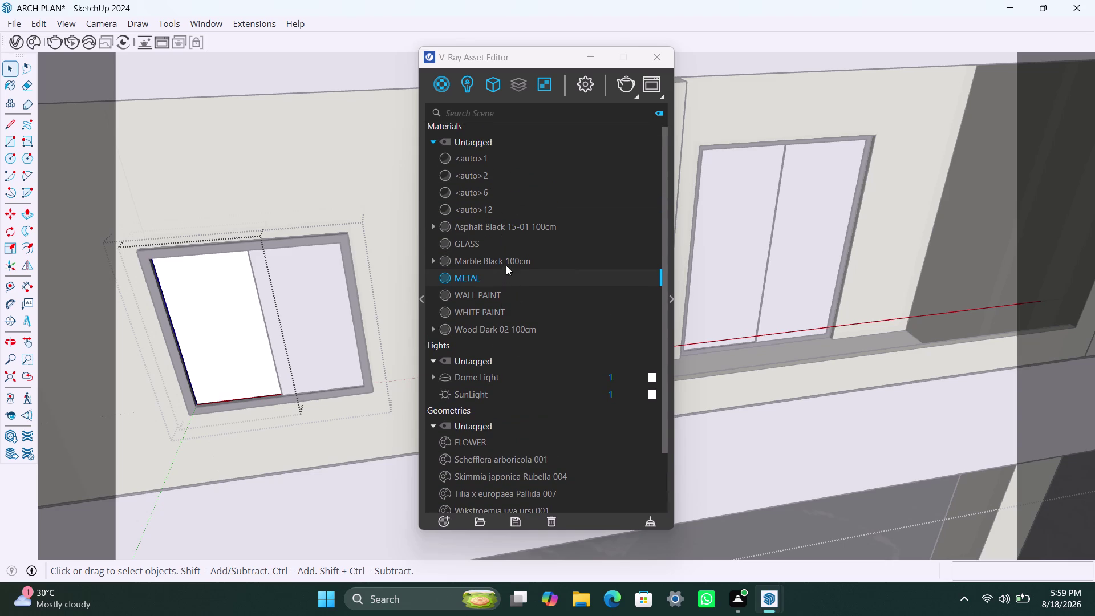
Apply the V-Ray GLASS material to the left and right panes of the first window.
click(488, 244)
right_click(487, 245)
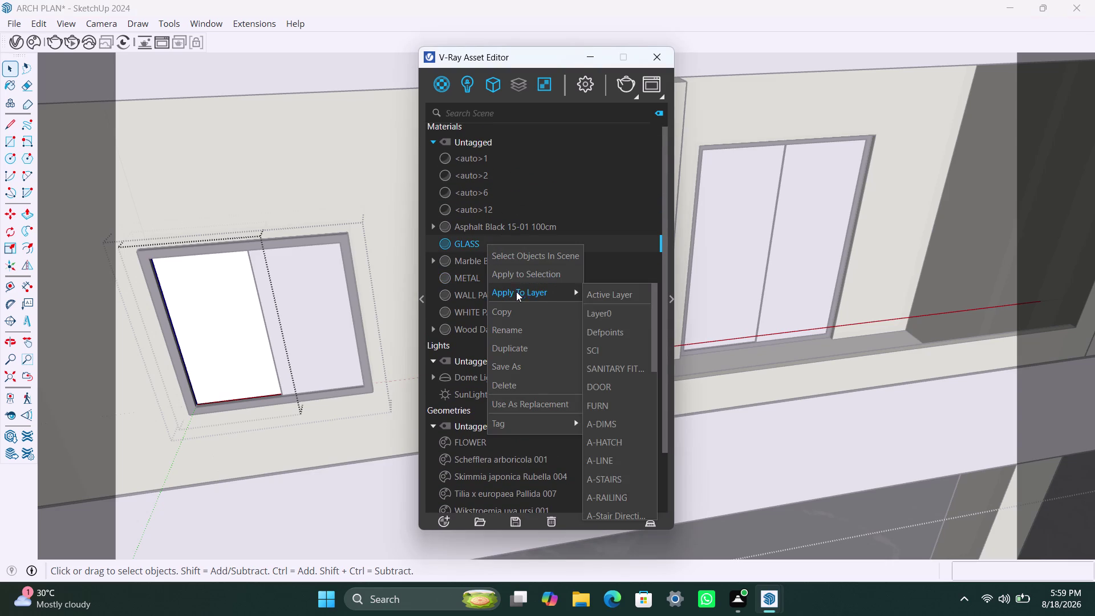
click(516, 281)
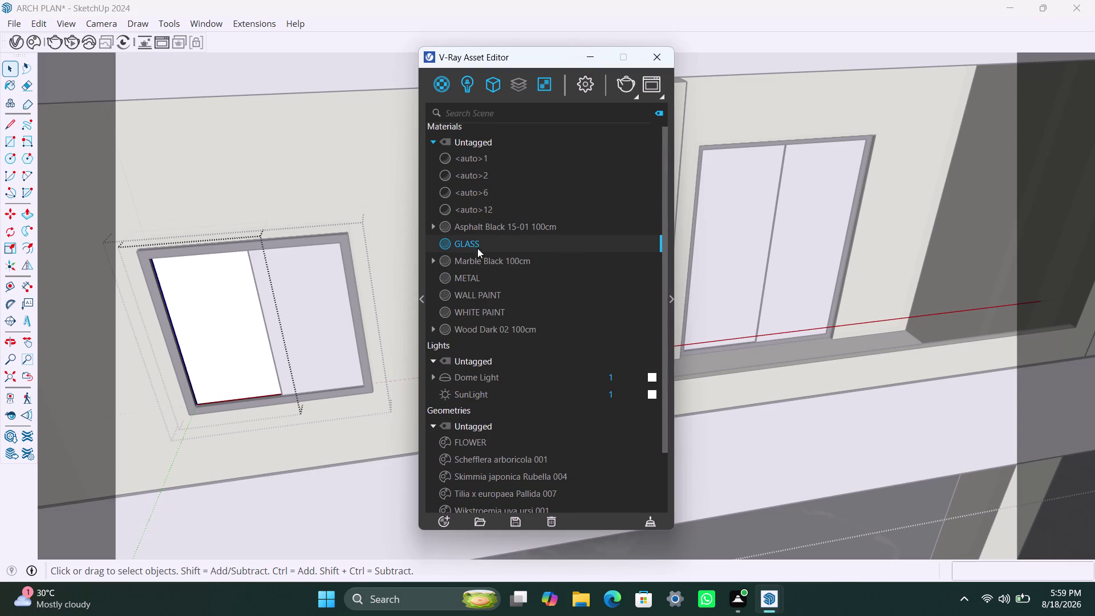
right_click(466, 247)
click(489, 283)
triple_click(245, 340)
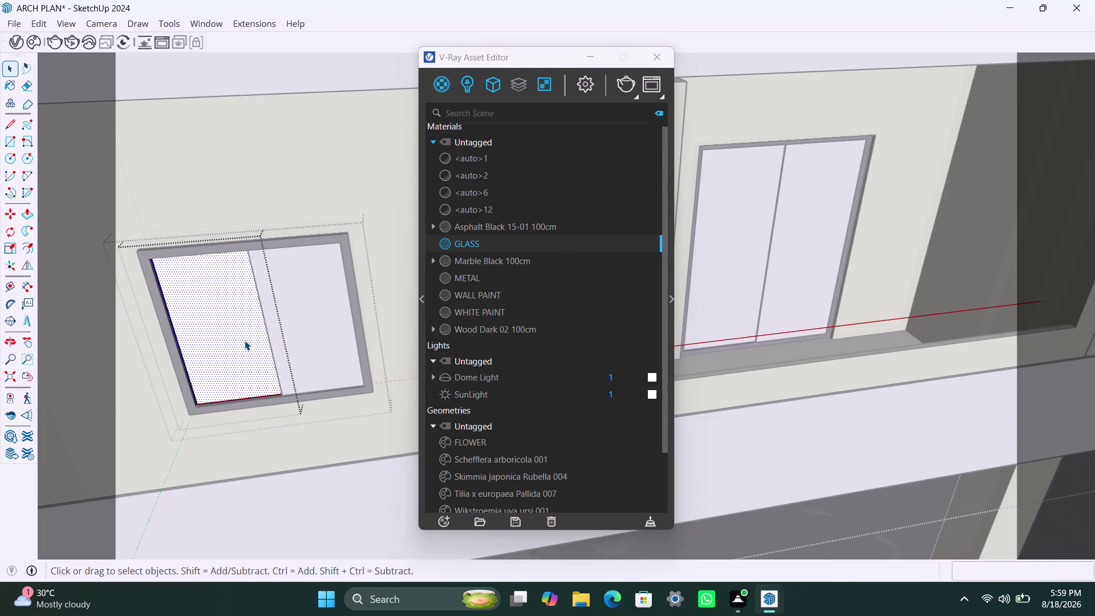
click(245, 341)
right_click(476, 247)
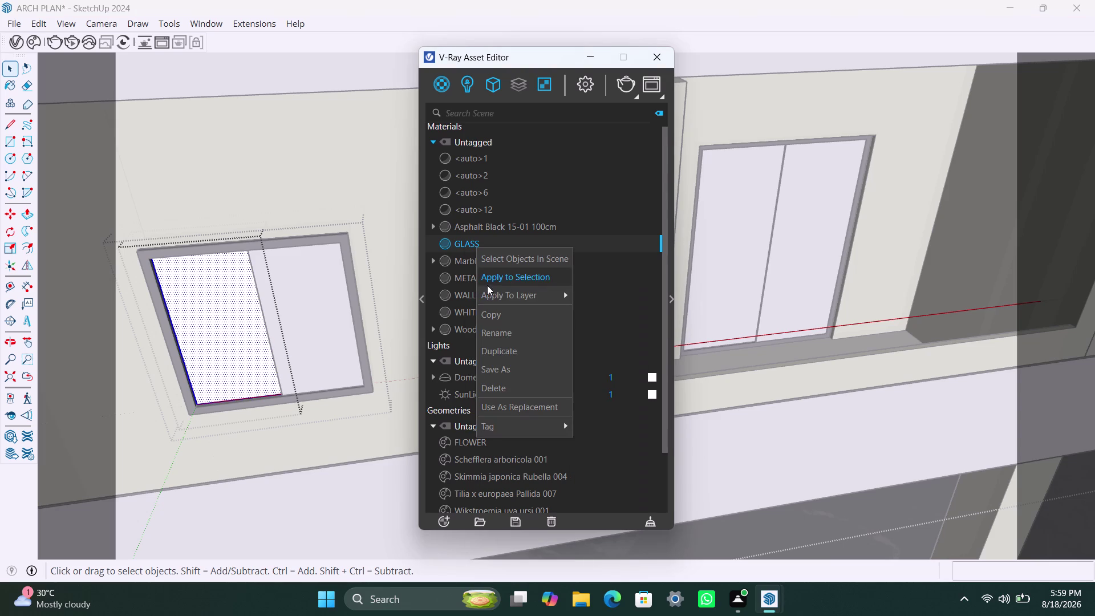
click(487, 285)
triple_click(294, 315)
click(296, 314)
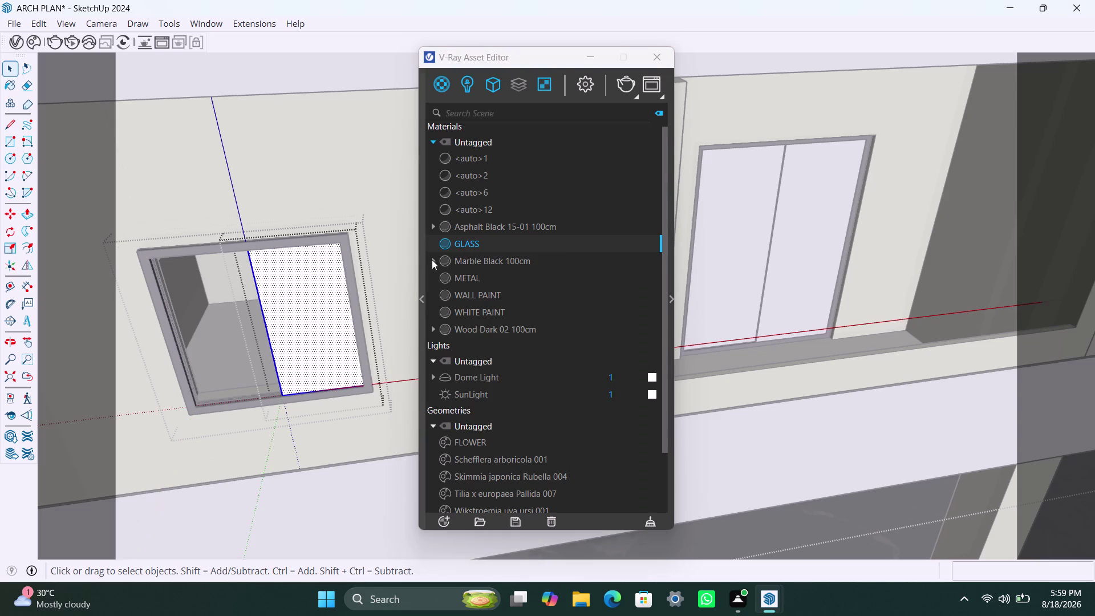
right_click(459, 245)
click(492, 273)
Give both glass panes of the adjacent facade window the GLASS material.
scroll(down, 3)
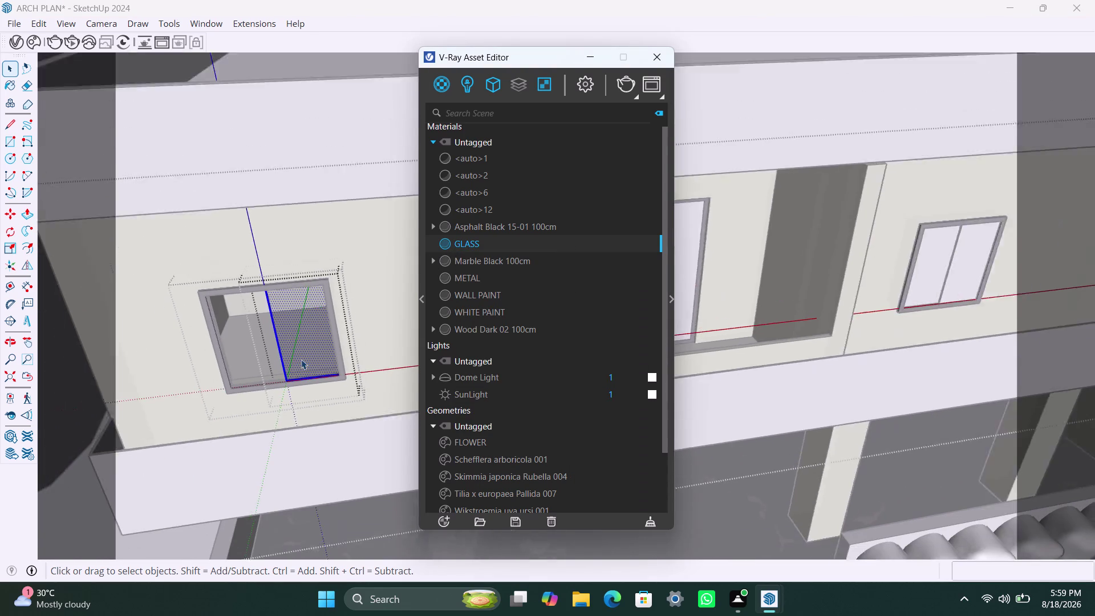
middle_drag(304, 359, 142, 370)
middle_drag(351, 360, 246, 385)
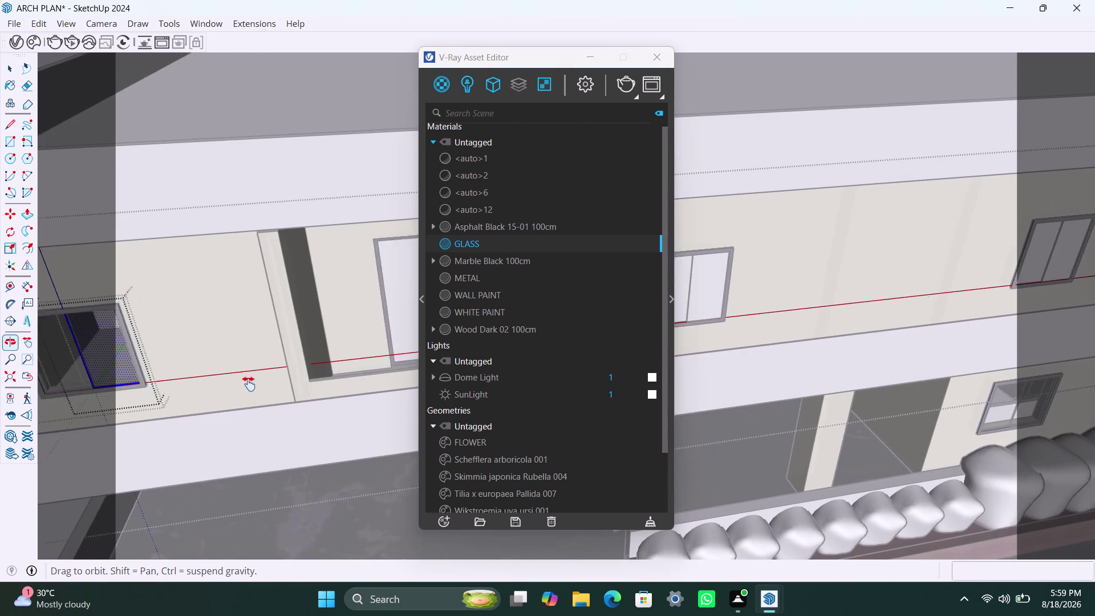
middle_drag(246, 385, 222, 393)
scroll(up, 3)
triple_click(344, 334)
triple_click(344, 334)
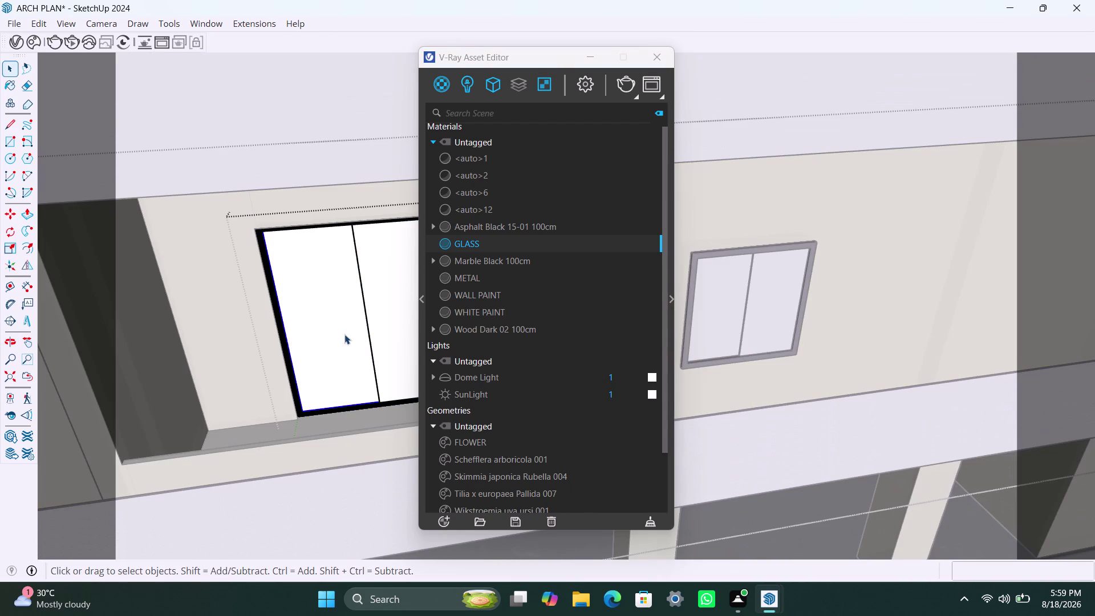
click(345, 334)
double_click(344, 334)
right_click(474, 248)
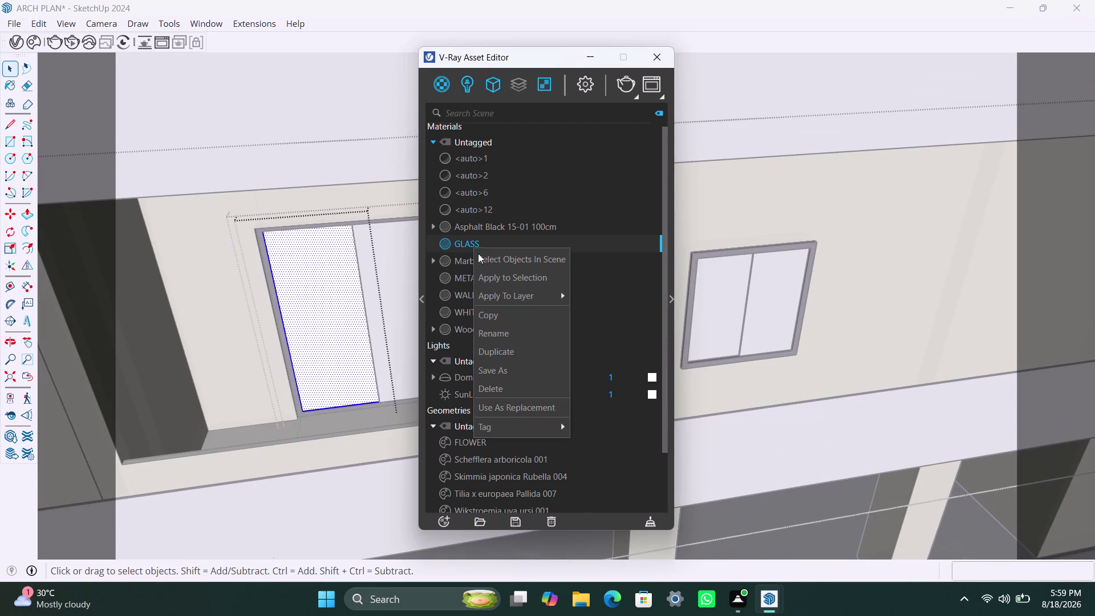
click(482, 274)
triple_click(389, 297)
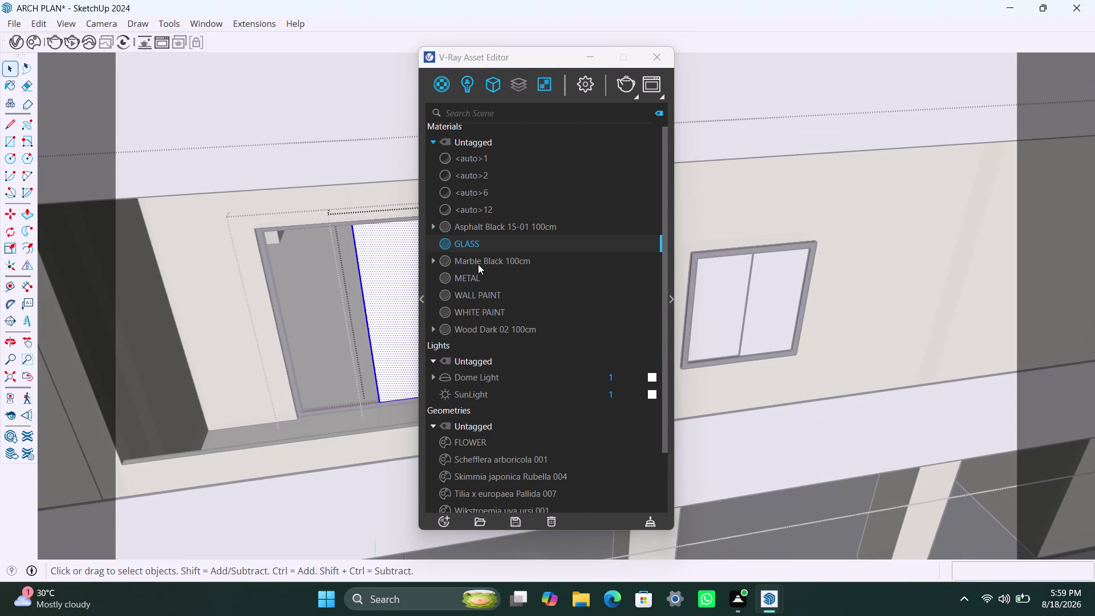
right_click(484, 247)
click(500, 276)
Apply GLASS to the left and right panes of the third facade window.
scroll(down, 3)
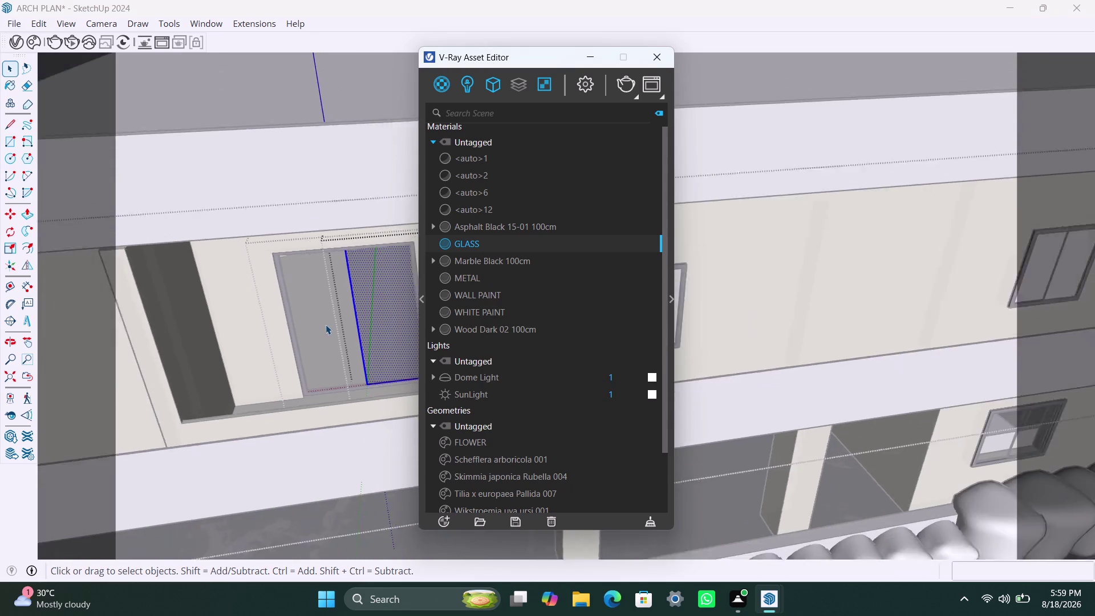
scroll(down, 3)
middle_drag(355, 327, 72, 370)
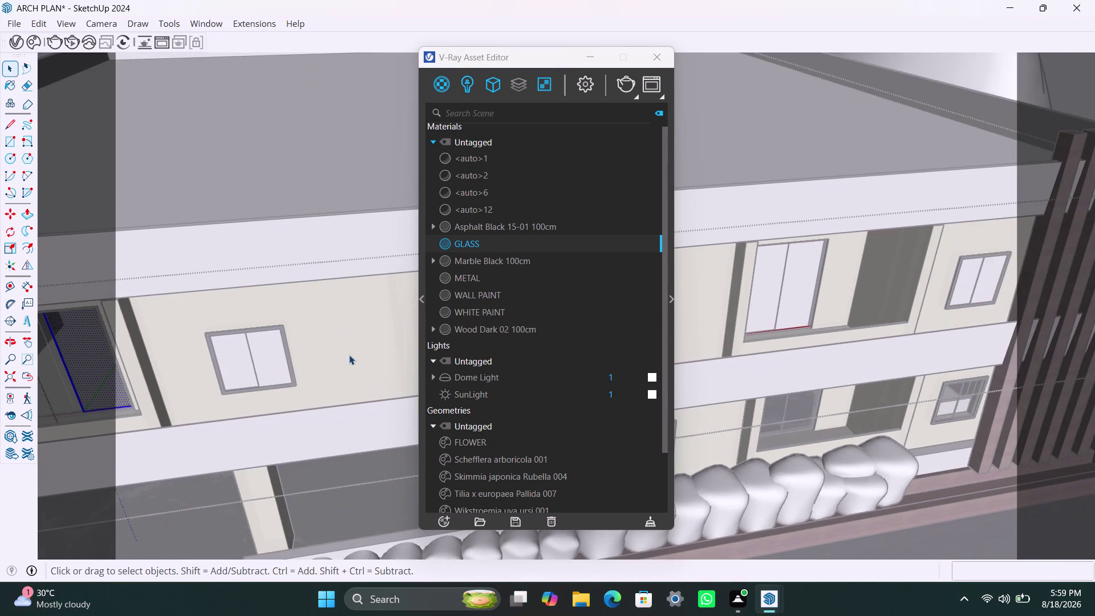
scroll(up, 3)
scroll(up, 3)
triple_click(228, 357)
click(229, 356)
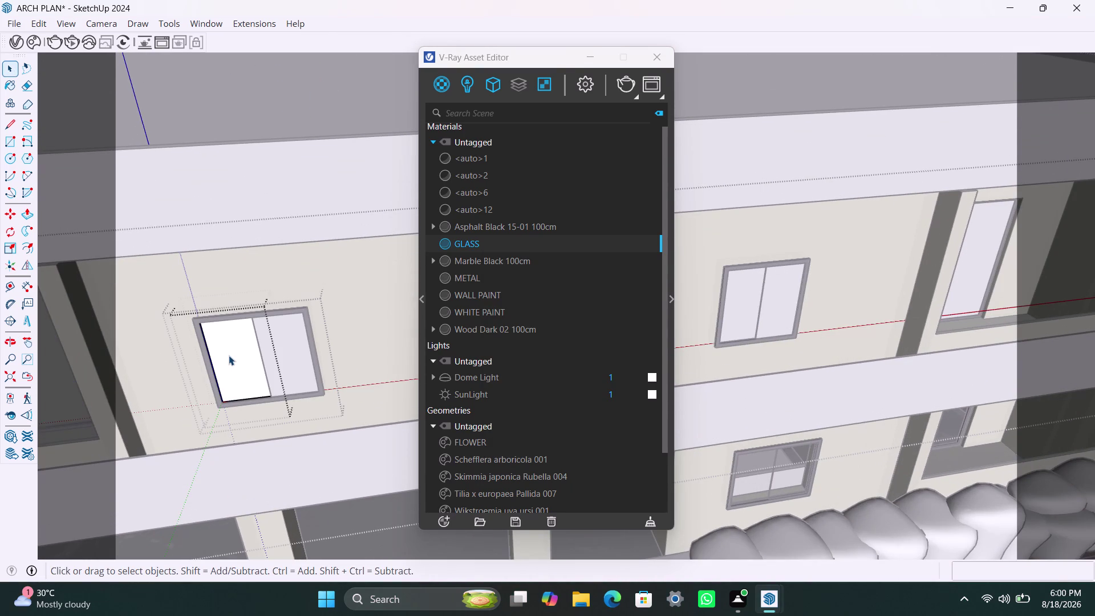
triple_click(229, 355)
right_click(478, 244)
click(506, 278)
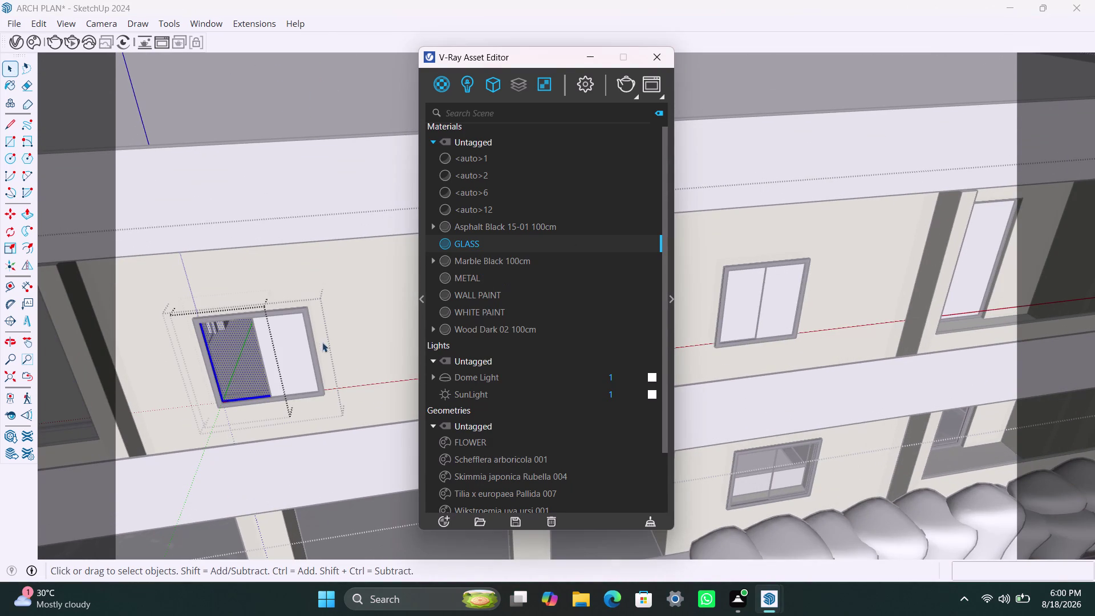
triple_click(294, 352)
click(293, 352)
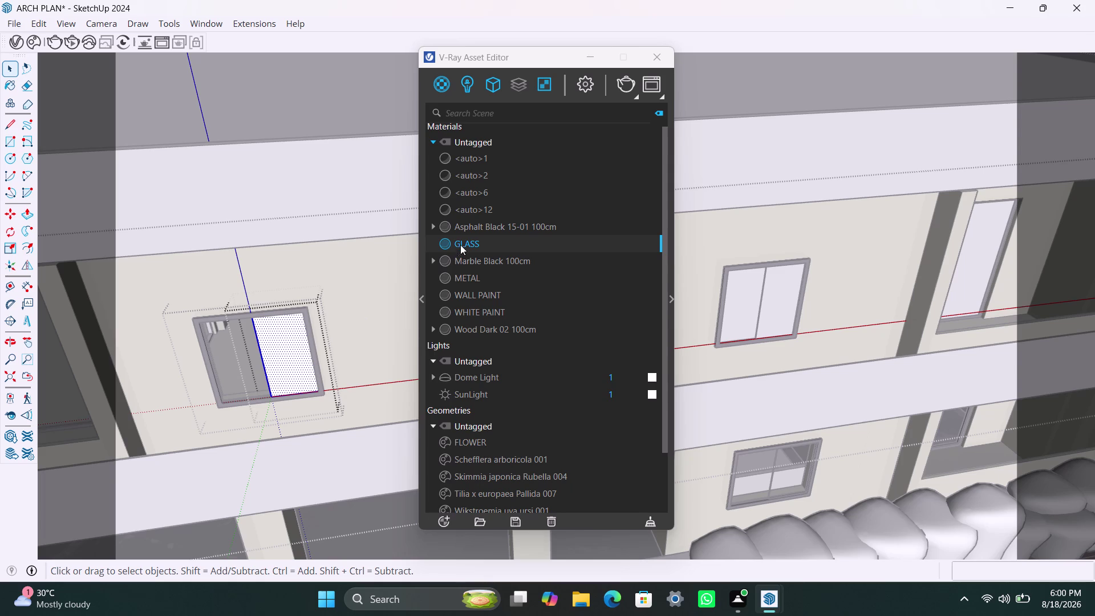
right_click(460, 244)
click(476, 278)
Apply GLASS to both panes of the window beside the slats.
scroll(down, 3)
scroll(down, 3)
middle_drag(340, 369, 341, 368)
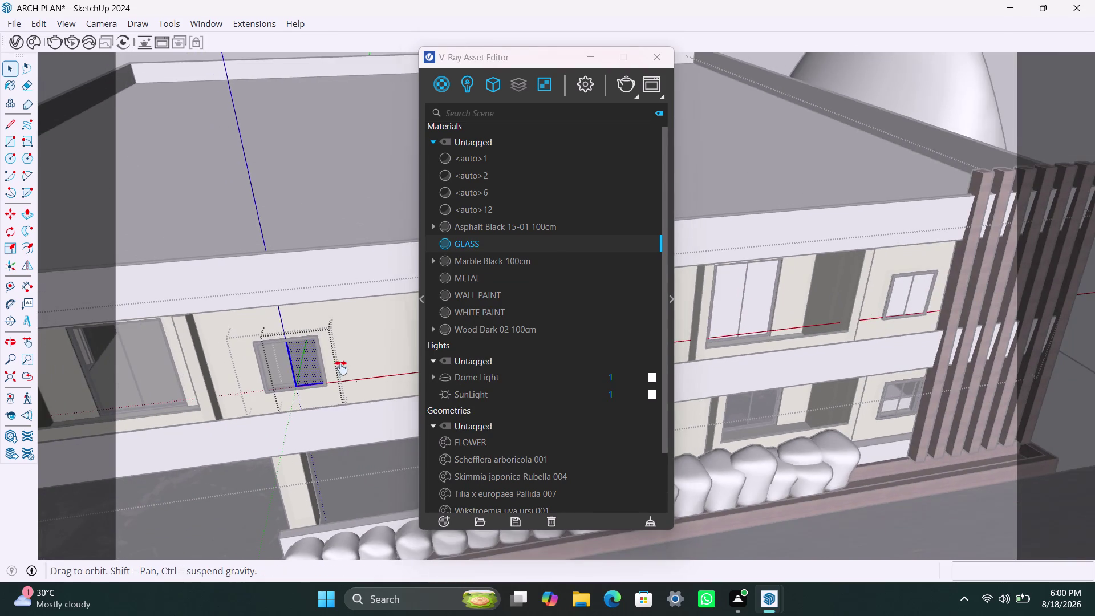
middle_drag(341, 368, 105, 407)
scroll(up, 3)
middle_drag(385, 364, 344, 370)
double_click(350, 370)
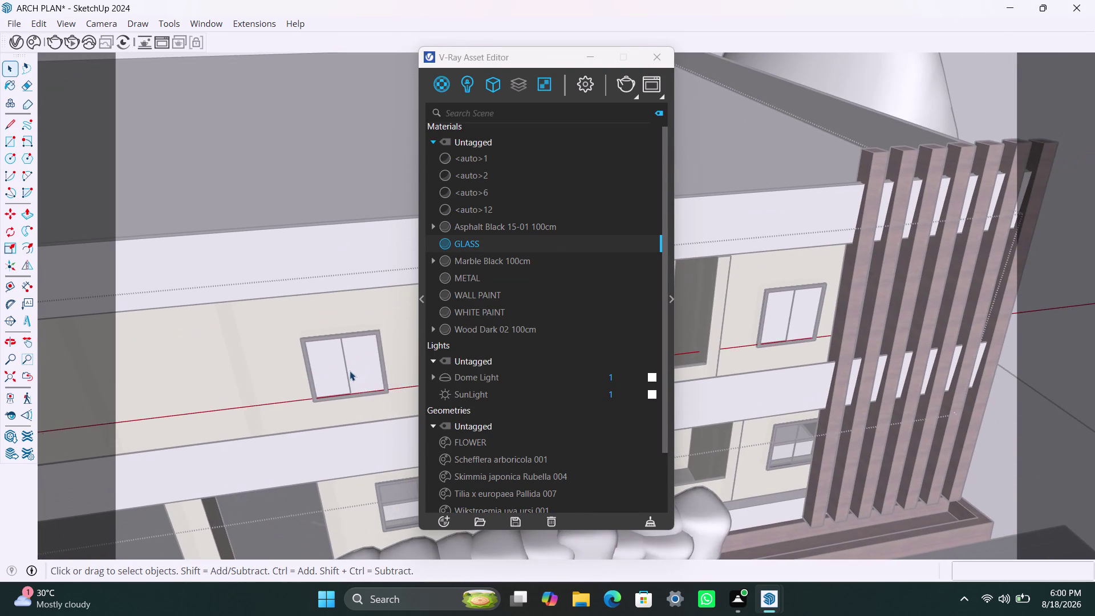
double_click(347, 371)
double_click(342, 372)
triple_click(339, 369)
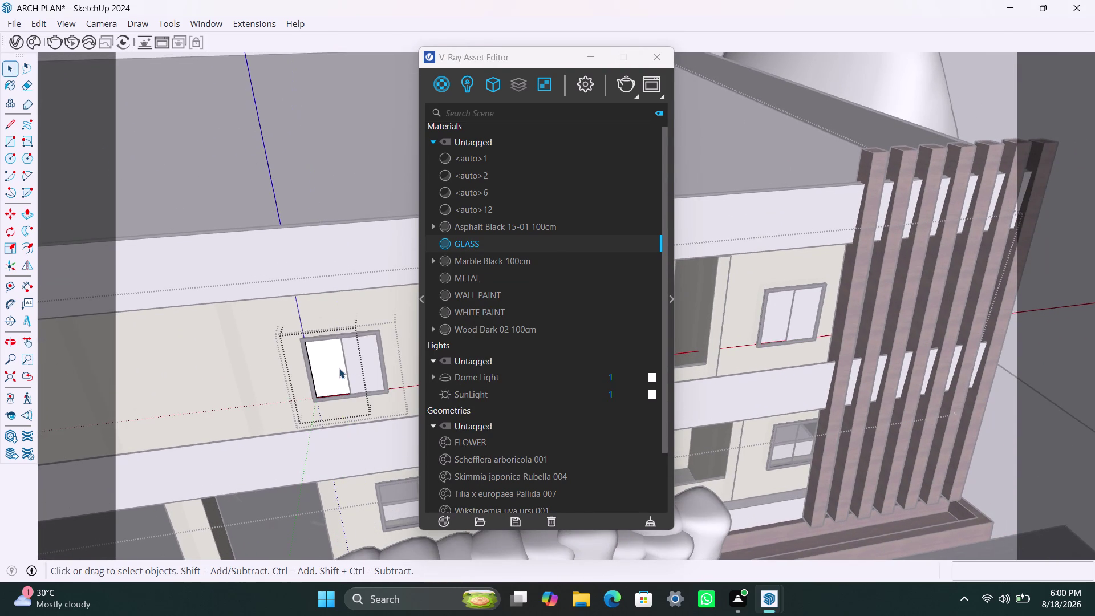
right_click(465, 250)
click(488, 278)
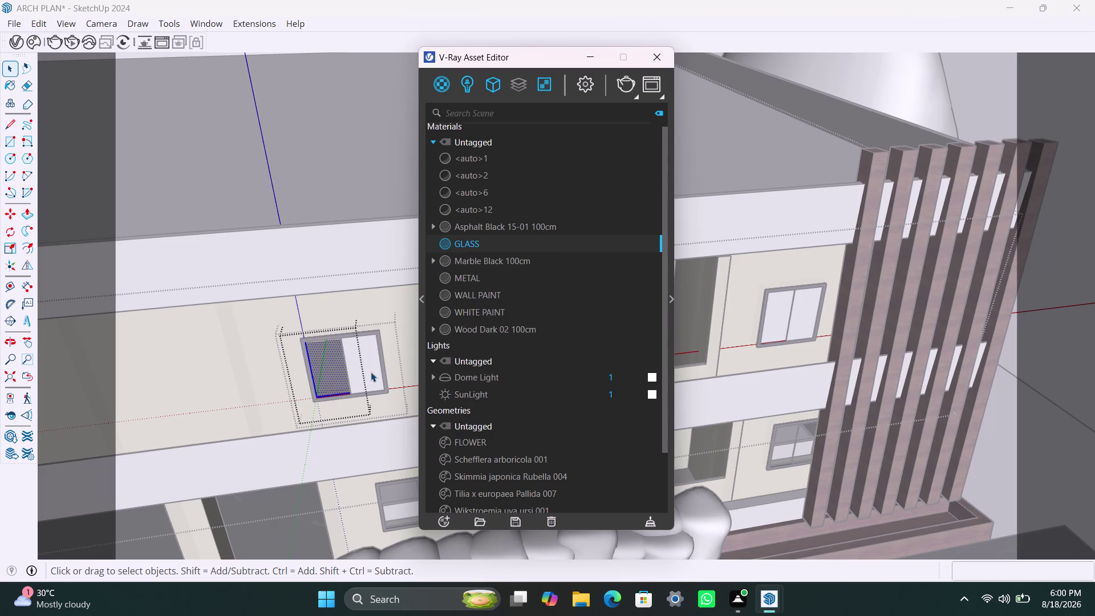
triple_click(372, 371)
right_click(471, 244)
click(494, 267)
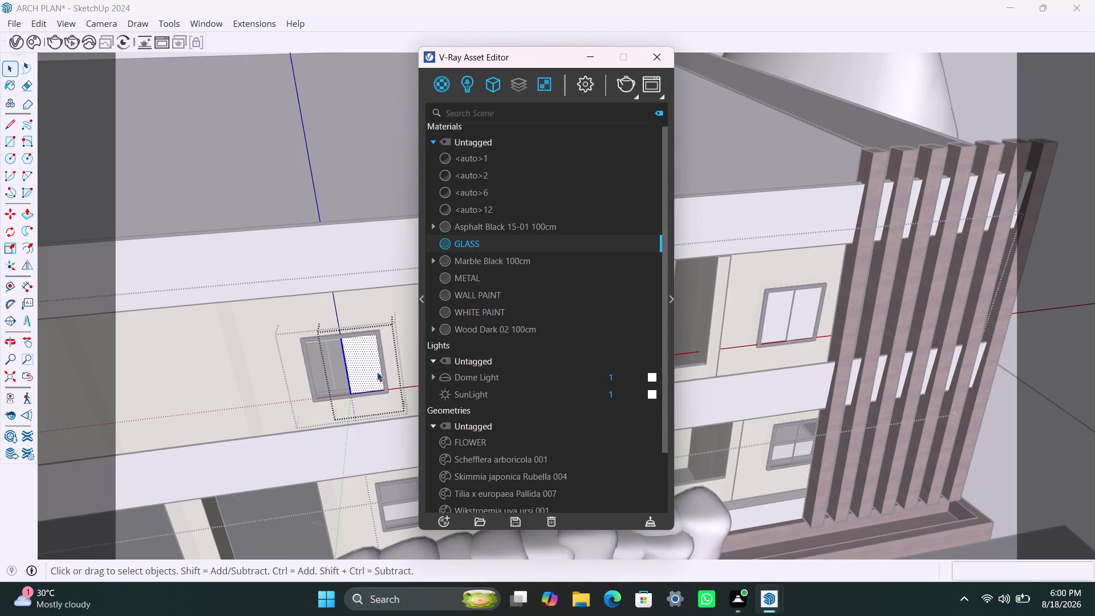
Give the left and right panes of another facade window the GLASS material.
scroll(down, 3)
middle_drag(369, 384, 118, 422)
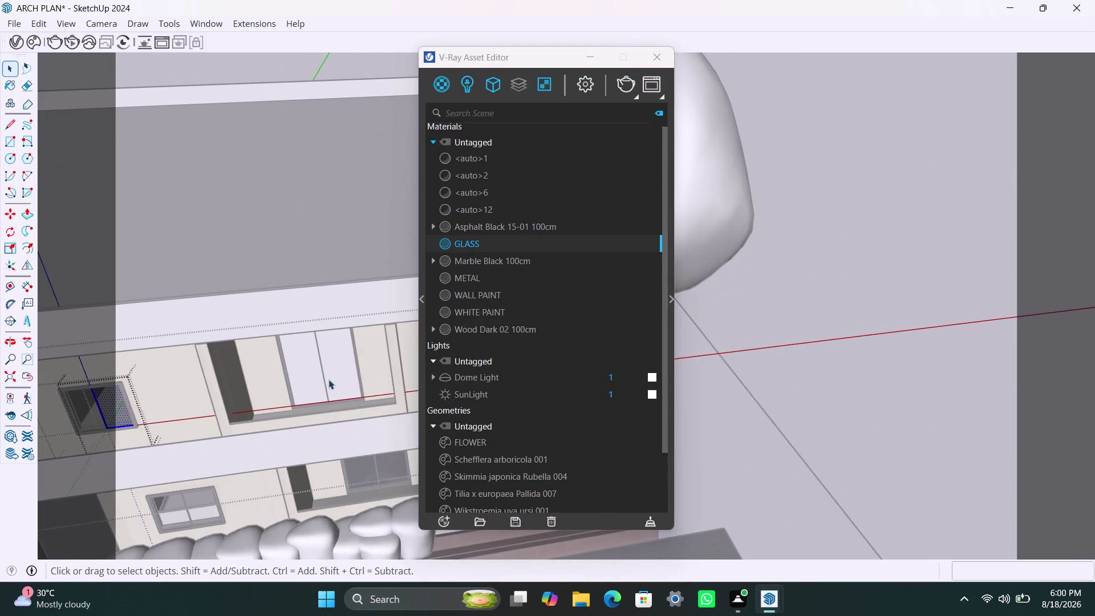
scroll(up, 3)
triple_click(303, 379)
click(303, 378)
triple_click(291, 371)
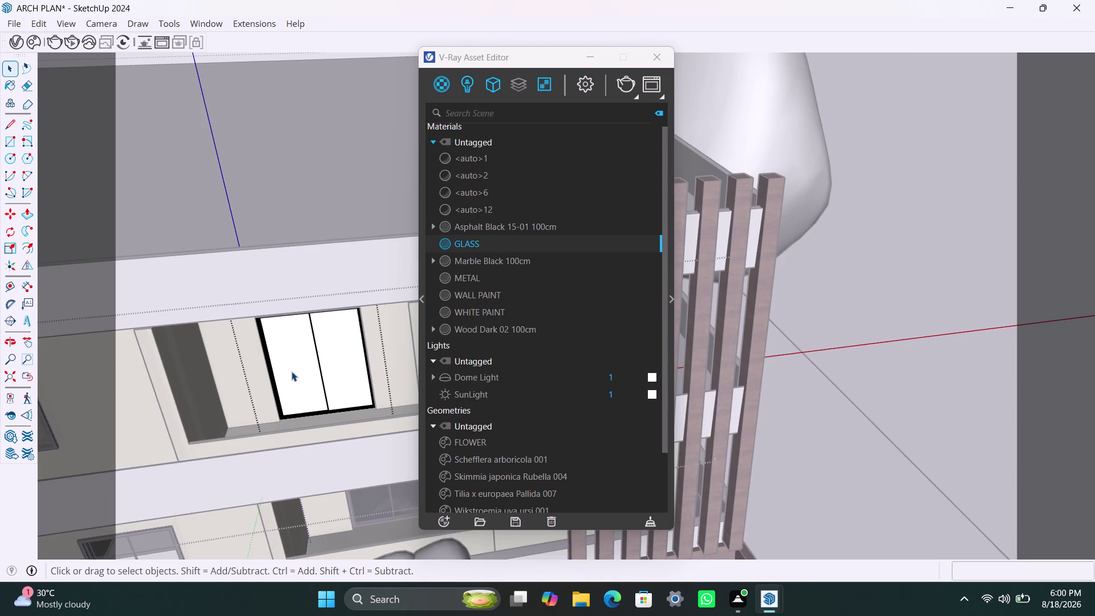
right_click(461, 239)
click(476, 278)
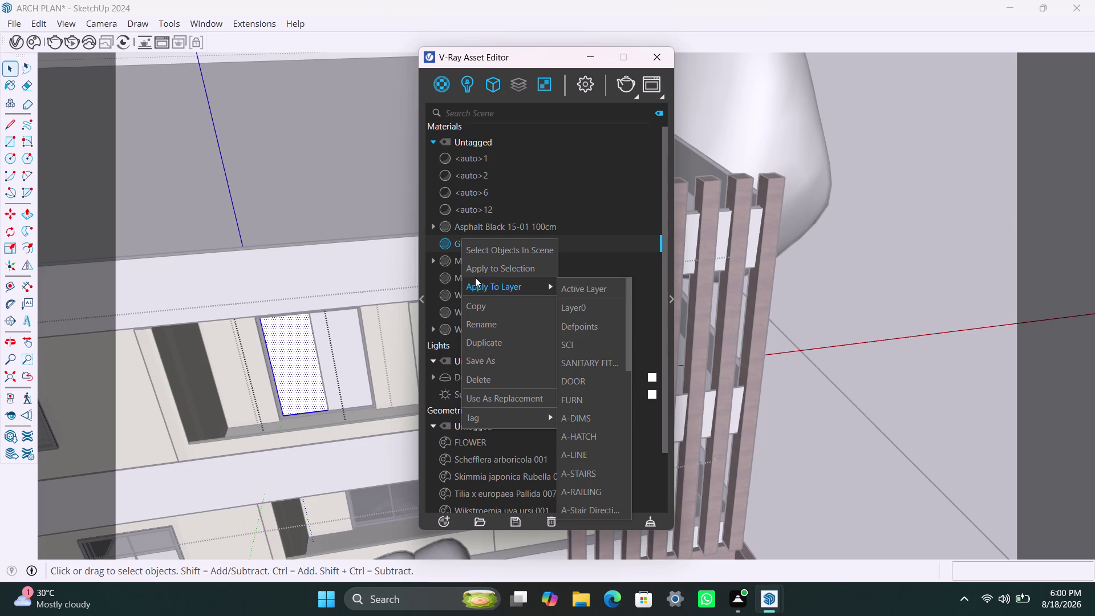
click(481, 269)
triple_click(349, 346)
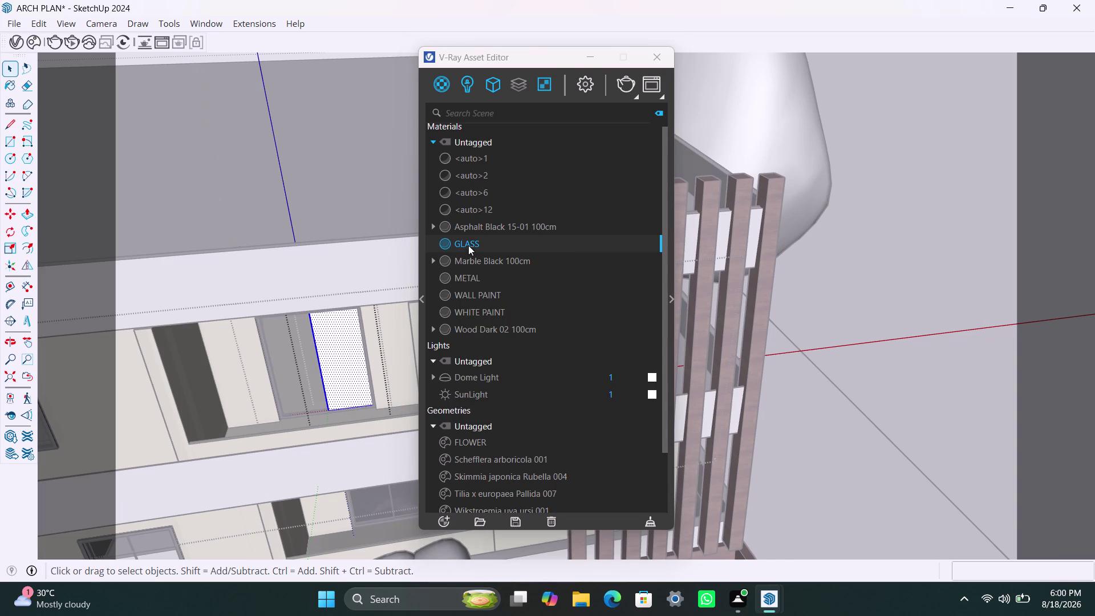
right_click(468, 246)
click(493, 279)
Apply GLASS to both panes of the window behind the slats.
scroll(down, 3)
middle_drag(368, 366, 343, 370)
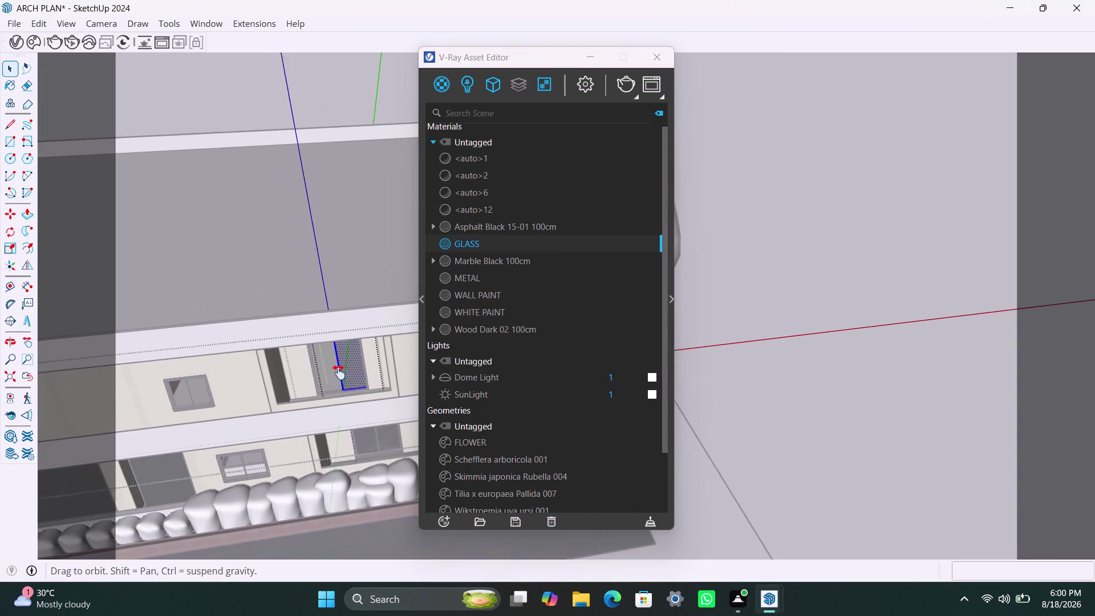
middle_drag(343, 371, 138, 408)
scroll(up, 3)
middle_drag(193, 415, 204, 412)
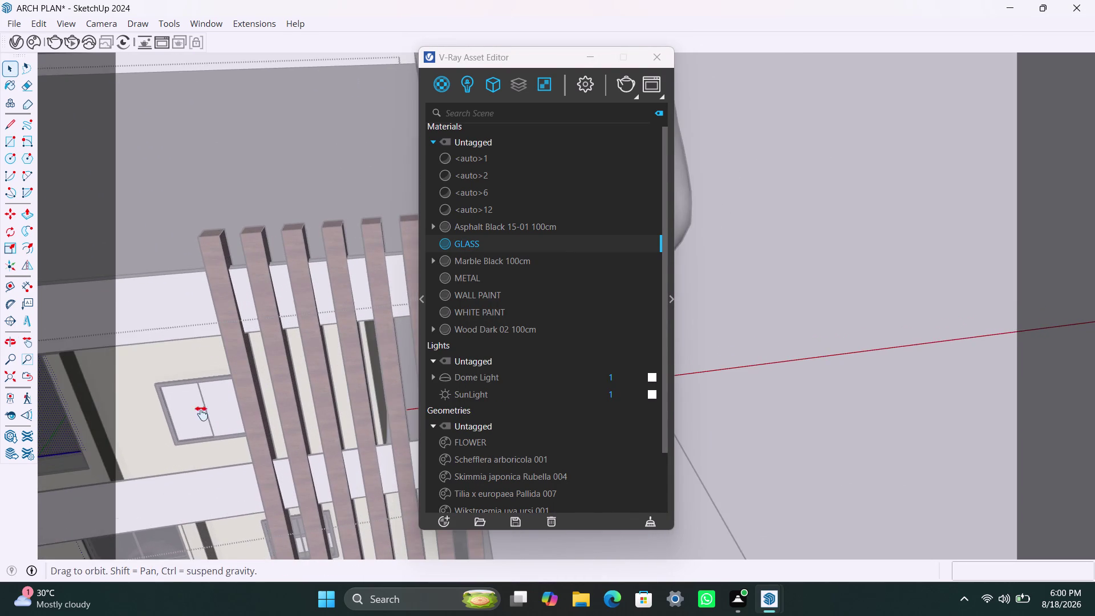
middle_drag(204, 413, 227, 409)
scroll(up, 3)
triple_click(220, 401)
triple_click(222, 401)
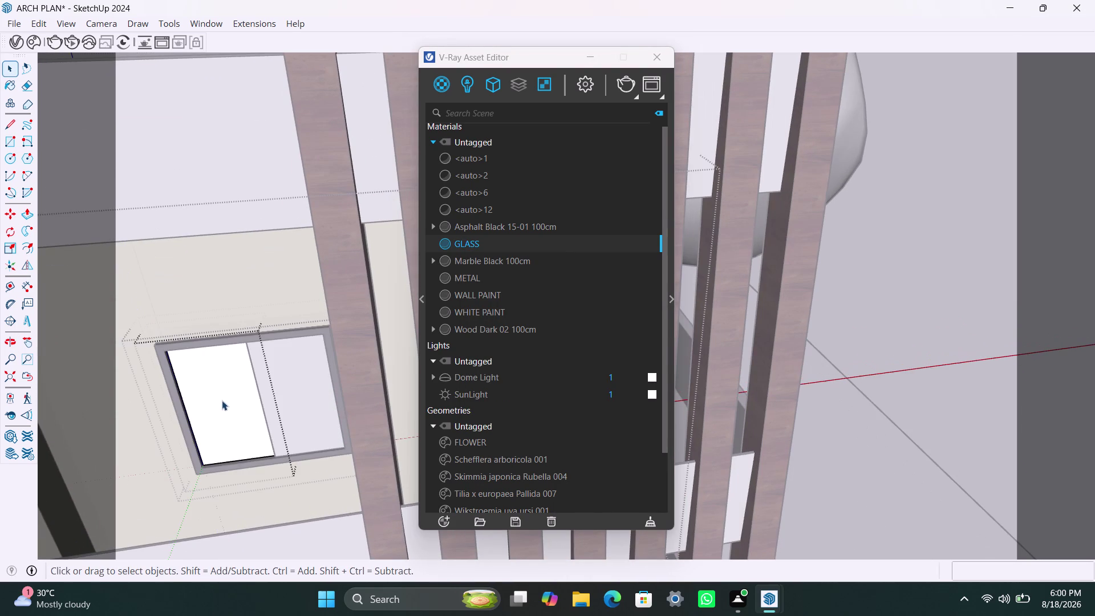
double_click(223, 400)
right_click(484, 243)
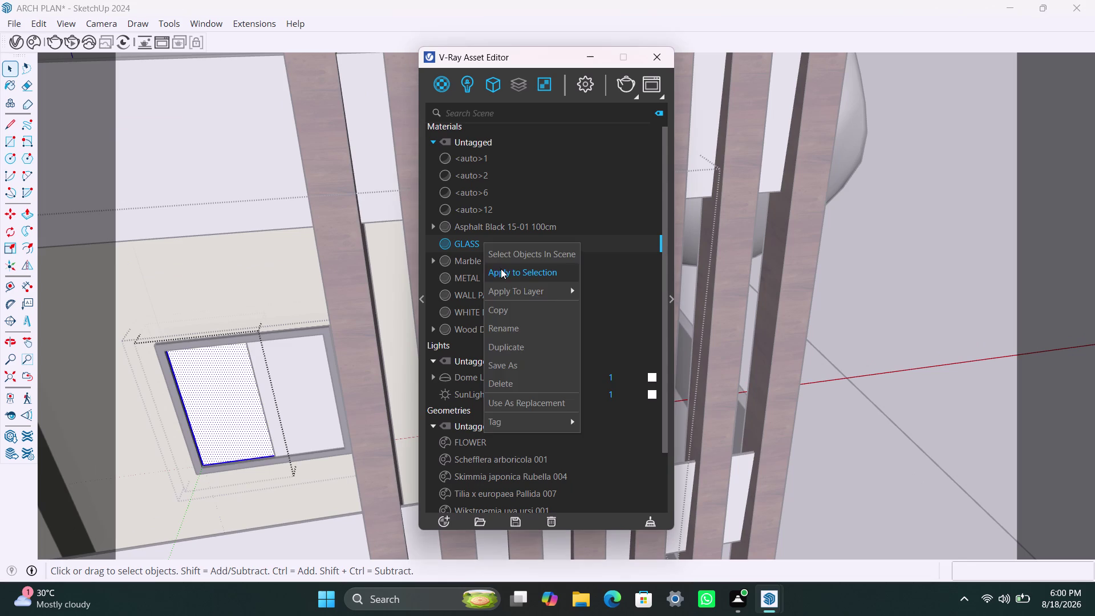
click(501, 269)
triple_click(314, 390)
click(314, 390)
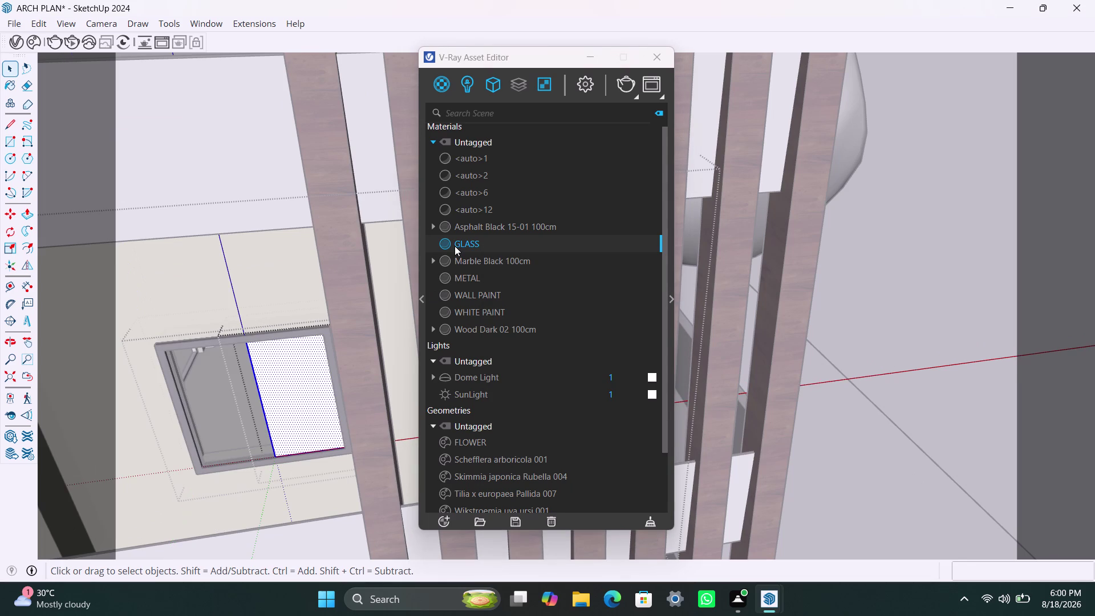
right_click(454, 246)
click(472, 281)
Orbit around to the other side of the house to view the side-wall windows.
scroll(down, 3)
scroll(down, 3)
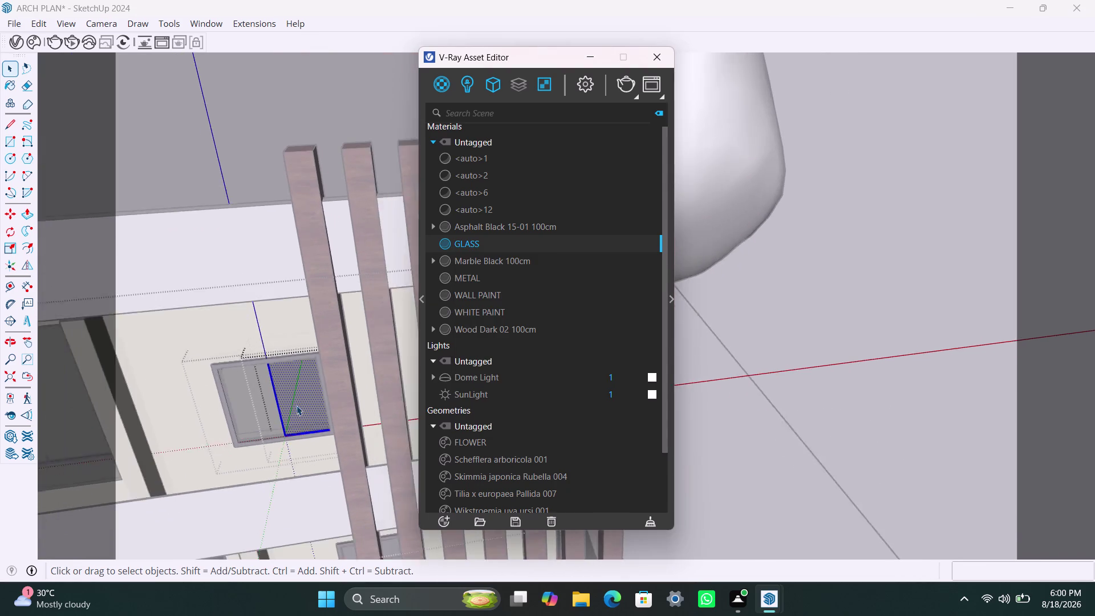
middle_click(300, 407)
scroll(down, 3)
scroll(down, 3)
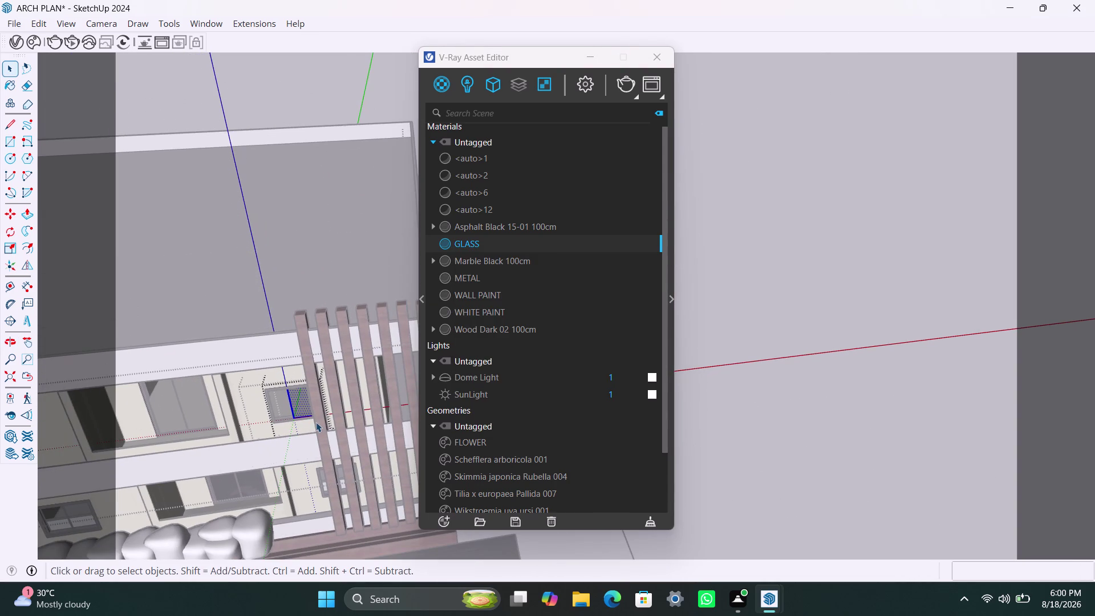
middle_drag(316, 422, 146, 447)
scroll(up, 3)
middle_drag(344, 393, 85, 429)
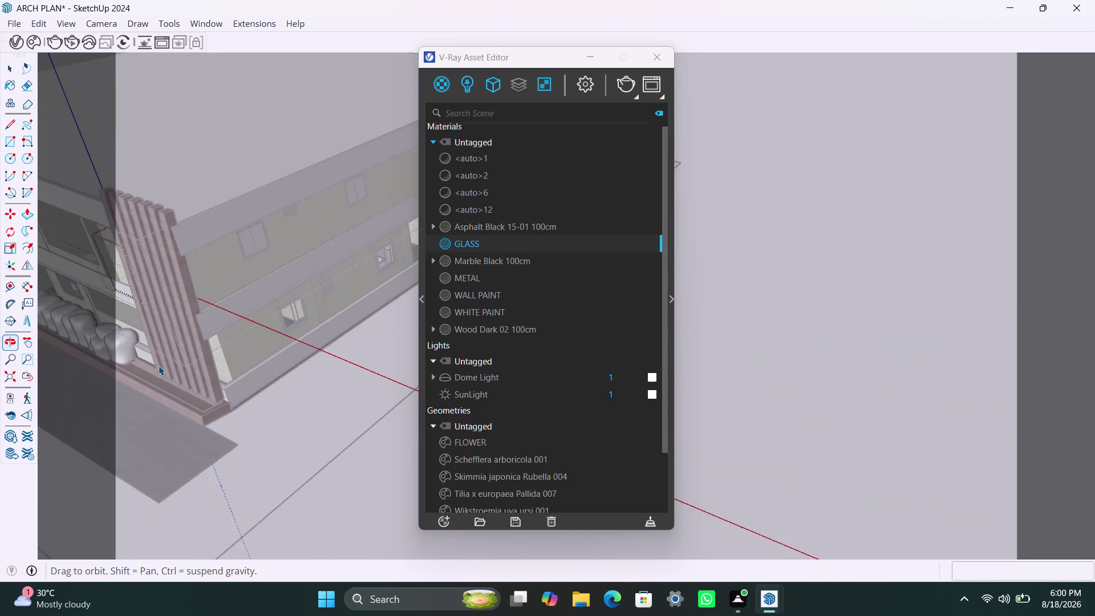
middle_drag(344, 225, 346, 295)
scroll(up, 3)
middle_drag(278, 287, 195, 258)
scroll(up, 3)
scroll(up, 3)
Apply GLASS to the left and right panes of the side-wall window.
triple_click(246, 259)
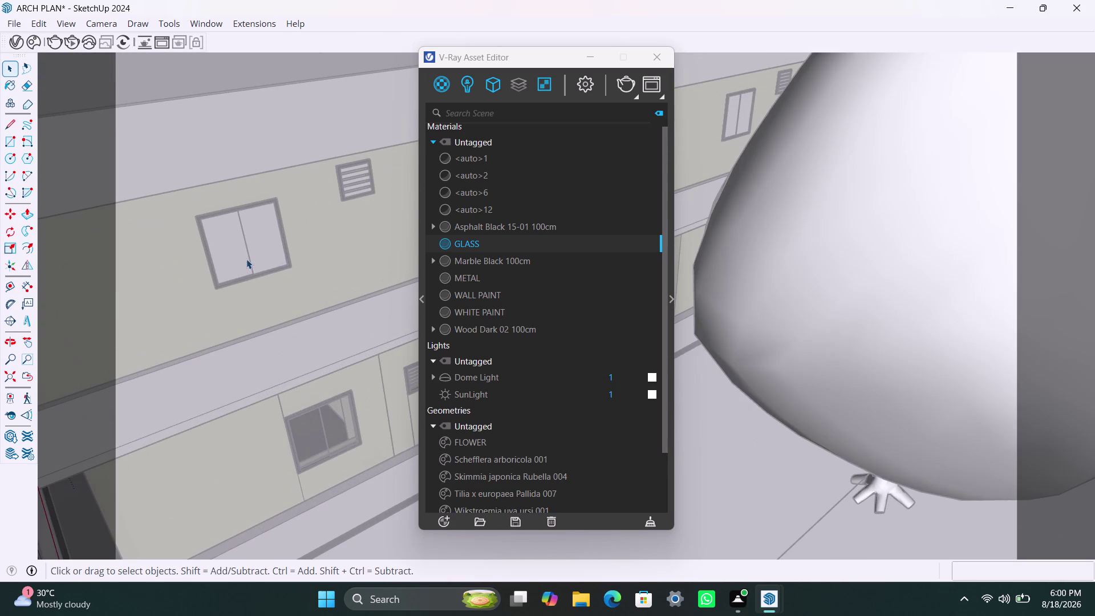
double_click(246, 259)
right_click(463, 244)
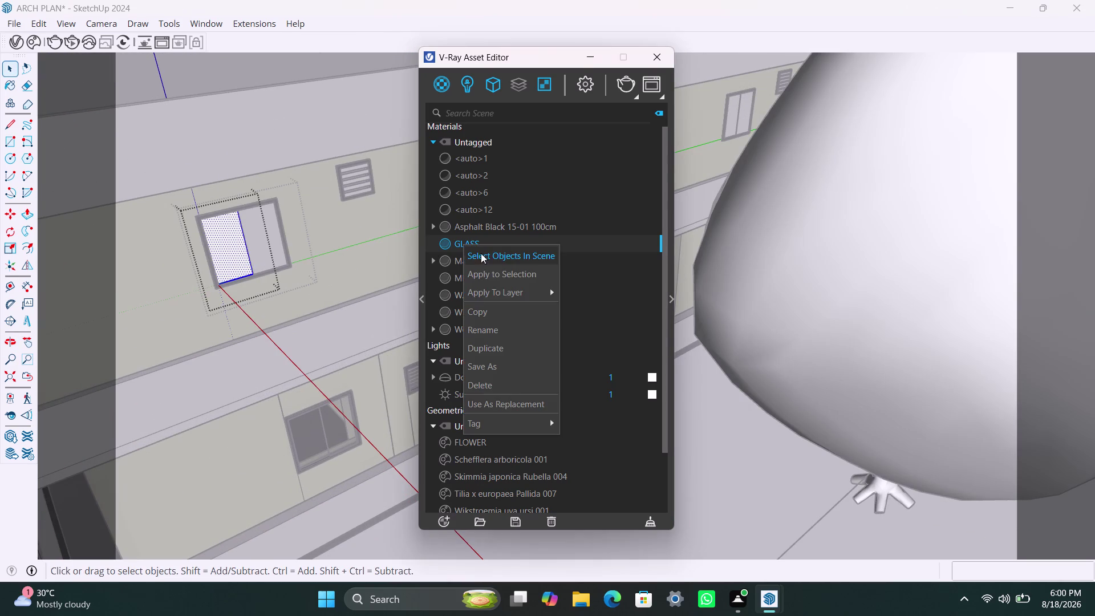
click(489, 275)
triple_click(247, 227)
click(247, 227)
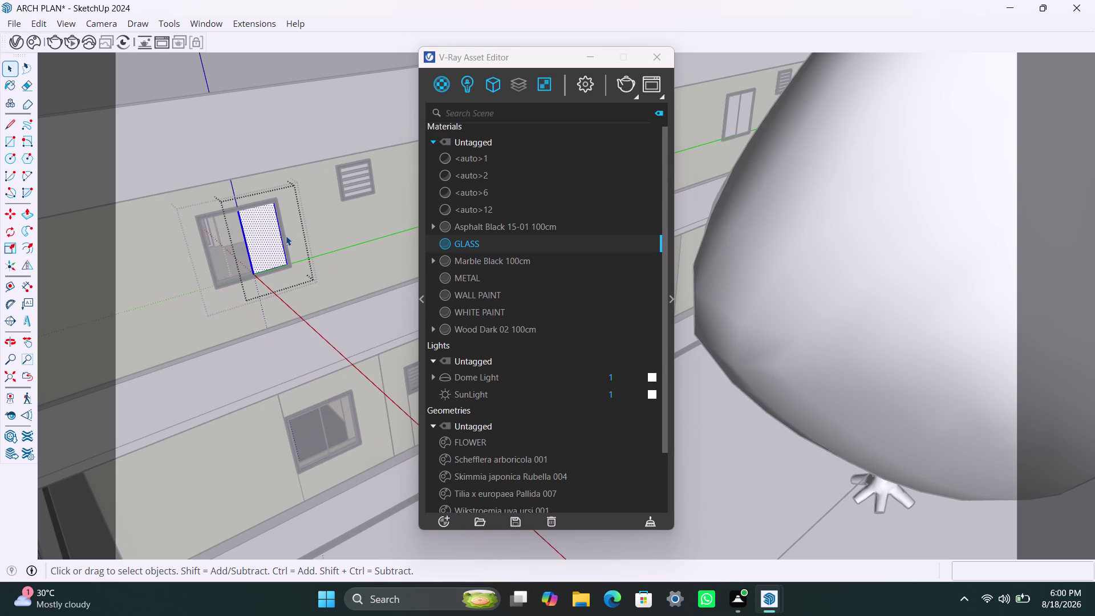
right_click(476, 249)
click(491, 275)
scroll(down, 3)
scroll(up, 3)
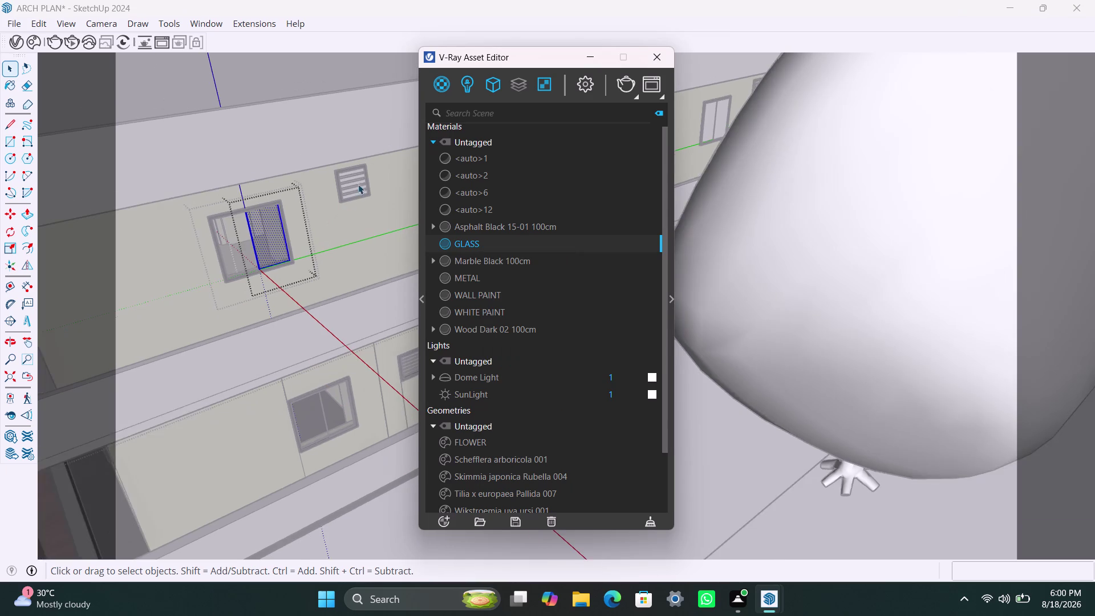
scroll(up, 3)
Select the vent's top slats and apply GLASS to them.
triple_click(339, 157)
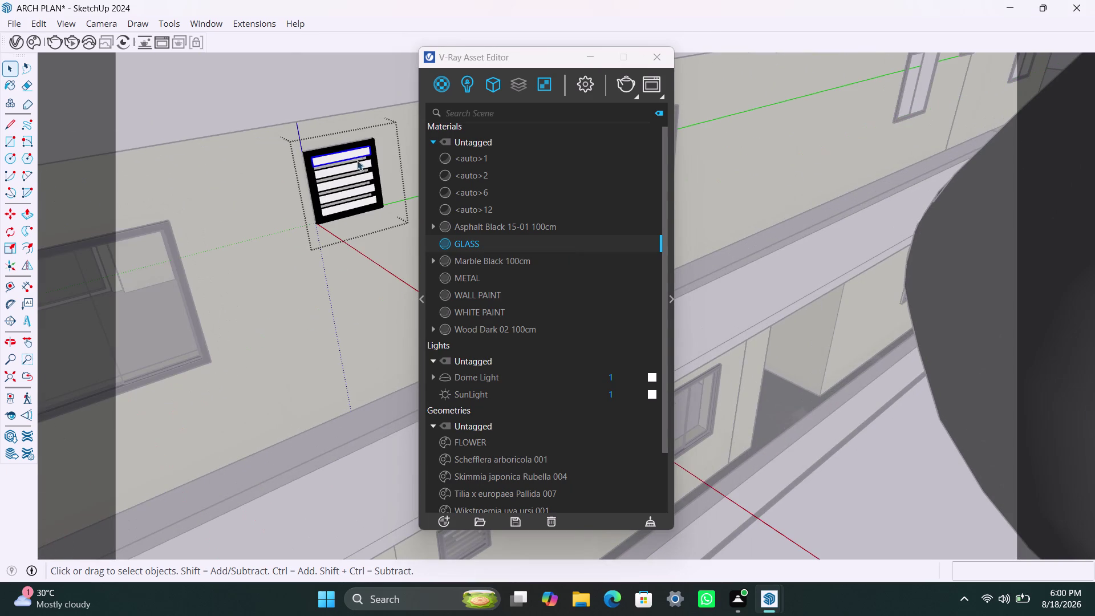
right_click(506, 239)
click(513, 269)
click(335, 172)
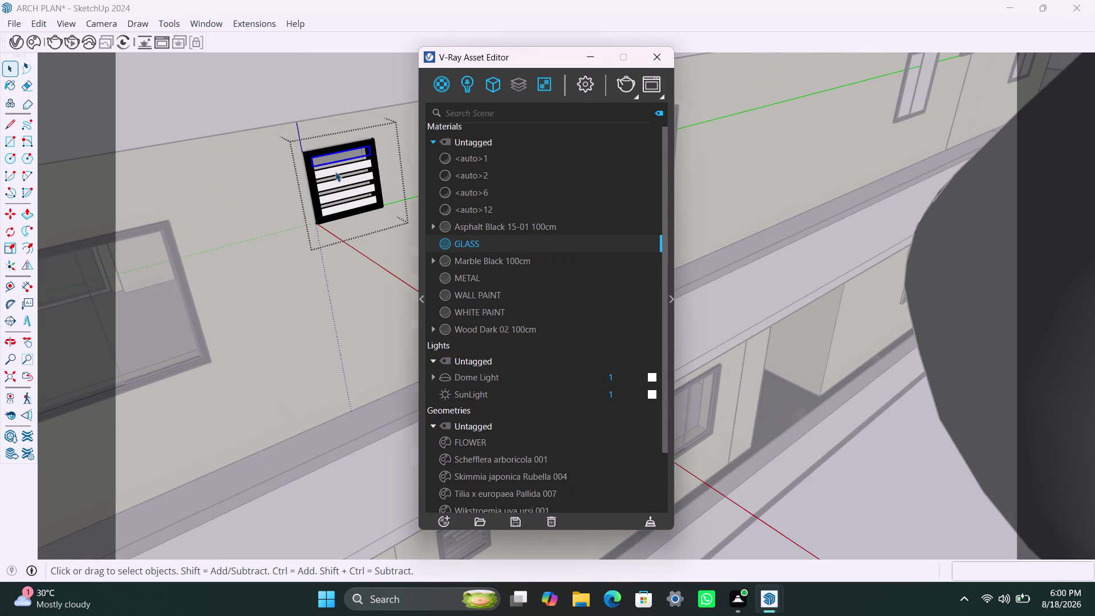
right_click(347, 171)
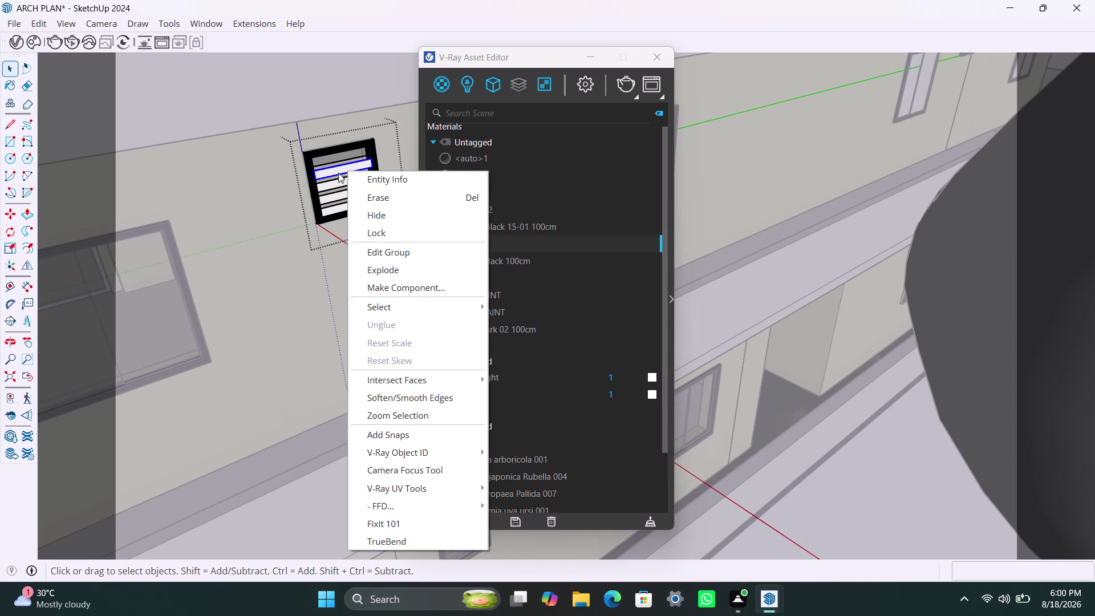
click(332, 167)
right_click(475, 241)
click(492, 268)
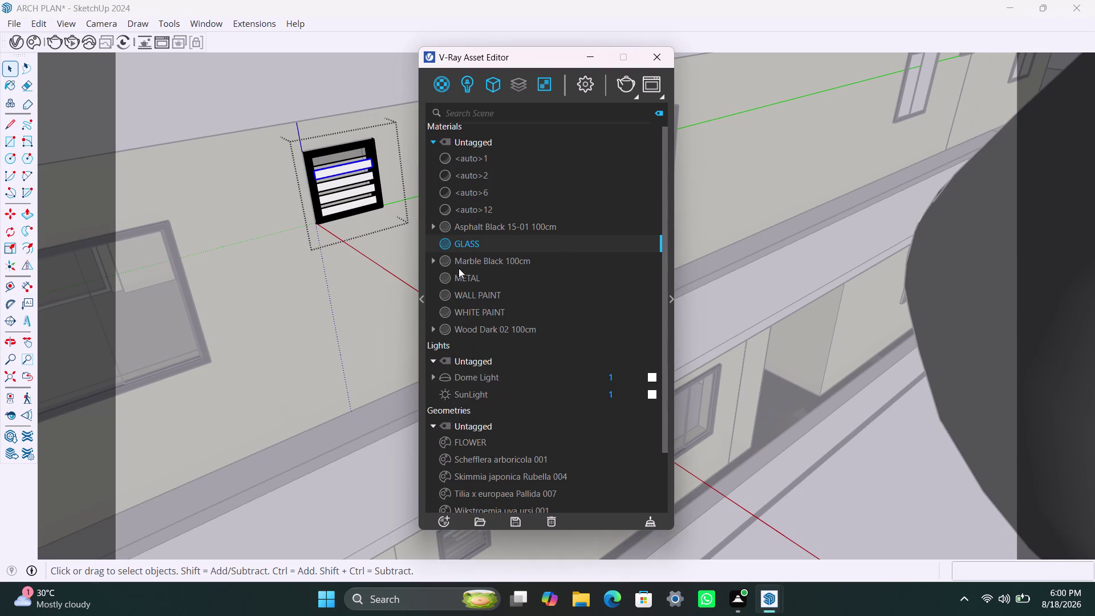
Apply GLASS to the lower vent slats one at a time.
click(350, 177)
right_click(500, 245)
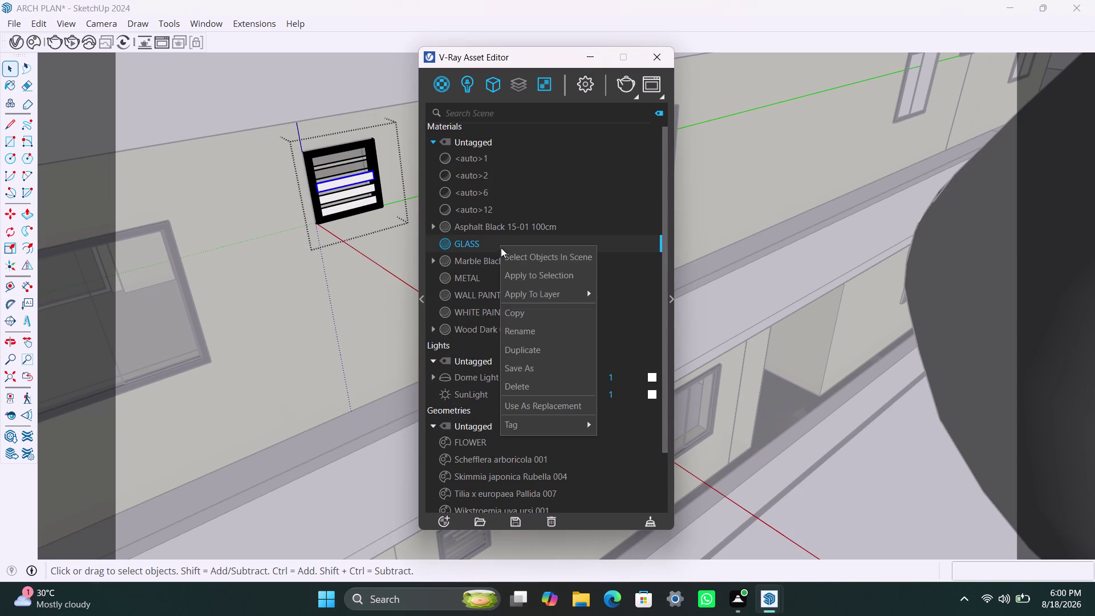
click(528, 271)
click(344, 193)
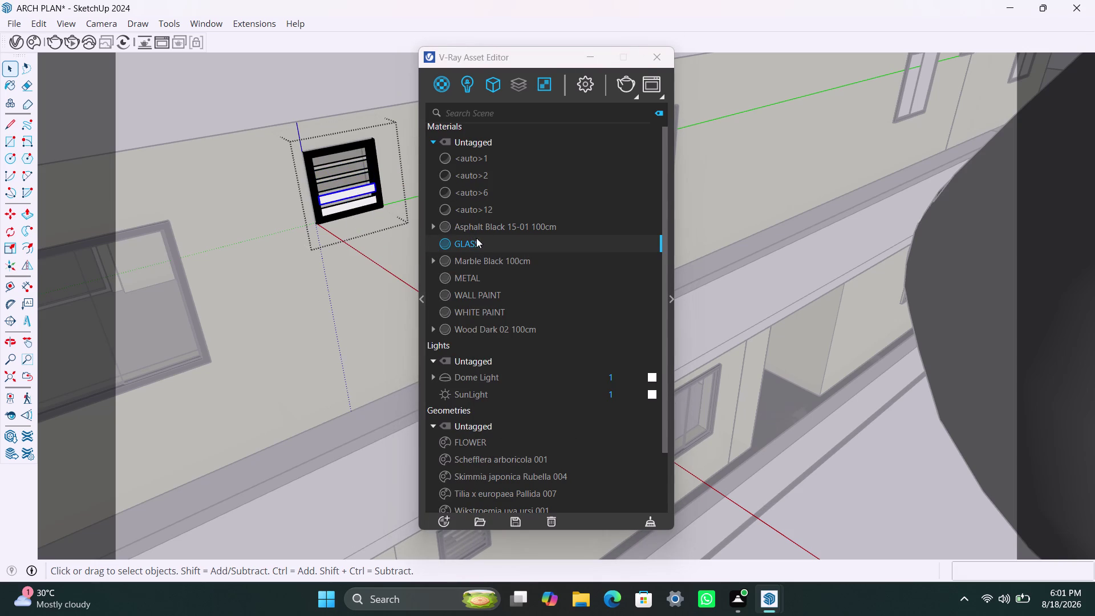
right_click(476, 238)
click(497, 274)
click(353, 207)
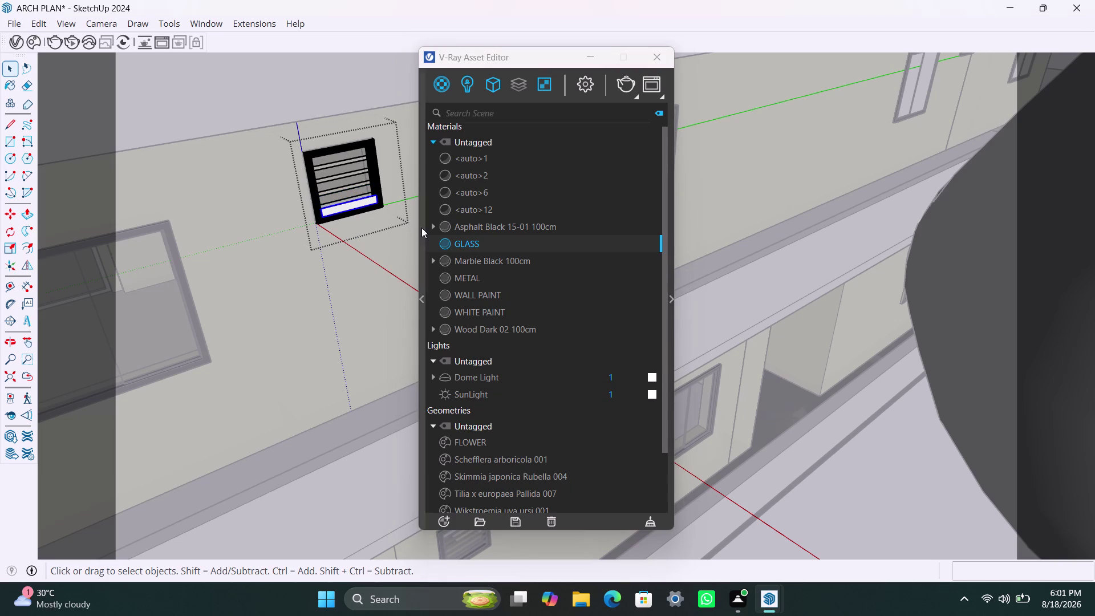
right_click(463, 241)
click(485, 265)
Orbit the view toward the nearby window.
scroll(down, 3)
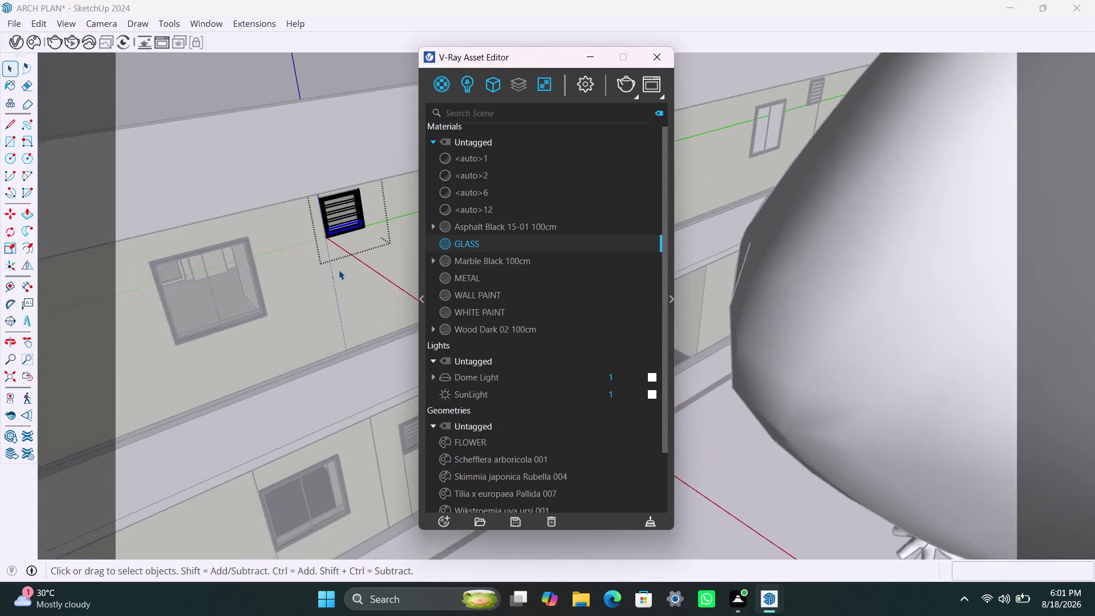
middle_drag(339, 269, 129, 343)
scroll(up, 3)
Apply the GLASS material to both panes of the small louvered window.
scroll(up, 3)
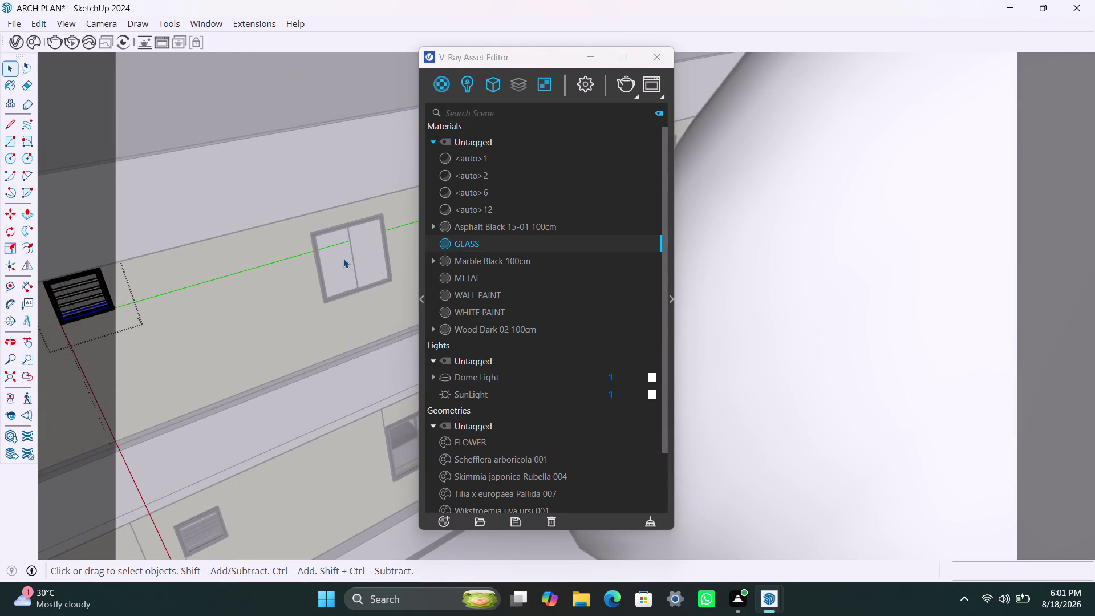
triple_click(343, 258)
triple_click(343, 259)
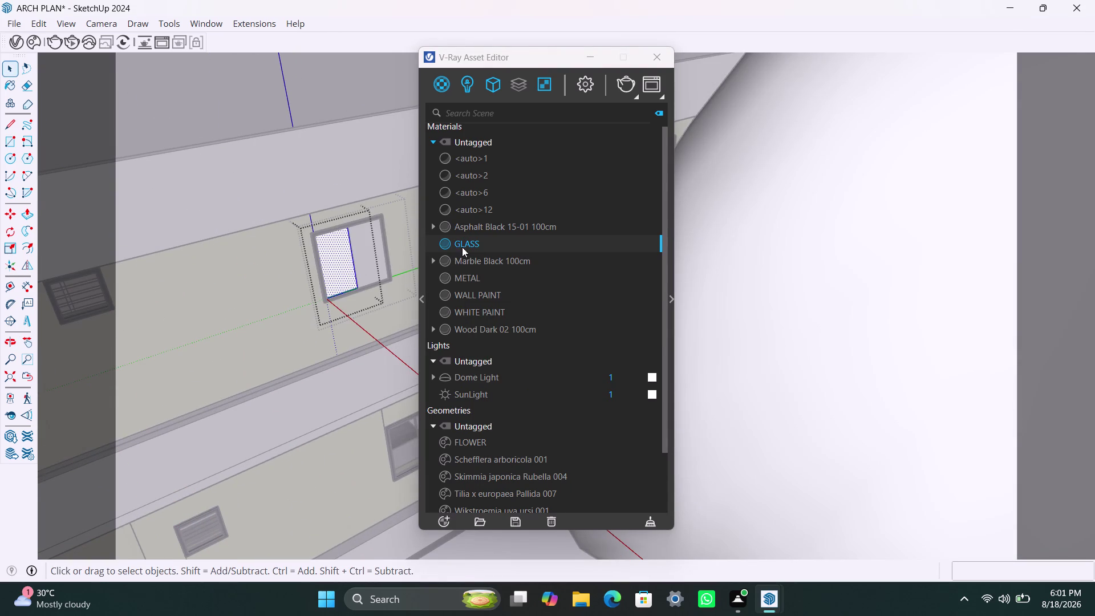
right_click(462, 247)
click(488, 280)
triple_click(372, 257)
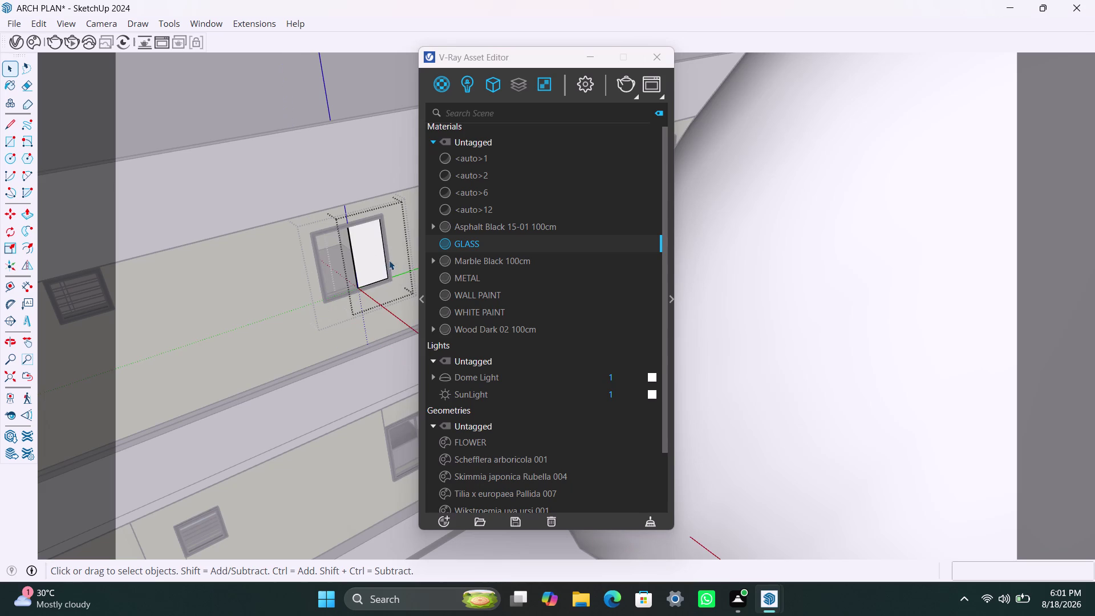
triple_click(370, 253)
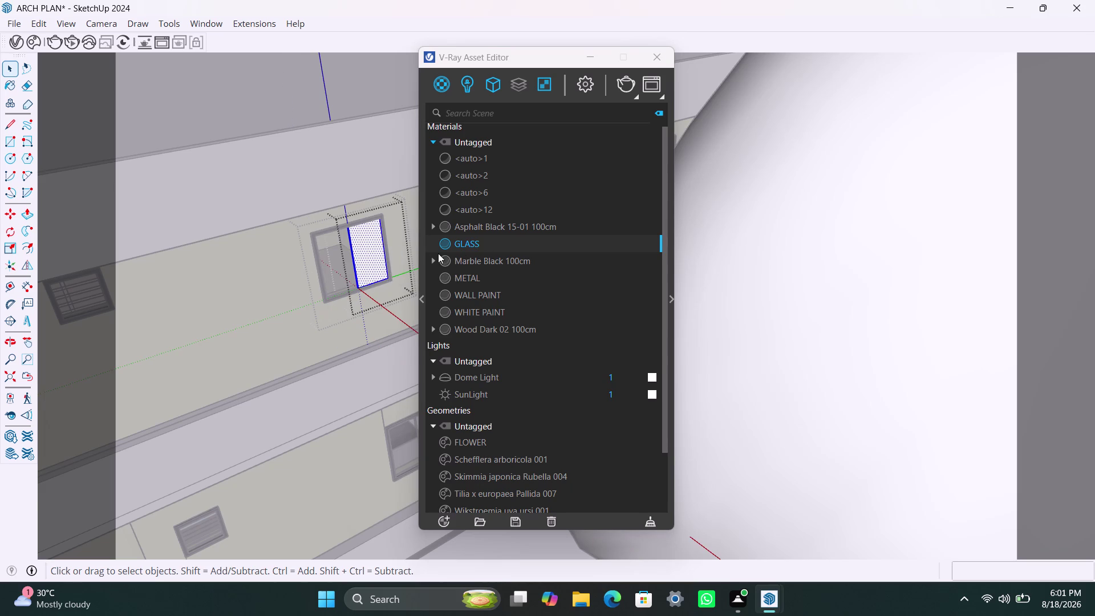
right_click(454, 249)
click(503, 280)
Move around to the narrow upper window and give its pane GLASS.
scroll(down, 3)
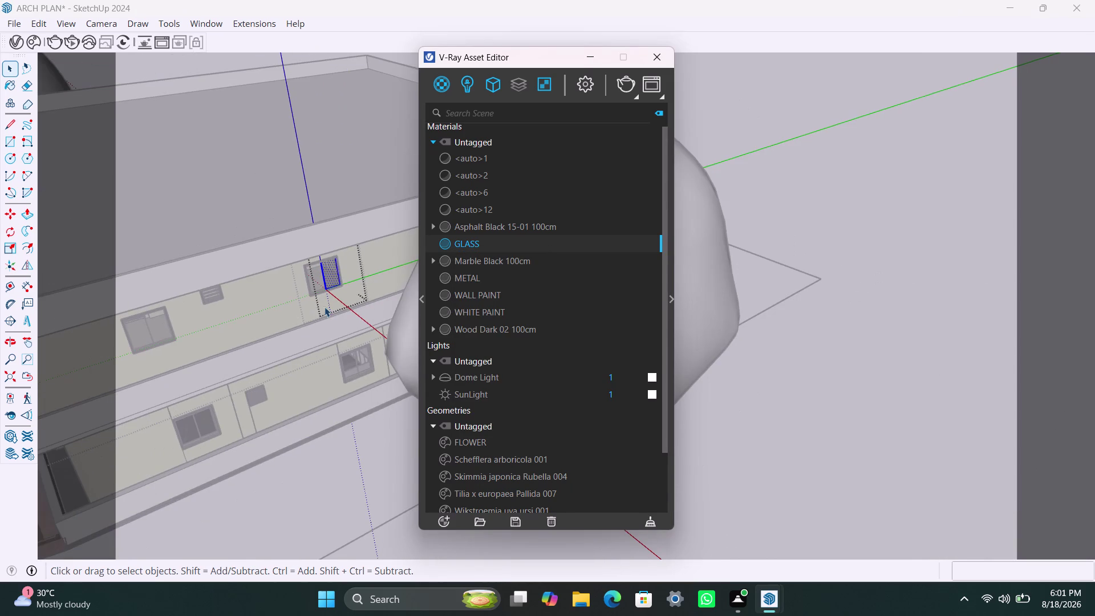
middle_drag(325, 307, 220, 352)
middle_drag(233, 350, 57, 348)
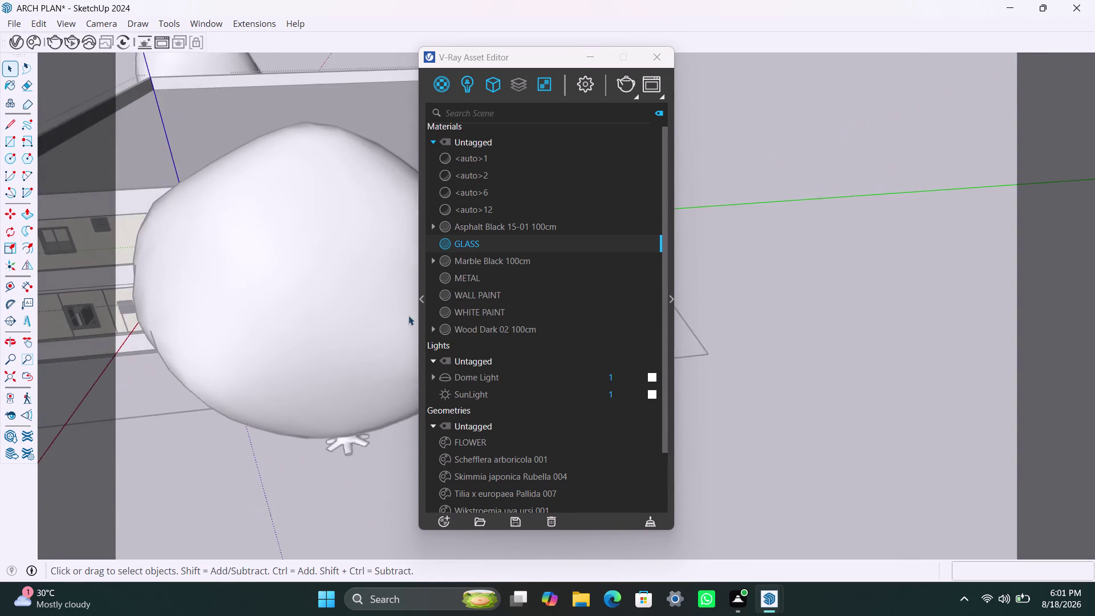
scroll(up, 3)
middle_drag(352, 303, 113, 332)
scroll(down, 3)
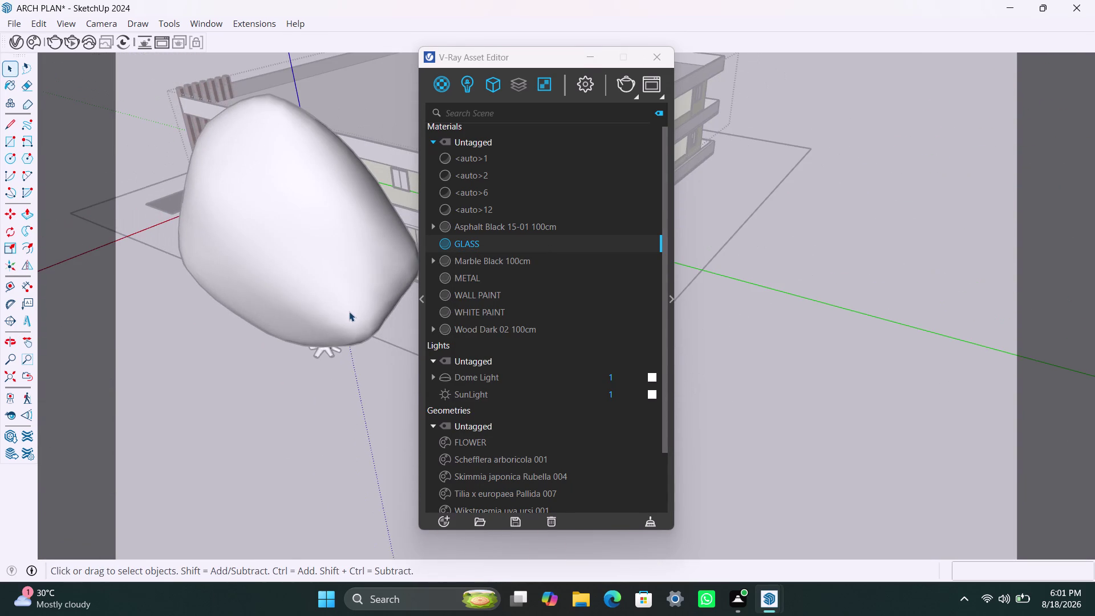
middle_drag(348, 311, 249, 371)
scroll(up, 3)
middle_drag(334, 250, 337, 231)
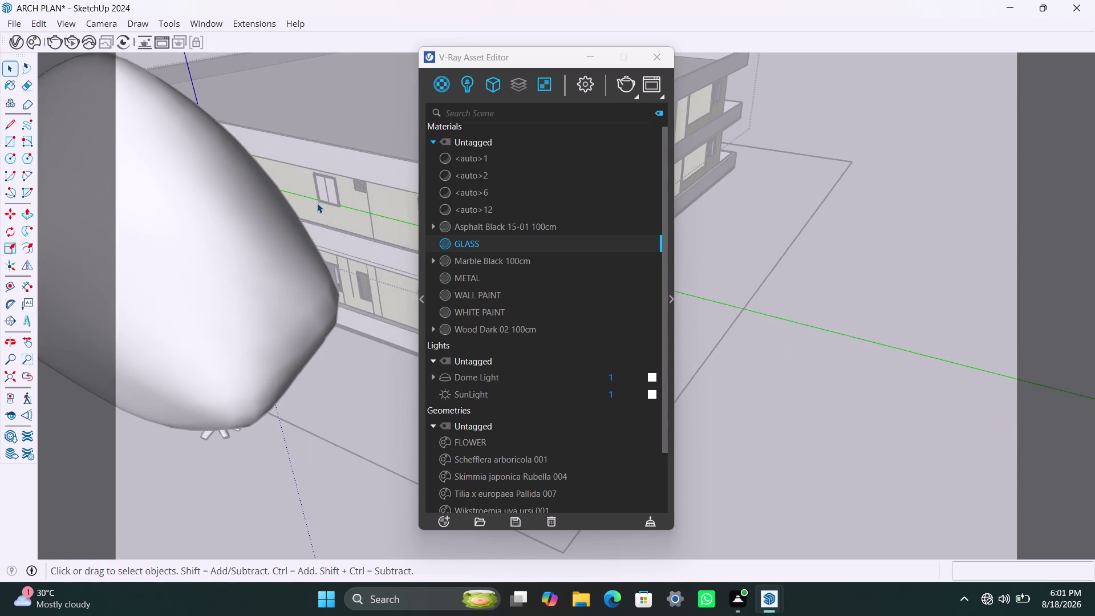
scroll(up, 3)
middle_drag(322, 197, 298, 217)
scroll(up, 3)
triple_click(312, 203)
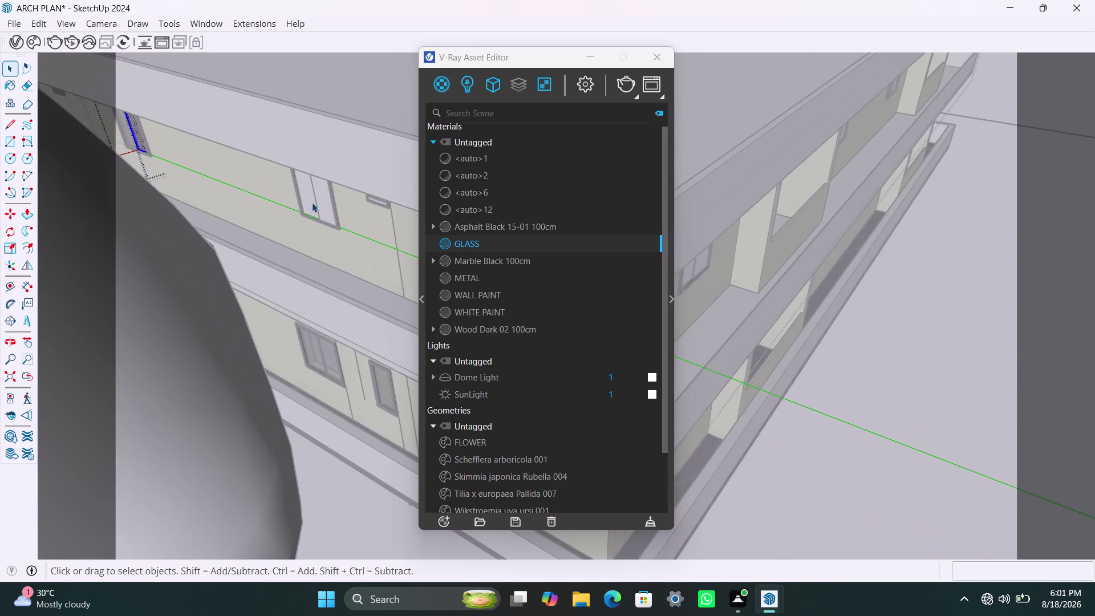
double_click(309, 203)
double_click(309, 203)
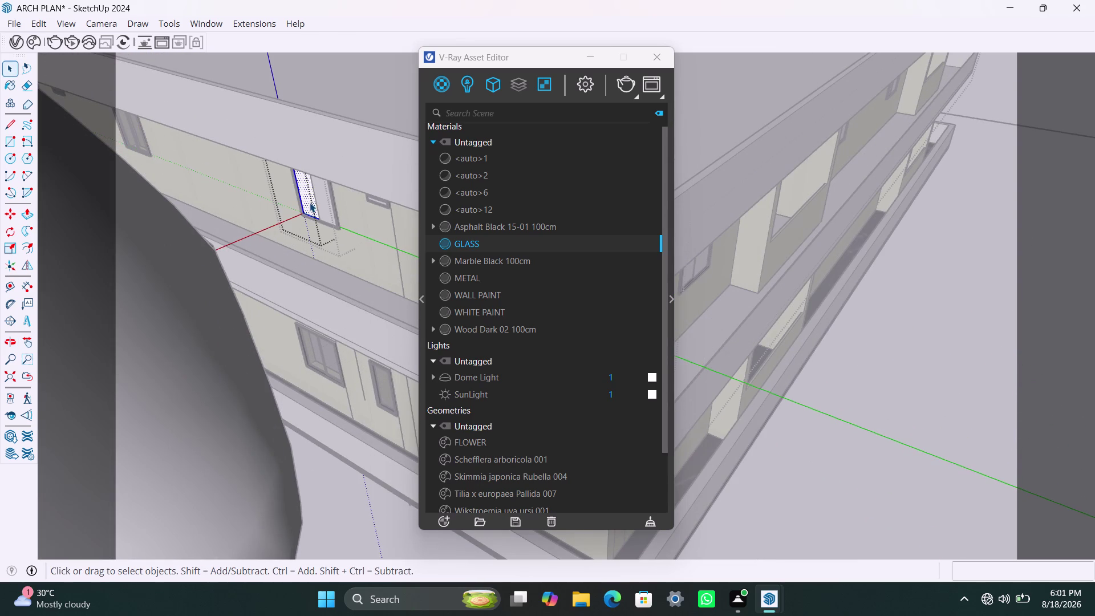
right_click(506, 241)
click(520, 269)
Reapply GLASS to the narrow window's remaining glass surfaces.
triple_click(329, 209)
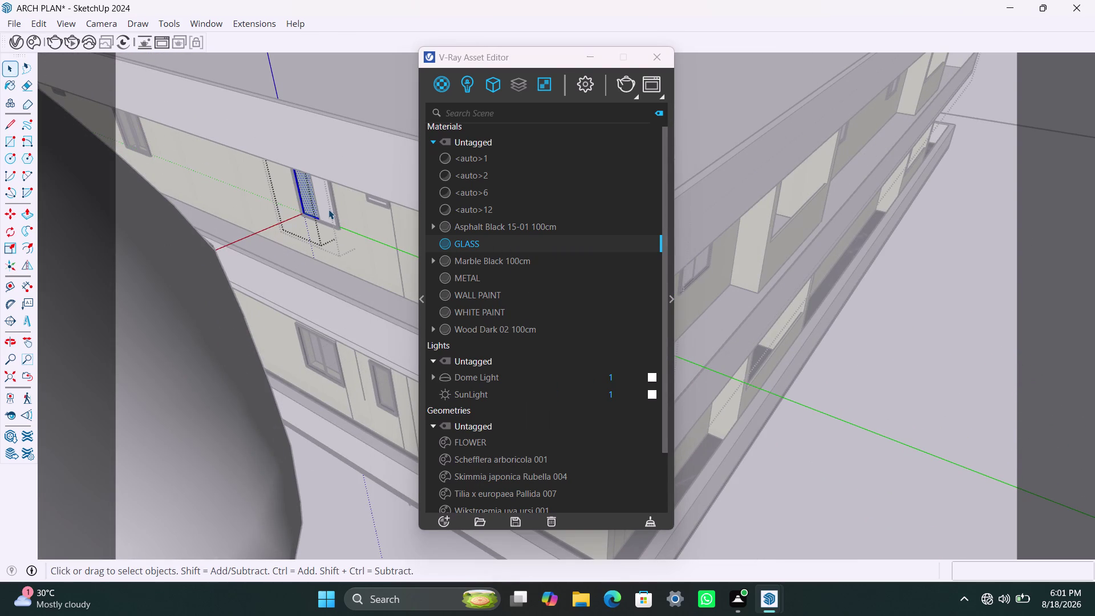
right_click(463, 240)
click(482, 265)
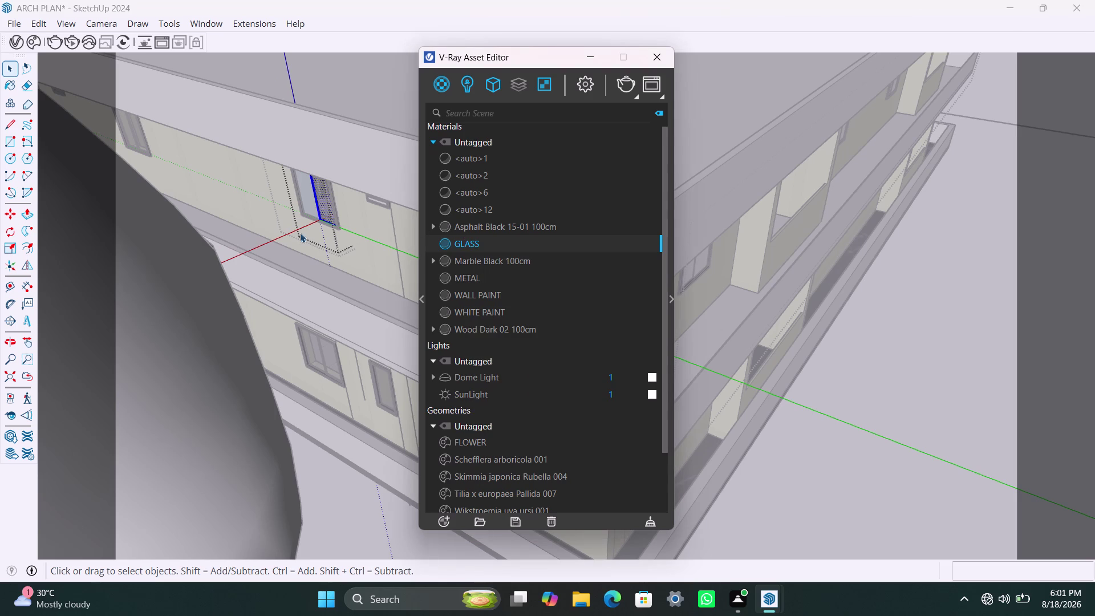
click(308, 198)
double_click(308, 198)
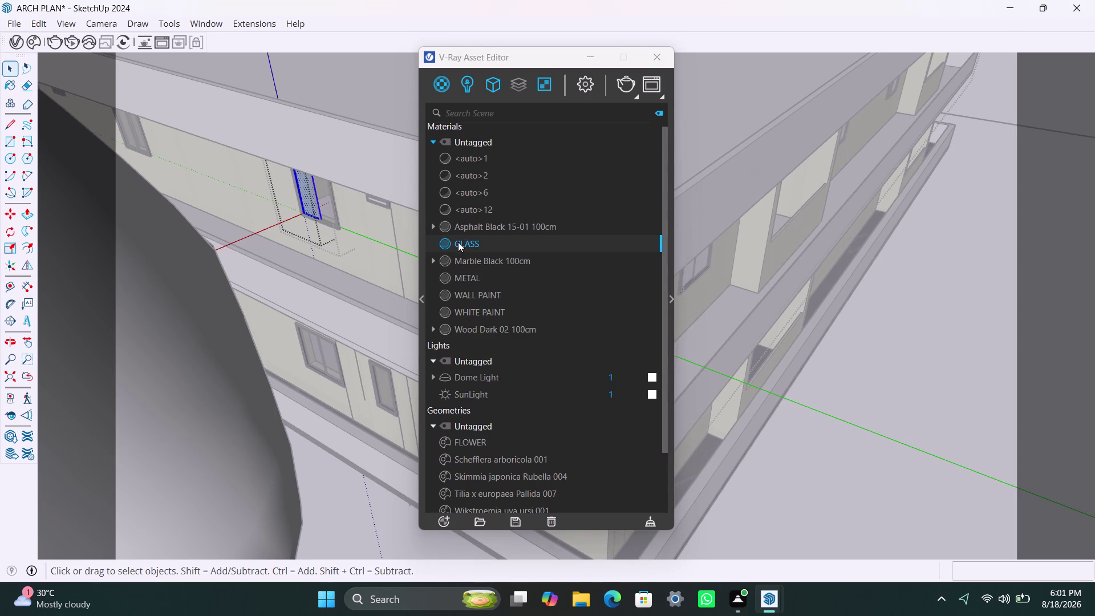
right_click(459, 245)
click(477, 268)
Zoom in on the wall vent and apply GLASS to its top slat.
middle_drag(375, 213, 396, 178)
scroll(up, 3)
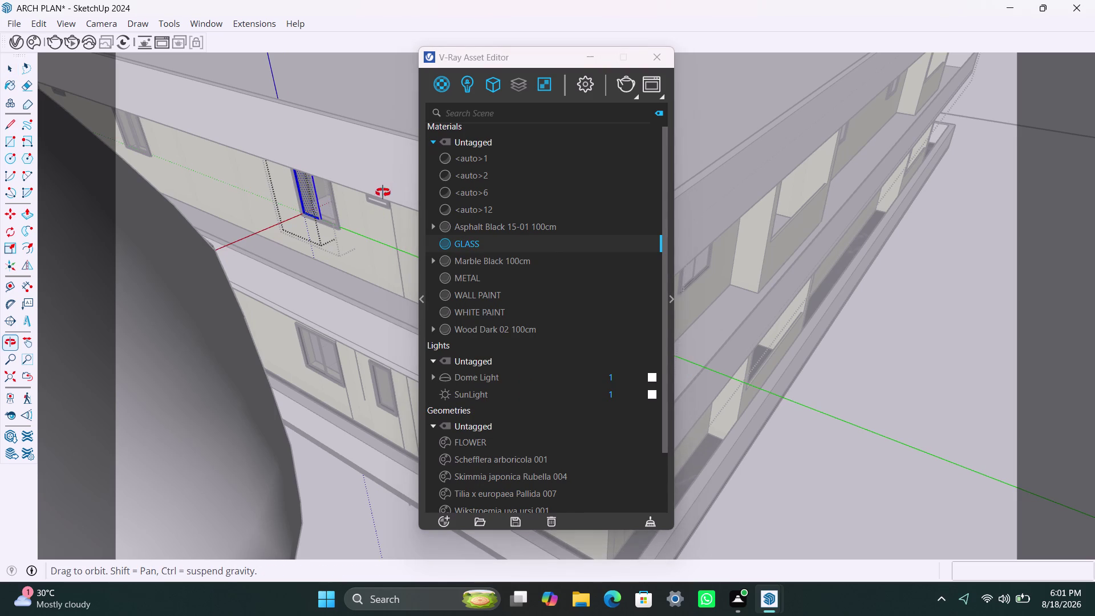
middle_drag(396, 178, 411, 157)
middle_drag(395, 161, 339, 250)
scroll(up, 3)
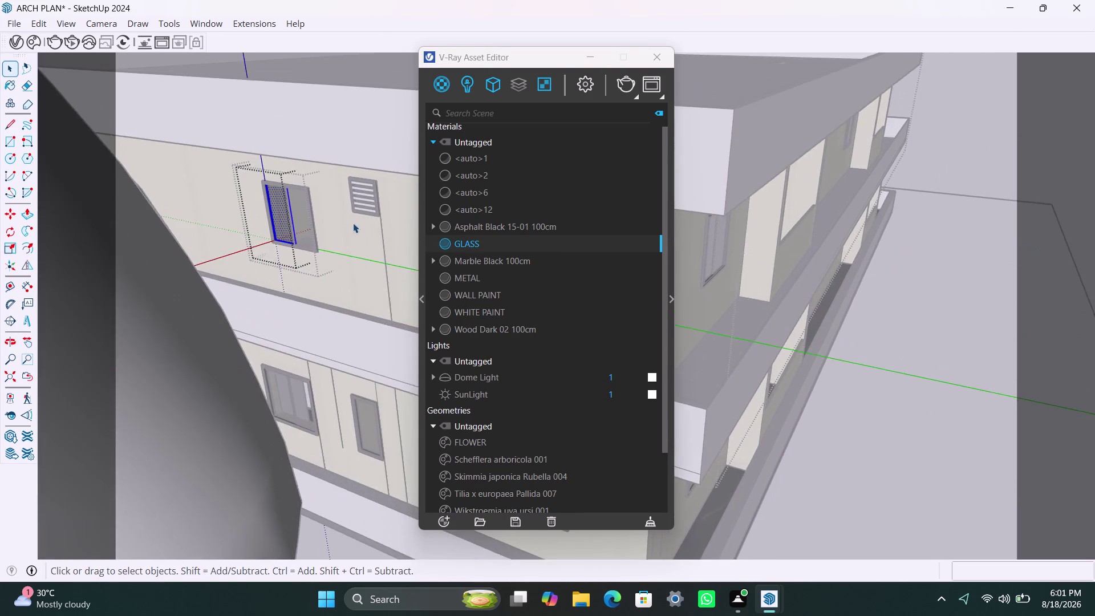
scroll(up, 3)
double_click(380, 153)
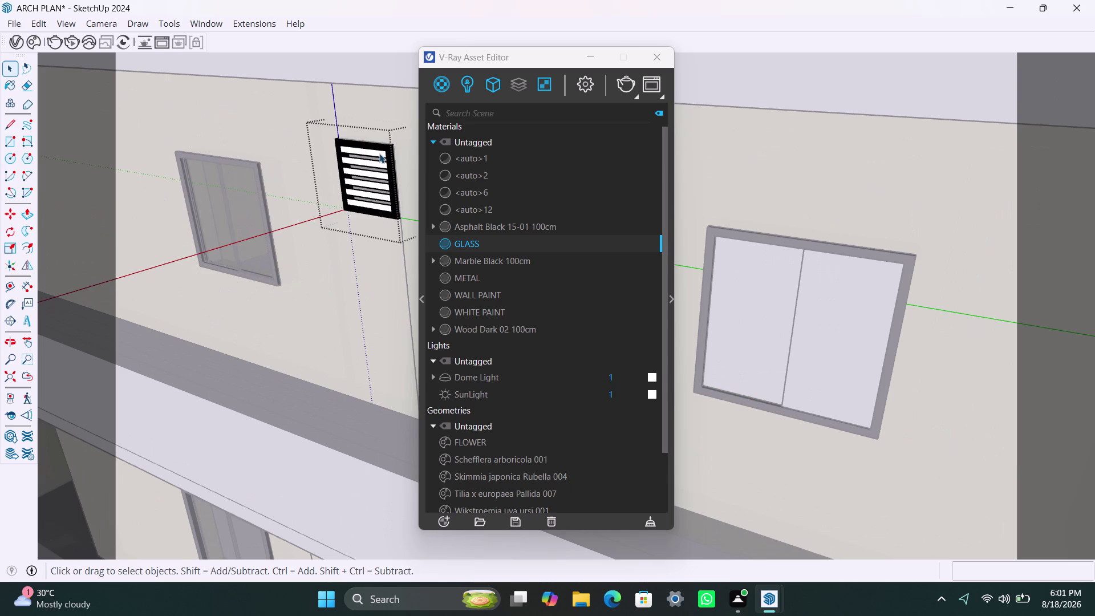
double_click(380, 153)
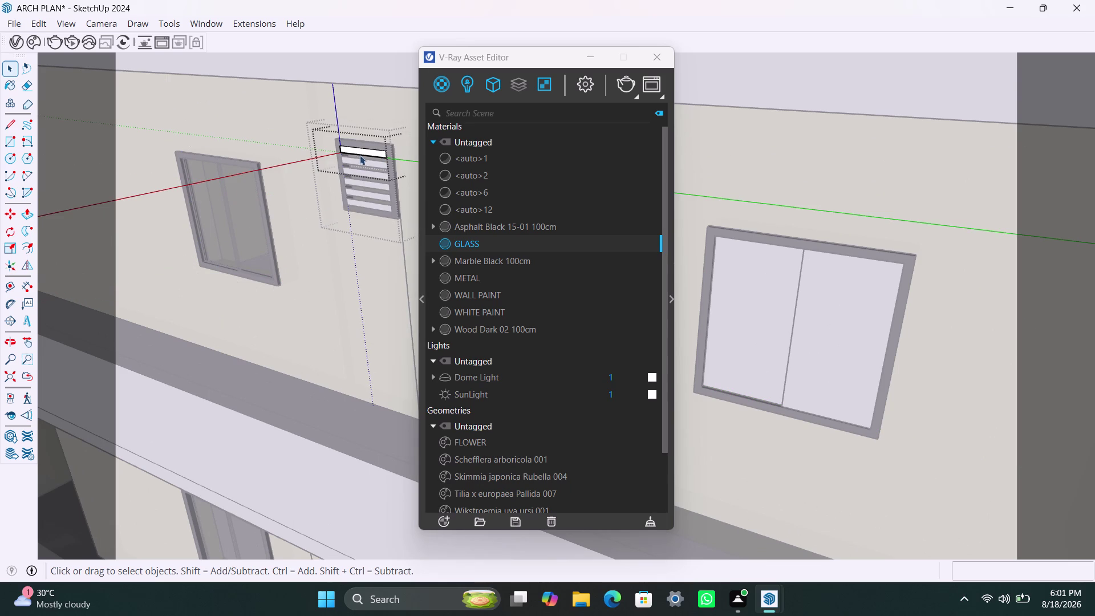
click(362, 149)
click(372, 152)
right_click(462, 241)
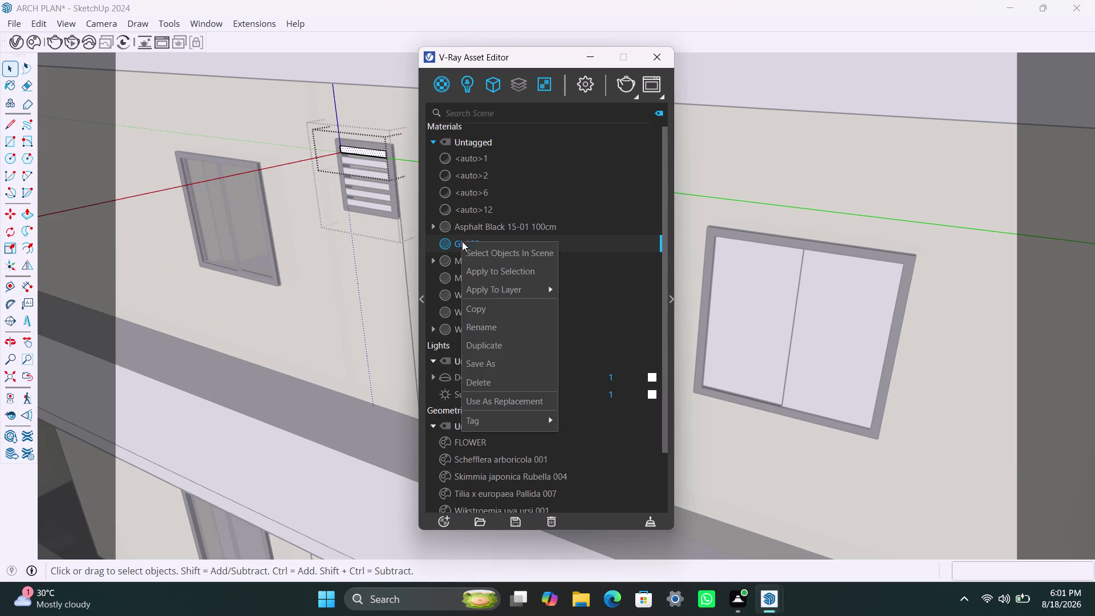
click(483, 272)
Reapply GLASS to the whole top slat of the vent.
double_click(370, 163)
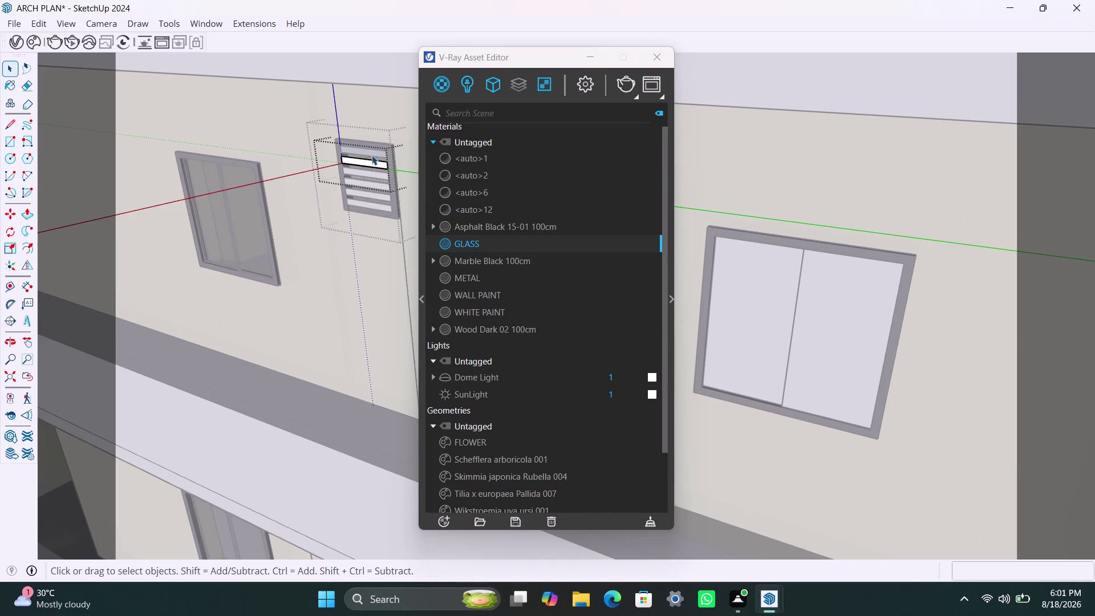
triple_click(371, 154)
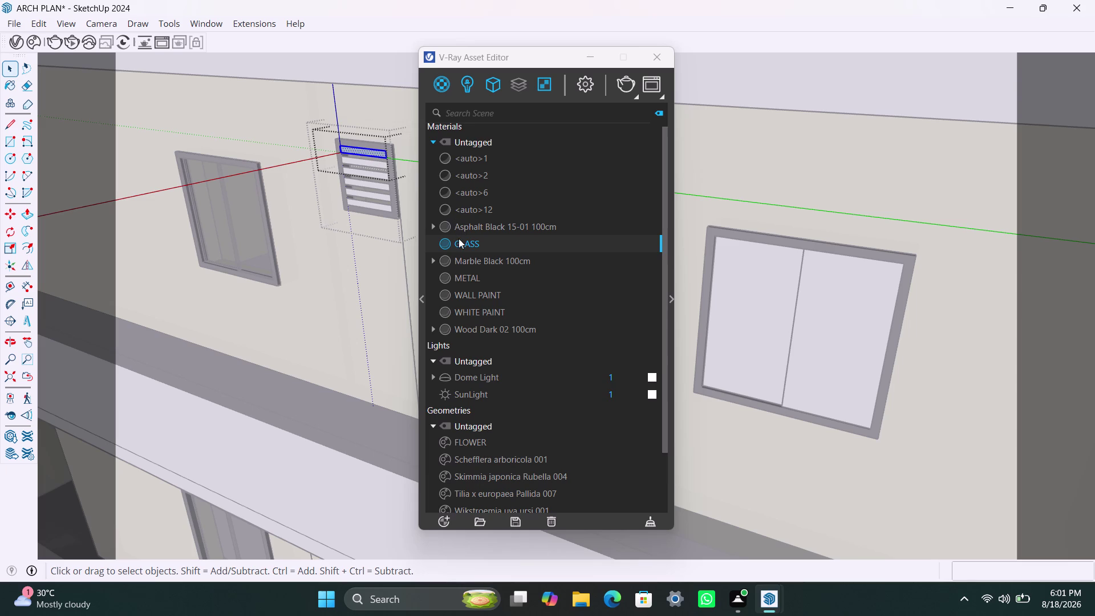
right_click(458, 238)
click(481, 263)
triple_click(367, 162)
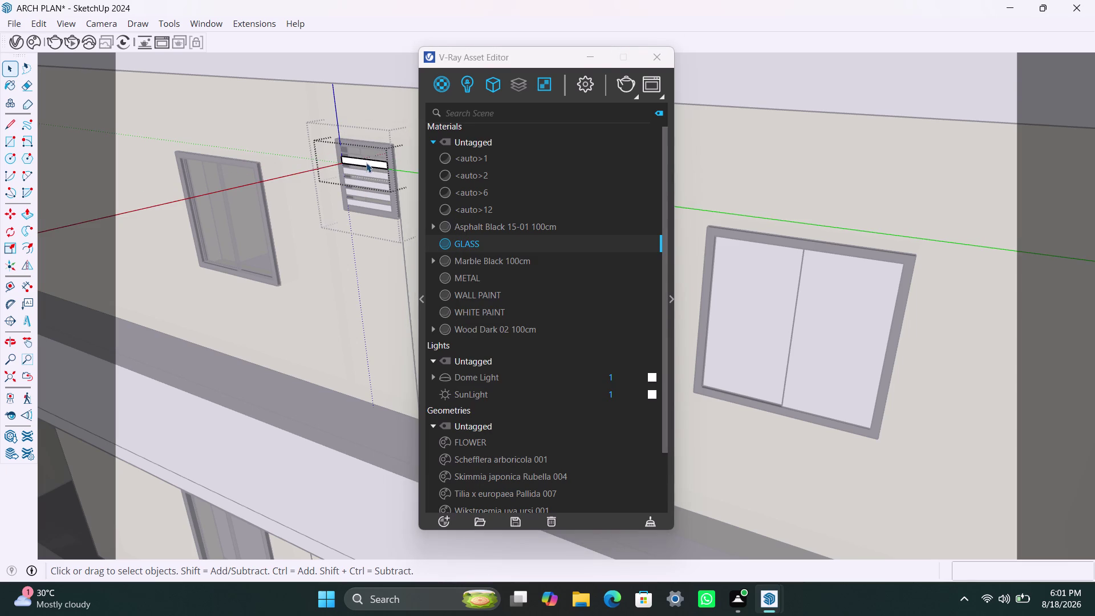
right_click(466, 244)
click(484, 274)
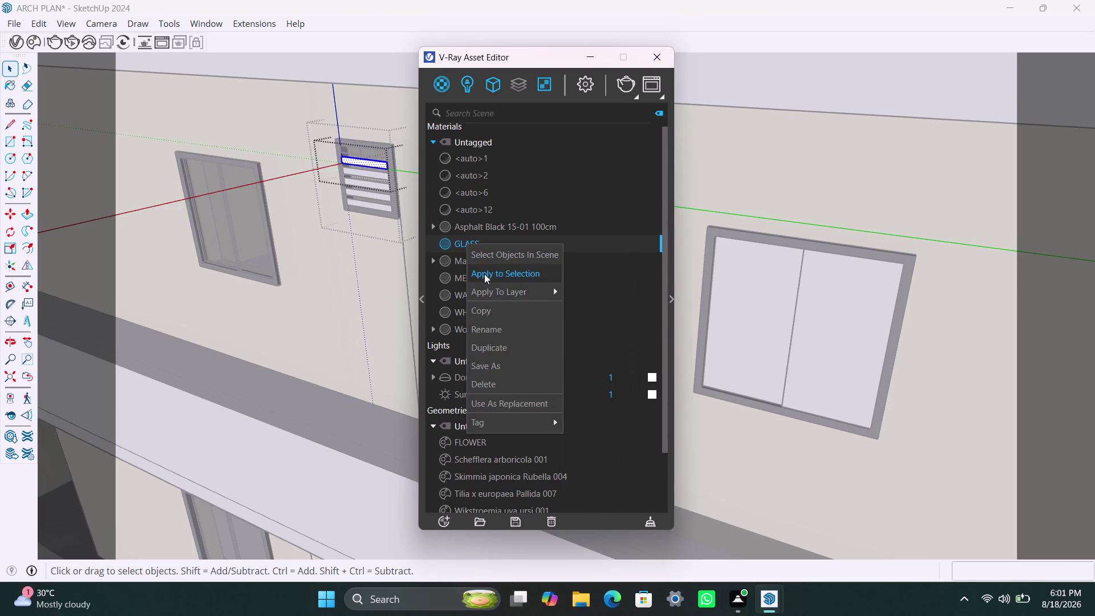
Apply GLASS to the vent's second slat.
double_click(370, 176)
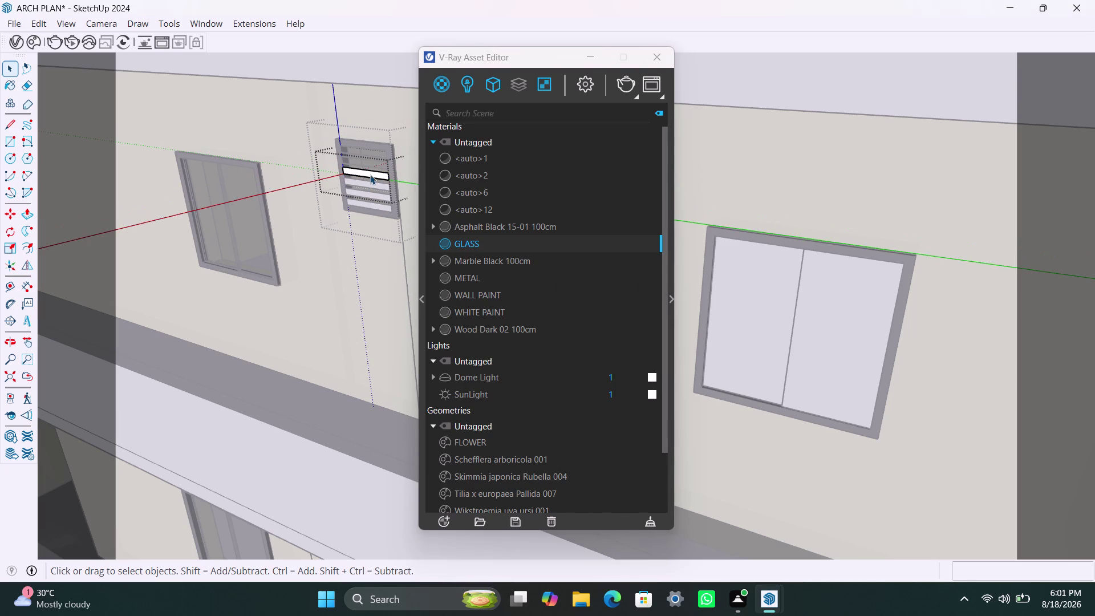
double_click(371, 175)
right_click(473, 245)
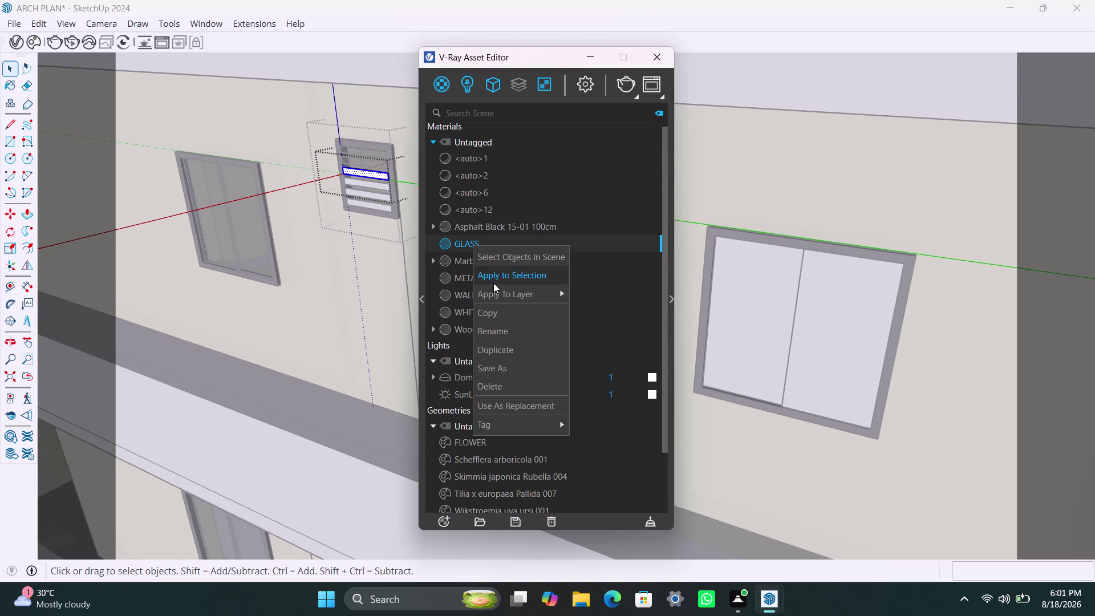
click(493, 280)
double_click(378, 175)
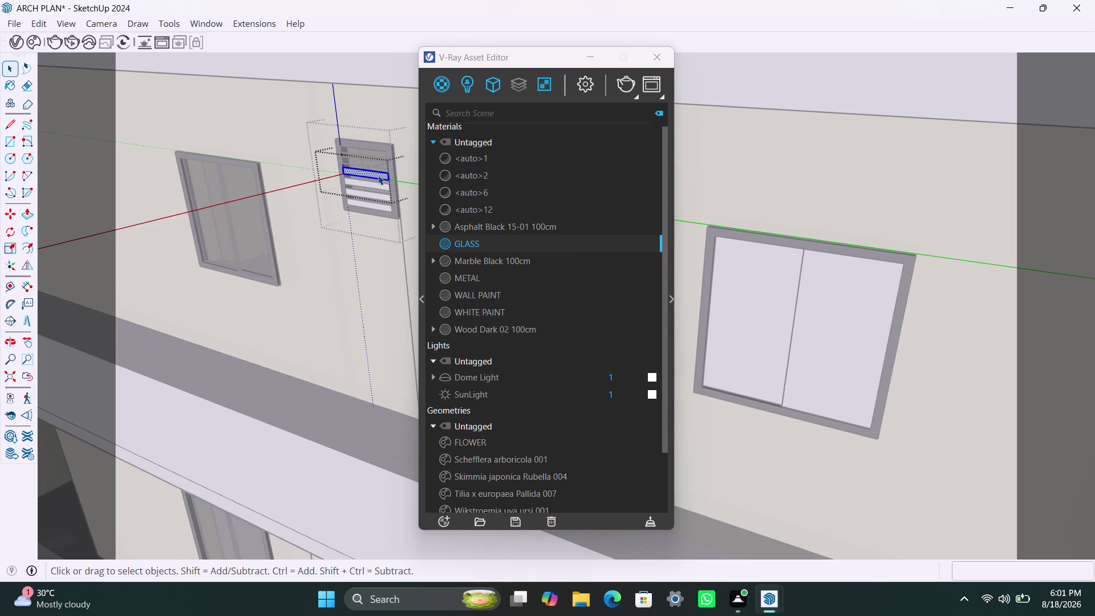
right_click(378, 175)
click(360, 171)
right_click(460, 246)
click(484, 276)
scroll(up, 3)
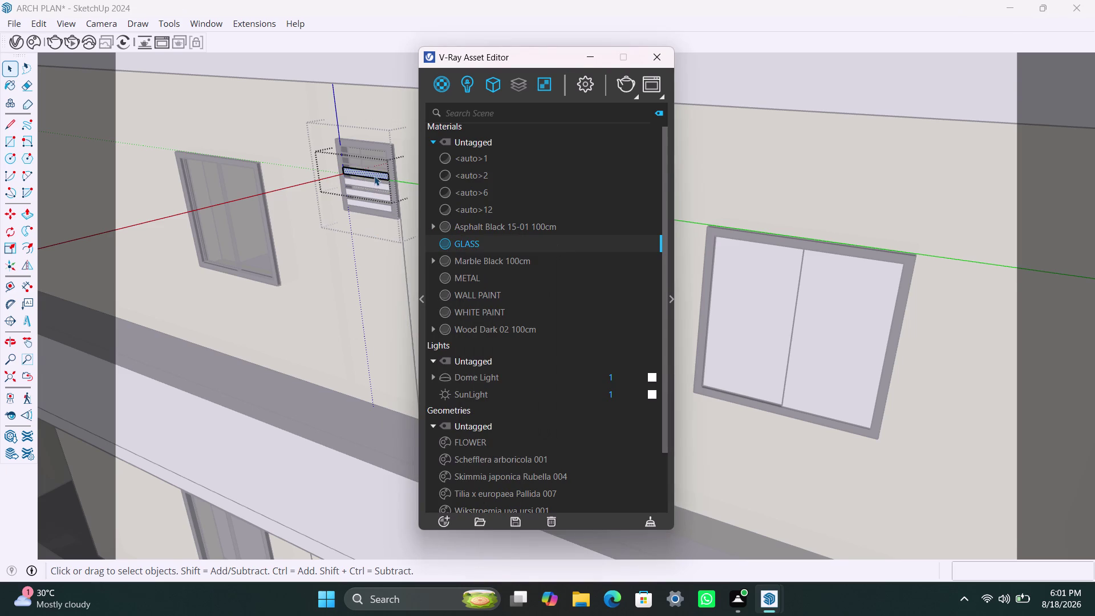
triple_click(374, 175)
right_click(464, 251)
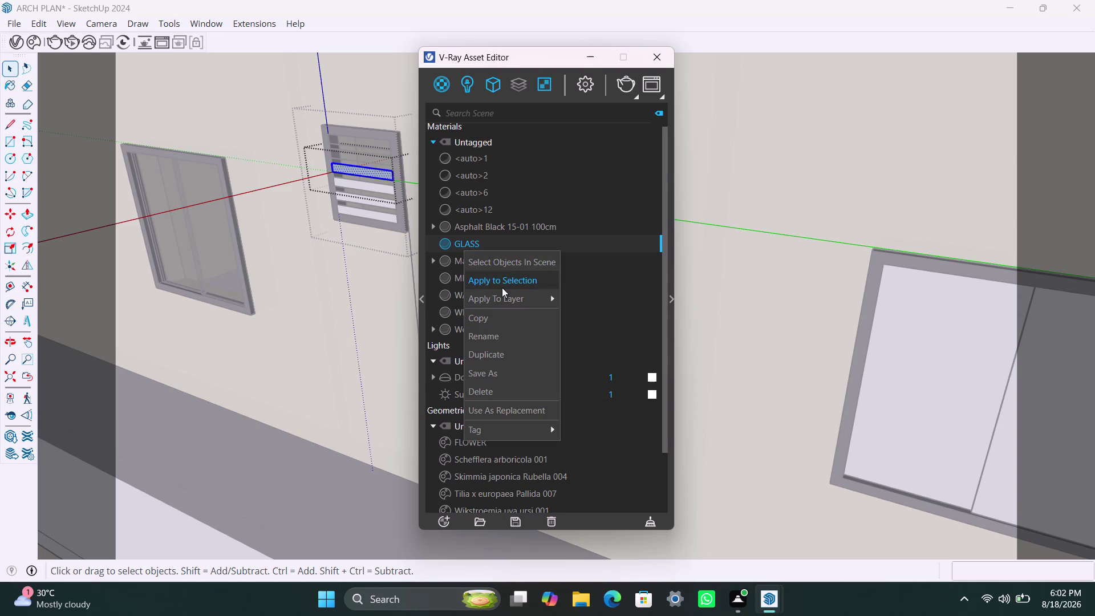
click(502, 284)
Apply GLASS to the lower vent slats, one after another.
triple_click(377, 188)
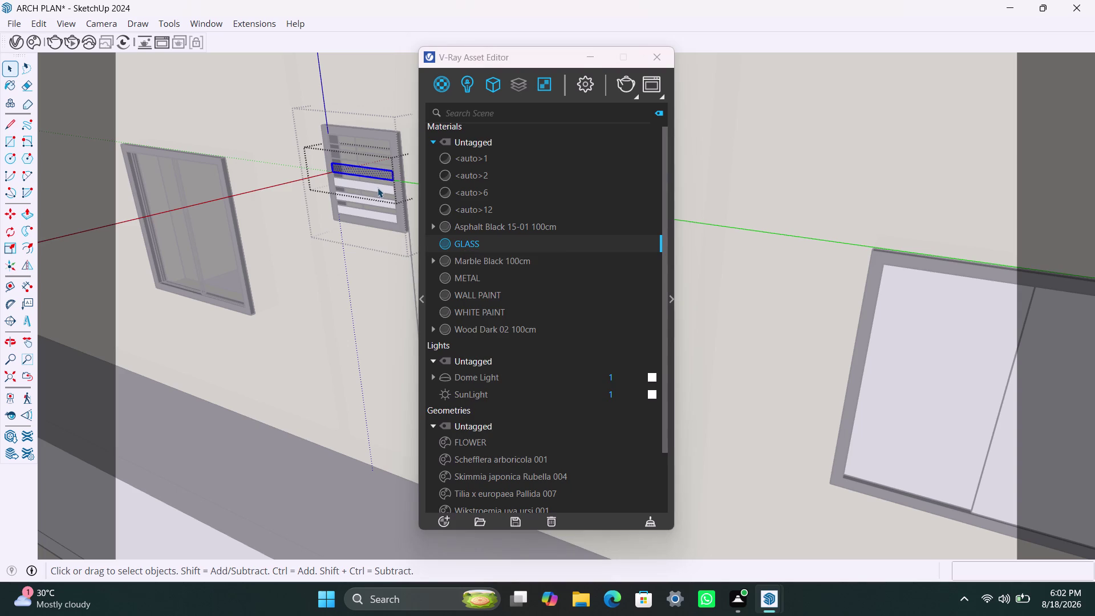
right_click(476, 246)
click(492, 273)
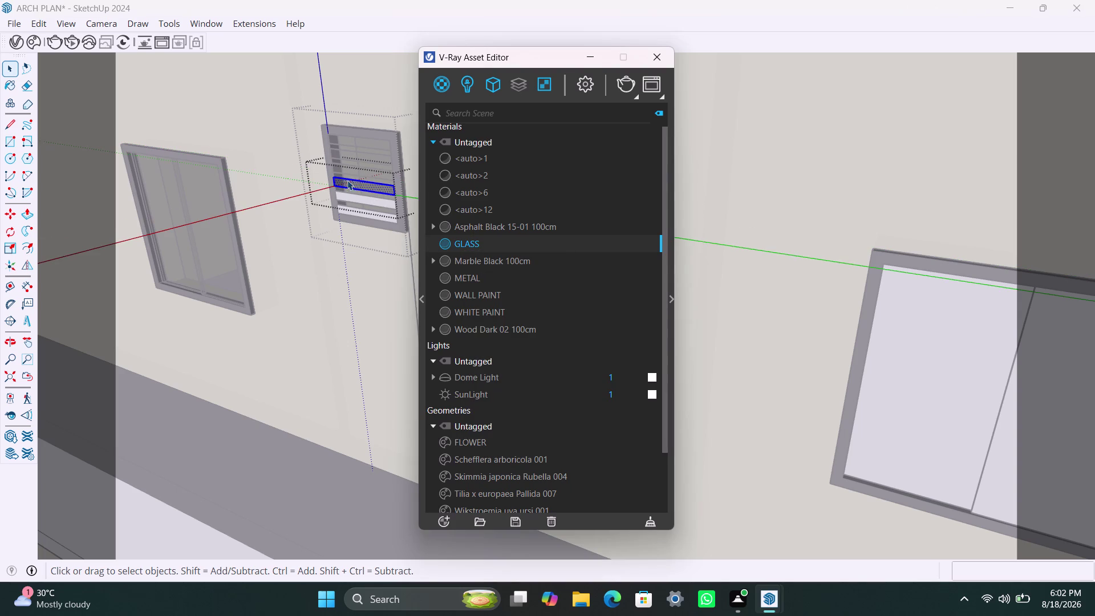
triple_click(366, 201)
click(366, 201)
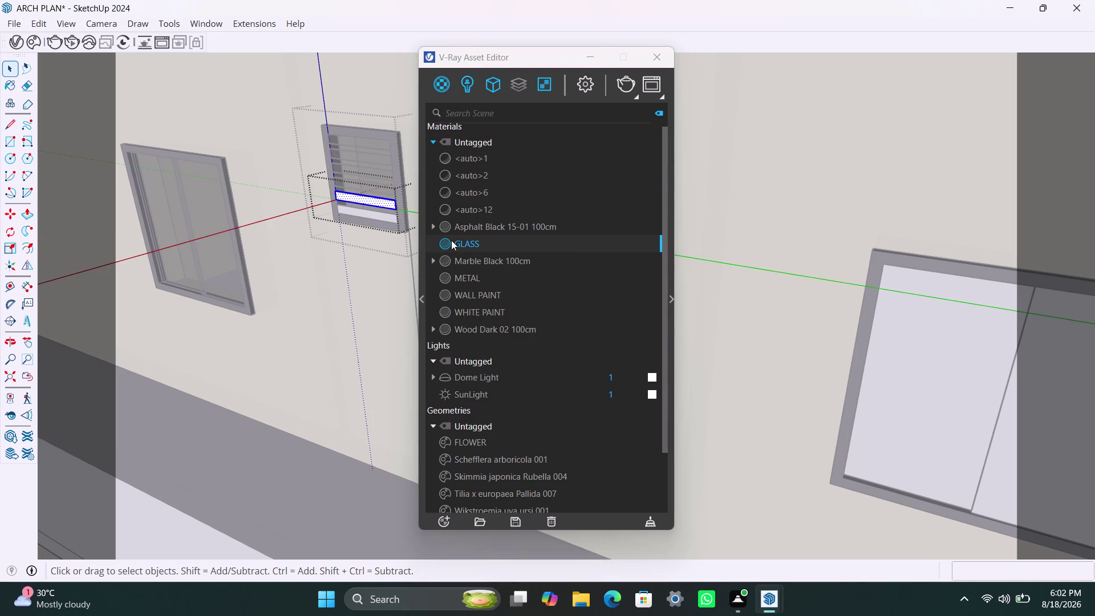
right_click(451, 240)
right_click(475, 250)
click(490, 275)
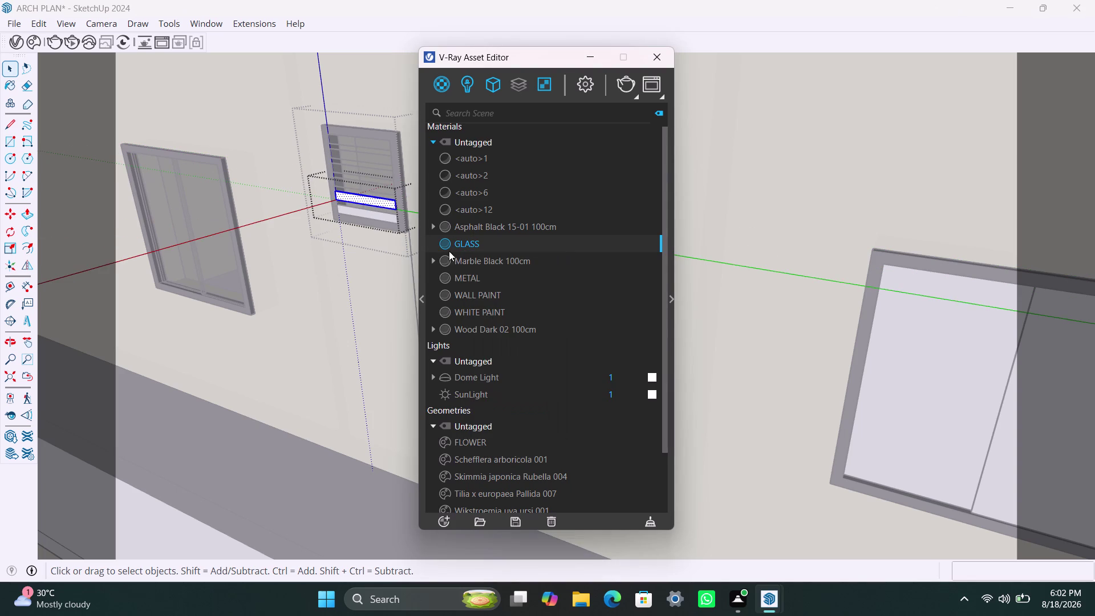
triple_click(379, 214)
right_click(505, 242)
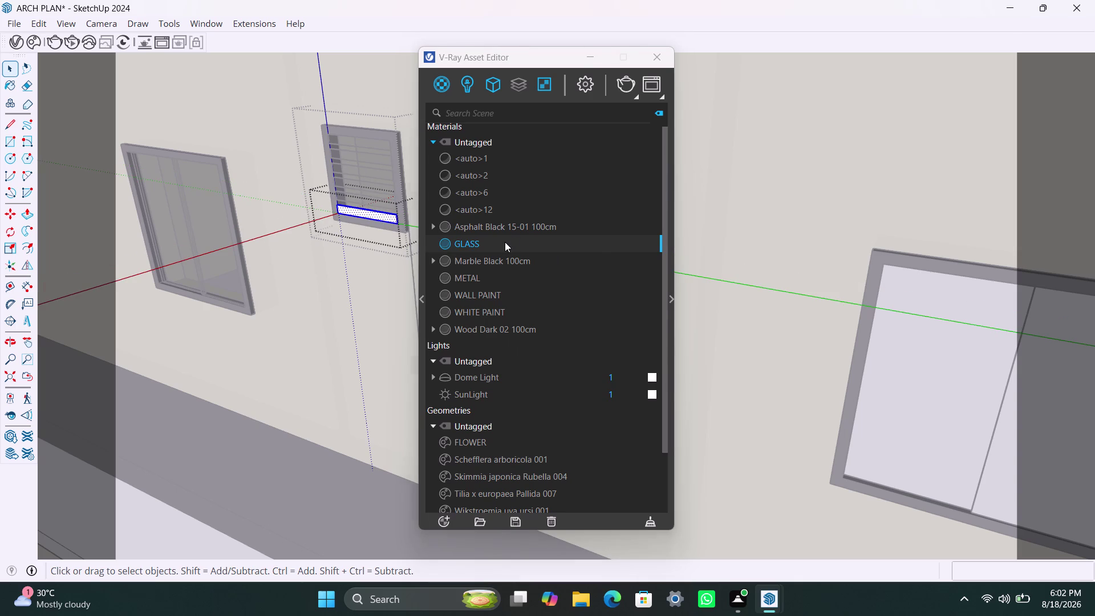
click(521, 277)
scroll(down, 3)
scroll(down, 3)
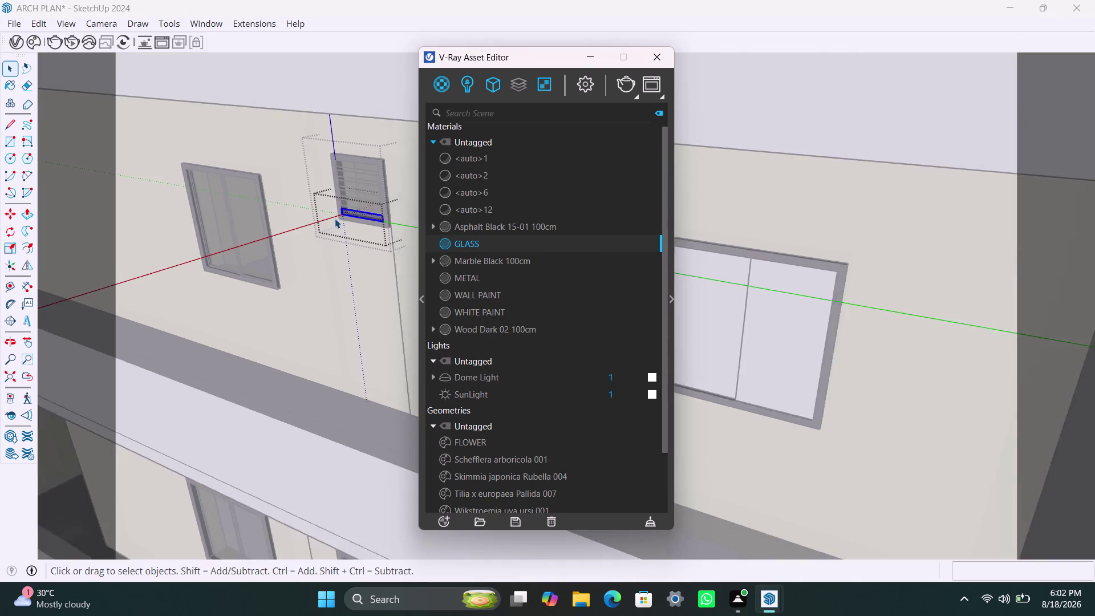
scroll(down, 3)
Apply GLASS to both panes of the first wall window.
middle_drag(331, 222, 198, 226)
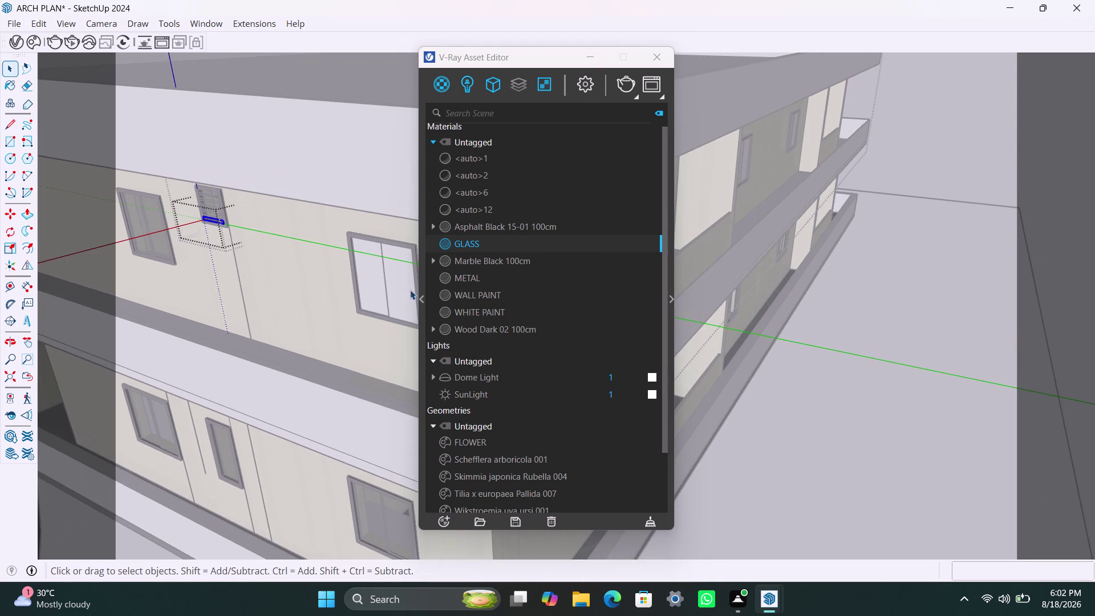
scroll(up, 3)
triple_click(363, 277)
double_click(367, 277)
double_click(372, 277)
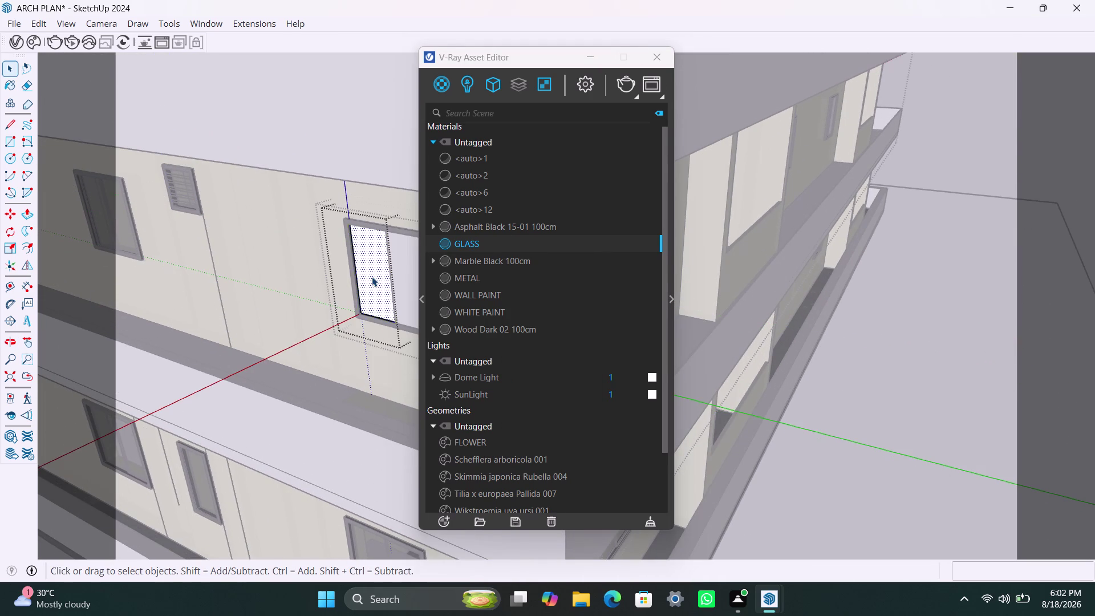
right_click(517, 241)
click(542, 279)
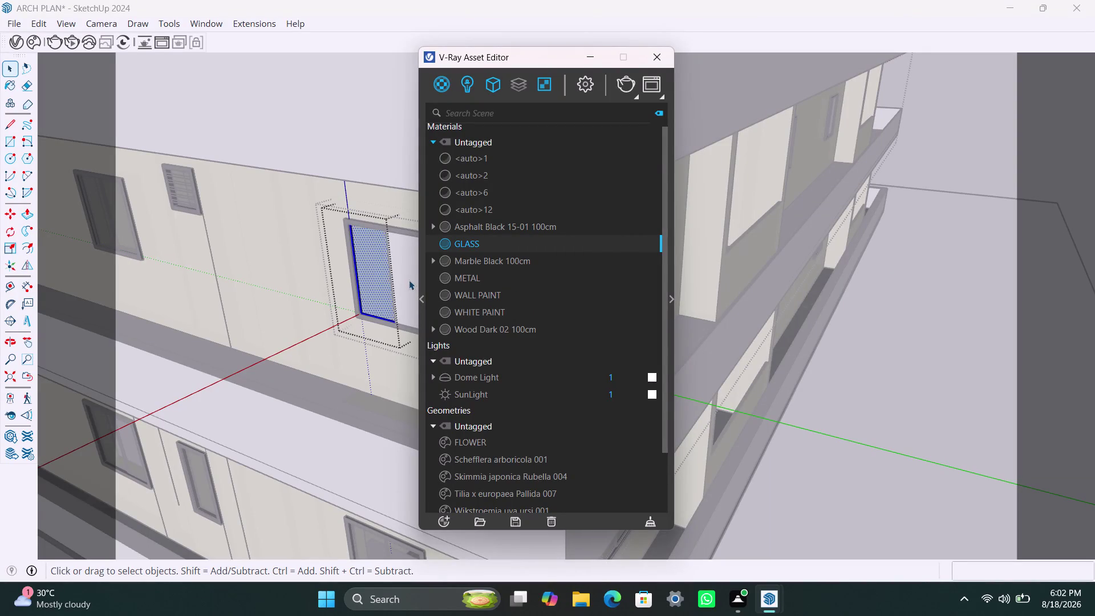
click(409, 280)
triple_click(375, 277)
right_click(485, 249)
click(492, 274)
triple_click(403, 268)
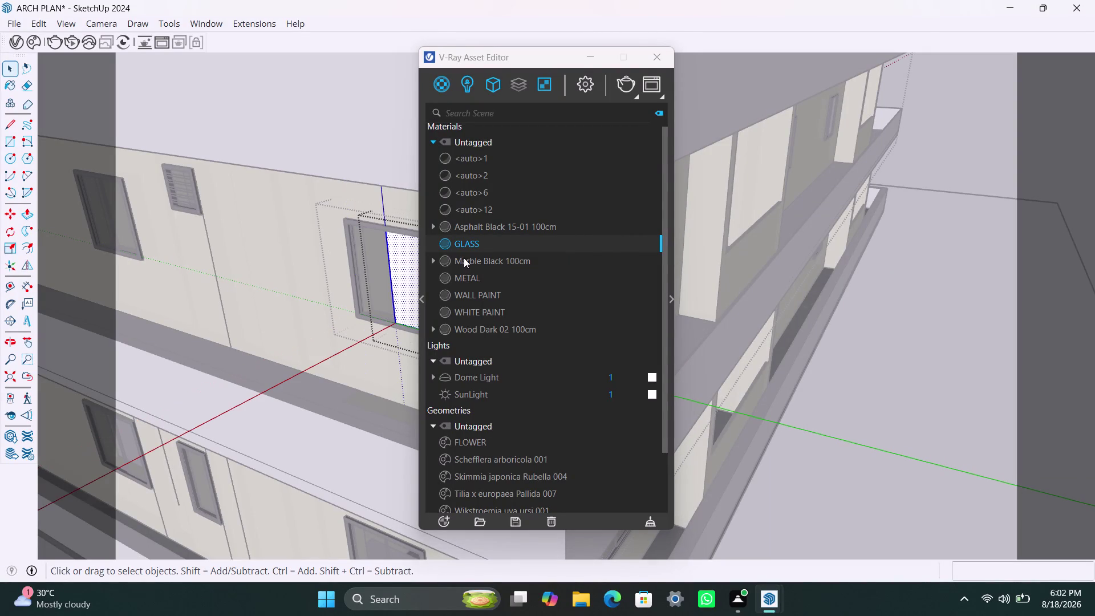
right_click(465, 248)
click(486, 273)
Move to the next upper-floor window and give its left pane GLASS.
scroll(down, 3)
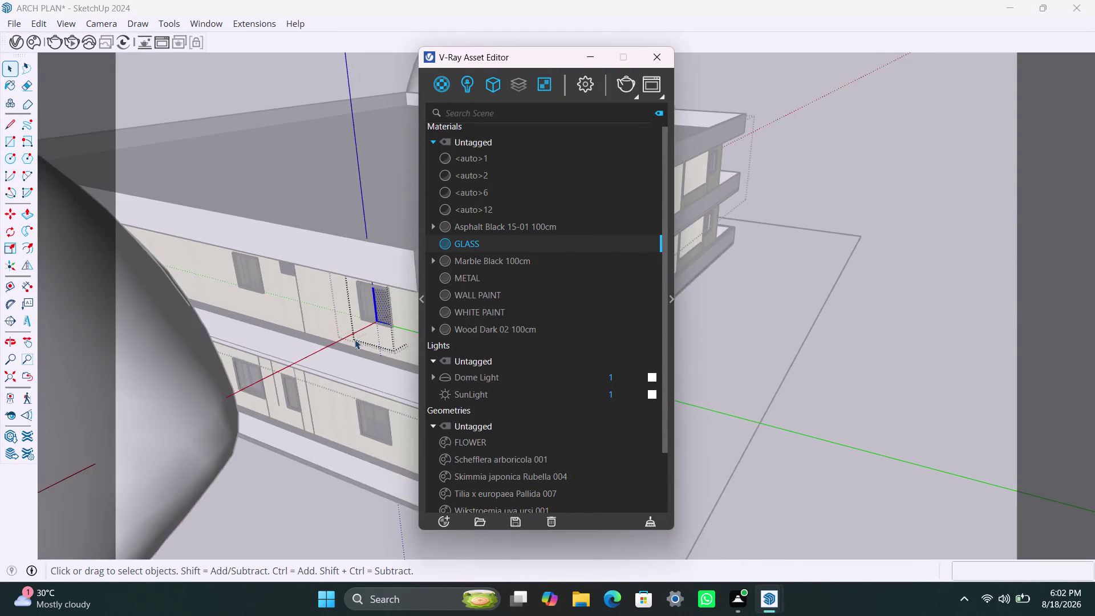
middle_drag(355, 340, 235, 347)
scroll(up, 3)
middle_drag(346, 280, 312, 289)
scroll(up, 3)
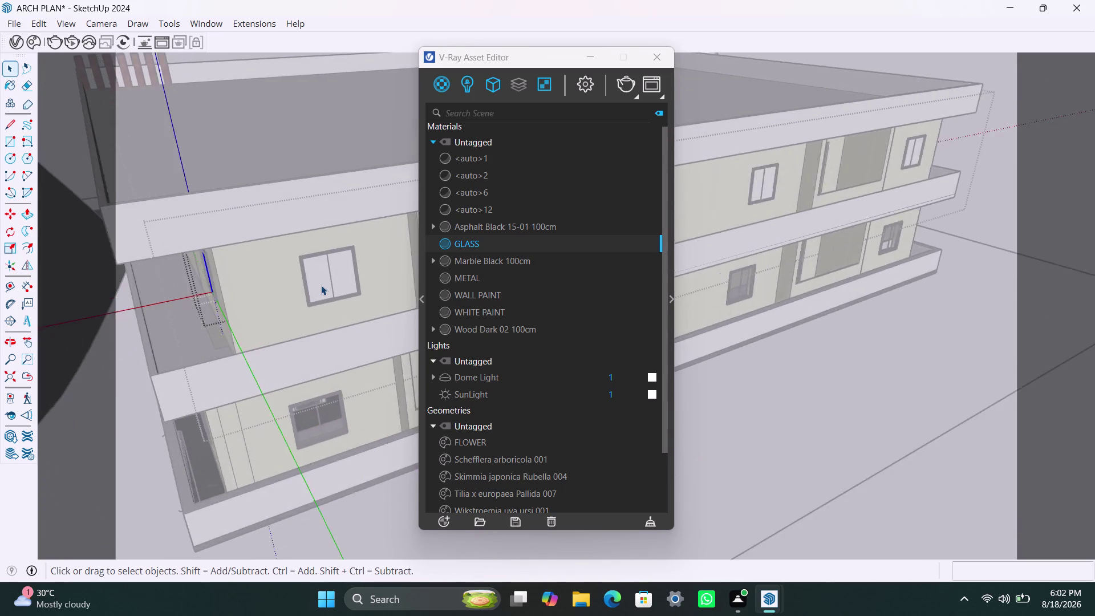
scroll(up, 3)
triple_click(321, 282)
double_click(320, 281)
double_click(321, 281)
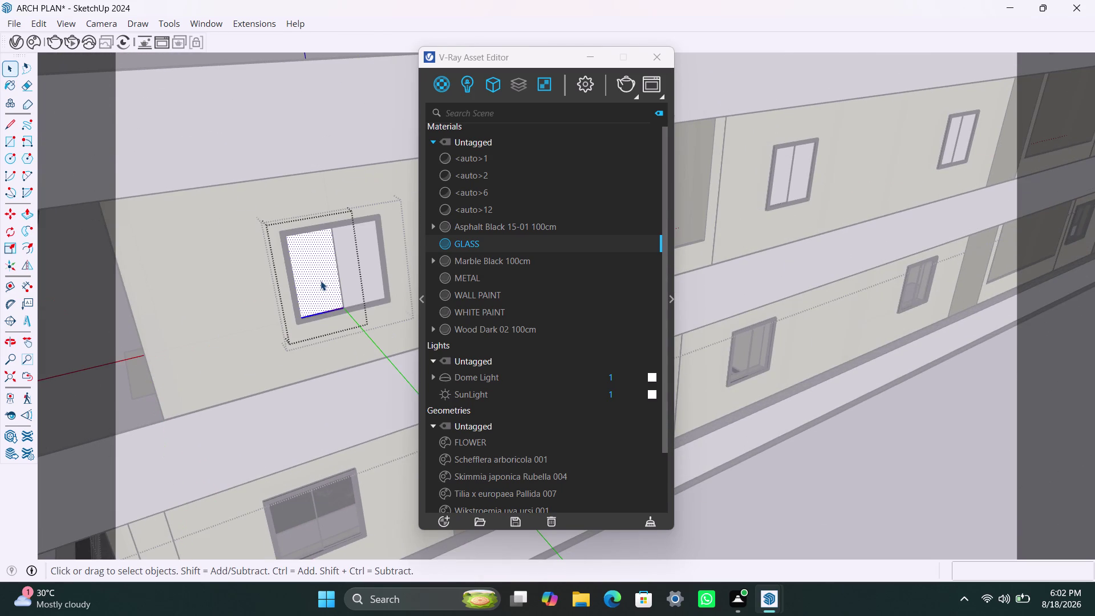
right_click(443, 245)
click(463, 272)
Apply GLASS to that window's right pane.
click(358, 262)
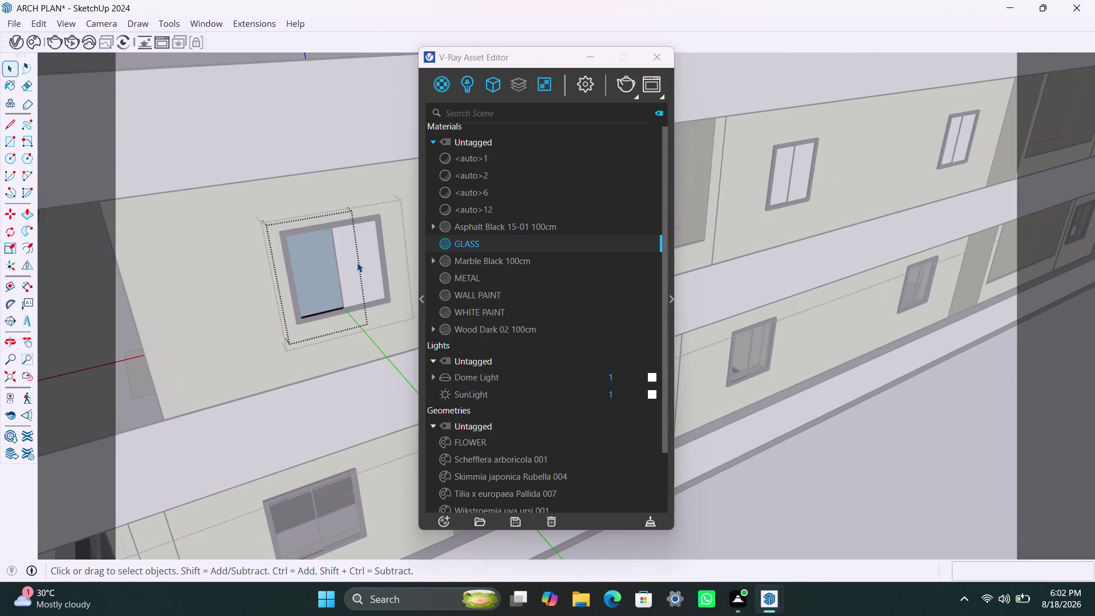
triple_click(321, 274)
right_click(468, 249)
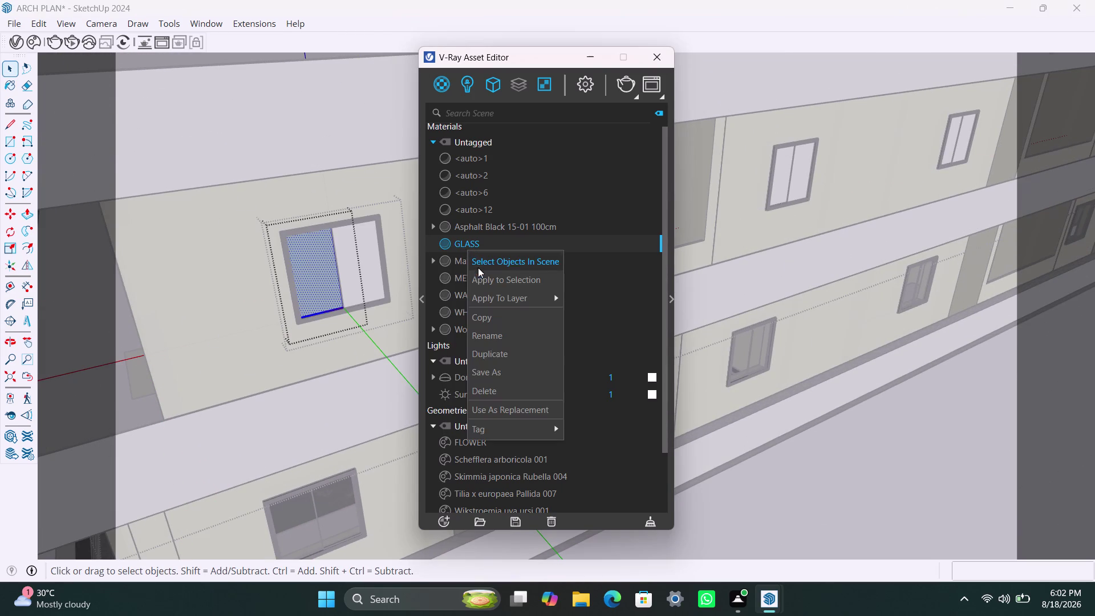
click(478, 270)
triple_click(351, 265)
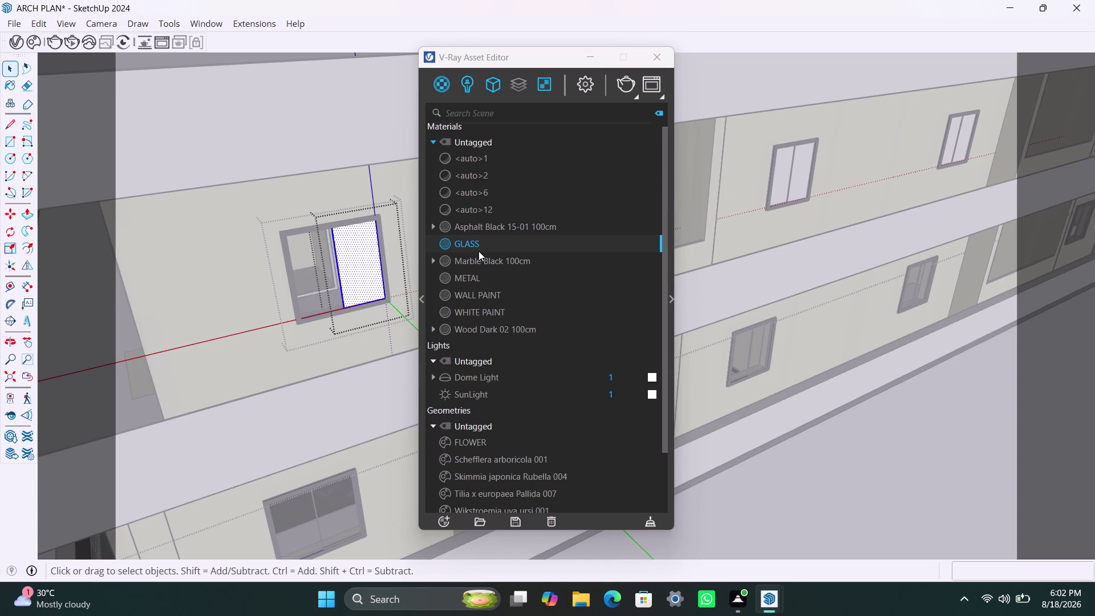
right_click(478, 246)
click(493, 275)
Move to the sliding door and apply GLASS to its first pane.
scroll(down, 3)
middle_drag(329, 314, 290, 324)
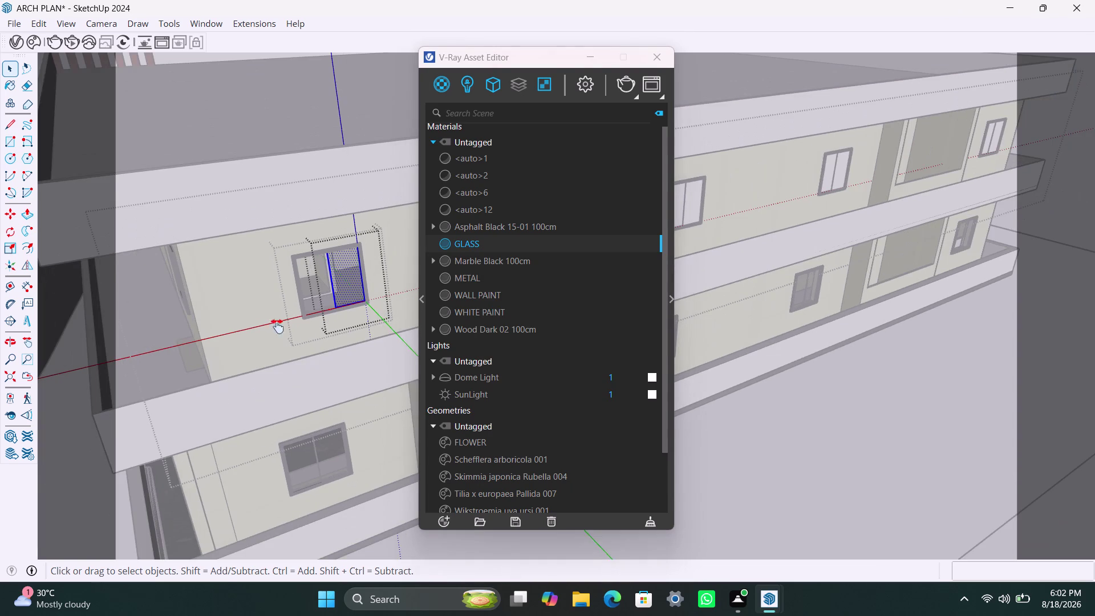
middle_drag(290, 324, 188, 351)
triple_click(365, 284)
click(364, 284)
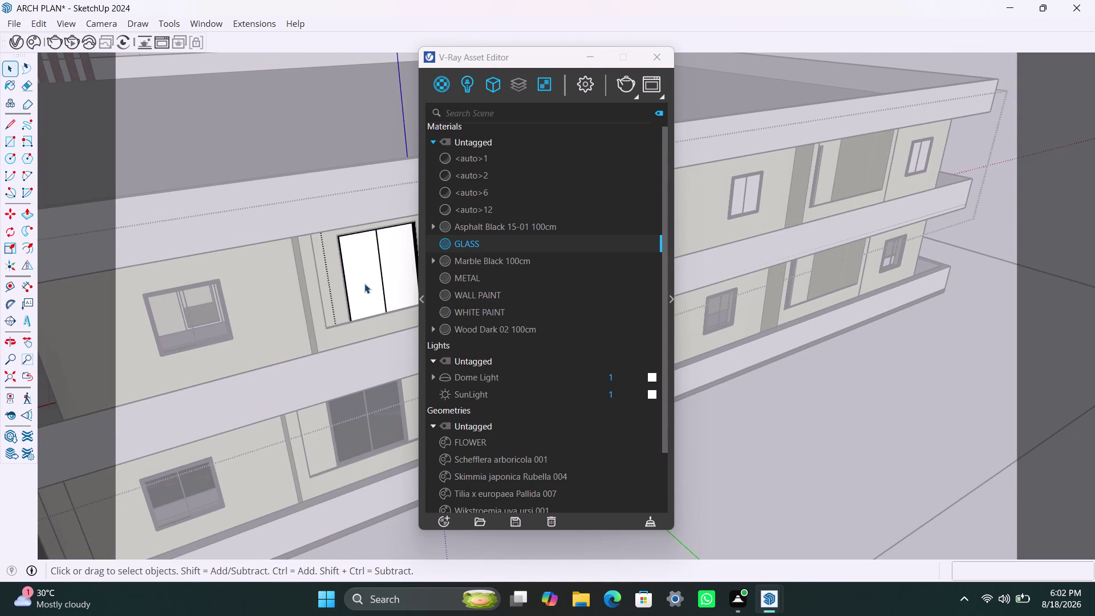
double_click(364, 284)
double_click(364, 284)
right_click(472, 240)
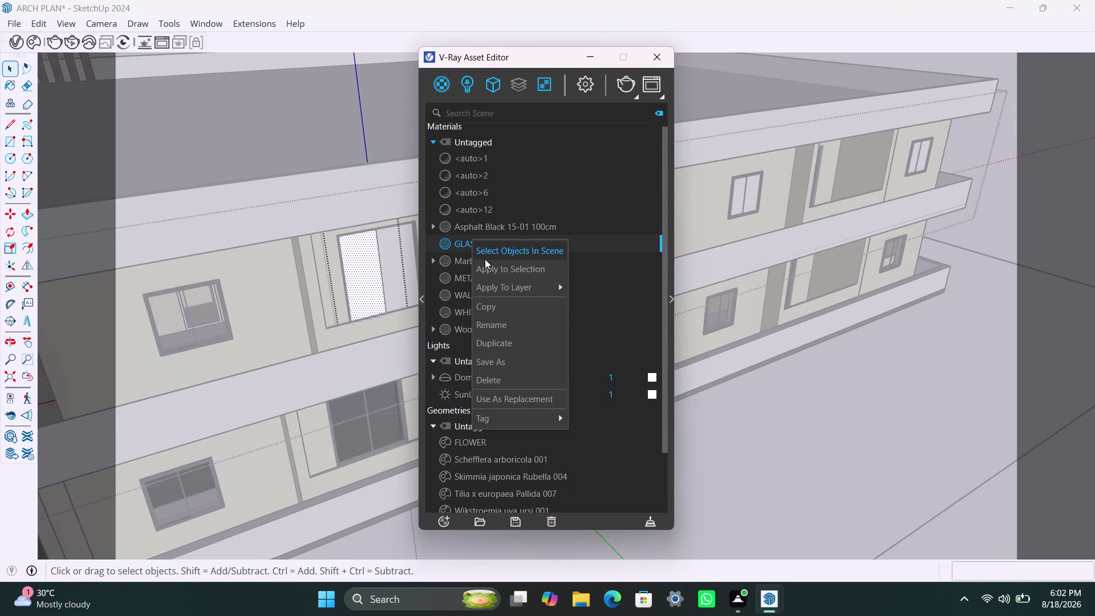
click(485, 260)
Apply GLASS to the sliding door's next pane and select the remaining pane.
triple_click(393, 262)
click(391, 261)
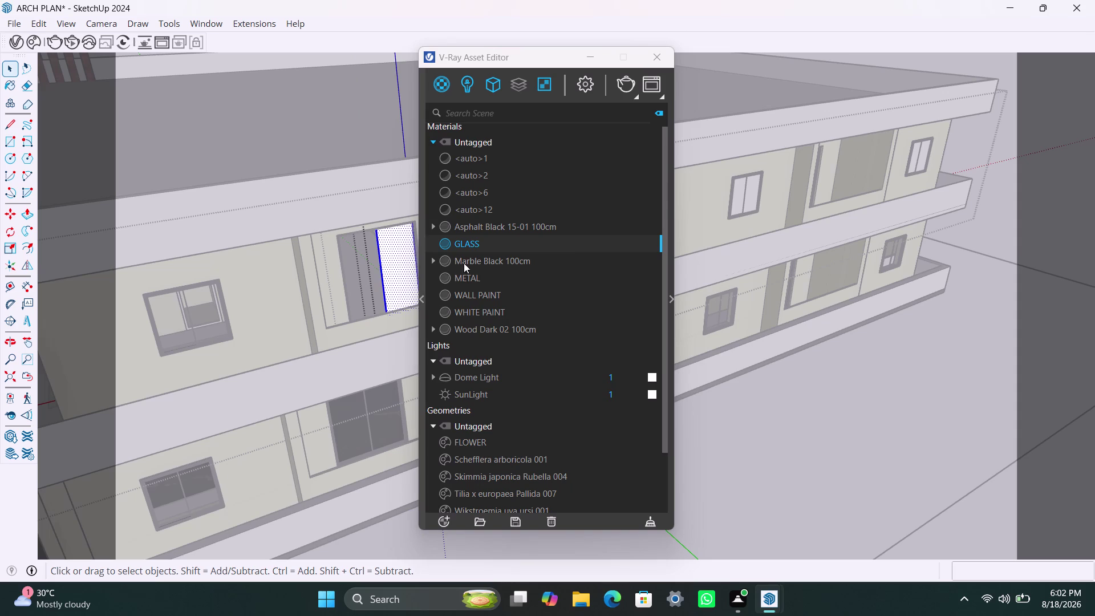
right_click(470, 245)
click(478, 273)
scroll(down, 3)
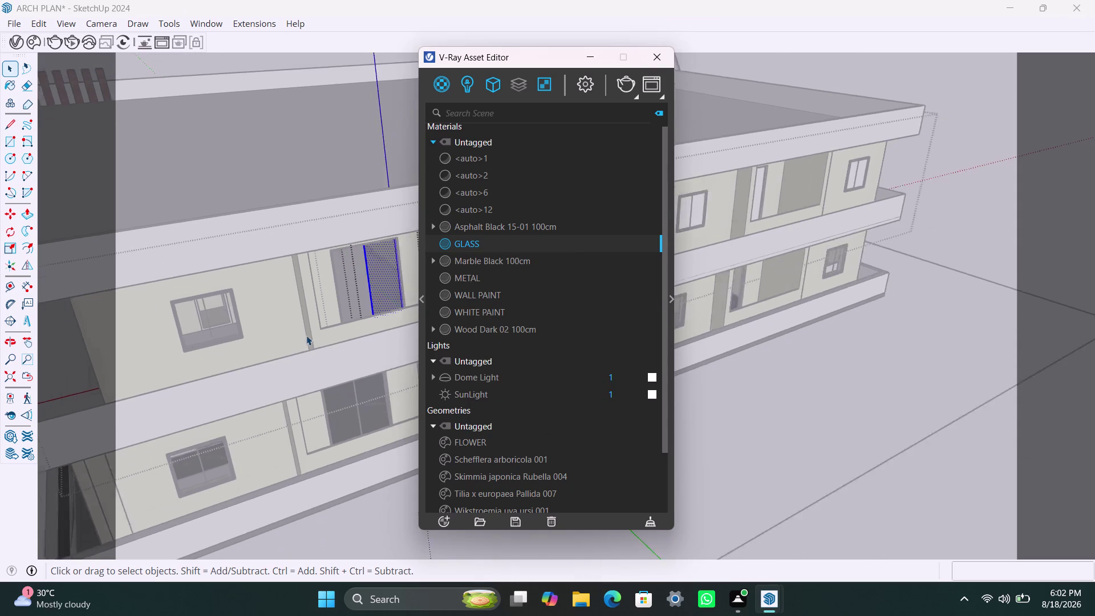
scroll(up, 3)
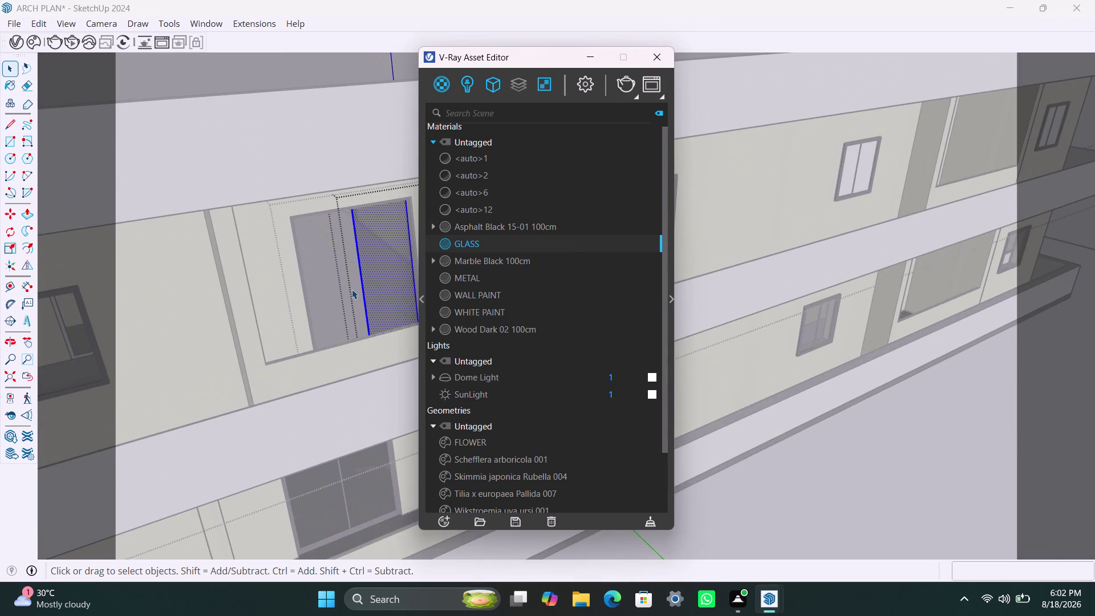
click(352, 288)
click(330, 290)
scroll(down, 3)
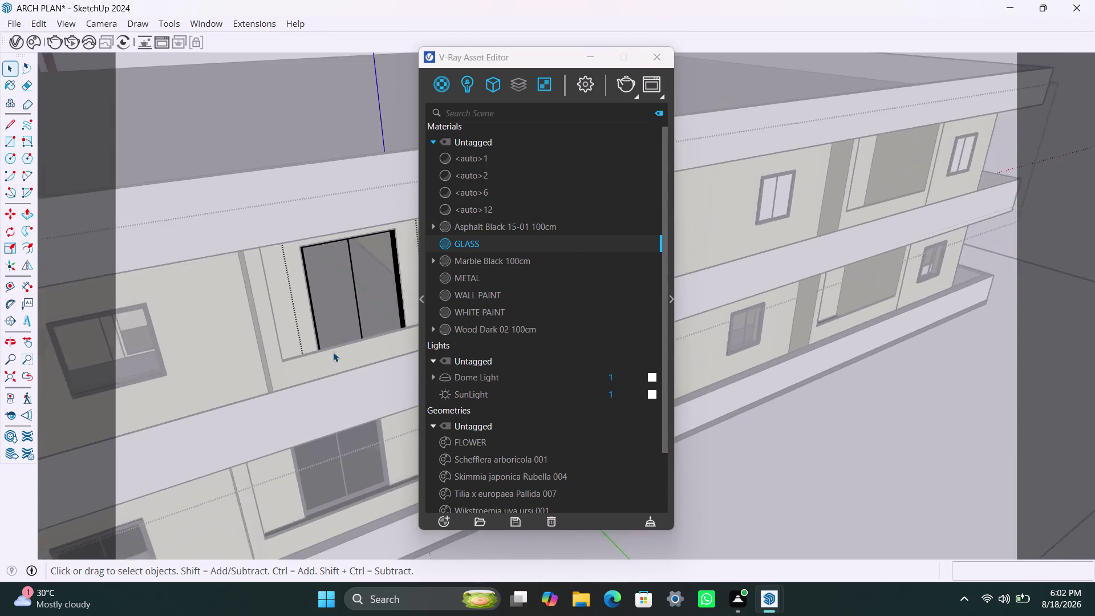
scroll(down, 3)
middle_drag(334, 353, 125, 397)
Apply GLASS to the left and right panes of the small wall window.
scroll(up, 3)
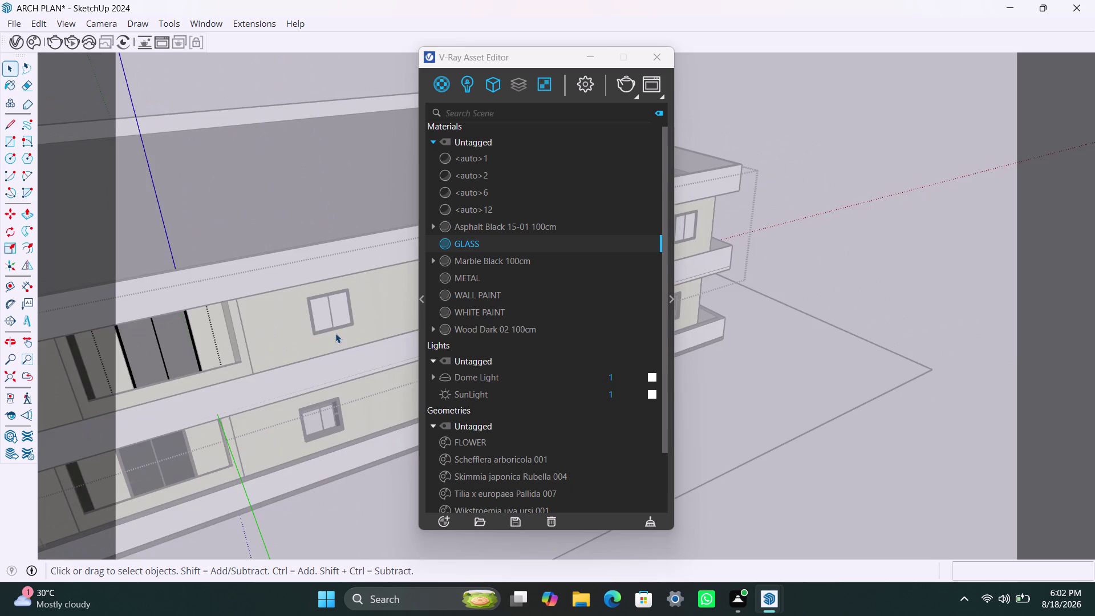
scroll(up, 3)
triple_click(320, 303)
triple_click(319, 303)
click(320, 303)
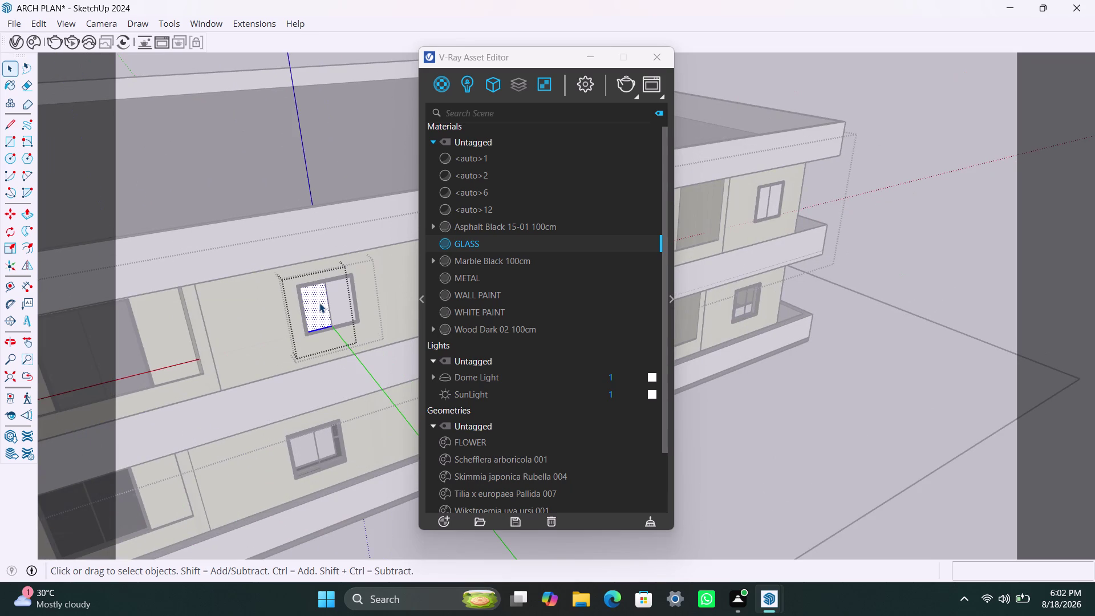
right_click(465, 248)
click(476, 272)
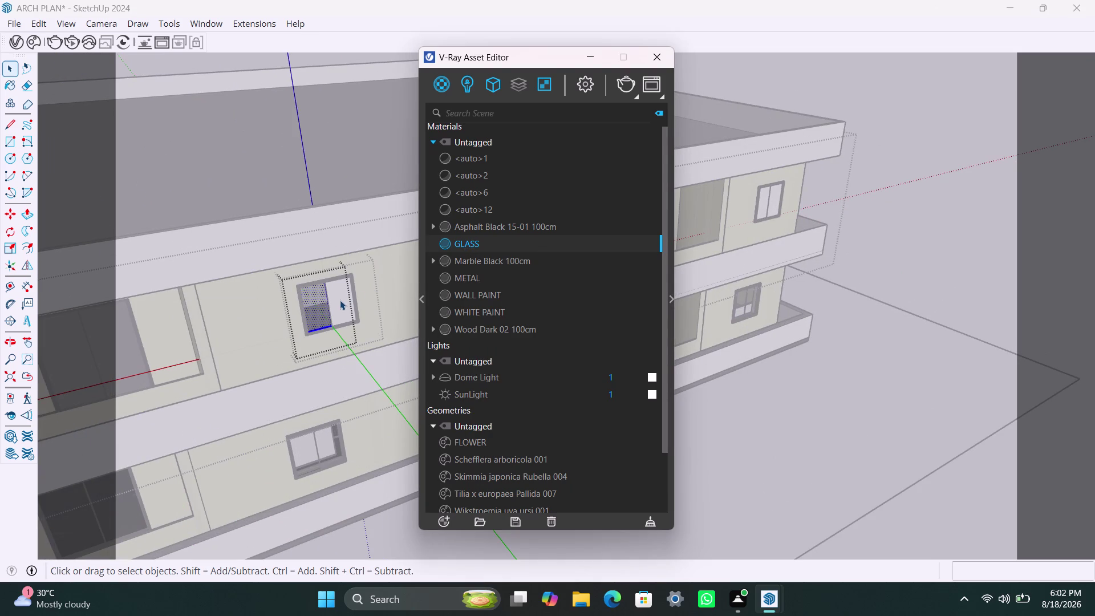
triple_click(339, 300)
right_click(461, 243)
click(469, 273)
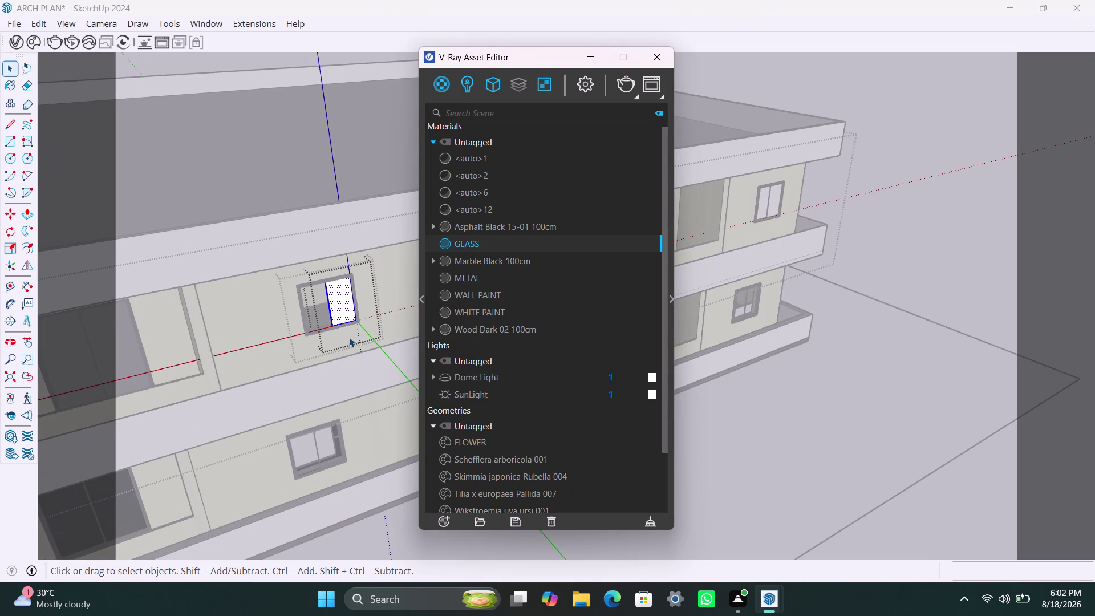
Glaze both panes of the lower facade window with GLASS.
scroll(down, 3)
middle_drag(352, 348, 146, 410)
scroll(up, 3)
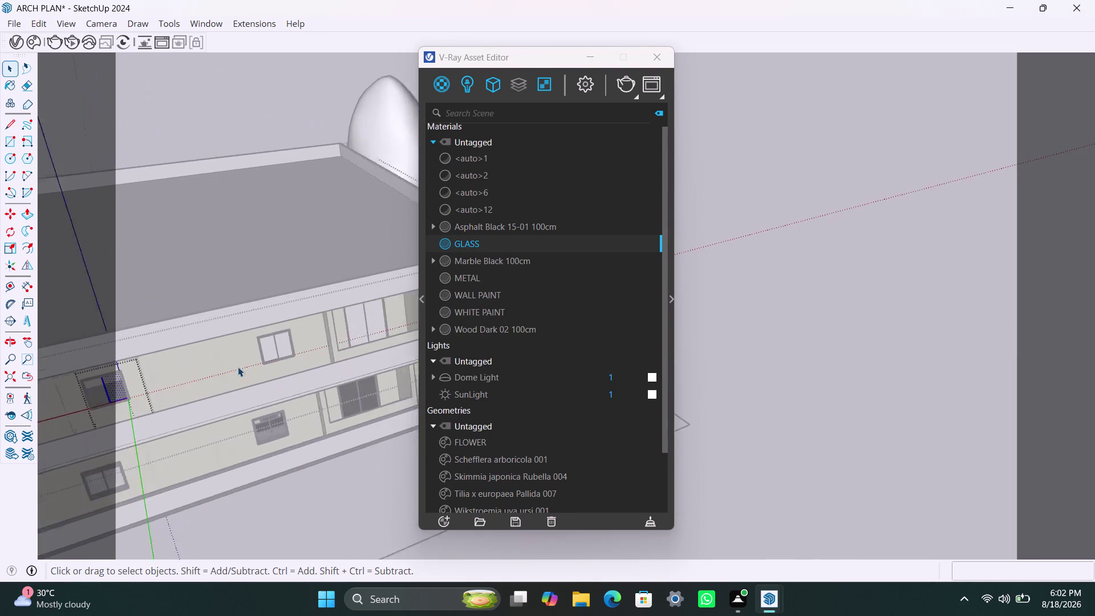
scroll(up, 3)
click(283, 342)
triple_click(283, 338)
double_click(283, 336)
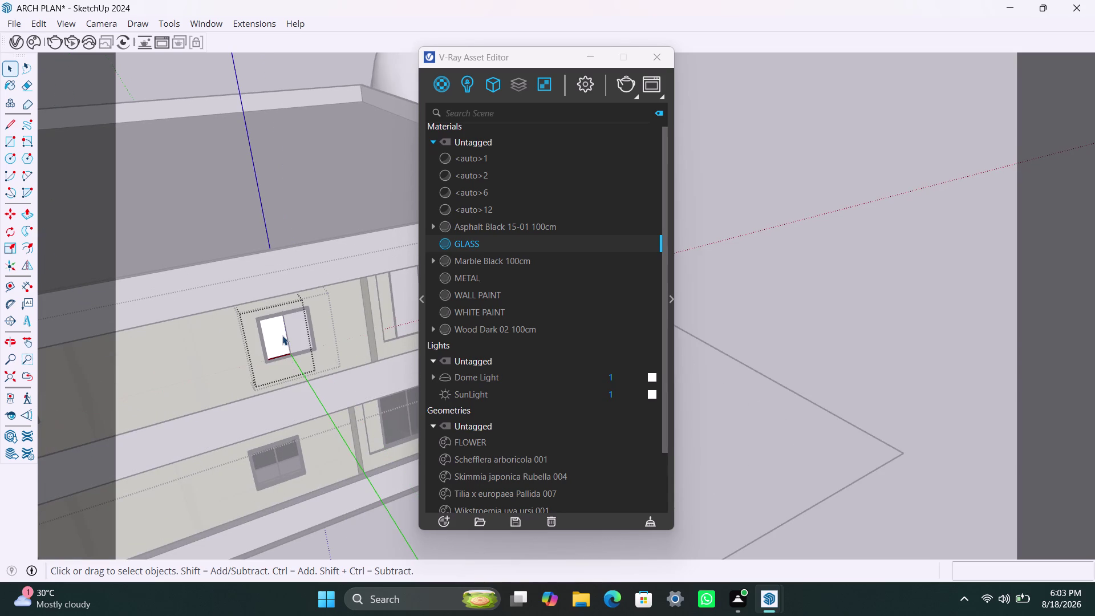
triple_click(273, 338)
right_click(455, 244)
click(466, 270)
triple_click(297, 333)
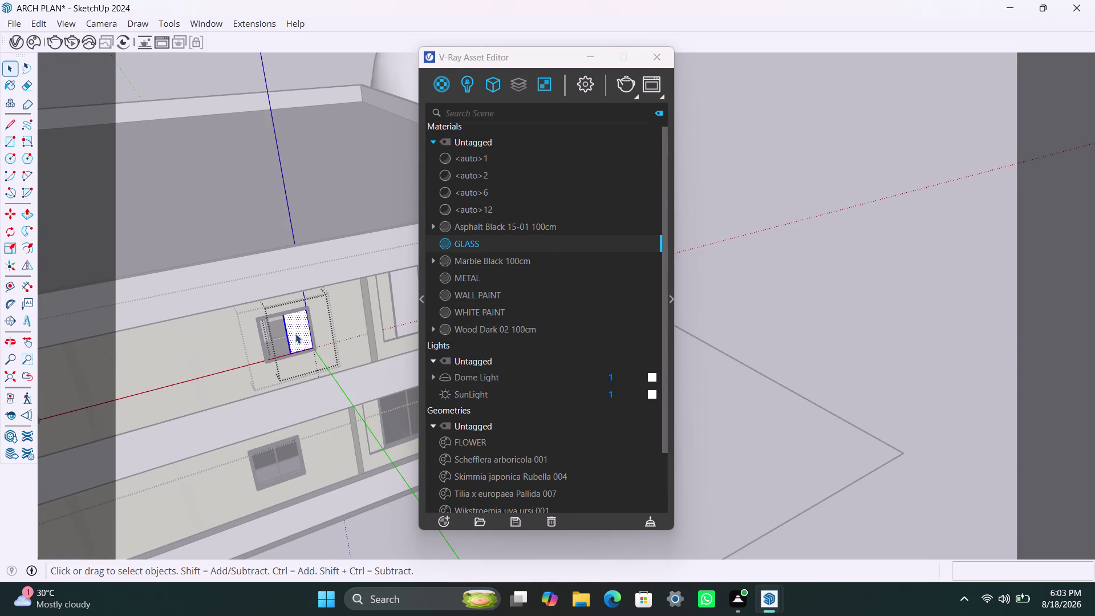
right_click(490, 243)
click(496, 272)
Give two glass panes of the tall door the GLASS material.
scroll(down, 3)
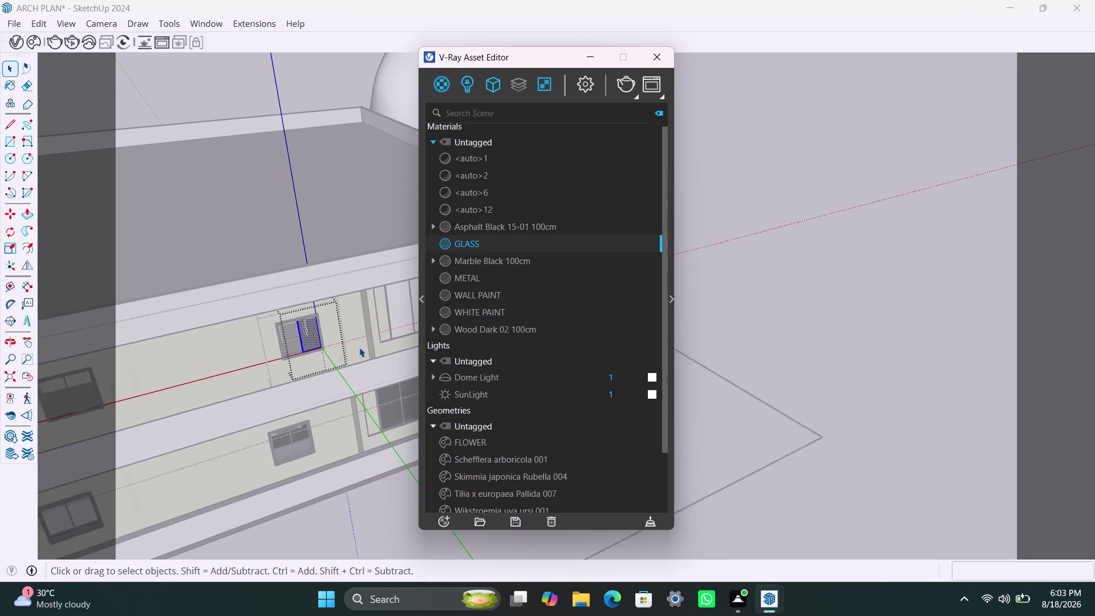
scroll(down, 3)
middle_drag(367, 359, 262, 389)
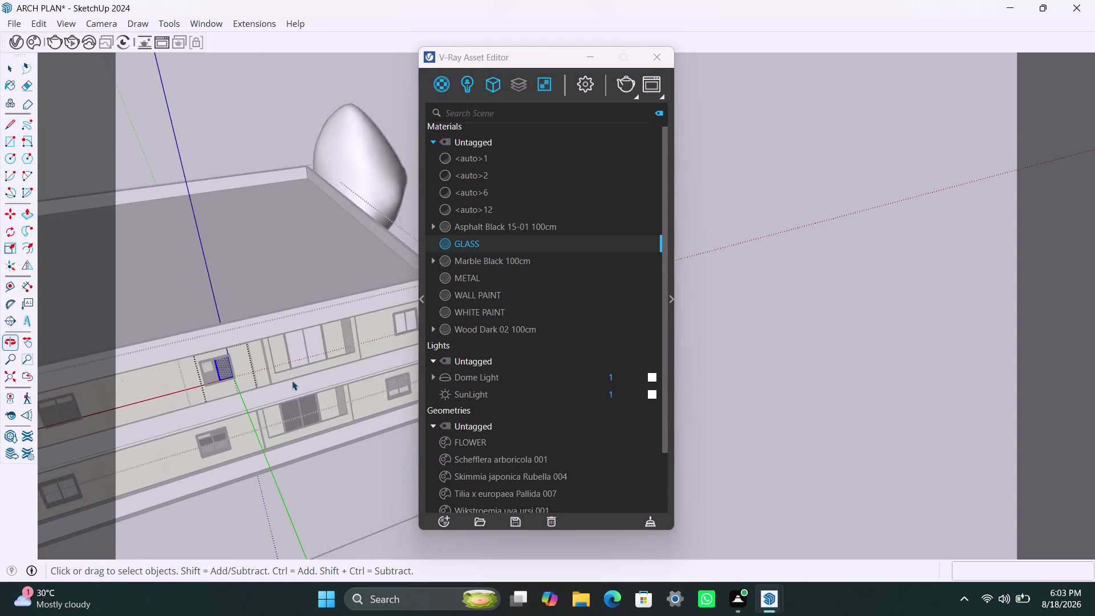
scroll(up, 3)
triple_click(298, 341)
click(297, 341)
triple_click(297, 341)
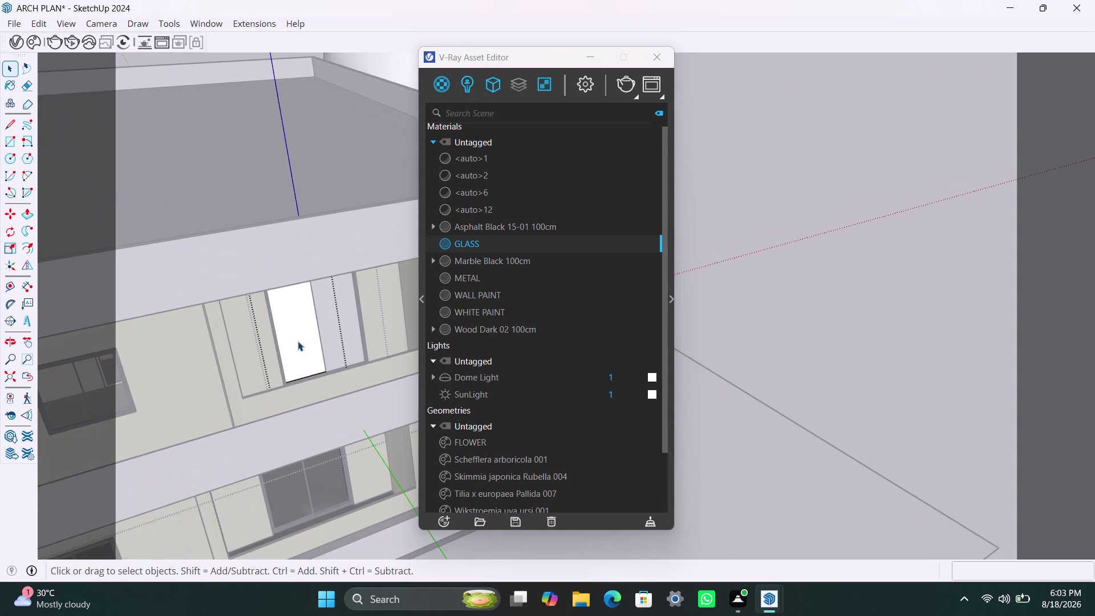
click(298, 341)
right_click(508, 242)
click(518, 269)
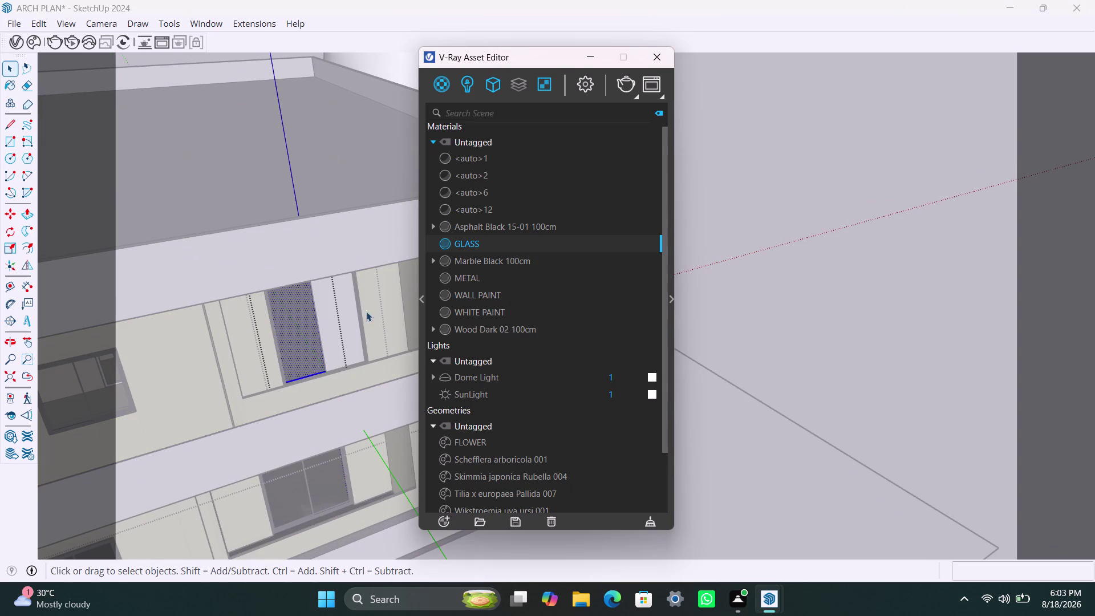
triple_click(349, 320)
click(350, 319)
right_click(477, 248)
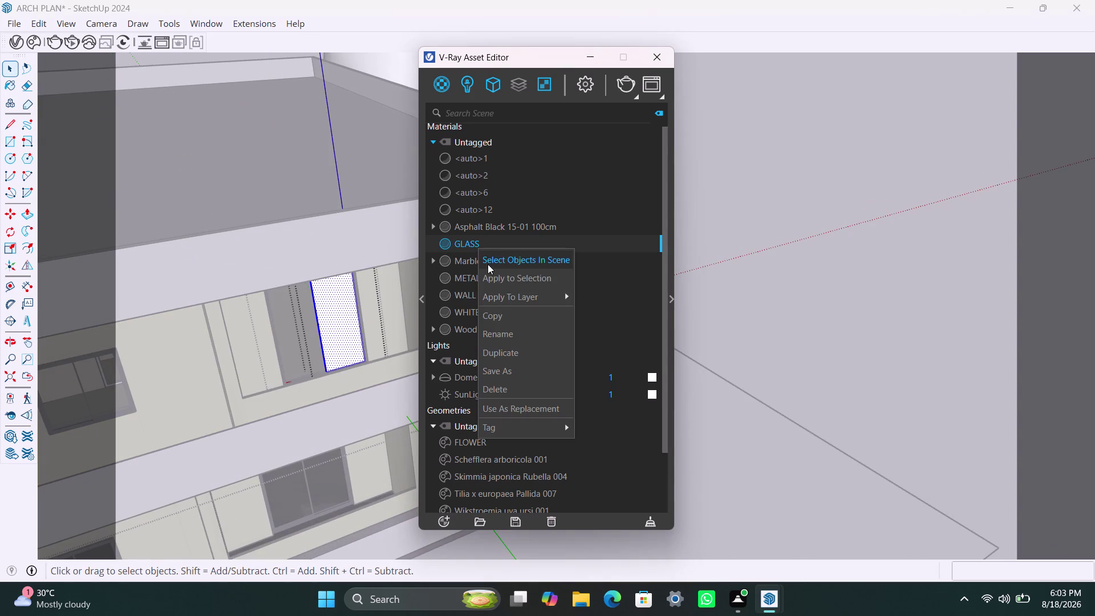
click(489, 277)
Apply GLASS to both panes of an upper-floor window.
scroll(down, 3)
middle_drag(325, 357, 124, 350)
scroll(down, 3)
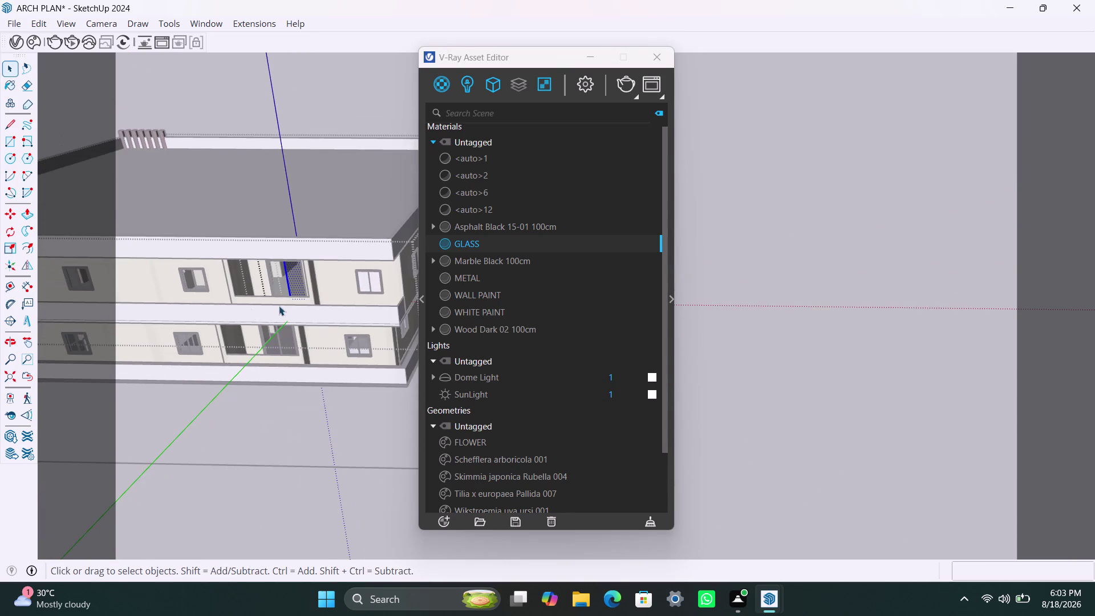
scroll(up, 3)
middle_drag(373, 279, 346, 300)
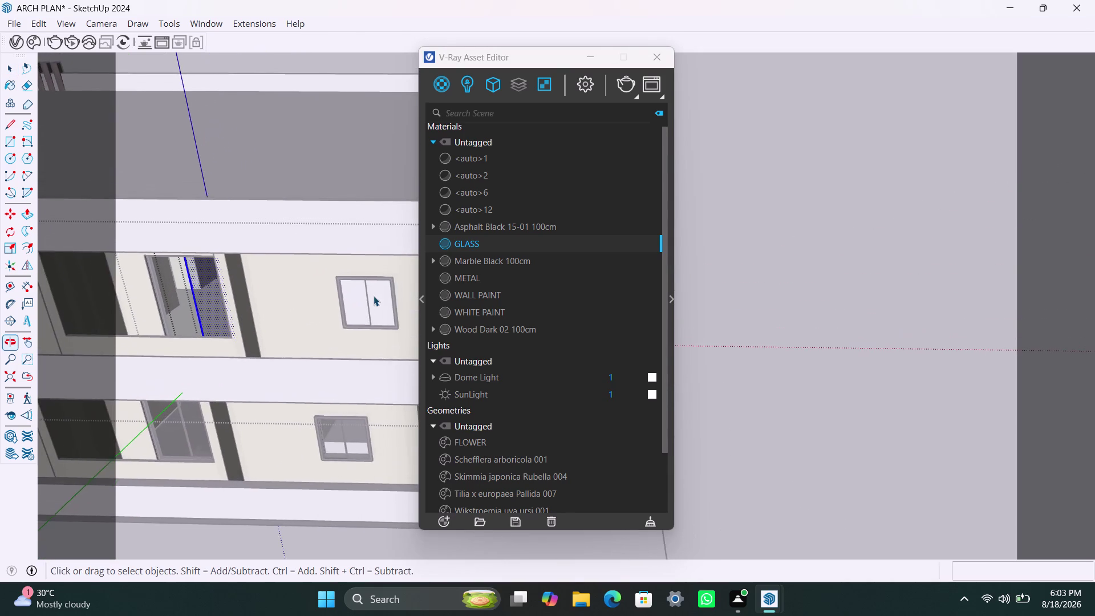
scroll(up, 3)
triple_click(345, 297)
double_click(345, 297)
double_click(344, 298)
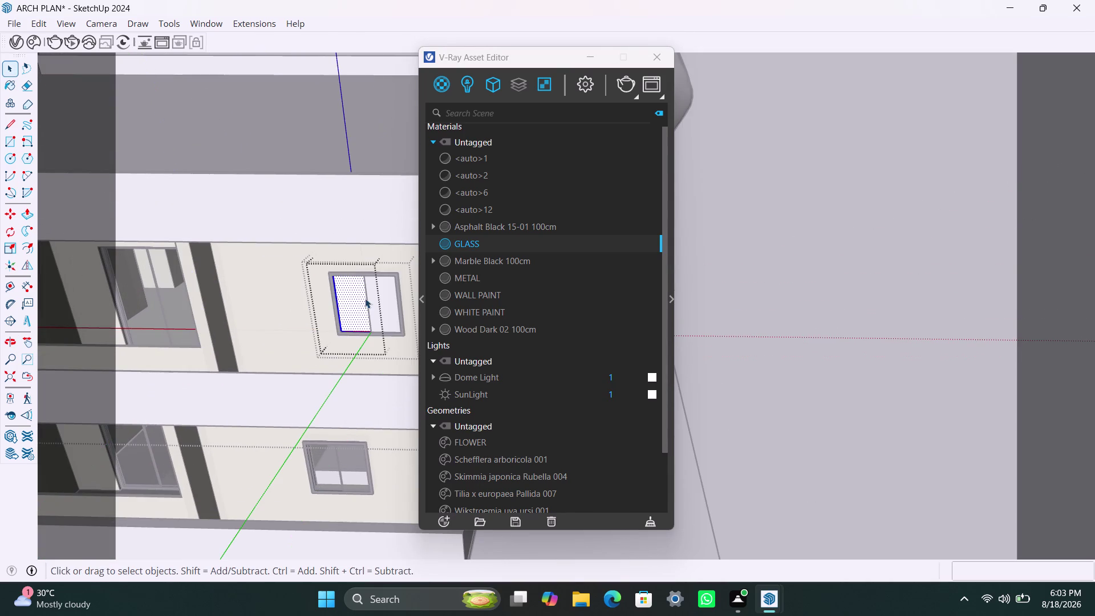
right_click(466, 242)
click(470, 270)
triple_click(391, 303)
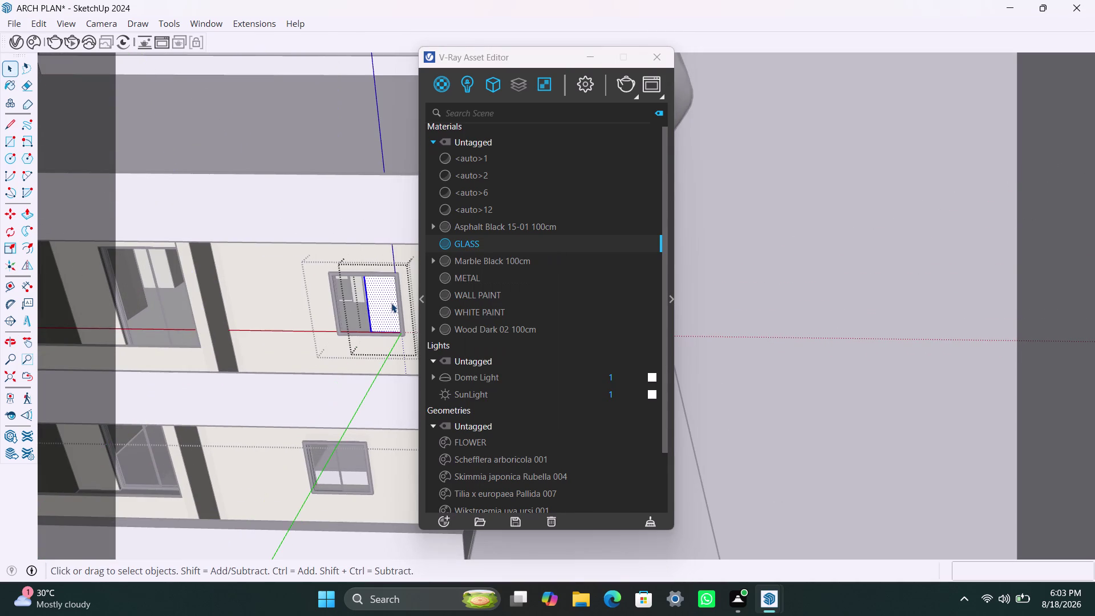
click(391, 303)
right_click(477, 239)
click(483, 266)
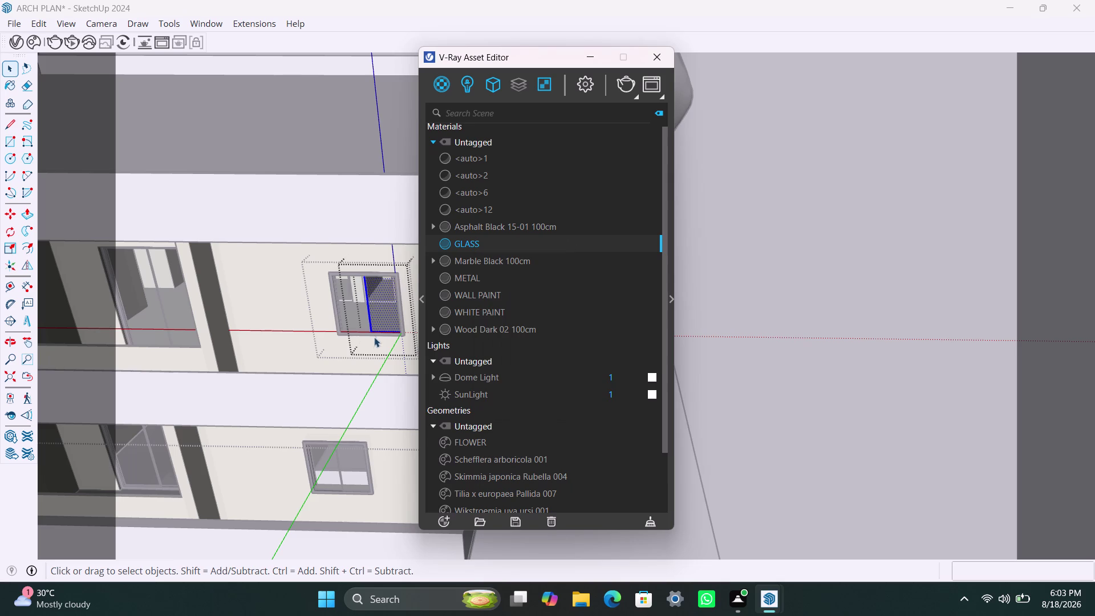
Glaze both panes of the next facade window with GLASS.
scroll(down, 3)
middle_drag(363, 339, 125, 355)
scroll(down, 3)
middle_drag(326, 267, 189, 315)
scroll(up, 3)
triple_click(236, 291)
double_click(237, 291)
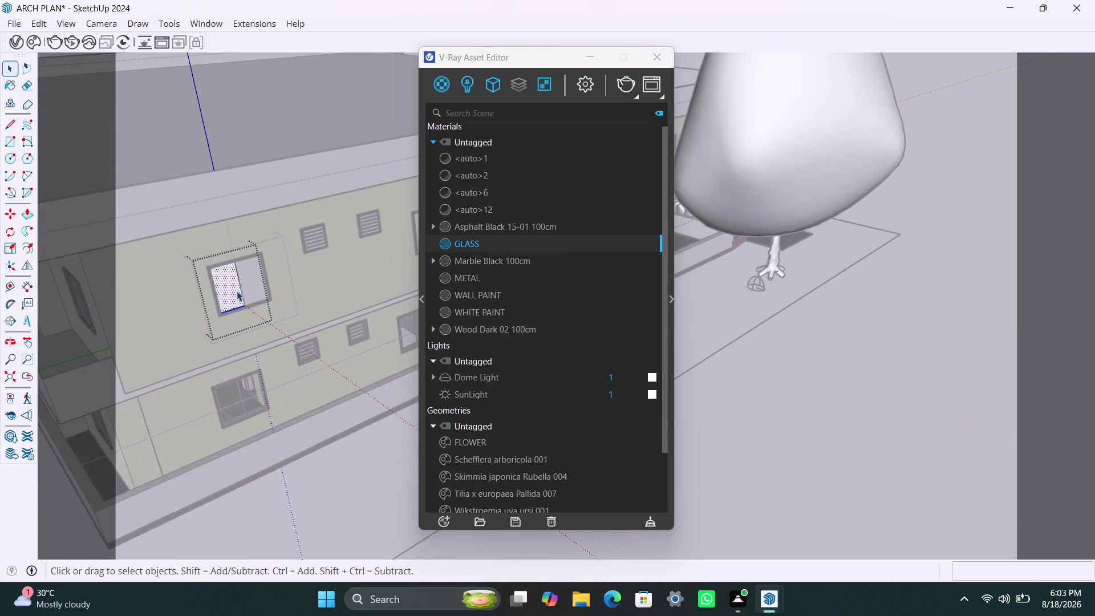
double_click(237, 290)
right_click(487, 238)
click(498, 261)
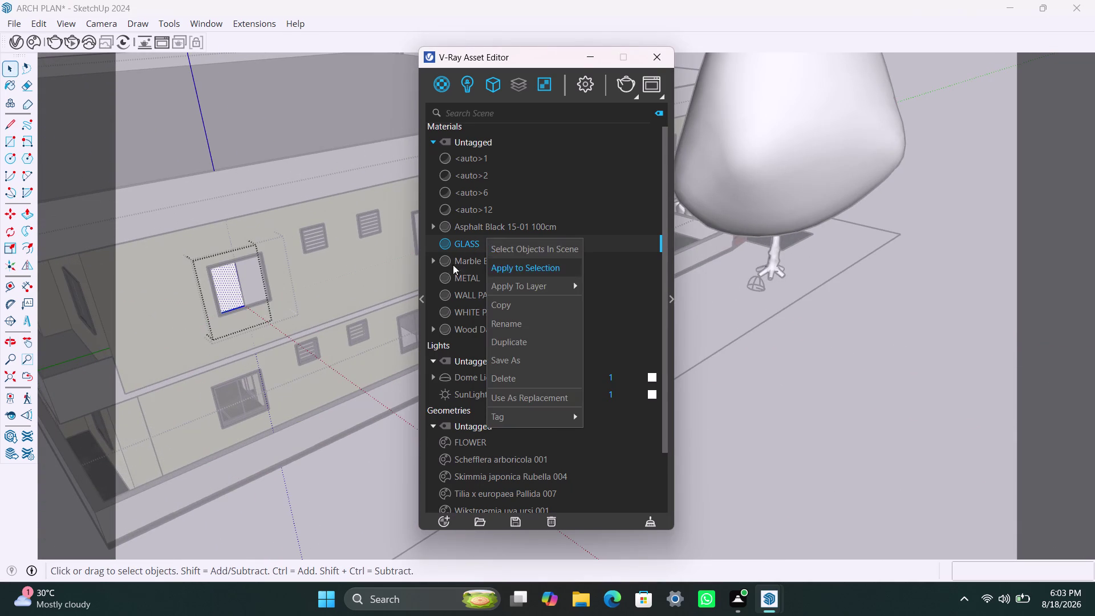
triple_click(245, 280)
click(246, 279)
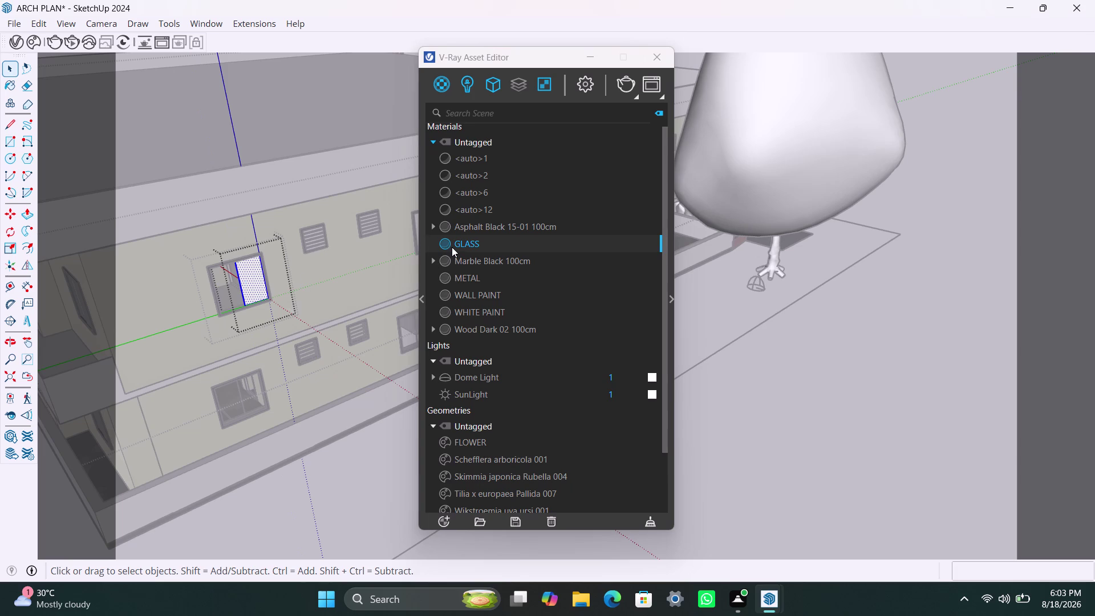
right_click(452, 246)
right_click(475, 245)
click(491, 272)
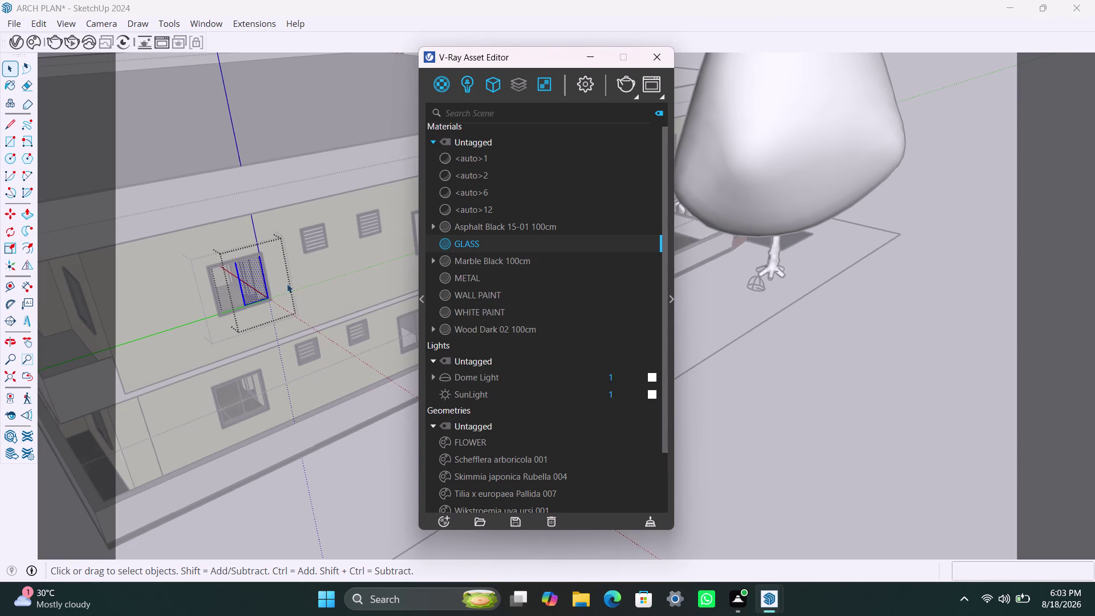
Orbit and zoom toward the louvered vent windows.
scroll(down, 3)
middle_drag(307, 289, 234, 328)
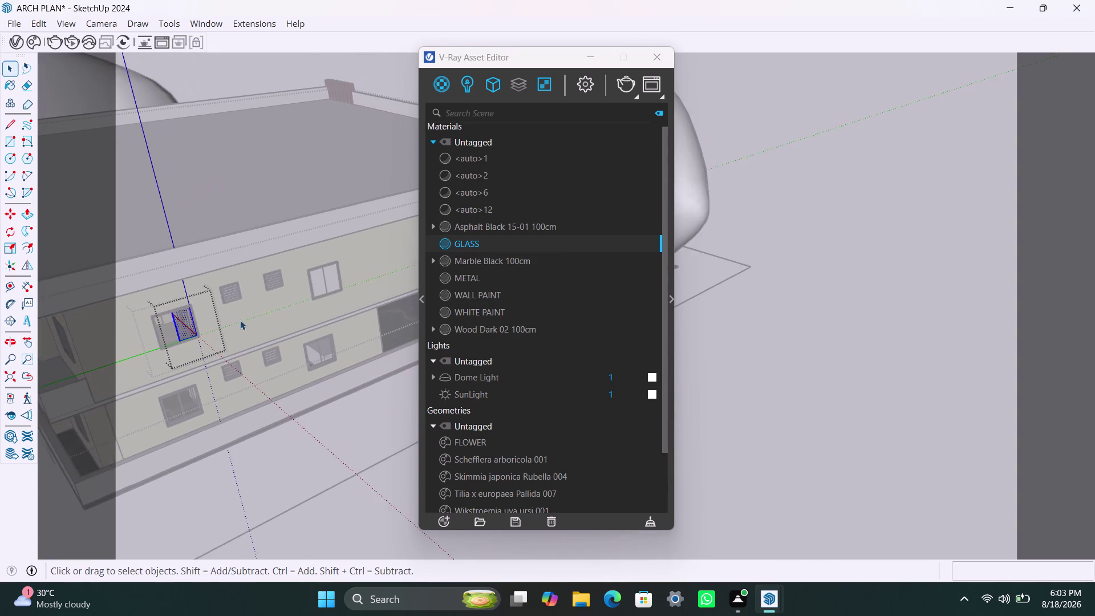
scroll(up, 3)
scroll(up, 3)
scroll(up, 3)
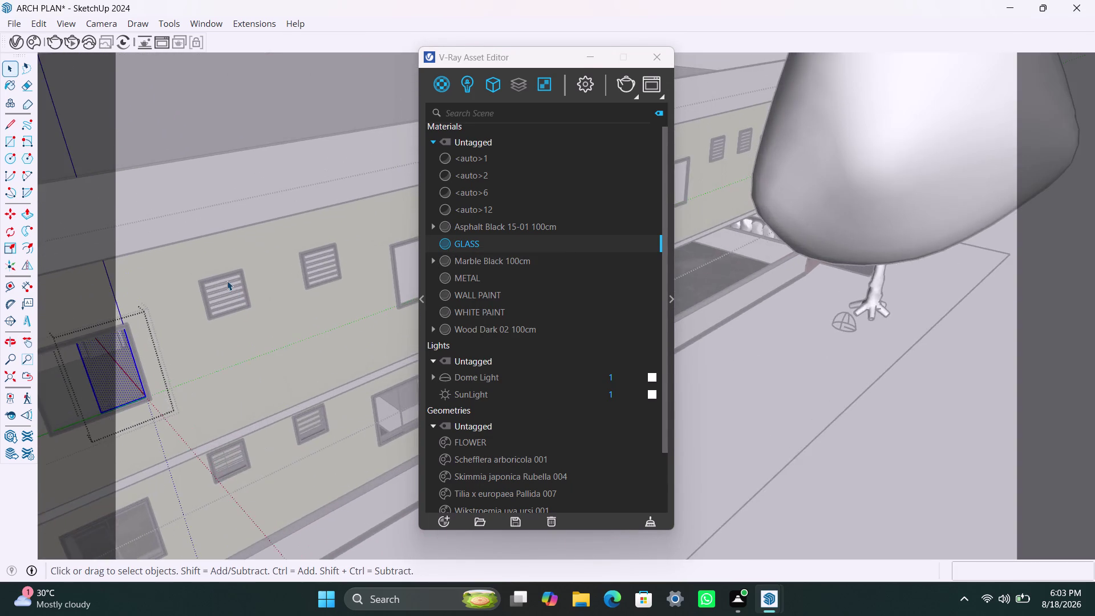
scroll(up, 3)
scroll(up, 3)
Apply GLASS to the top slats of the louvered vent.
scroll(up, 3)
triple_click(235, 276)
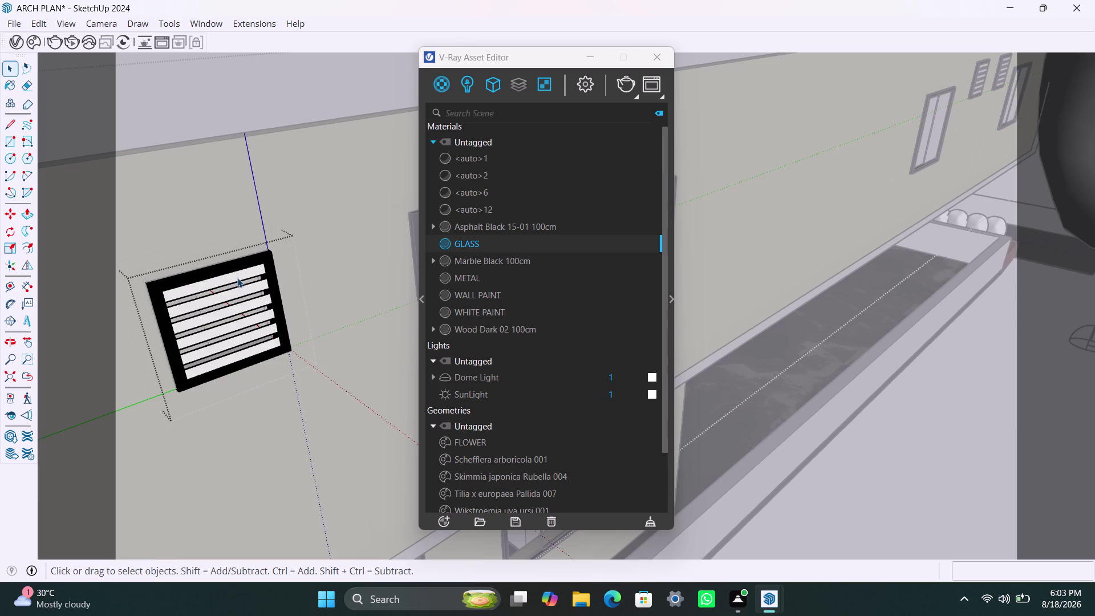
click(237, 278)
right_click(480, 242)
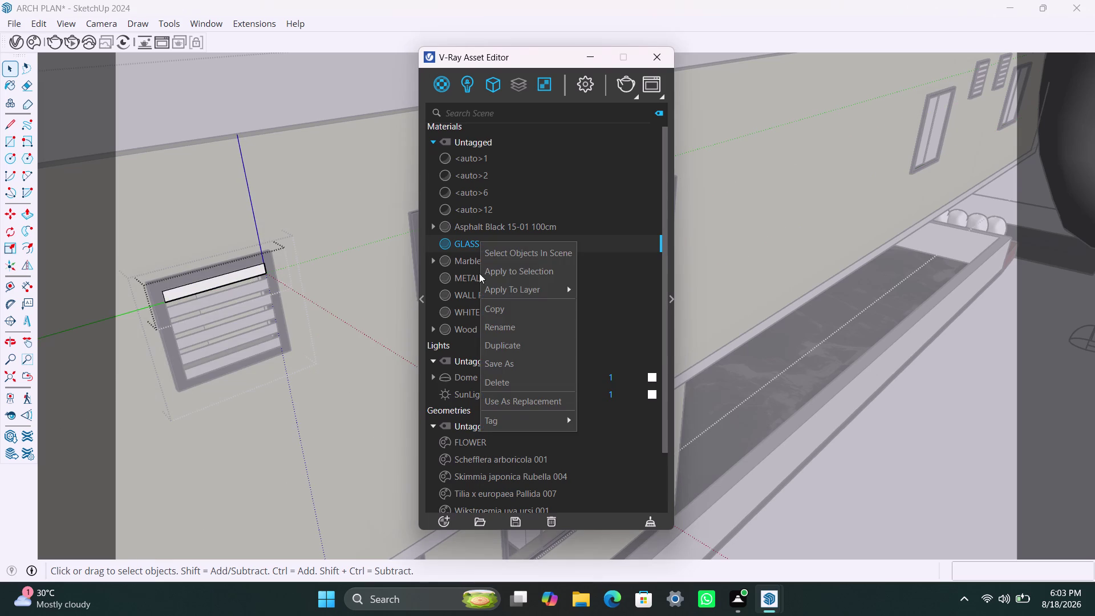
click(503, 280)
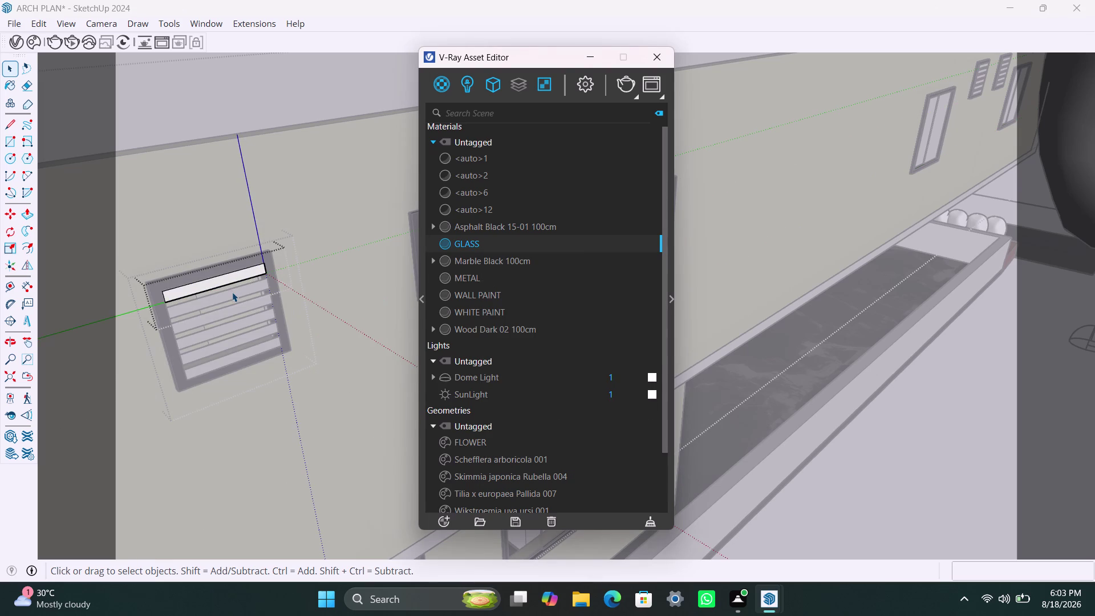
triple_click(223, 281)
click(223, 280)
right_click(516, 247)
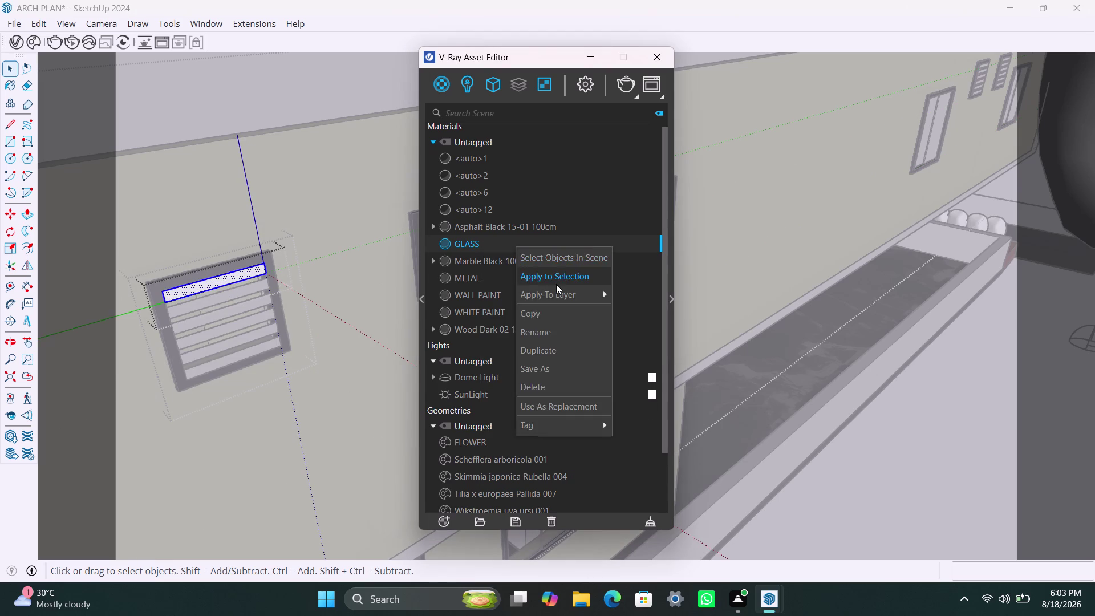
click(556, 284)
triple_click(209, 298)
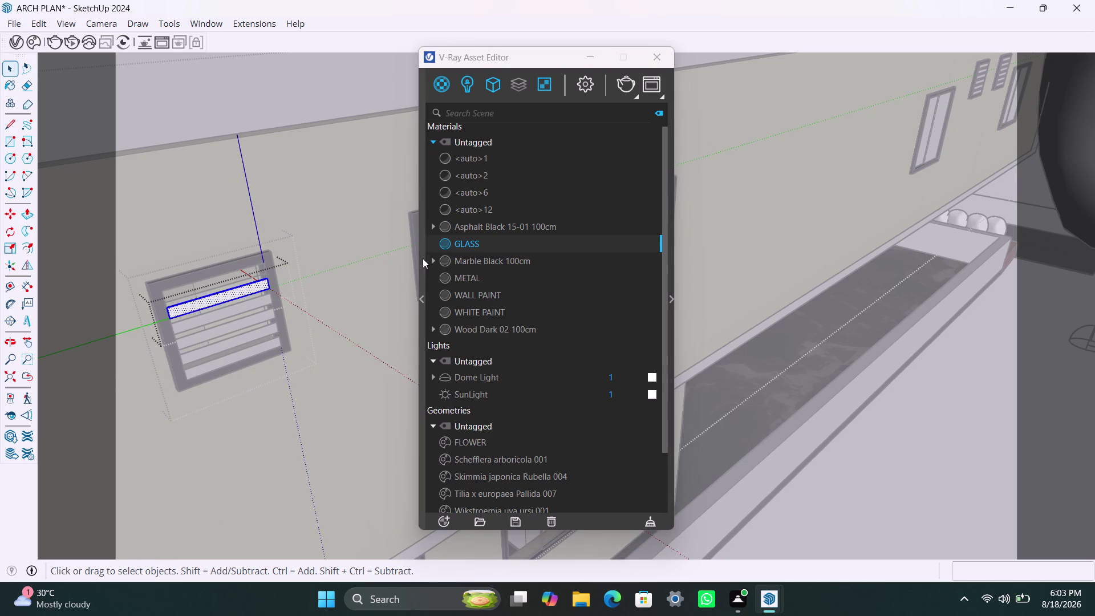
right_click(457, 245)
click(465, 271)
Apply GLASS to the lower slats down to the bottom one.
triple_click(250, 302)
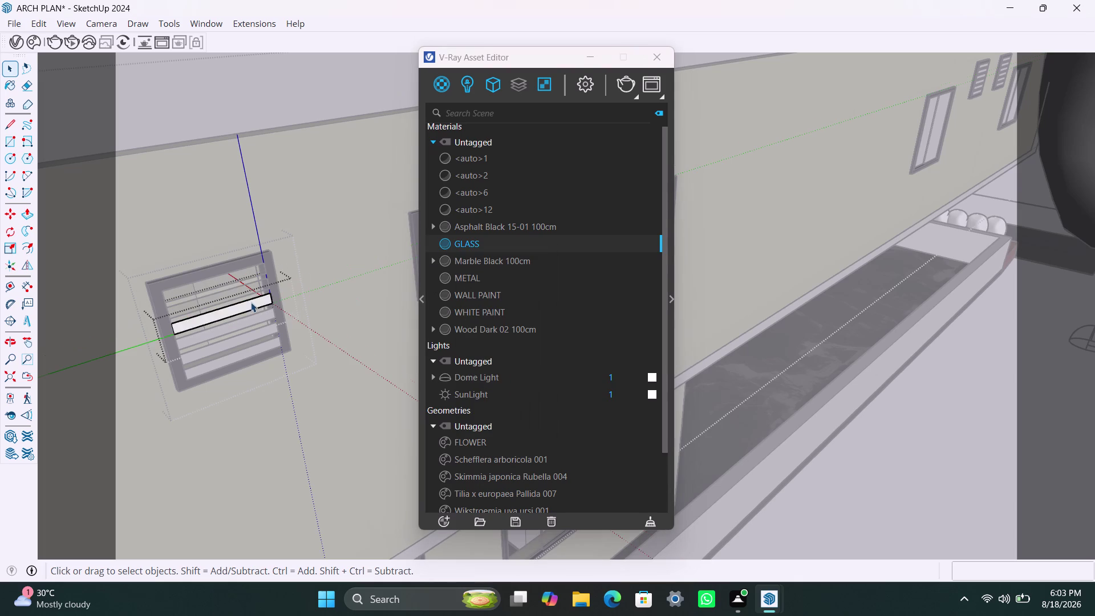
right_click(463, 249)
click(468, 280)
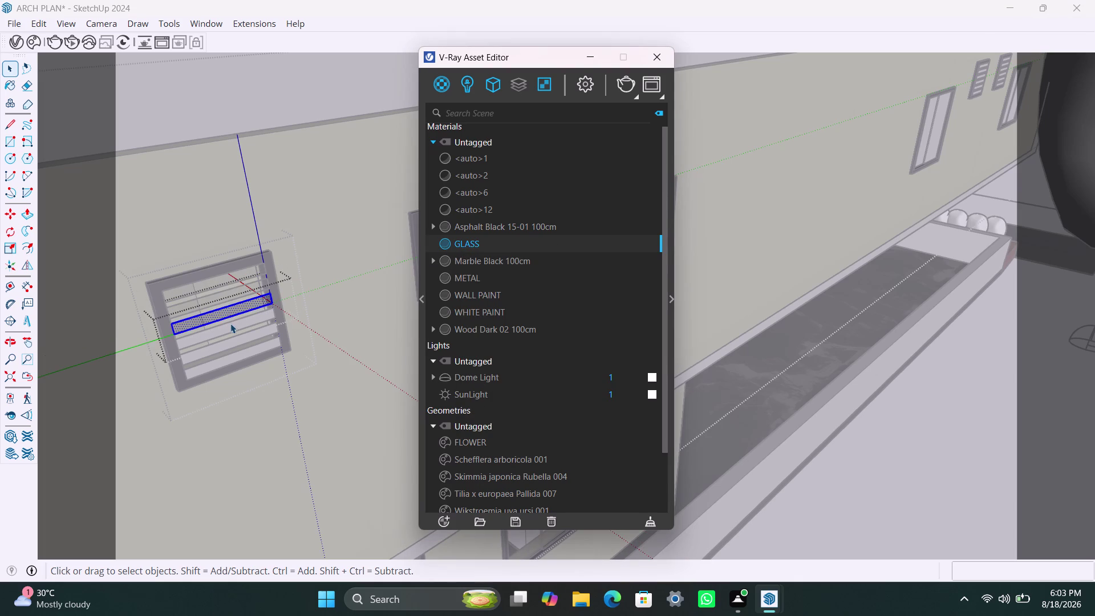
triple_click(230, 324)
right_click(474, 244)
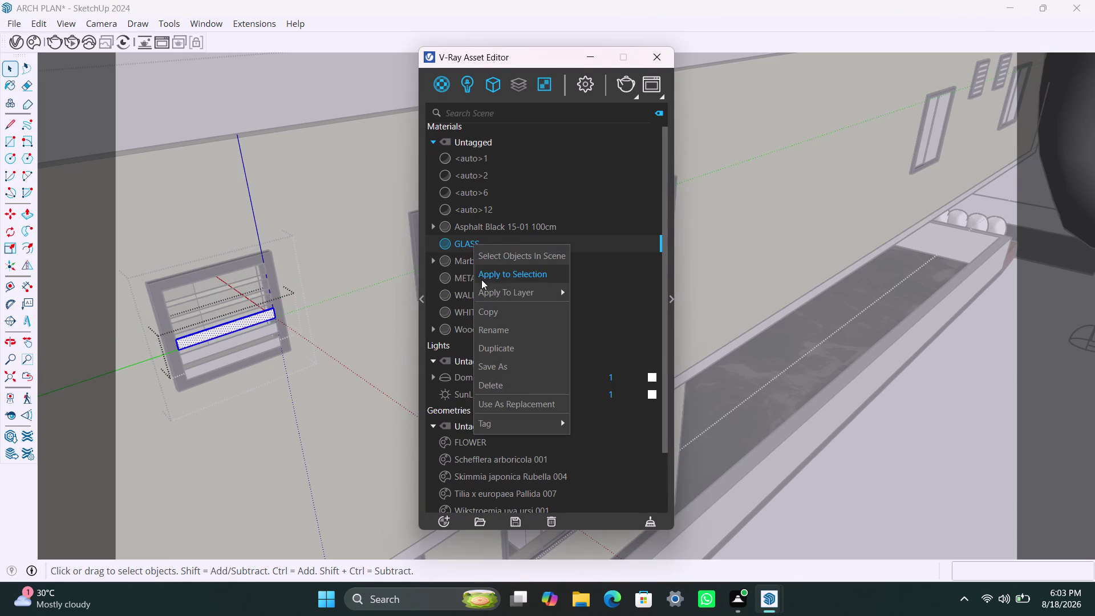
click(482, 279)
triple_click(230, 346)
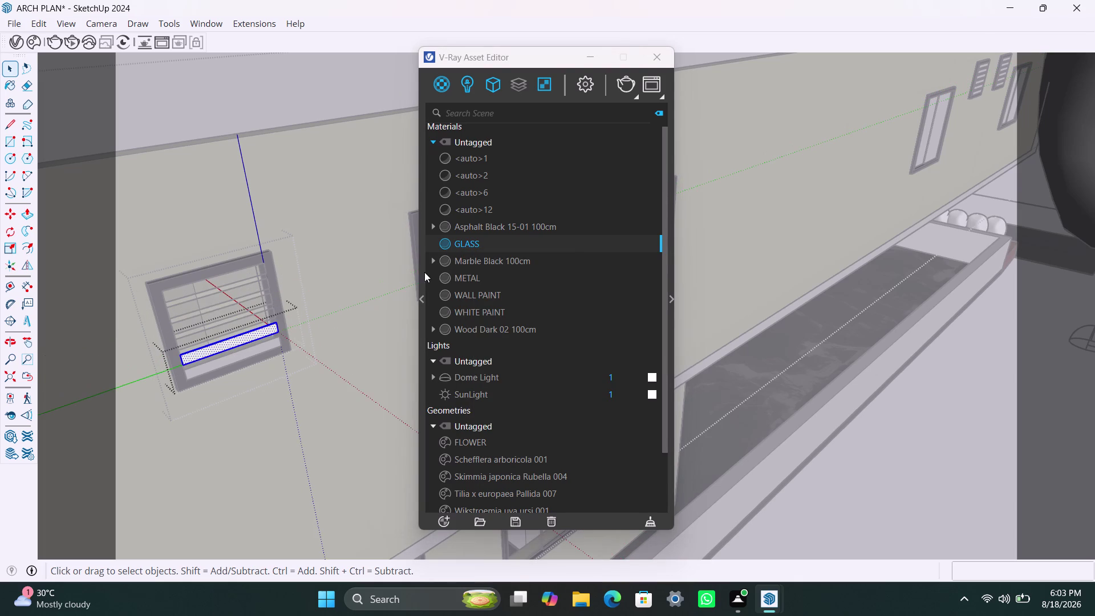
right_click(445, 248)
click(450, 276)
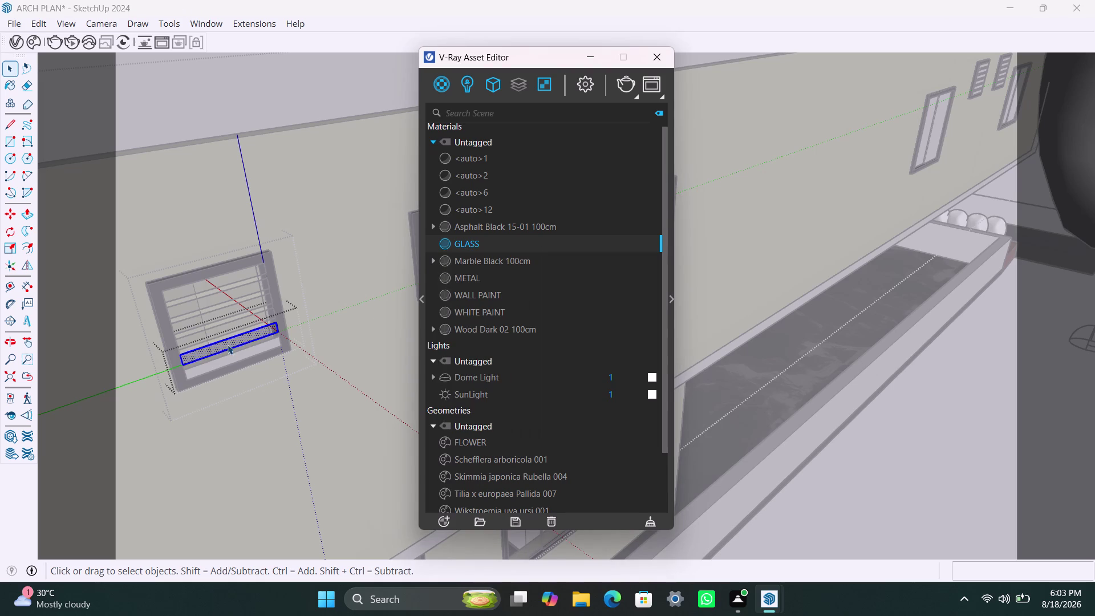
triple_click(239, 354)
right_click(474, 248)
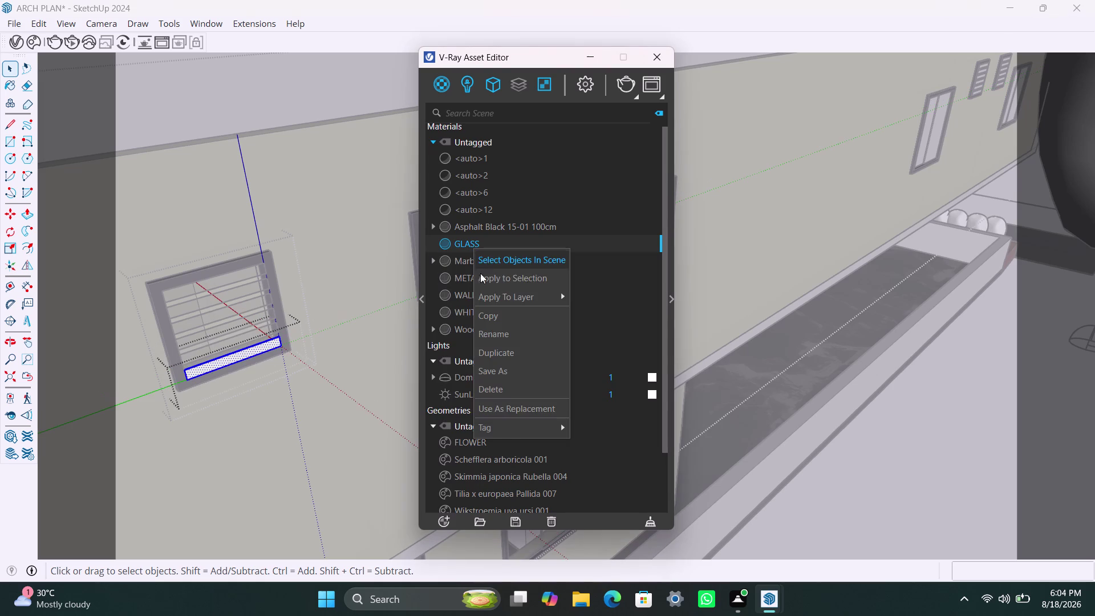
click(483, 282)
scroll(down, 3)
Orbit to another vent and apply GLASS to its top three slats.
scroll(down, 3)
middle_drag(282, 368, 121, 421)
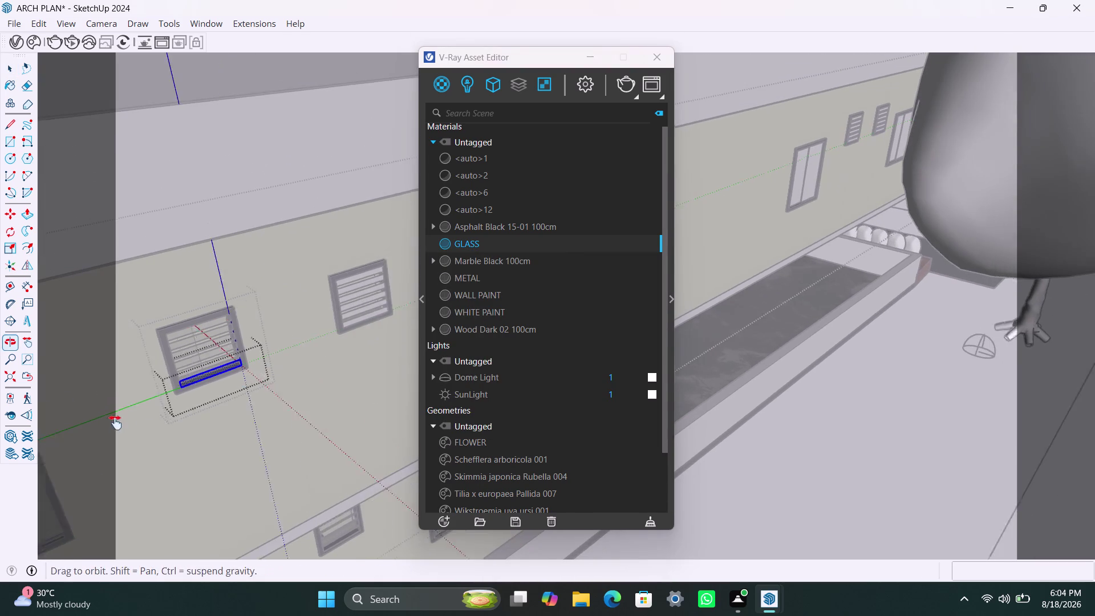
middle_drag(122, 421, 115, 423)
scroll(up, 3)
triple_click(244, 313)
double_click(245, 312)
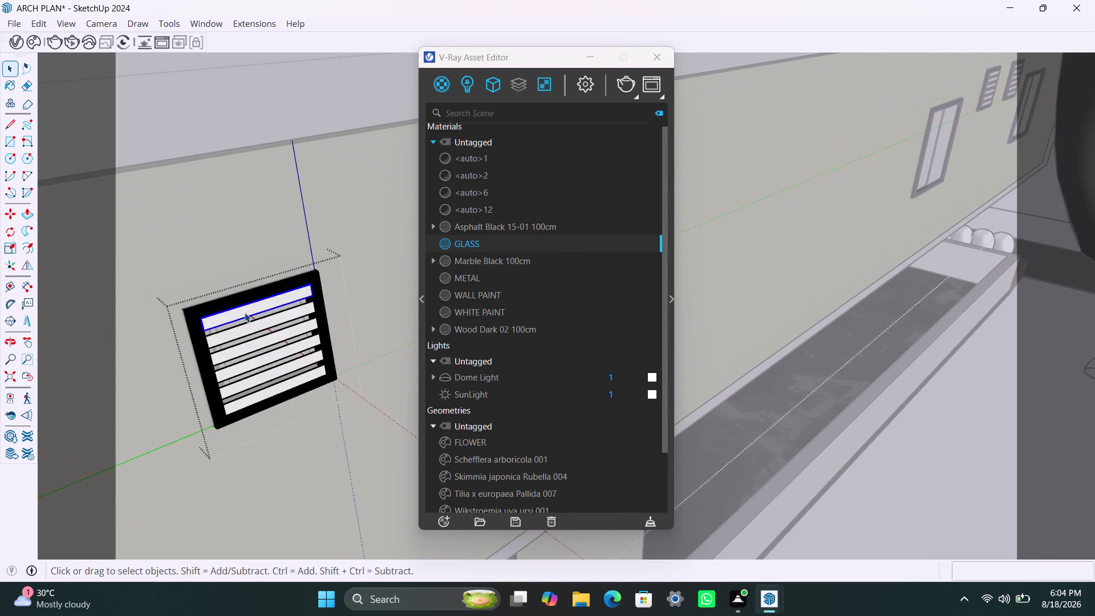
right_click(523, 241)
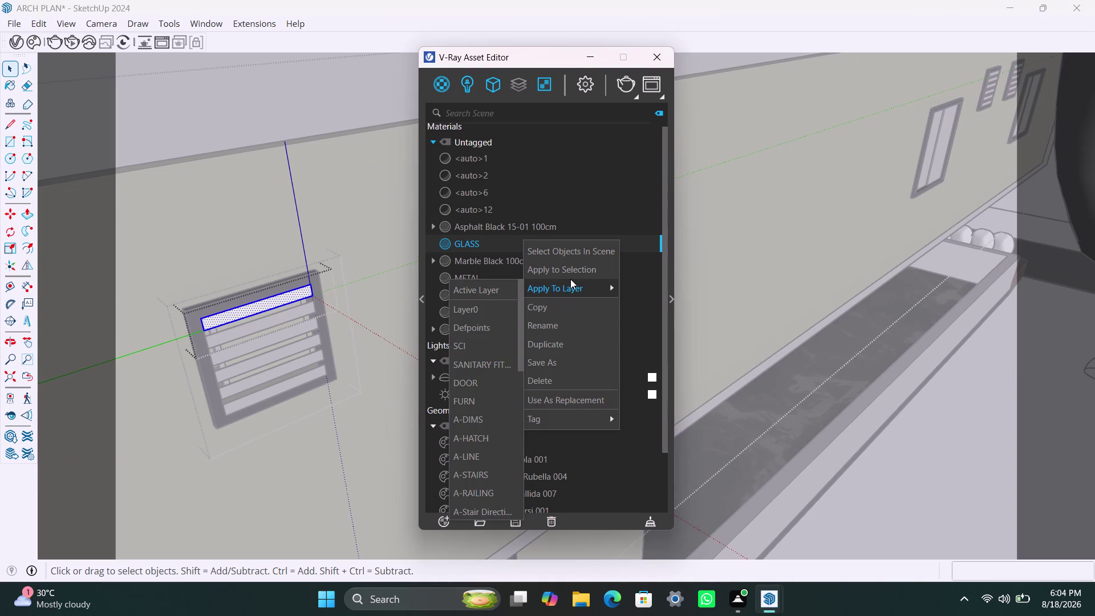
click(570, 273)
triple_click(252, 329)
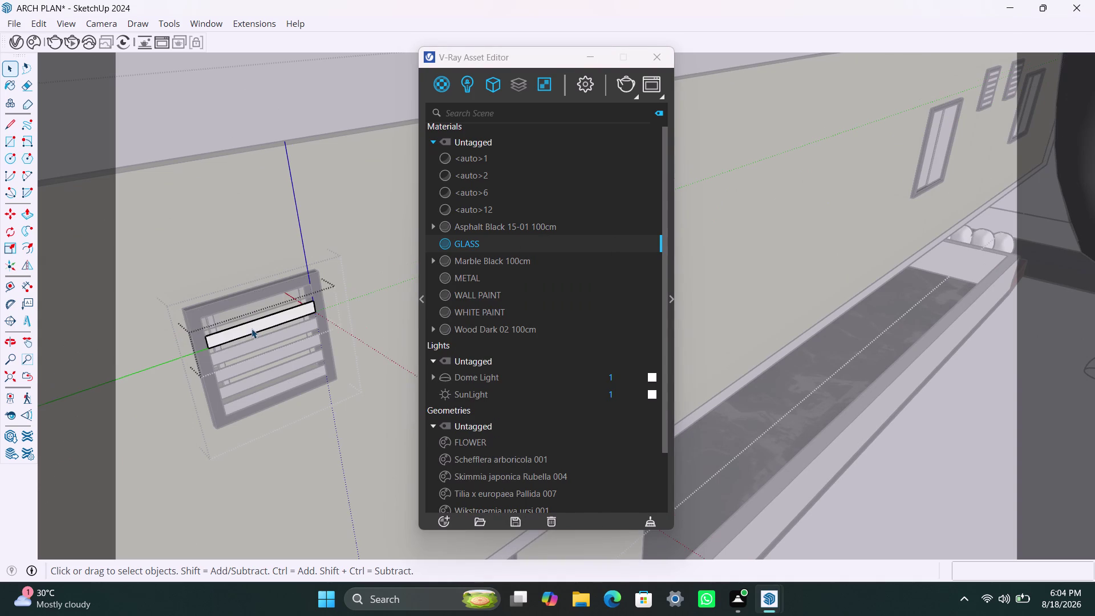
right_click(475, 243)
click(504, 273)
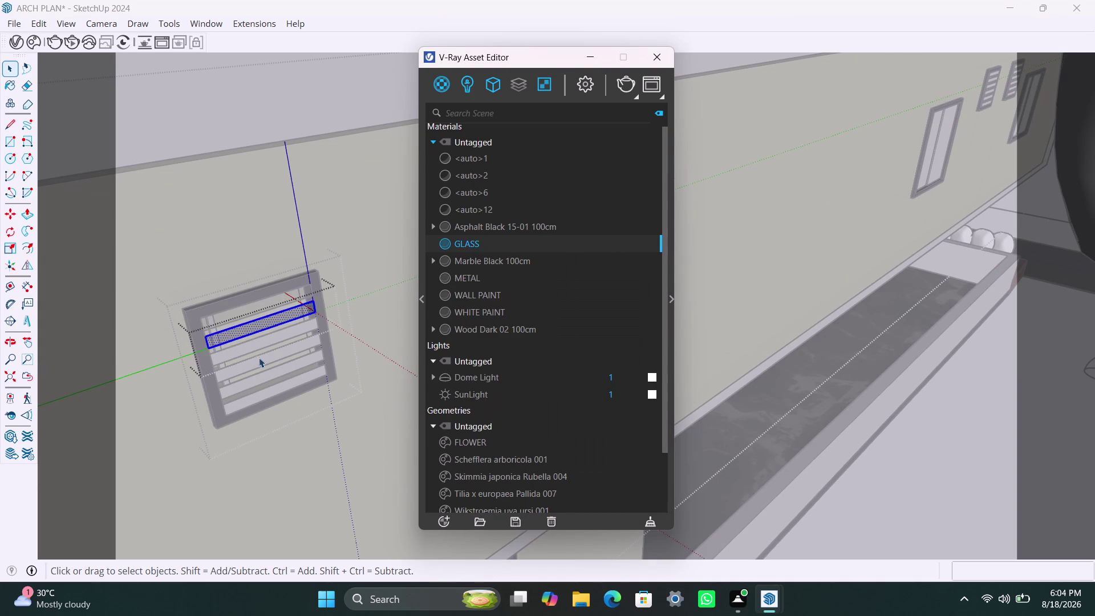
triple_click(258, 345)
right_click(469, 247)
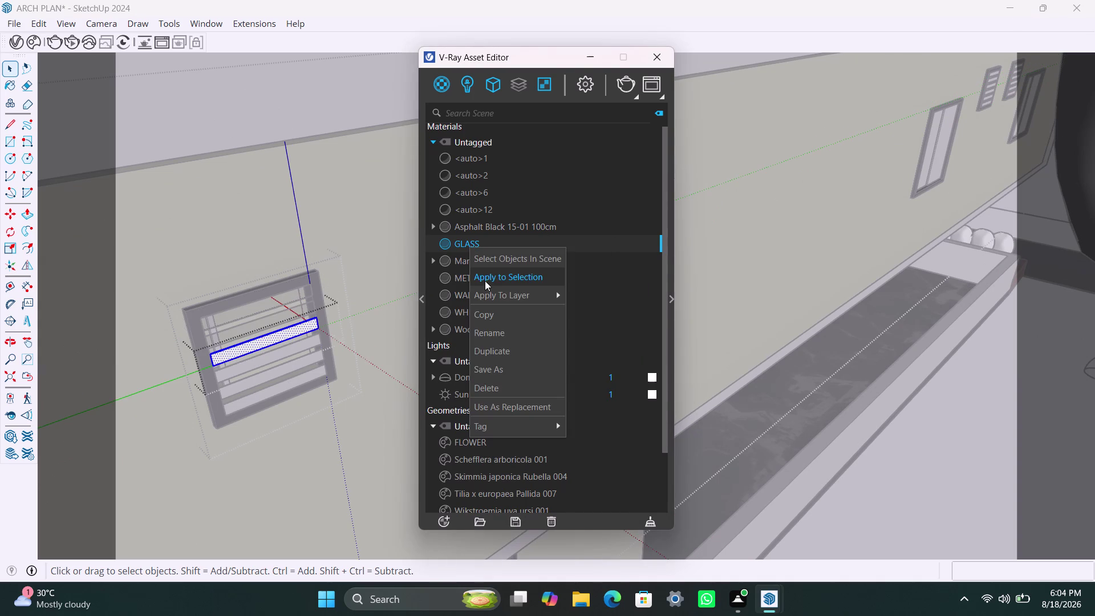
click(485, 280)
Apply GLASS to that vent's remaining bottom slats.
triple_click(304, 347)
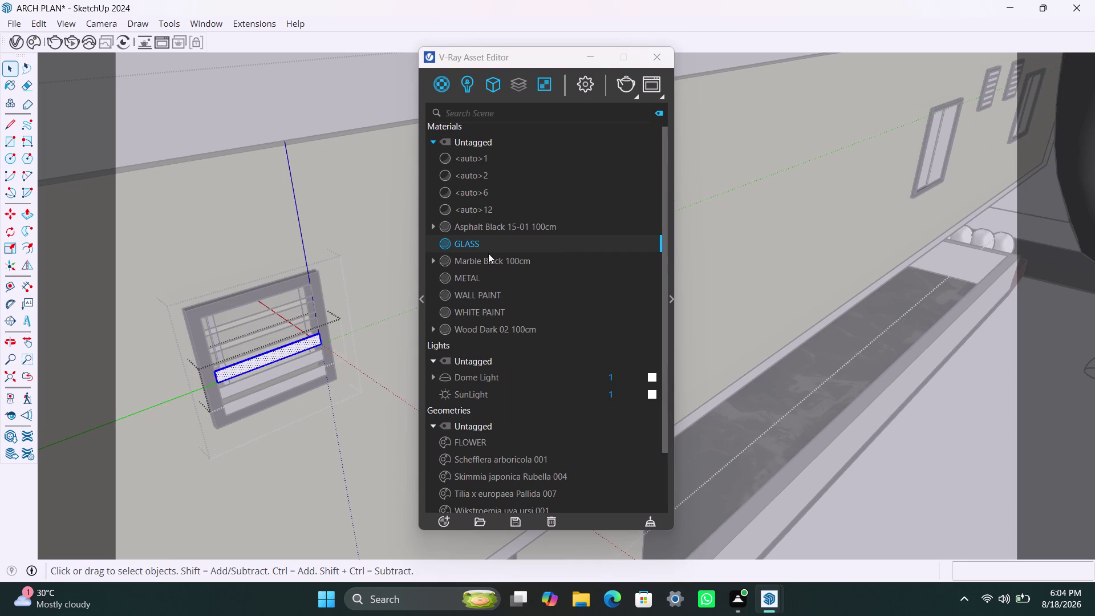
right_click(492, 240)
click(496, 270)
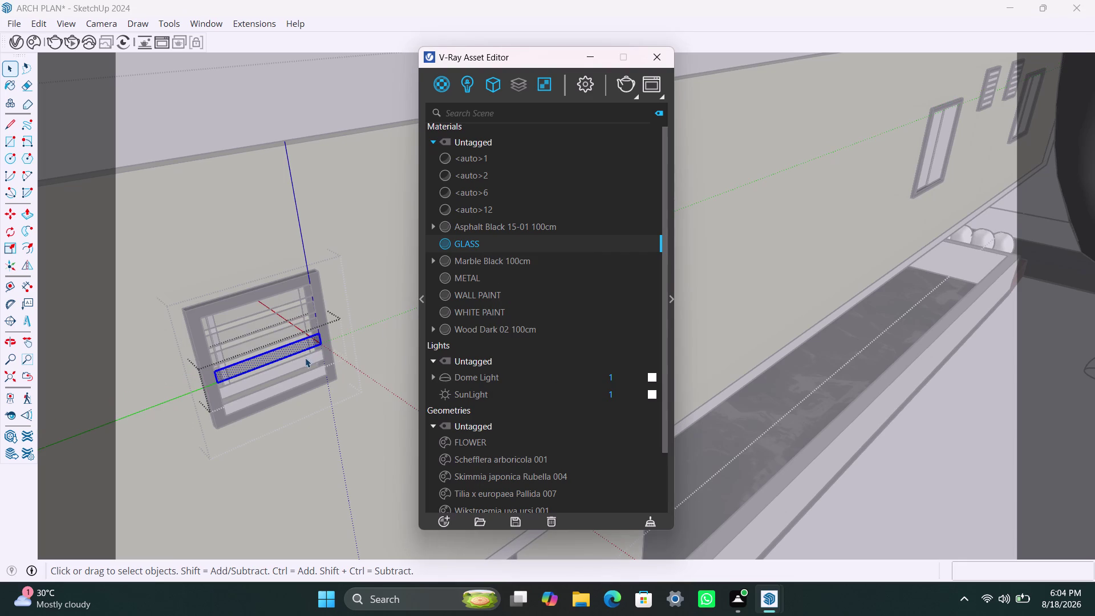
double_click(308, 360)
right_click(463, 249)
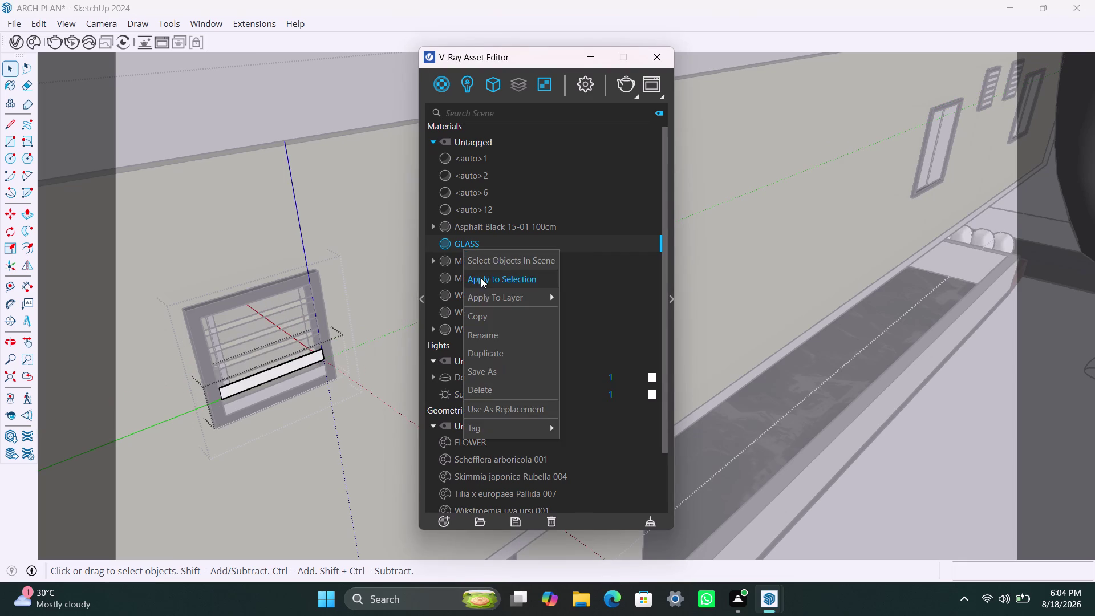
click(481, 278)
triple_click(292, 364)
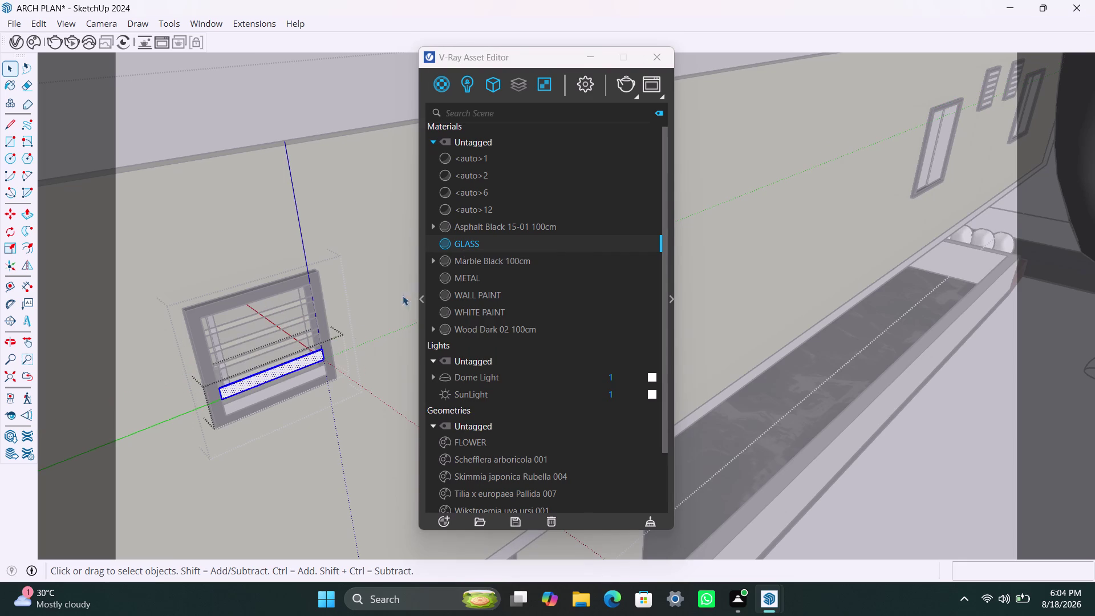
right_click(467, 243)
click(486, 269)
scroll(up, 3)
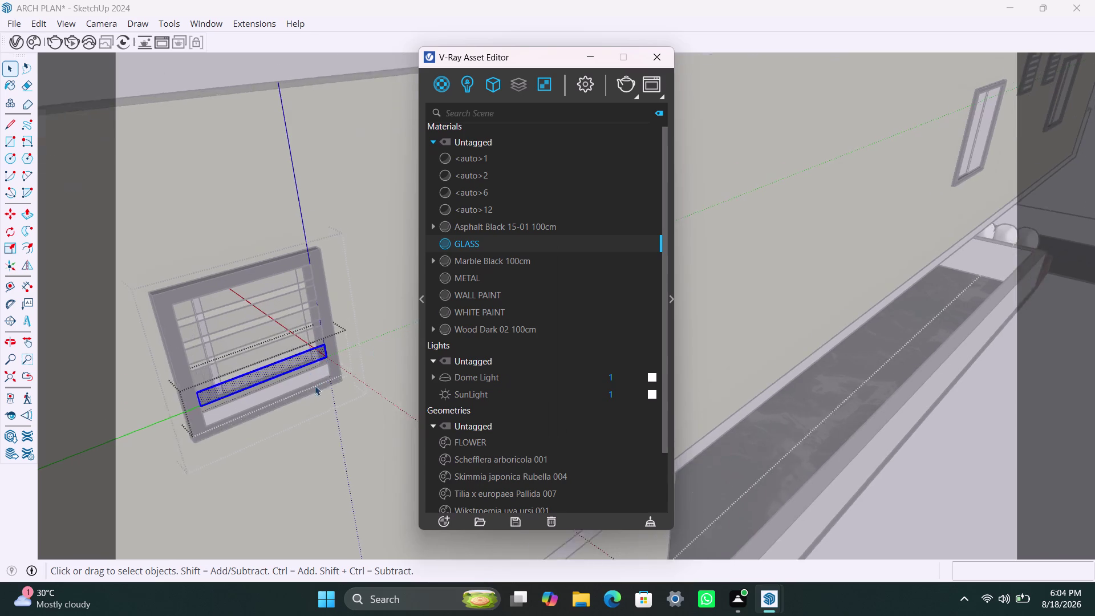
Apply GLASS to the chosen window pane below the vent.
triple_click(313, 382)
right_click(498, 241)
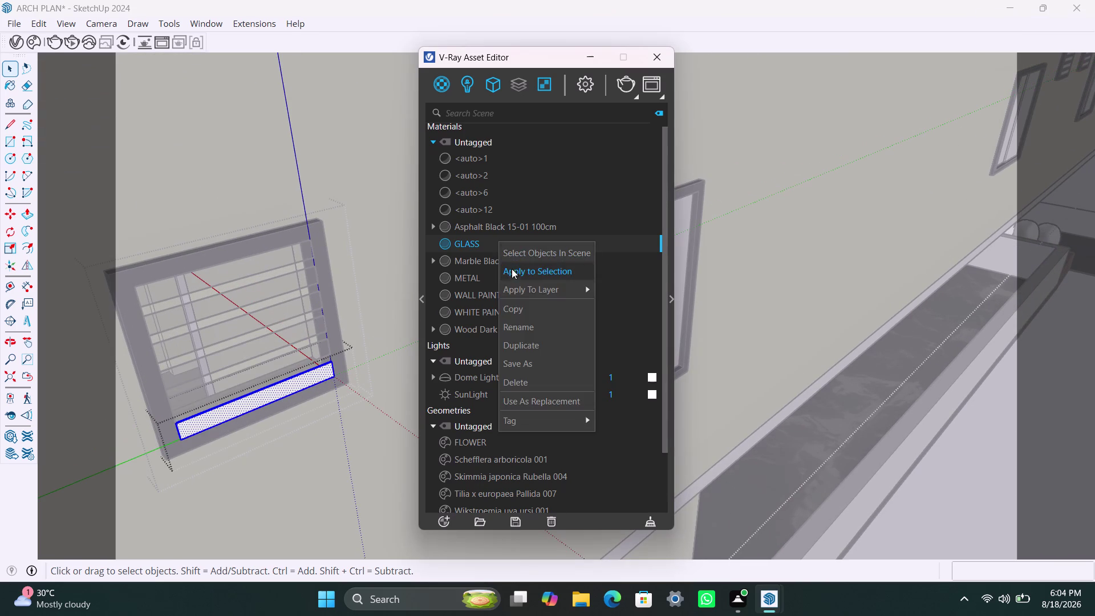
click(515, 274)
scroll(down, 3)
scroll(down, 3)
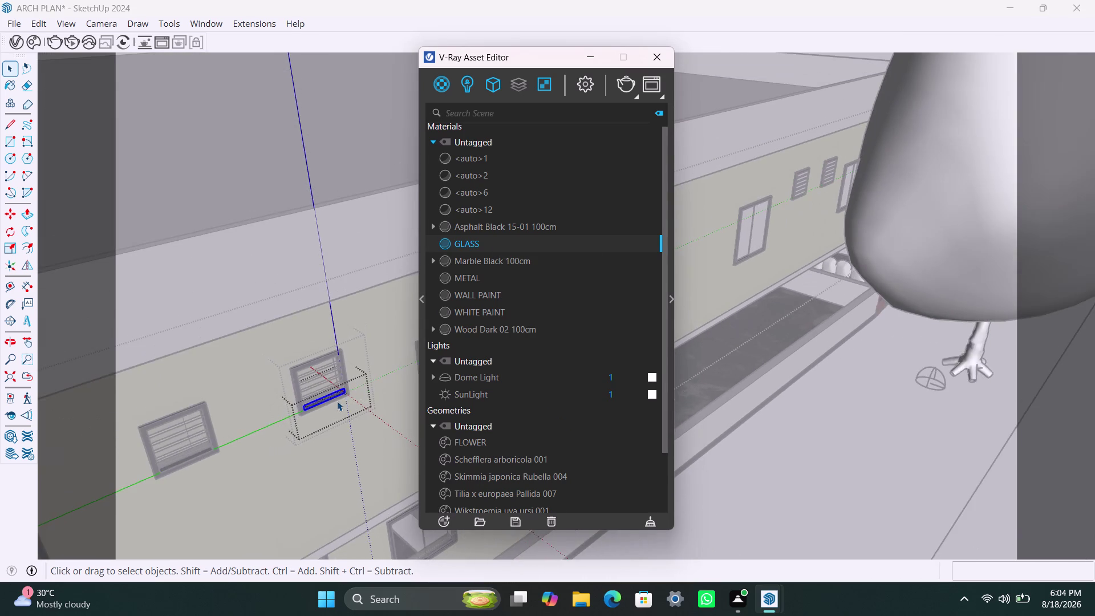
Orbit to the next window and apply GLASS to its first glass pane.
middle_drag(336, 401, 177, 442)
scroll(up, 3)
triple_click(316, 395)
click(316, 396)
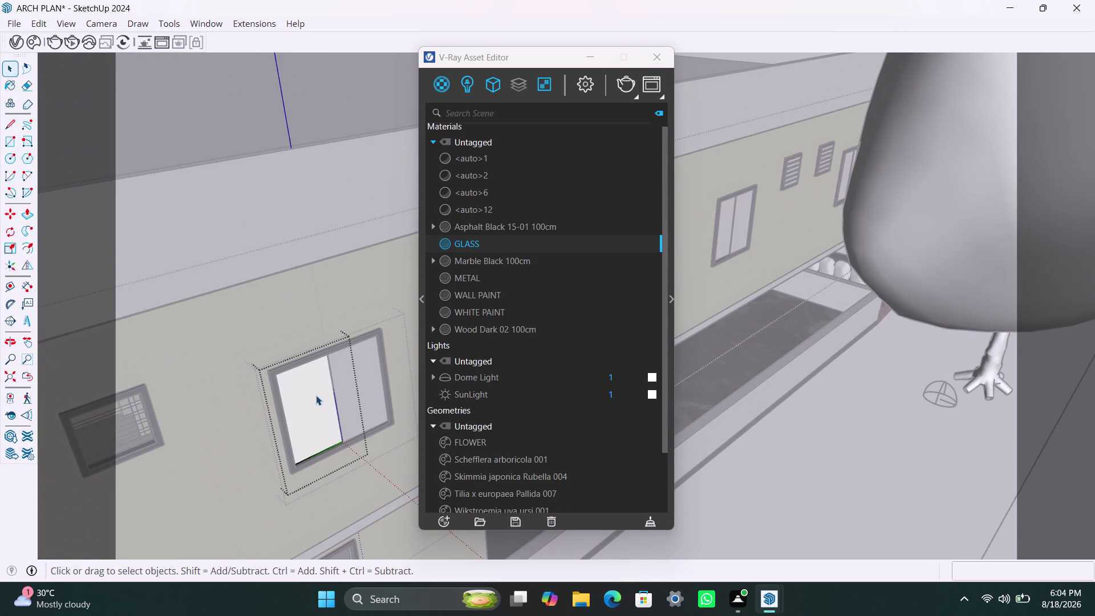
double_click(309, 392)
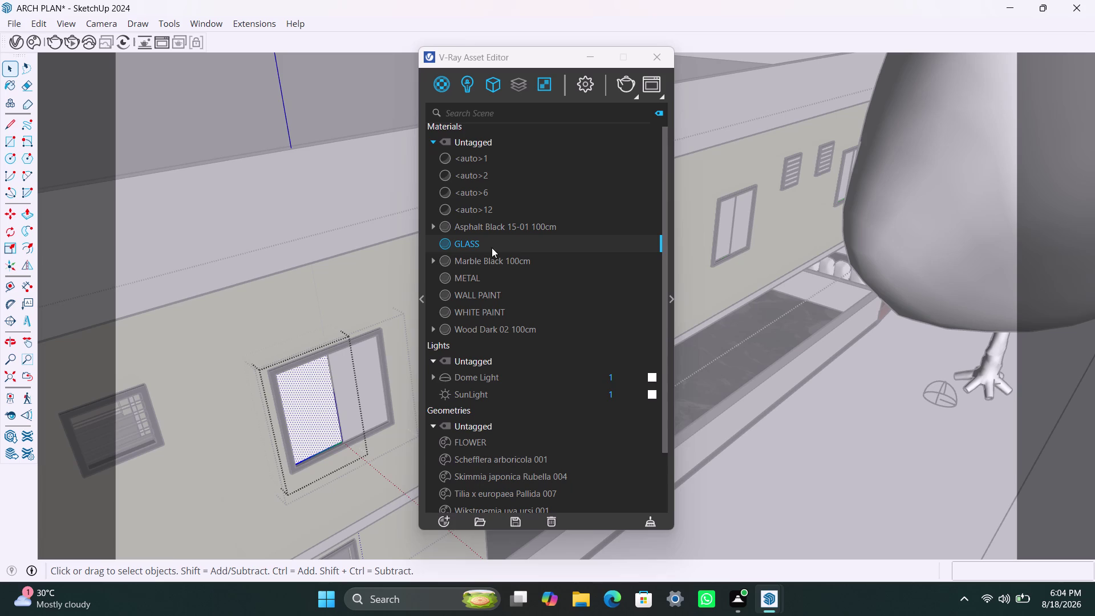
right_click(491, 246)
click(528, 280)
Apply GLASS to further glass panes of this window.
triple_click(321, 404)
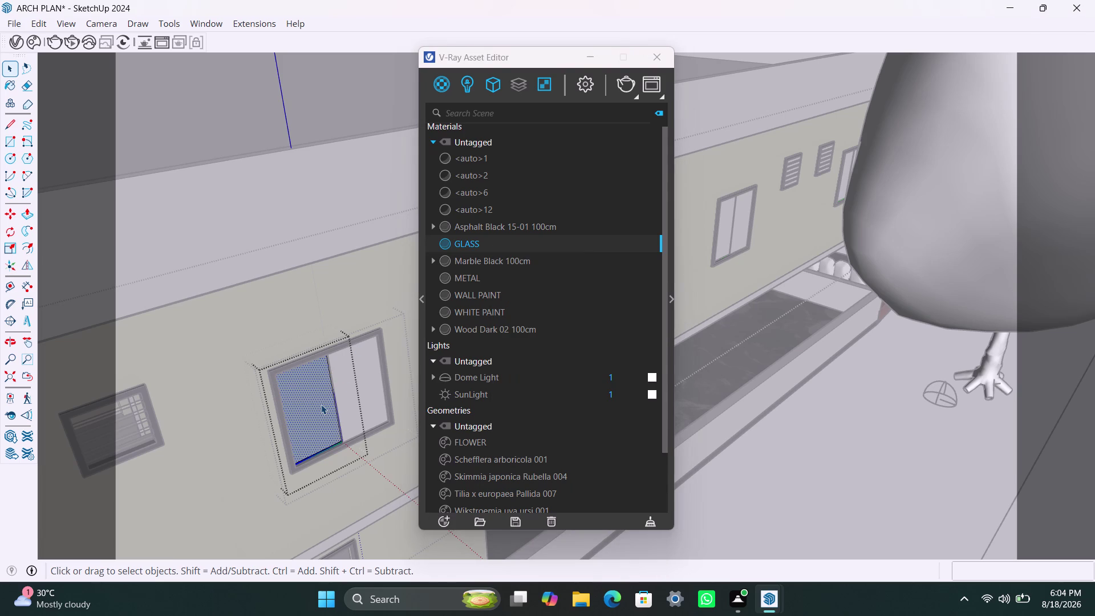
right_click(321, 405)
right_click(321, 404)
triple_click(314, 405)
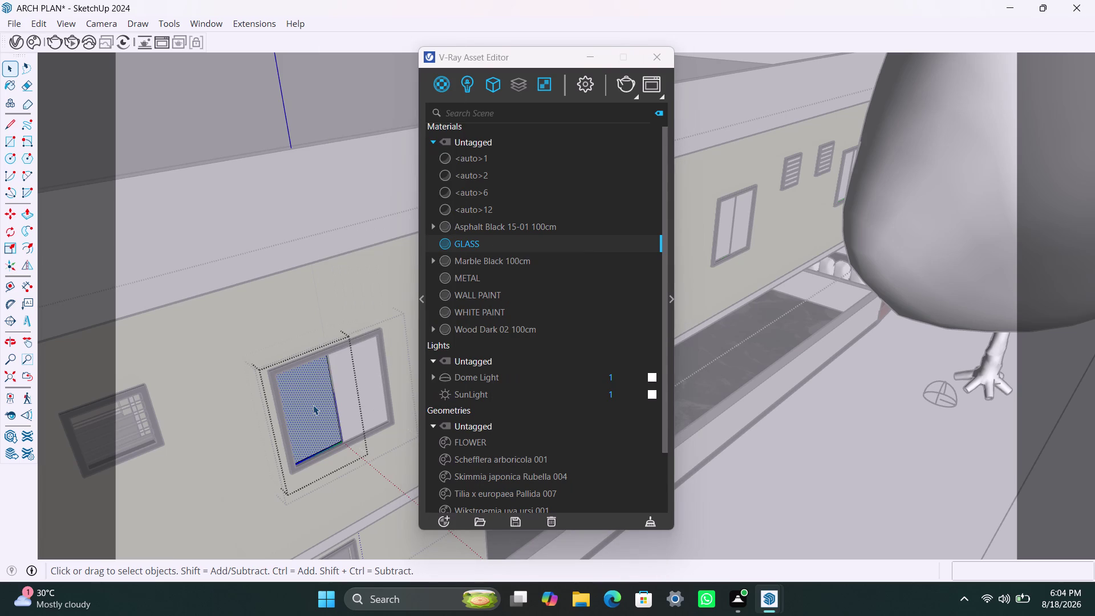
right_click(467, 247)
click(497, 277)
triple_click(320, 398)
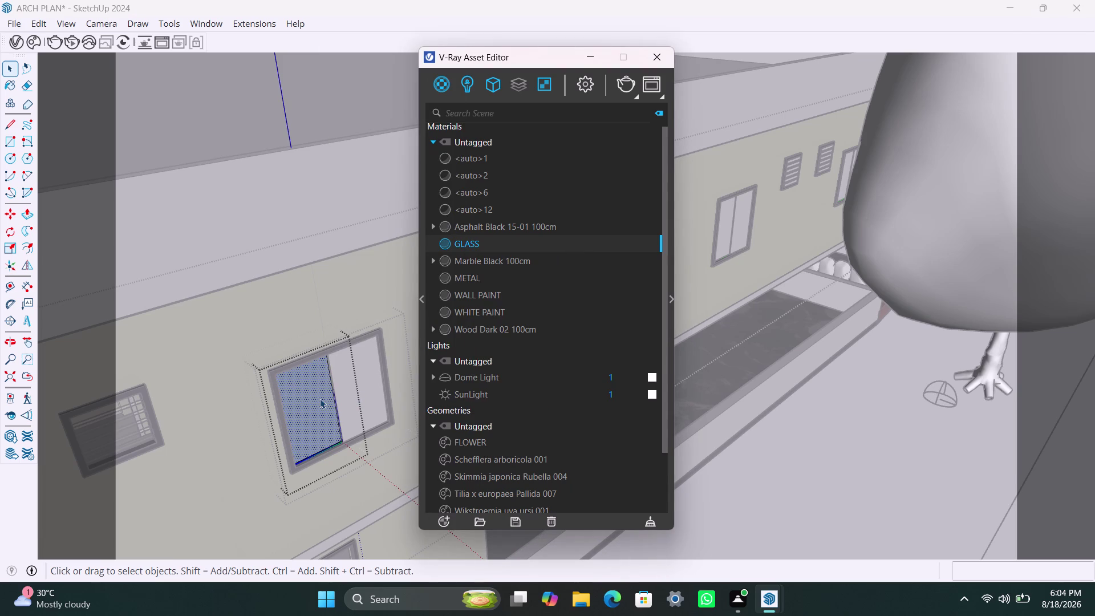
click(319, 398)
right_click(474, 247)
click(488, 275)
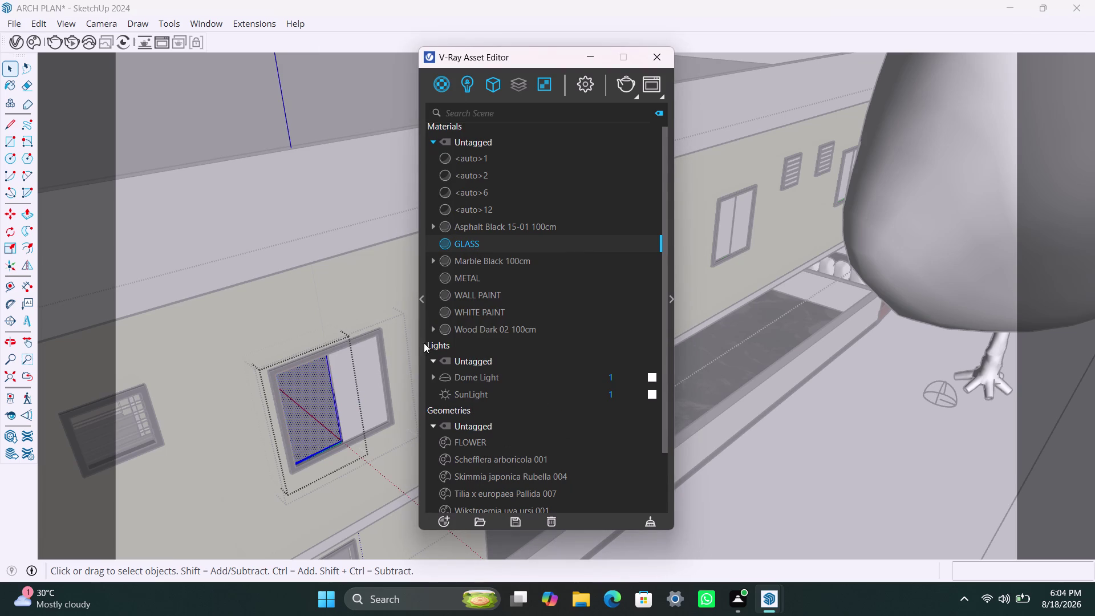
Apply GLASS to the window's other glass pane.
triple_click(371, 377)
click(372, 377)
right_click(472, 247)
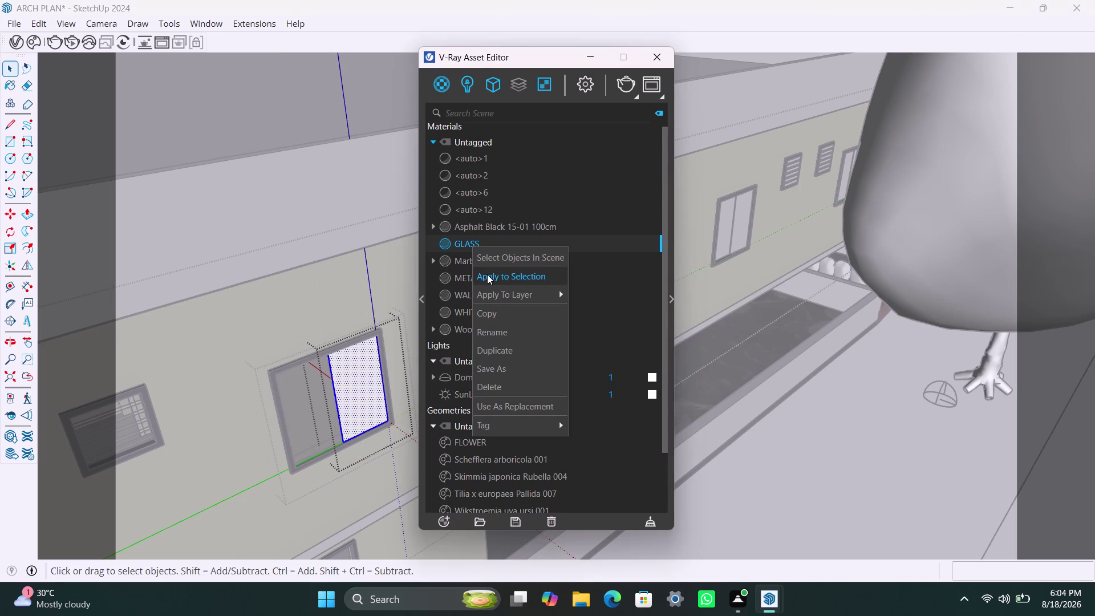
click(487, 277)
scroll(down, 3)
scroll(down, 3)
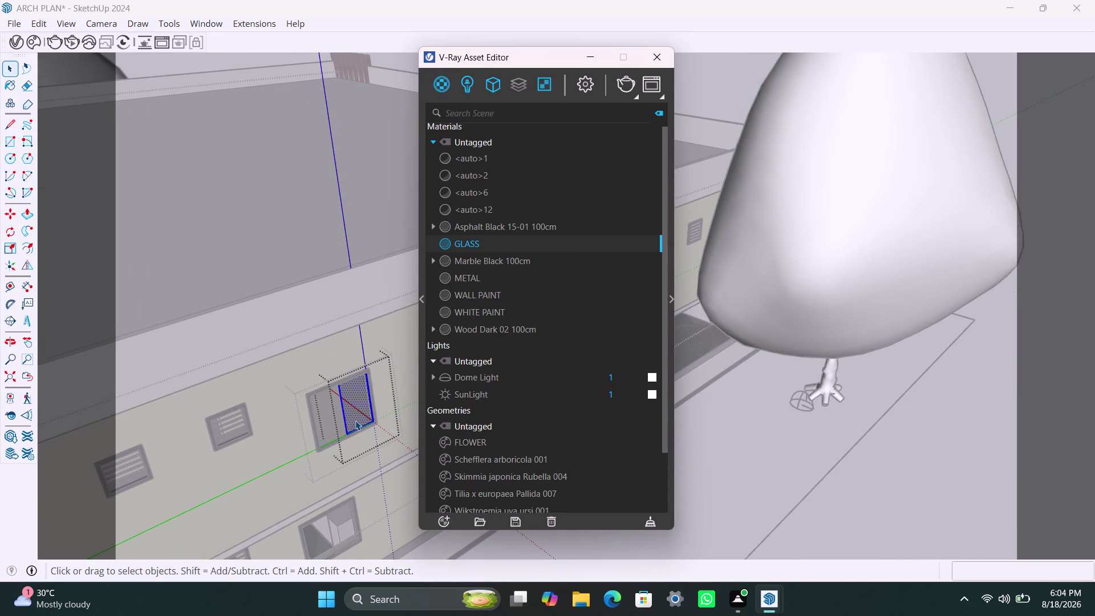
Orbit to another side-wall window and apply GLASS to its first pane.
middle_drag(355, 421, 98, 478)
scroll(down, 3)
scroll(up, 3)
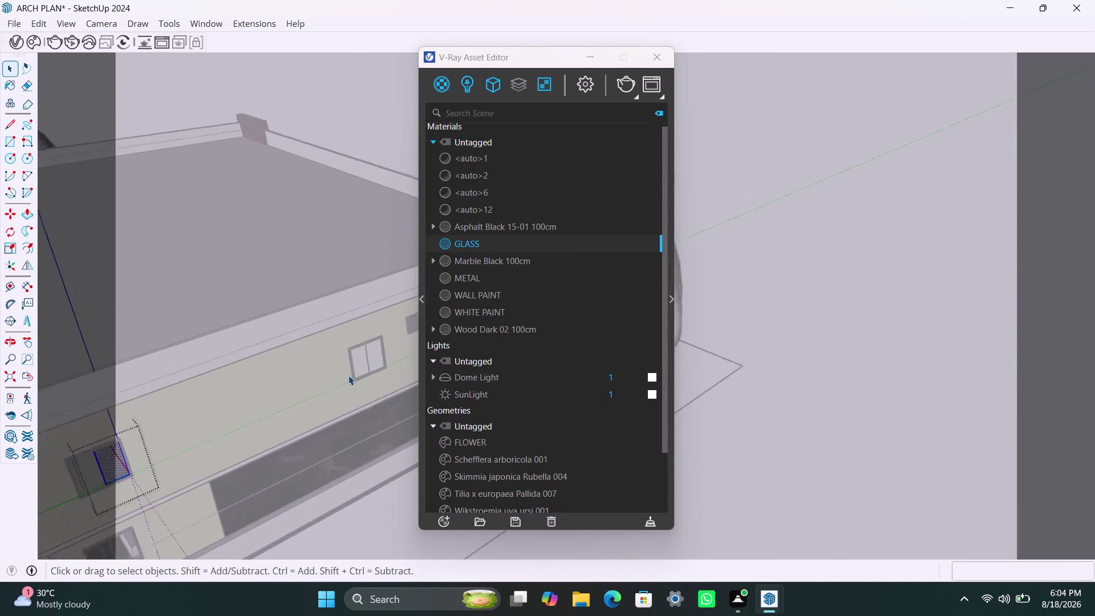
scroll(up, 3)
triple_click(370, 345)
double_click(370, 344)
double_click(370, 344)
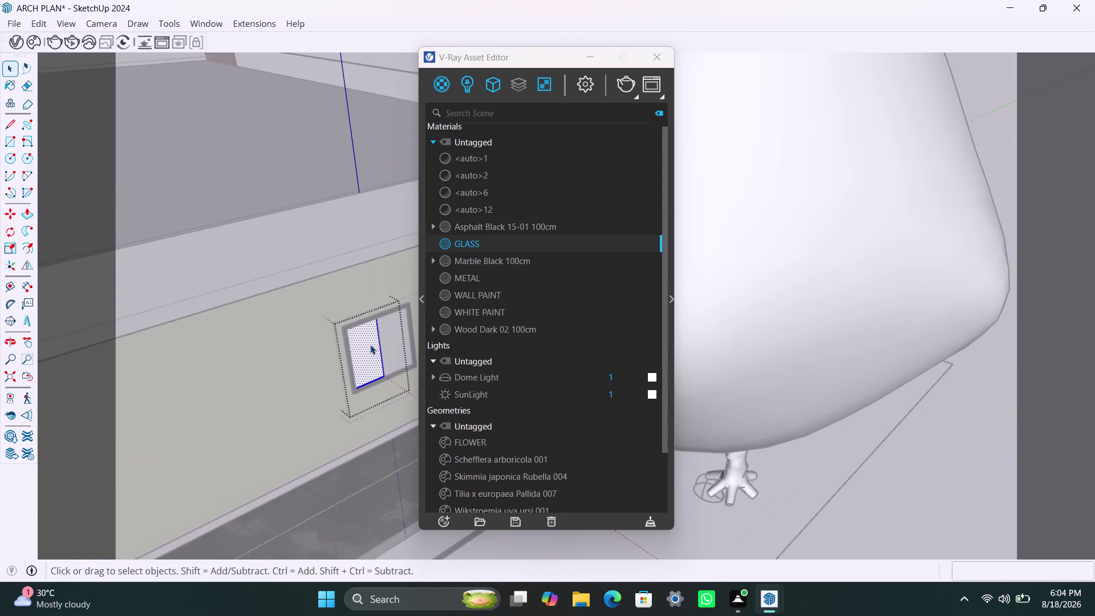
right_click(478, 240)
click(502, 272)
Apply GLASS to that window's second glass pane.
triple_click(396, 346)
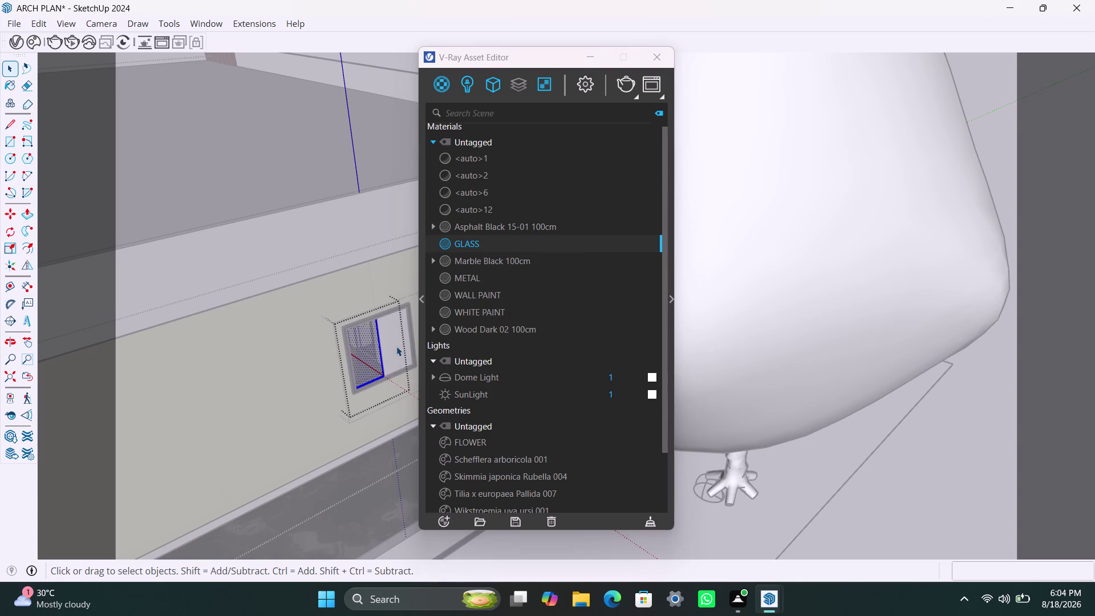
click(396, 346)
right_click(471, 241)
click(491, 269)
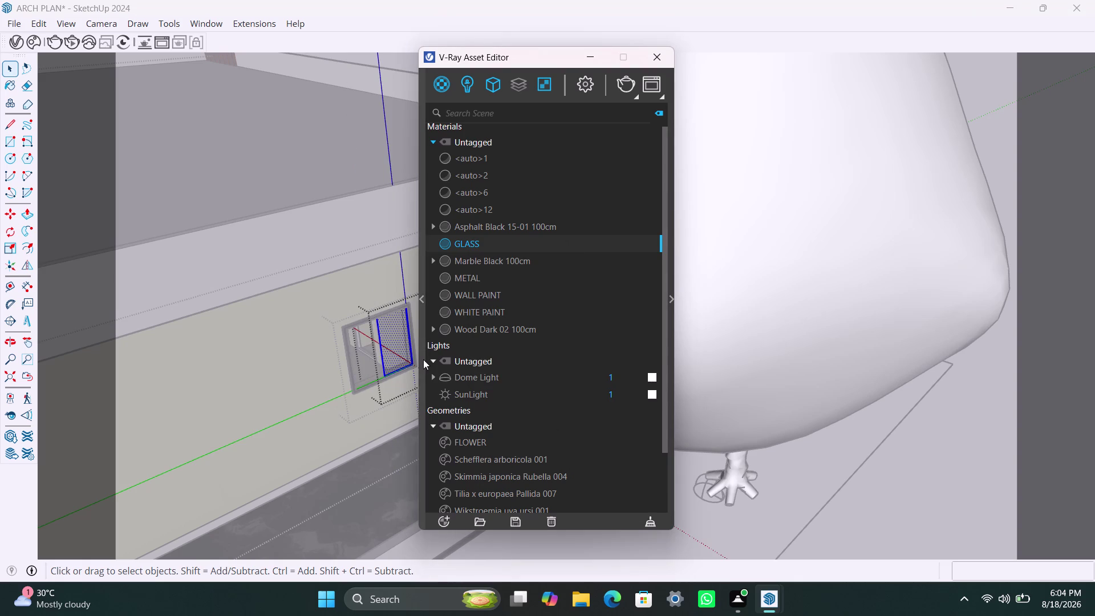
scroll(down, 3)
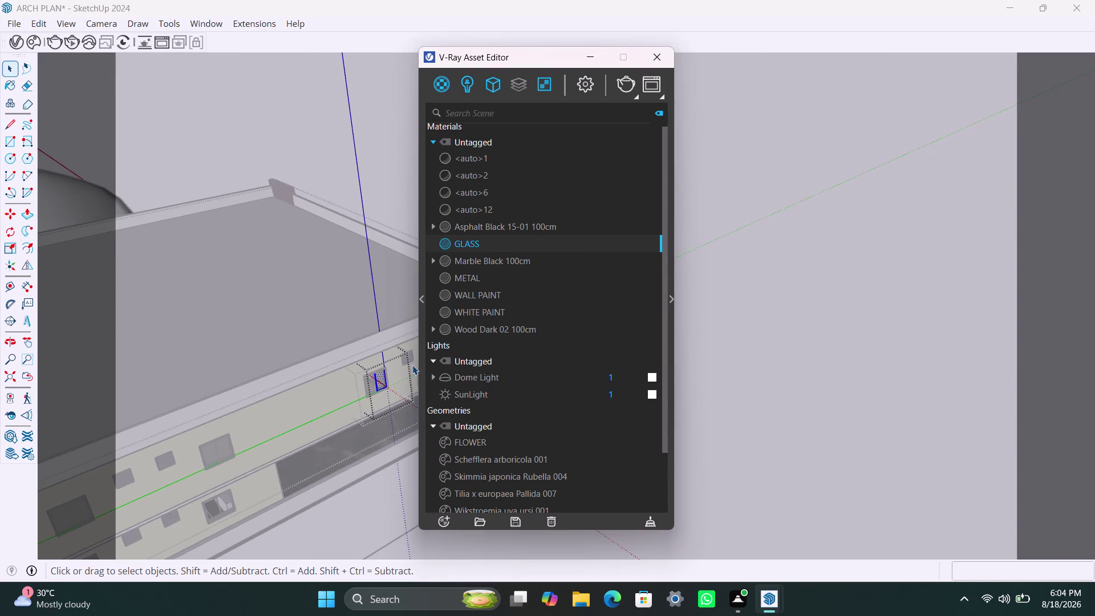
Orbit to the louvred vent window and apply GLASS to one strip.
middle_drag(413, 365, 343, 410)
scroll(up, 3)
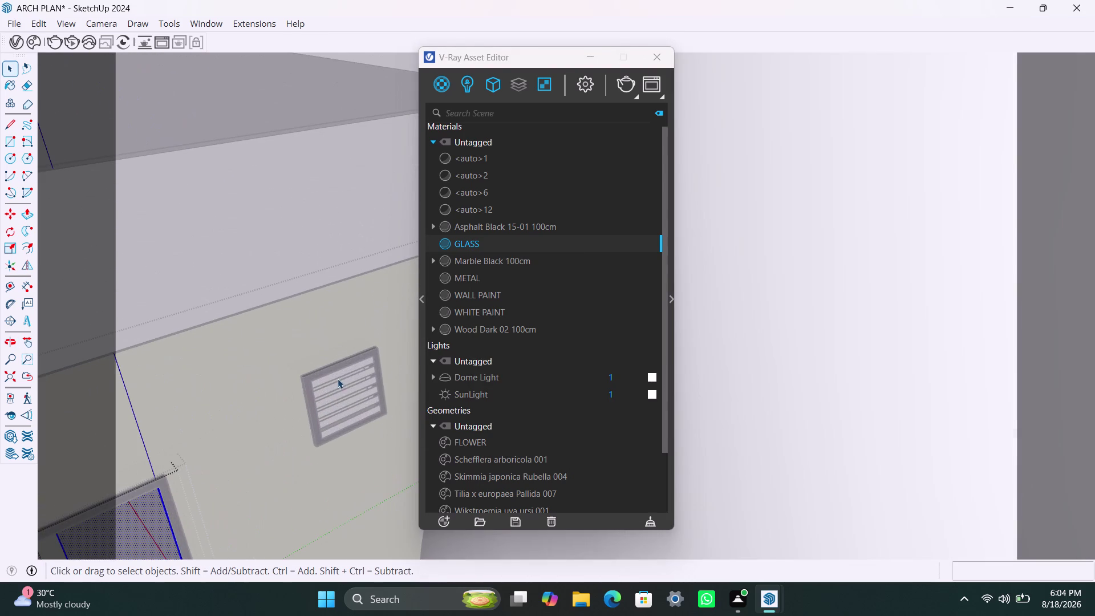
triple_click(338, 376)
click(339, 376)
triple_click(338, 377)
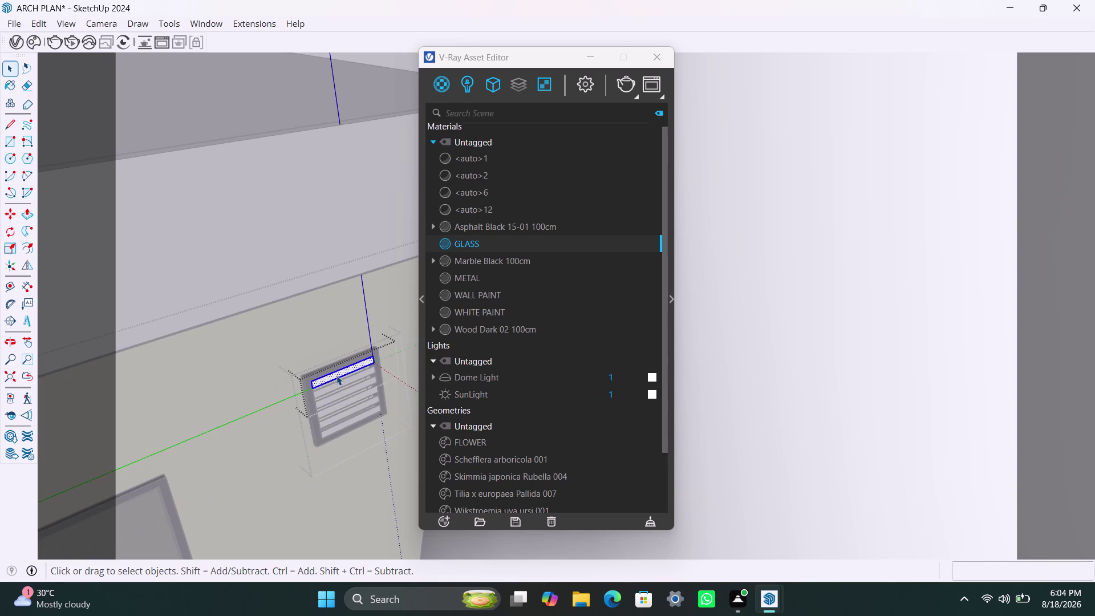
click(336, 374)
right_click(506, 245)
click(527, 272)
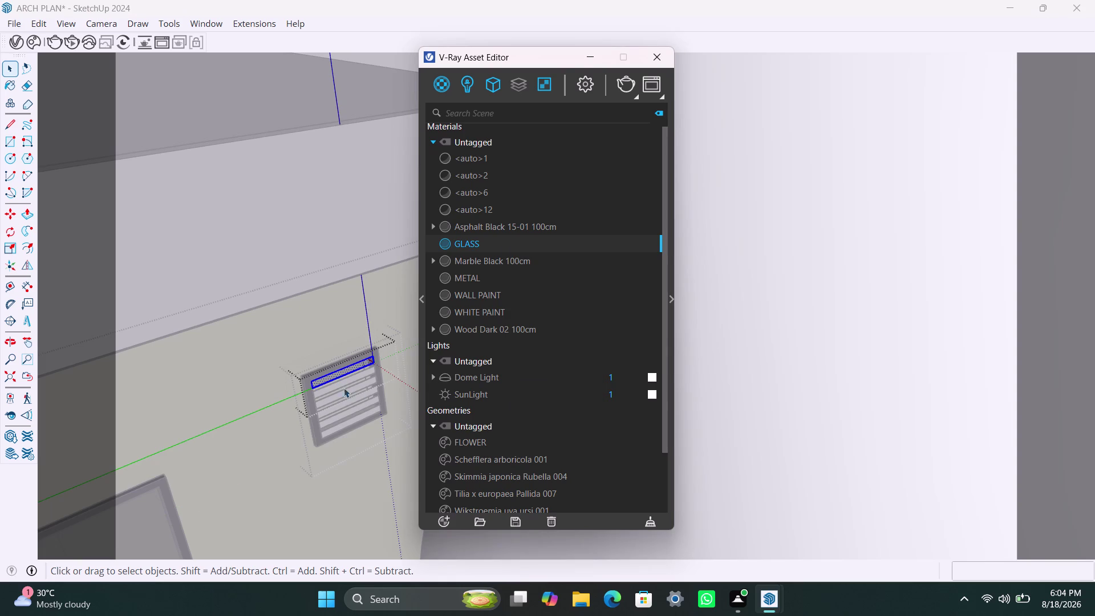
Apply GLASS to the next strips of the vent window.
click(338, 384)
click(339, 383)
double_click(341, 384)
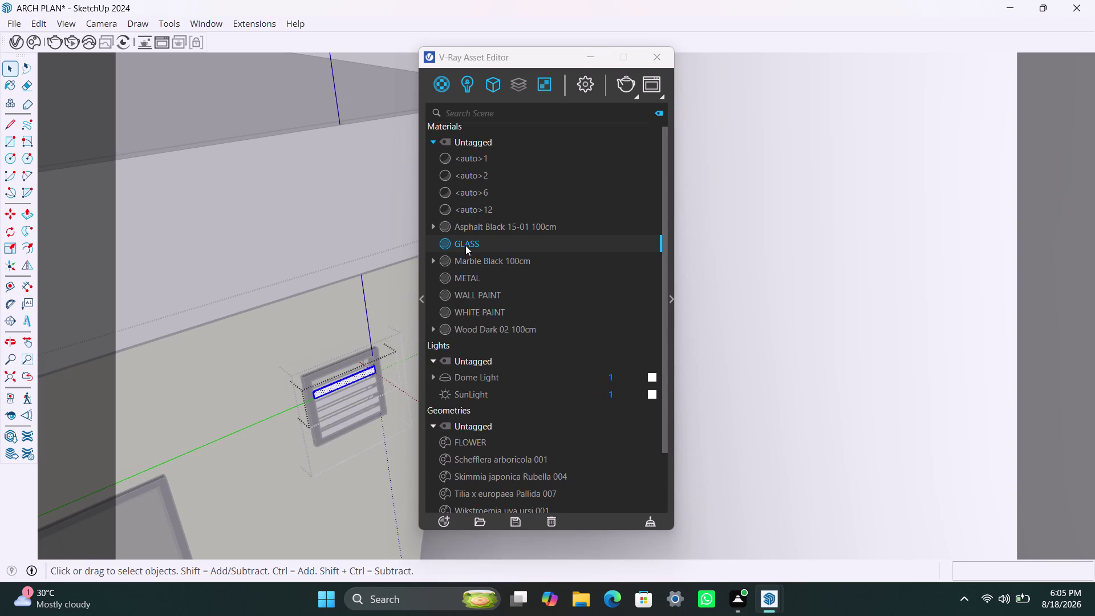
right_click(466, 245)
click(484, 278)
triple_click(350, 392)
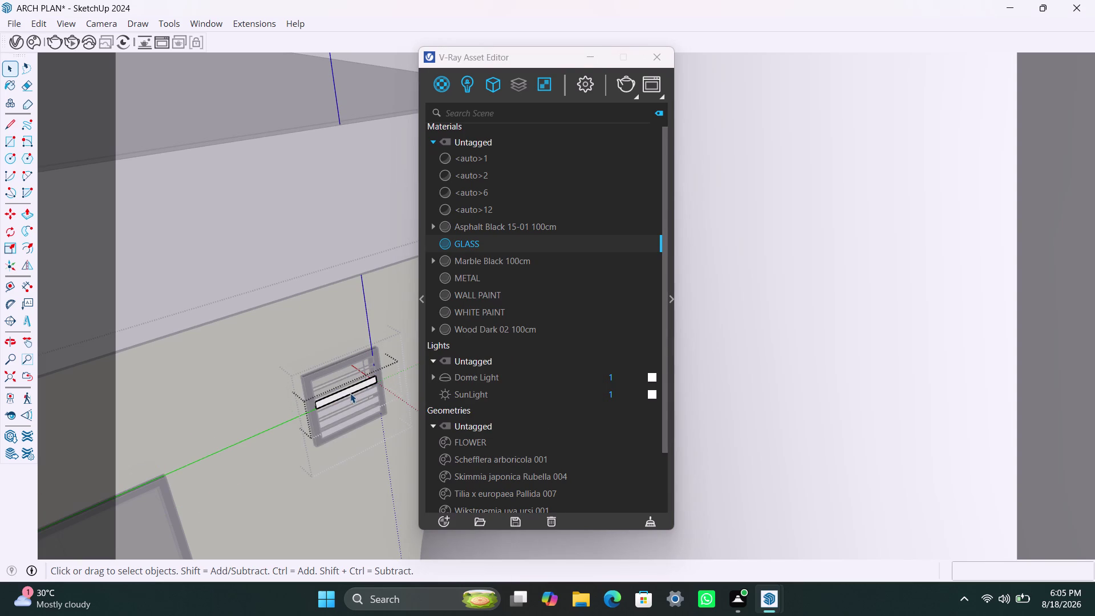
click(350, 393)
right_click(475, 244)
double_click(486, 275)
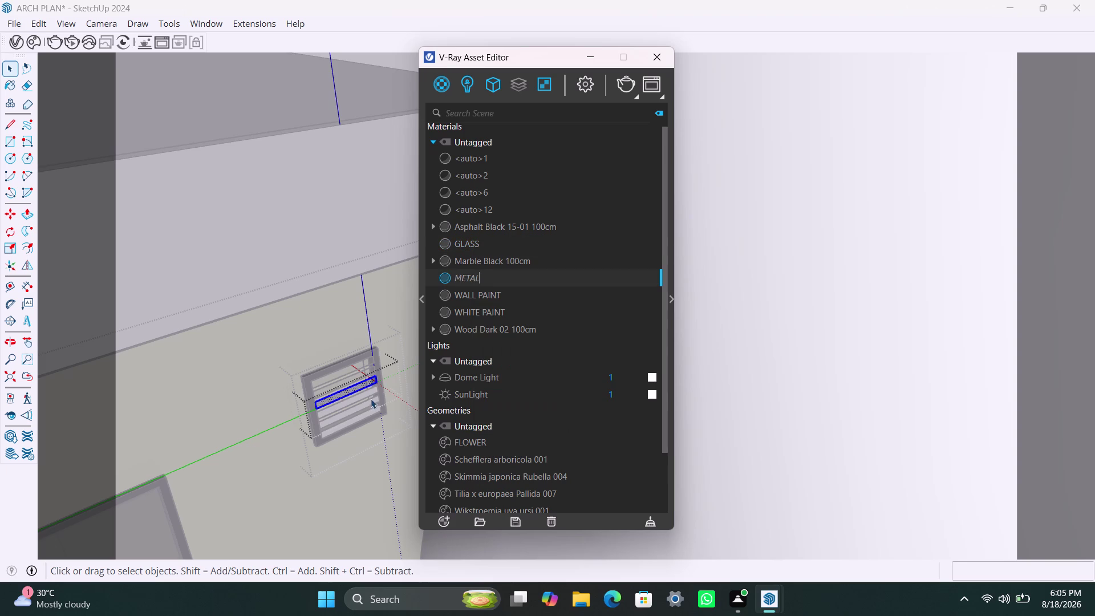
Select another vent strip and give it the GLASS material.
triple_click(367, 395)
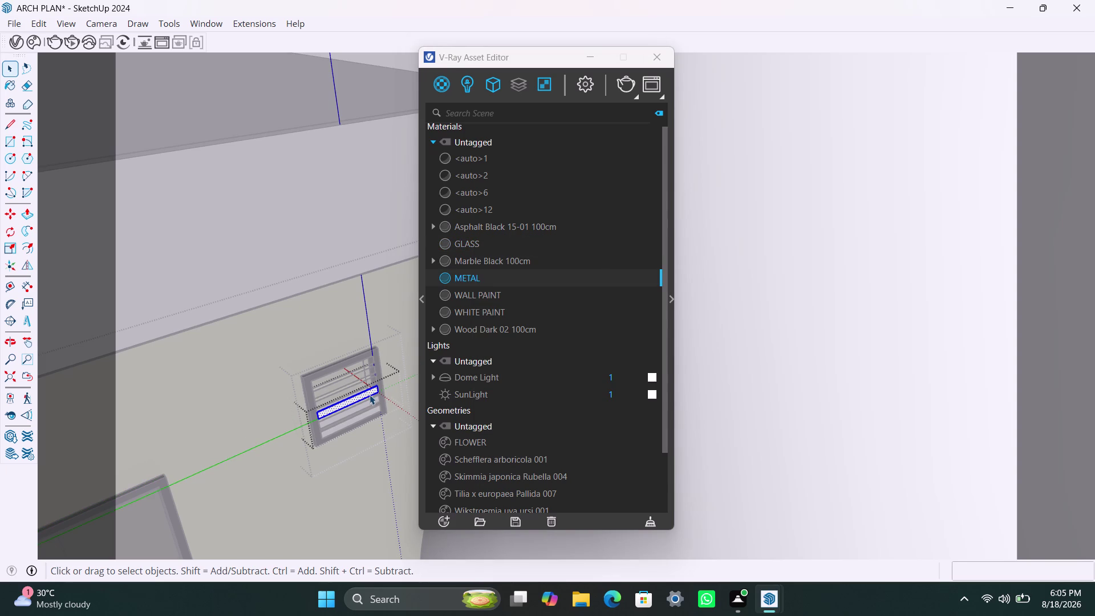
right_click(505, 283)
click(523, 312)
scroll(up, 3)
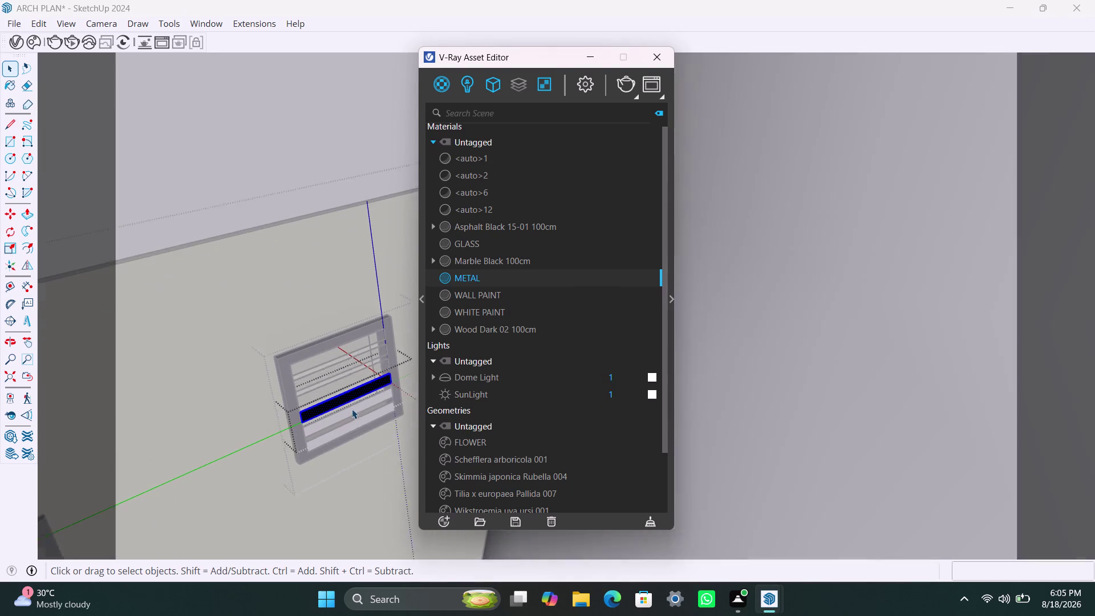
click(469, 243)
right_click(470, 243)
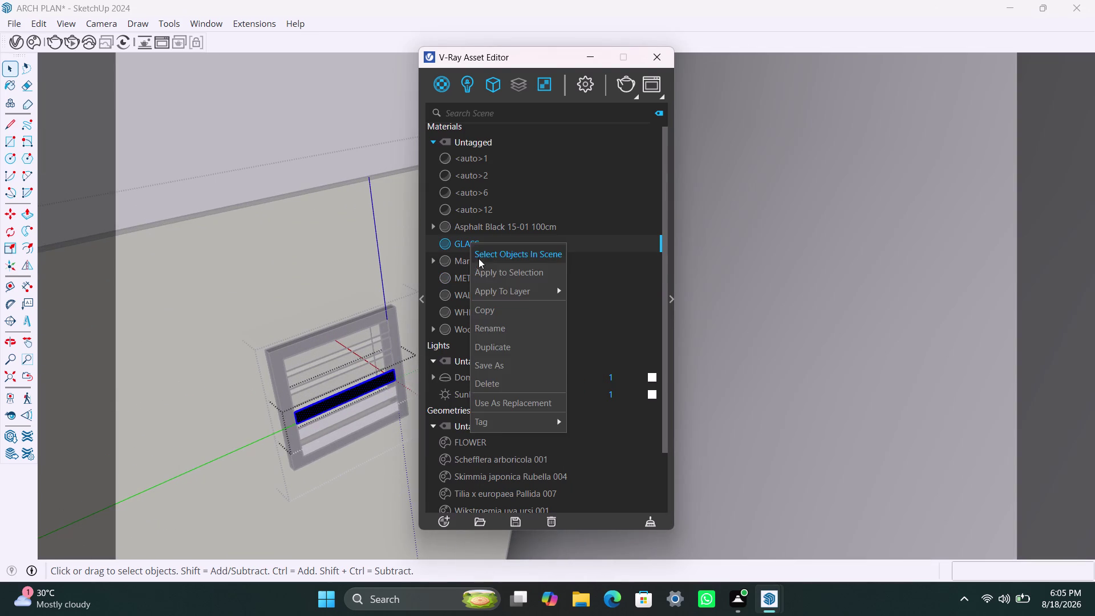
click(491, 274)
Apply GLASS to further vent window strips.
double_click(344, 410)
double_click(348, 413)
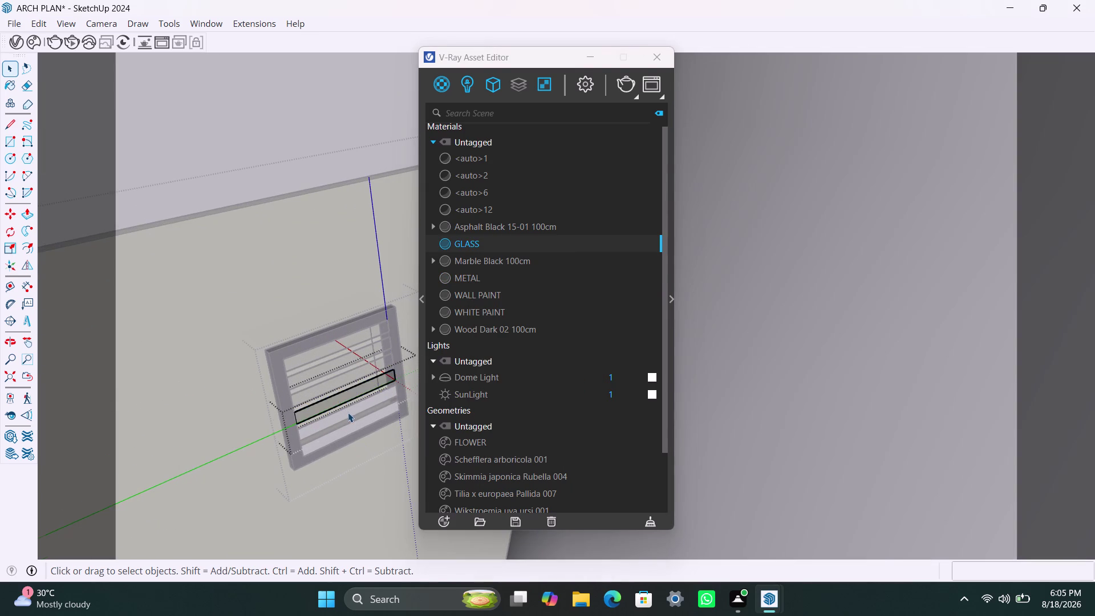
right_click(488, 241)
click(498, 266)
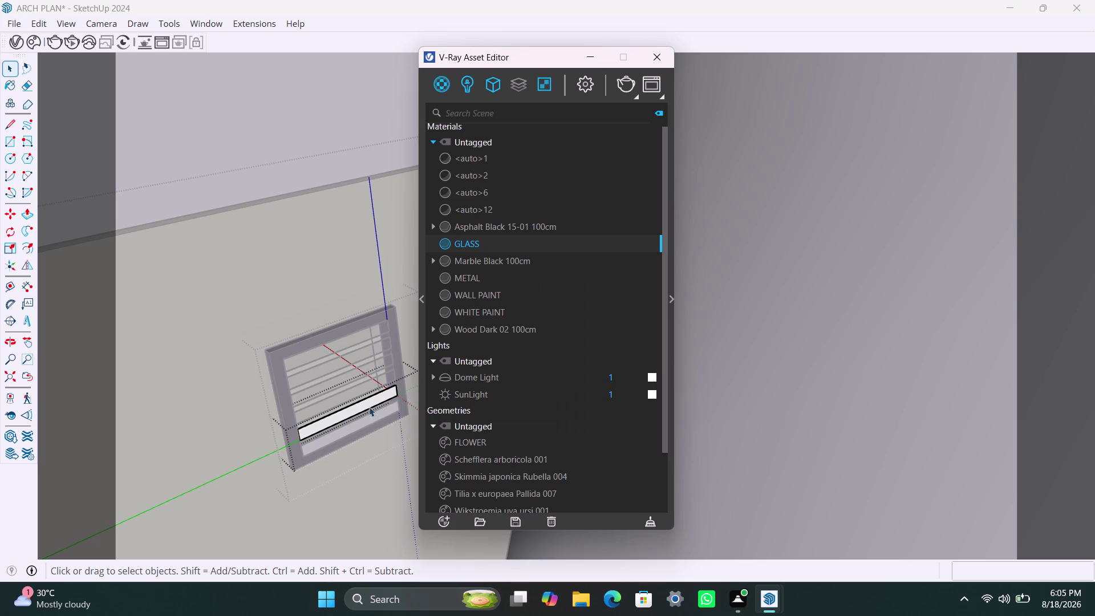
triple_click(356, 409)
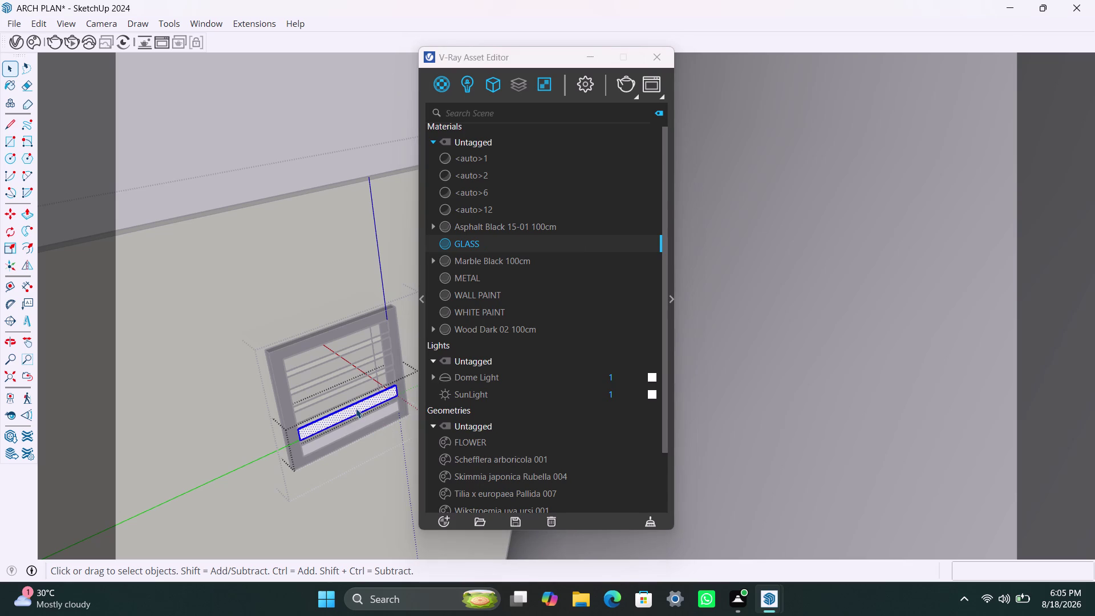
right_click(467, 244)
click(498, 280)
Apply GLASS to another strip, undoing a stray click and reapplying it.
scroll(up, 3)
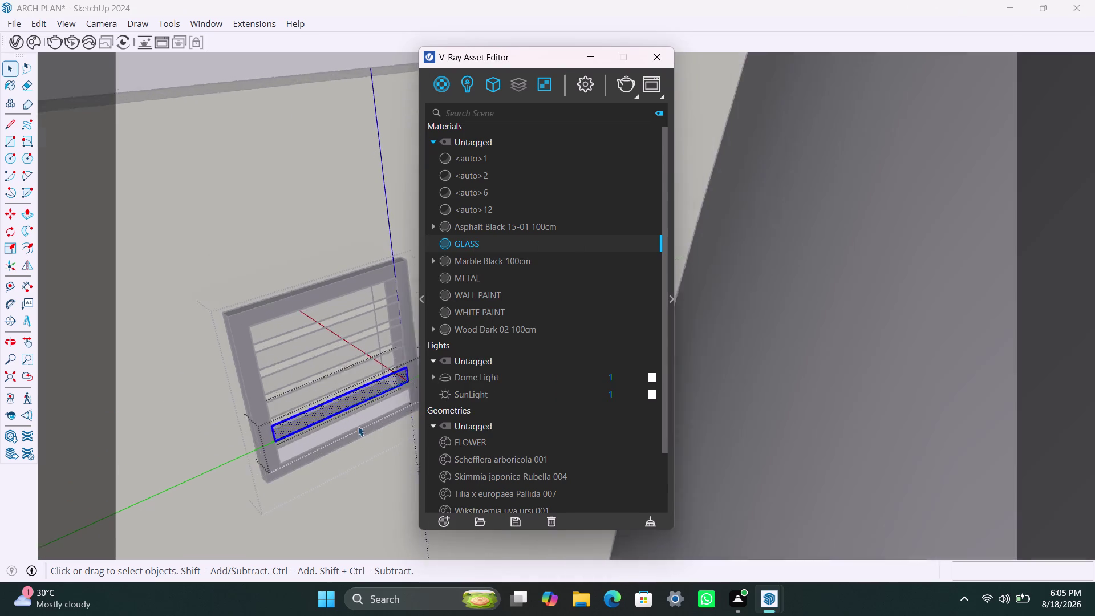
triple_click(352, 419)
click(351, 418)
right_click(476, 237)
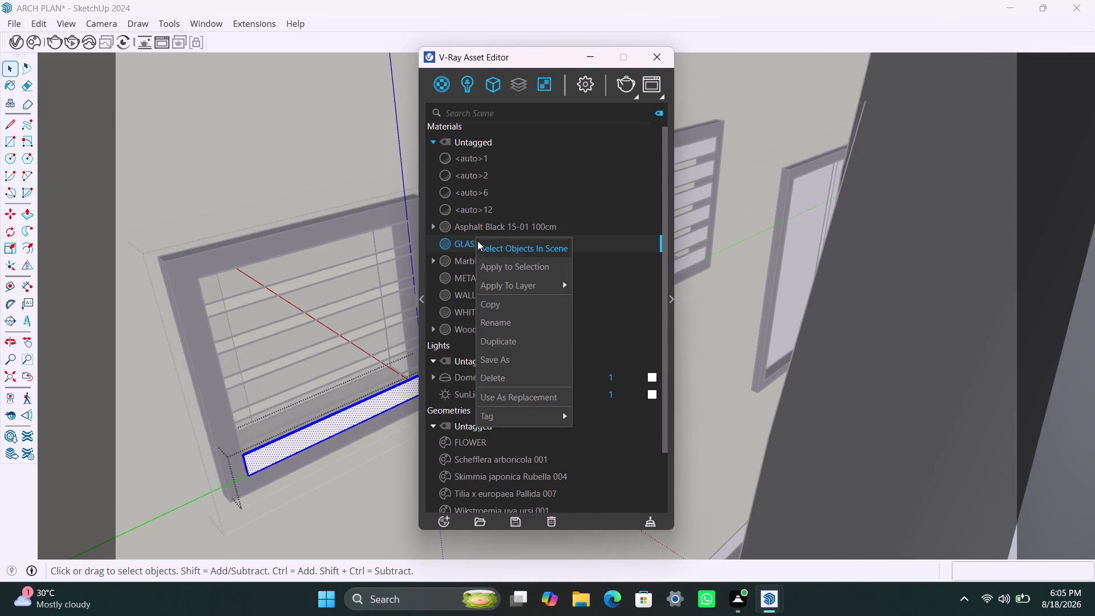
click(508, 276)
click(509, 273)
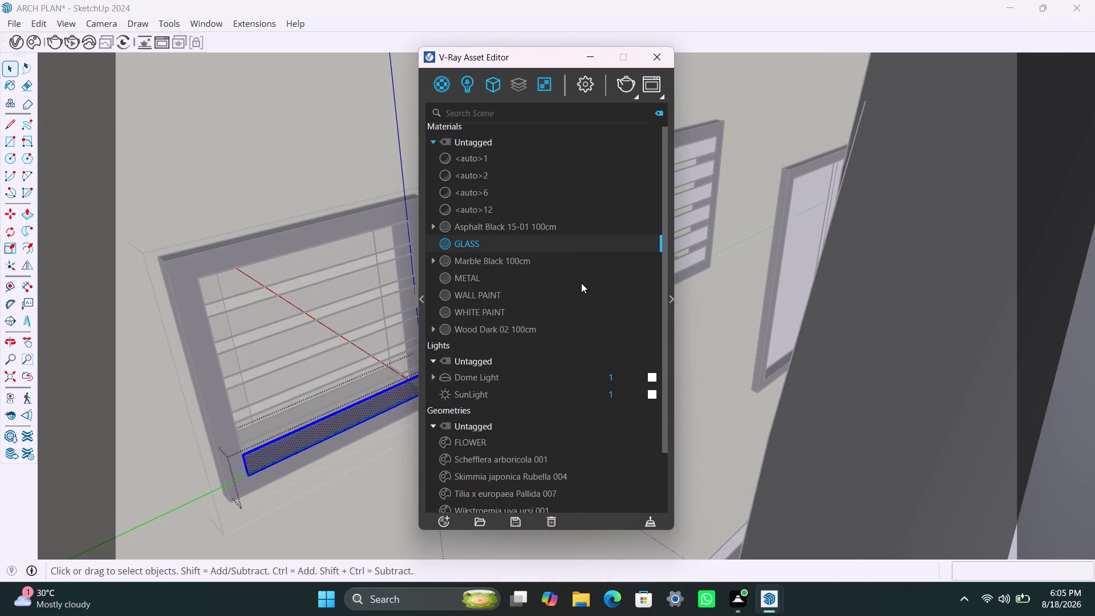
click(323, 482)
key(ctrl+z)
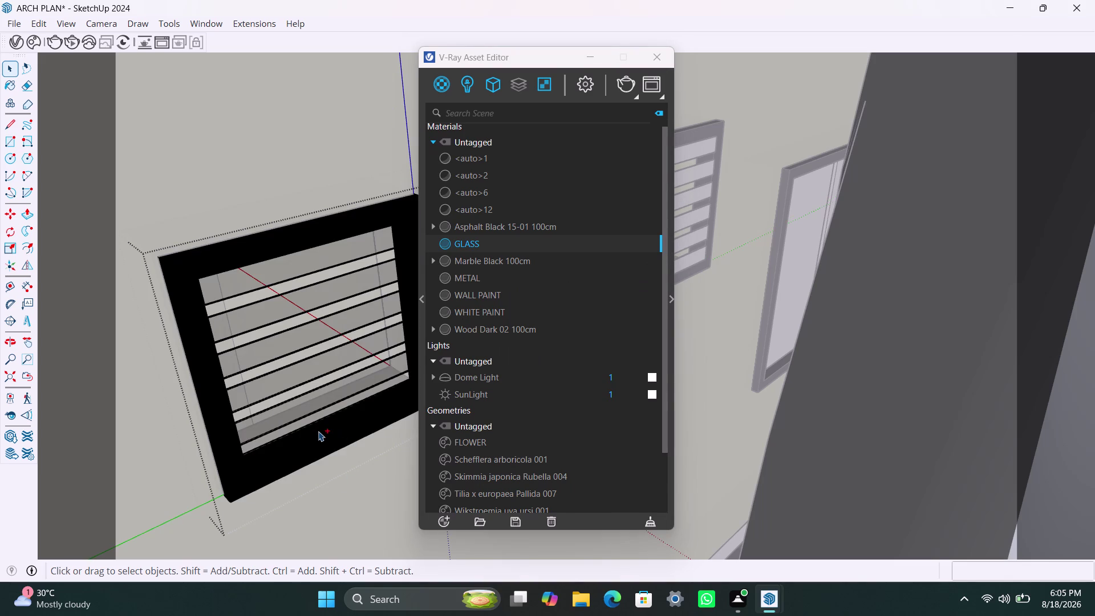
right_click(454, 246)
right_click(494, 250)
click(503, 279)
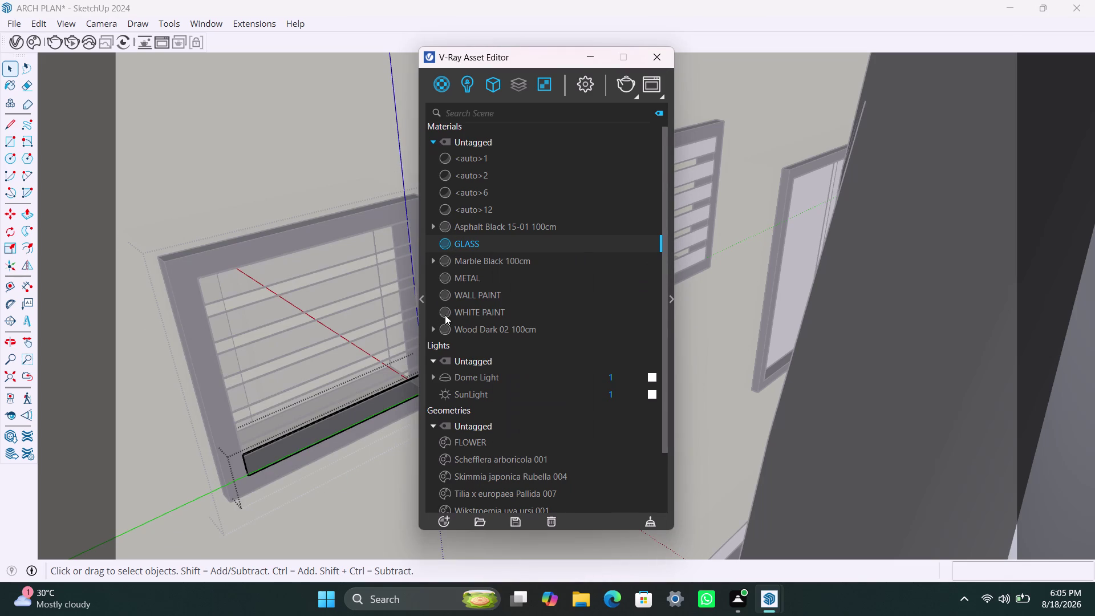
scroll(down, 3)
scroll(up, 3)
Select the window's bottom glass pane and apply GLASS to it.
double_click(297, 449)
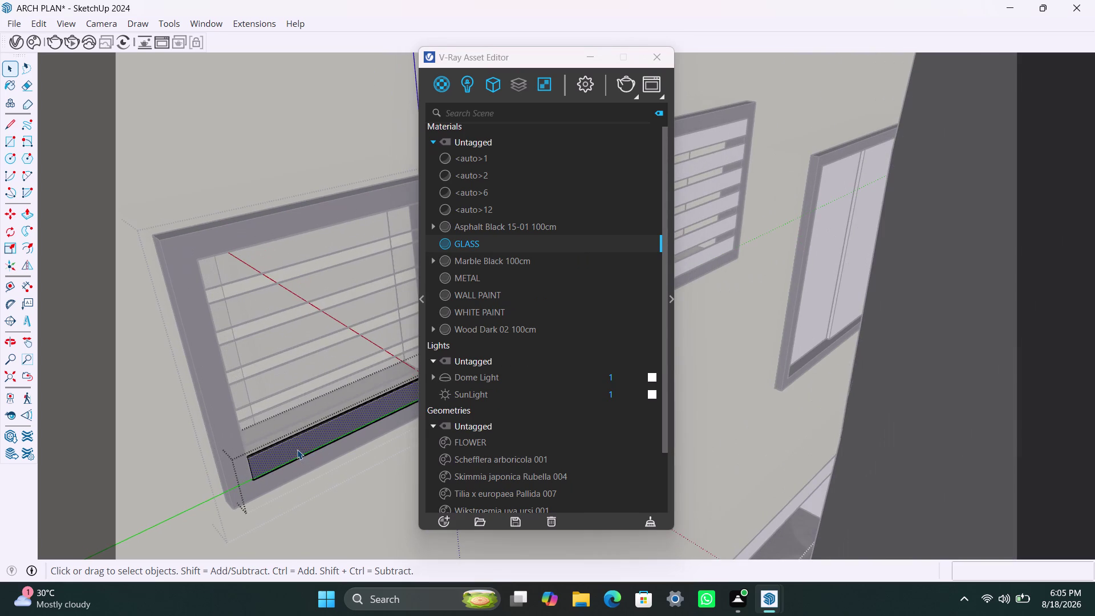
double_click(297, 449)
right_click(512, 243)
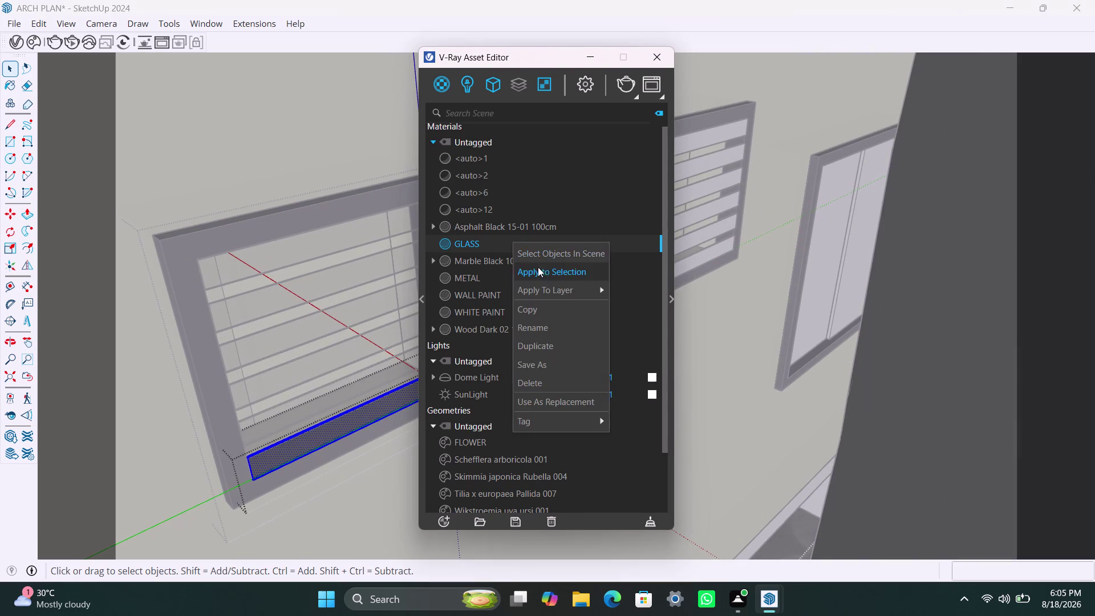
click(540, 268)
scroll(down, 3)
Orbit away from the window and zoom extents to view the whole house.
middle_drag(349, 453, 264, 467)
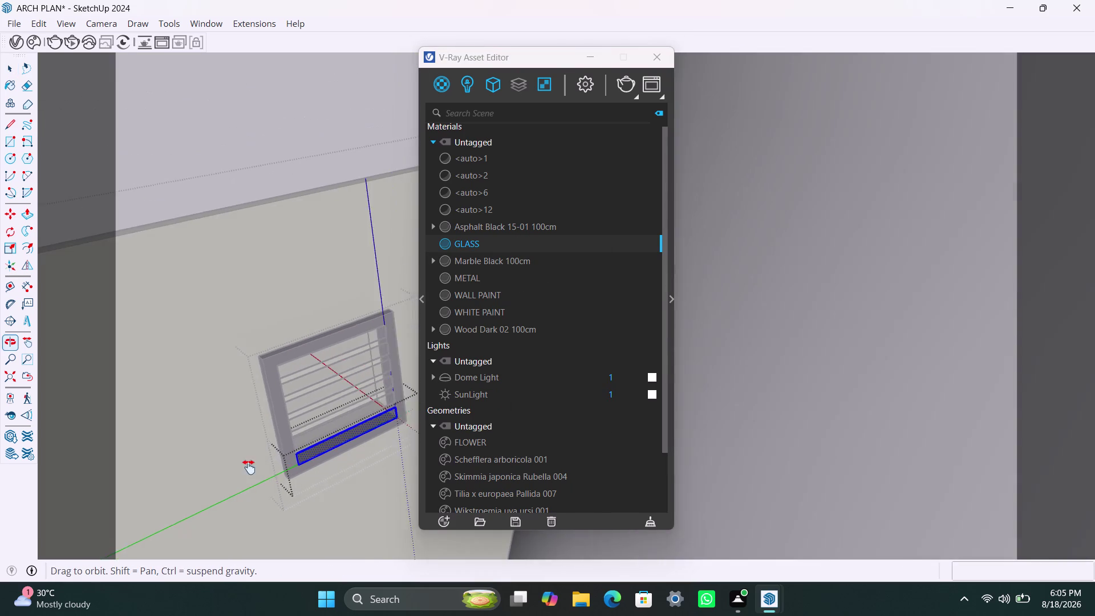
middle_drag(264, 467, 233, 469)
scroll(up, 3)
middle_drag(331, 426, 333, 435)
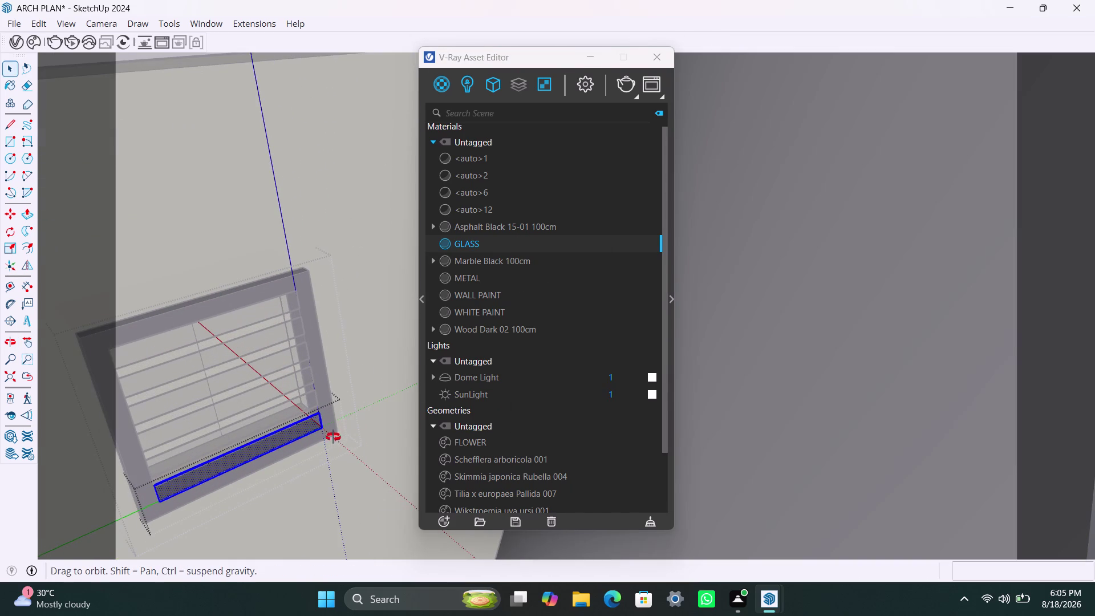
middle_drag(333, 435, 0, 464)
scroll(down, 3)
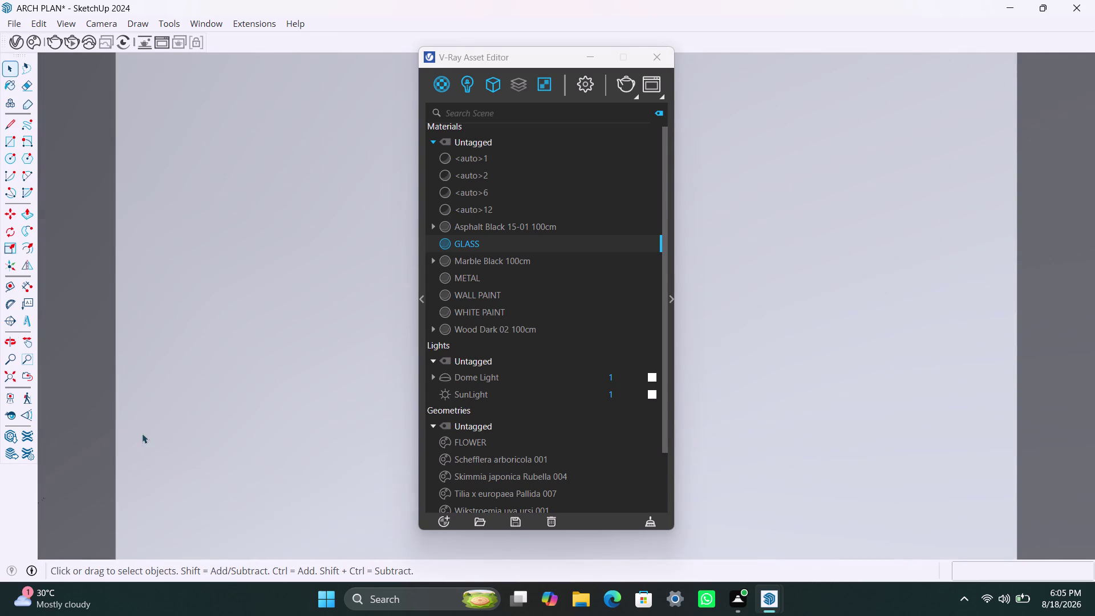
scroll(down, 3)
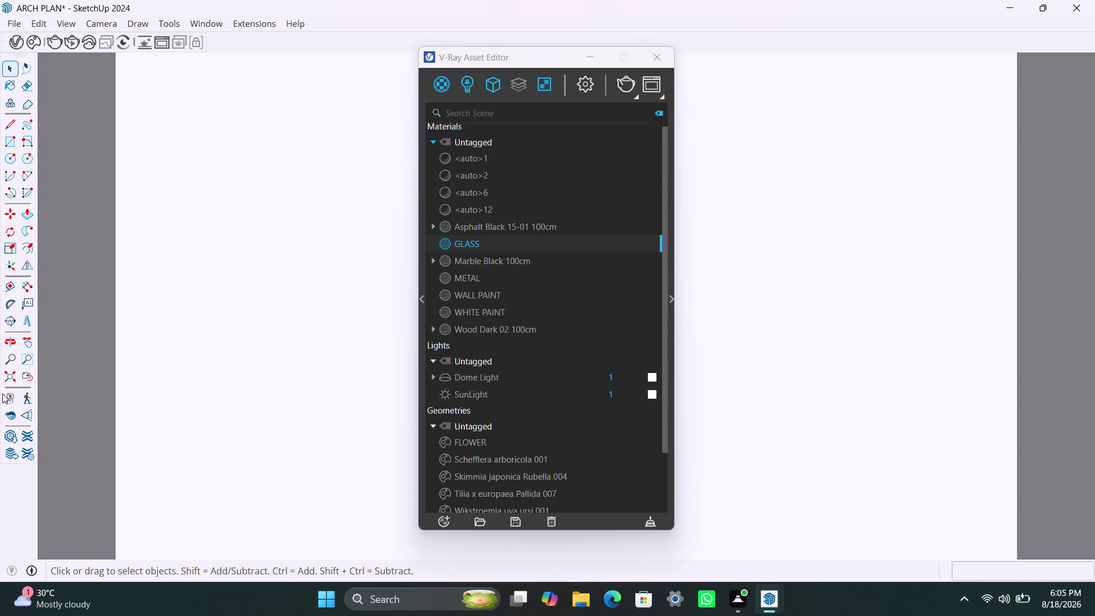
click(8, 370)
scroll(down, 3)
middle_drag(206, 402, 0, 428)
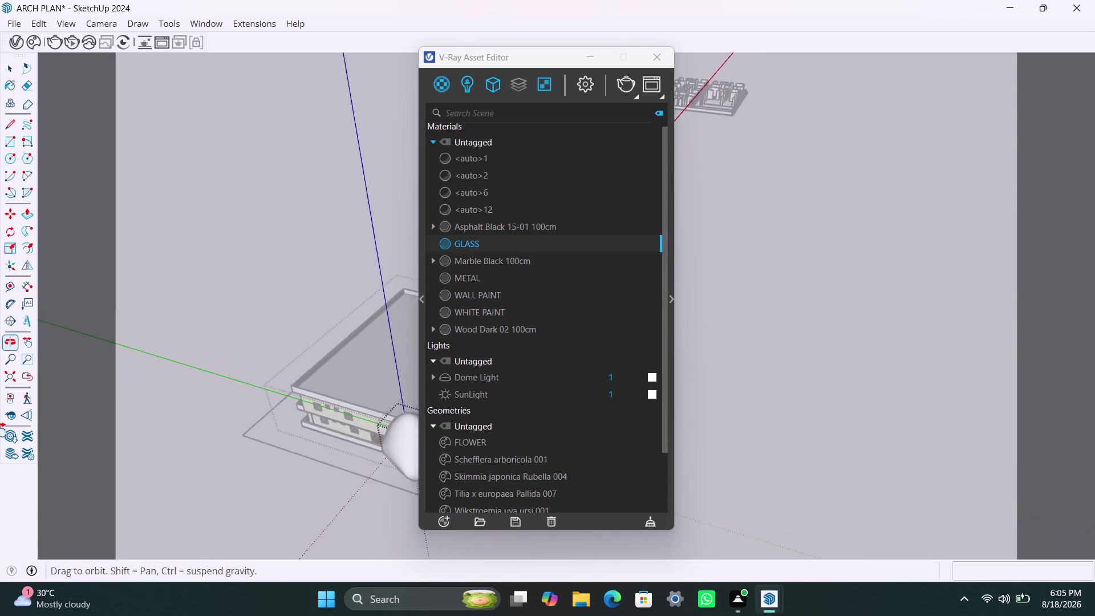
middle_drag(0, 428, 4, 437)
scroll(up, 3)
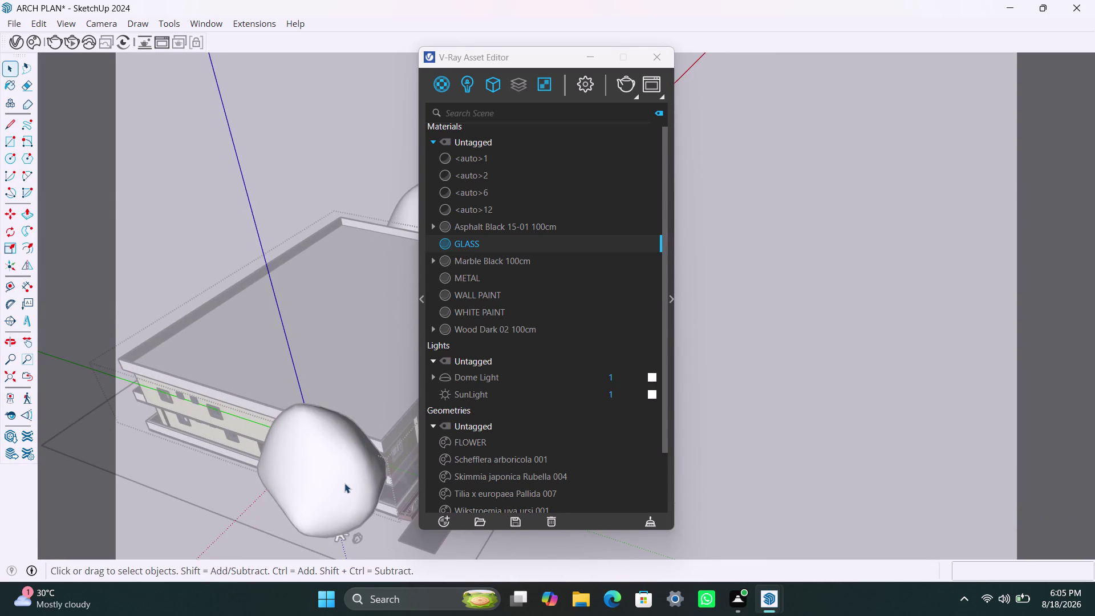
Select the shrub in front of the house and lock it.
key(space)
click(934, 393)
double_click(858, 351)
click(355, 454)
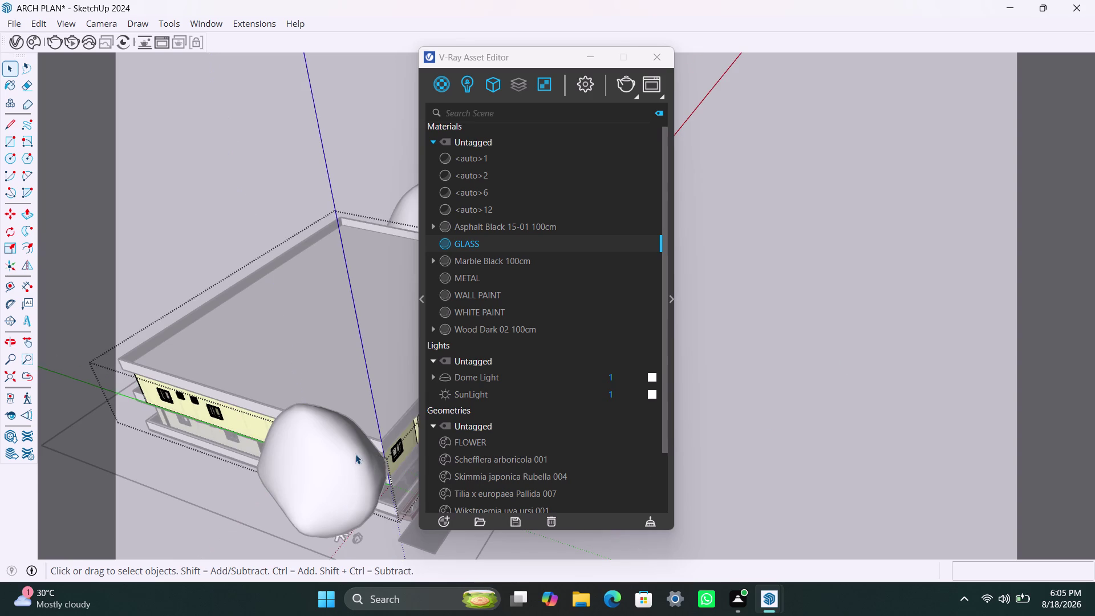
click(311, 471)
triple_click(835, 316)
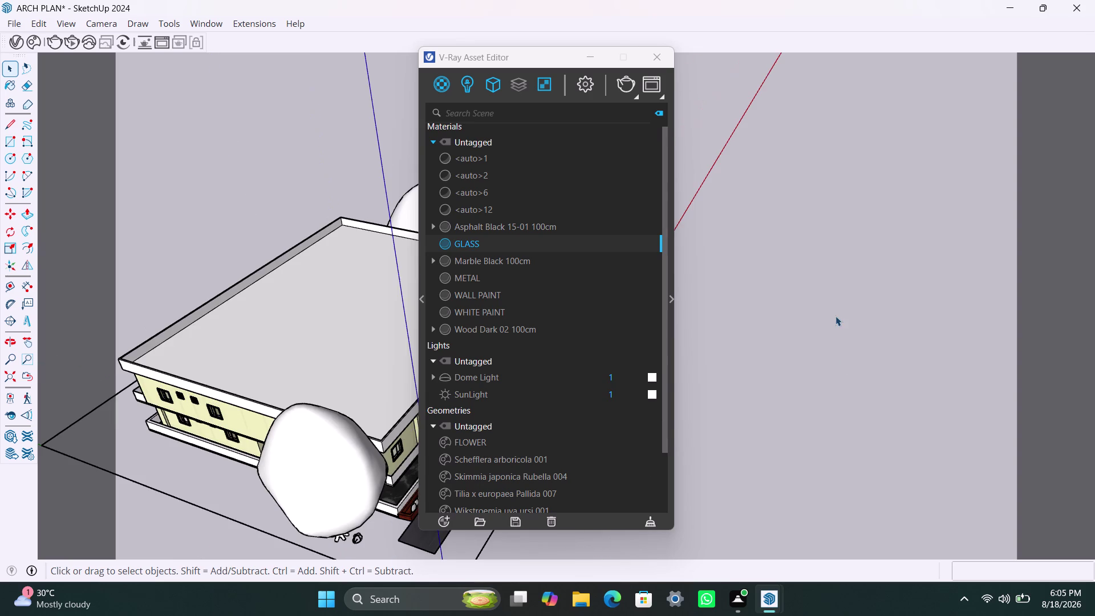
click(330, 455)
right_click(329, 455)
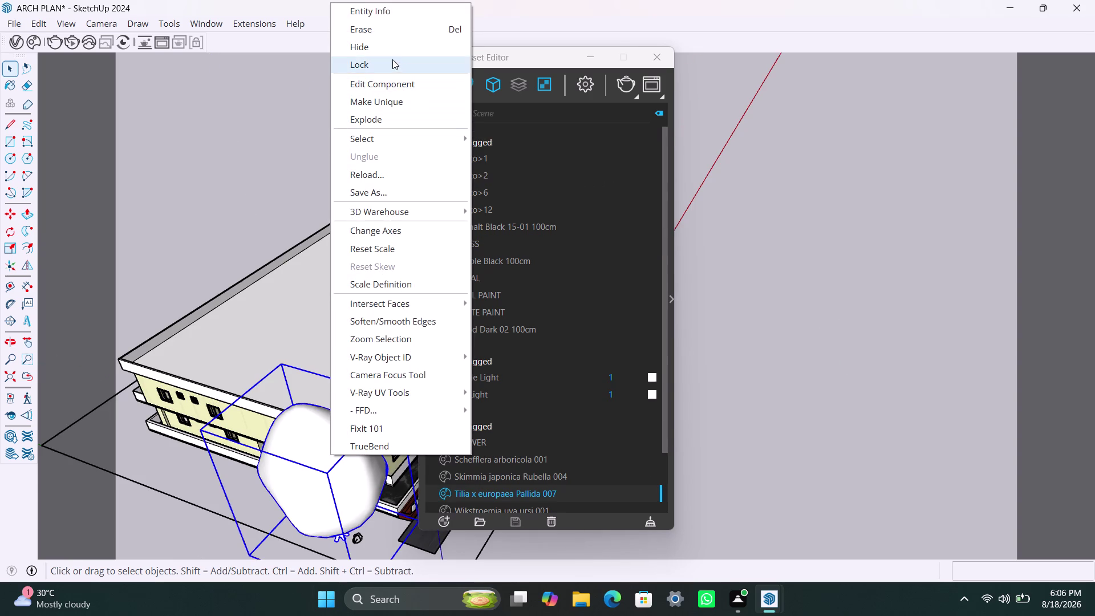
click(392, 42)
Zoom into the yellow side wall and select the louvered window's top slat pane.
scroll(up, 3)
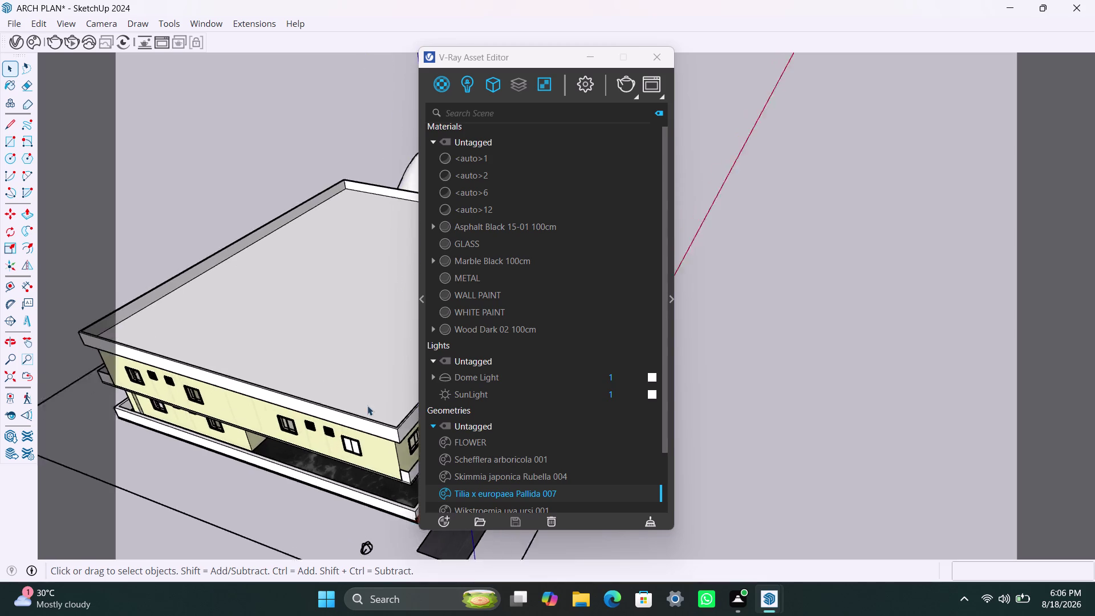
scroll(up, 3)
scroll(up, 3)
middle_drag(283, 391, 355, 406)
scroll(up, 3)
triple_click(338, 345)
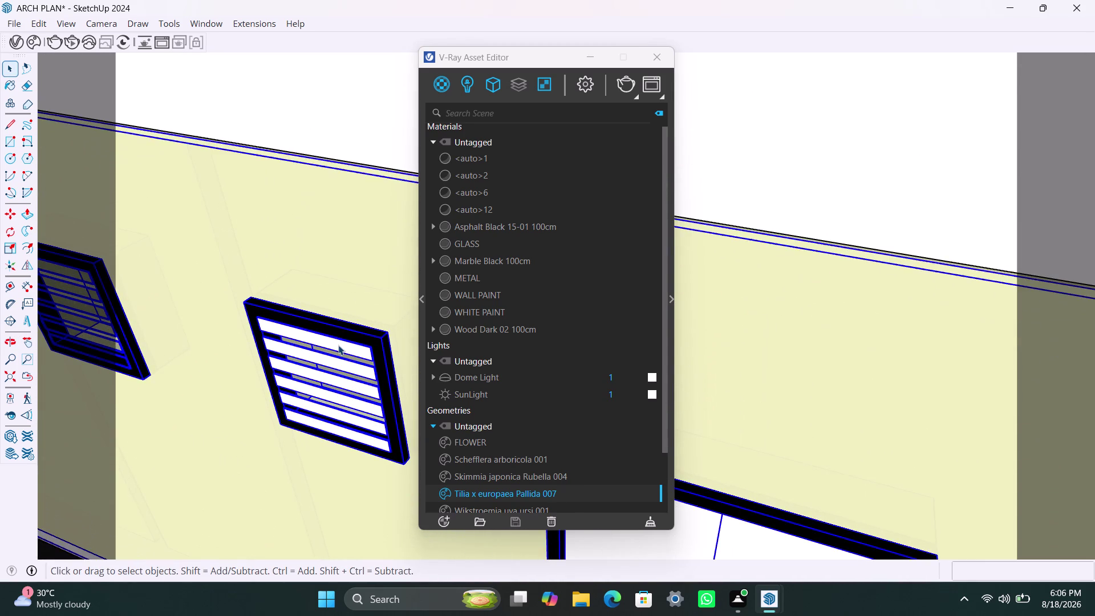
double_click(339, 344)
triple_click(340, 345)
double_click(340, 345)
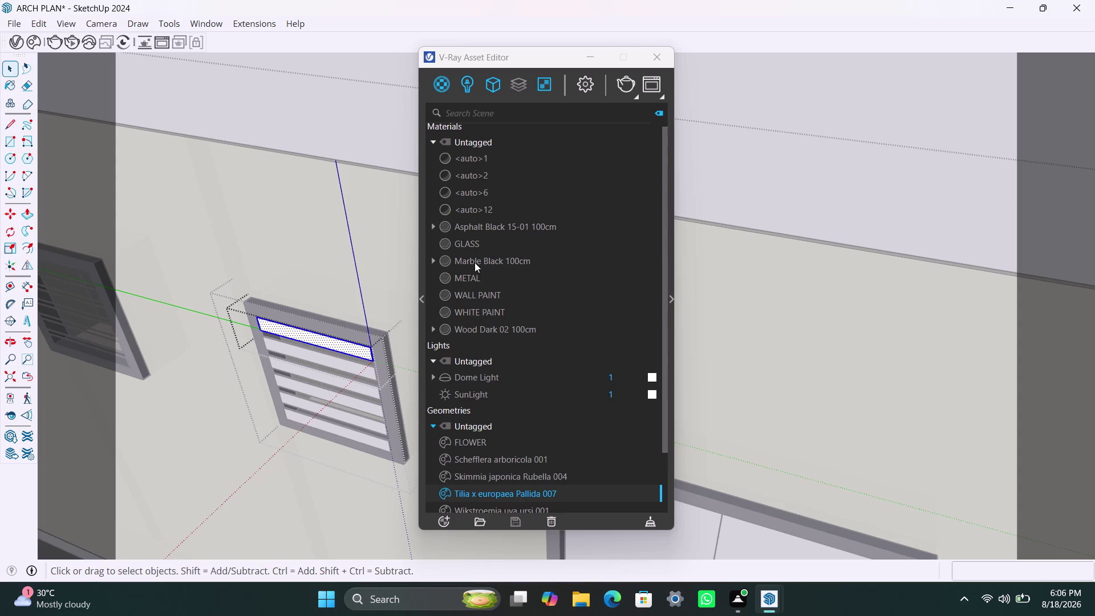
Apply GLASS to the top three slat panes of the louvered window.
right_click(481, 241)
click(509, 271)
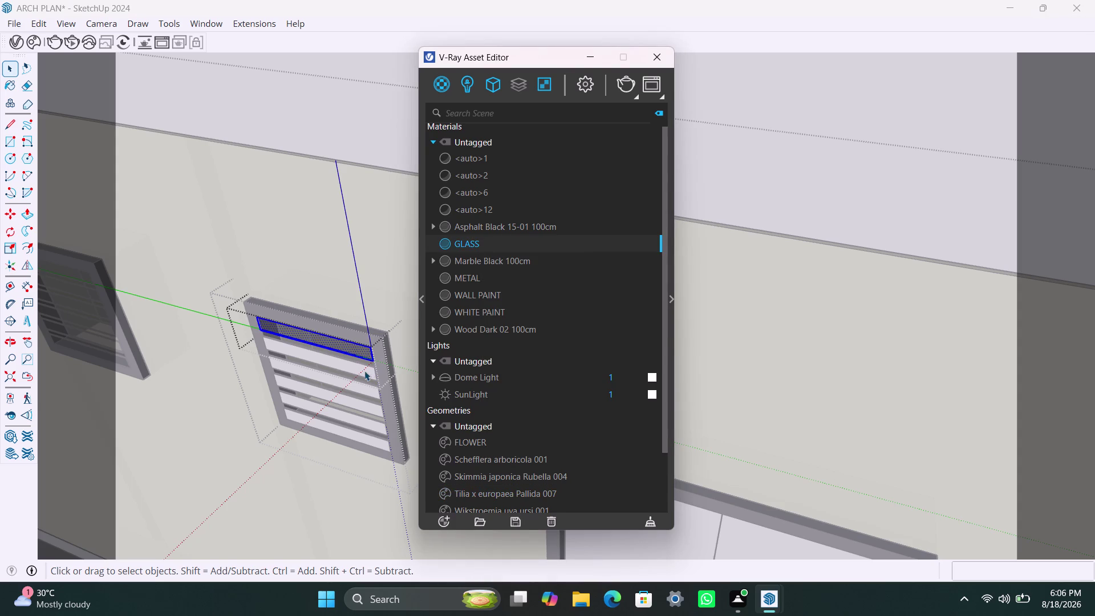
triple_click(355, 370)
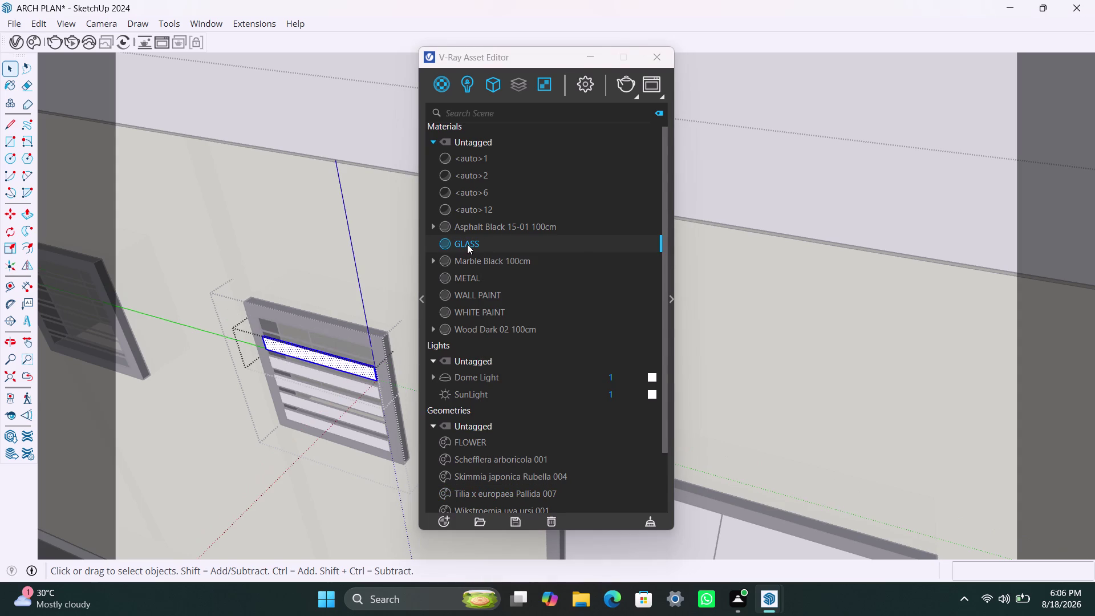
right_click(467, 244)
click(507, 280)
triple_click(352, 385)
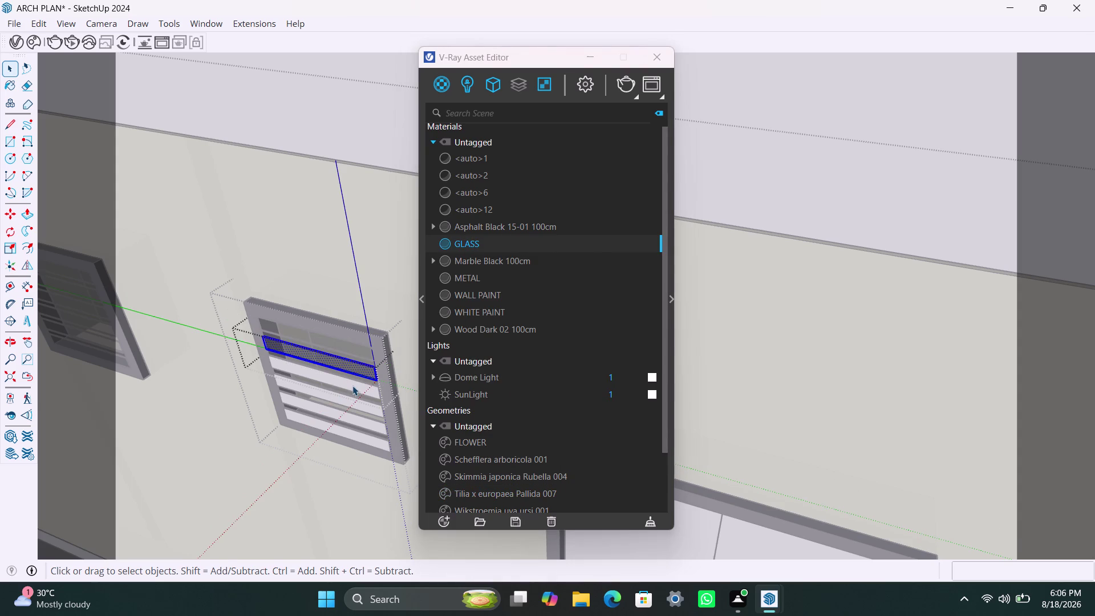
click(352, 385)
right_click(484, 243)
click(508, 278)
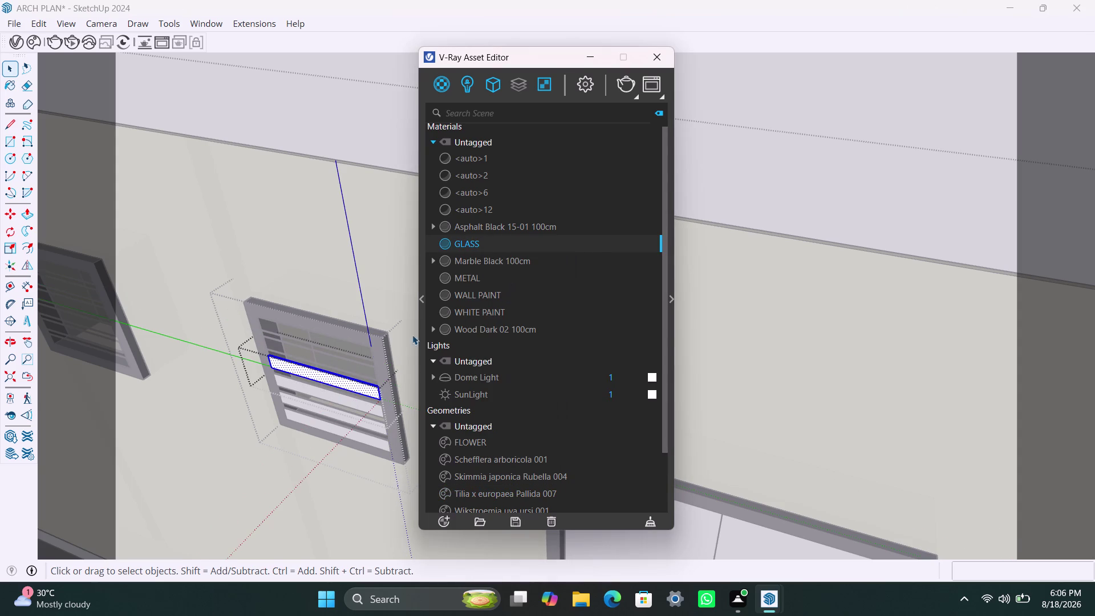
Apply GLASS to the fourth and fifth slat panes.
triple_click(344, 400)
click(344, 400)
right_click(470, 247)
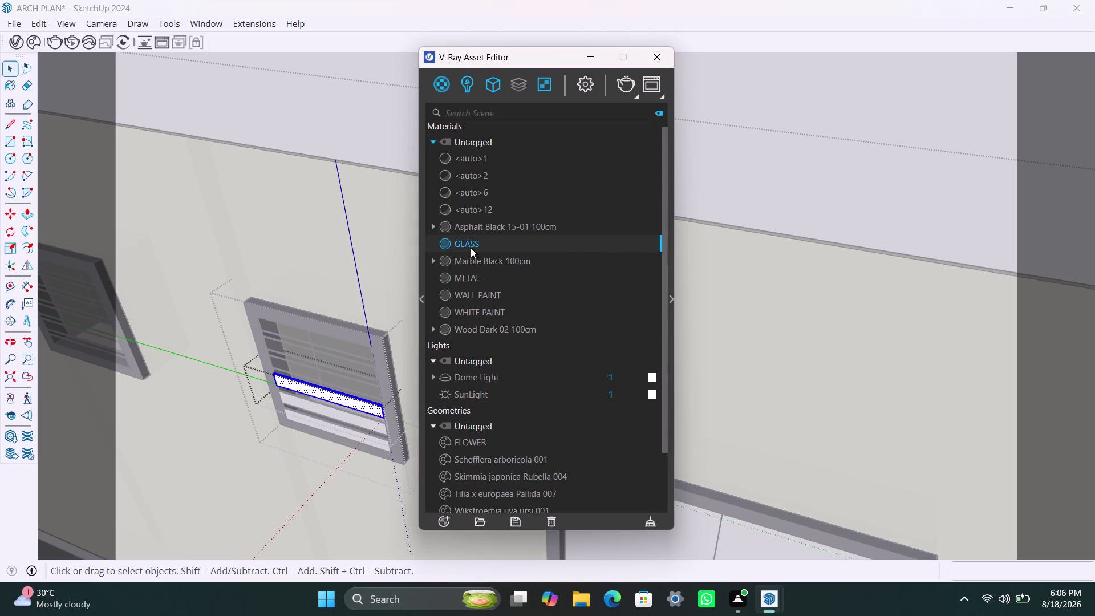
click(481, 276)
triple_click(347, 419)
click(346, 418)
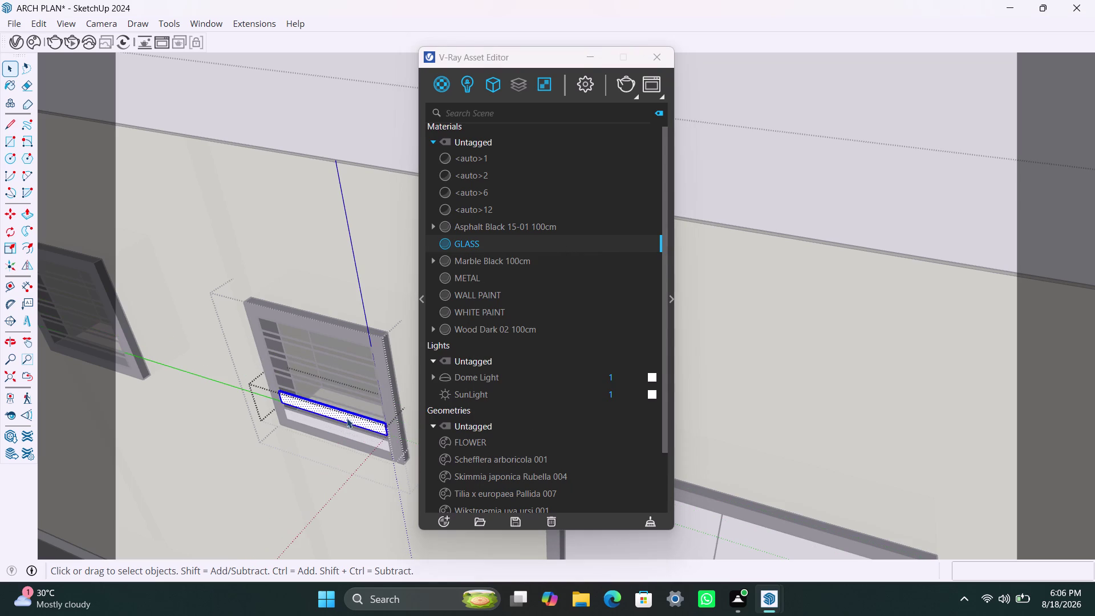
right_click(470, 241)
click(482, 280)
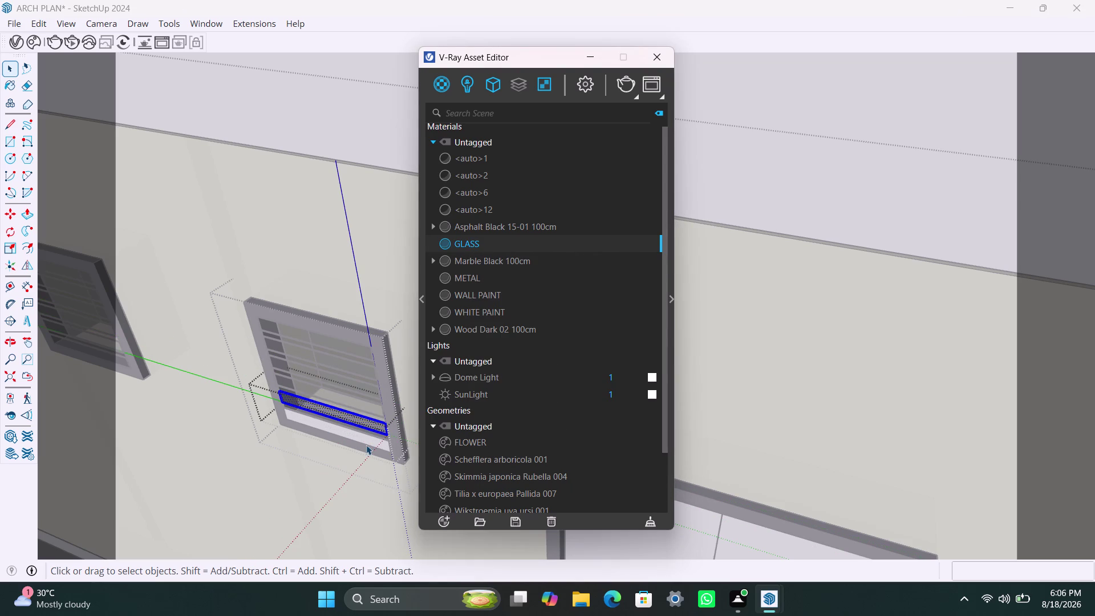
Select the lowest slat pane and apply GLASS to it.
click(367, 445)
triple_click(367, 443)
click(368, 442)
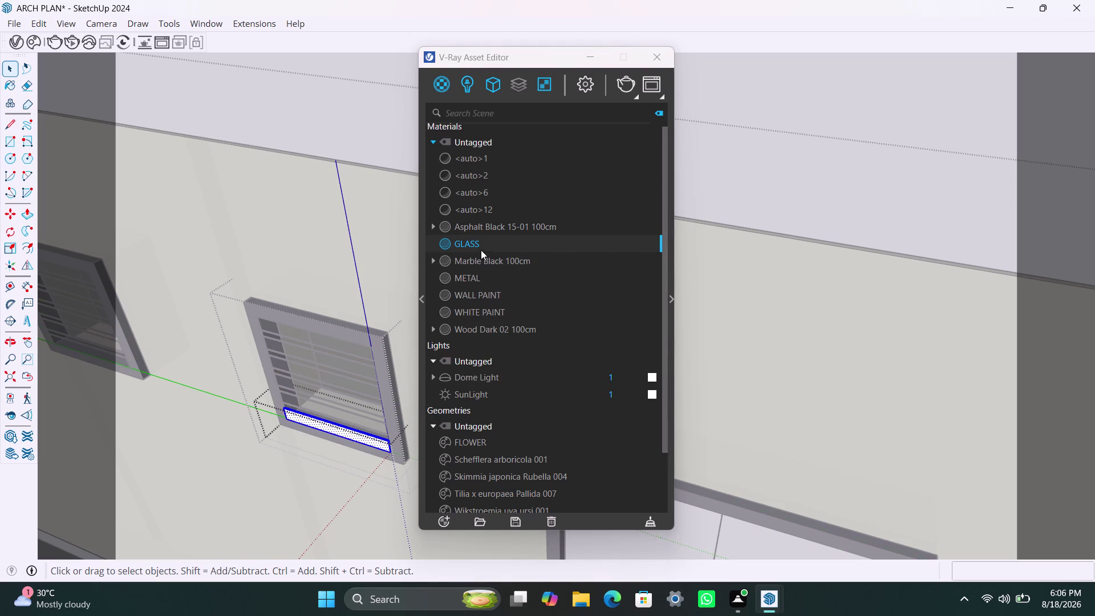
right_click(480, 245)
click(498, 280)
scroll(down, 3)
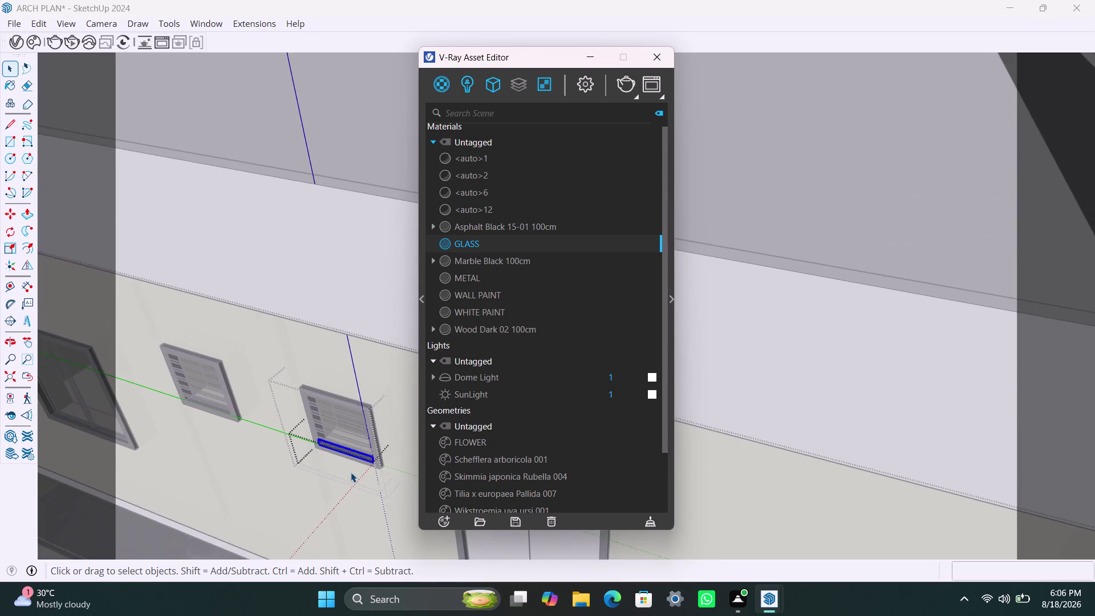
Glaze the left pane of the neighbouring two-pane window with GLASS.
middle_drag(351, 472, 185, 372)
key(space)
triple_click(325, 449)
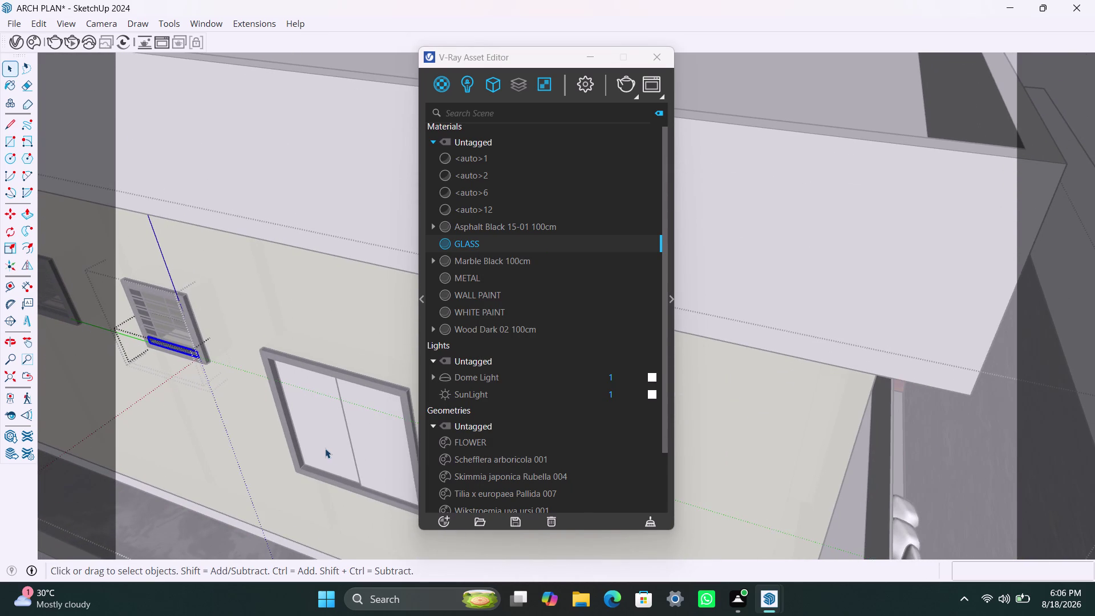
double_click(325, 448)
double_click(328, 448)
right_click(467, 243)
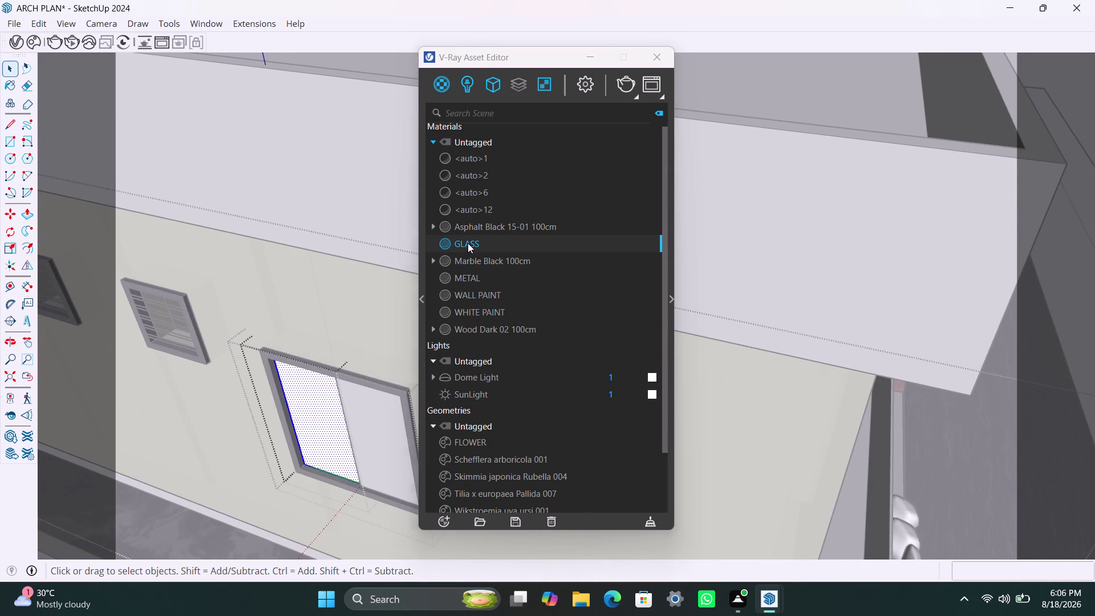
click(483, 266)
triple_click(309, 429)
click(309, 427)
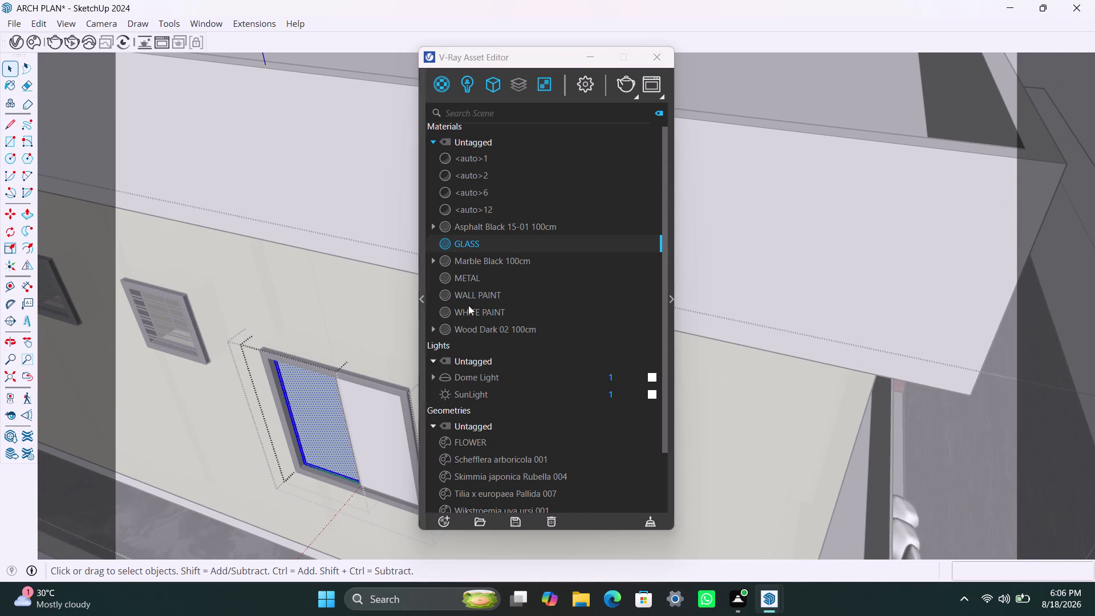
right_click(497, 244)
click(515, 278)
Apply GLASS to the window's right pane.
triple_click(371, 438)
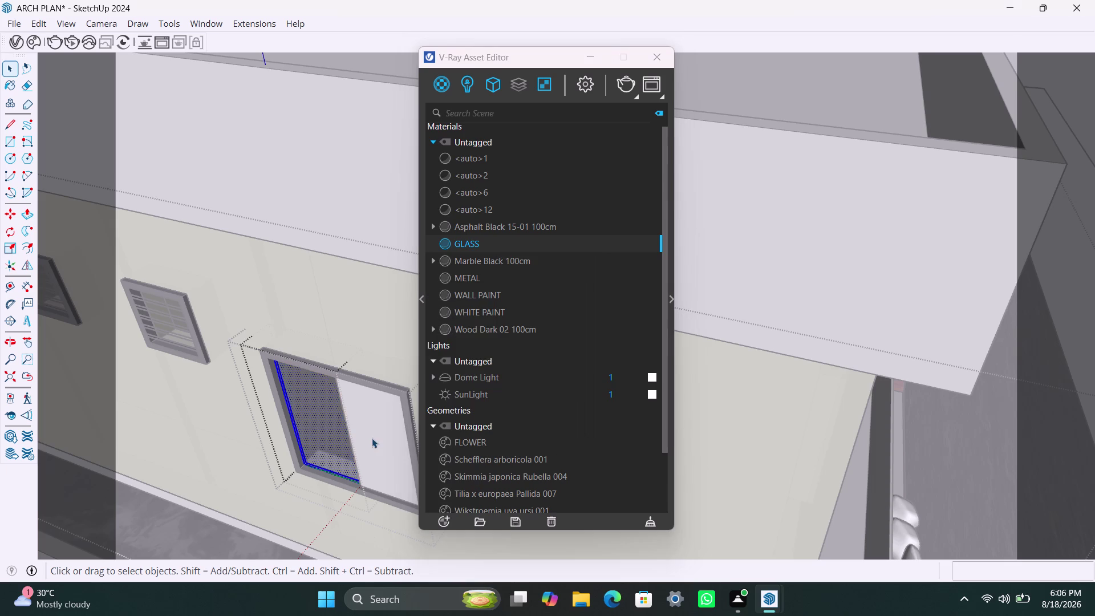
double_click(371, 437)
right_click(486, 242)
click(501, 268)
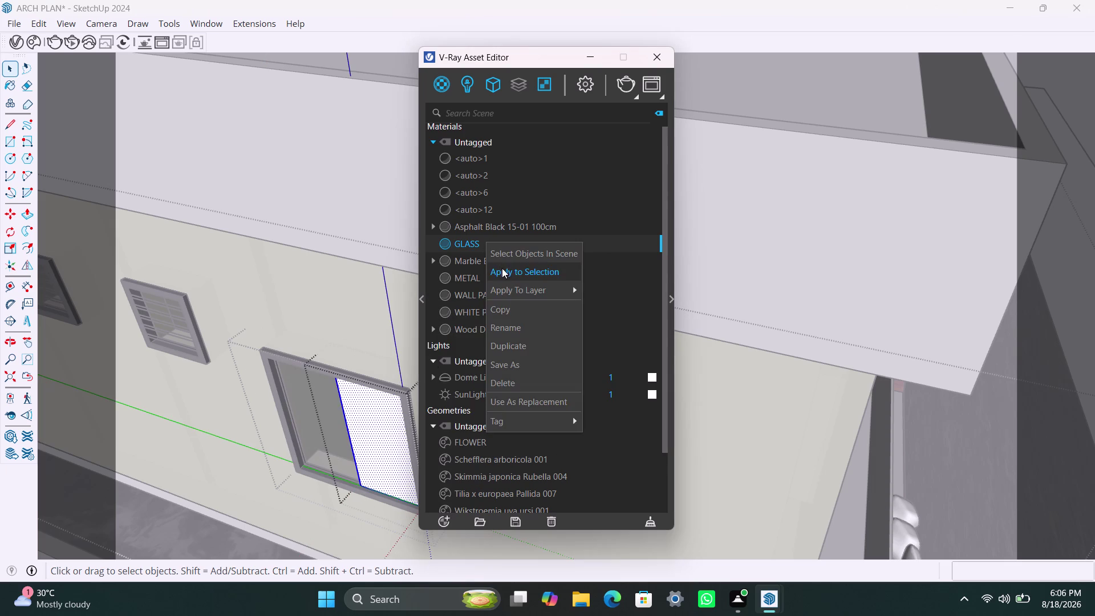
scroll(down, 3)
Orbit around the house and zoom out to a distant view of the whole model.
middle_drag(348, 465, 200, 434)
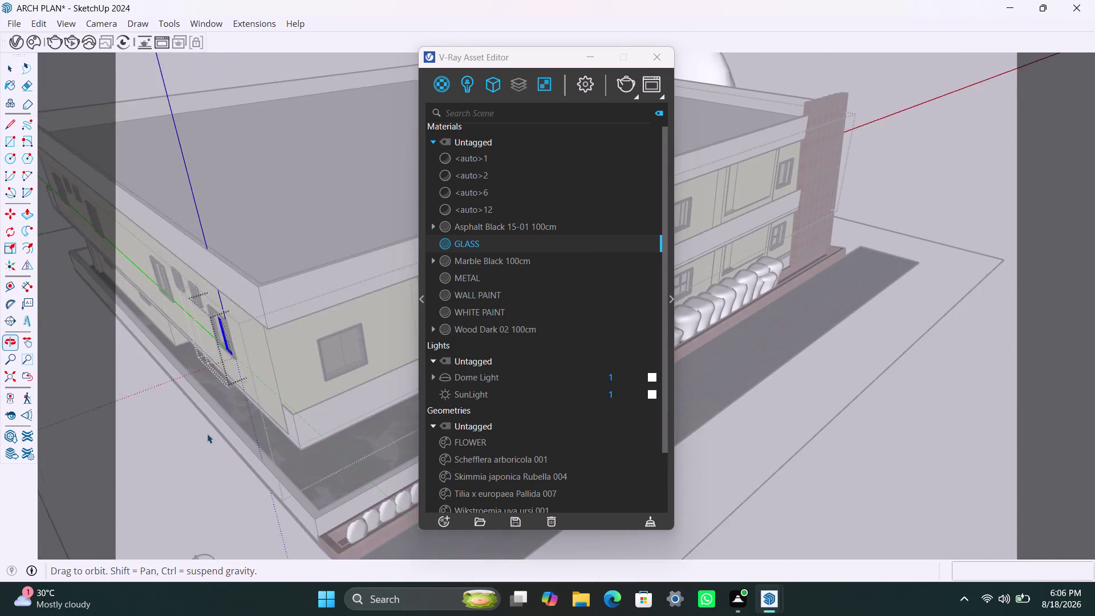
middle_drag(342, 382, 291, 400)
click(968, 506)
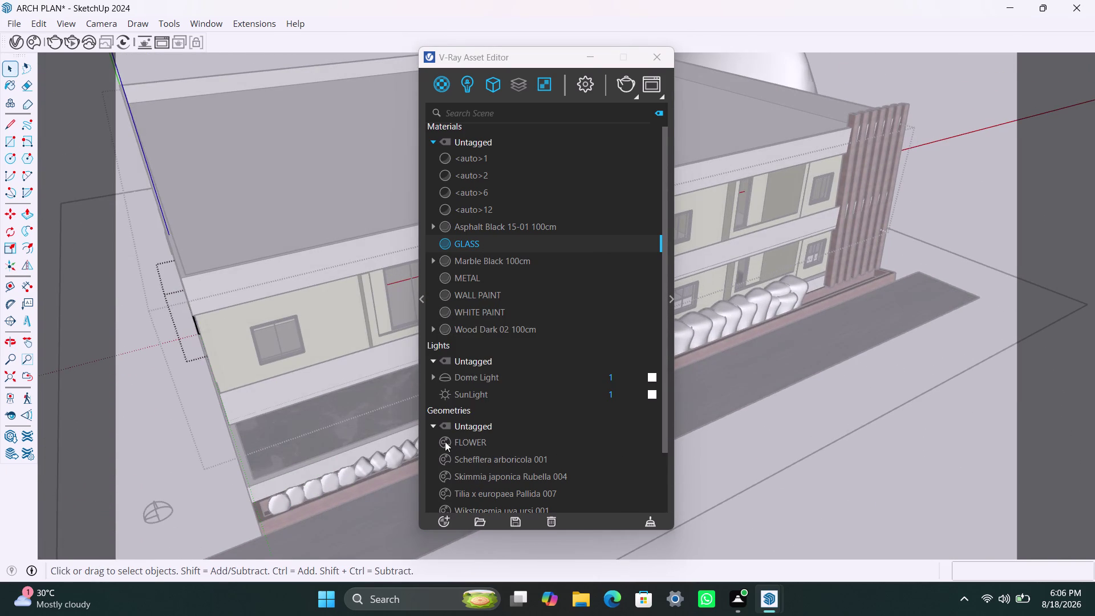
scroll(down, 3)
double_click(791, 476)
scroll(down, 3)
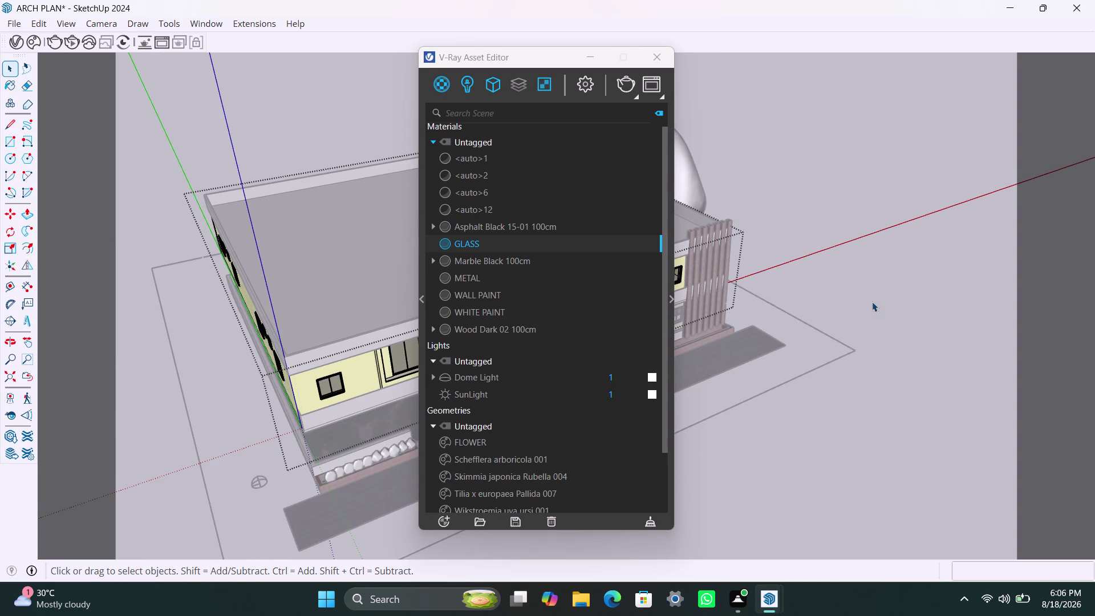
double_click(844, 180)
middle_drag(803, 377, 624, 352)
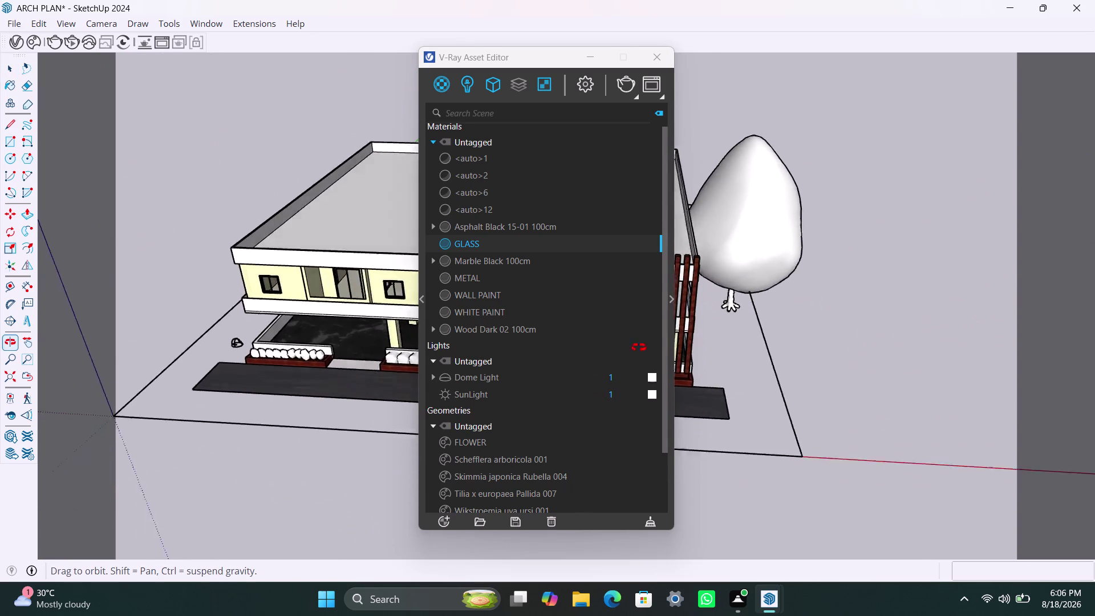
middle_drag(624, 353, 708, 328)
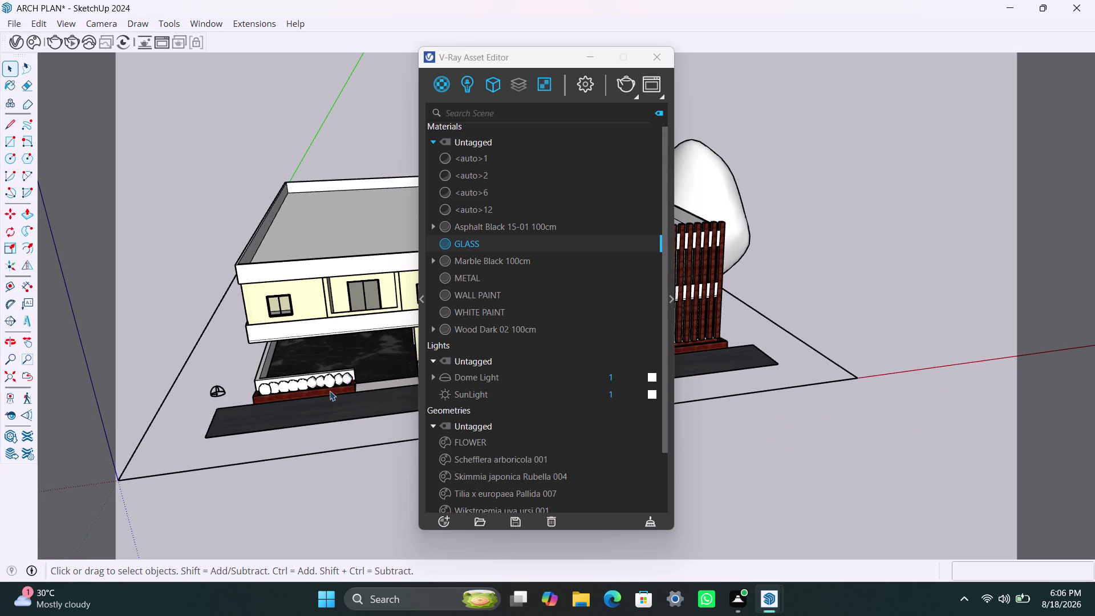
scroll(down, 3)
middle_drag(323, 404, 310, 391)
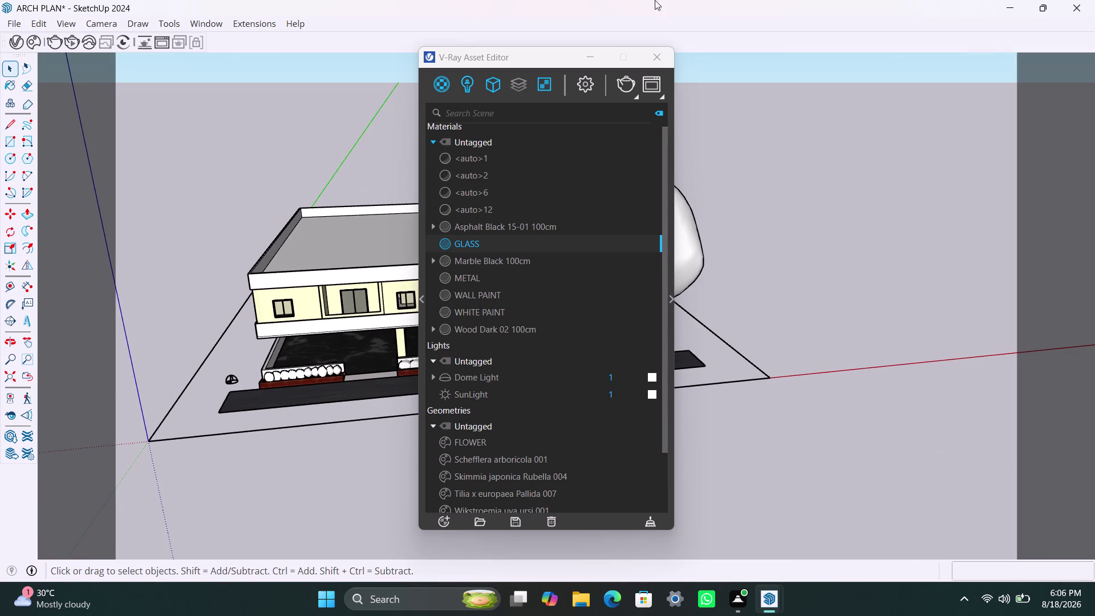
click(46, 24)
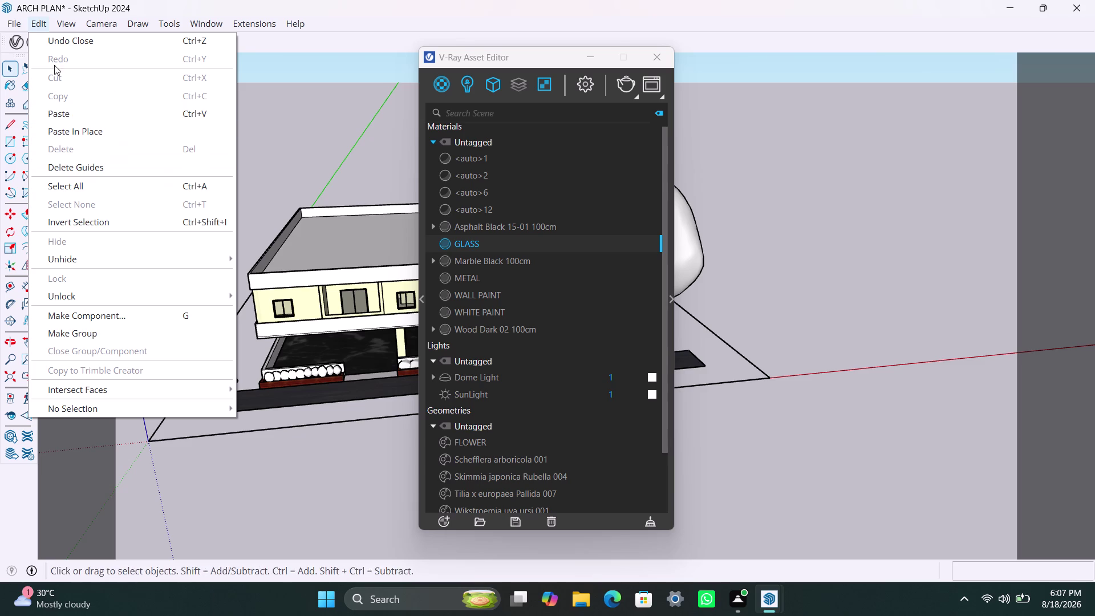
Unhide the most recently hidden tree beside the house.
right_click(133, 252)
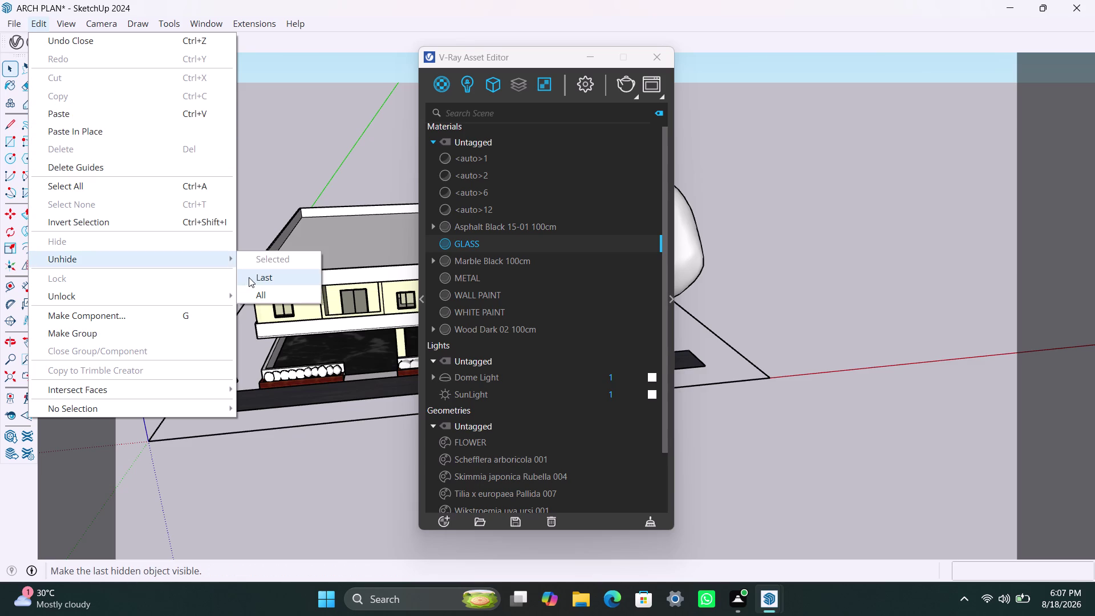
click(263, 290)
scroll(down, 3)
scroll(down, 3)
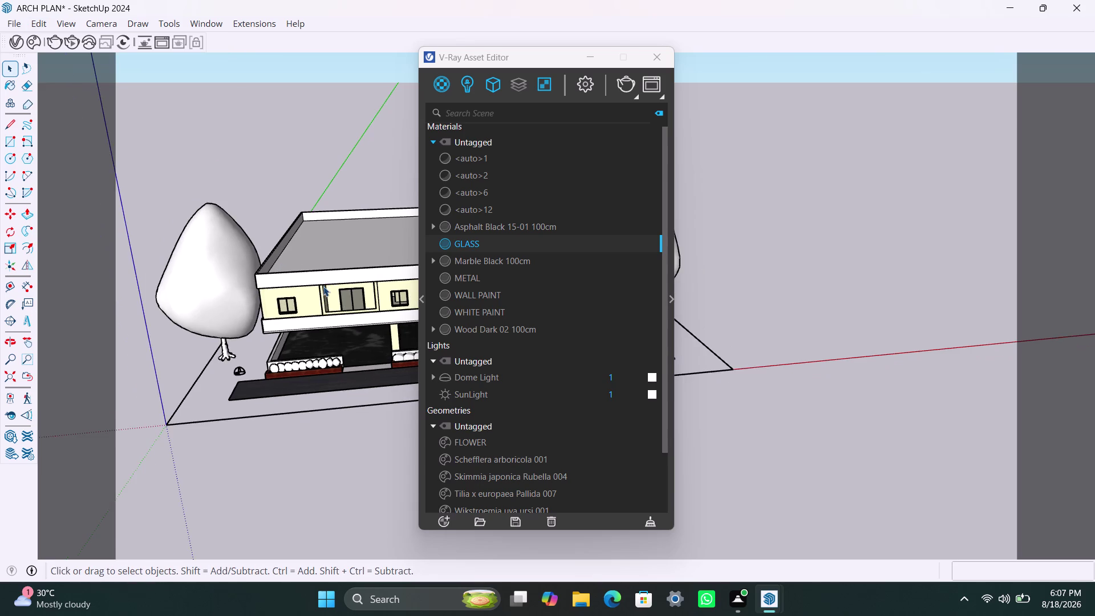
scroll(down, 3)
Turn to the house's long front, select the roof slab and pick WALL PAINT.
middle_drag(324, 288, 91, 328)
click(272, 188)
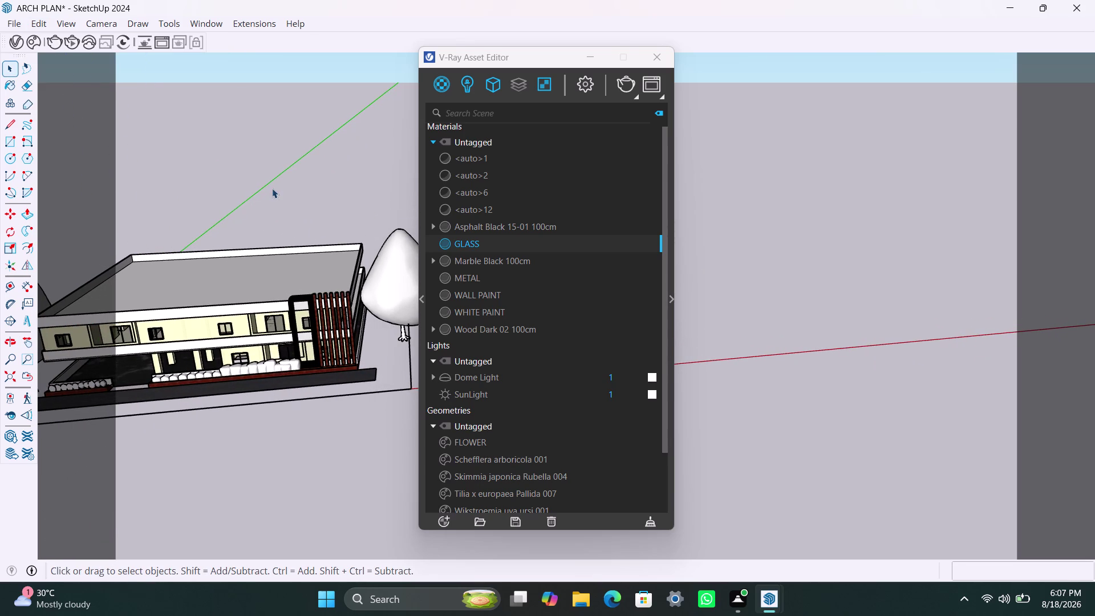
middle_drag(241, 361, 352, 358)
scroll(up, 3)
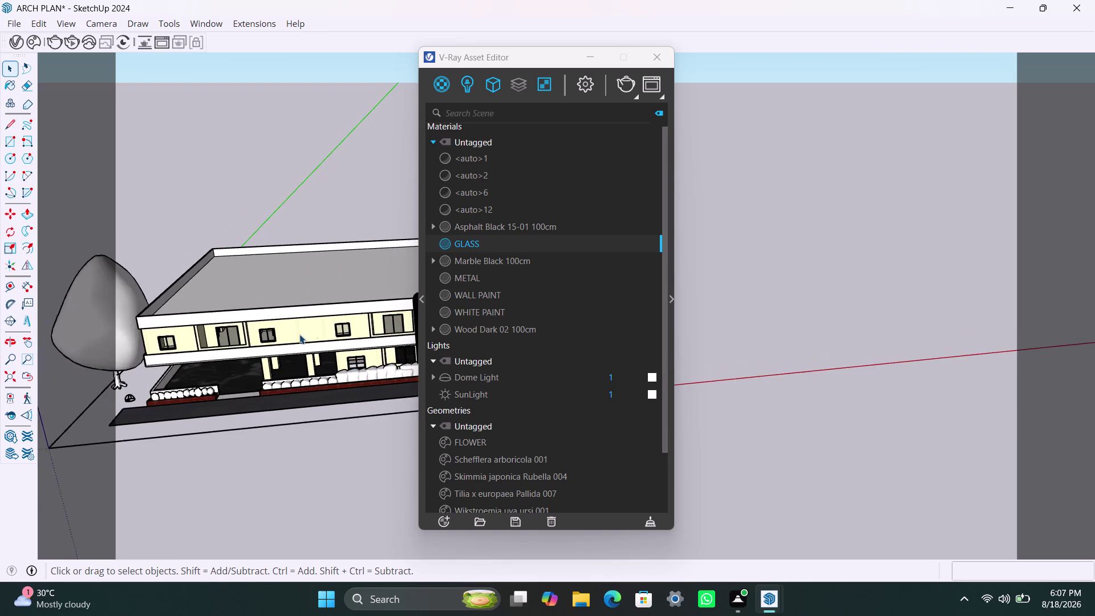
scroll(up, 3)
click(255, 302)
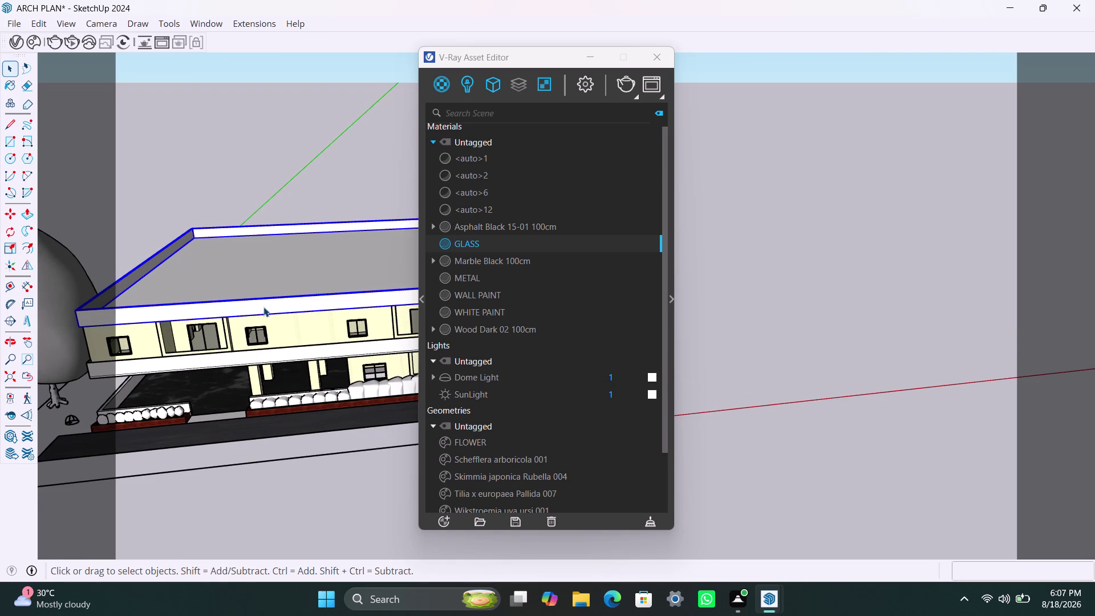
click(491, 297)
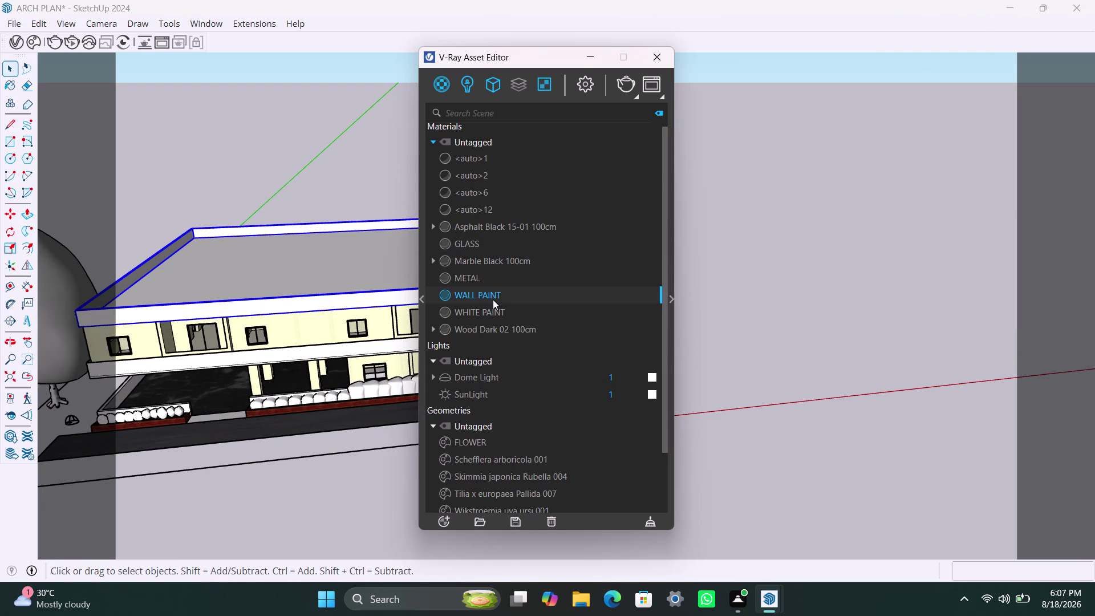
Duplicate WALL PAINT and rename the copy 'PAINT OLIVE'.
right_click(493, 299)
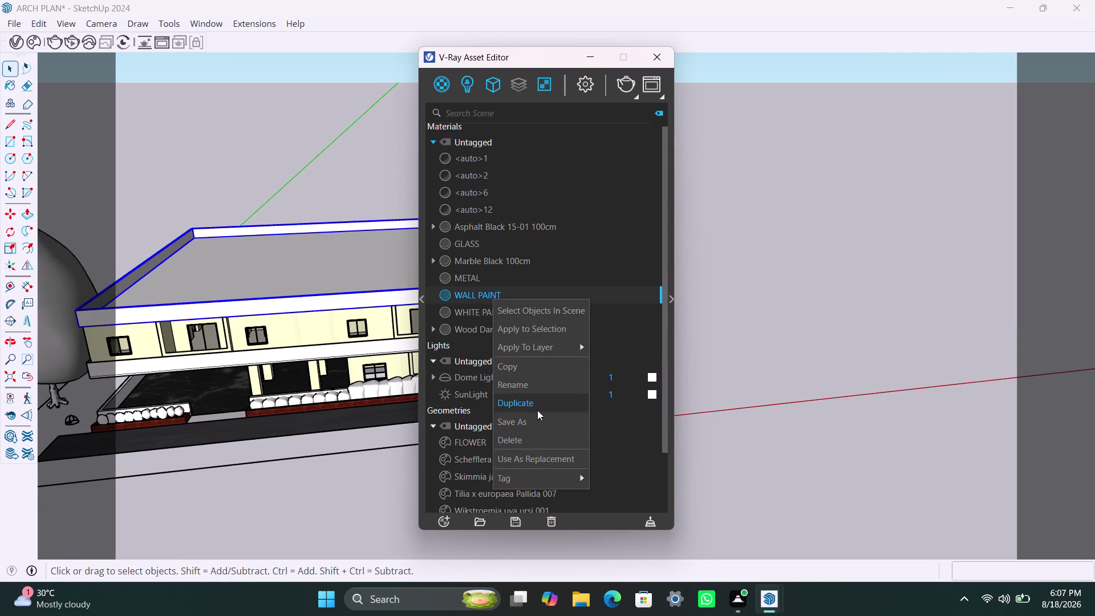
click(537, 410)
double_click(524, 309)
drag(524, 310, 483, 315)
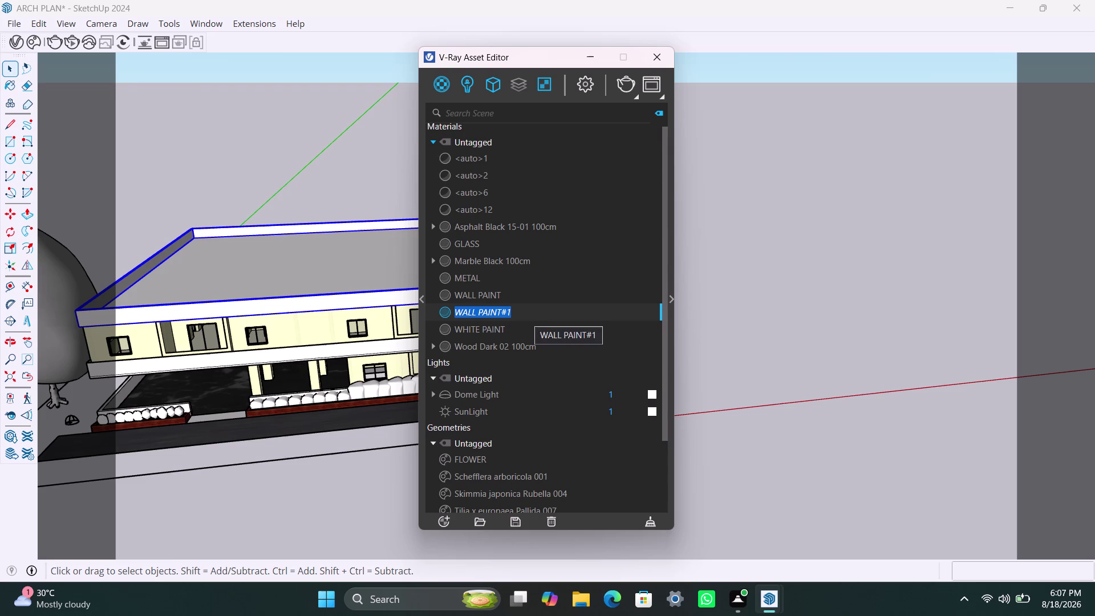
text(P)
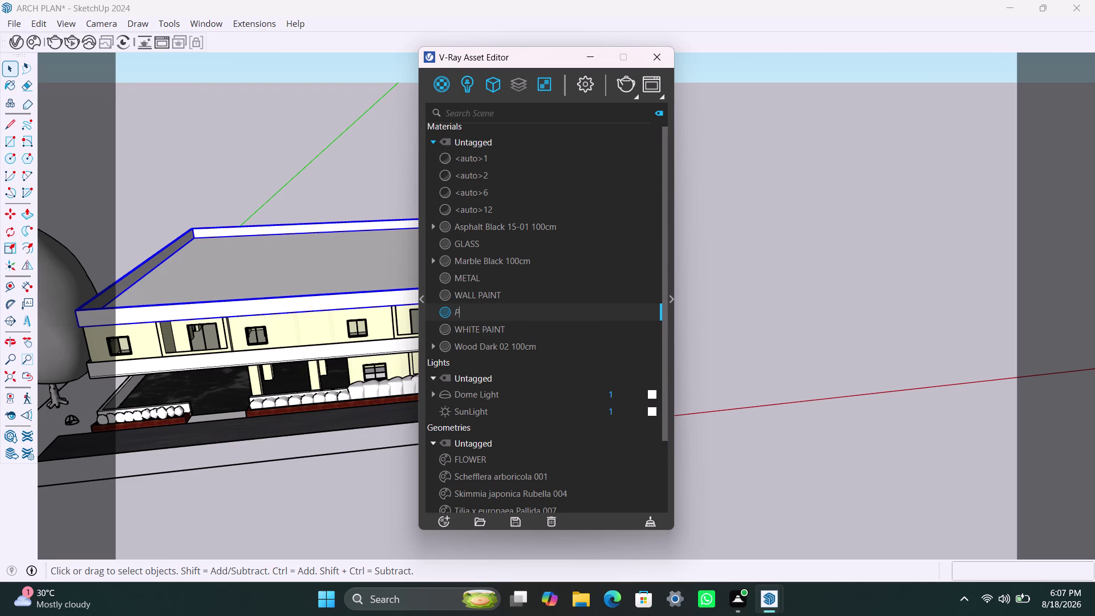
text(AINT)
key(space)
text(O)
text(LIVE)
click(733, 356)
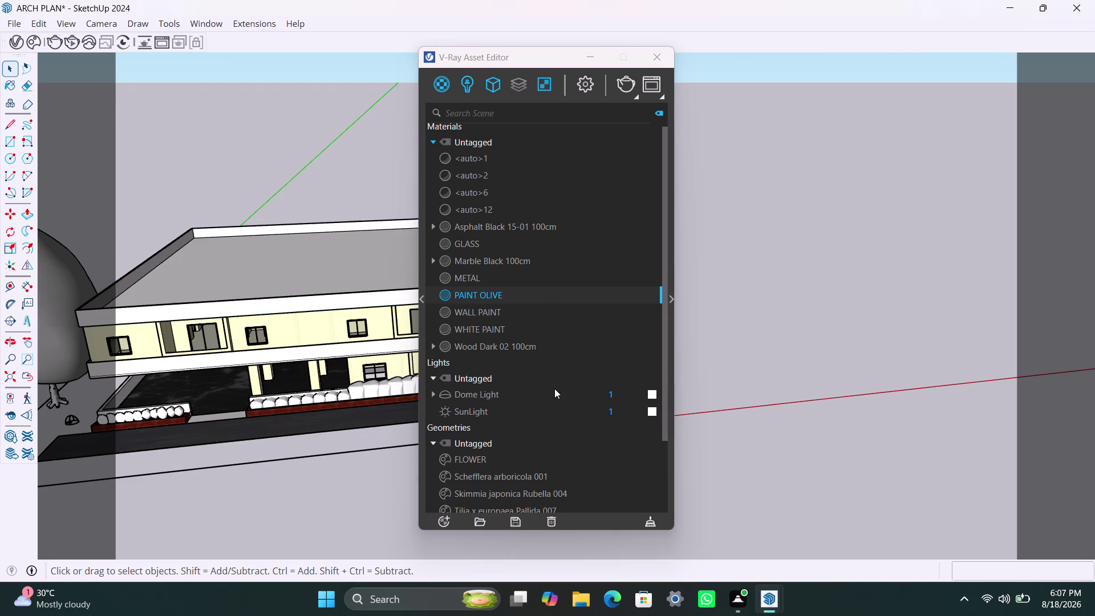
Open the PAINT OLIVE material's settings.
double_click(540, 295)
click(585, 294)
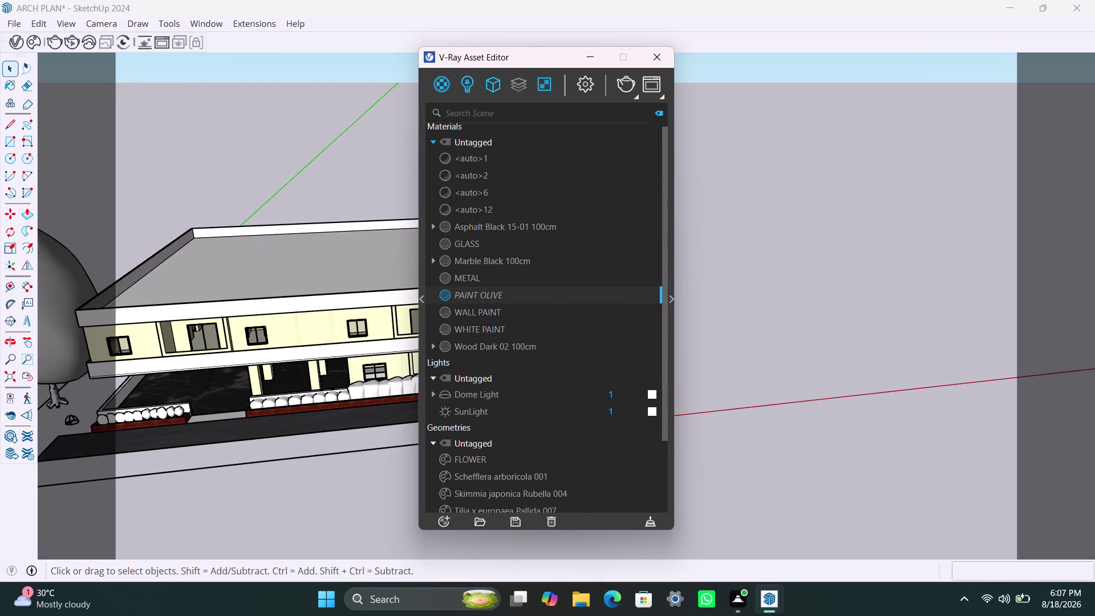
click(613, 329)
click(670, 294)
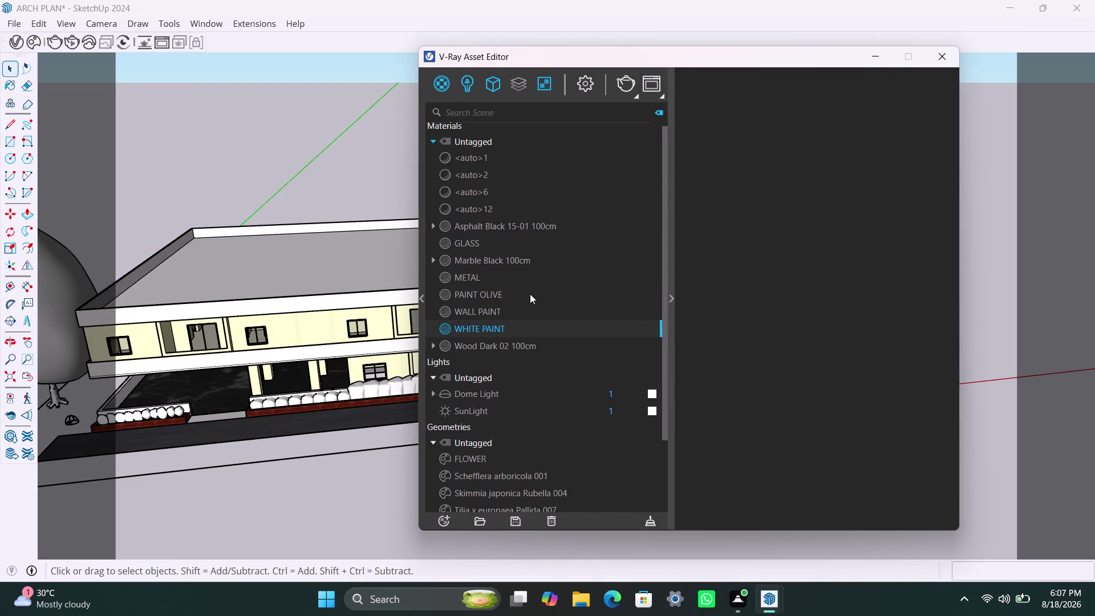
Set PAINT OLIVE's diffuse colour to a dark olive green in the V-Ray Color Picker.
click(501, 296)
click(797, 320)
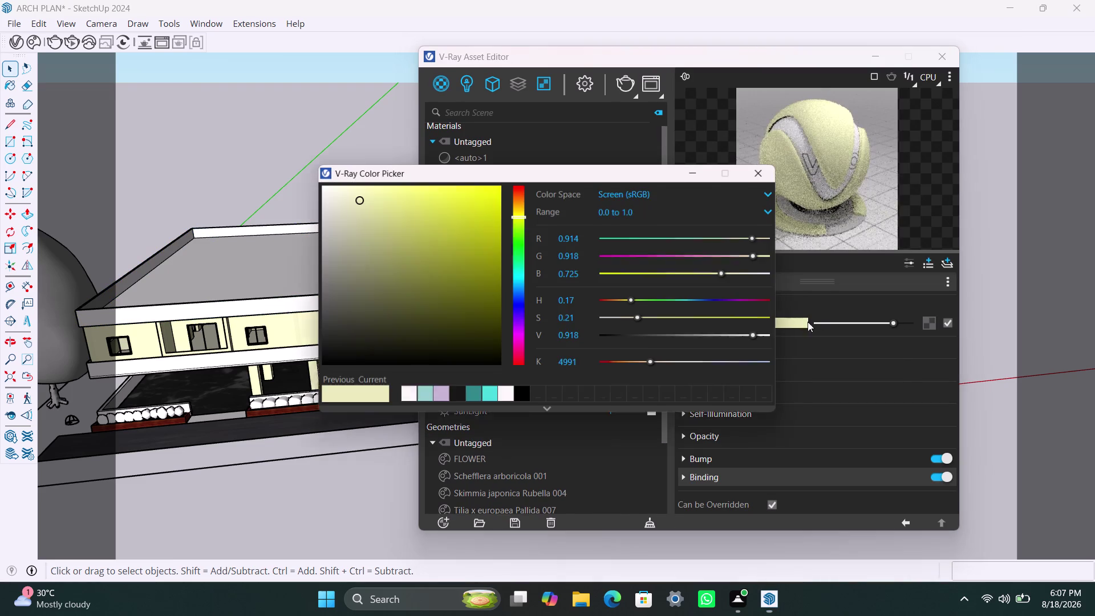
click(519, 239)
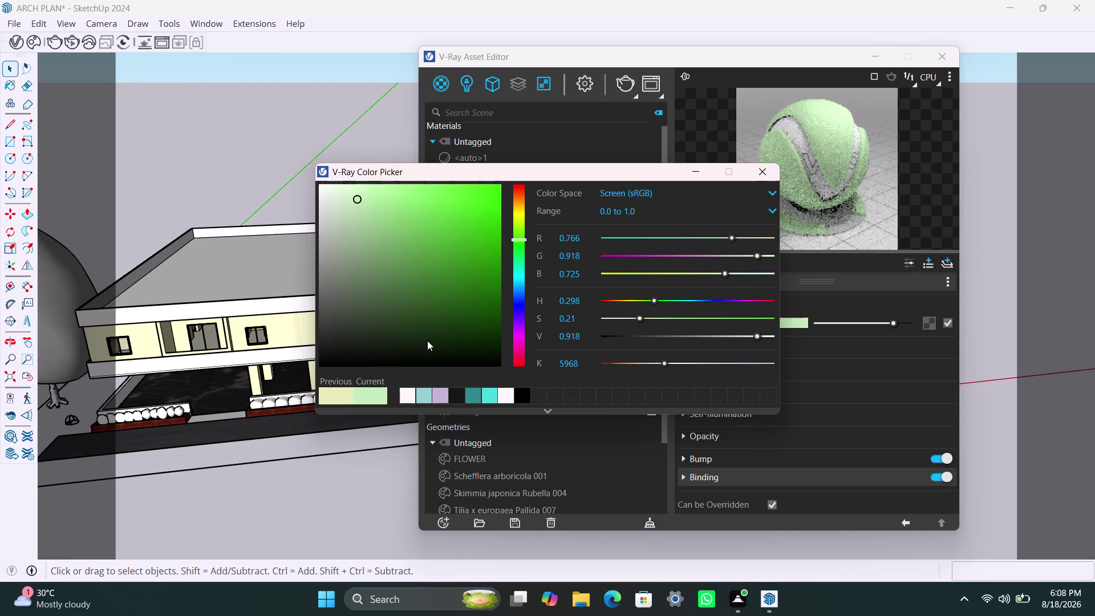
click(420, 337)
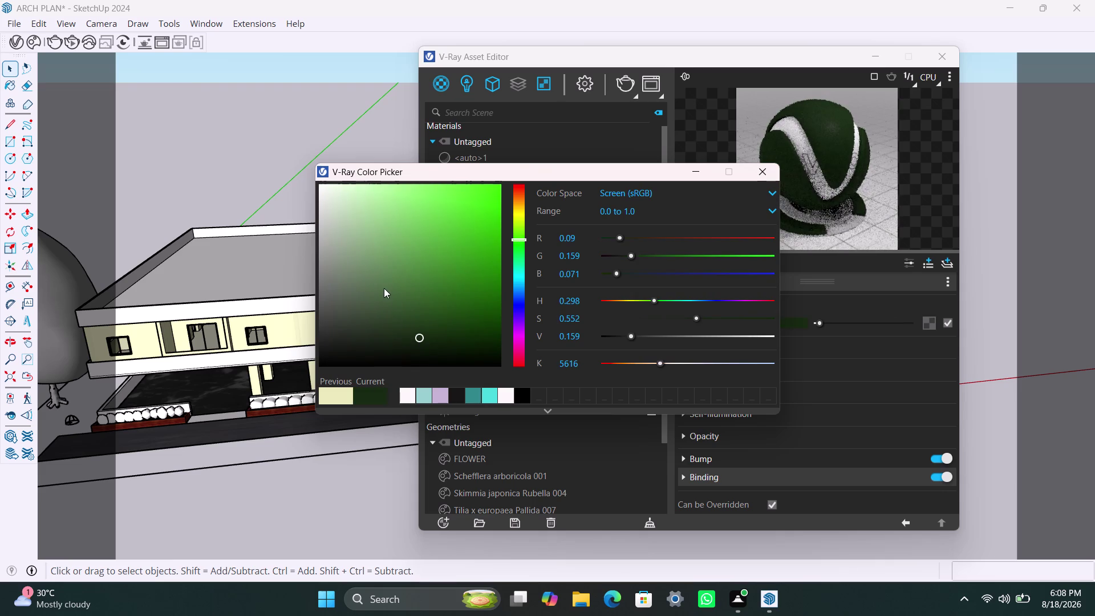
click(392, 338)
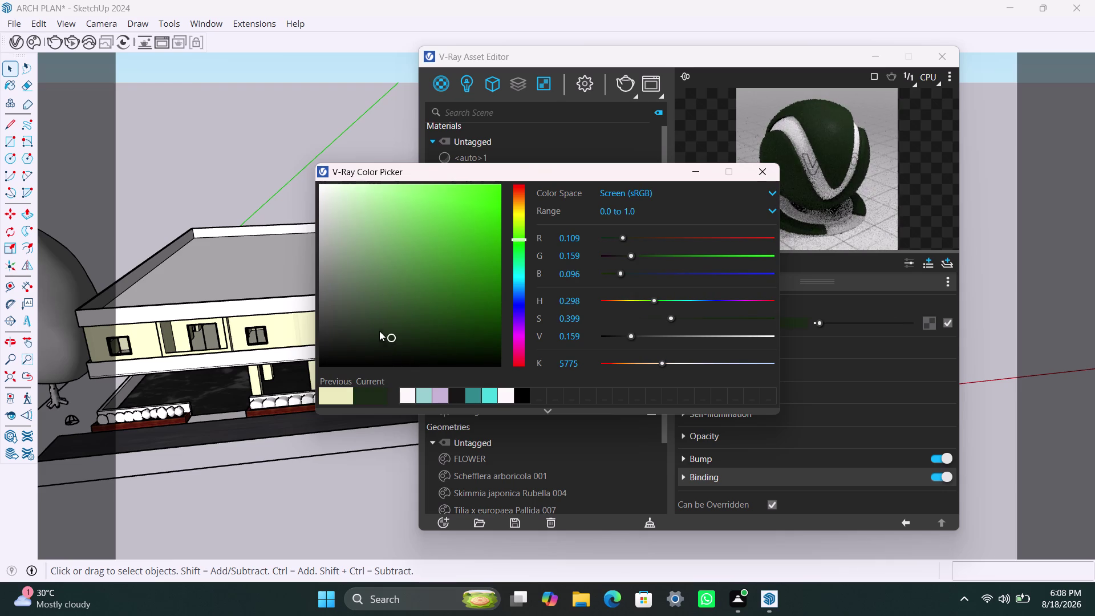
click(377, 318)
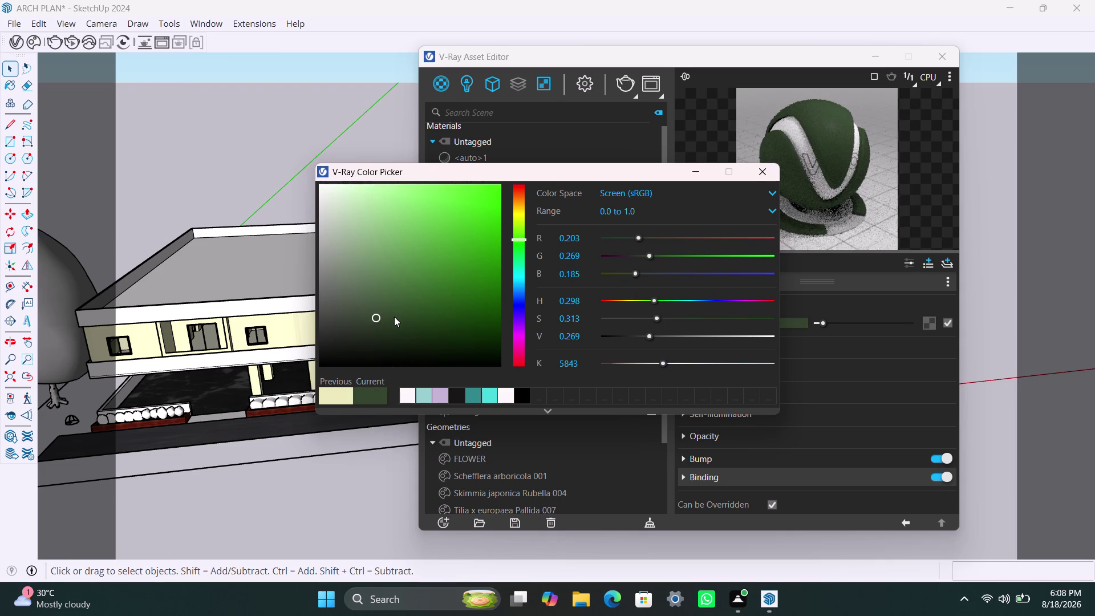
click(398, 315)
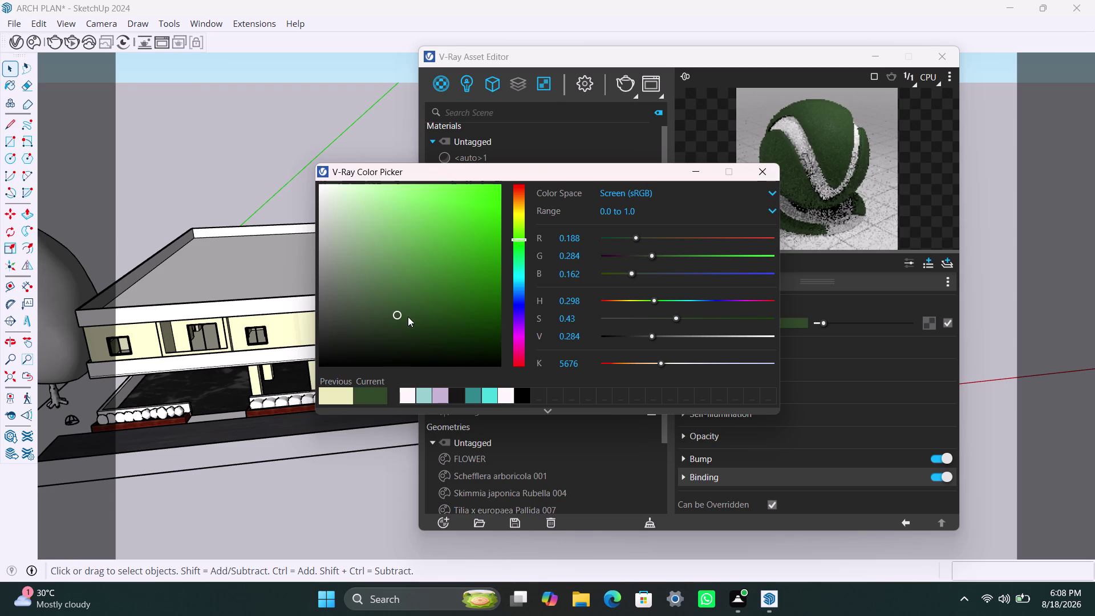
click(370, 331)
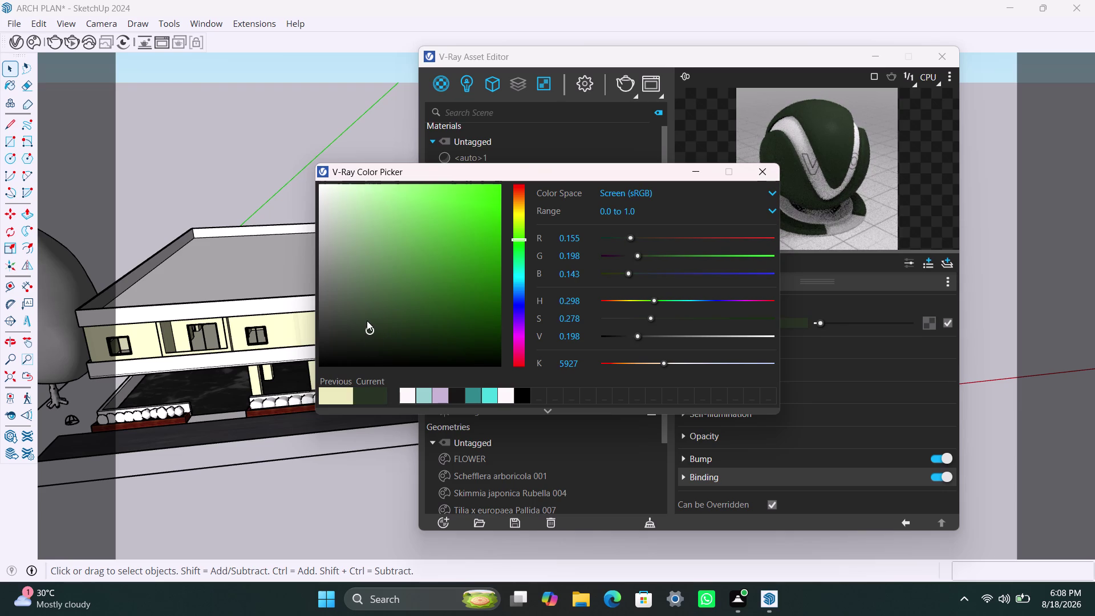
click(367, 320)
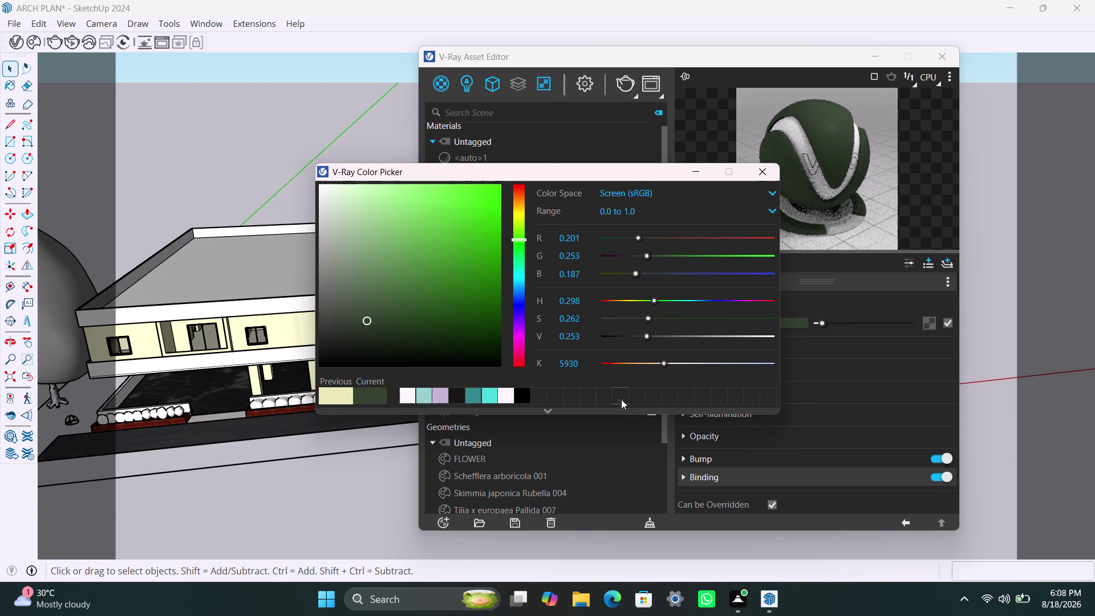
click(697, 169)
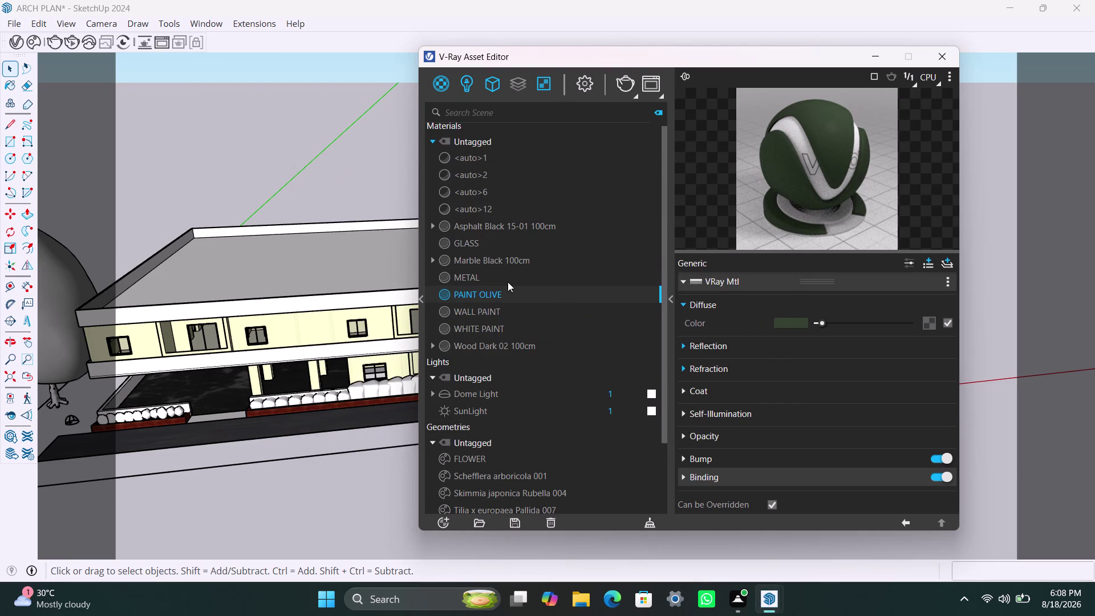
click(333, 300)
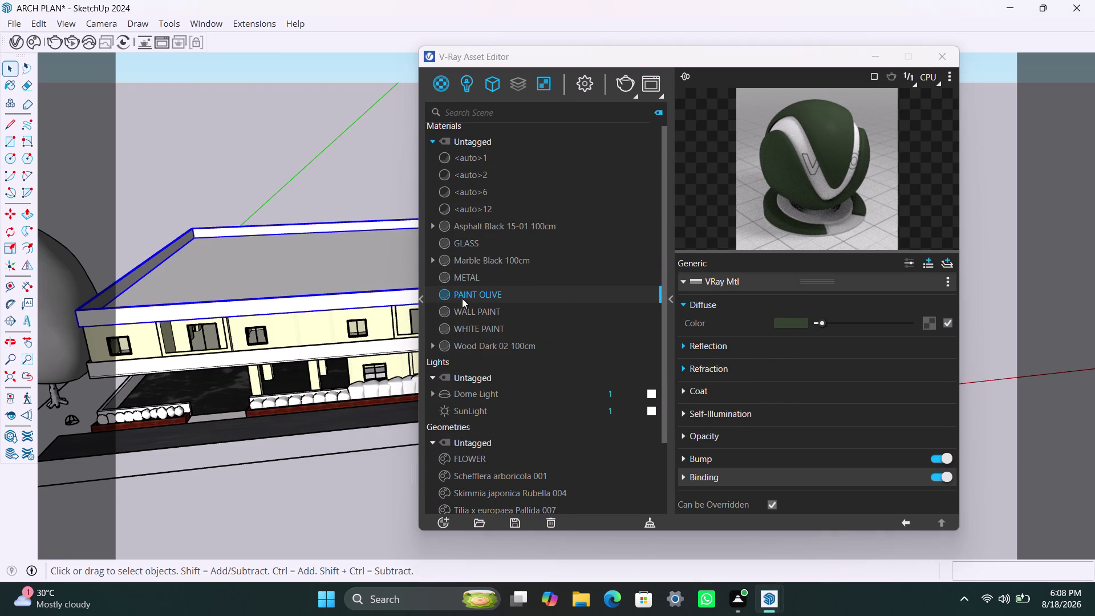
Apply PAINT OLIVE to the roof, then undo twice and reselect the roof.
right_click(462, 298)
click(486, 326)
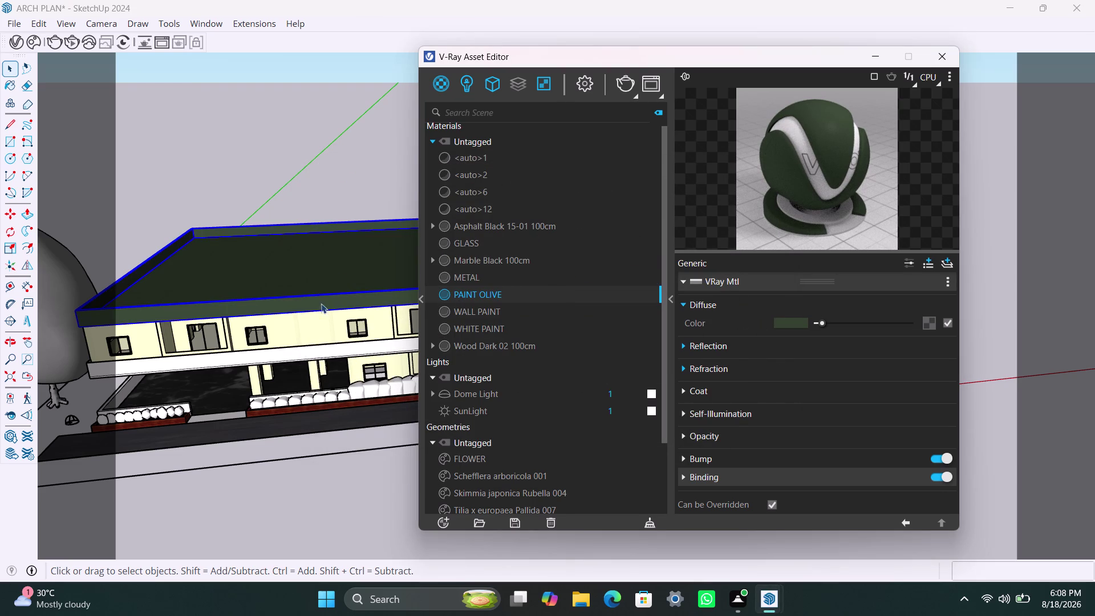
click(379, 172)
triple_click(348, 302)
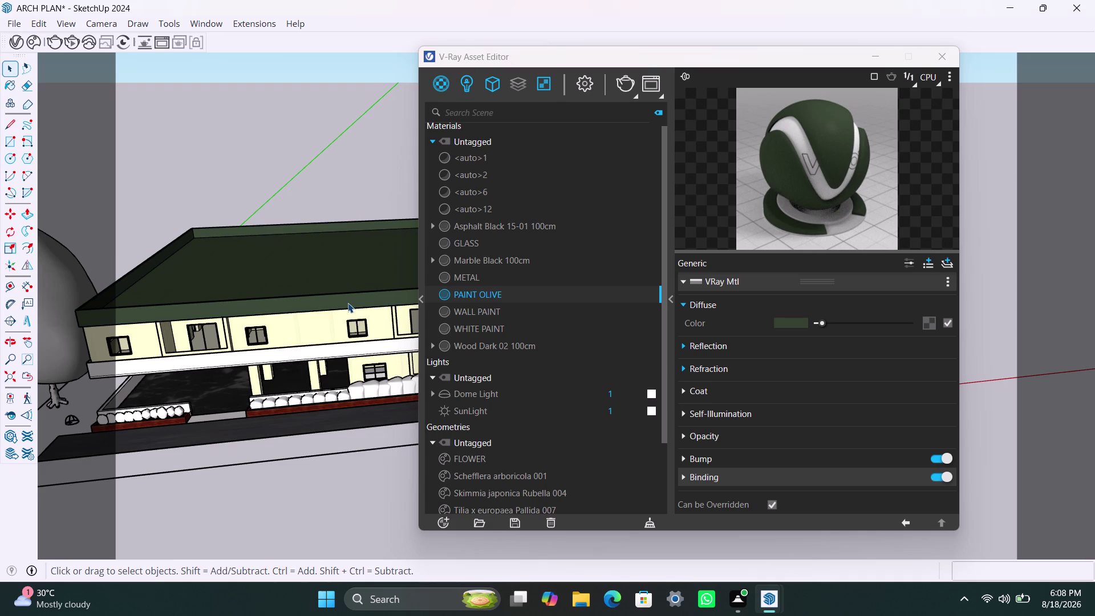
key(ctrl+z)
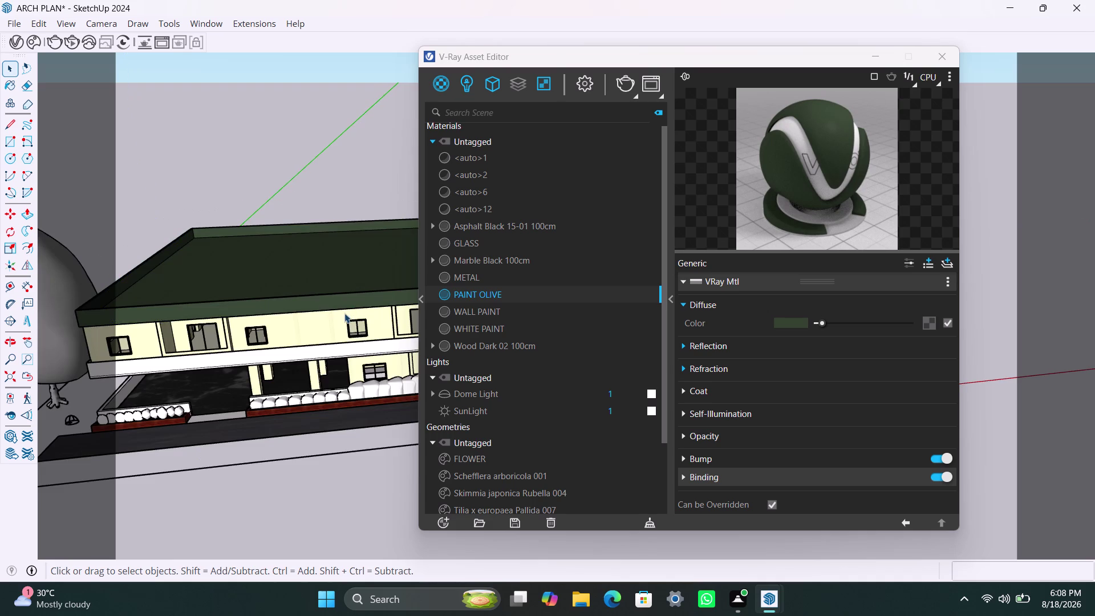
key(ctrl+z)
triple_click(344, 301)
triple_click(344, 301)
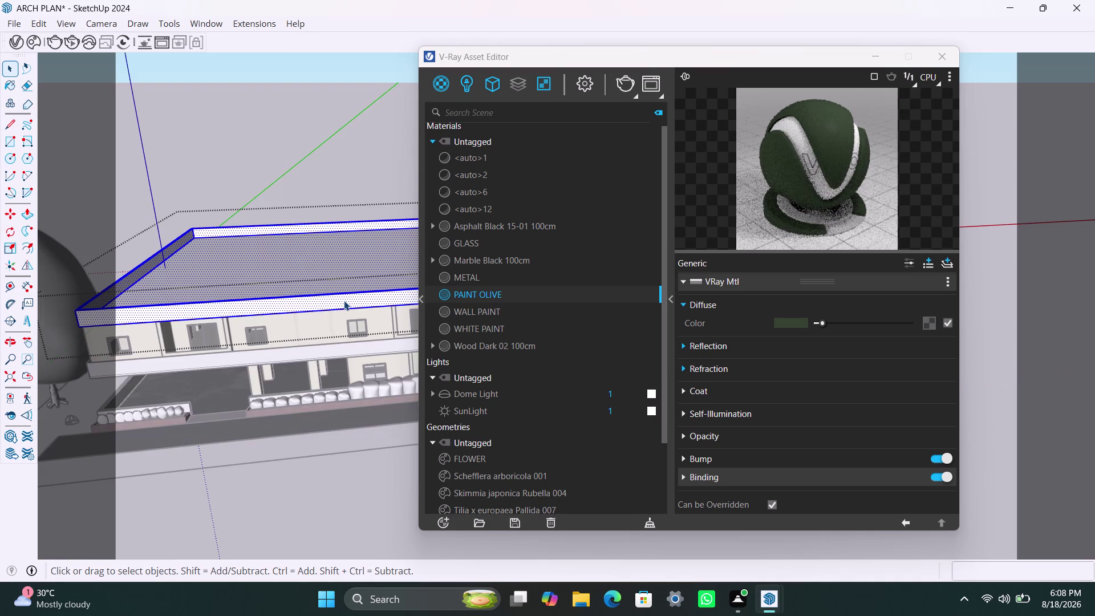
triple_click(344, 301)
double_click(344, 299)
click(354, 266)
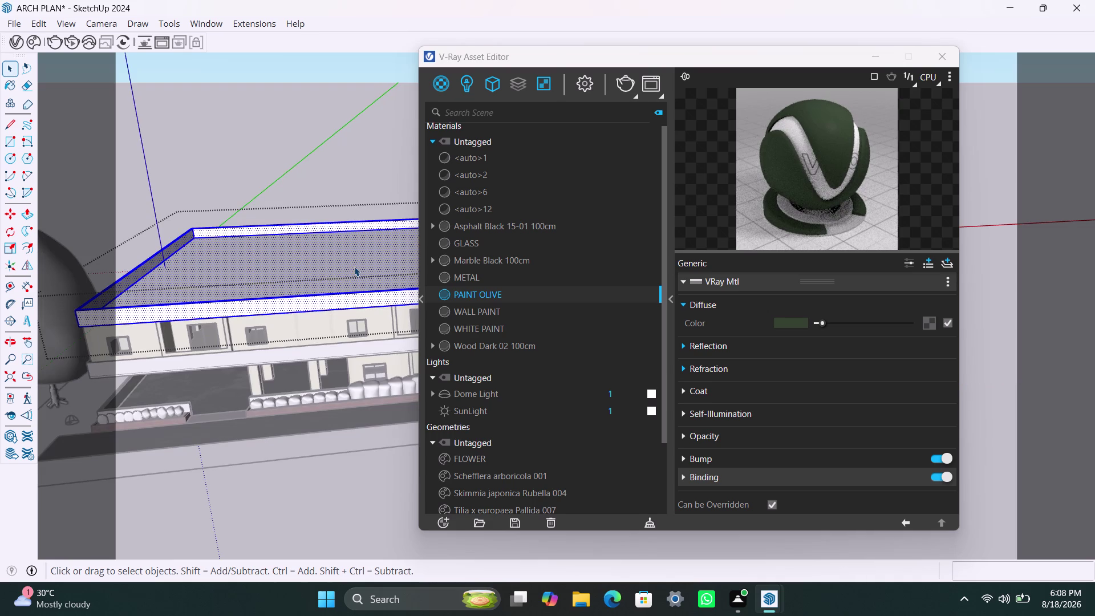
click(345, 302)
triple_click(345, 302)
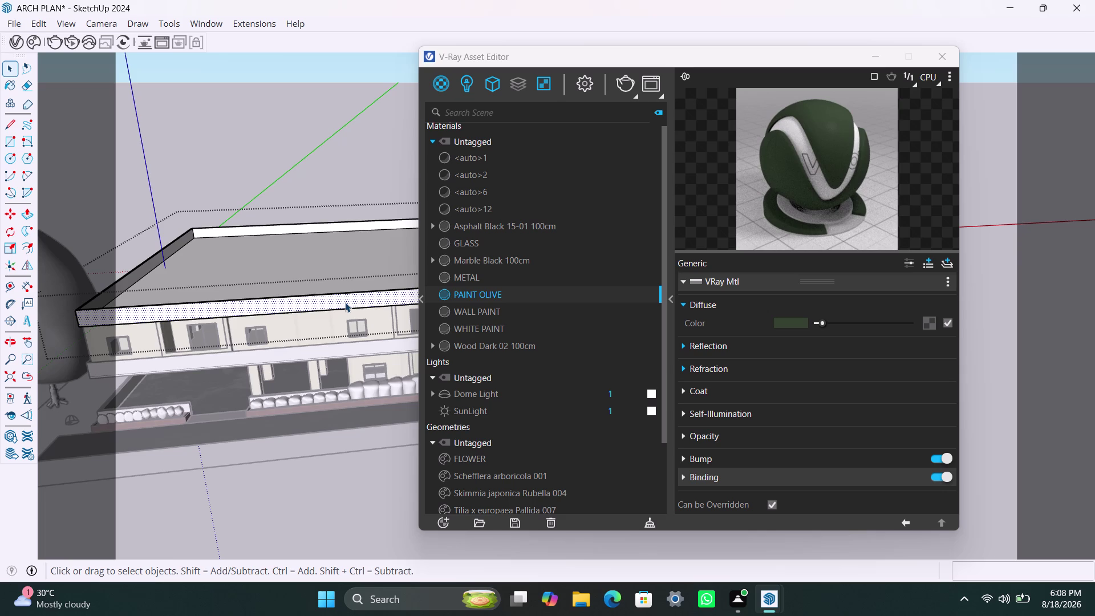
Apply PAINT OLIVE to the roof slab and reopen its diffuse colour chooser.
click(336, 280)
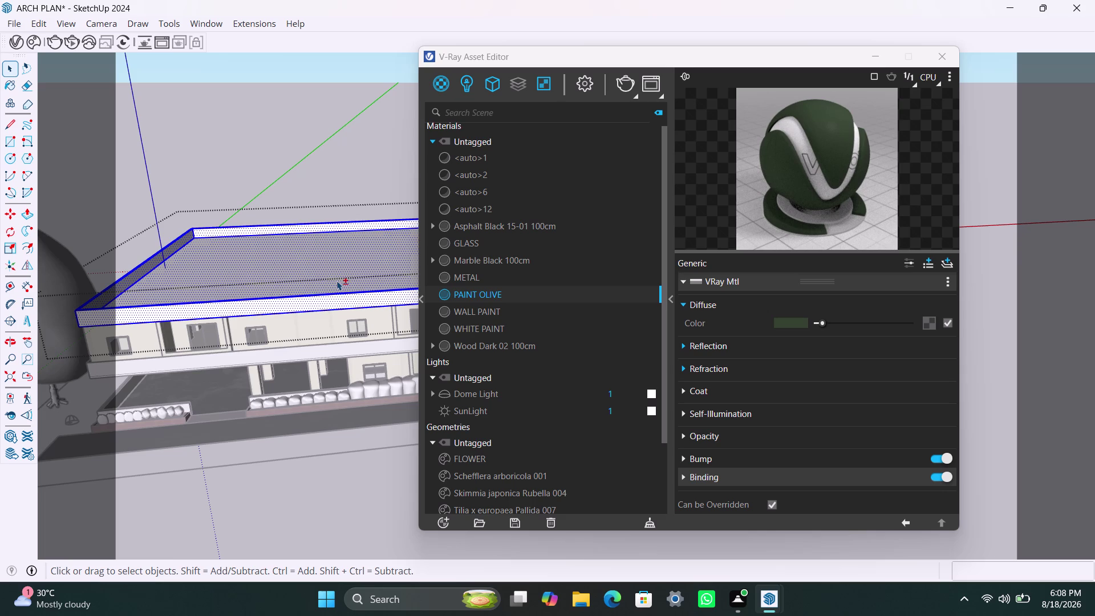
right_click(473, 294)
click(494, 324)
click(322, 178)
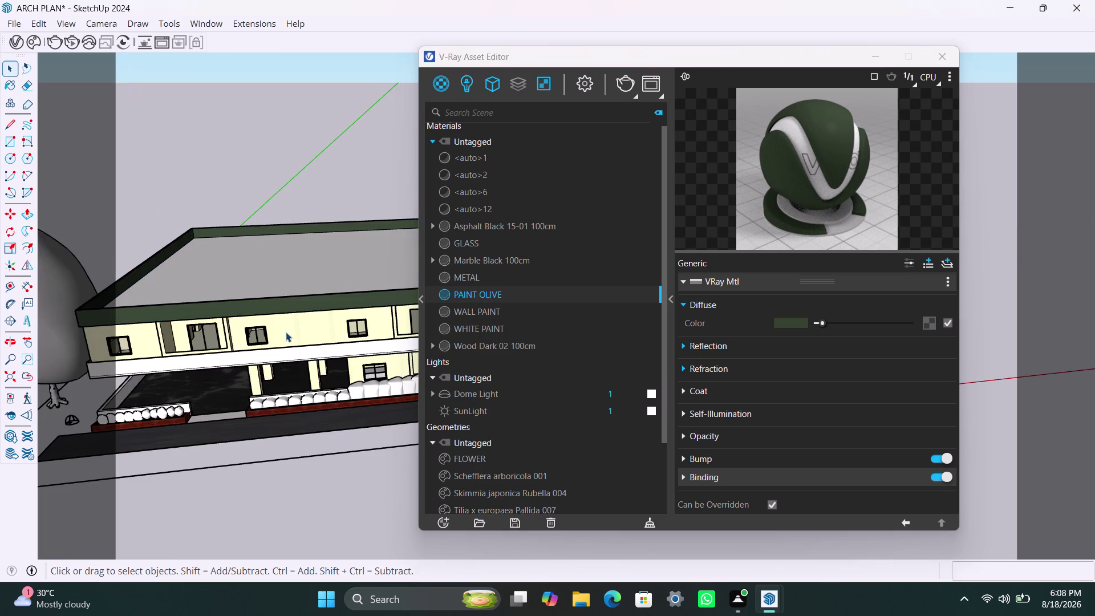
key(space)
scroll(down, 3)
middle_drag(286, 421, 321, 304)
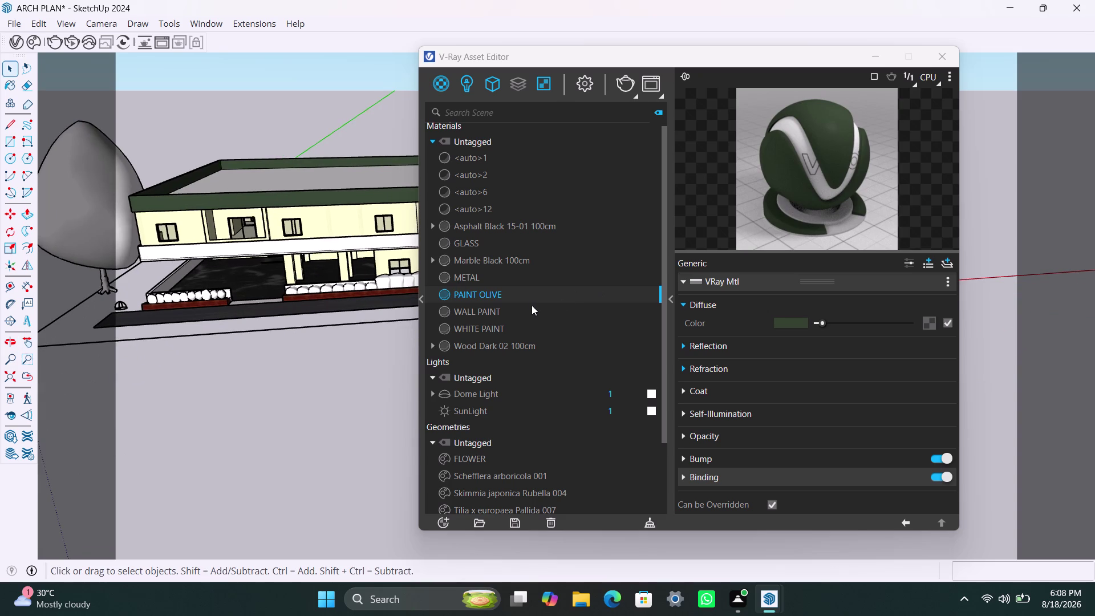
click(801, 322)
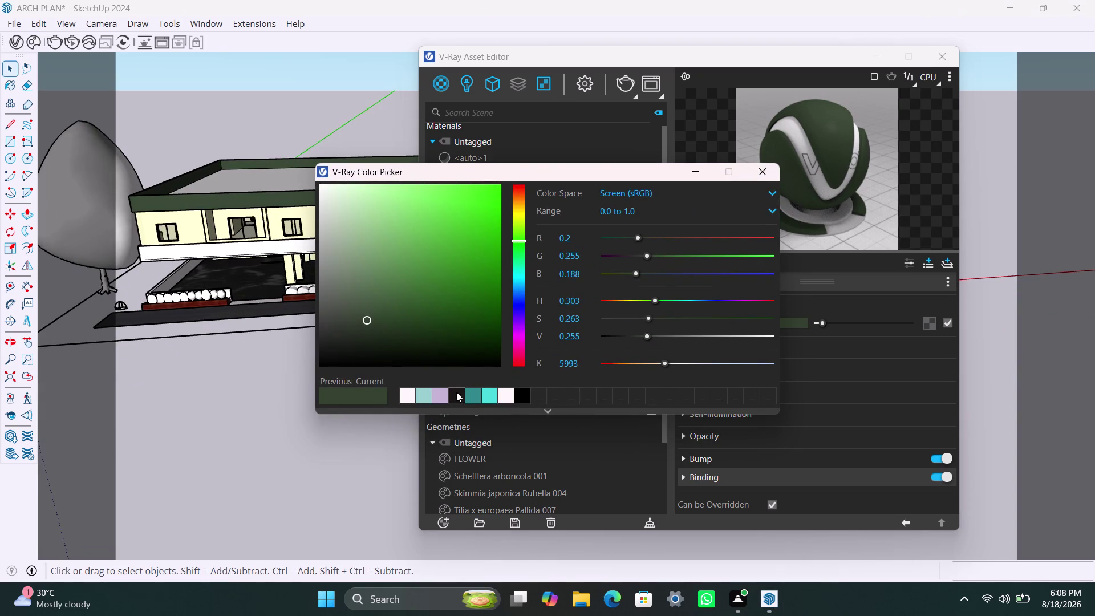
Try pale cyan and lilac swatches, then several teal-grey shades for PAINT OLIVE.
click(423, 398)
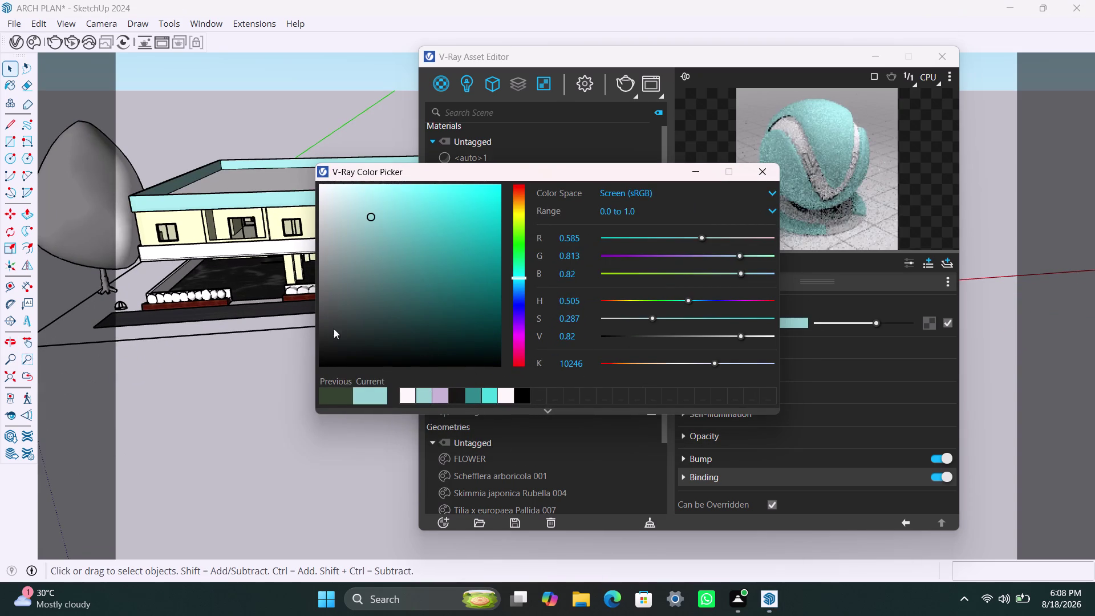
click(444, 397)
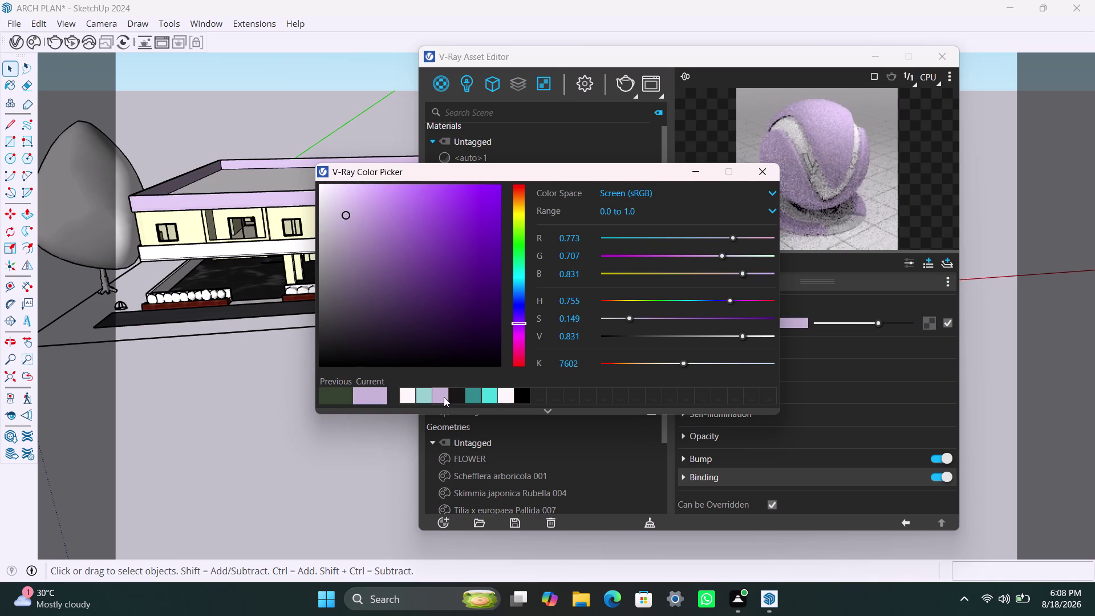
click(419, 393)
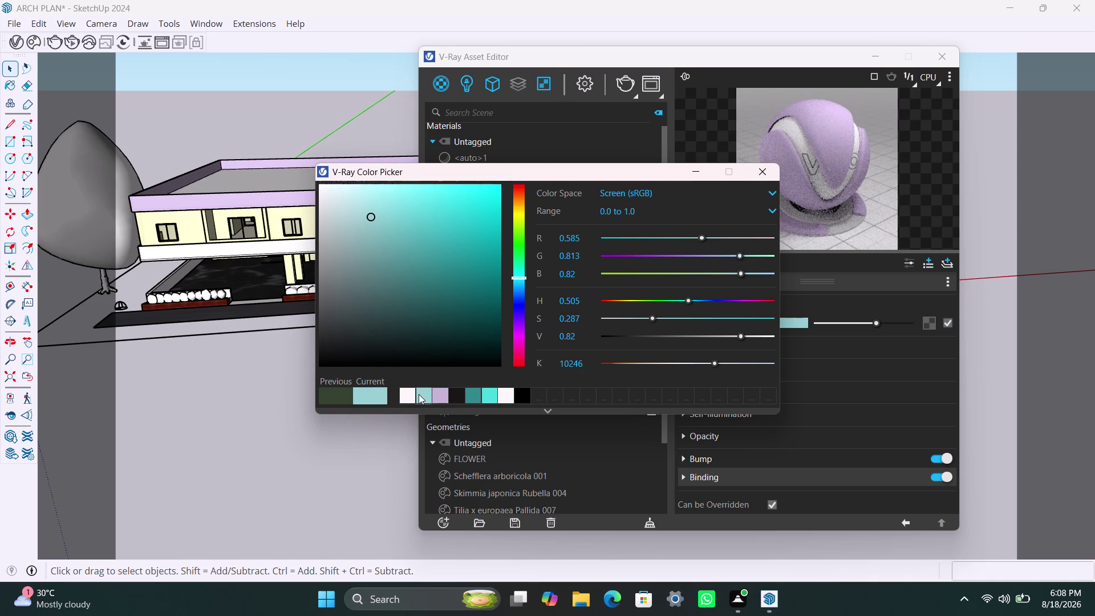
click(355, 329)
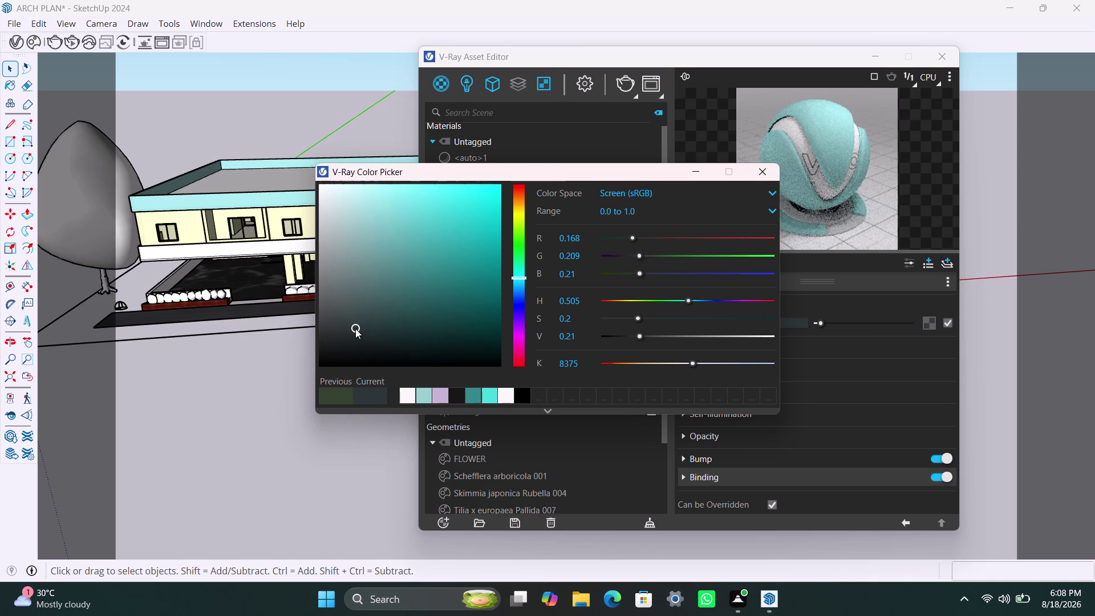
click(357, 307)
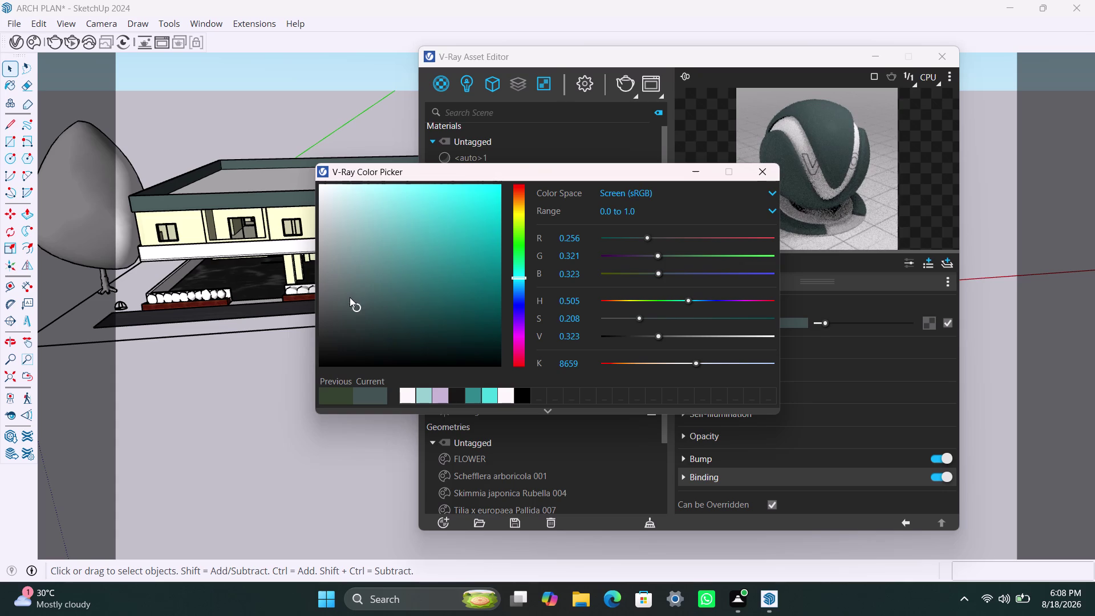
click(349, 298)
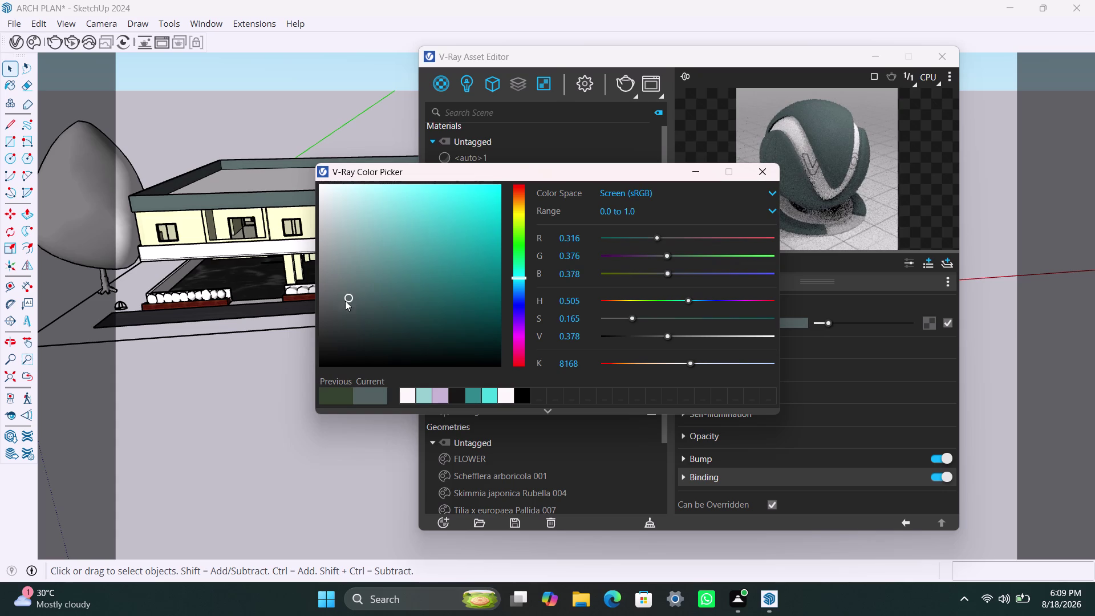
click(343, 290)
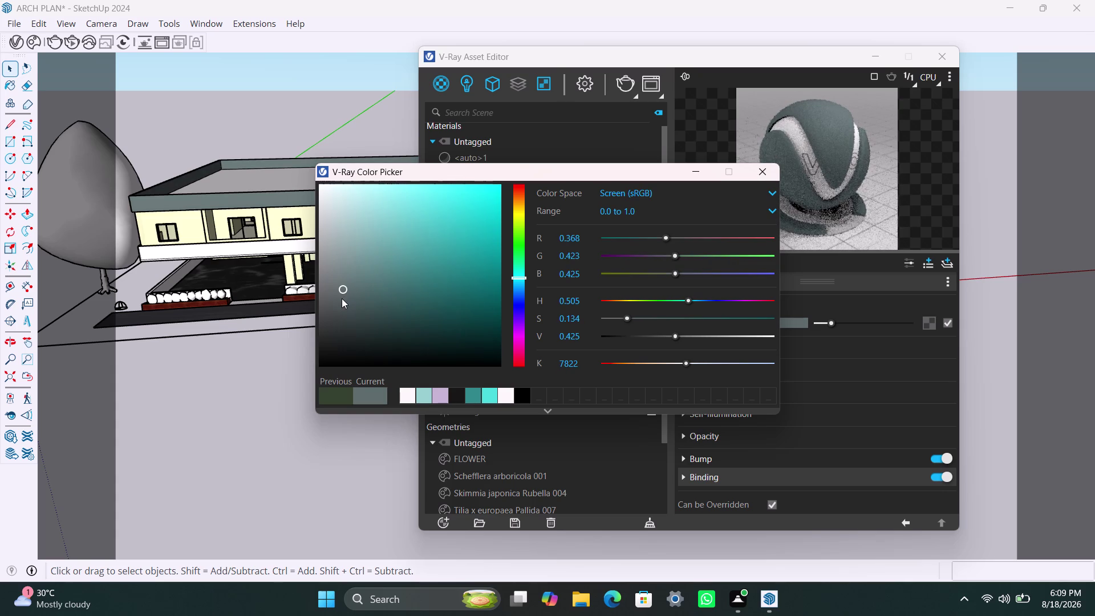
click(346, 279)
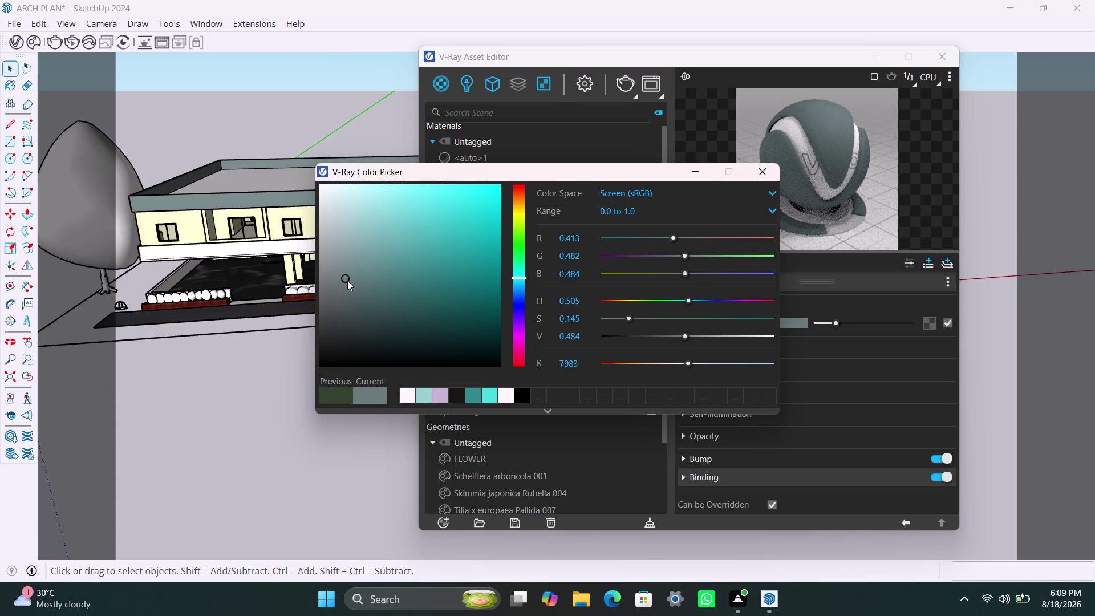
click(346, 288)
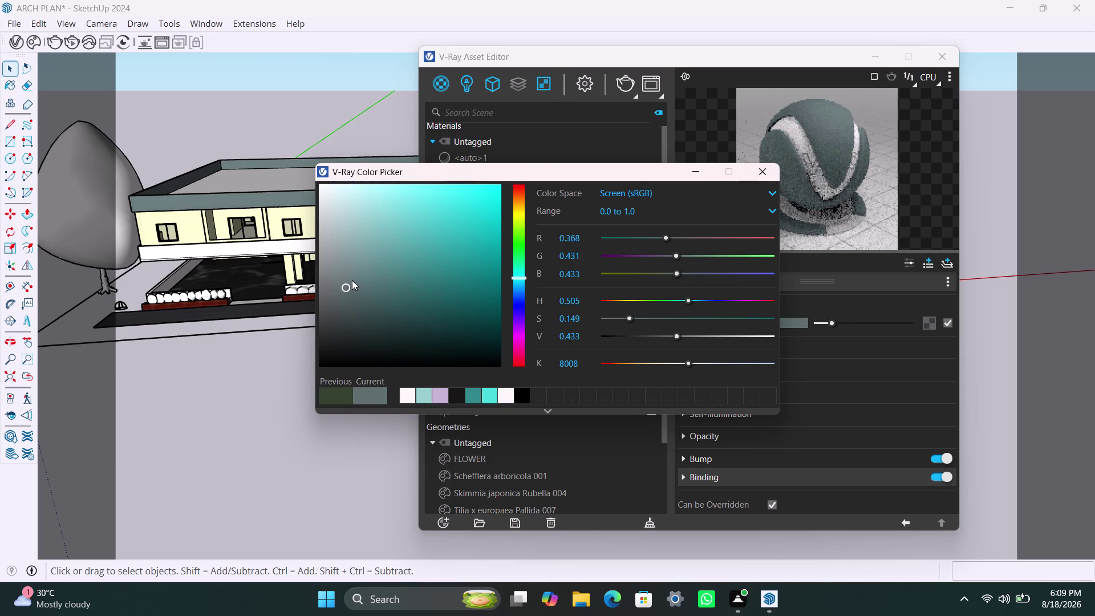
click(353, 280)
click(362, 265)
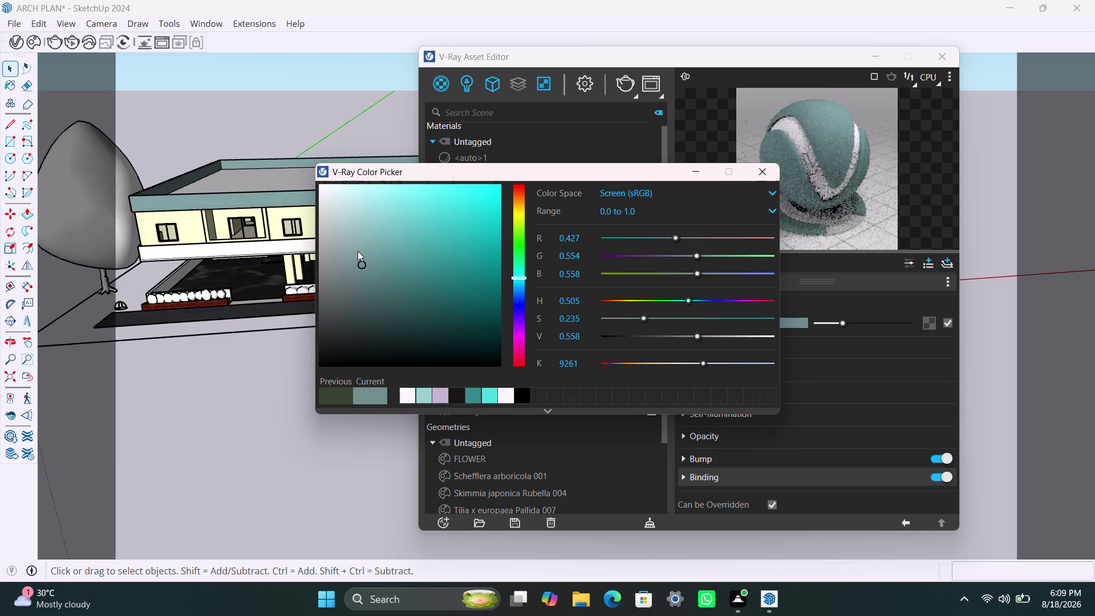
Settle on a muted grey-teal (RGB about 0.449/0.521/0.523) and close the picker.
click(358, 251)
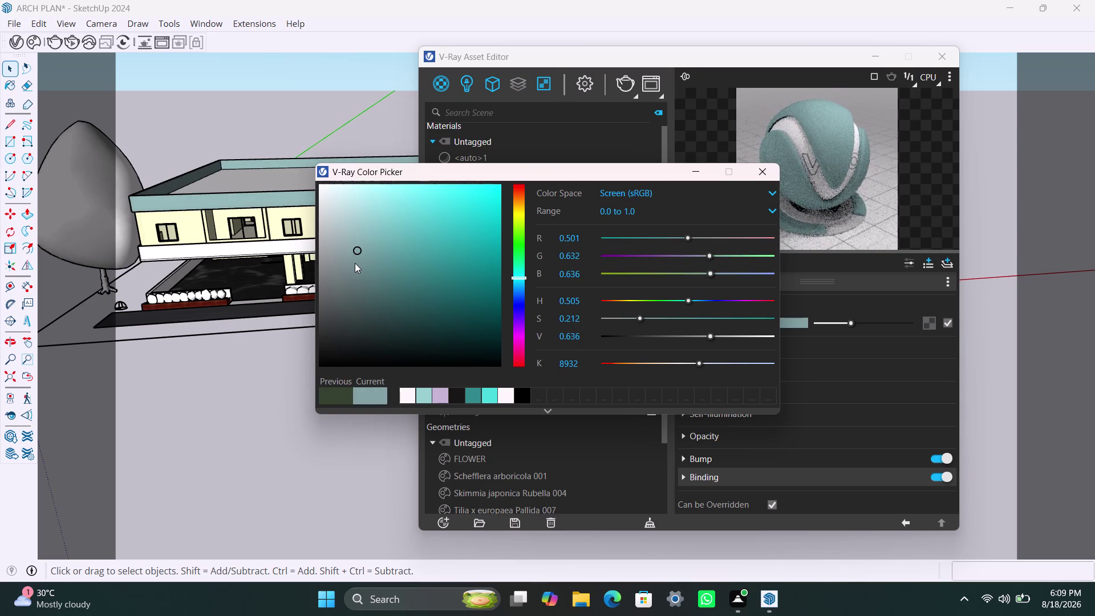
click(351, 259)
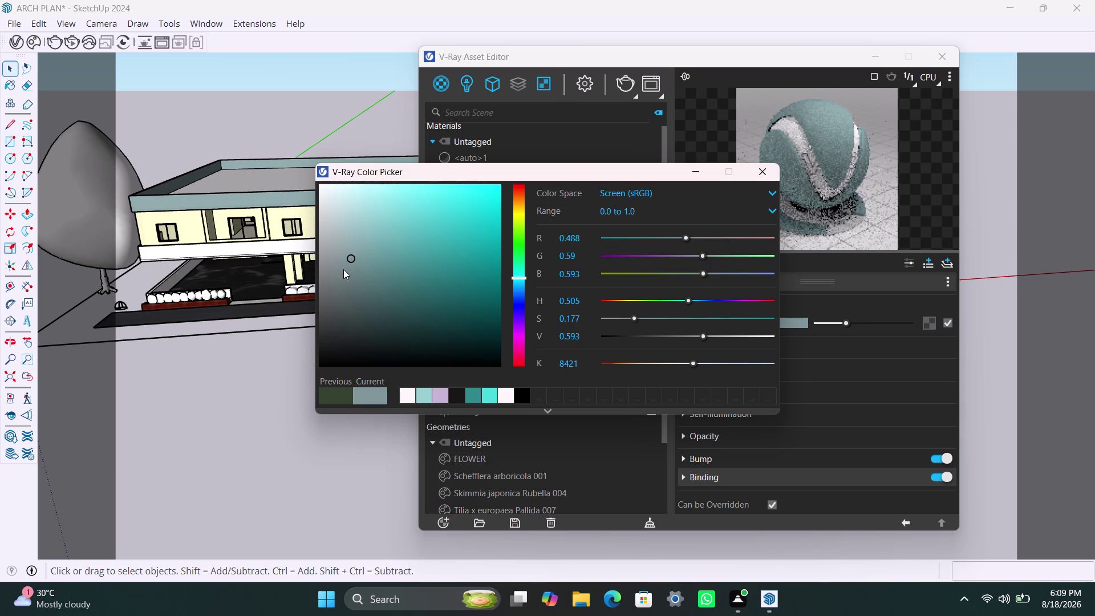
click(343, 270)
click(338, 287)
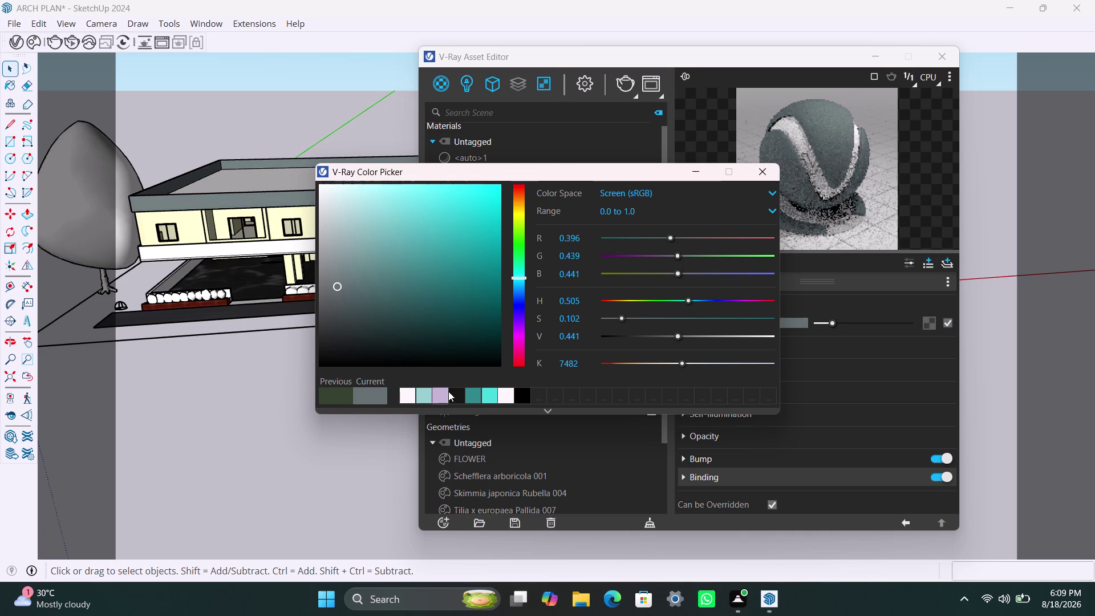
click(442, 393)
click(348, 291)
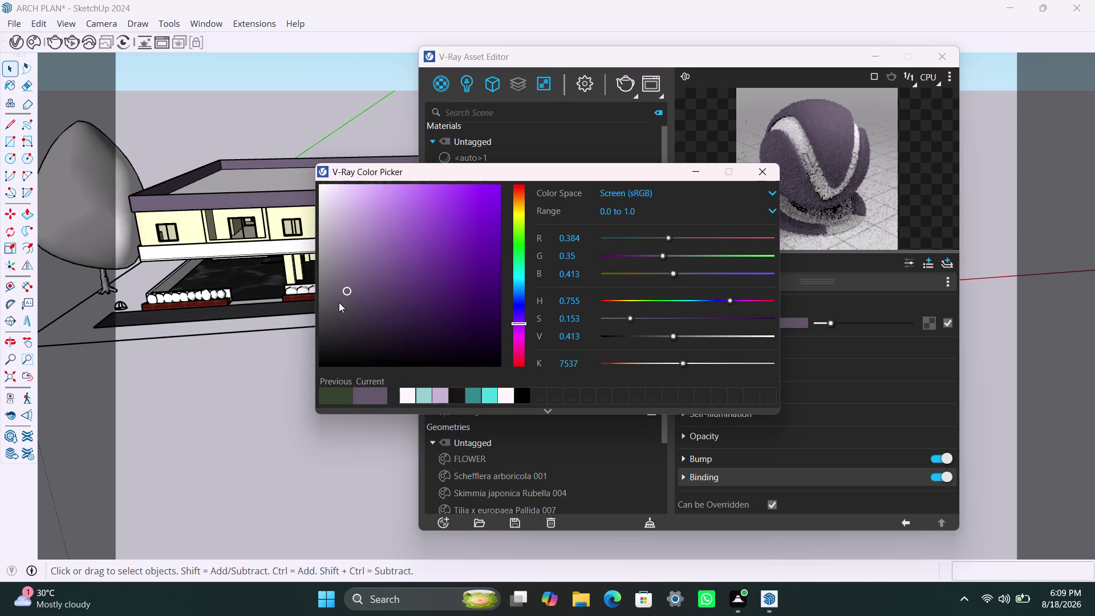
click(337, 270)
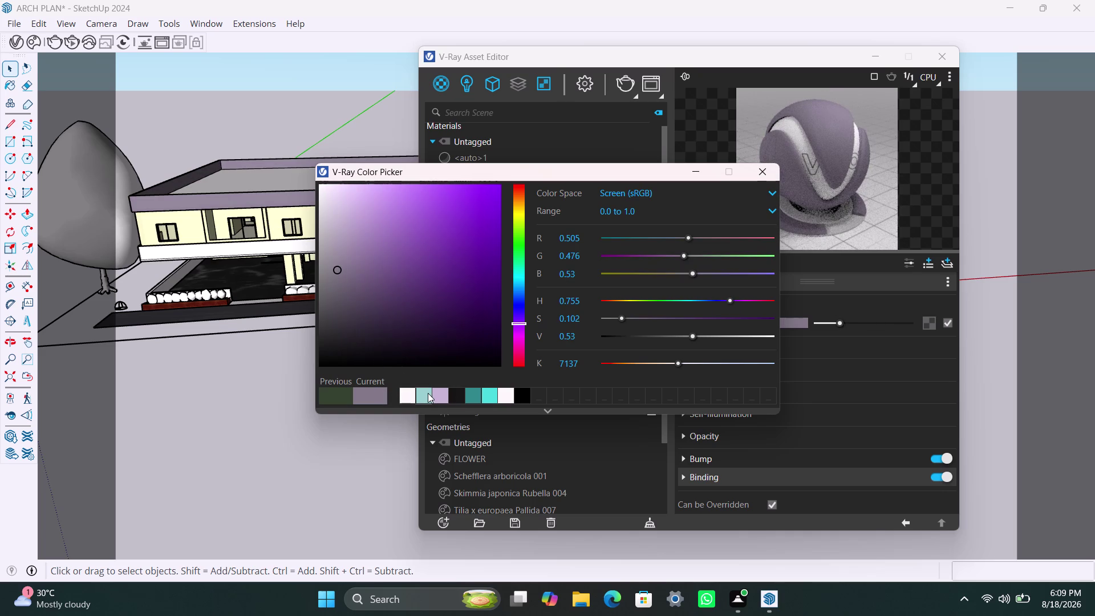
click(475, 393)
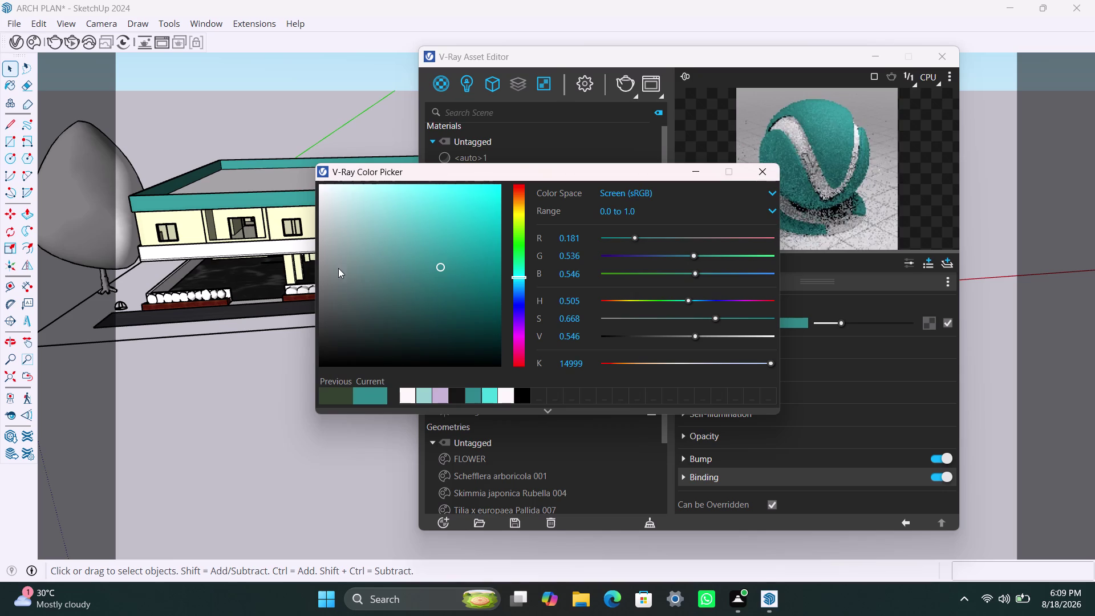
click(337, 283)
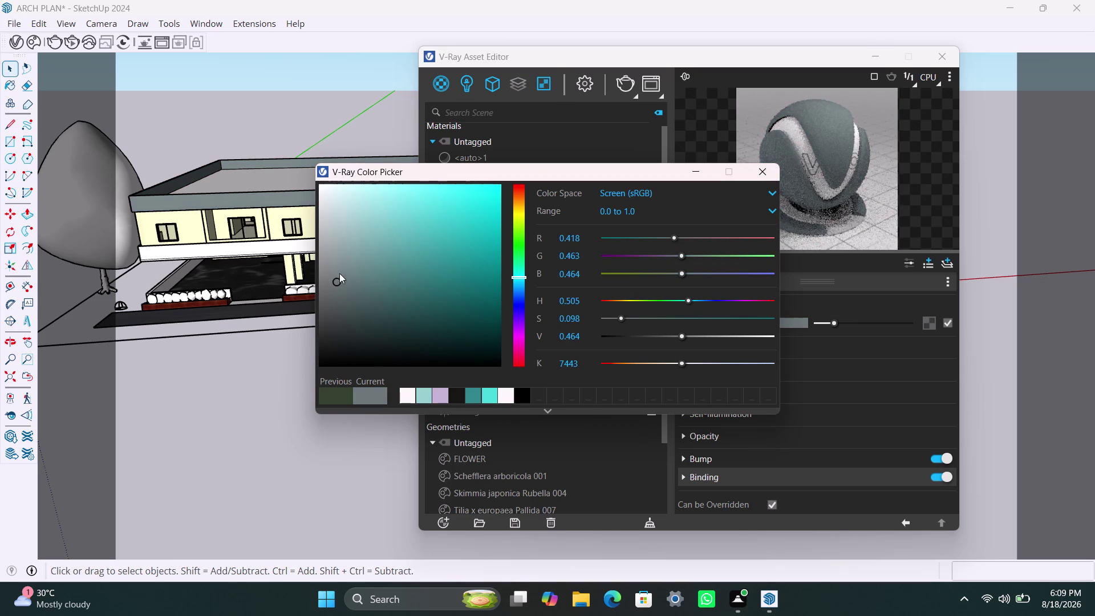
click(345, 271)
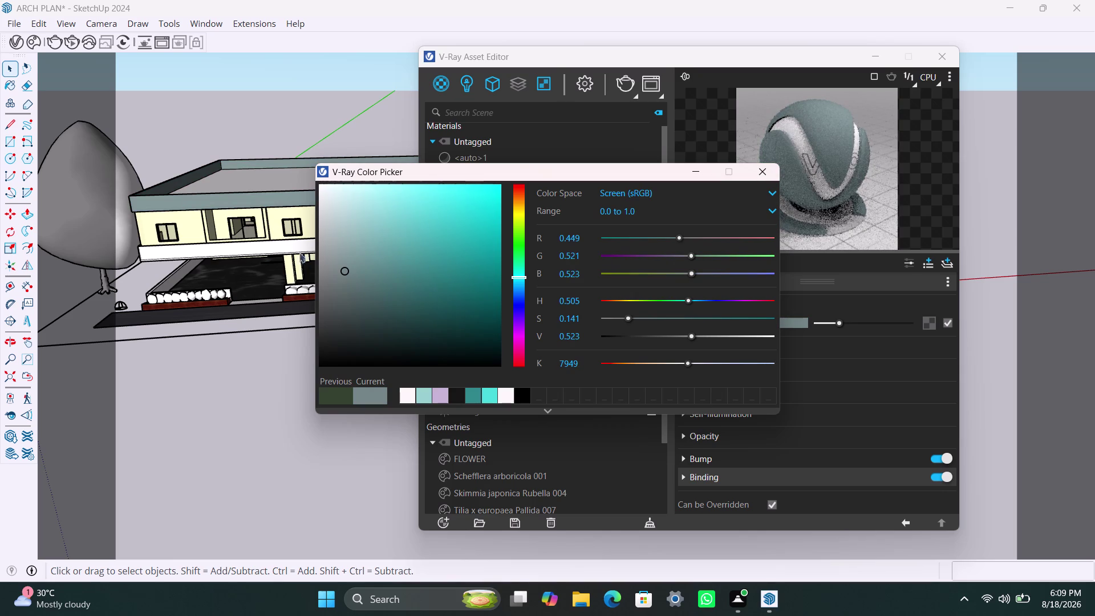
click(330, 124)
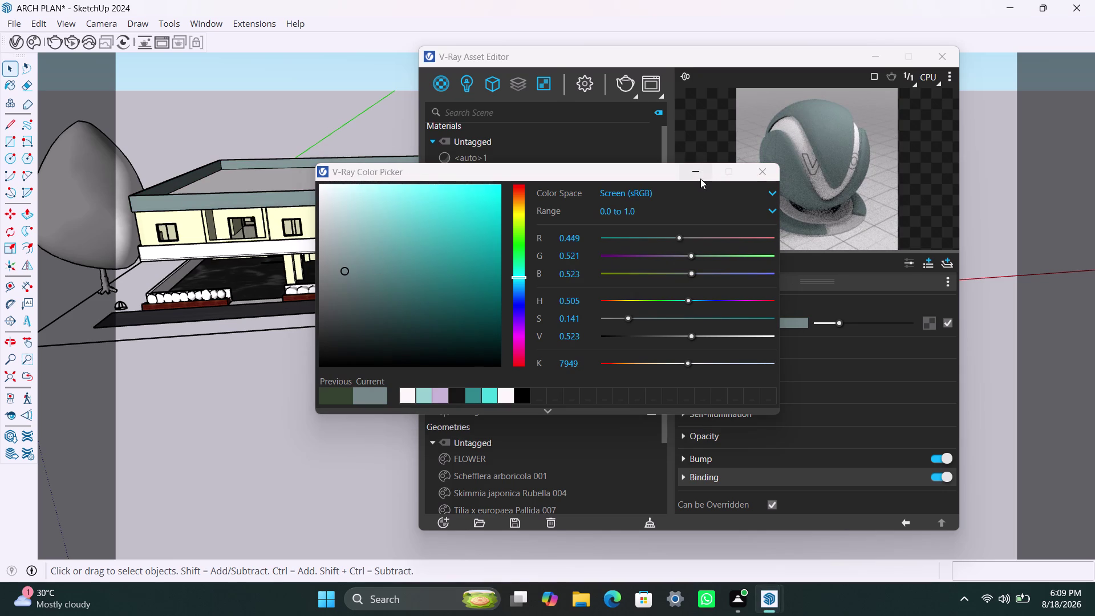
click(699, 173)
scroll(up, 3)
Apply PAINT OLIVE to the slab between the two storeys.
click(306, 245)
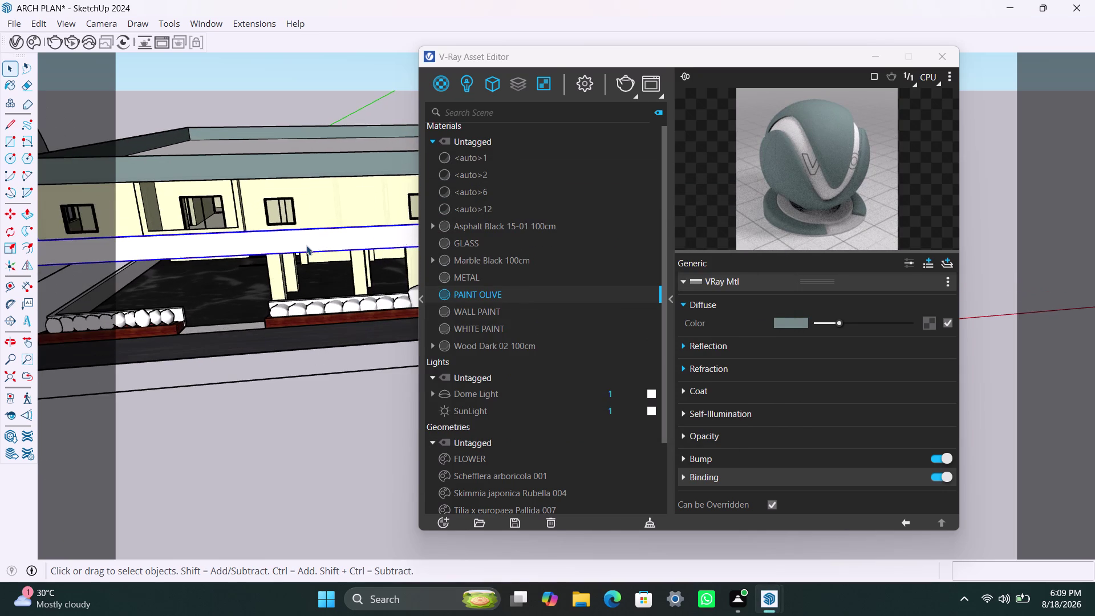
right_click(471, 292)
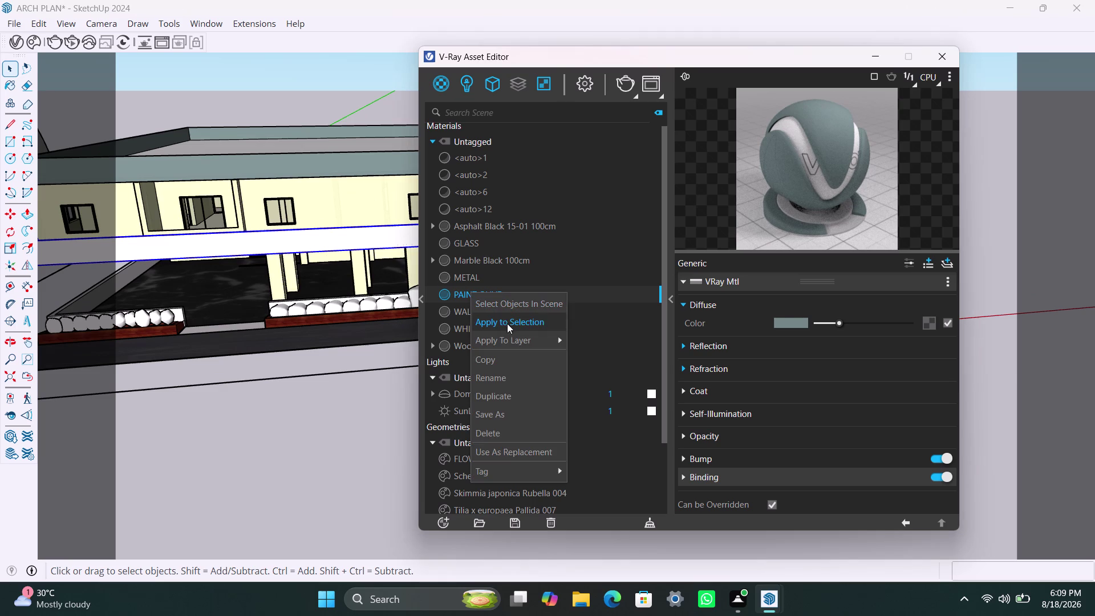
click(506, 322)
scroll(down, 3)
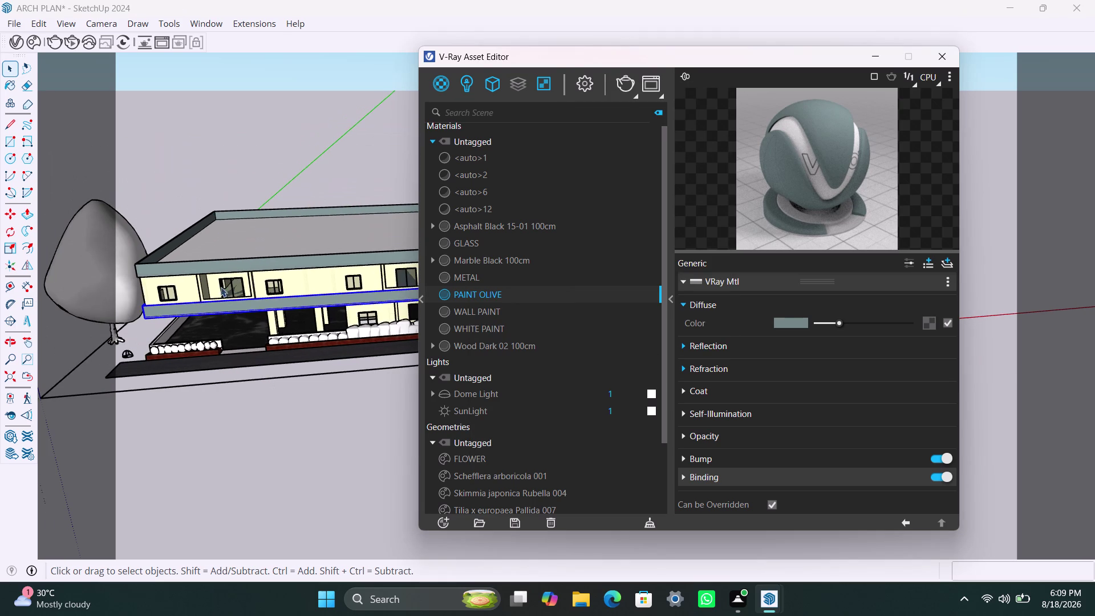
View the house from below and other sides, then select the slab band from the front.
click(221, 178)
middle_drag(294, 429, 329, 379)
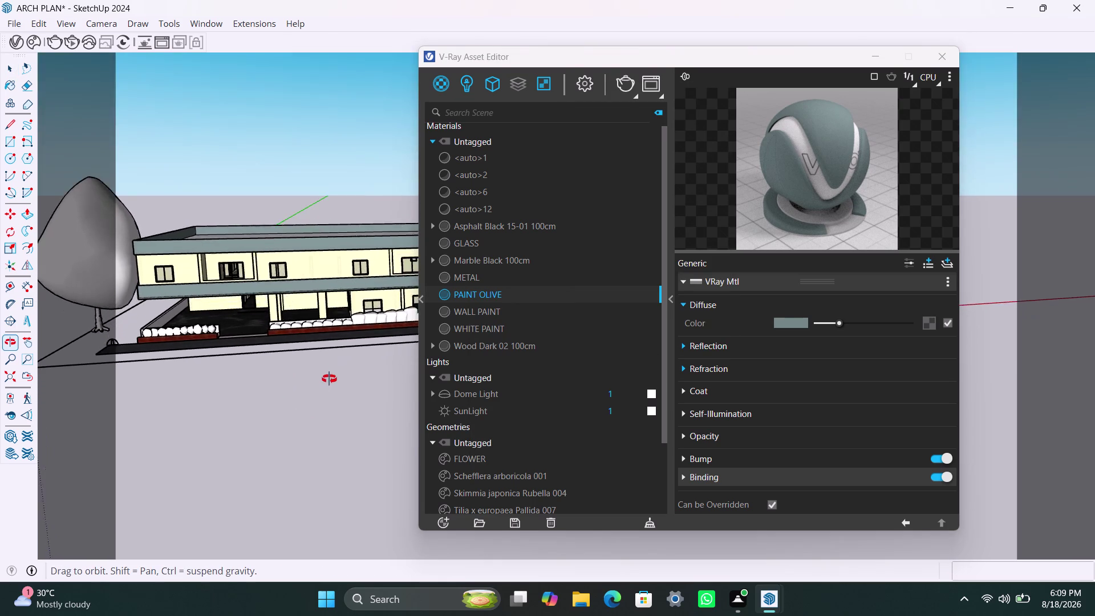
middle_drag(329, 378, 384, 395)
scroll(down, 3)
middle_drag(252, 408, 237, 480)
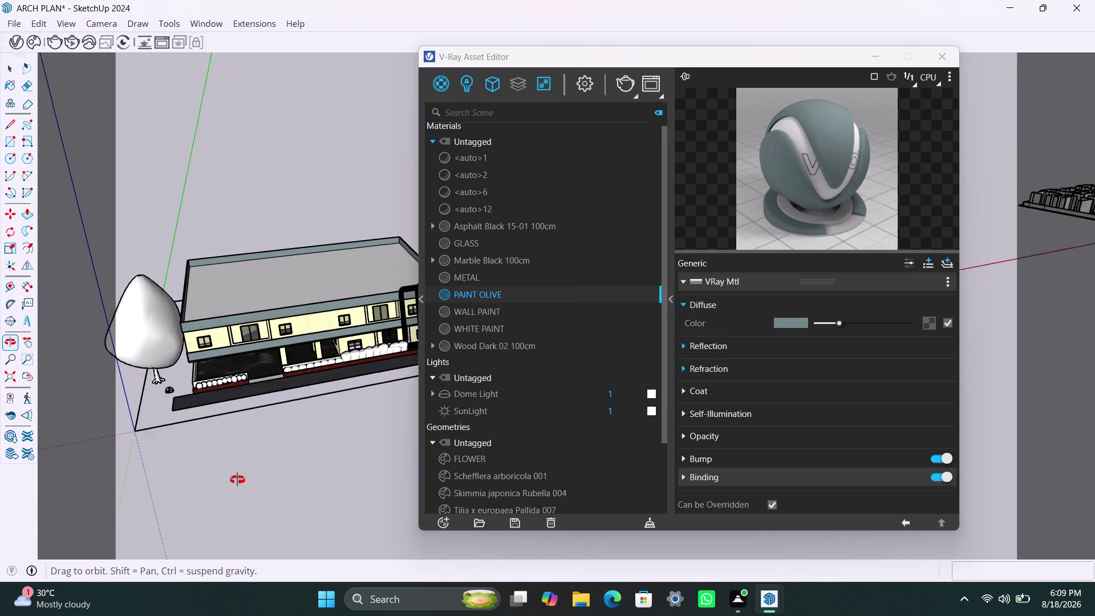
middle_drag(237, 480, 400, 325)
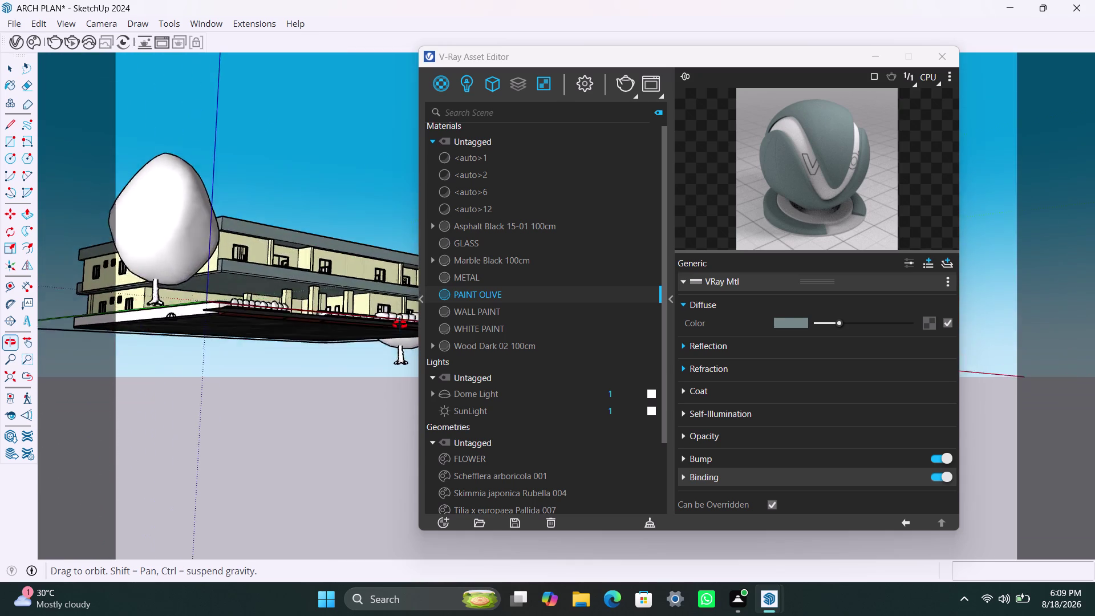
middle_drag(400, 324, 264, 352)
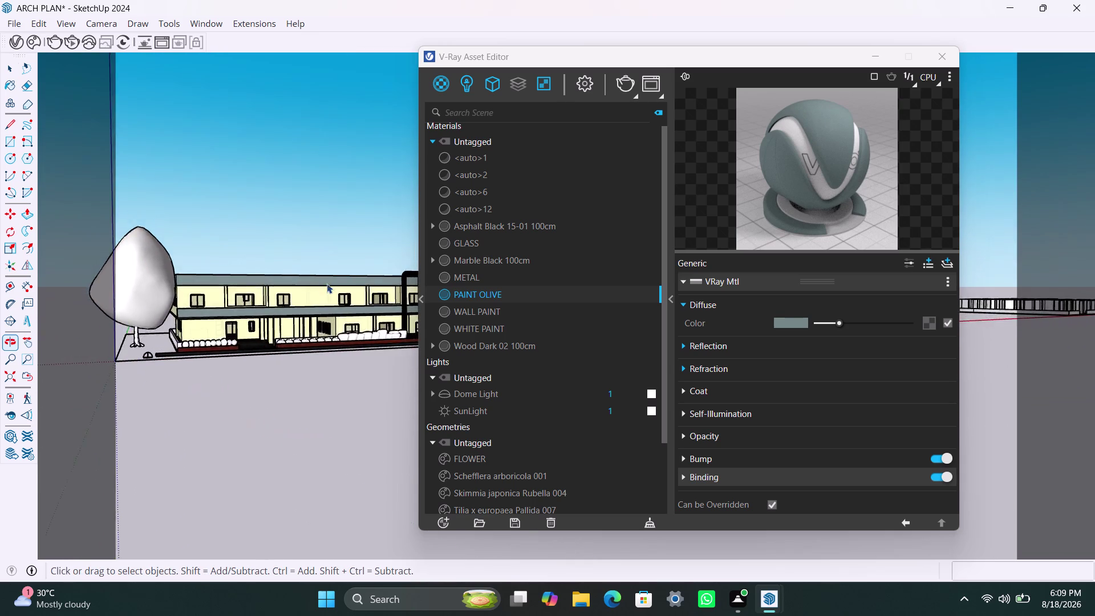
scroll(up, 3)
scroll(up, 3)
scroll(up, 3)
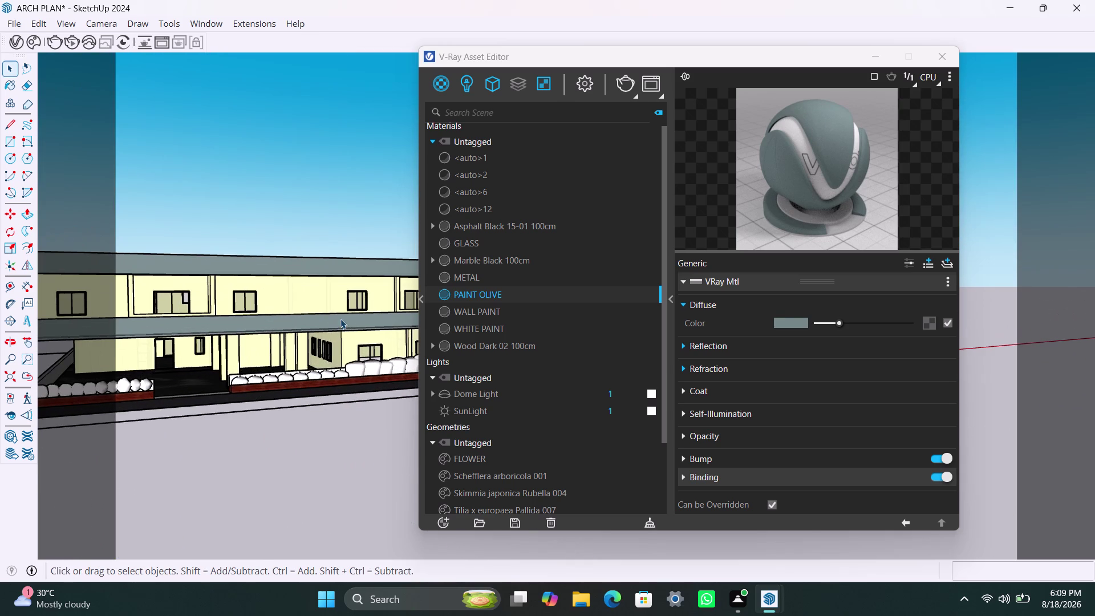
click(373, 325)
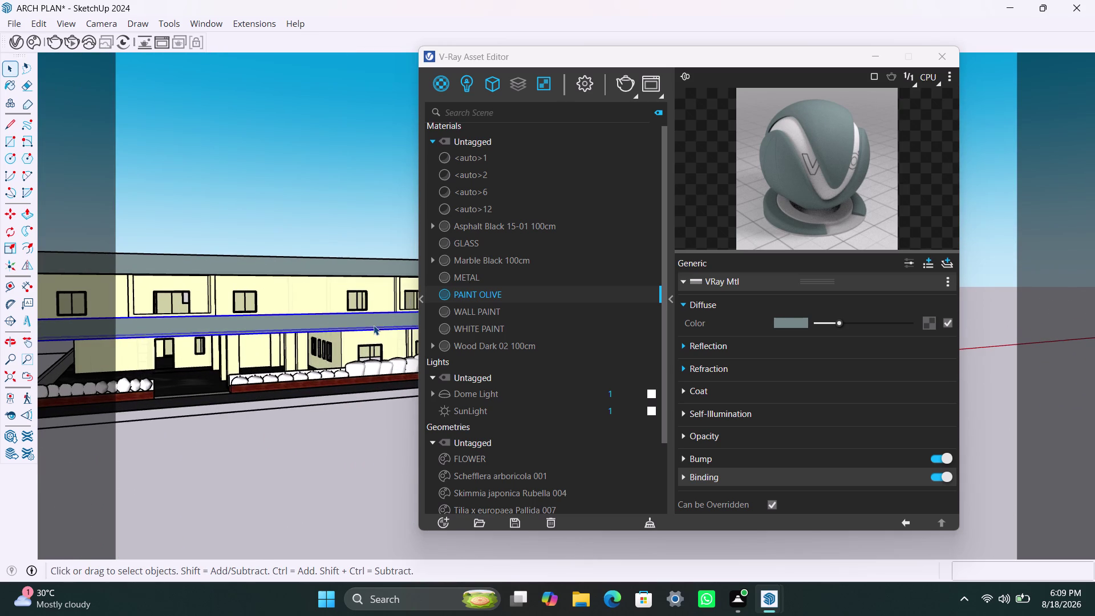
right_click(479, 240)
triple_click(346, 321)
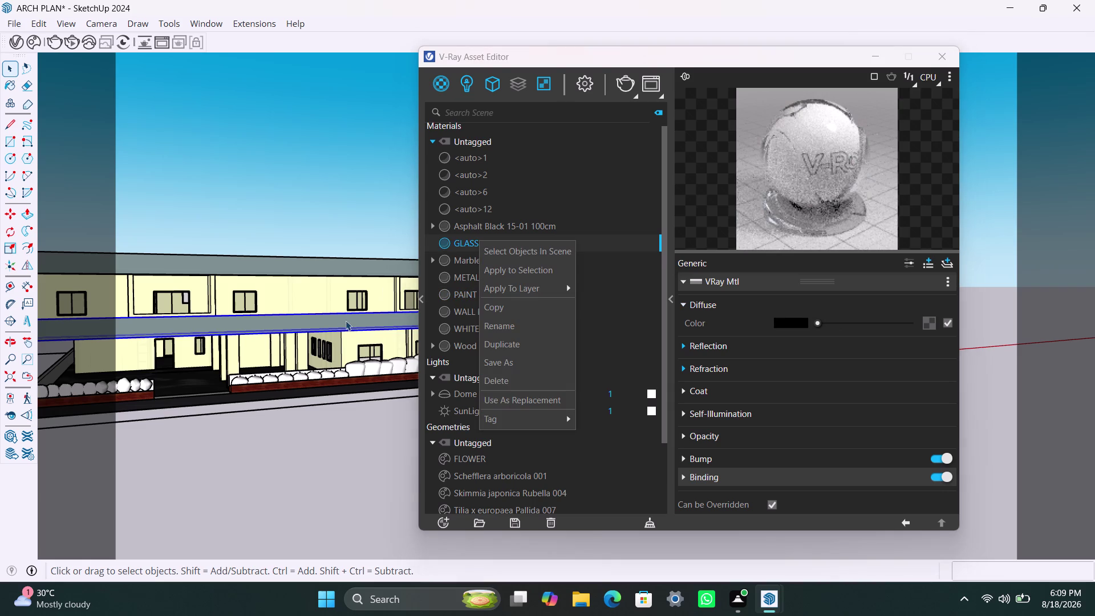
click(346, 321)
scroll(up, 3)
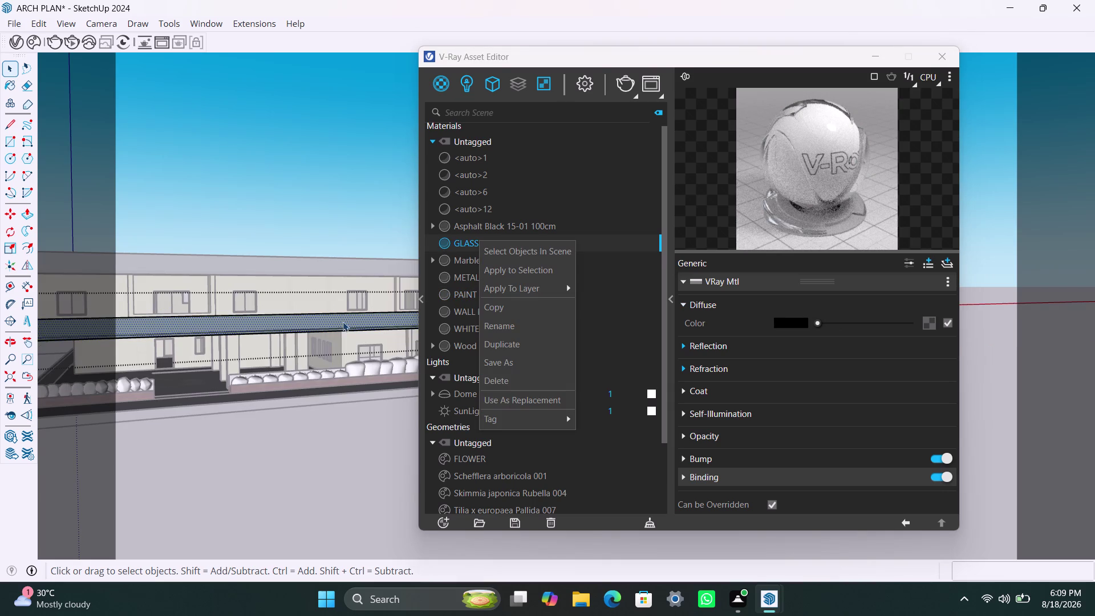
scroll(up, 3)
middle_drag(342, 322, 313, 383)
scroll(up, 3)
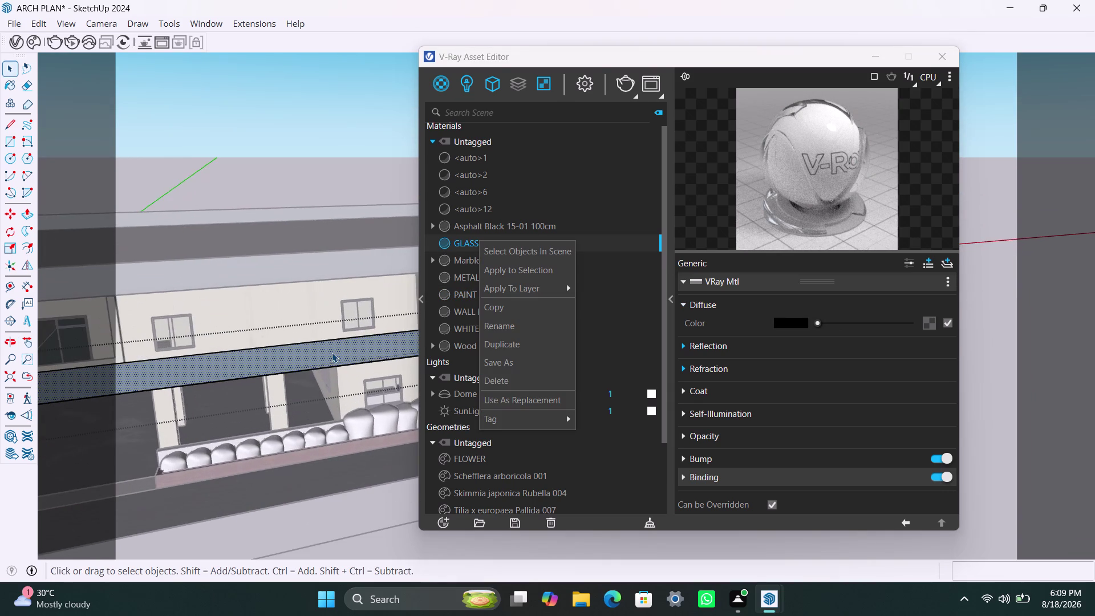
scroll(up, 3)
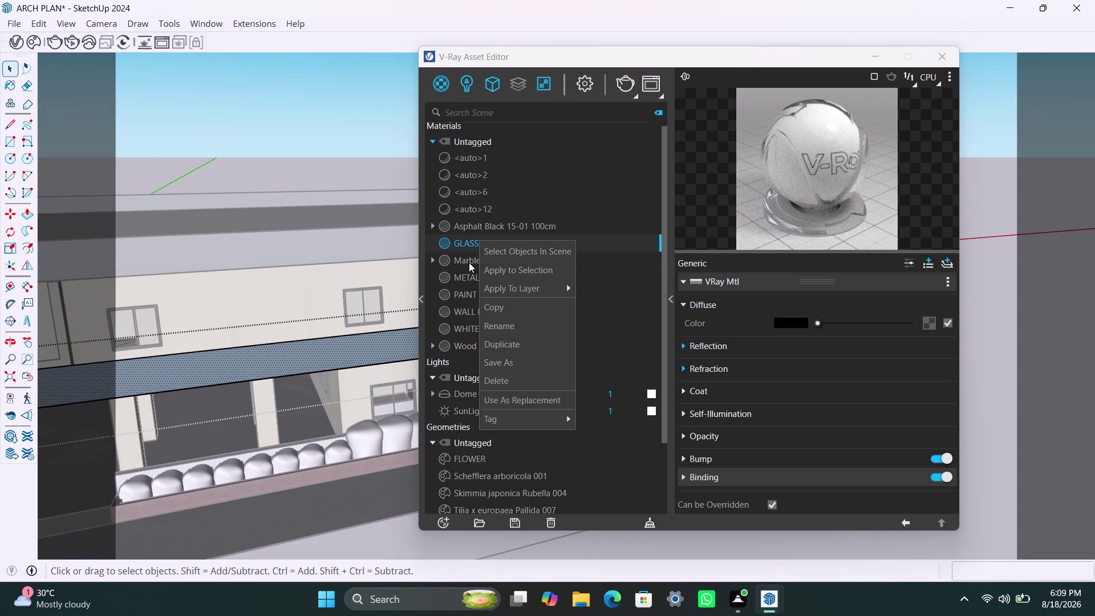
right_click(462, 239)
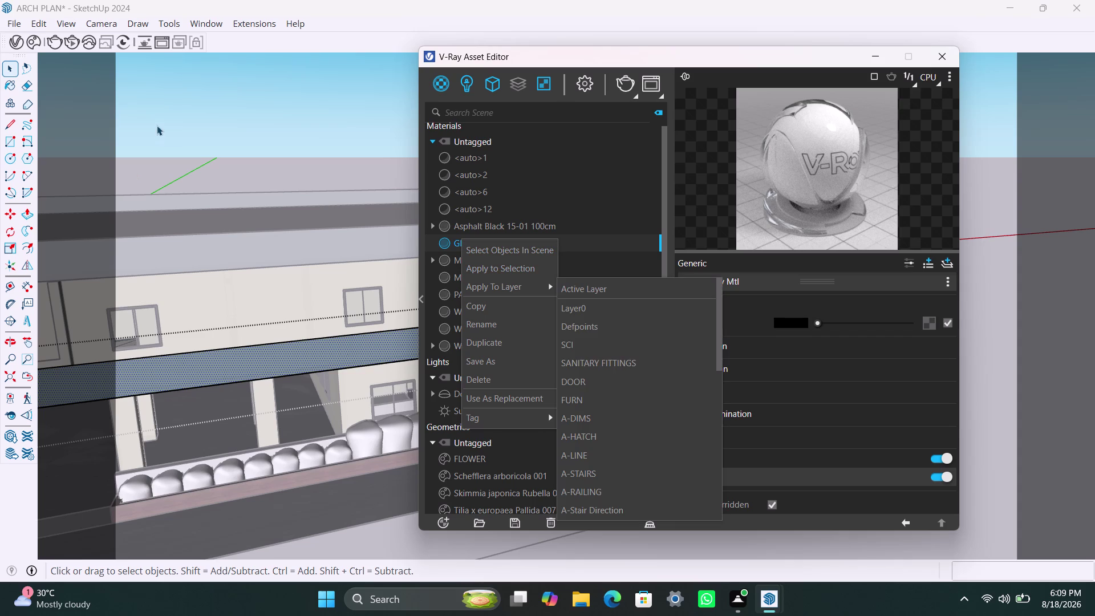
click(157, 126)
click(247, 379)
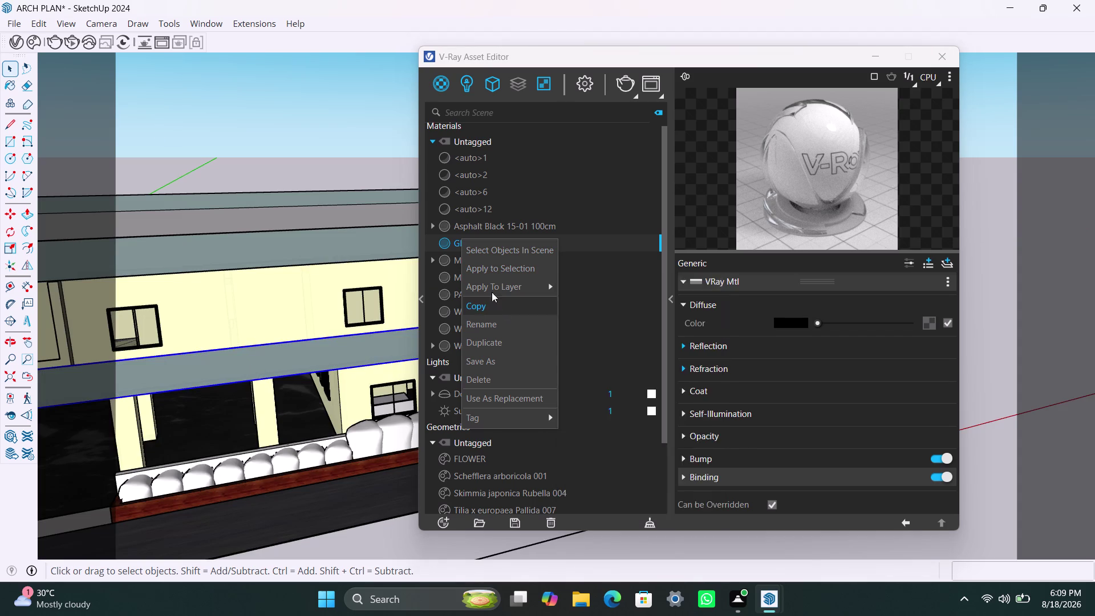
right_click(492, 274)
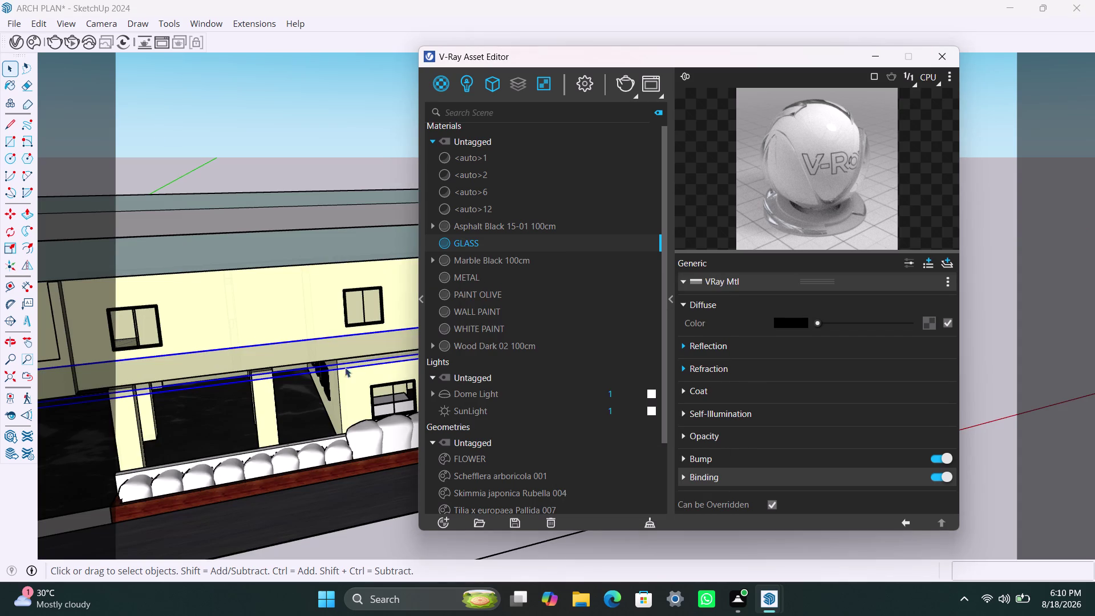
click(265, 128)
scroll(down, 3)
middle_drag(285, 385, 235, 382)
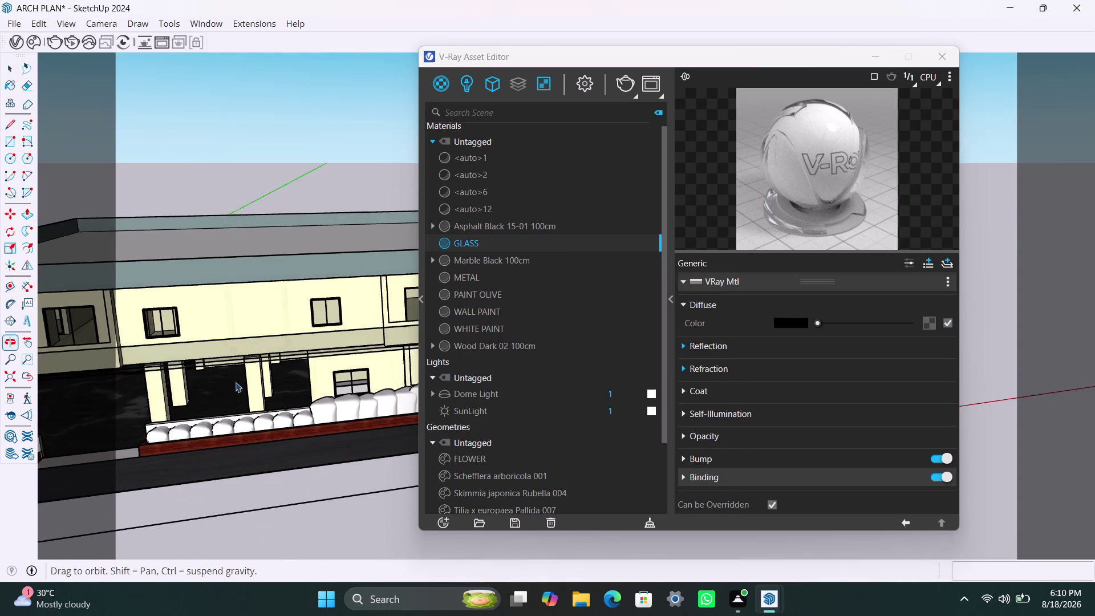
scroll(up, 3)
scroll(up, 3)
middle_drag(307, 358, 252, 346)
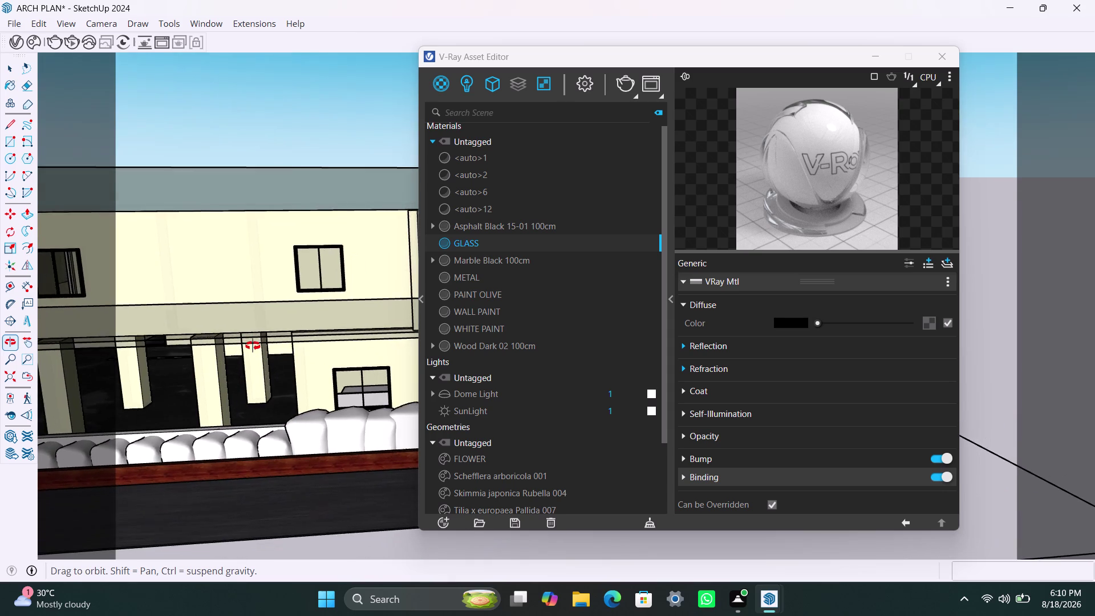
middle_drag(253, 346, 252, 345)
key(ctrl+z)
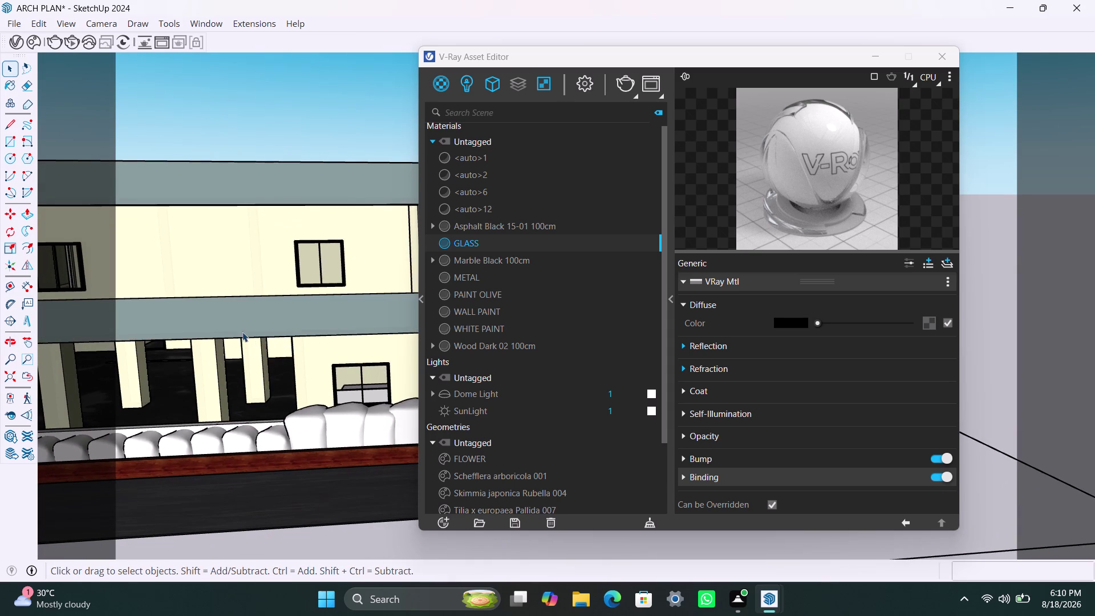
triple_click(246, 326)
click(247, 325)
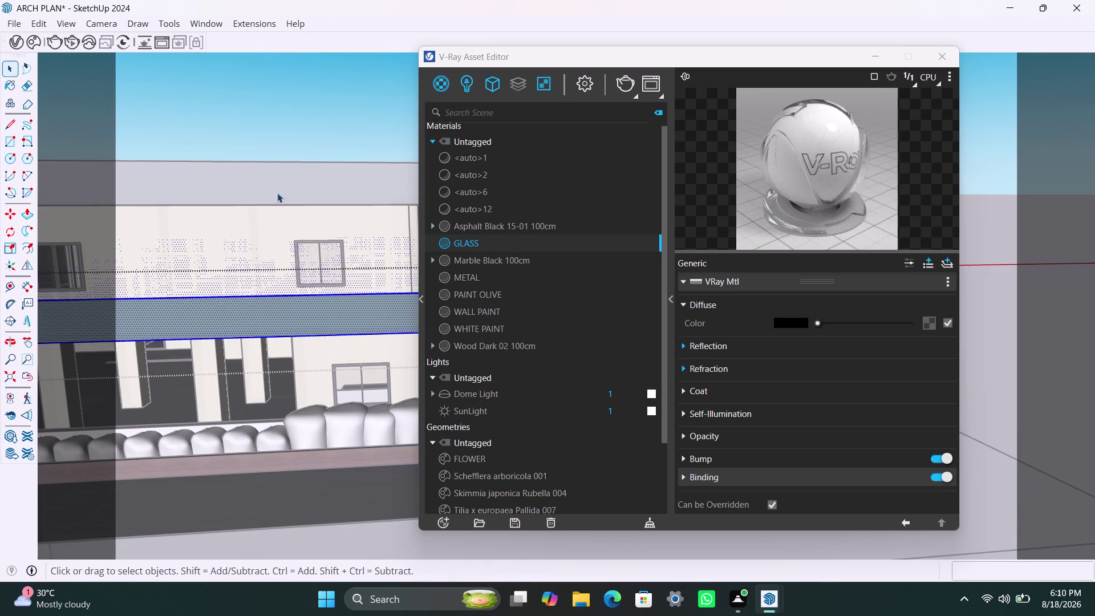
click(286, 126)
click(257, 310)
double_click(257, 311)
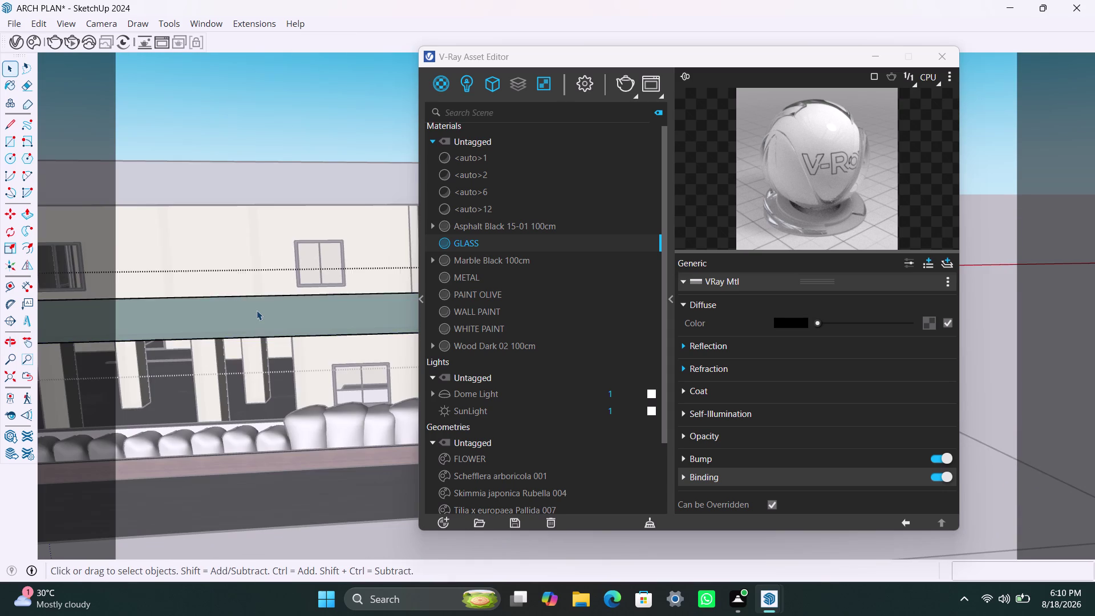
double_click(256, 310)
right_click(488, 245)
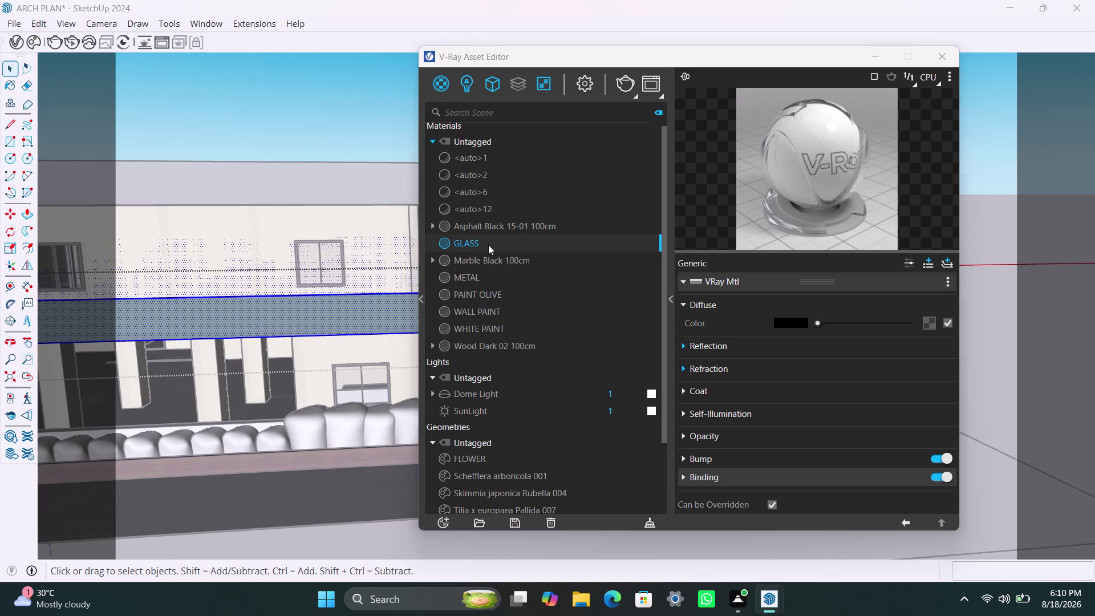
click(510, 275)
key(space)
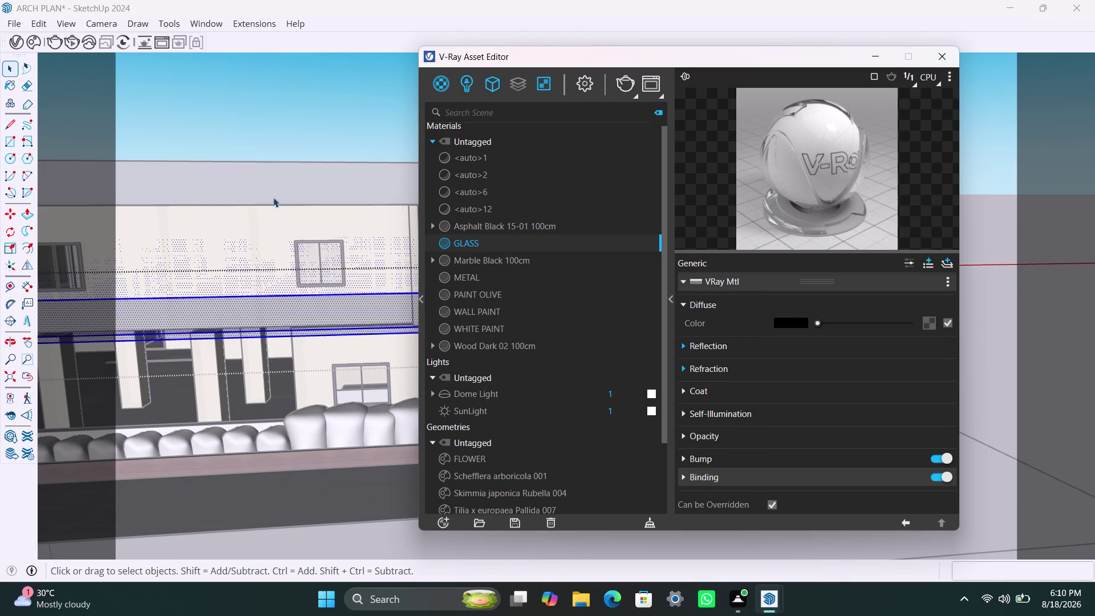
click(298, 122)
middle_drag(280, 372, 251, 518)
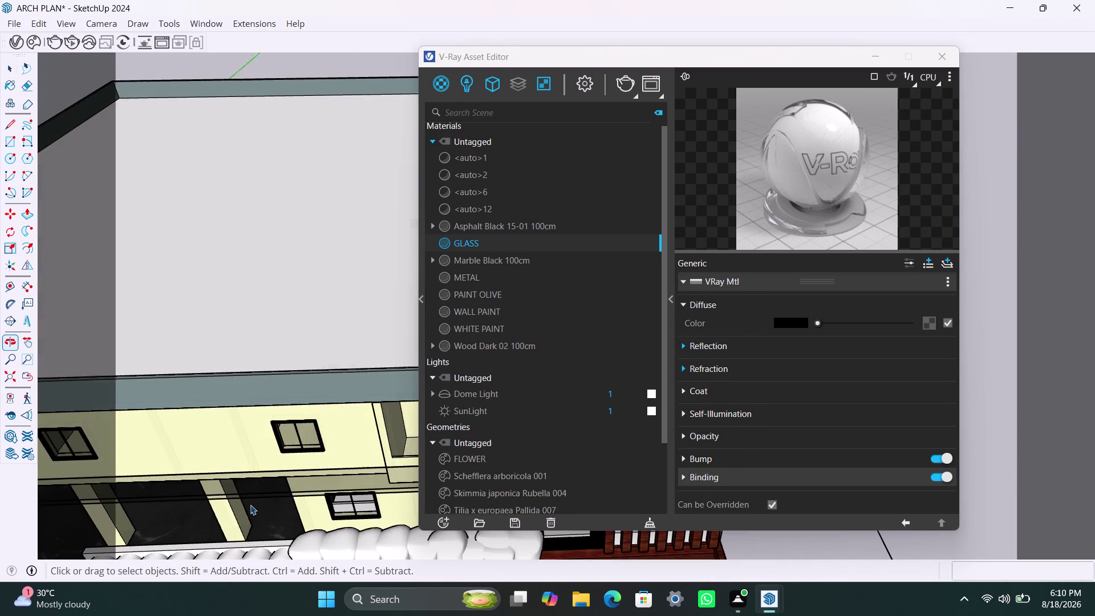
scroll(down, 3)
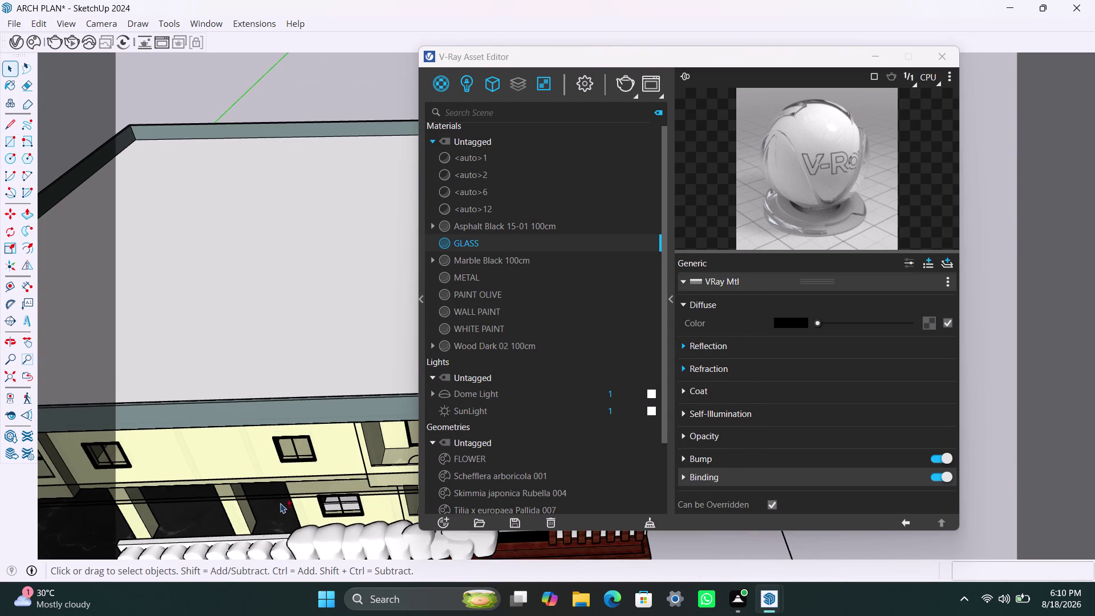
middle_drag(280, 500, 281, 346)
scroll(up, 3)
middle_drag(287, 362, 271, 459)
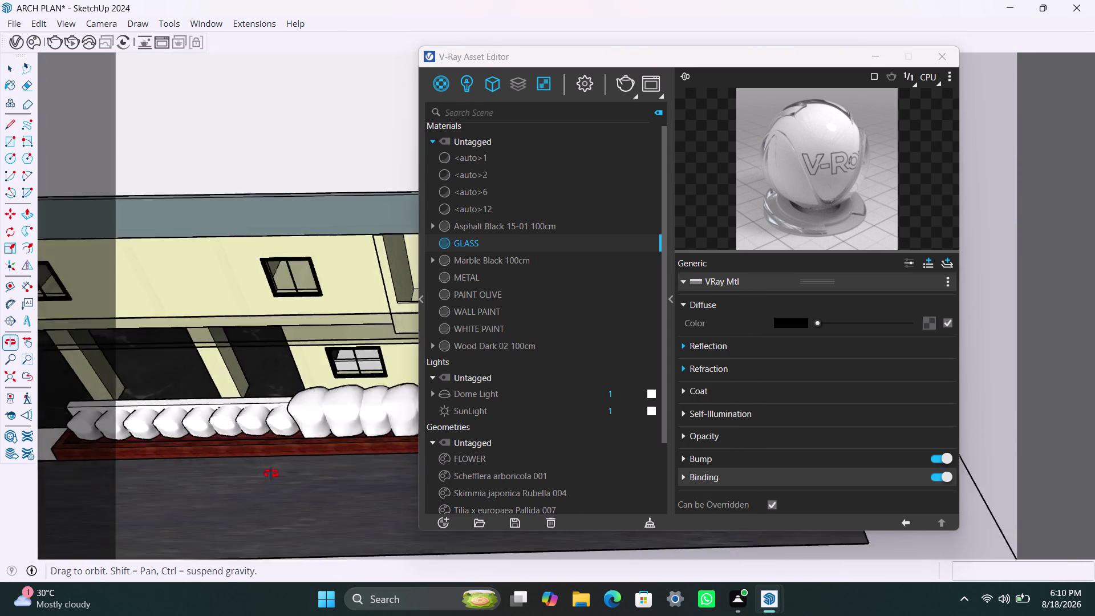
middle_drag(272, 459, 271, 479)
scroll(up, 3)
middle_drag(361, 431, 357, 465)
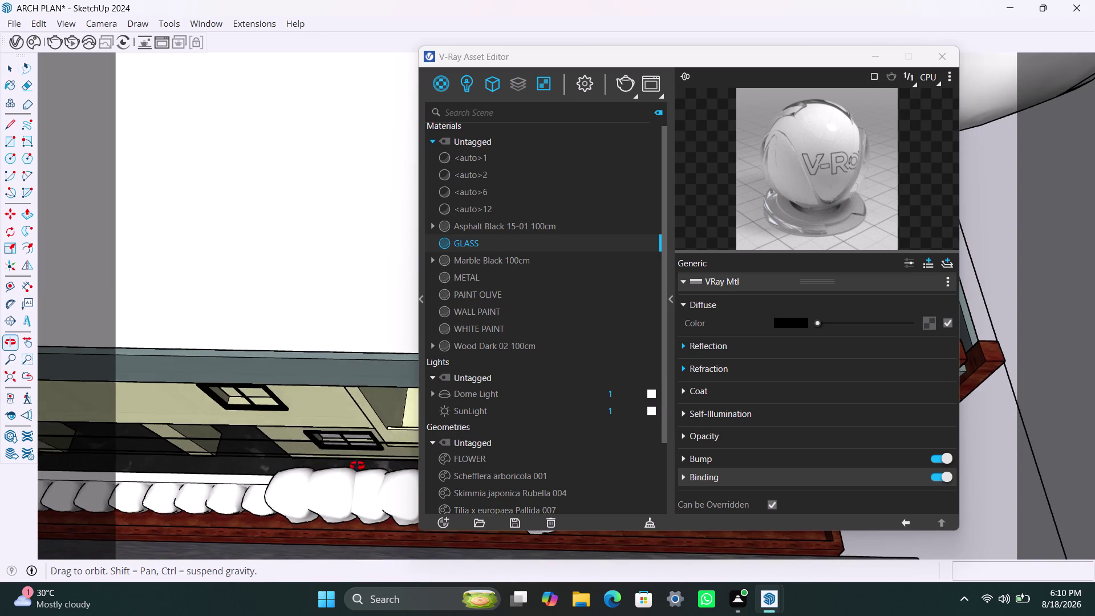
middle_drag(357, 465, 353, 427)
key(ctrl+z)
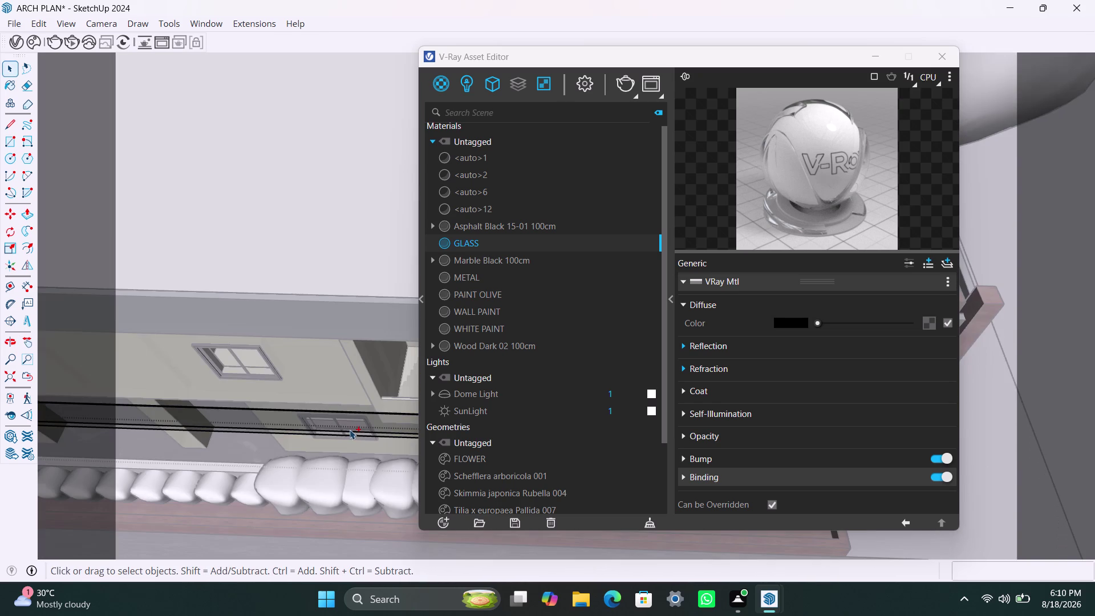
key(ctrl+z)
key(space)
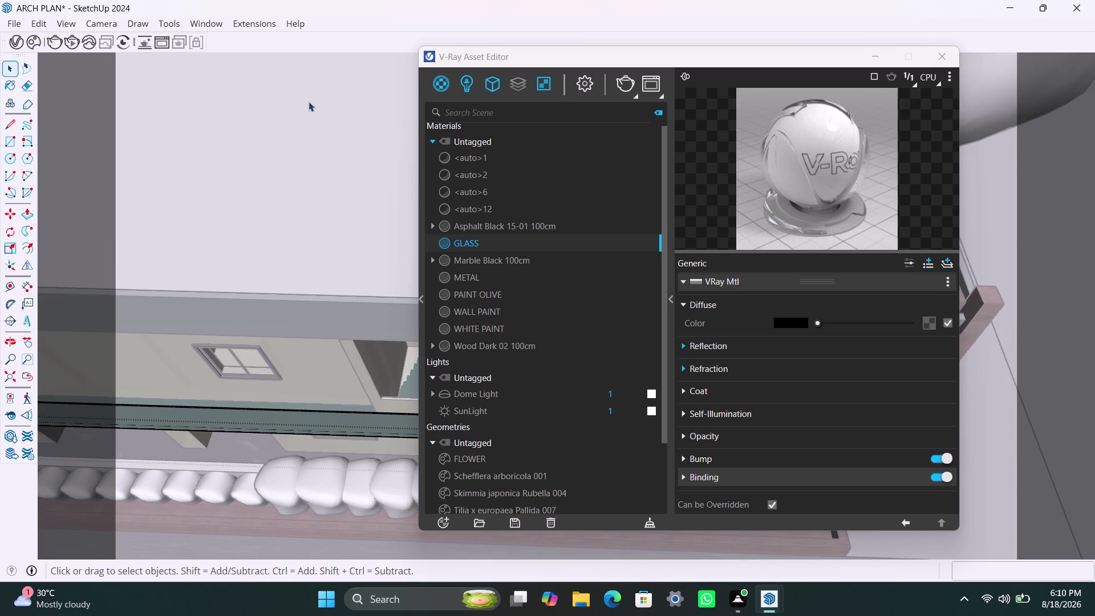
click(309, 102)
scroll(down, 3)
middle_drag(306, 261, 313, 201)
click(280, 494)
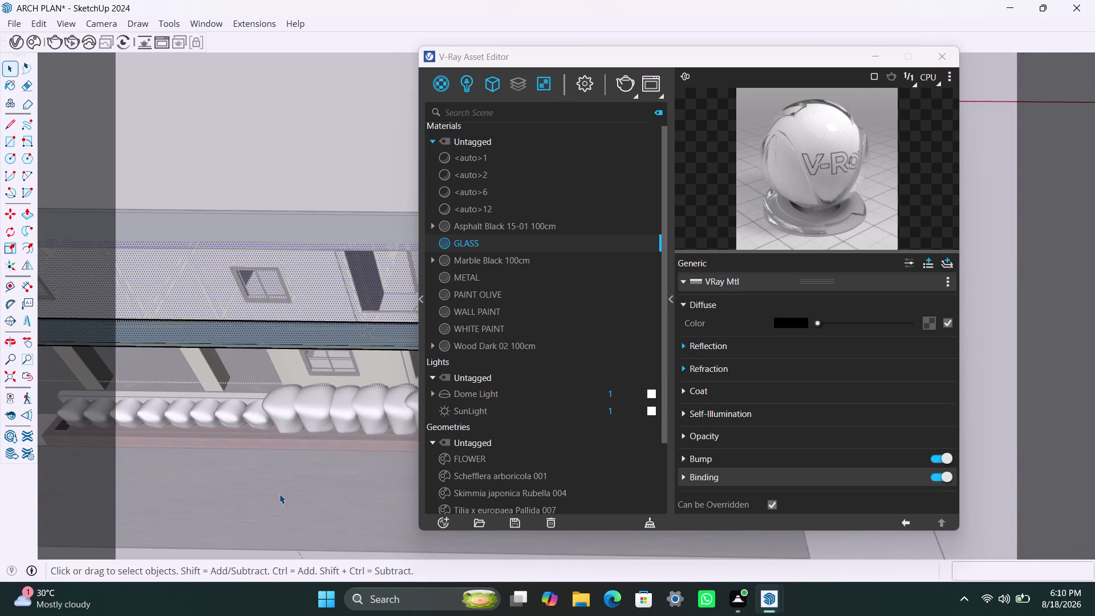
scroll(up, 3)
middle_drag(283, 340, 299, 302)
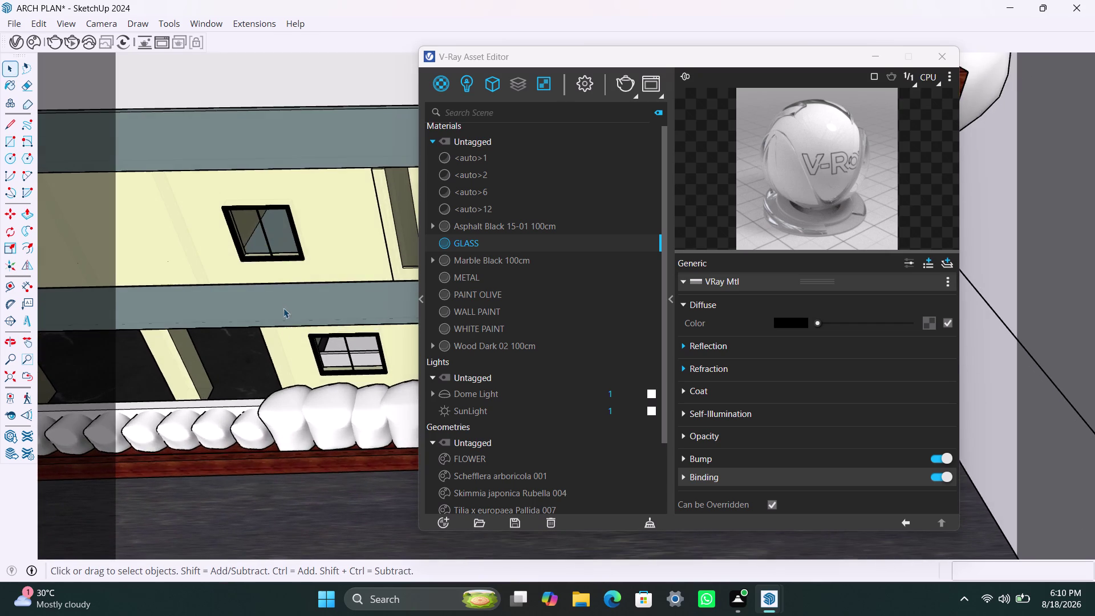
triple_click(285, 299)
double_click(286, 302)
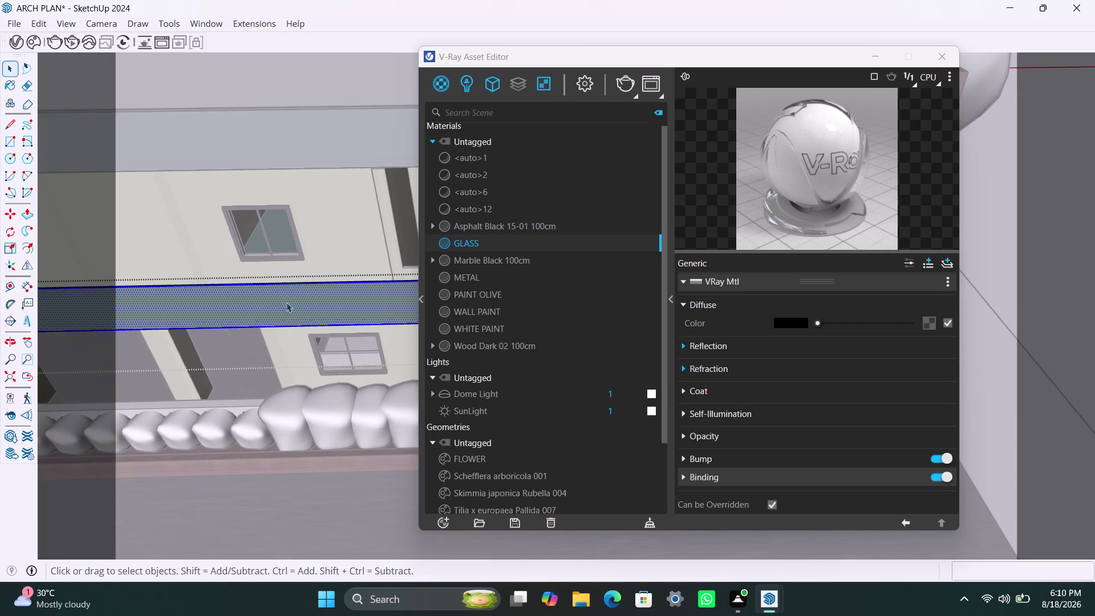
double_click(287, 302)
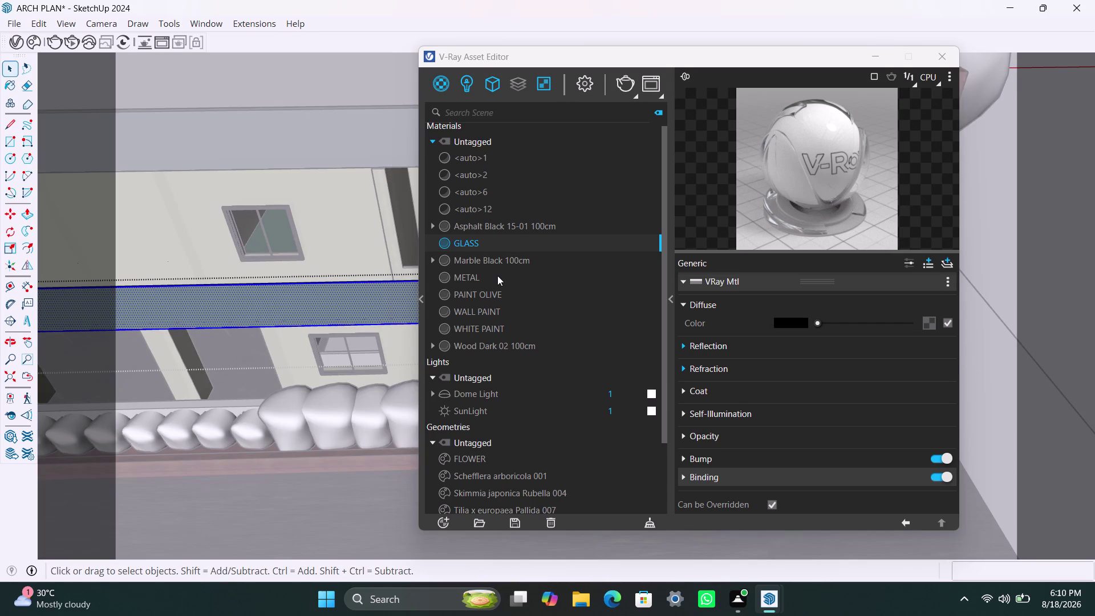
right_click(501, 241)
click(507, 267)
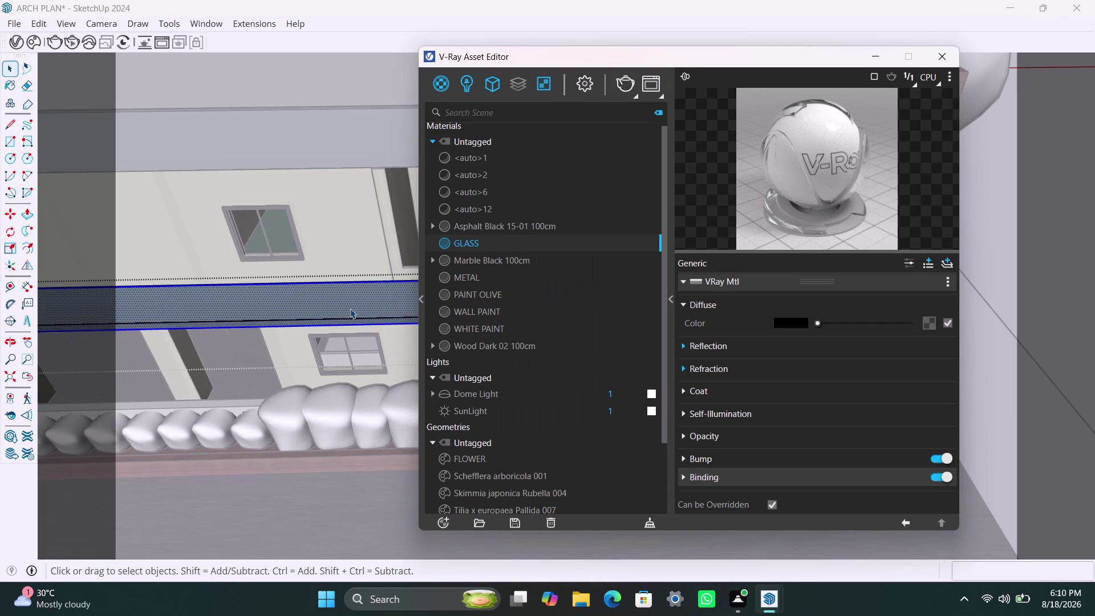
scroll(down, 3)
middle_drag(326, 307, 324, 349)
scroll(up, 3)
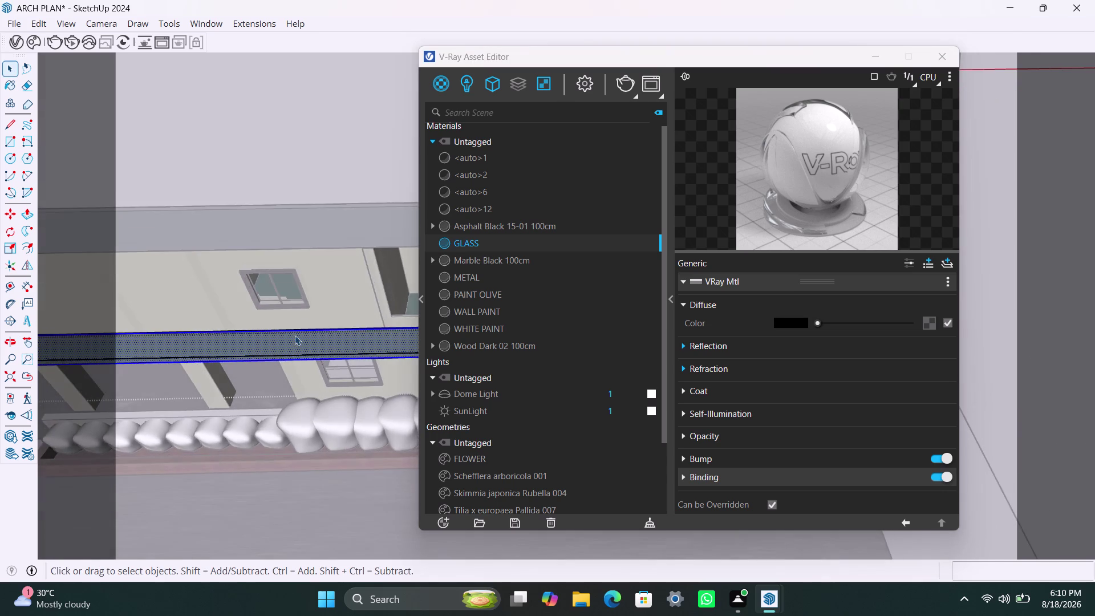
scroll(up, 3)
scroll(down, 3)
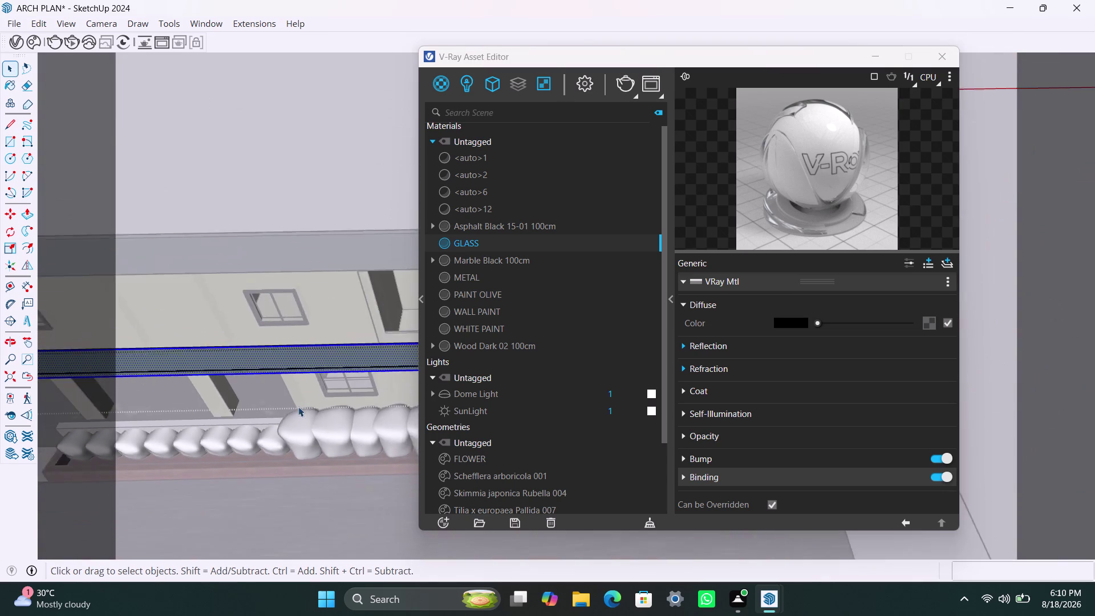
scroll(down, 3)
middle_drag(311, 422, 198, 410)
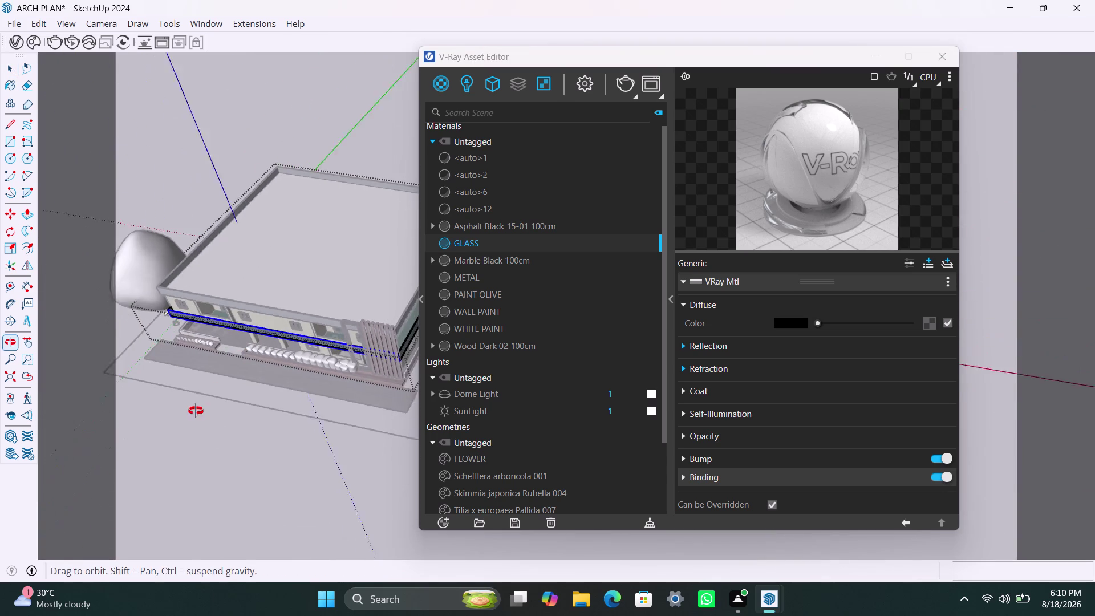
middle_drag(197, 410, 194, 411)
scroll(up, 3)
middle_drag(305, 334, 259, 410)
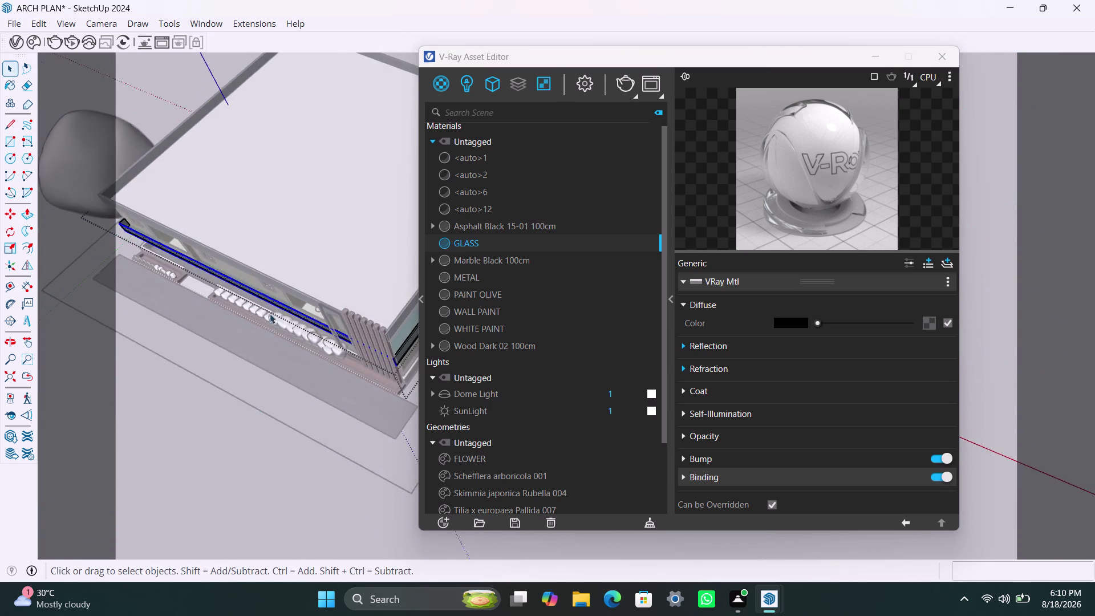
scroll(up, 3)
middle_drag(272, 298, 262, 337)
scroll(up, 3)
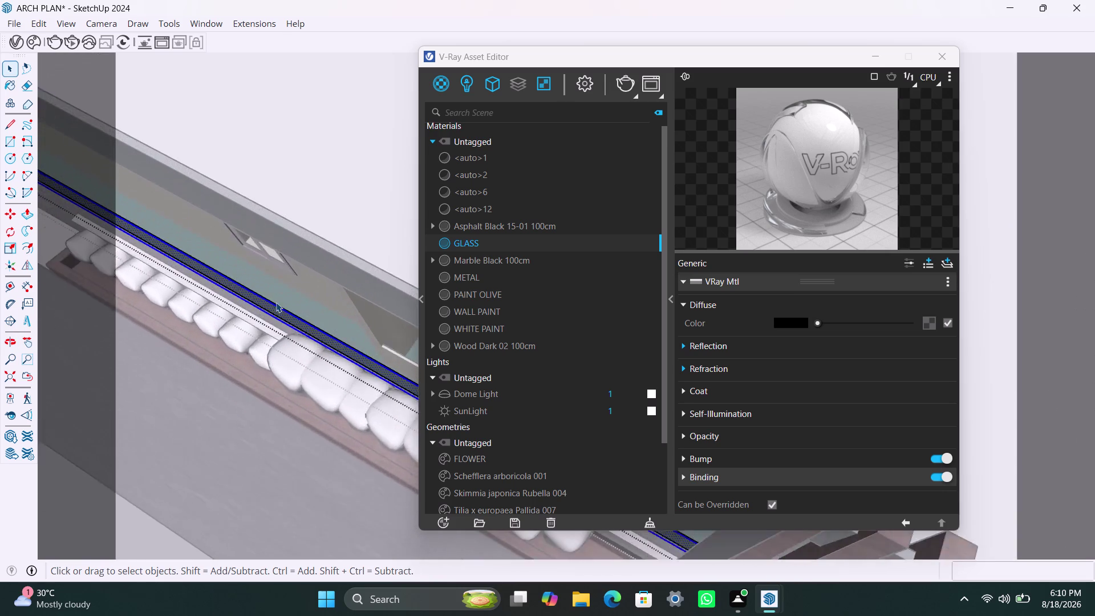
scroll(up, 3)
middle_drag(288, 316, 267, 338)
scroll(up, 3)
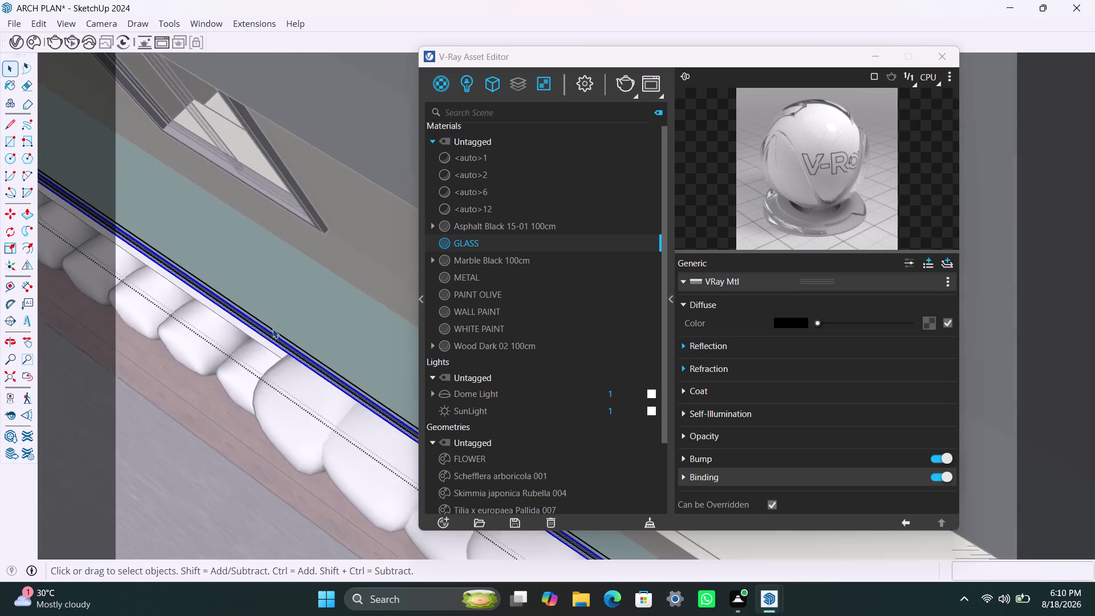
middle_drag(272, 331, 255, 358)
middle_drag(255, 358, 263, 350)
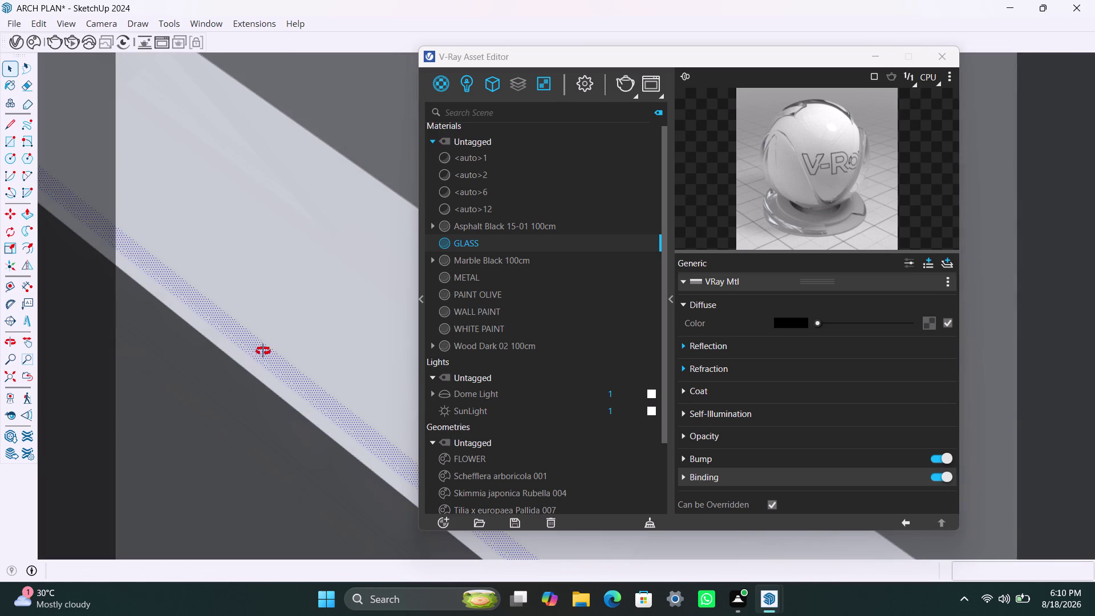
middle_drag(262, 351, 298, 300)
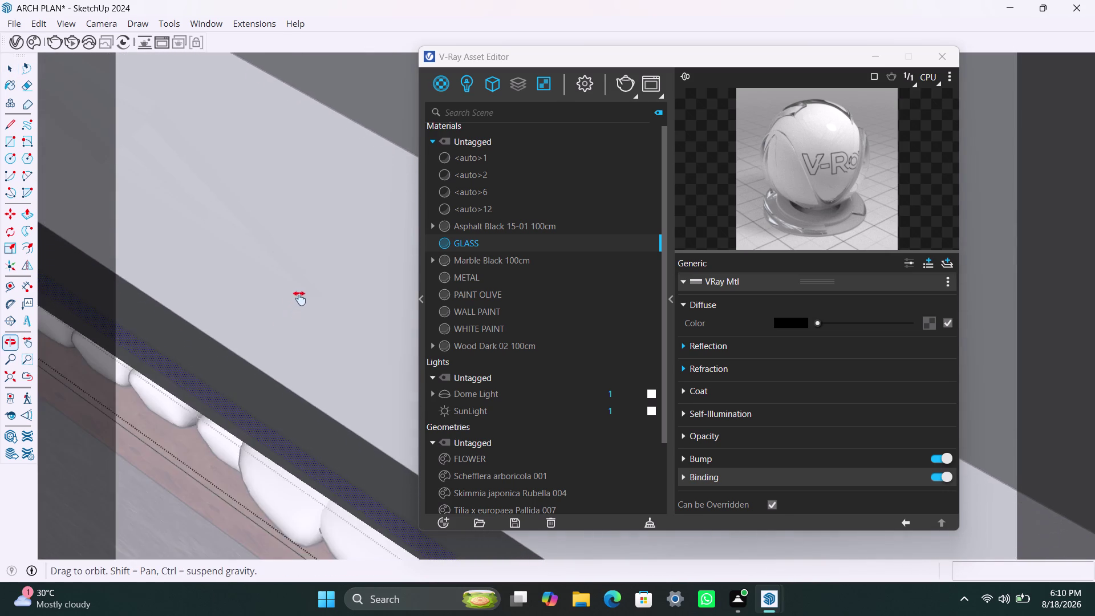
middle_drag(298, 300, 307, 290)
scroll(up, 3)
click(234, 407)
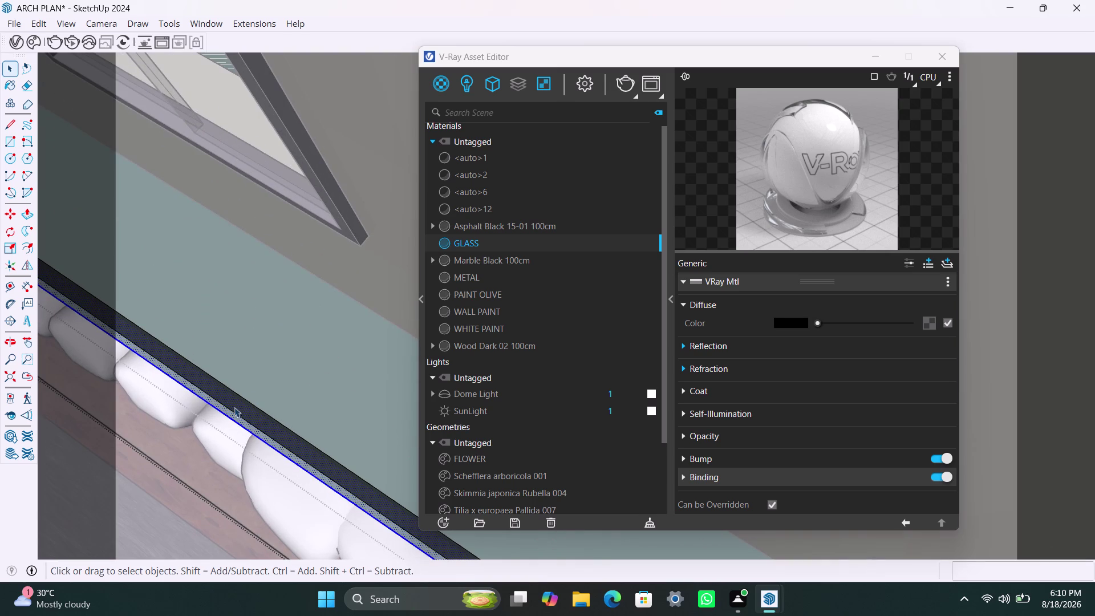
double_click(237, 409)
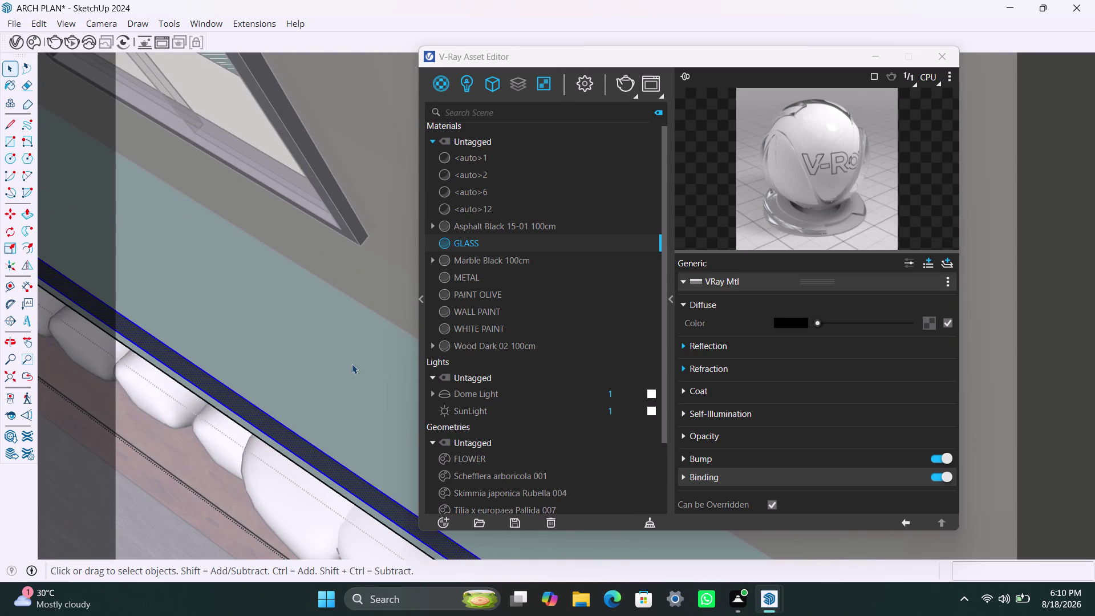
right_click(479, 244)
click(497, 270)
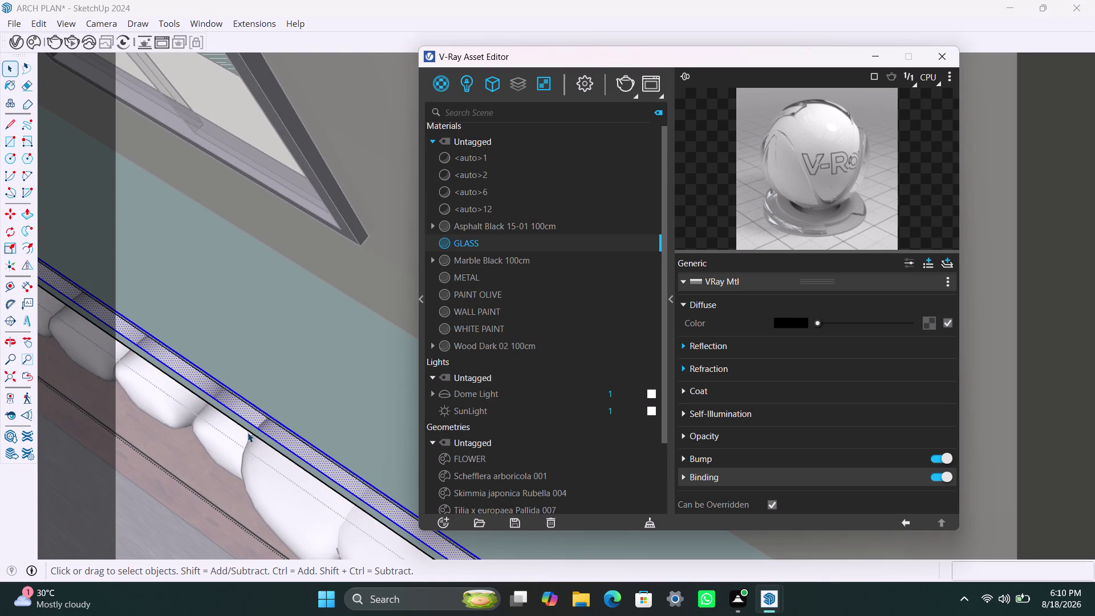
click(255, 430)
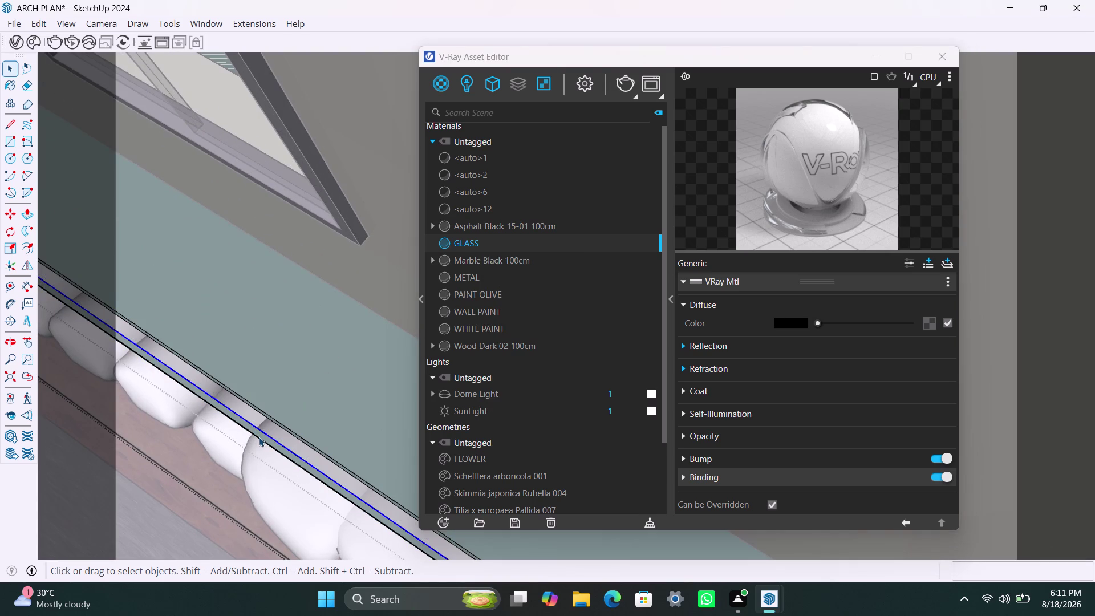
double_click(260, 437)
click(262, 438)
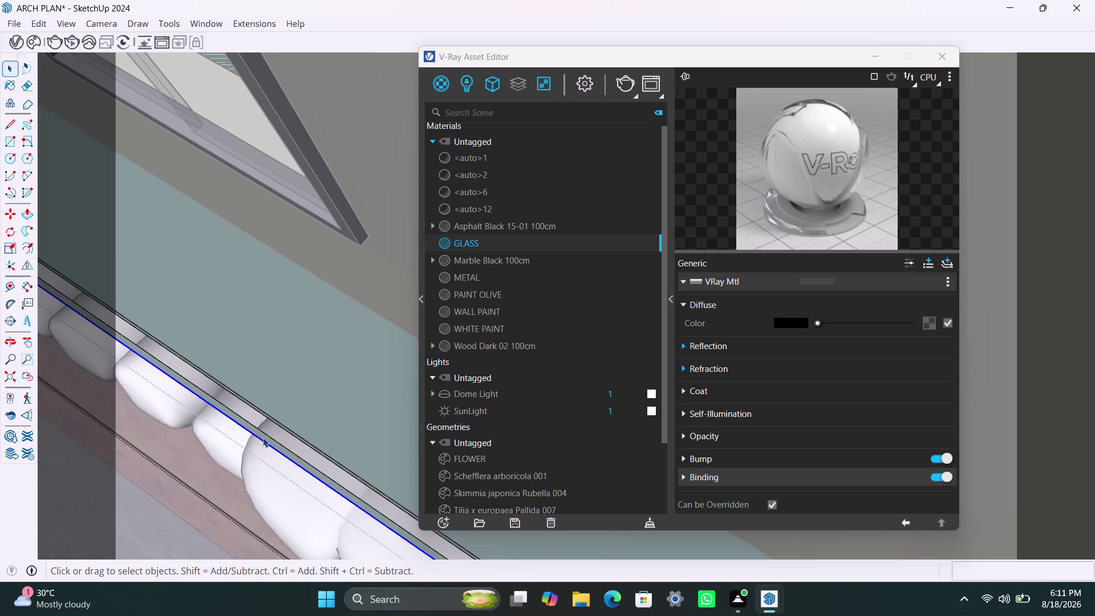
click(262, 438)
scroll(up, 3)
click(263, 438)
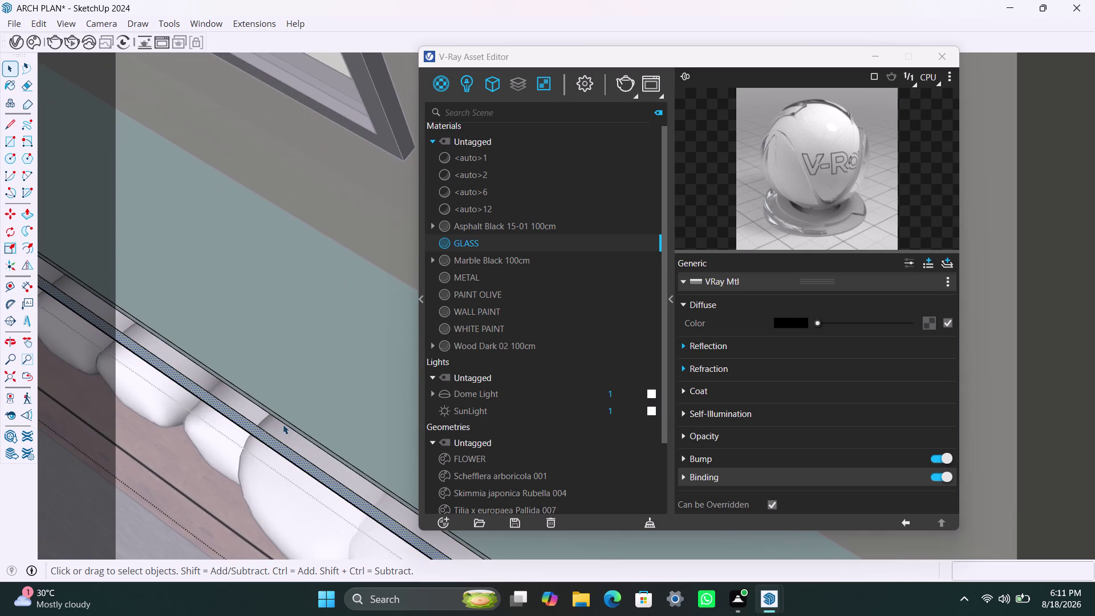
right_click(469, 244)
click(485, 270)
scroll(down, 3)
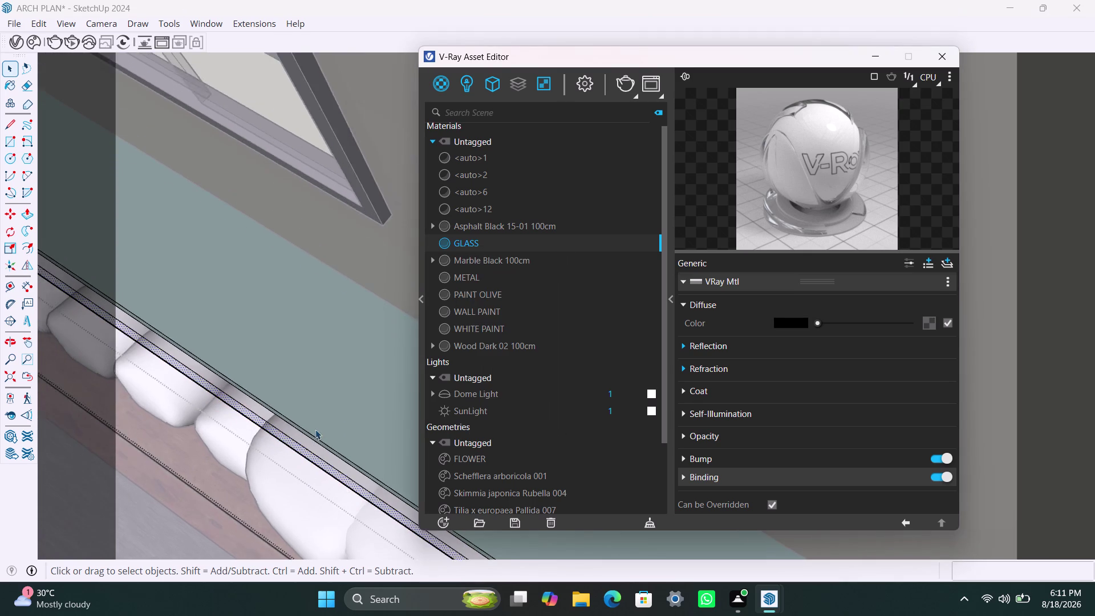
scroll(down, 3)
middle_drag(305, 437, 354, 359)
scroll(down, 3)
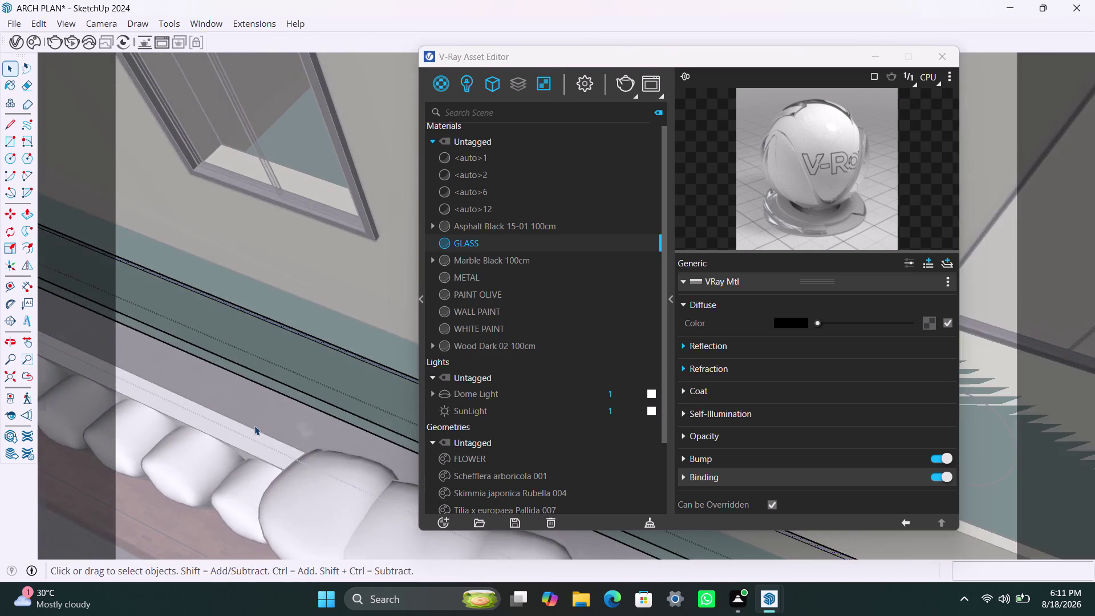
middle_drag(263, 432, 358, 328)
scroll(down, 3)
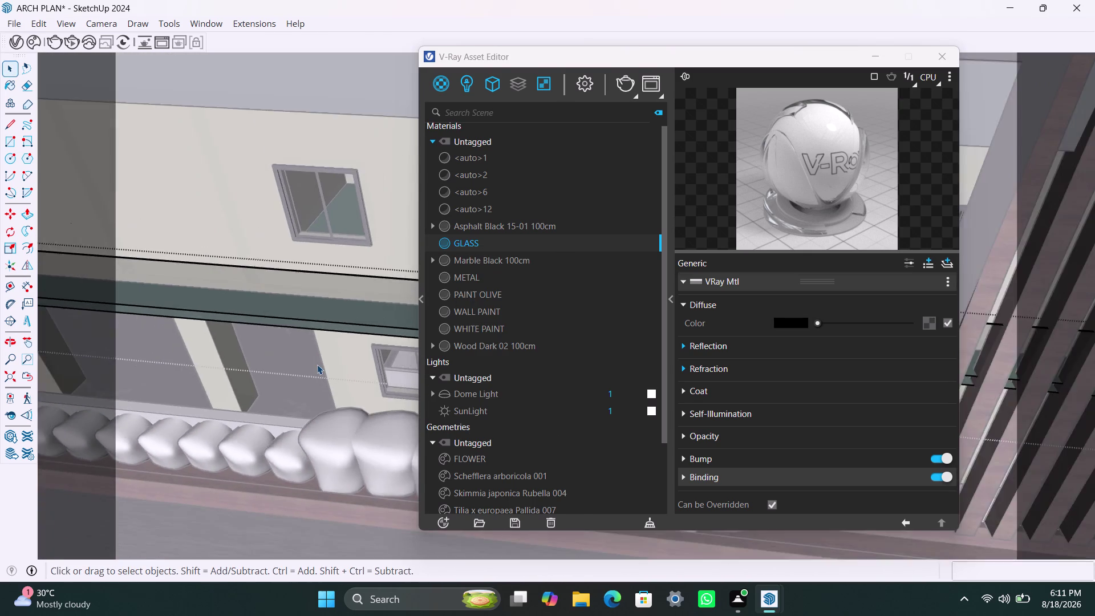
scroll(down, 3)
middle_drag(317, 364, 387, 270)
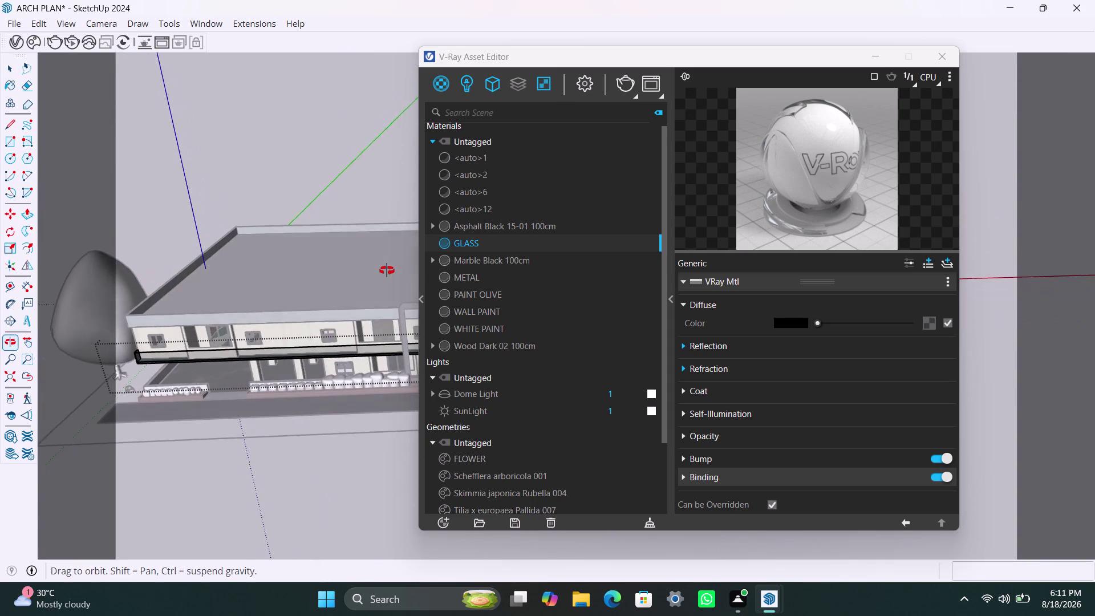
middle_drag(387, 270, 387, 258)
scroll(up, 3)
middle_drag(216, 340, 251, 335)
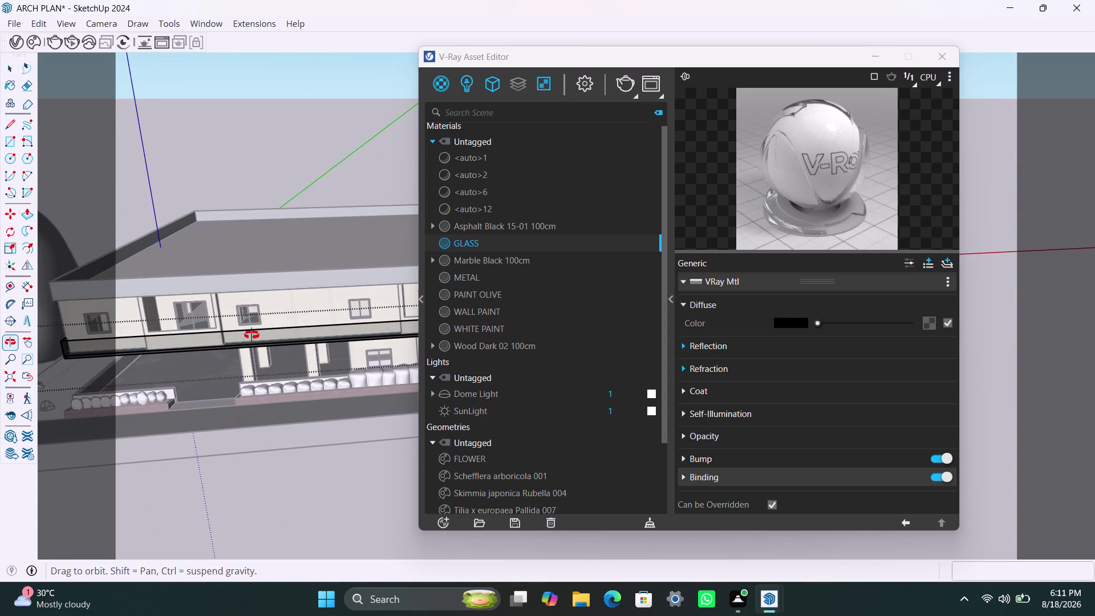
middle_drag(252, 335, 387, 319)
scroll(up, 3)
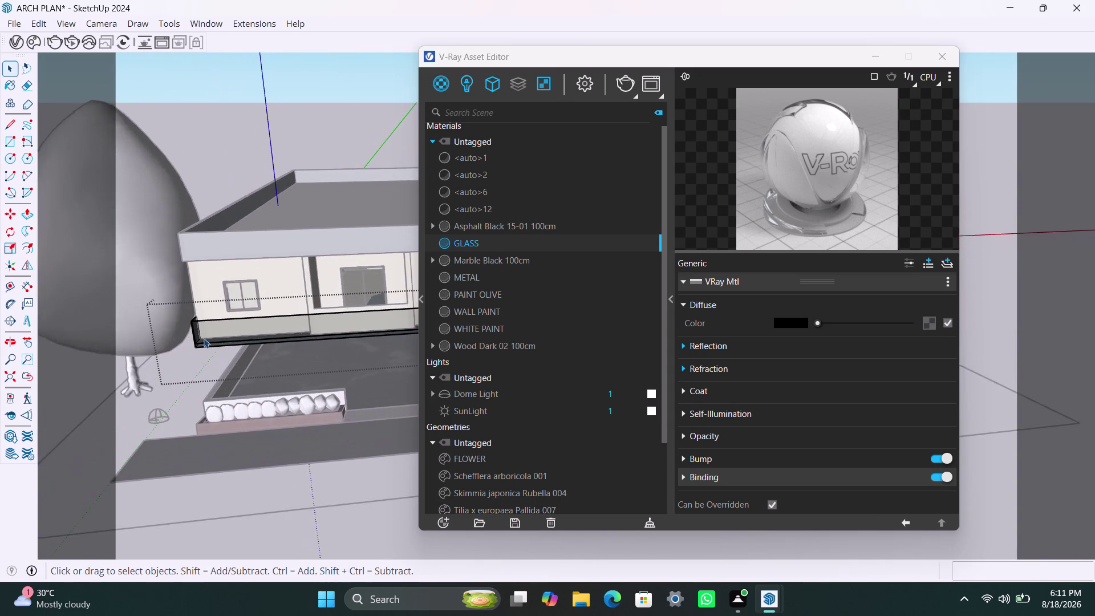
scroll(up, 3)
middle_drag(188, 329, 331, 327)
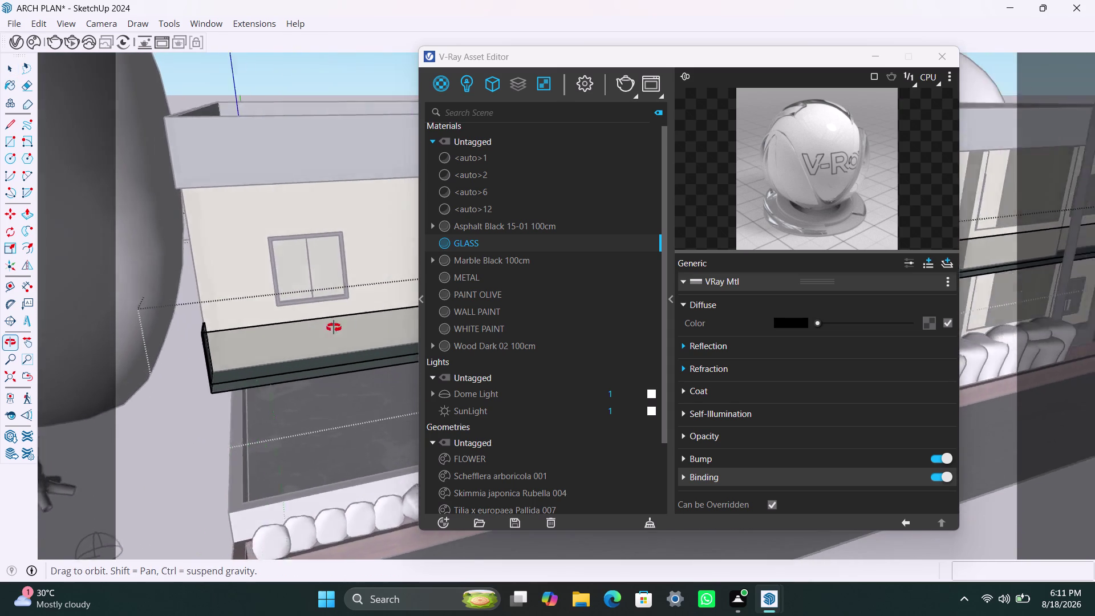
middle_drag(331, 327, 371, 327)
scroll(up, 3)
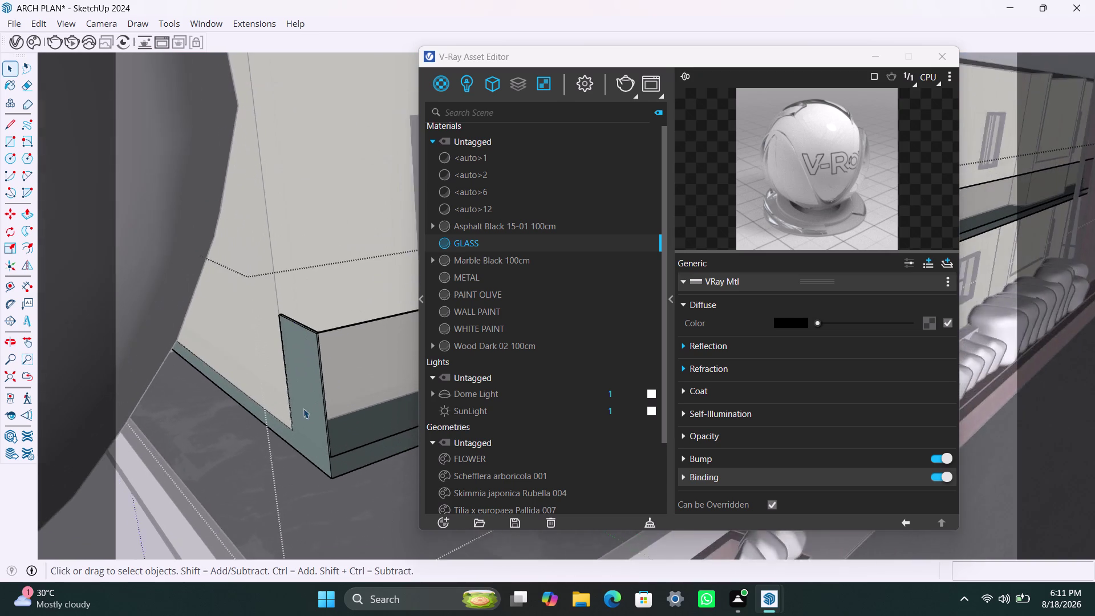
scroll(down, 3)
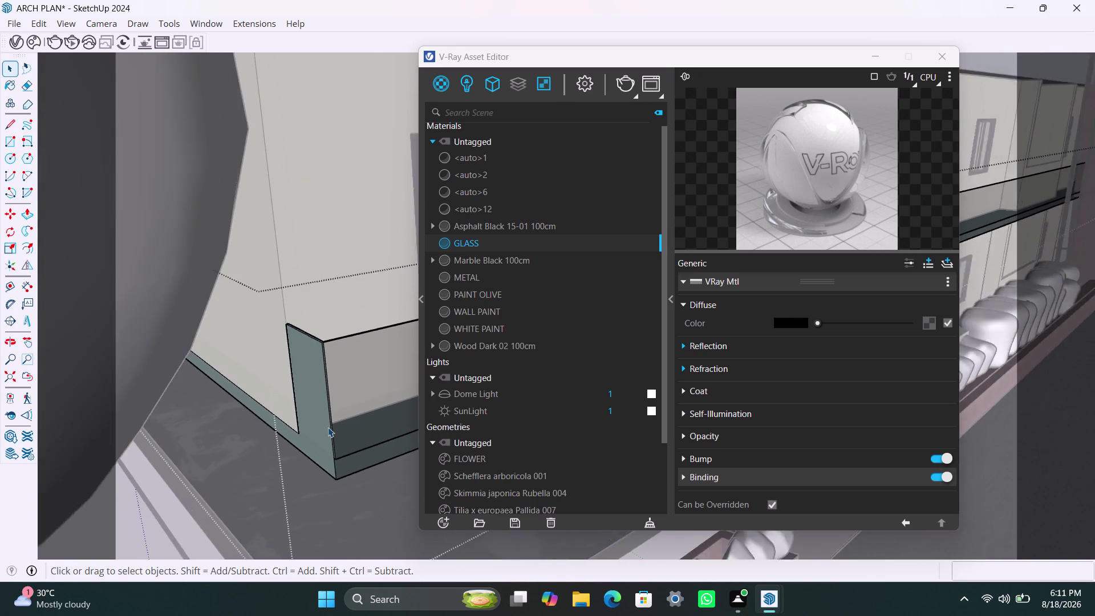
scroll(down, 3)
middle_drag(325, 472, 83, 469)
scroll(down, 3)
middle_drag(239, 417, 215, 426)
scroll(up, 3)
click(214, 238)
middle_drag(231, 452, 264, 453)
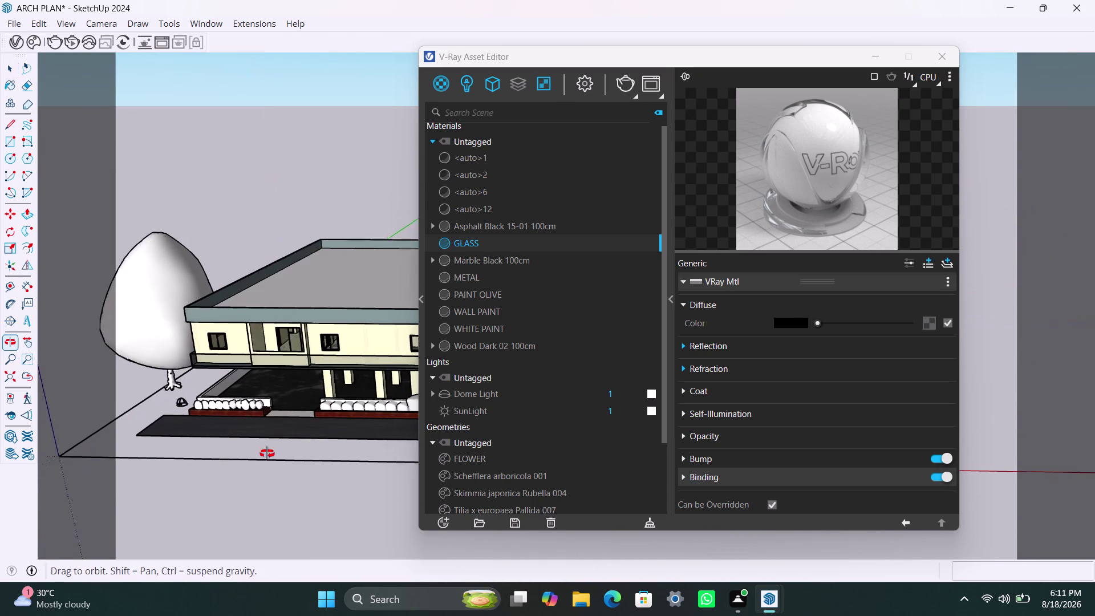
middle_drag(264, 453, 267, 453)
scroll(down, 3)
middle_drag(258, 415, 122, 427)
scroll(up, 3)
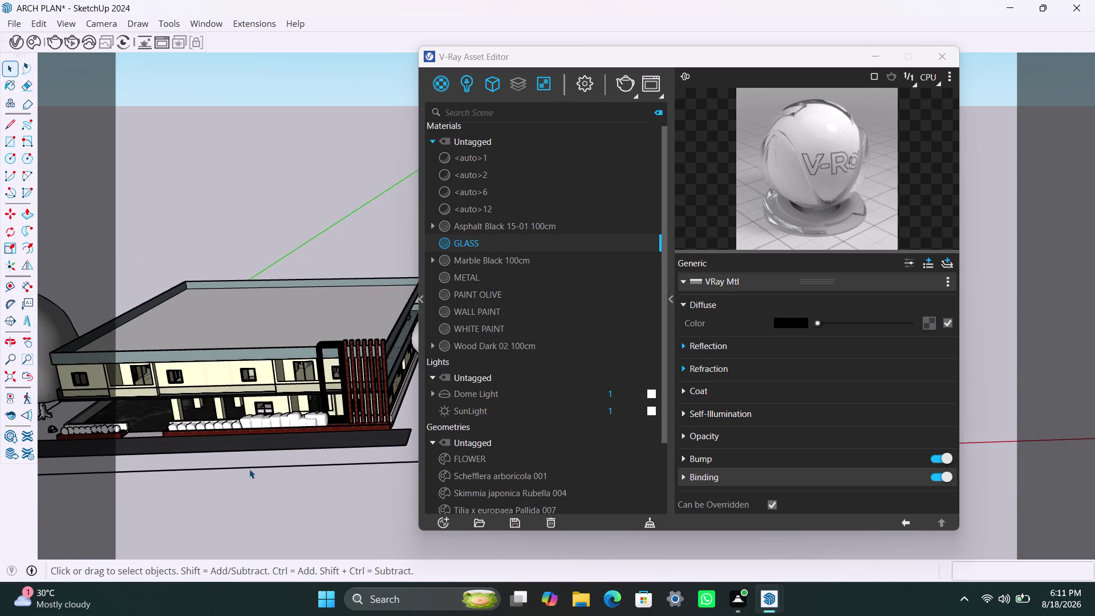
scroll(up, 3)
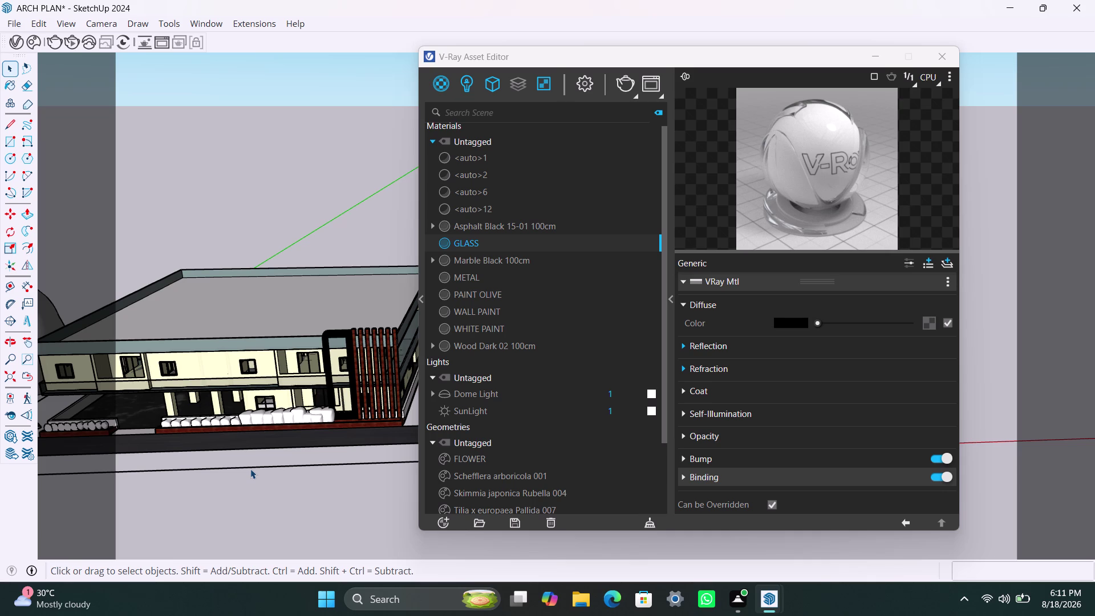
scroll(down, 3)
middle_drag(295, 431, 387, 432)
key(ctrl+s)
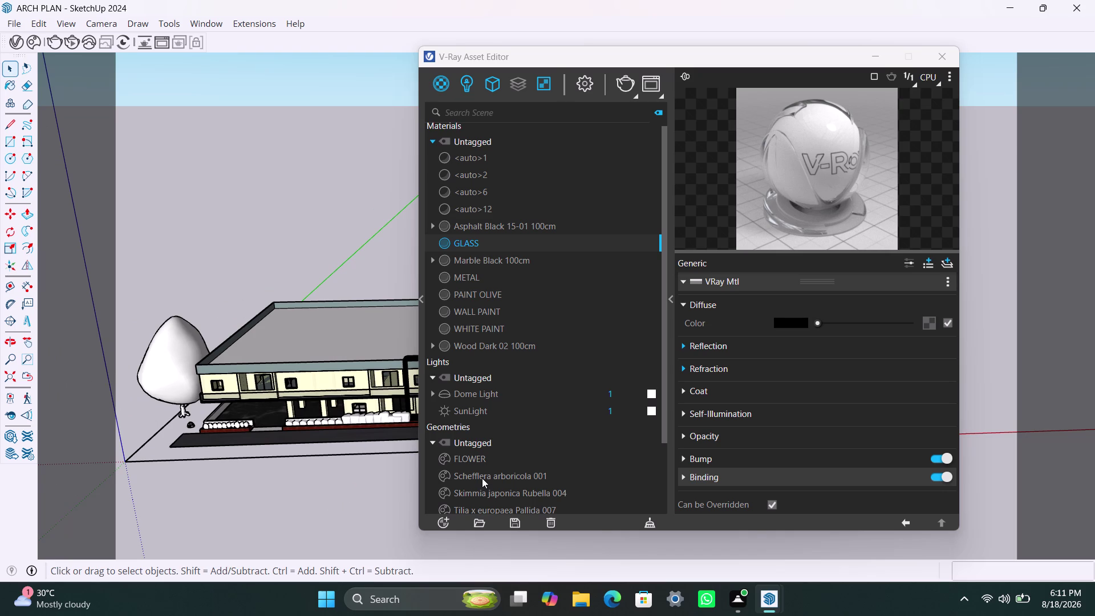
scroll(down, 3)
scroll(up, 3)
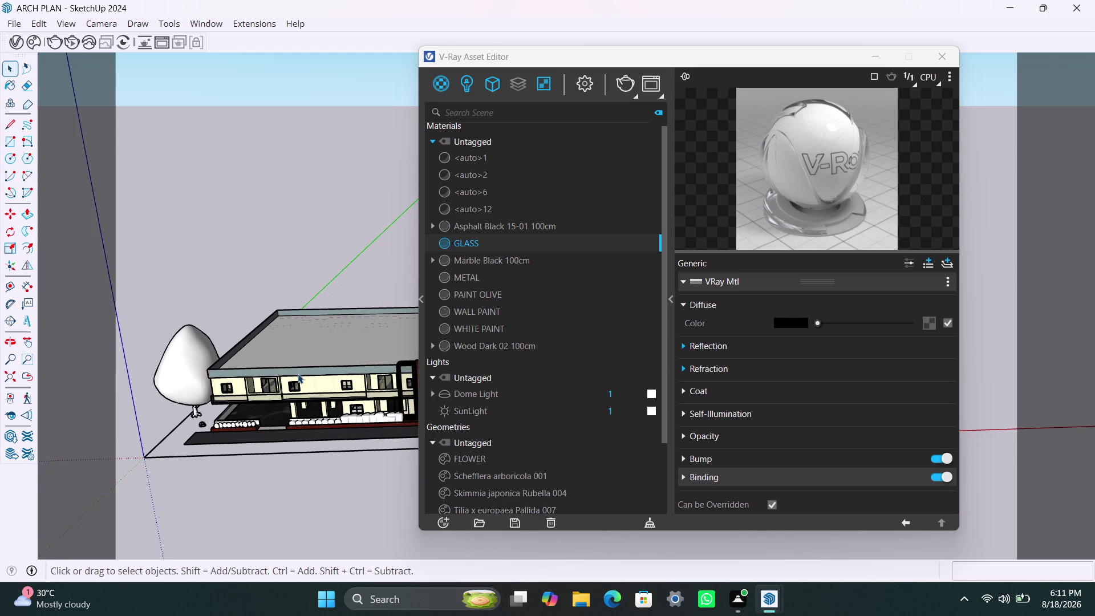
scroll(up, 3)
middle_drag(308, 389, 214, 403)
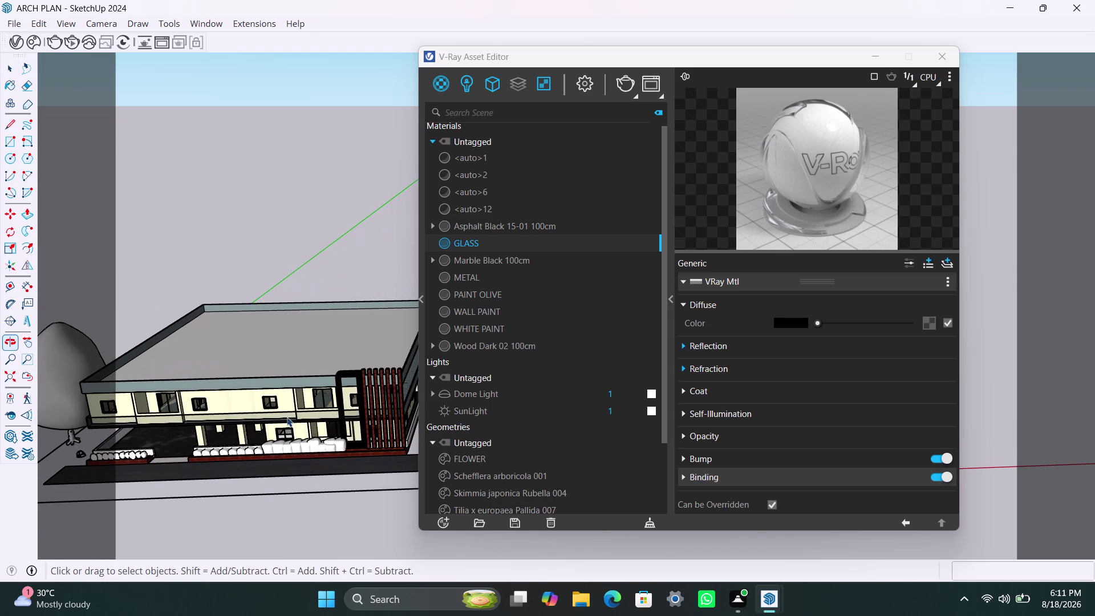
middle_drag(282, 413, 336, 403)
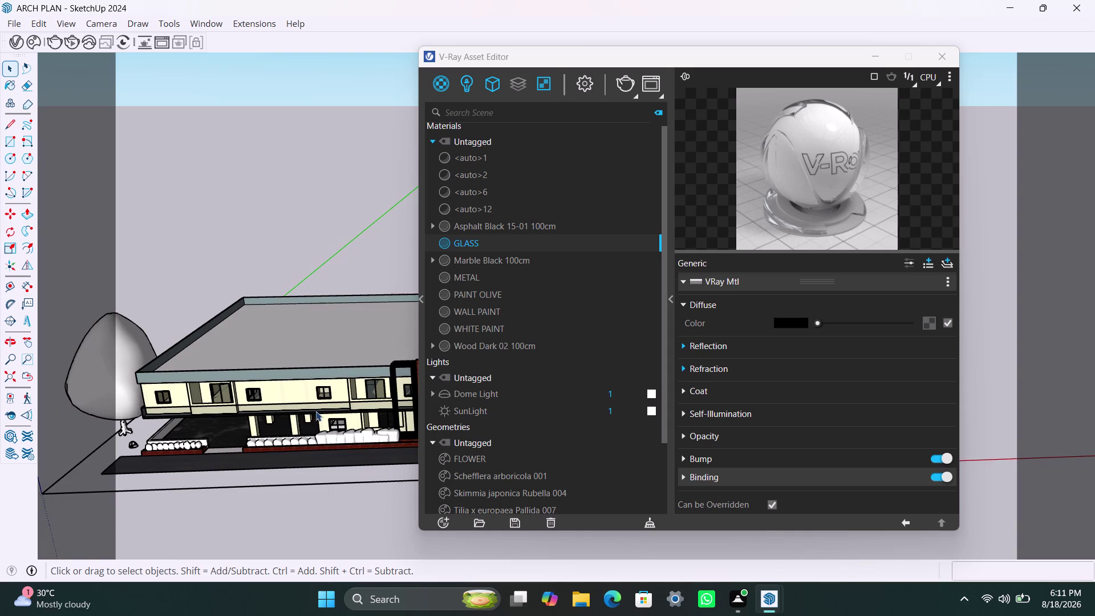
scroll(down, 3)
middle_drag(290, 429, 236, 451)
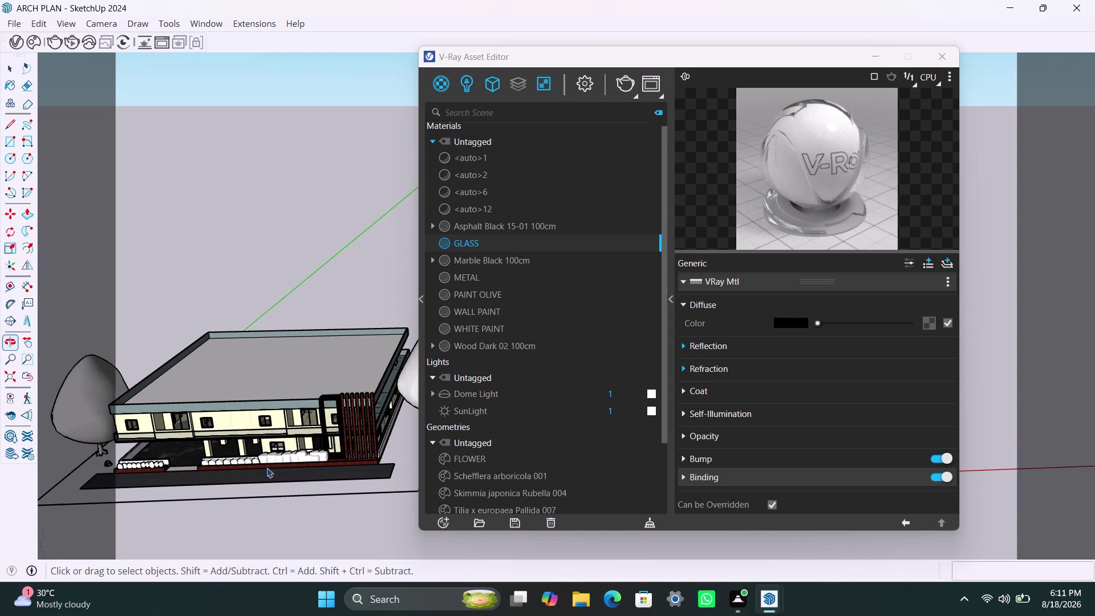
middle_drag(281, 460, 335, 377)
scroll(down, 3)
middle_drag(287, 438, 376, 408)
scroll(up, 3)
middle_drag(308, 388, 373, 402)
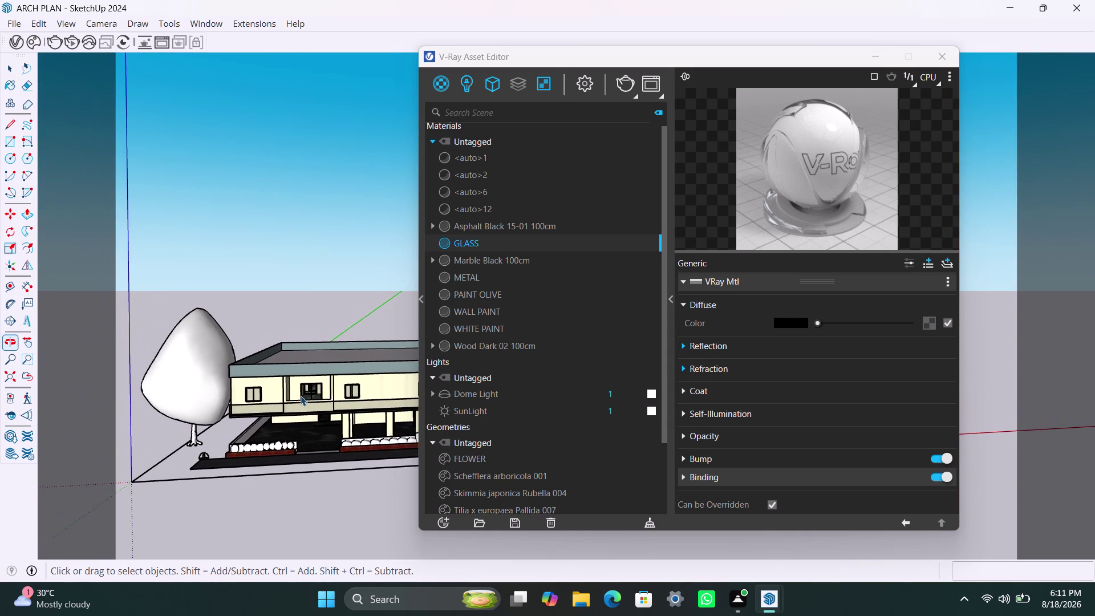
scroll(up, 3)
middle_drag(306, 402, 341, 381)
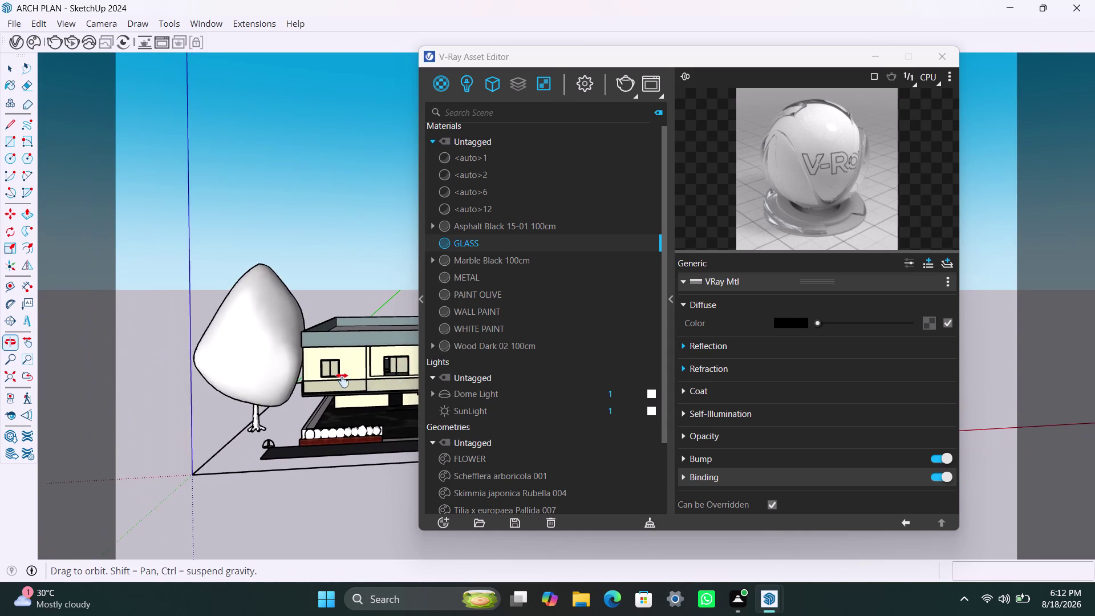
middle_drag(341, 381, 286, 369)
scroll(down, 3)
middle_drag(305, 405, 278, 407)
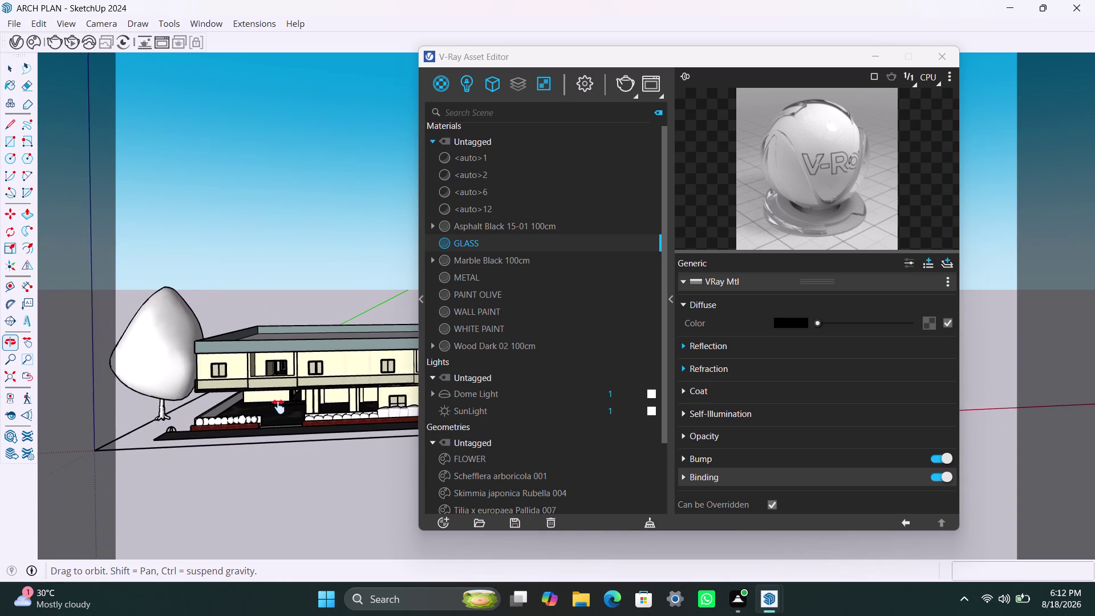
middle_drag(278, 407, 277, 406)
scroll(down, 3)
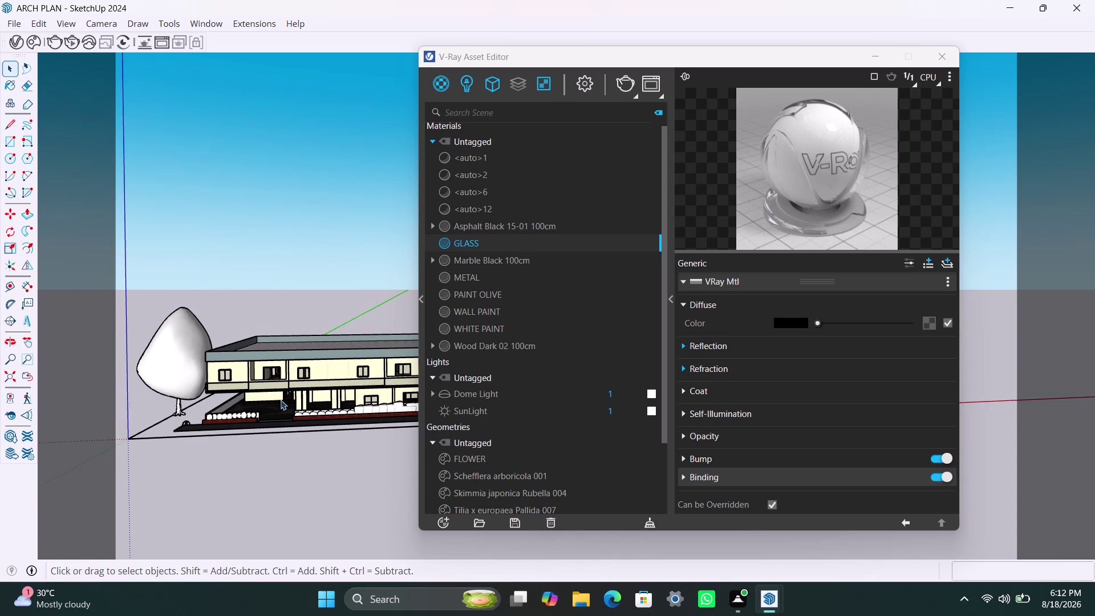
middle_drag(280, 400, 646, 389)
scroll(down, 3)
middle_drag(281, 445, 332, 455)
scroll(down, 3)
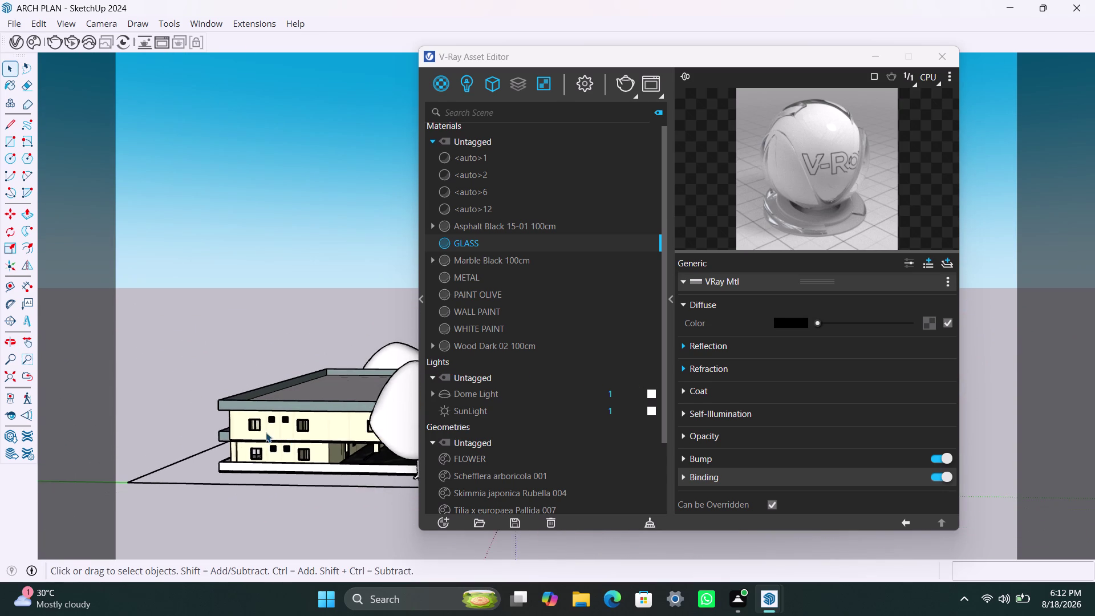
middle_drag(266, 432, 186, 429)
scroll(up, 3)
middle_drag(306, 487, 376, 495)
scroll(up, 3)
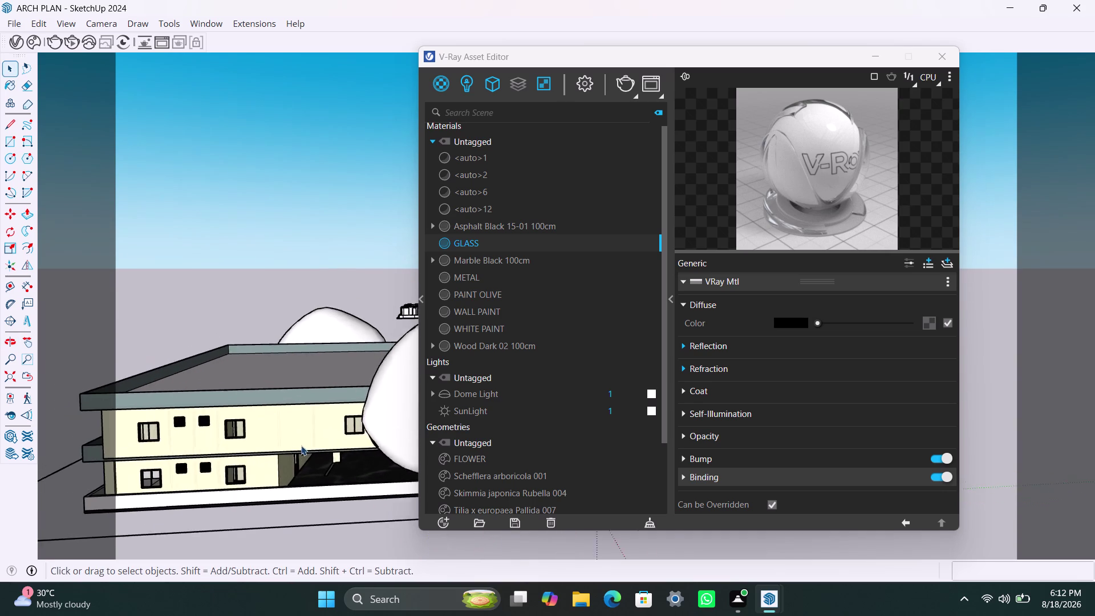
middle_drag(266, 441, 200, 433)
scroll(up, 3)
middle_drag(246, 466, 302, 475)
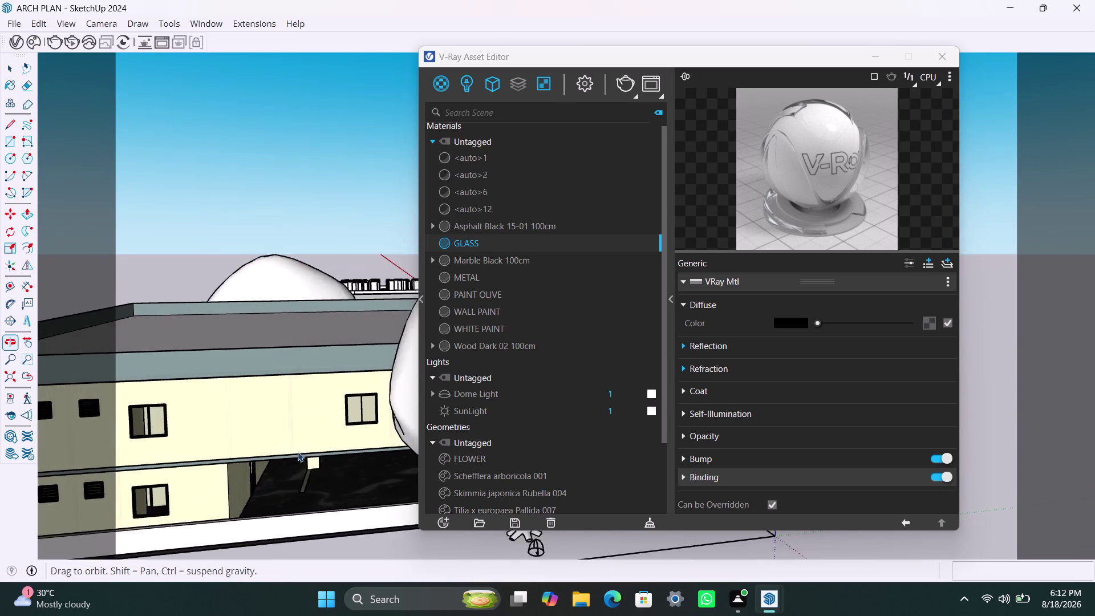
scroll(down, 3)
middle_drag(268, 460, 262, 413)
scroll(down, 3)
middle_drag(266, 445, 265, 480)
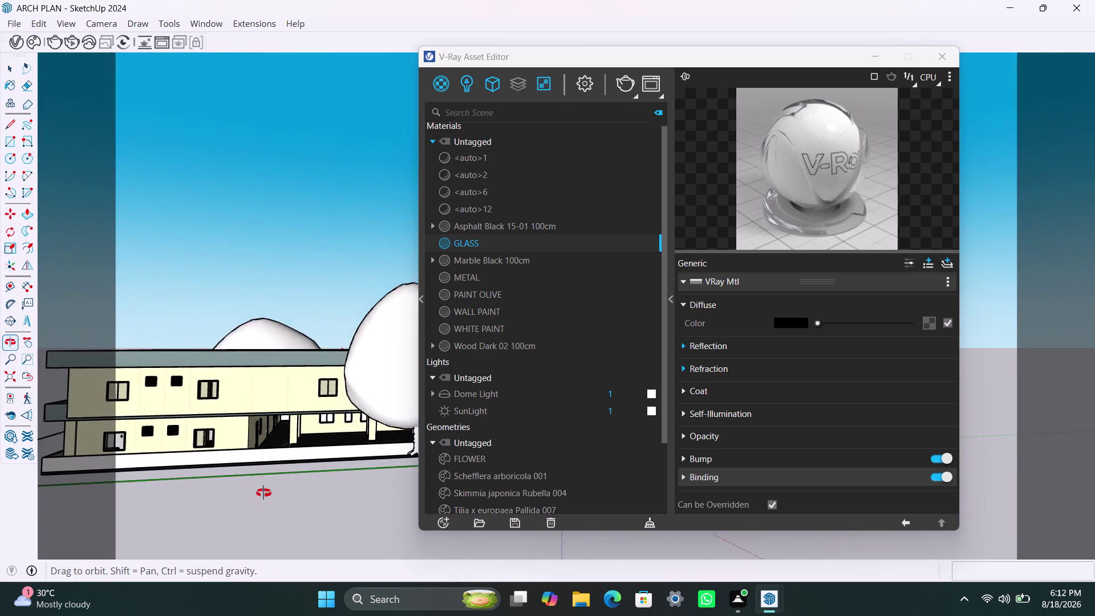
middle_drag(266, 481, 263, 498)
scroll(up, 3)
middle_drag(251, 421, 259, 350)
scroll(up, 3)
middle_drag(281, 391, 282, 440)
scroll(up, 3)
middle_drag(294, 407, 293, 330)
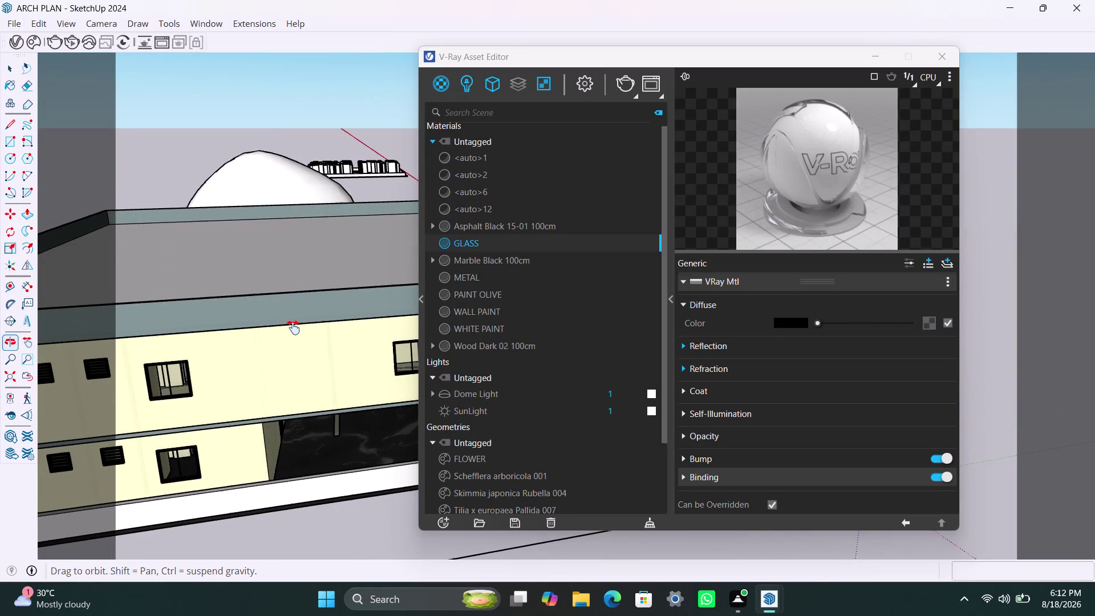
middle_drag(293, 330, 292, 298)
scroll(down, 3)
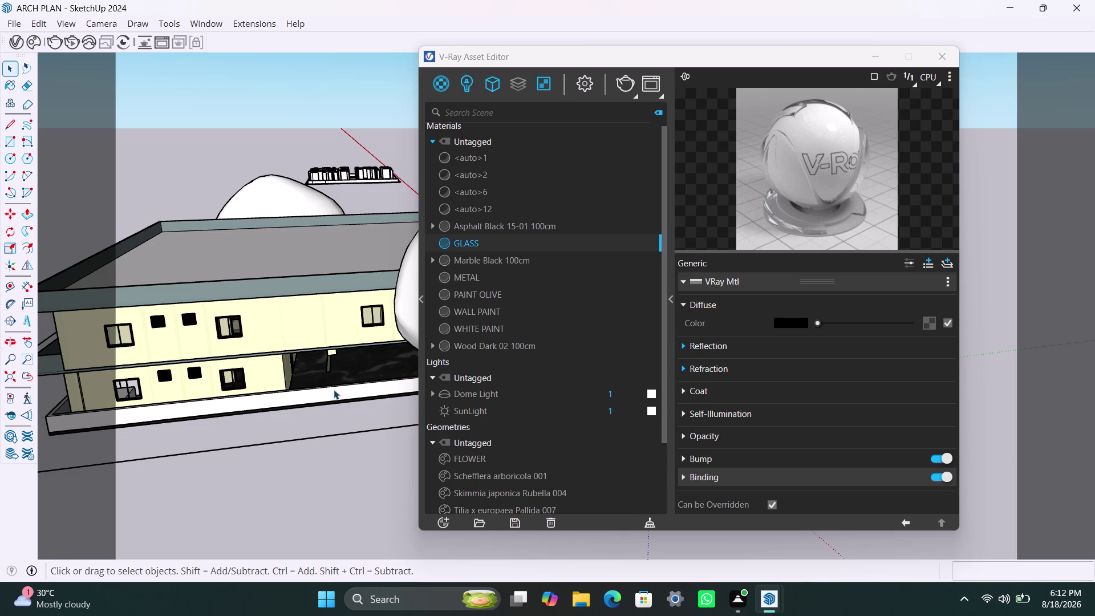
middle_drag(335, 389, 277, 390)
scroll(up, 3)
middle_drag(331, 366, 322, 373)
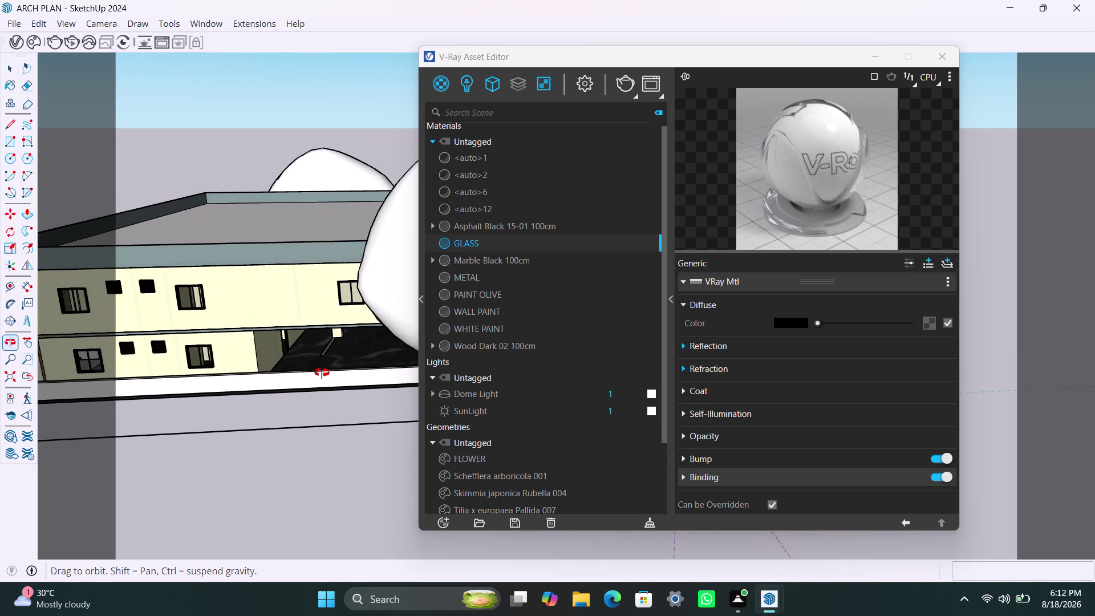
middle_drag(322, 372, 90, 403)
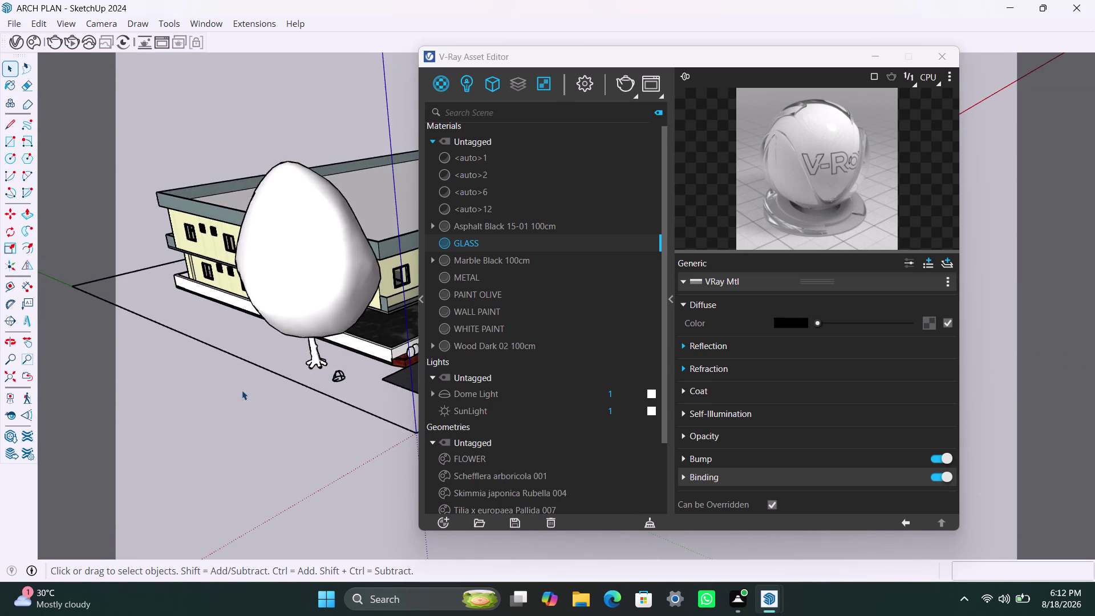
scroll(down, 3)
middle_drag(300, 394, 68, 426)
scroll(up, 3)
middle_drag(364, 277, 392, 230)
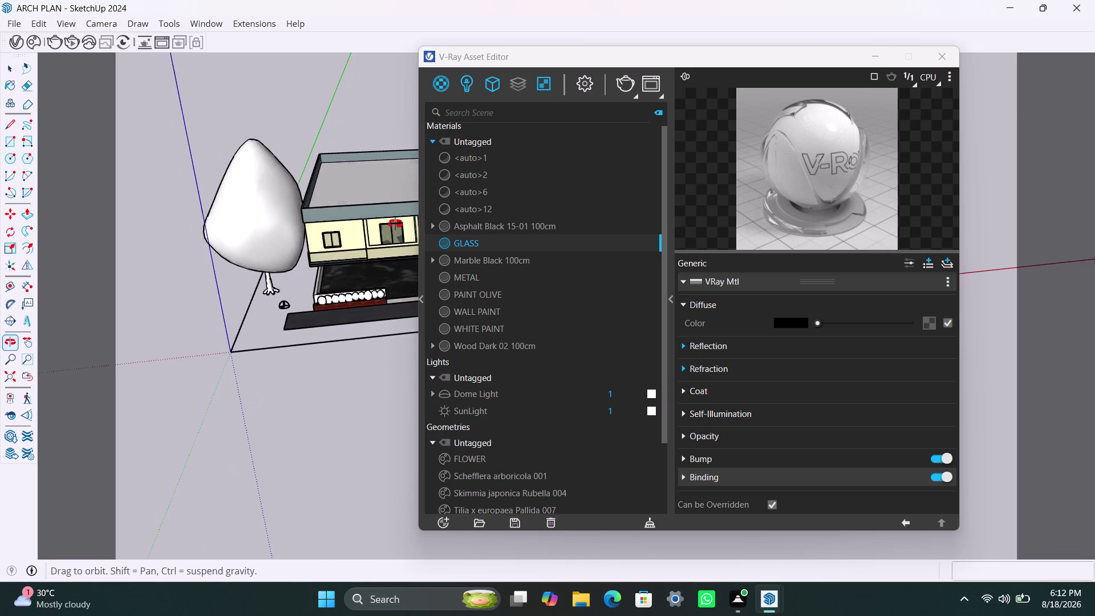
middle_drag(392, 229, 398, 212)
scroll(up, 3)
middle_drag(335, 268, 514, 283)
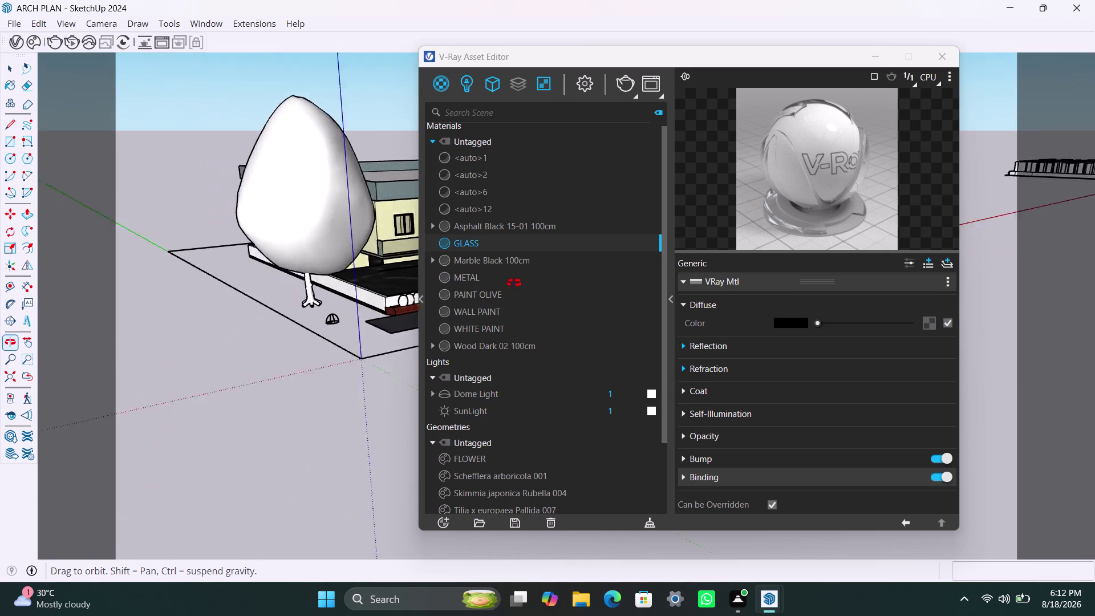
scroll(down, 3)
middle_drag(213, 404, 476, 410)
scroll(down, 3)
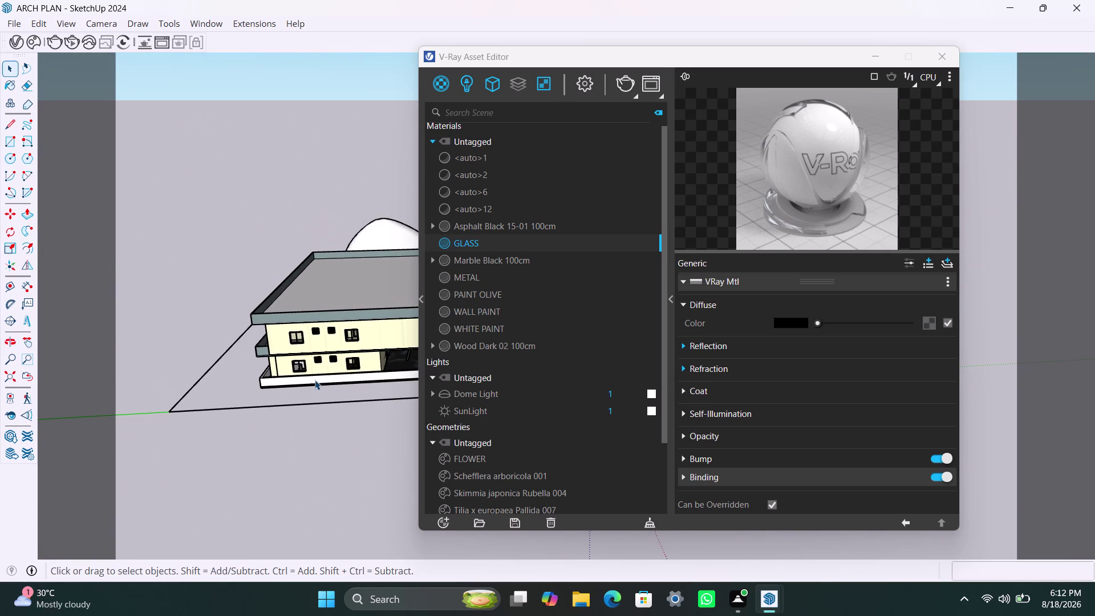
middle_drag(315, 380, 150, 391)
scroll(up, 3)
middle_drag(220, 408, 358, 418)
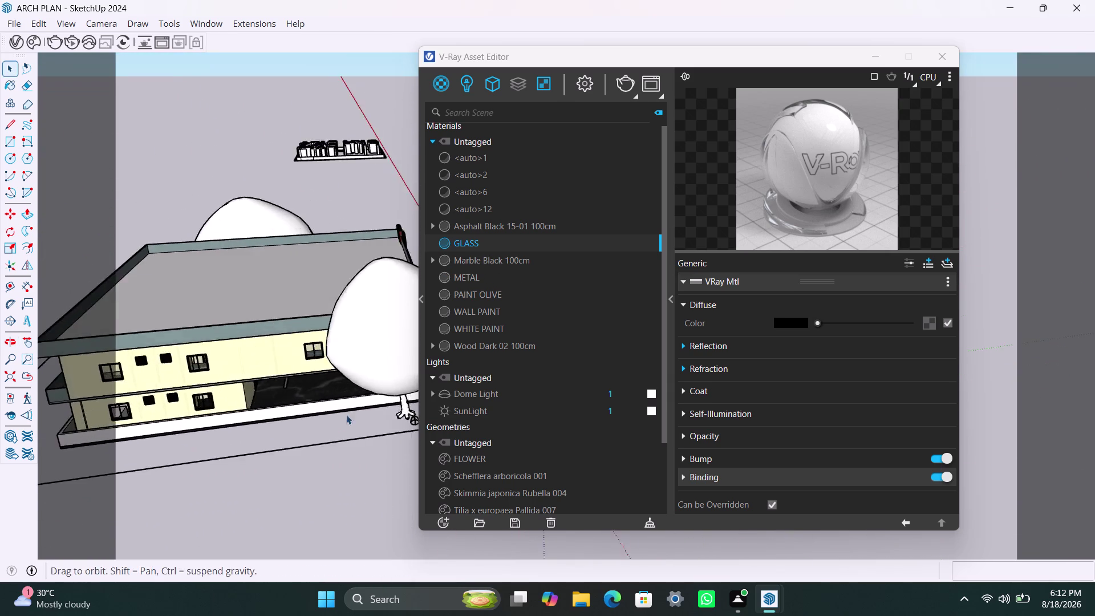
scroll(up, 3)
middle_drag(198, 455, 151, 415)
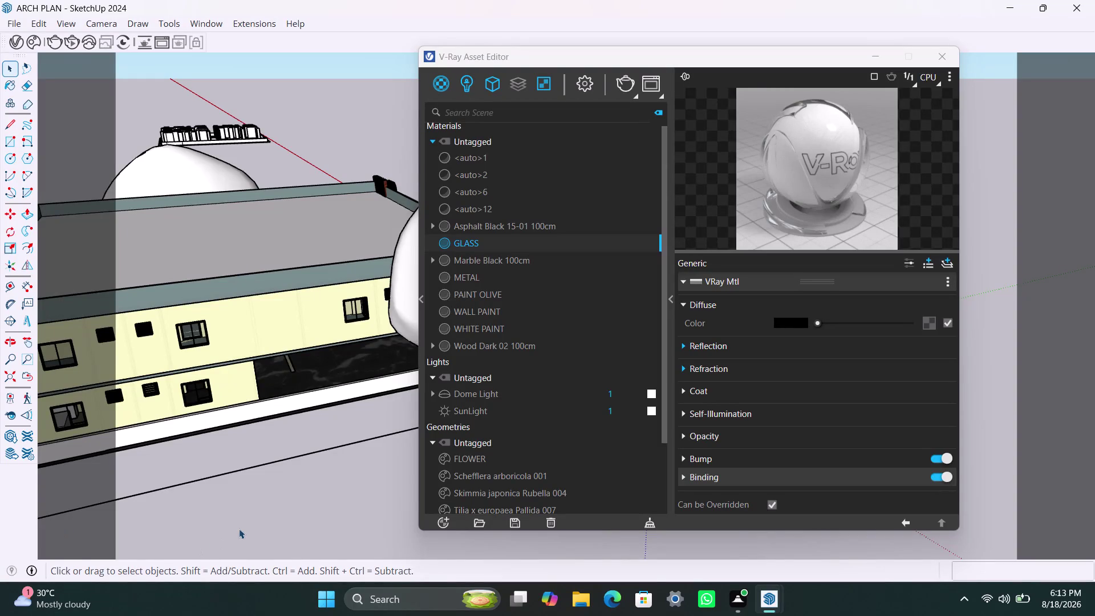
Orbit and zoom around the house to view it from the side and the front.
scroll(down, 3)
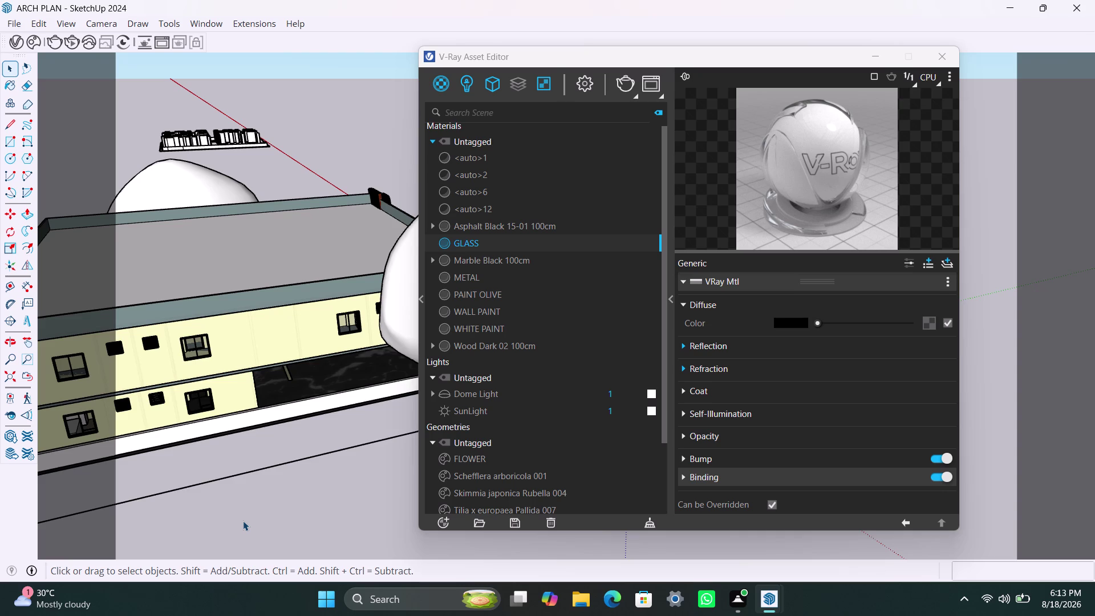
scroll(down, 3)
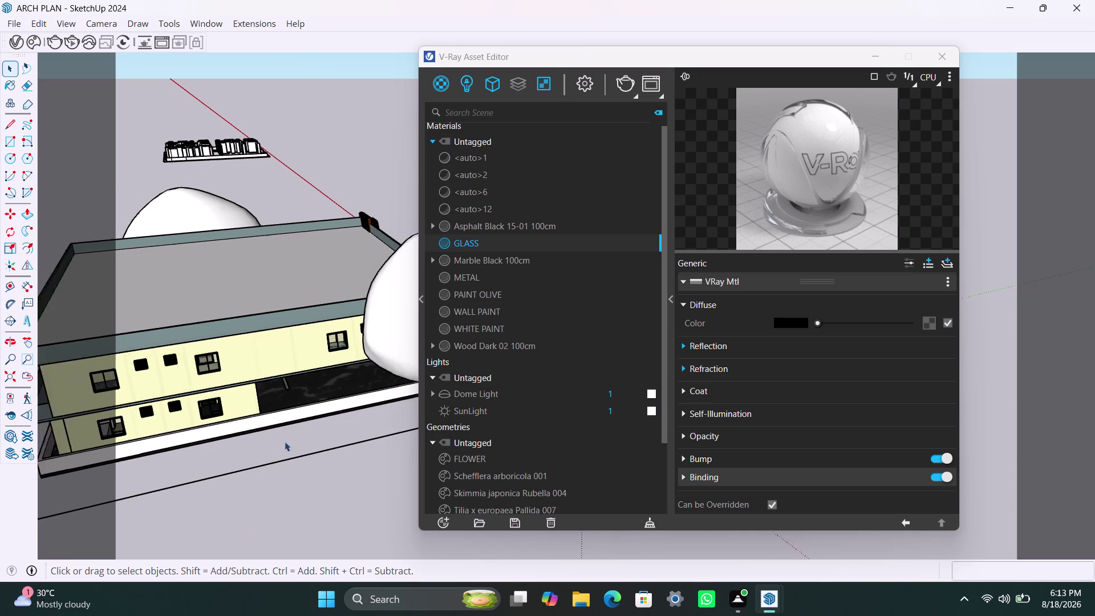
middle_drag(301, 449, 227, 403)
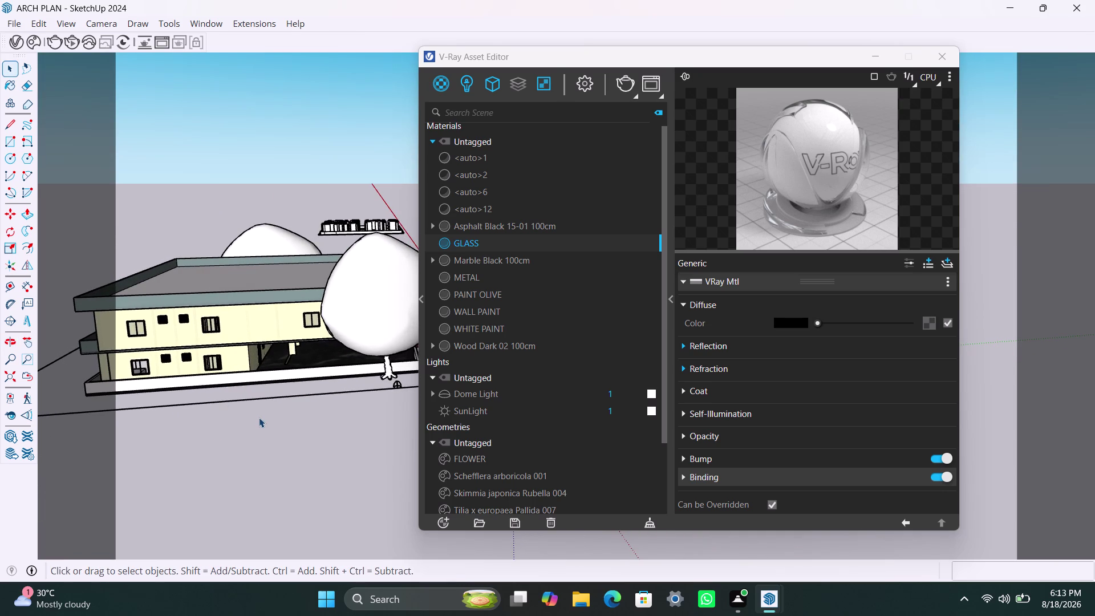
scroll(down, 3)
scroll(down, 3)
middle_drag(311, 446, 240, 446)
scroll(up, 3)
middle_drag(358, 390, 243, 424)
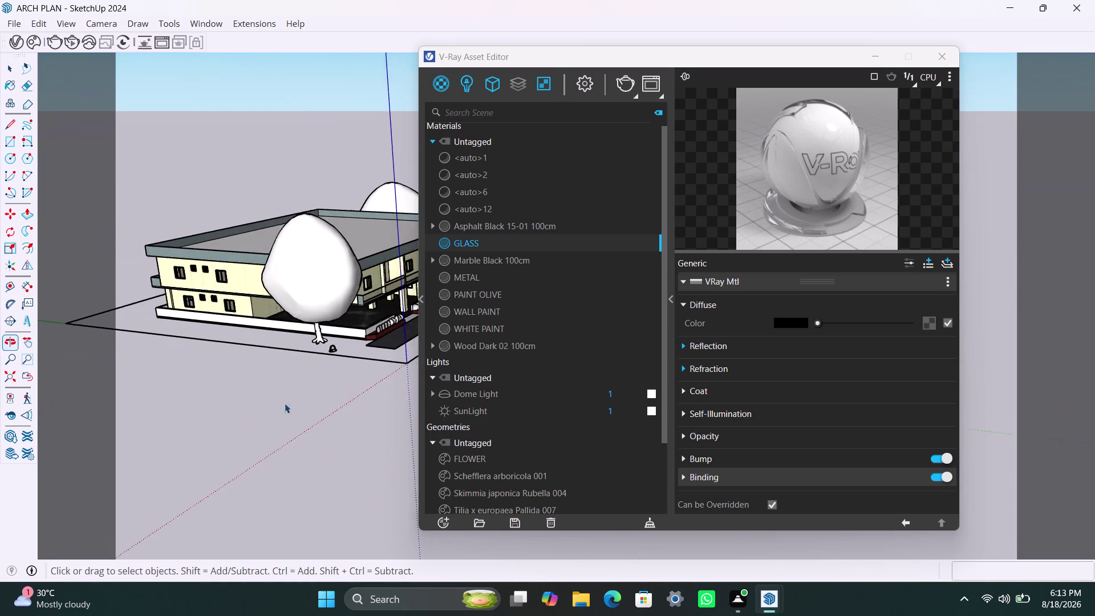
scroll(up, 3)
middle_drag(324, 374, 170, 390)
scroll(down, 3)
middle_drag(343, 399, 183, 407)
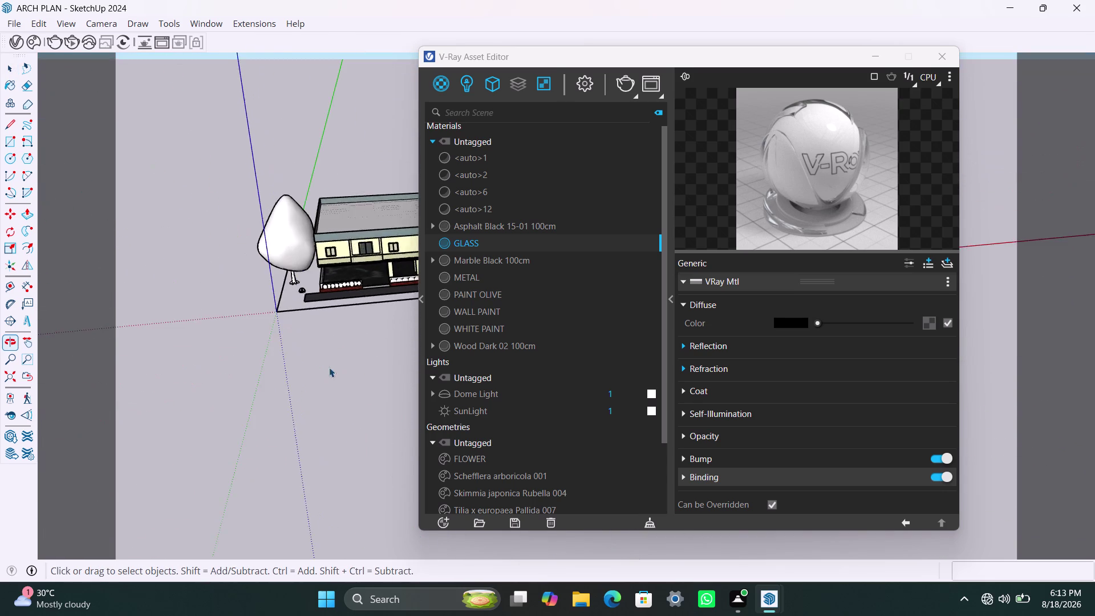
scroll(up, 3)
Close the V-Ray Asset Editor and orbit to face the front facade.
click(881, 54)
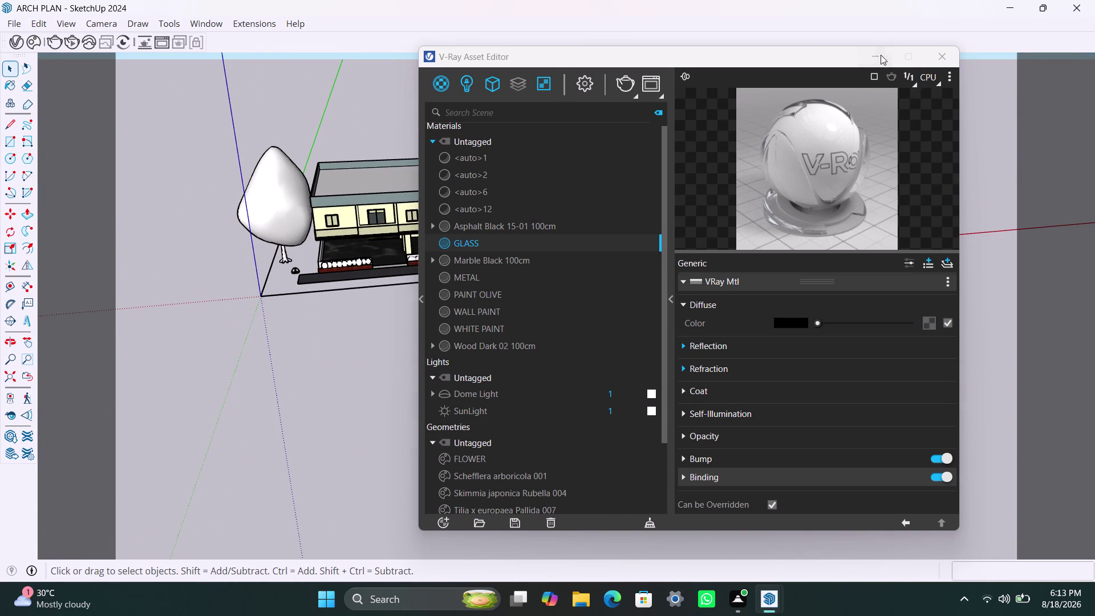
scroll(down, 3)
middle_drag(729, 390, 621, 436)
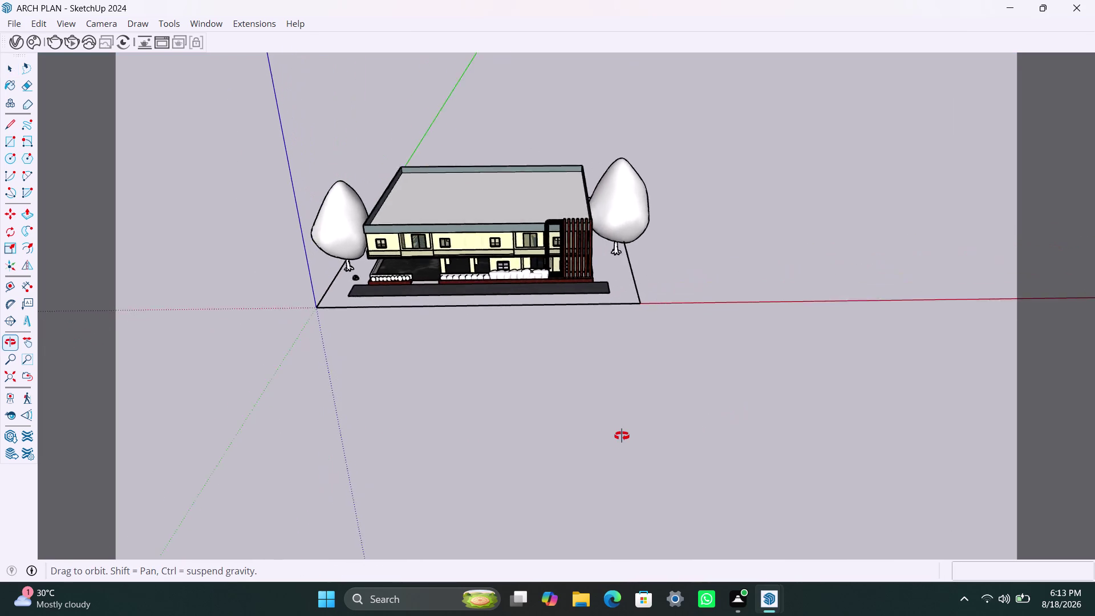
middle_drag(621, 435, 629, 414)
scroll(up, 3)
Switch the camera to Two-Point Perspective.
middle_drag(596, 334, 696, 423)
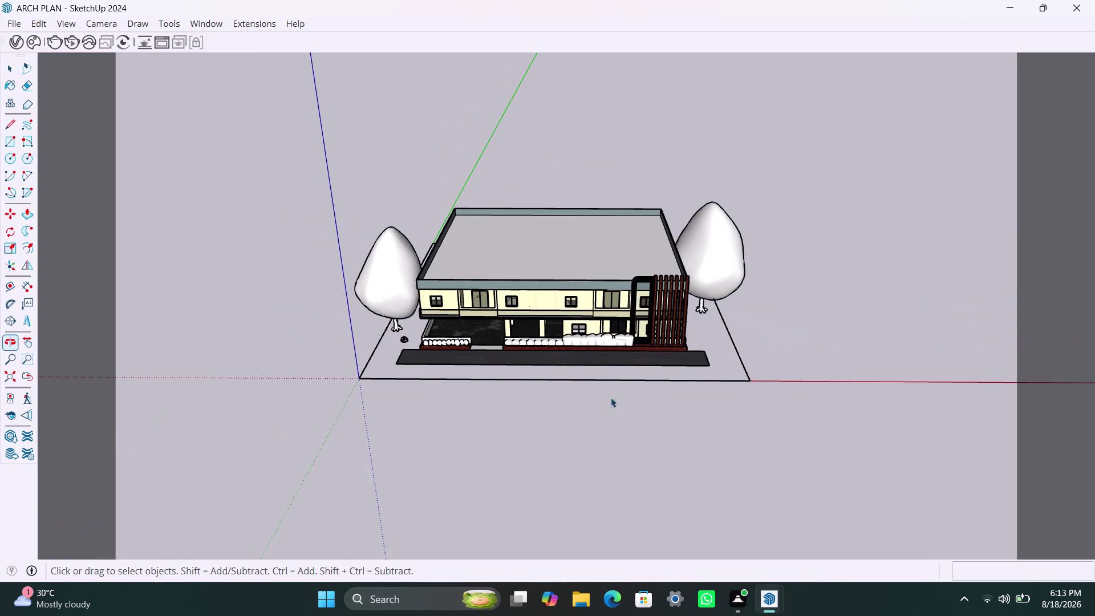
click(106, 26)
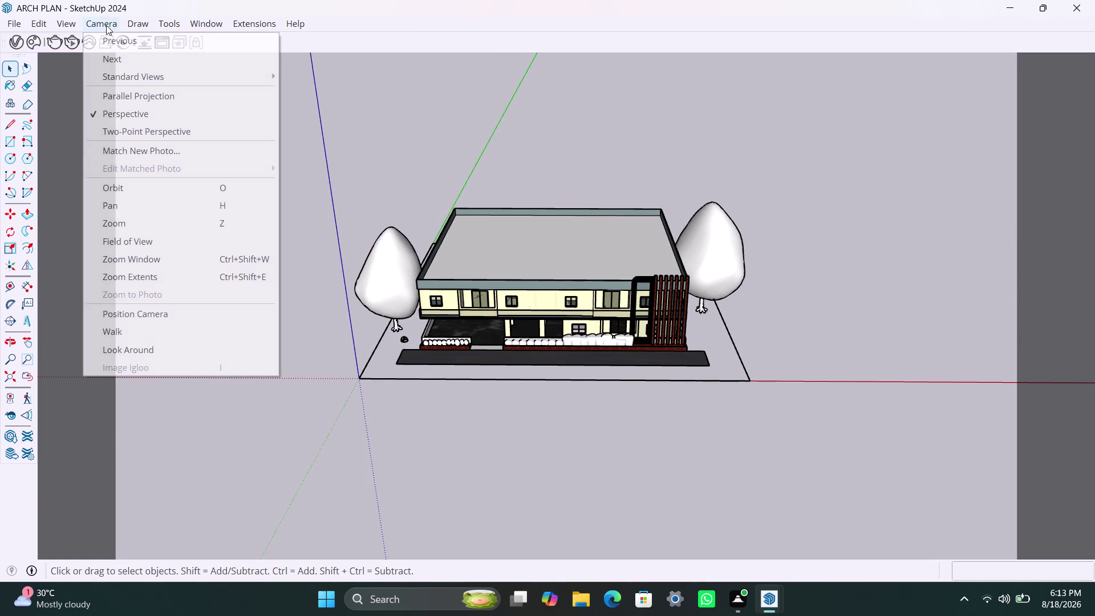
click(153, 133)
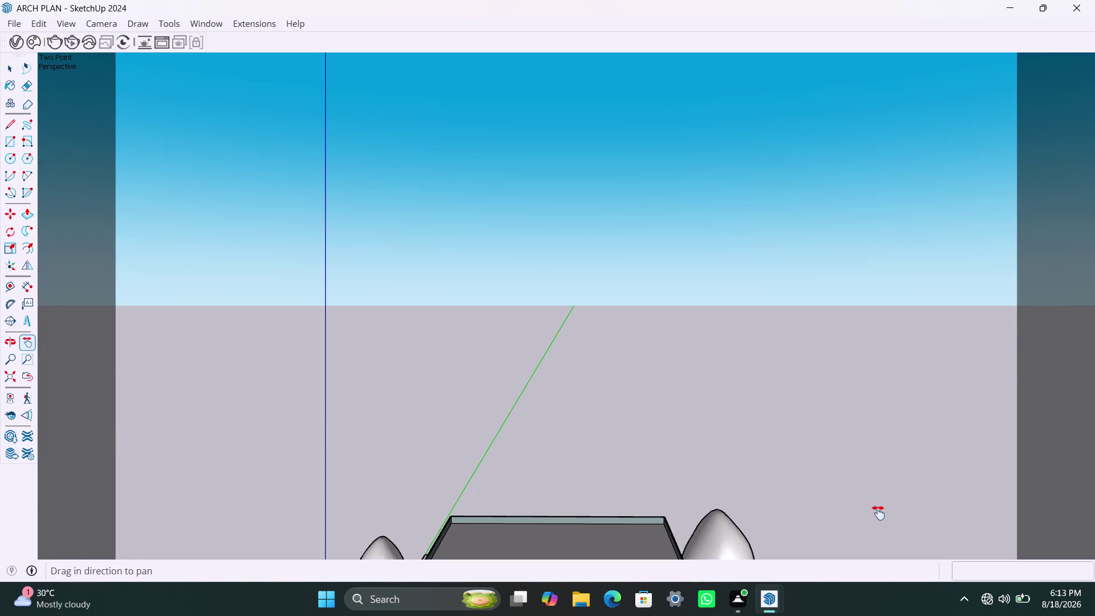
Pan, orbit and zoom to frame the front facade straight on.
middle_drag(626, 474, 657, 319)
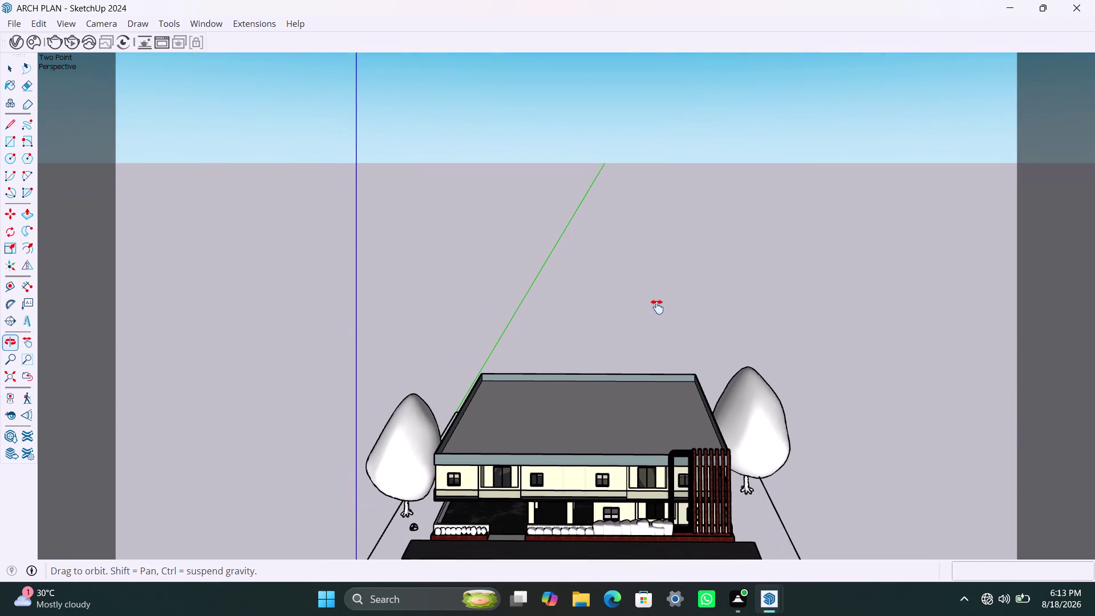
middle_drag(657, 319, 661, 247)
scroll(up, 3)
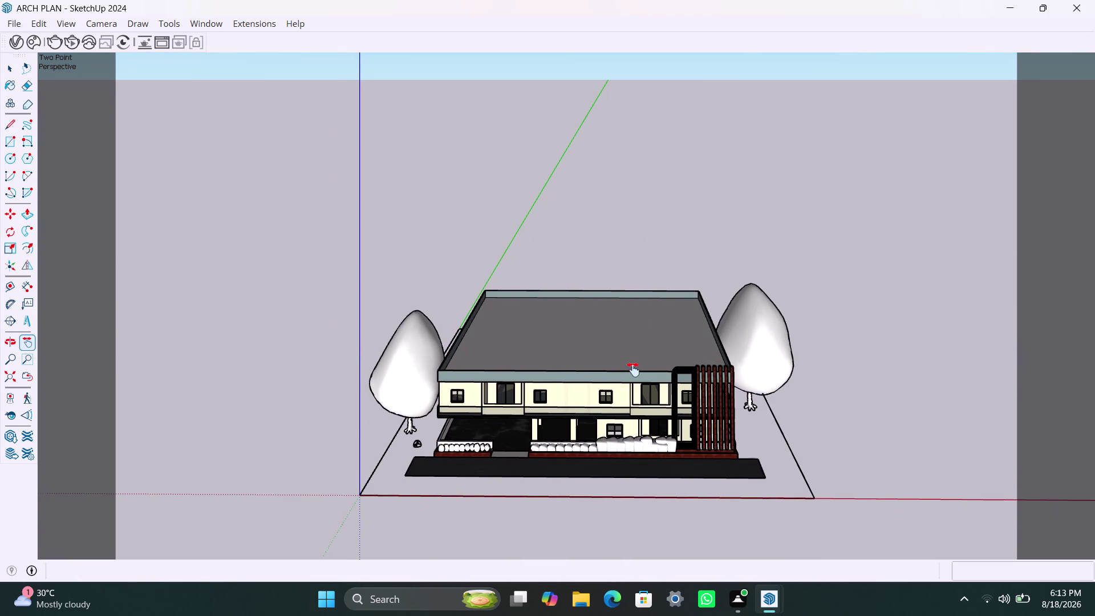
scroll(up, 3)
middle_drag(634, 381, 645, 344)
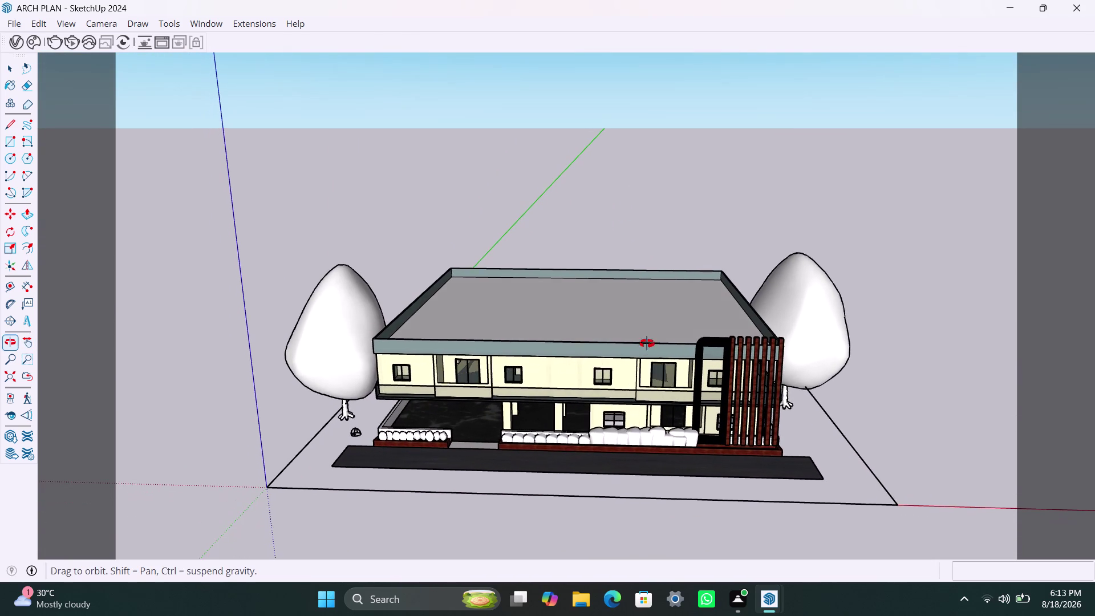
middle_drag(645, 344, 661, 312)
scroll(up, 3)
middle_drag(594, 385, 599, 380)
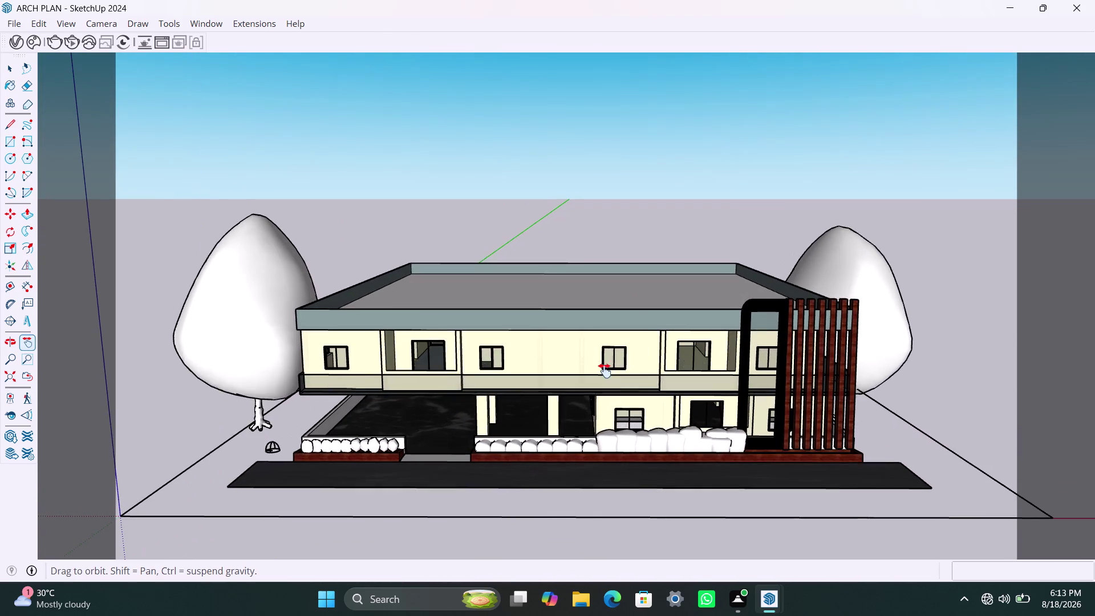
middle_drag(600, 379, 594, 323)
scroll(up, 3)
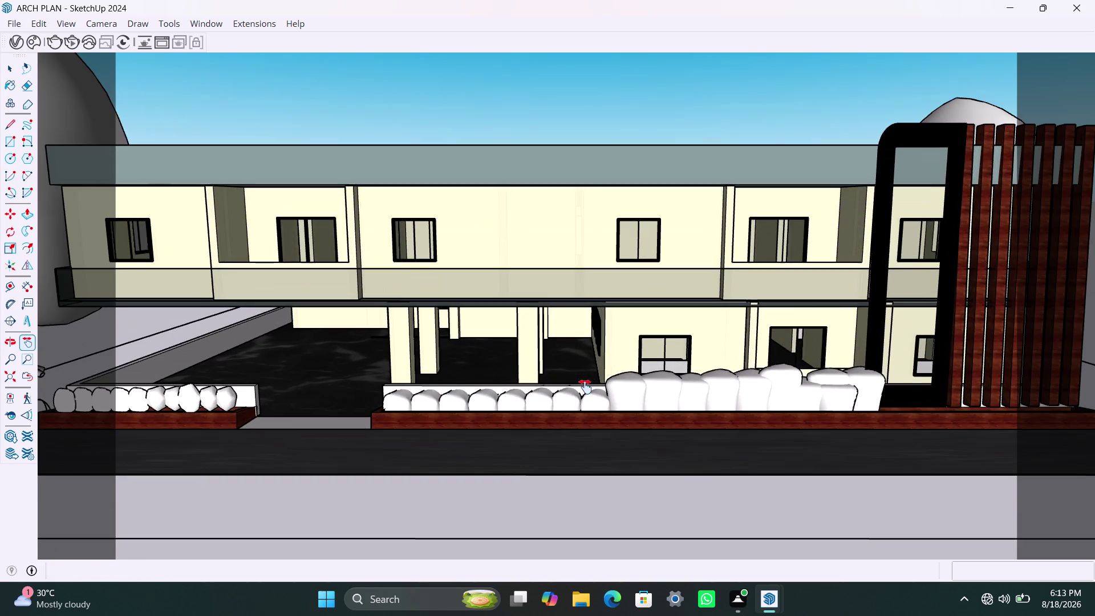
scroll(down, 3)
scroll(down, 3)
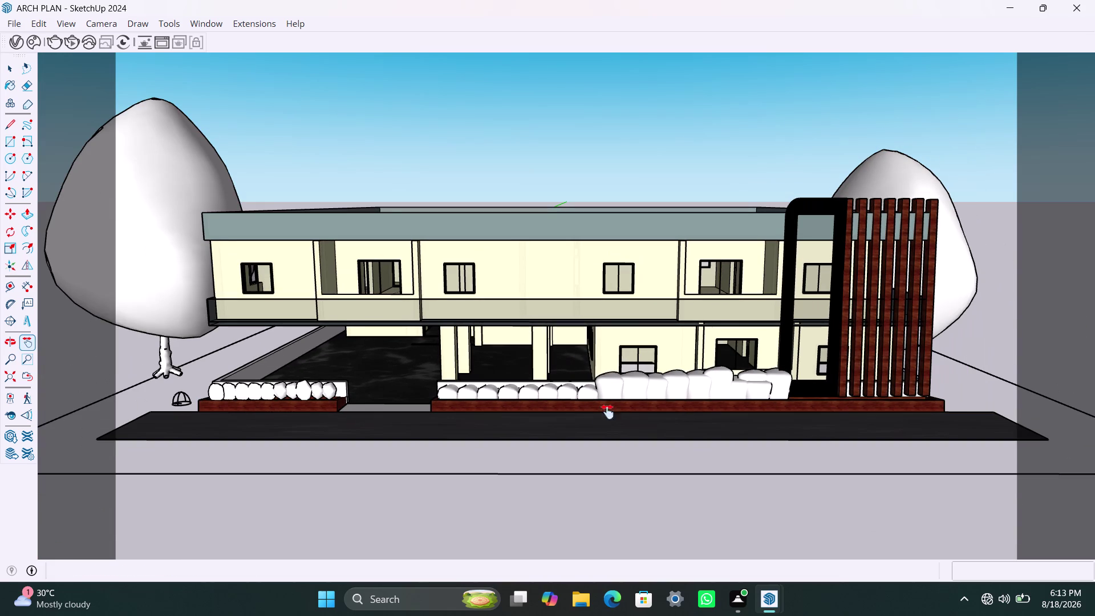
Reselect a Camera menu option, return to Select, save, and start a V-Ray render.
click(112, 27)
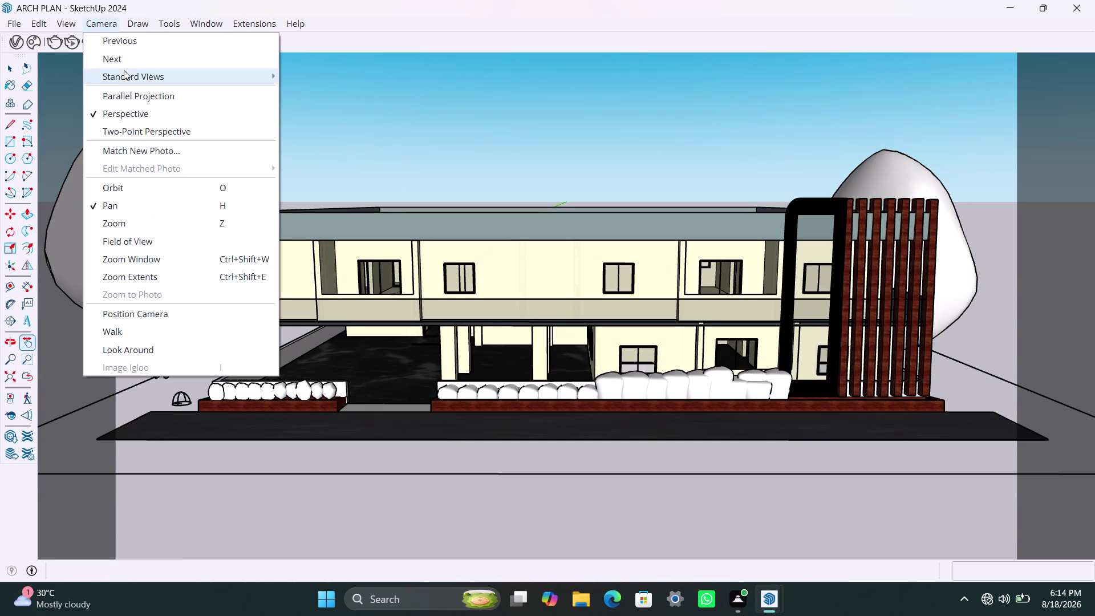
click(140, 127)
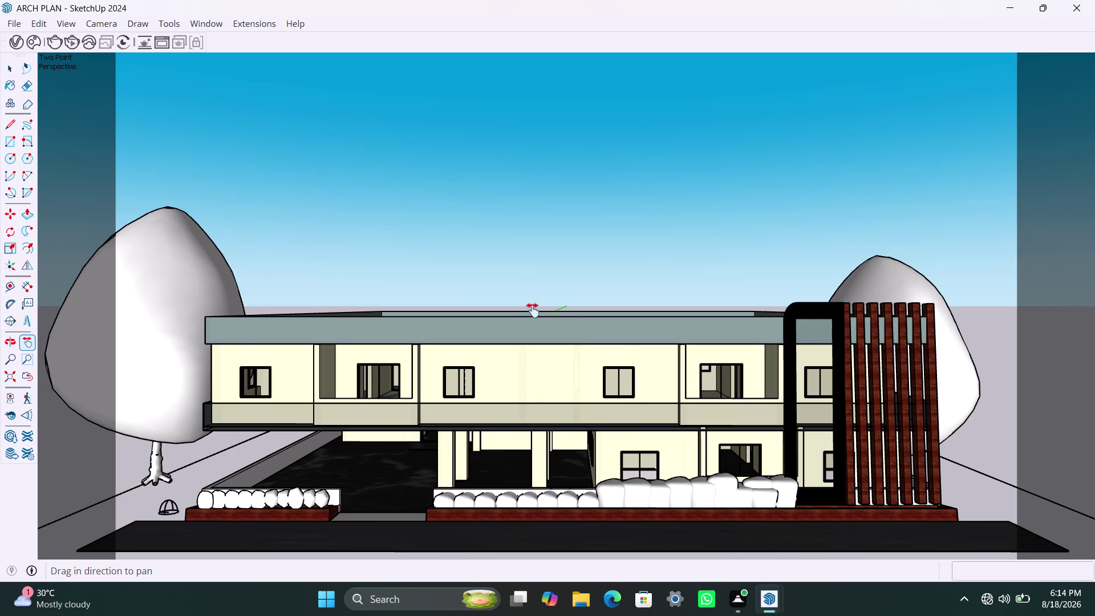
key(space)
key(ctrl+s)
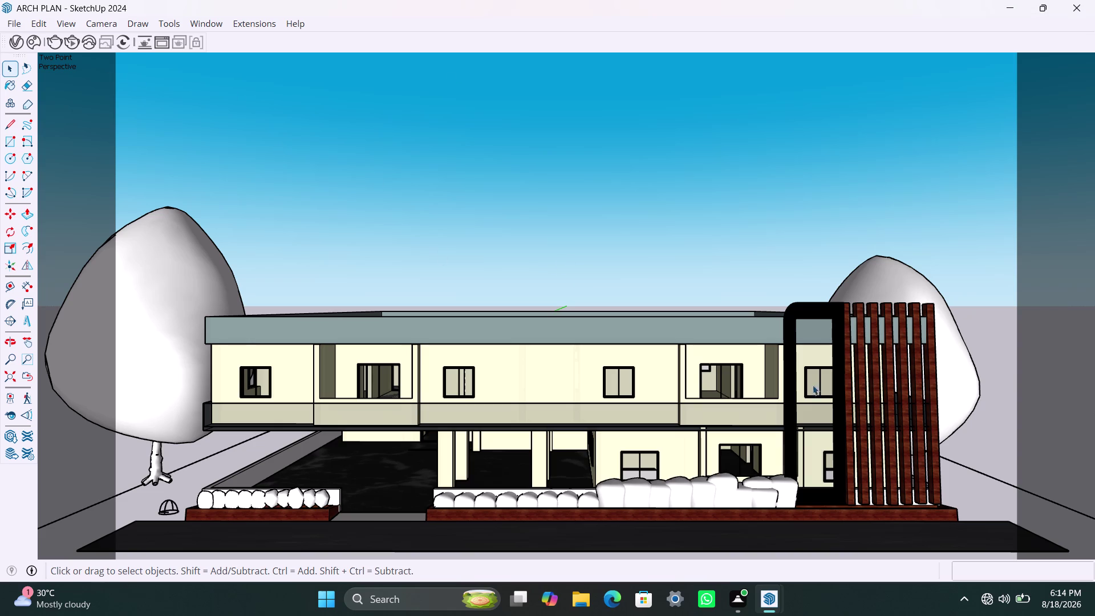
click(66, 41)
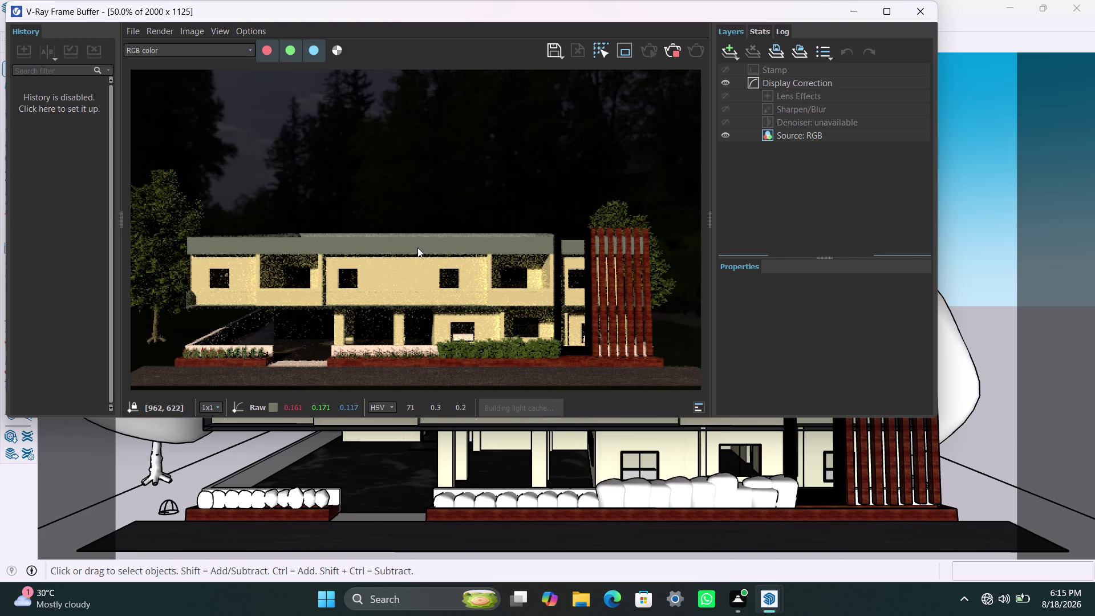
Let the front-view render finish, then minimize the V-Ray Frame Buffer.
click(678, 53)
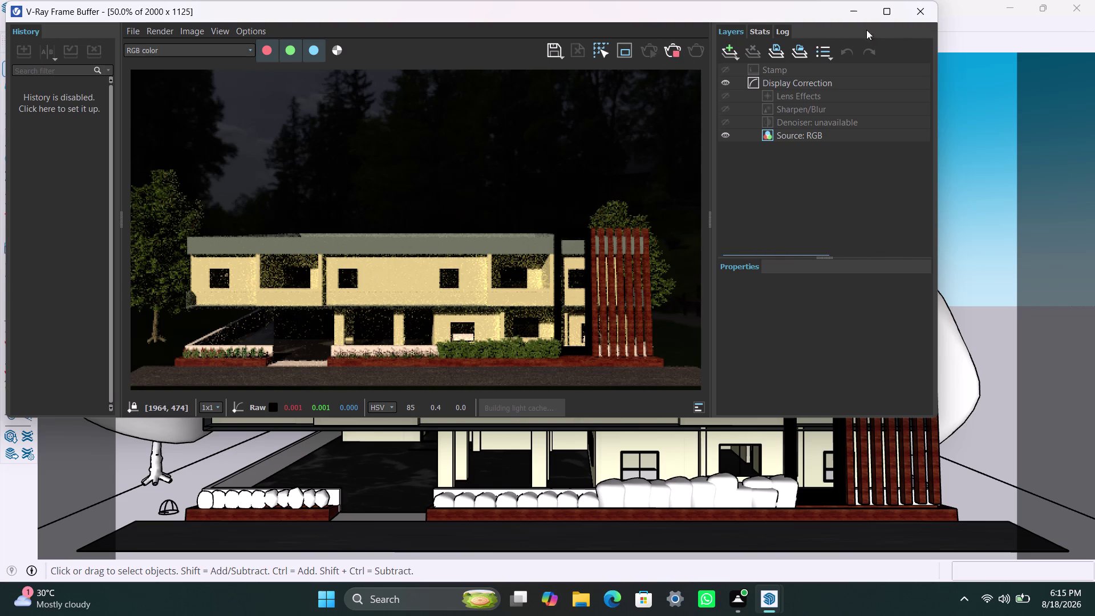
click(916, 4)
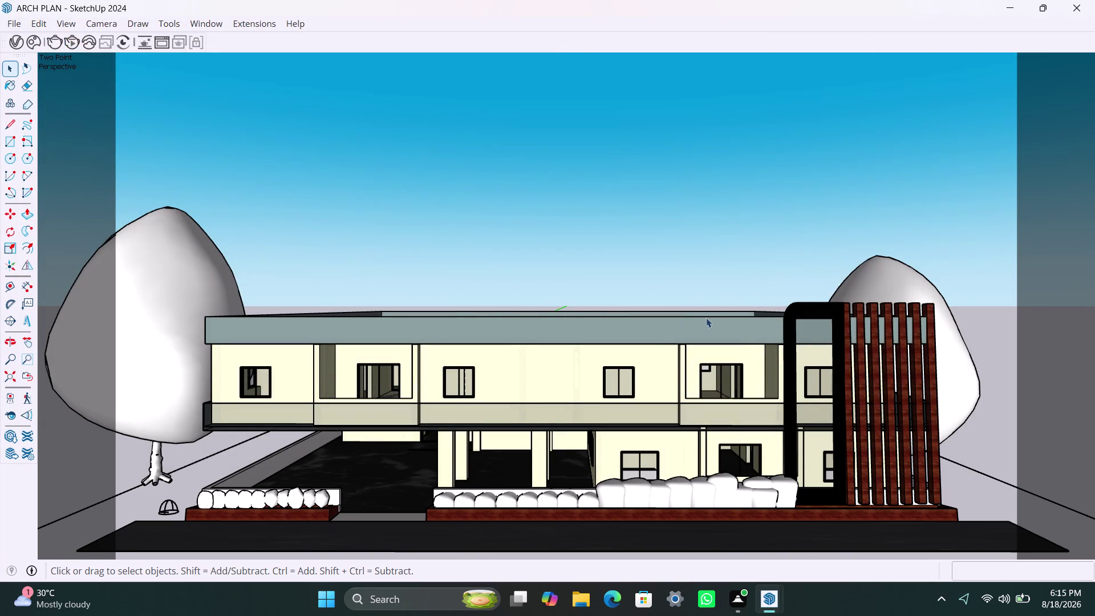
Orbit to an angled front view of the house and start a V-Ray render.
middle_drag(708, 324, 678, 254)
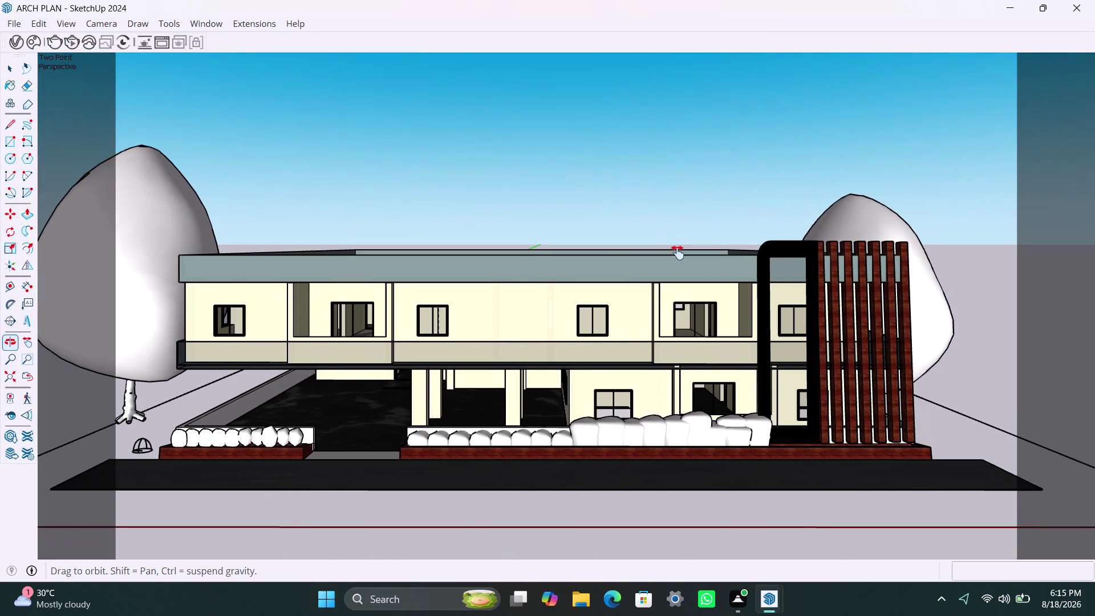
middle_drag(678, 254, 714, 222)
middle_drag(733, 294, 729, 300)
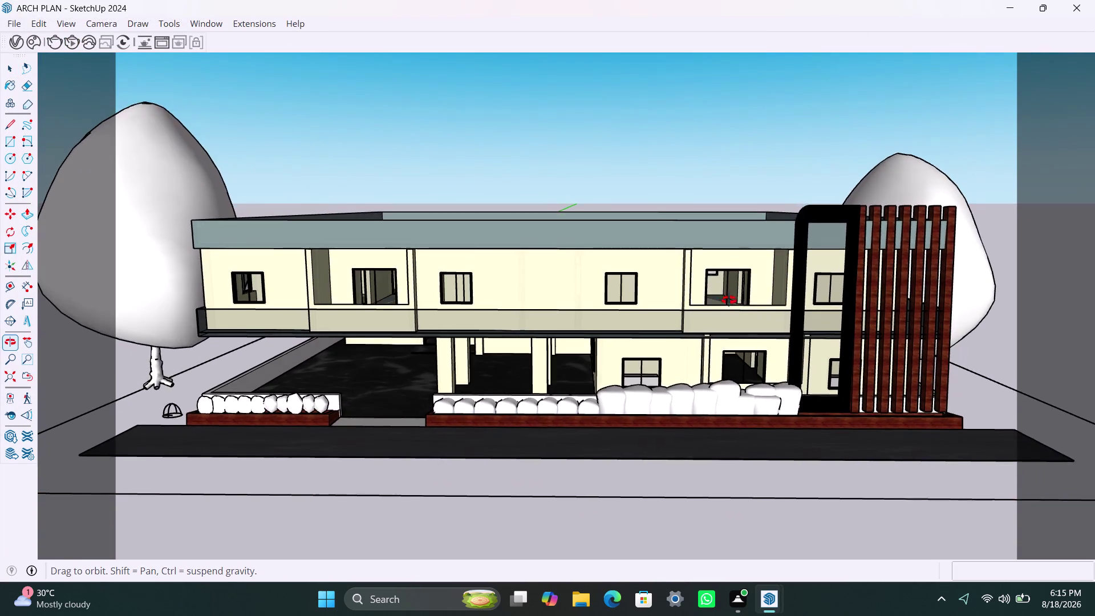
middle_drag(729, 300, 633, 302)
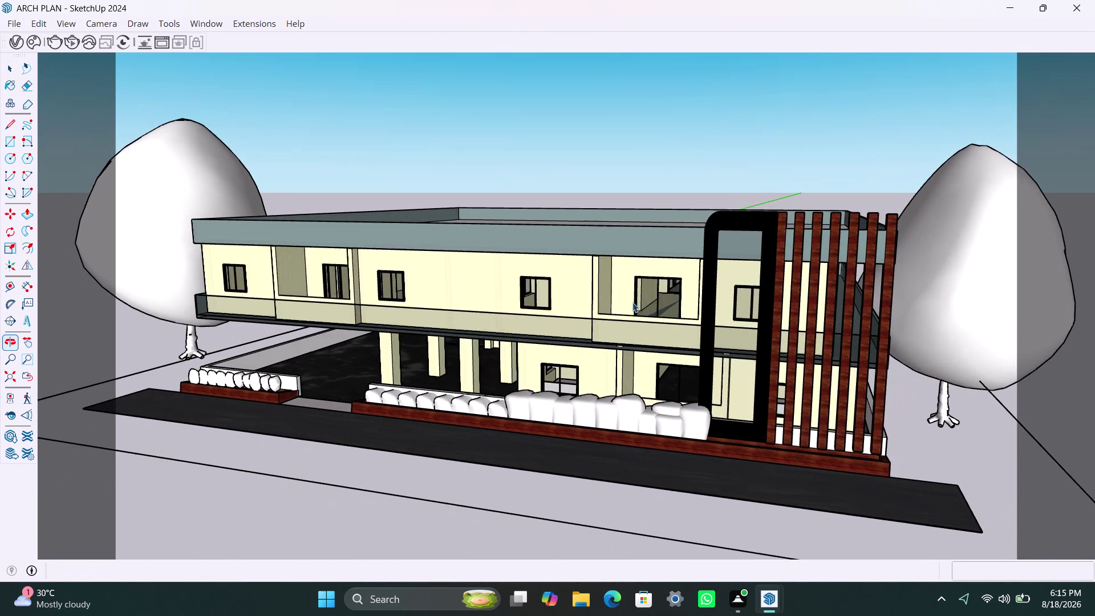
scroll(up, 3)
middle_drag(630, 306, 672, 272)
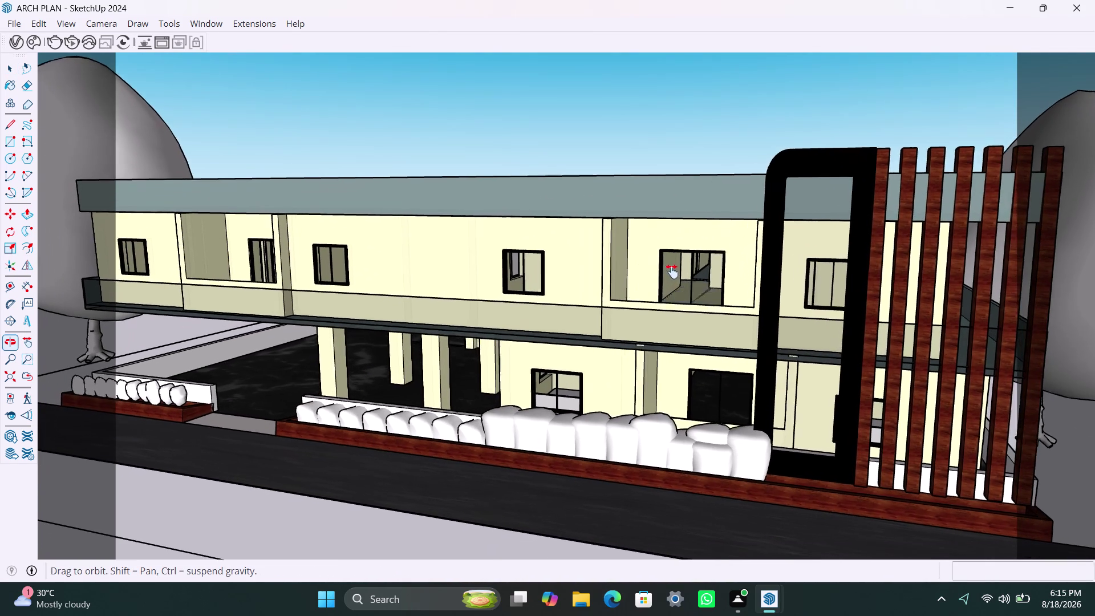
middle_drag(671, 272, 656, 252)
scroll(down, 3)
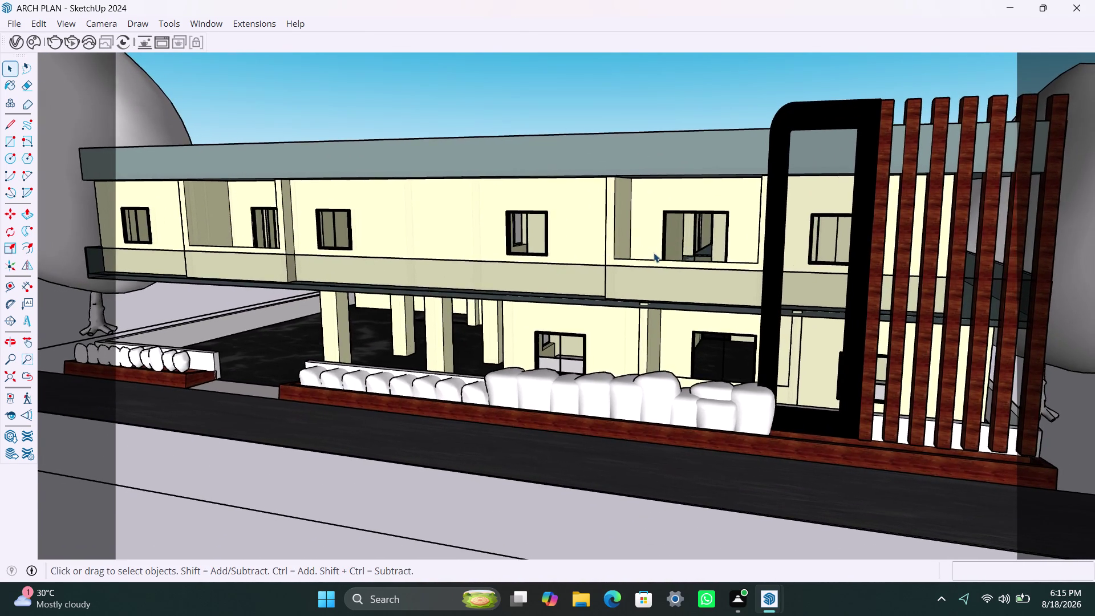
middle_click(654, 258)
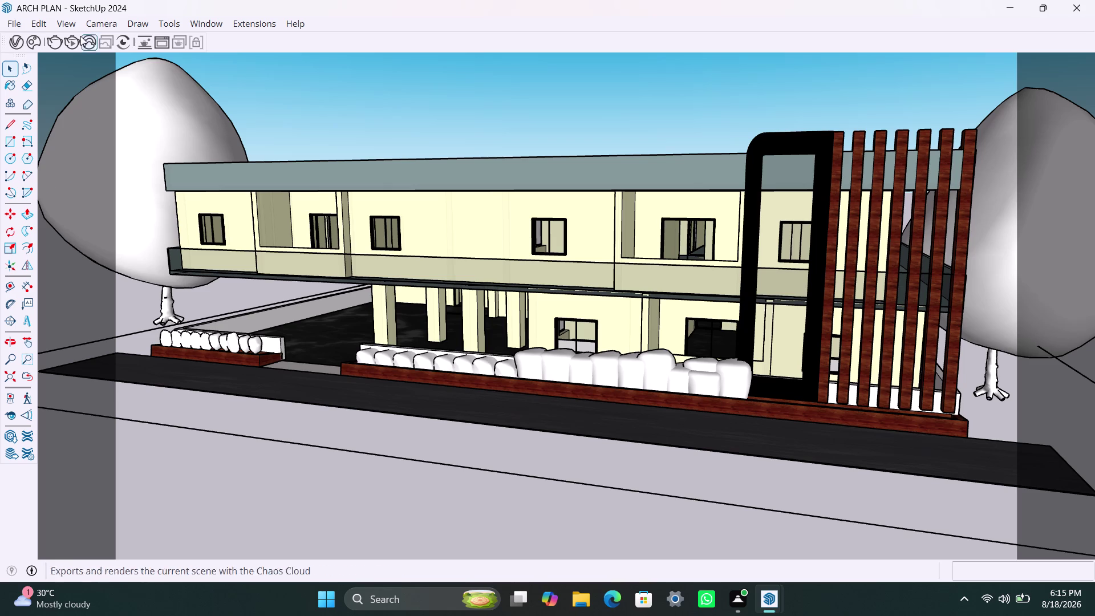
click(71, 41)
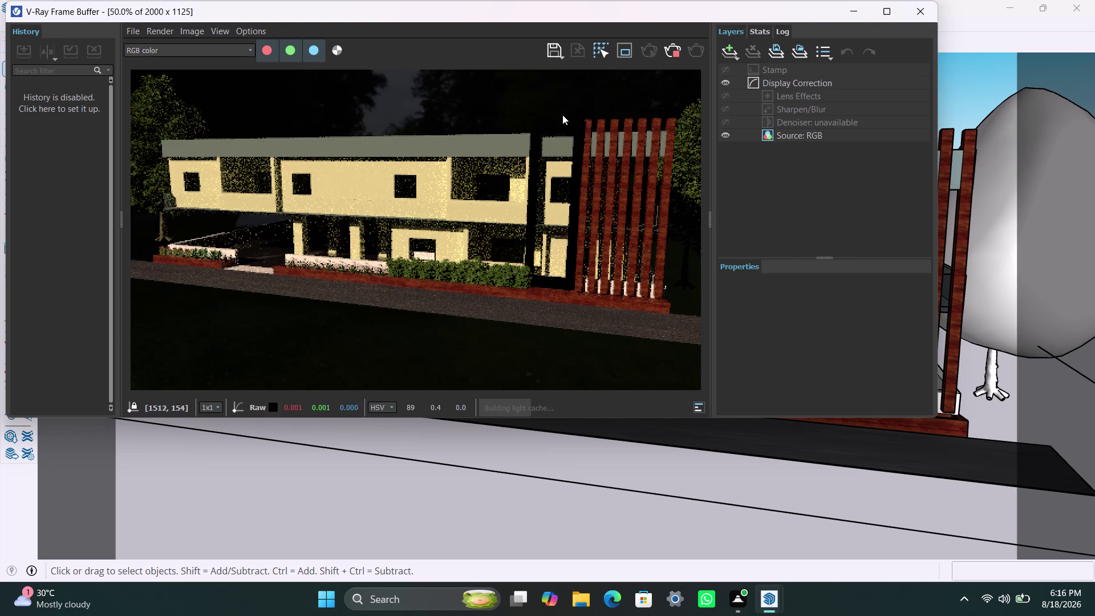
Maximize the finished render to inspect it, then close the Frame Buffer.
scroll(down, 3)
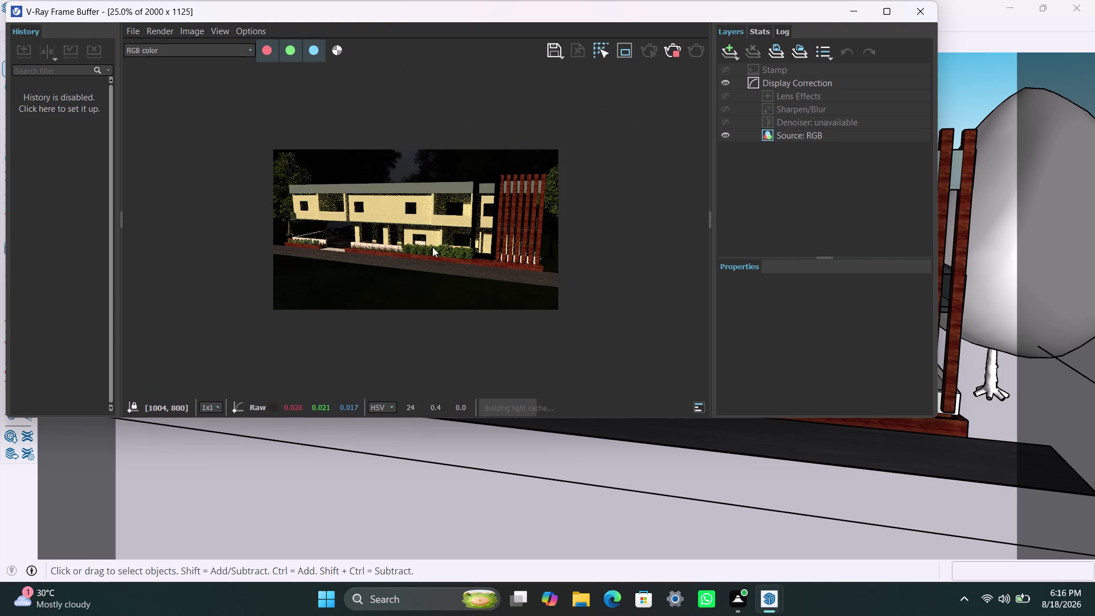
scroll(up, 3)
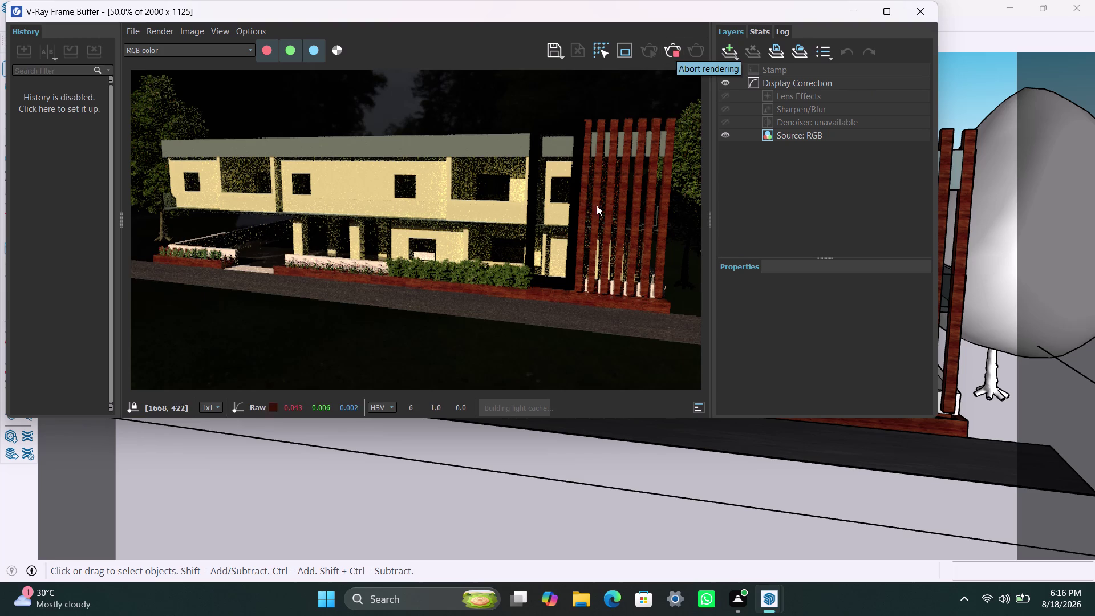
click(887, 9)
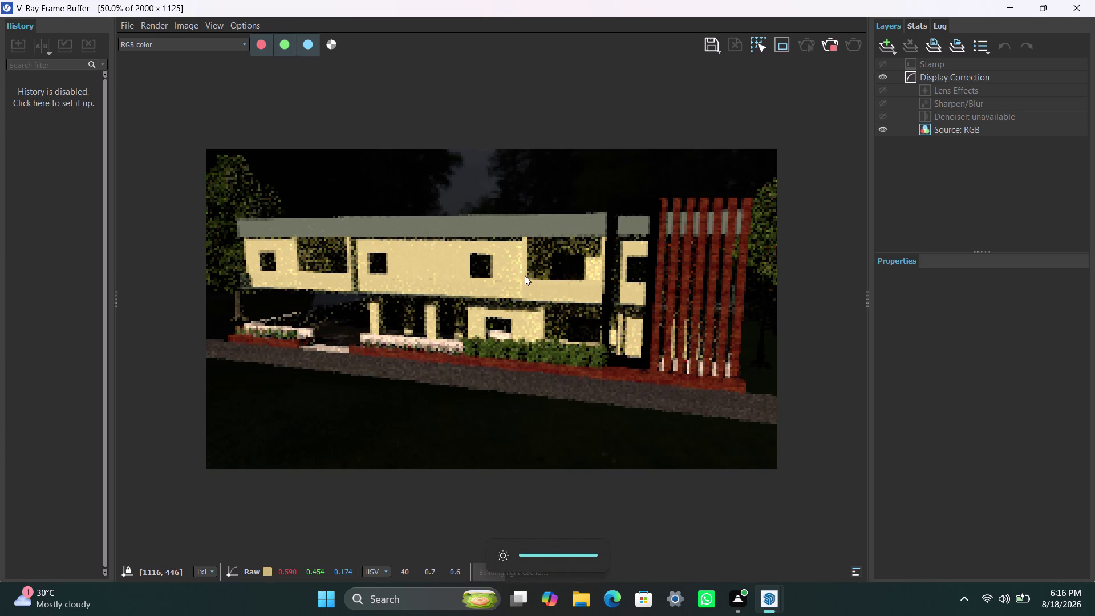
scroll(up, 3)
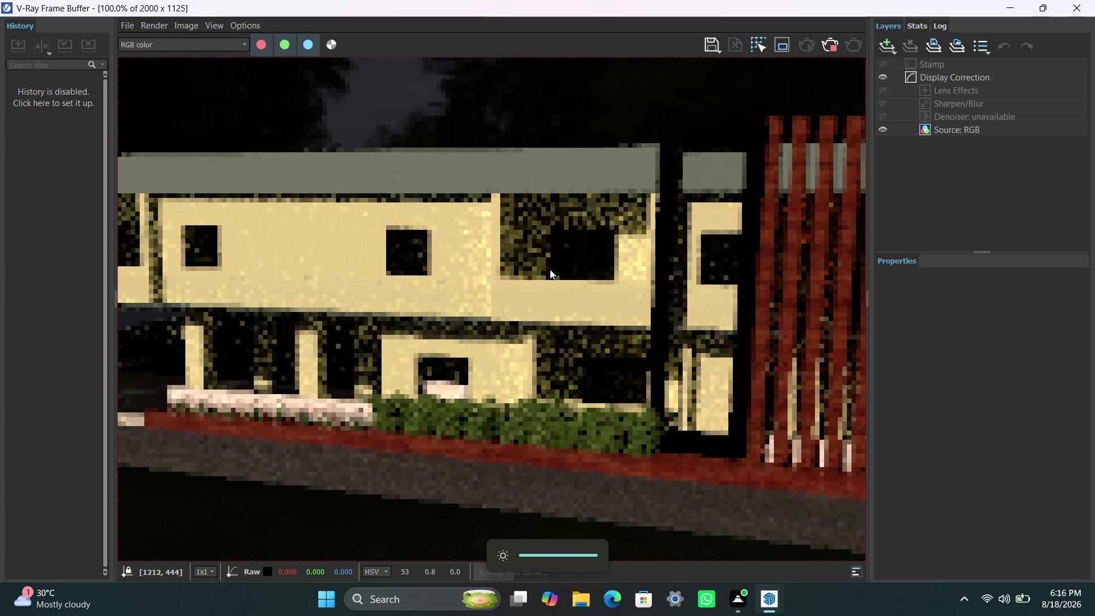
scroll(down, 3)
scroll(up, 3)
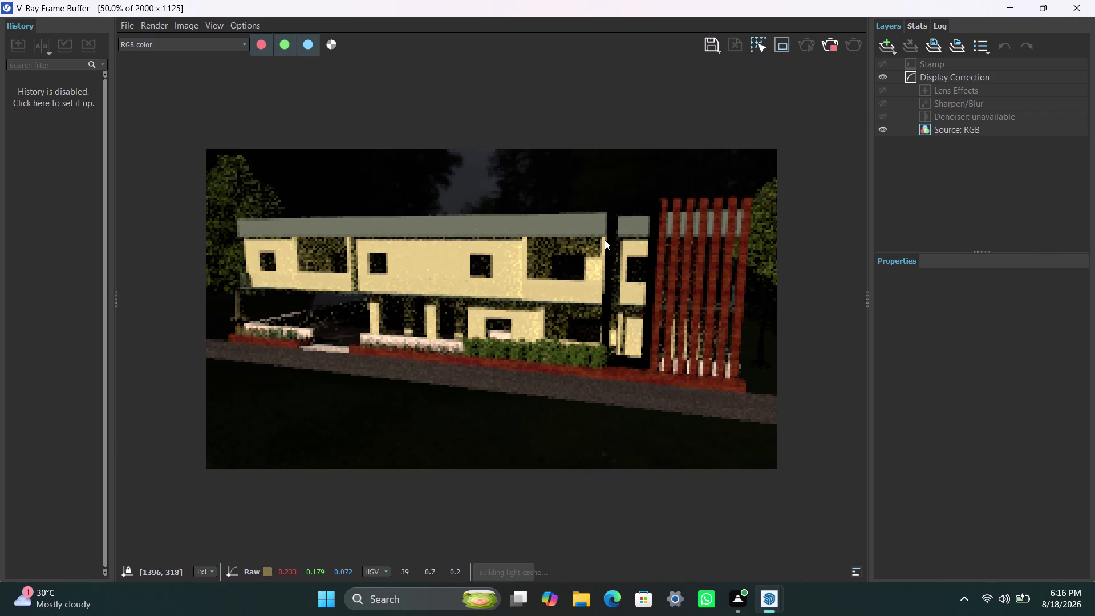
click(832, 47)
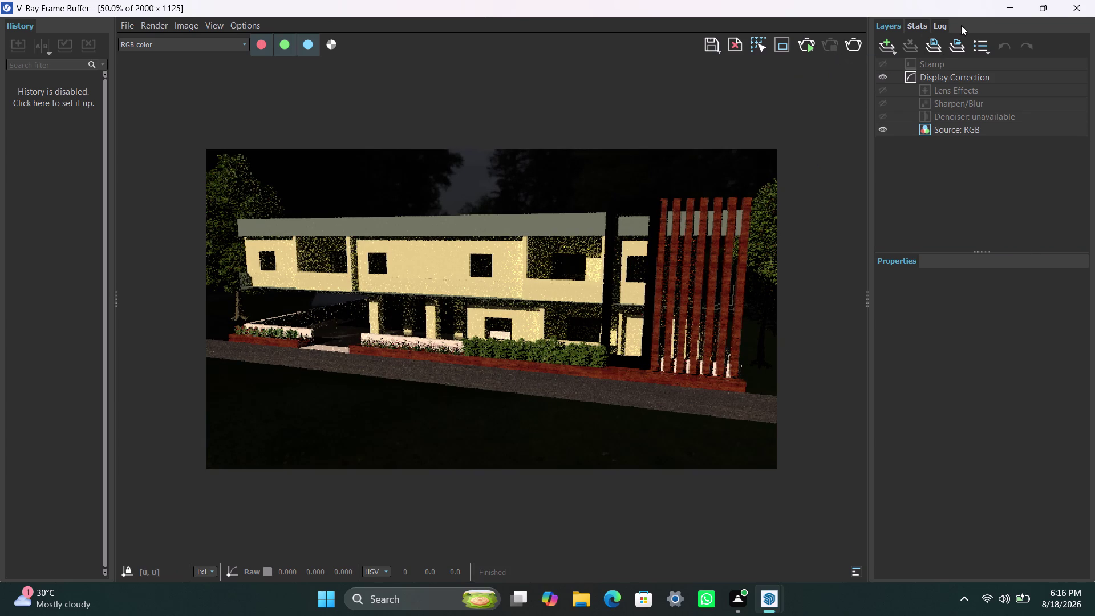
click(1007, 5)
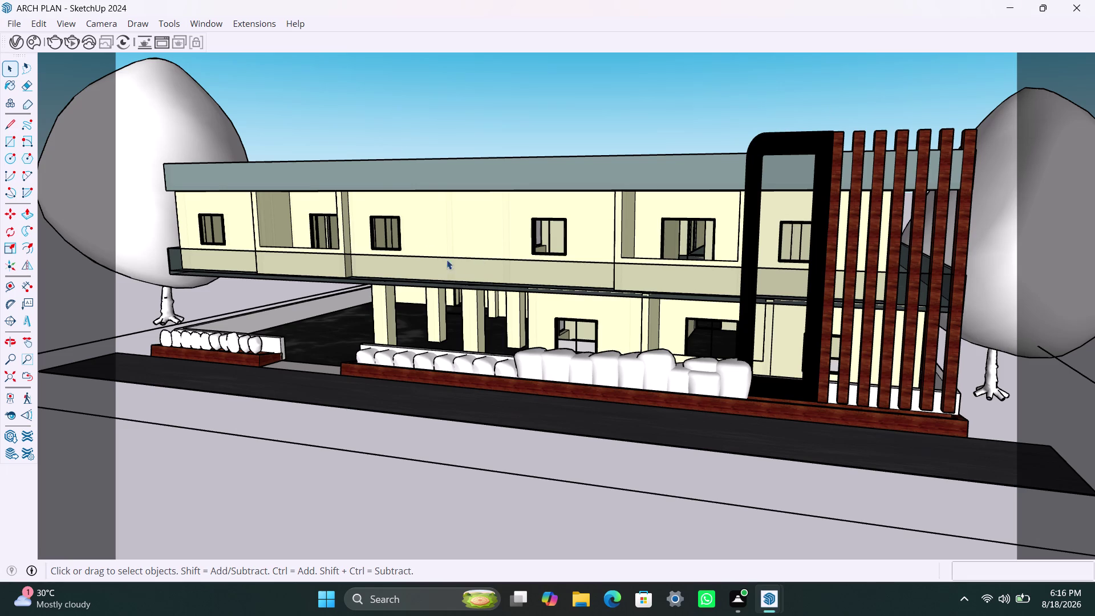
Open the V-Ray Asset Editor and set SunLight intensity to 0.5.
click(21, 41)
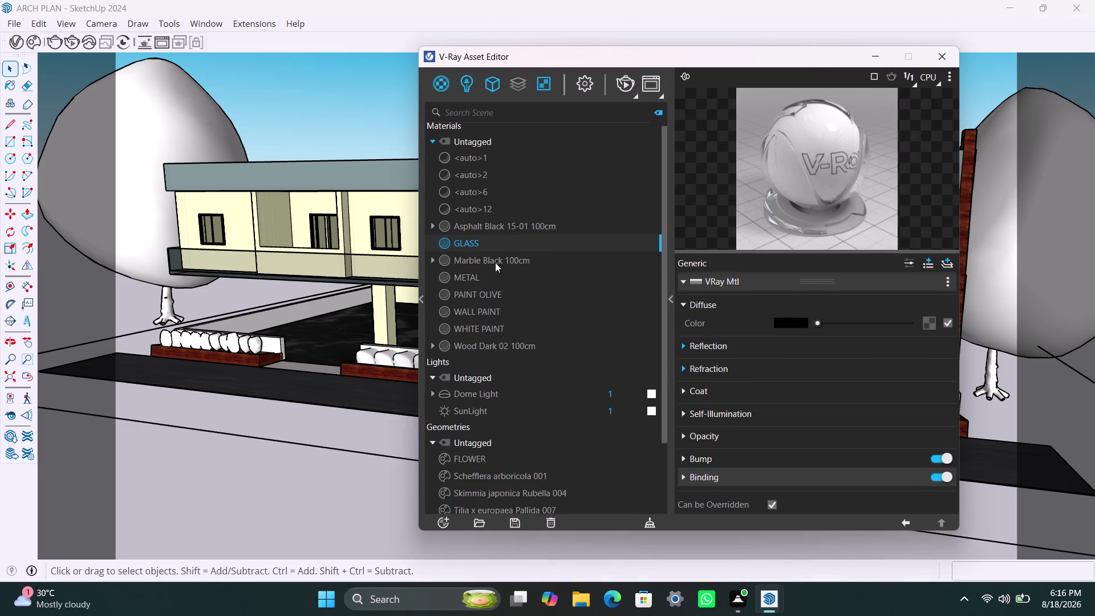
drag(617, 408, 587, 410)
drag(587, 410, 587, 410)
text(0.)
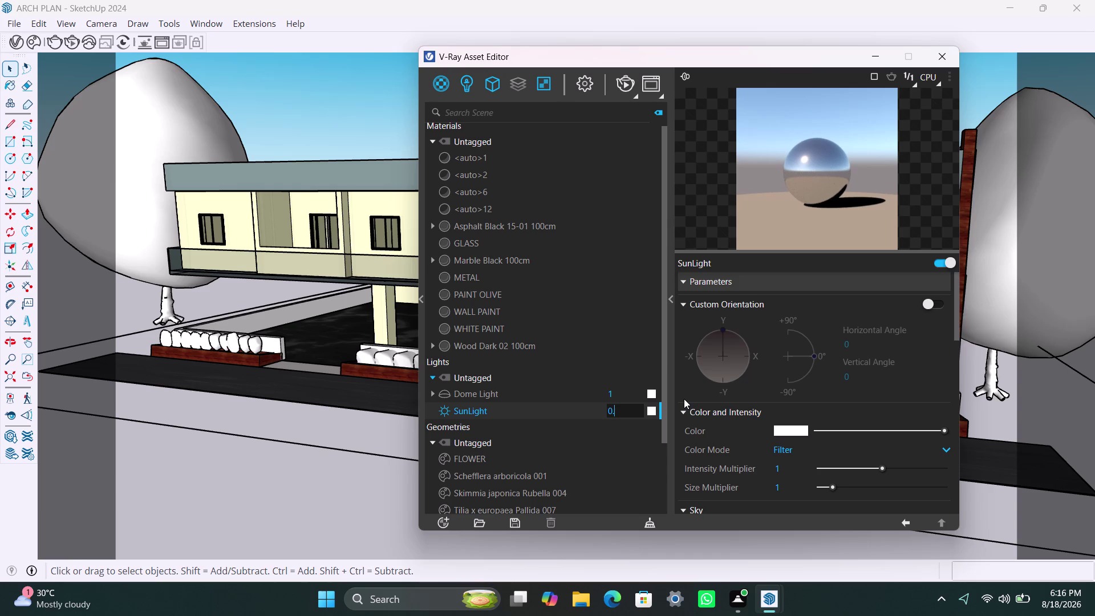
text(5)
click(374, 475)
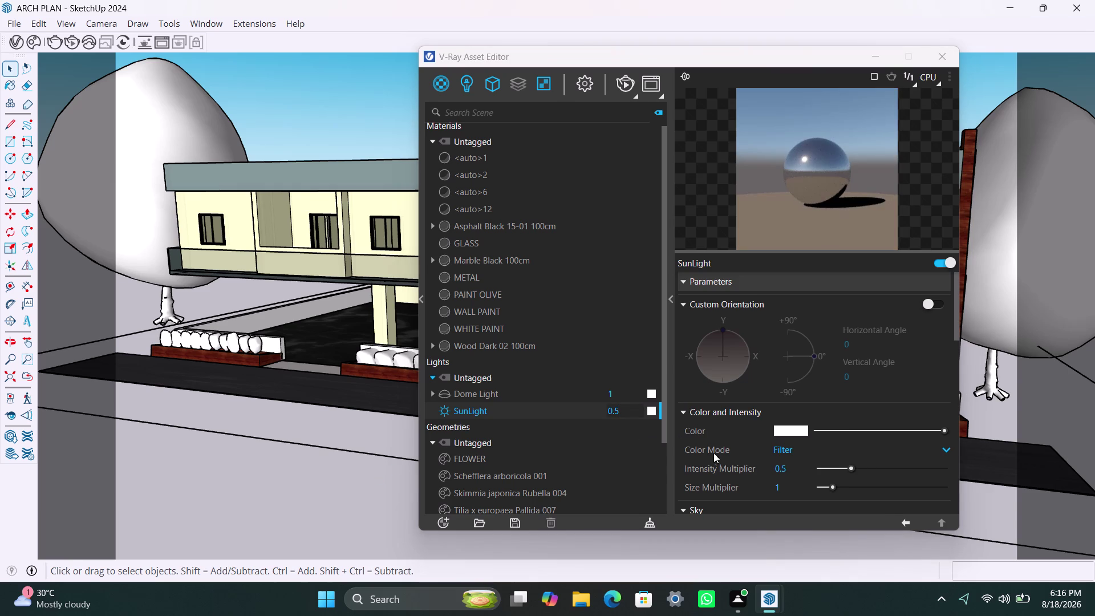
Set Dome Light intensity to 0.5, hide the editor, and start a new render.
drag(624, 397, 564, 400)
text(0)
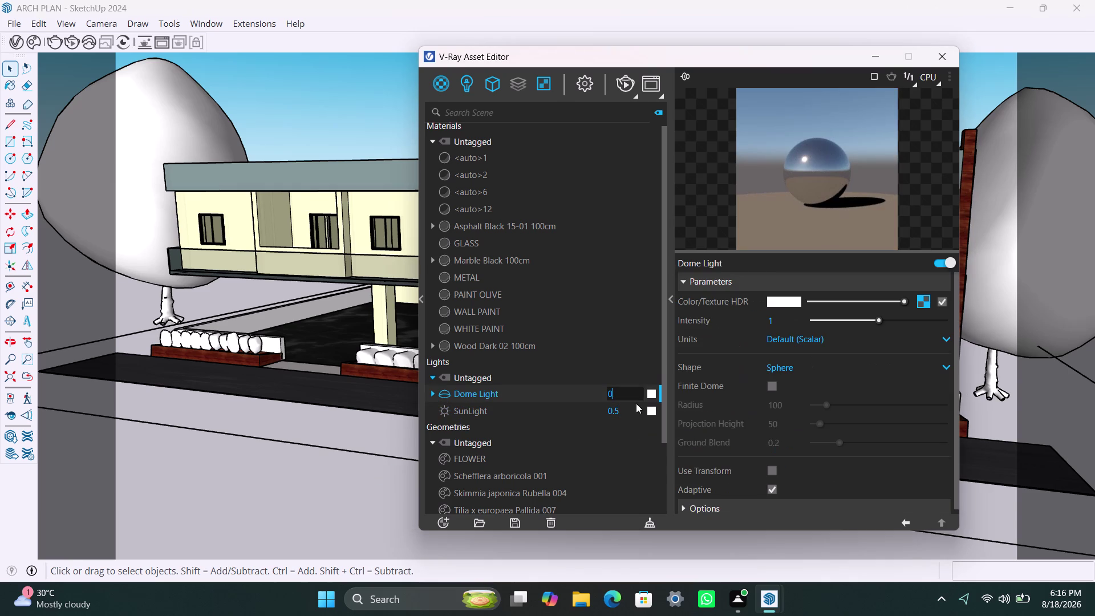
text(.5)
click(364, 494)
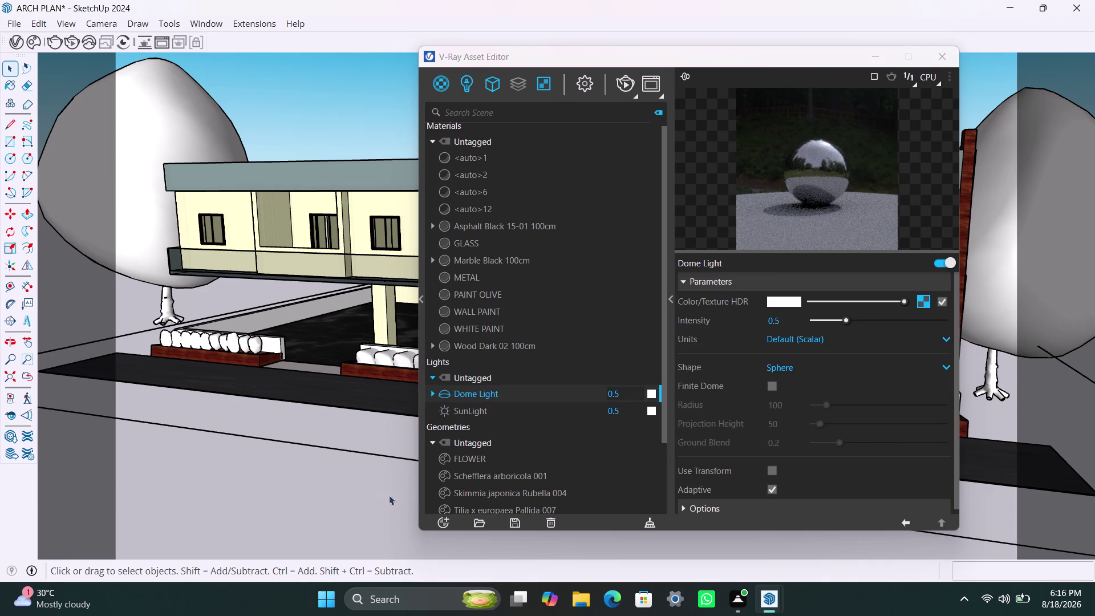
click(873, 54)
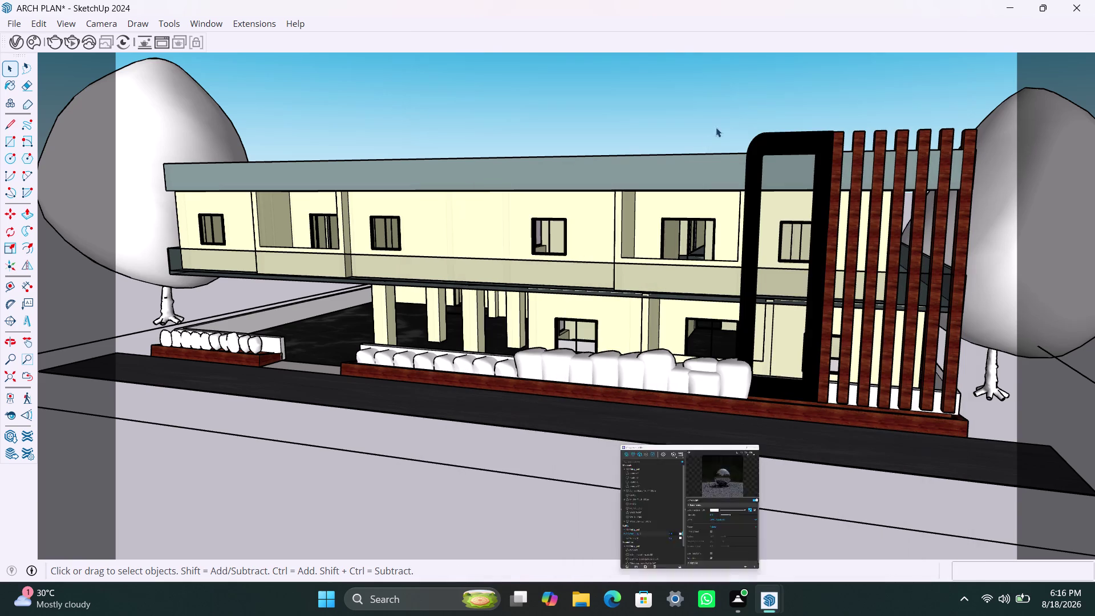
click(70, 40)
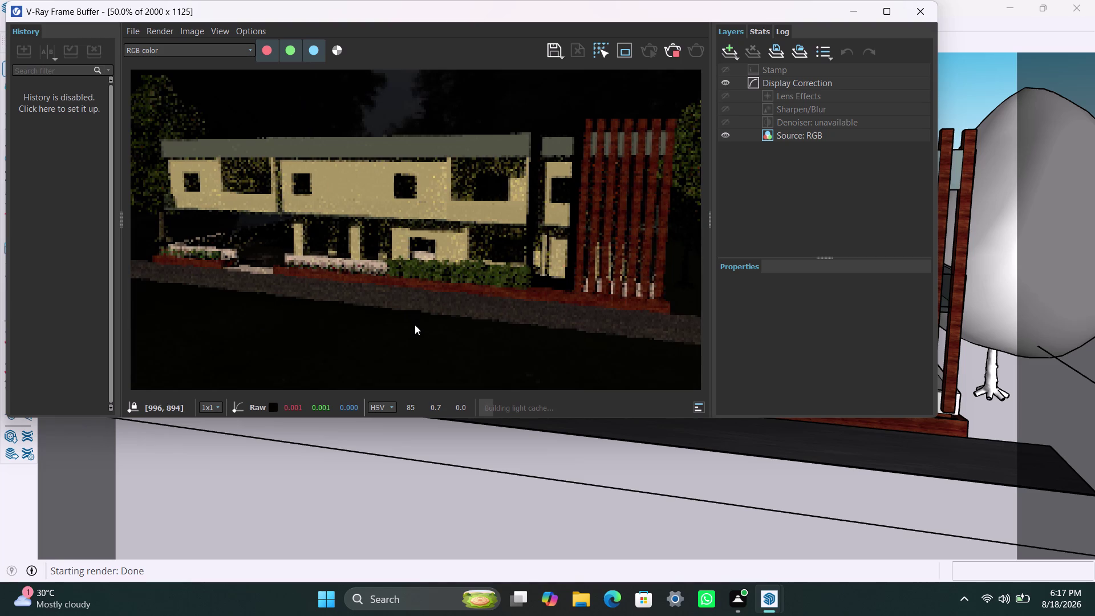
Maximize the dimmed-light render to inspect it, then restore and close the Frame Buffer.
click(886, 11)
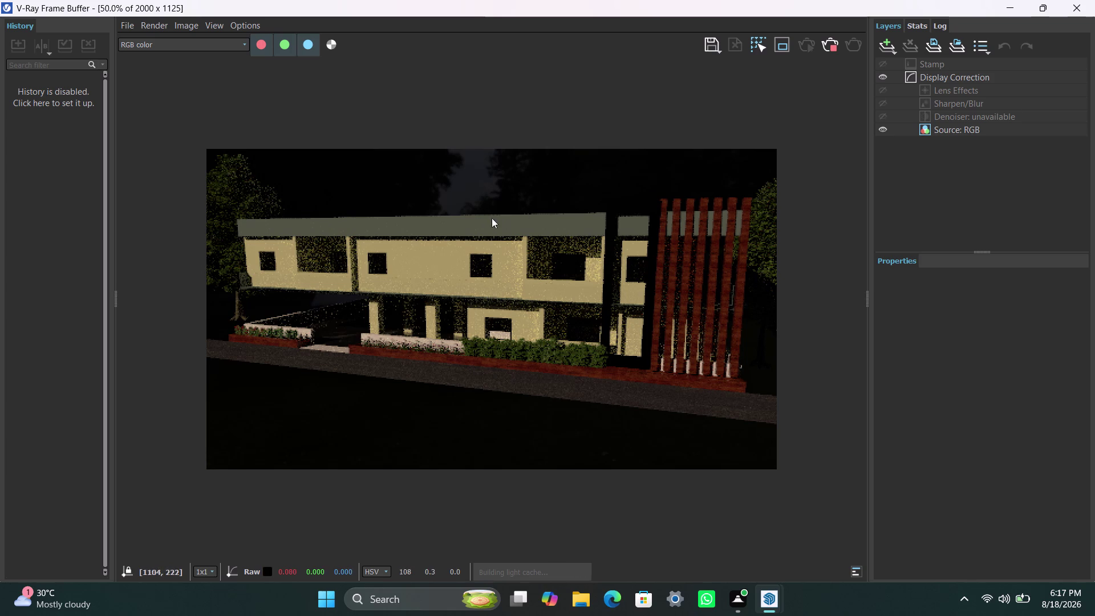
scroll(down, 3)
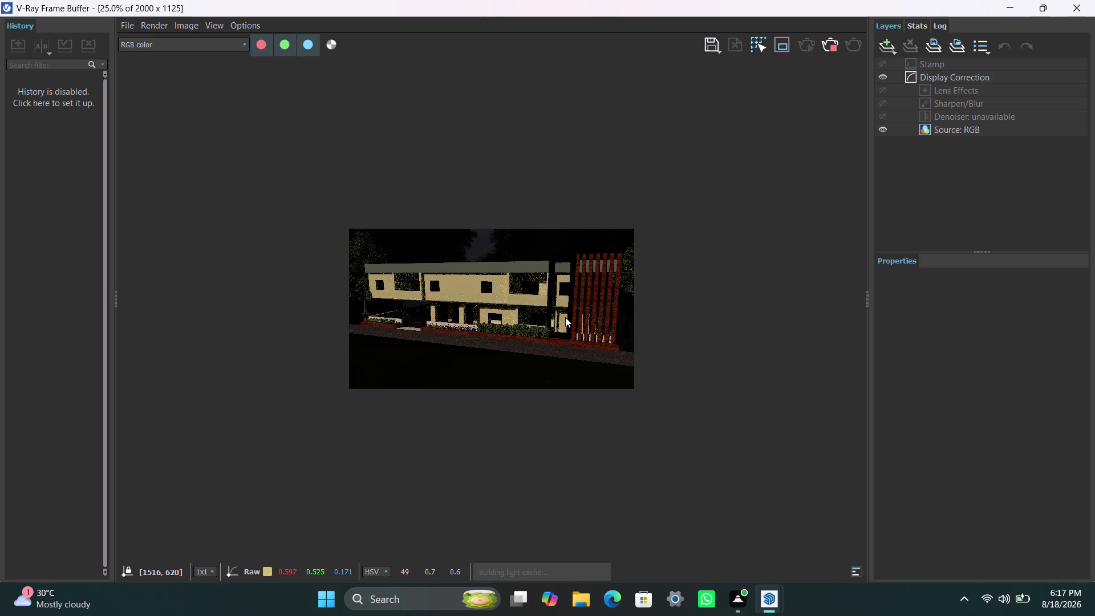
scroll(up, 3)
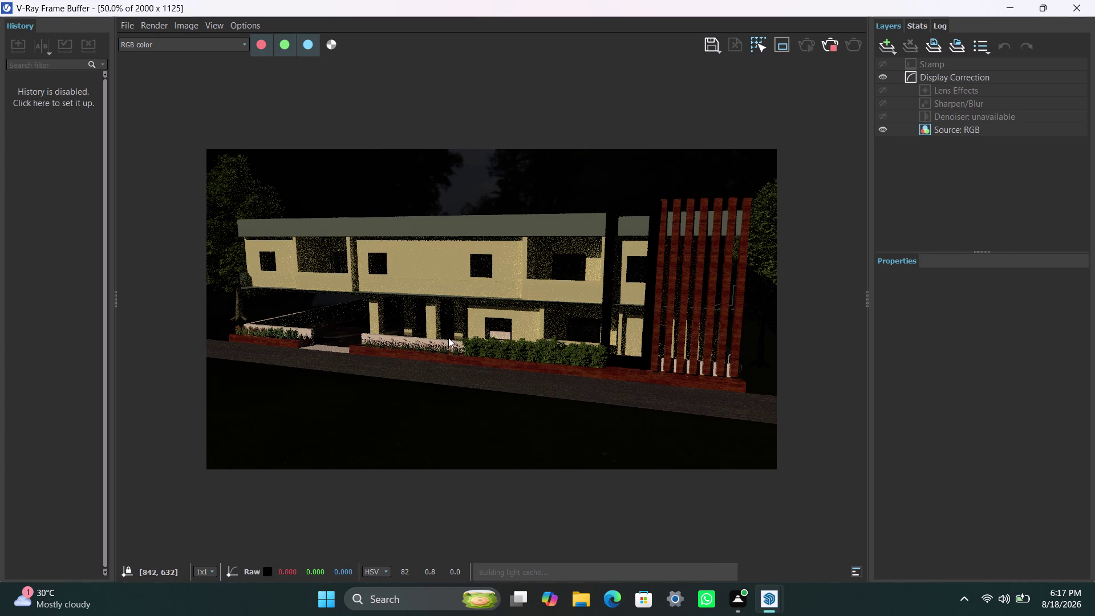
scroll(down, 3)
scroll(up, 3)
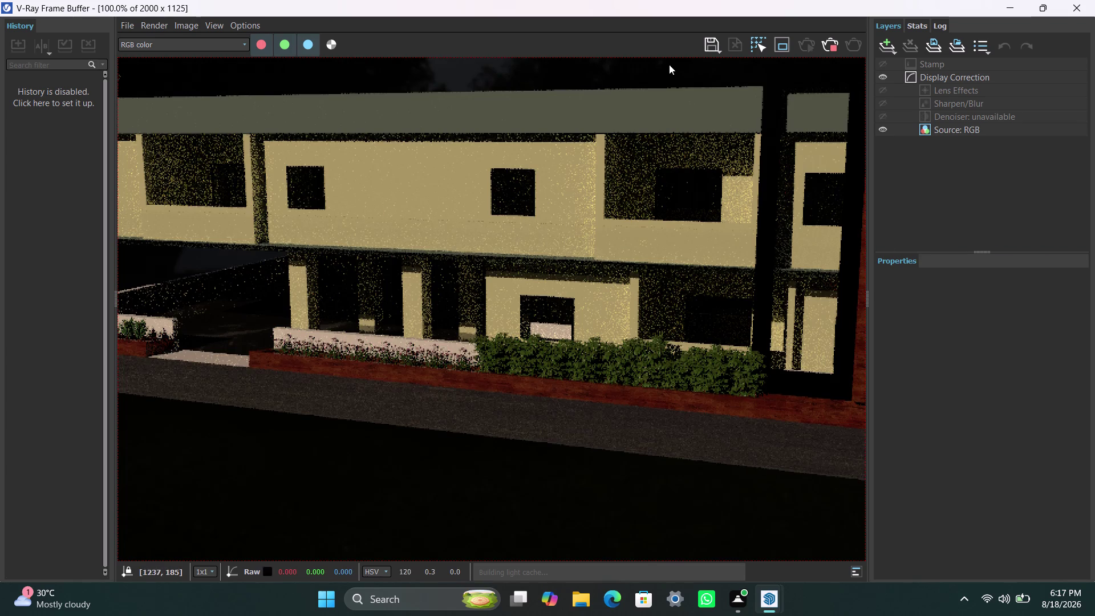
scroll(down, 3)
click(833, 47)
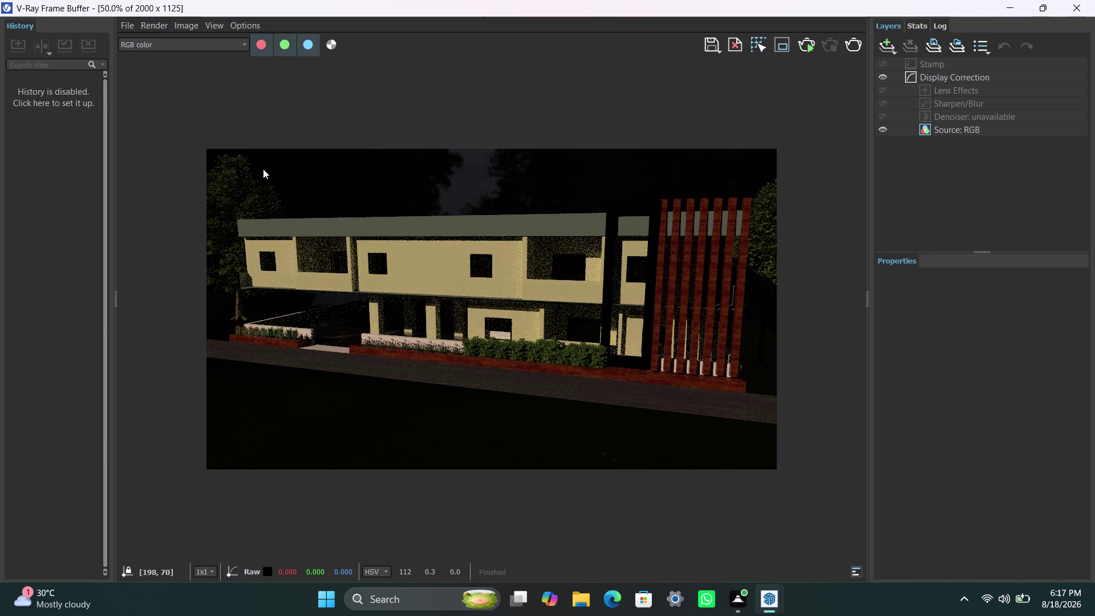
click(1012, 3)
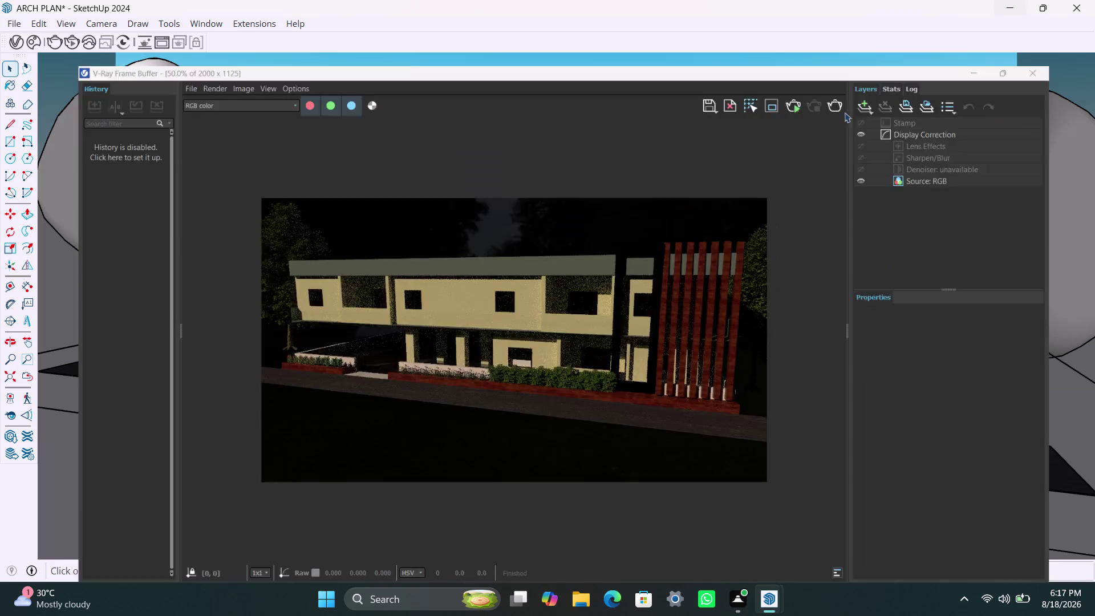
click(505, 187)
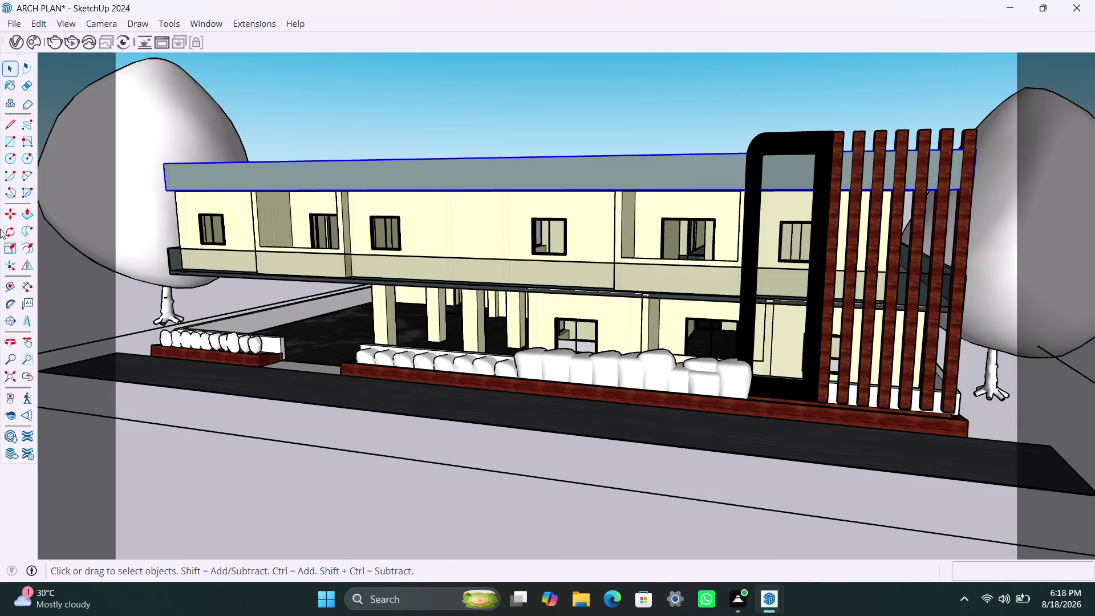
Open the colour picker for the roof's PAINT OLIVE material in the V-Ray Asset Editor.
click(22, 41)
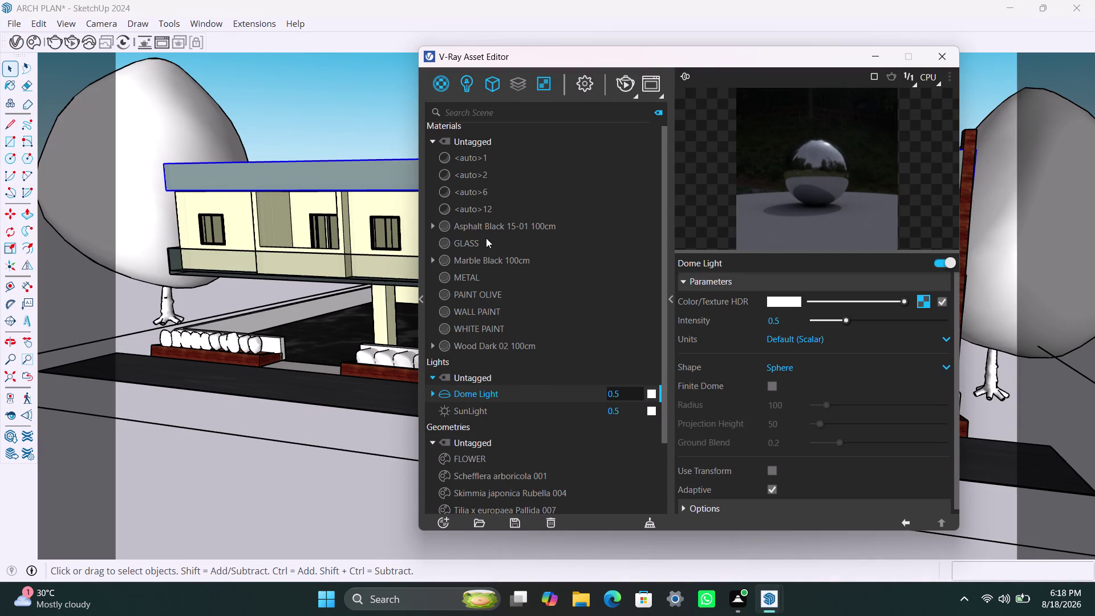
click(478, 297)
click(795, 322)
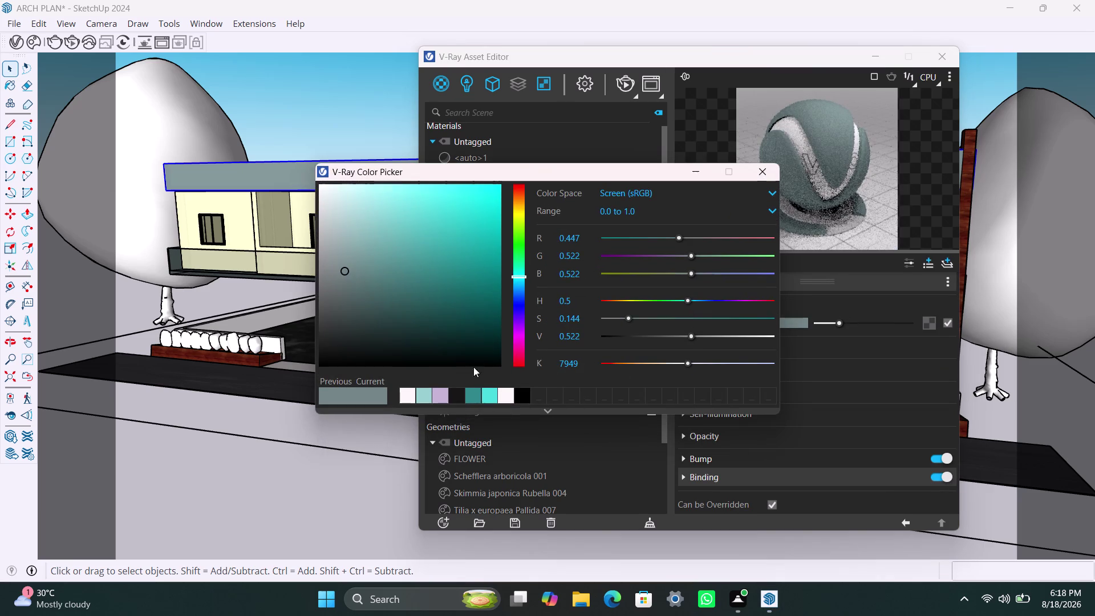
Pick a dark muted maroon-brown for the roof and close the colour picker.
click(517, 188)
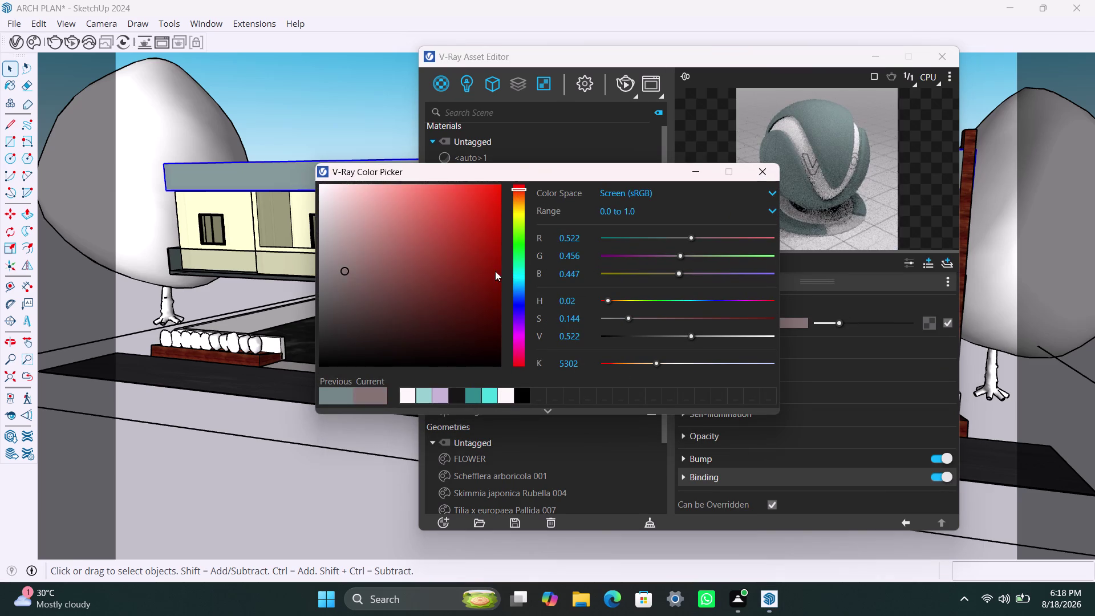
click(416, 324)
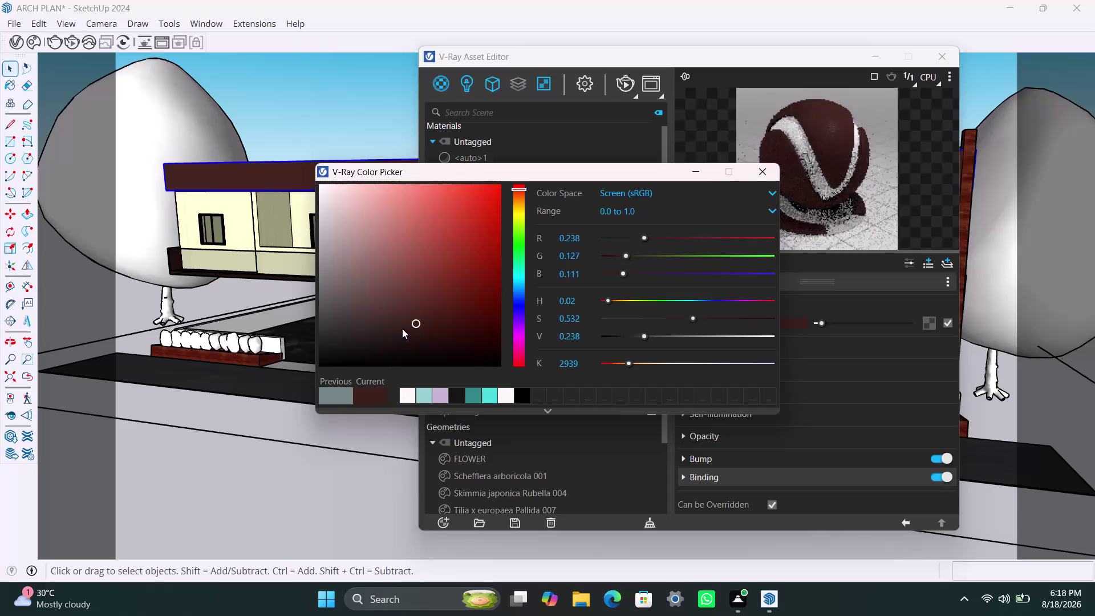
click(401, 316)
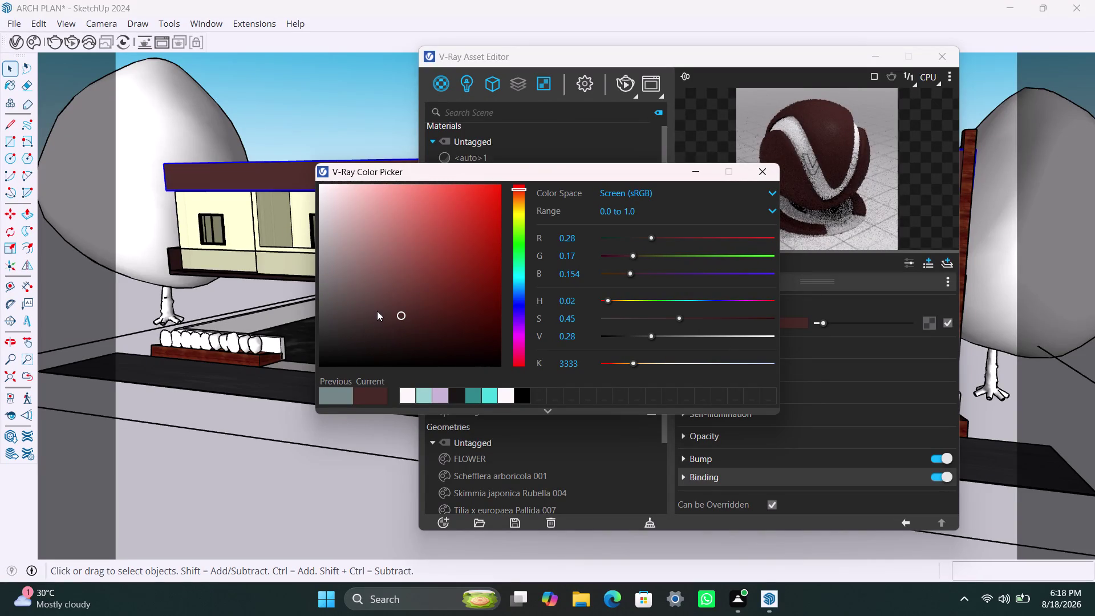
click(378, 305)
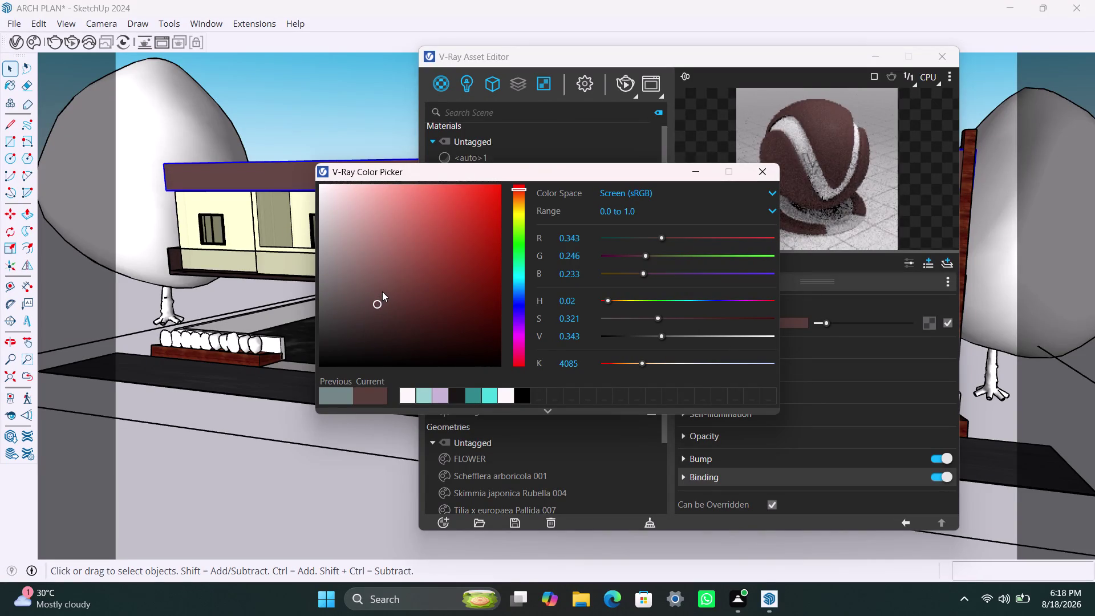
click(381, 289)
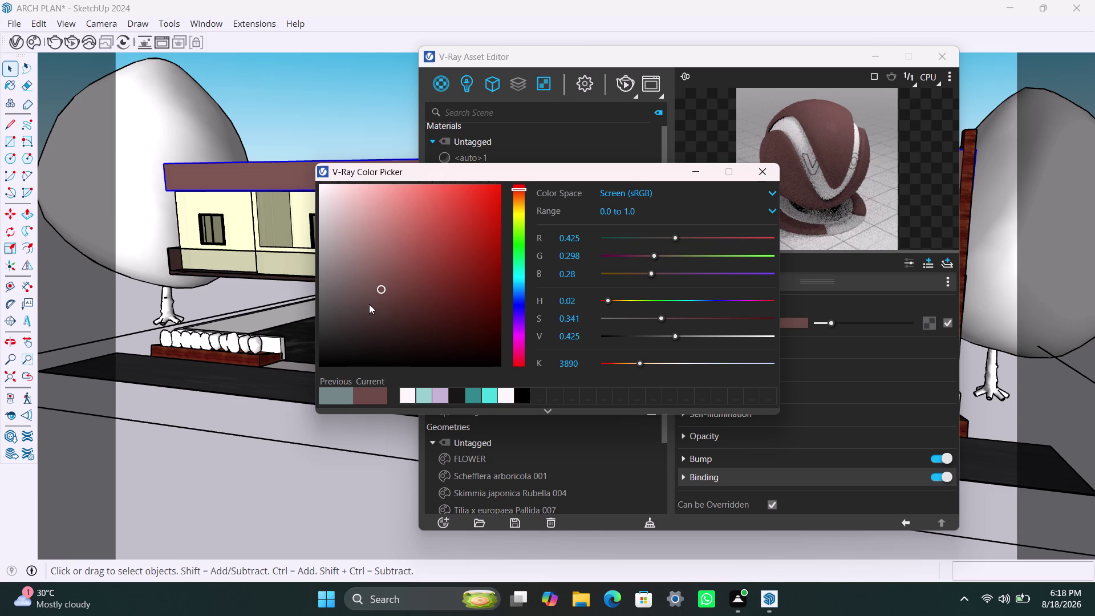
click(368, 304)
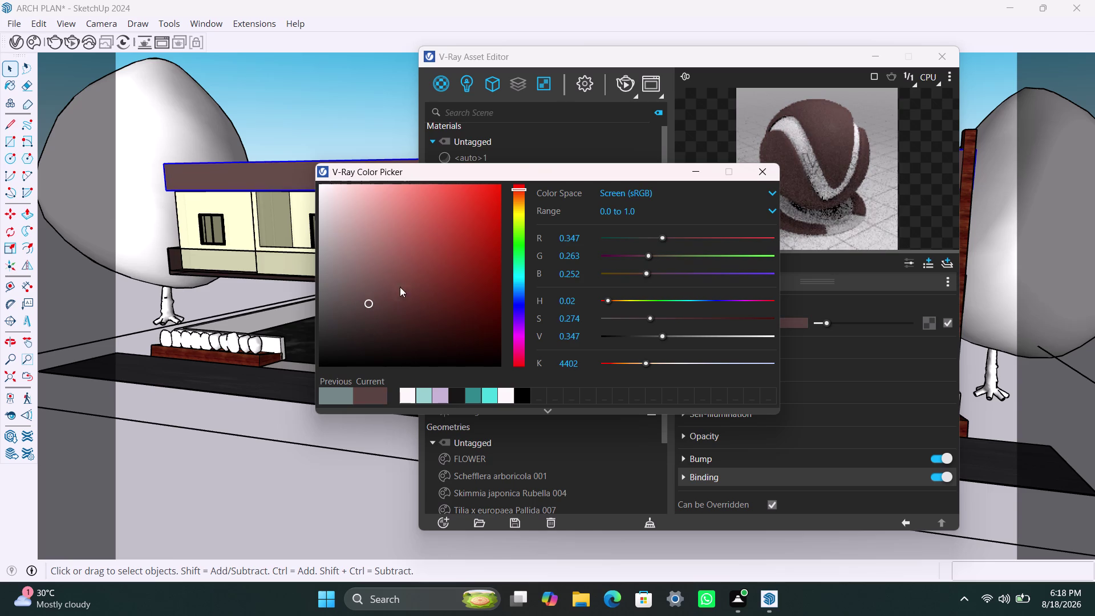
click(693, 171)
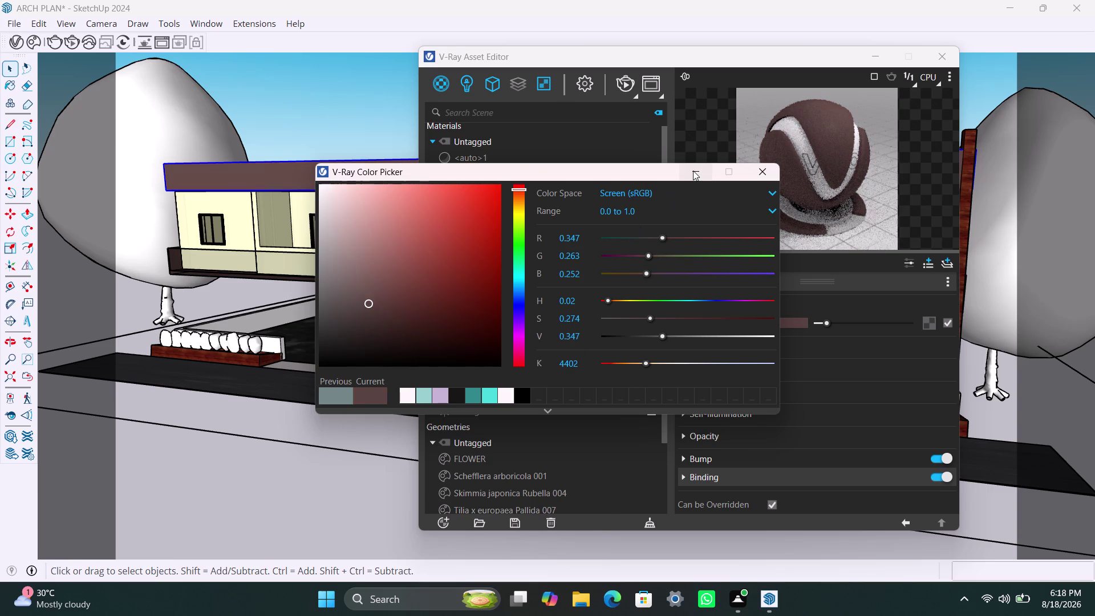
middle_drag(182, 269, 277, 282)
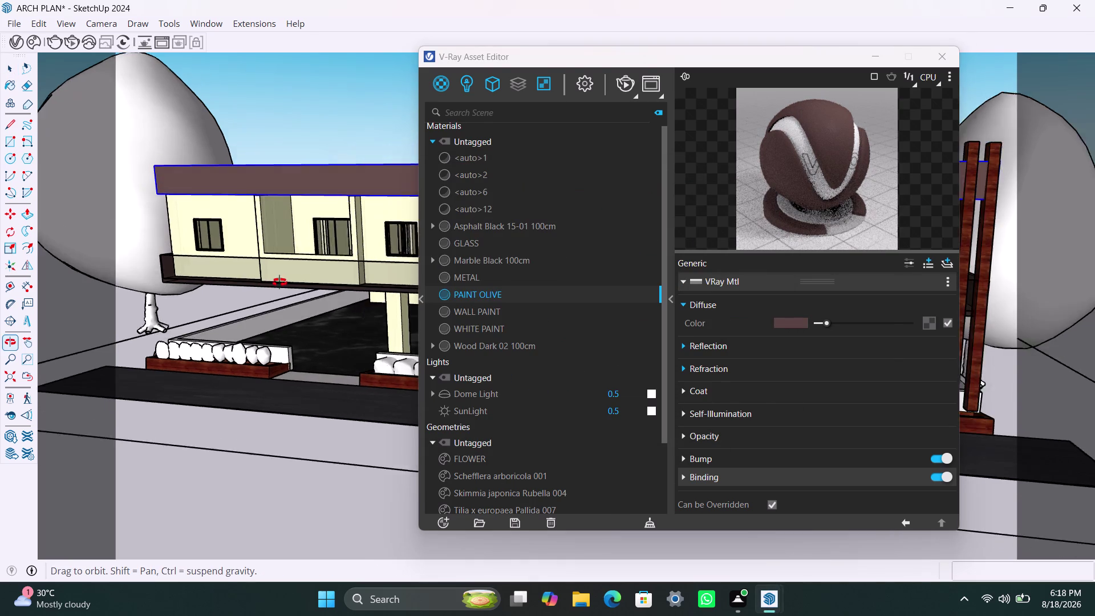
Close the V-Ray Asset Editor and switch the camera to Two-Point Perspective.
middle_drag(277, 282, 495, 265)
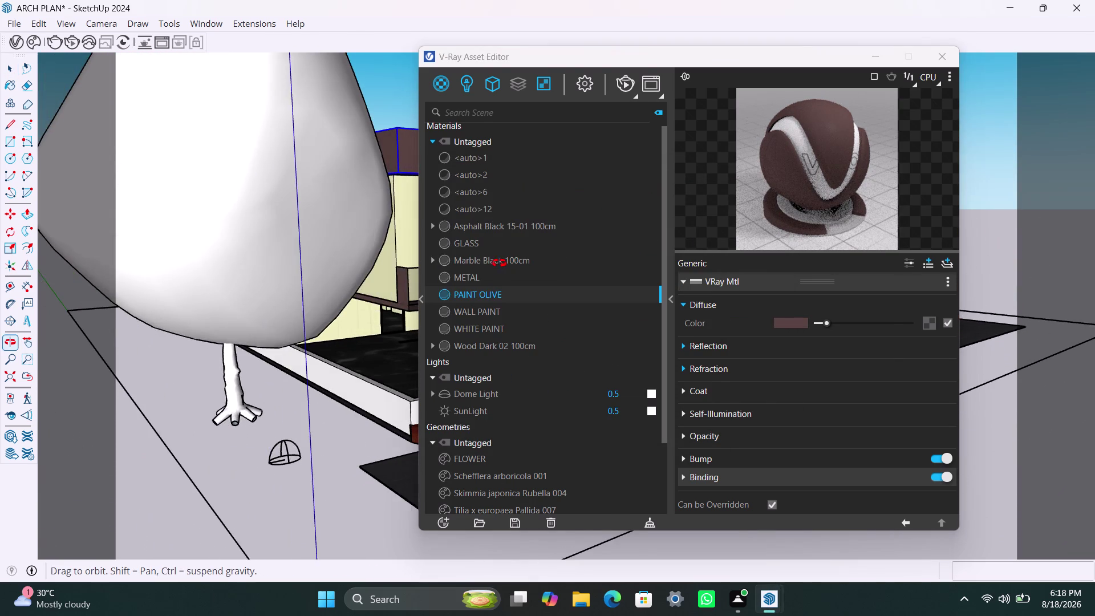
middle_drag(494, 265, 296, 280)
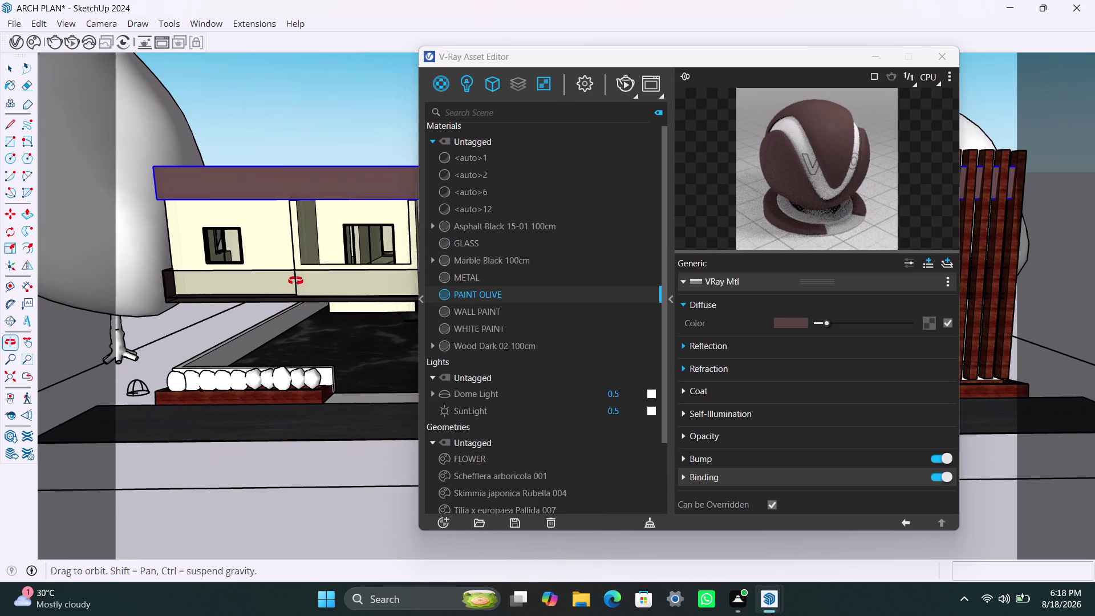
middle_drag(295, 281, 308, 282)
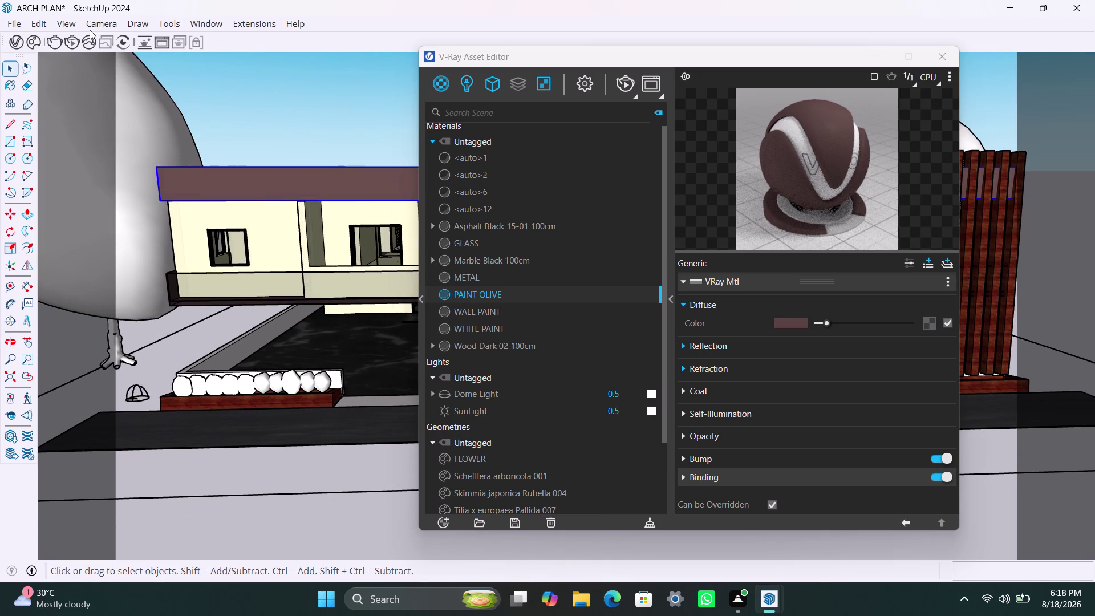
click(874, 58)
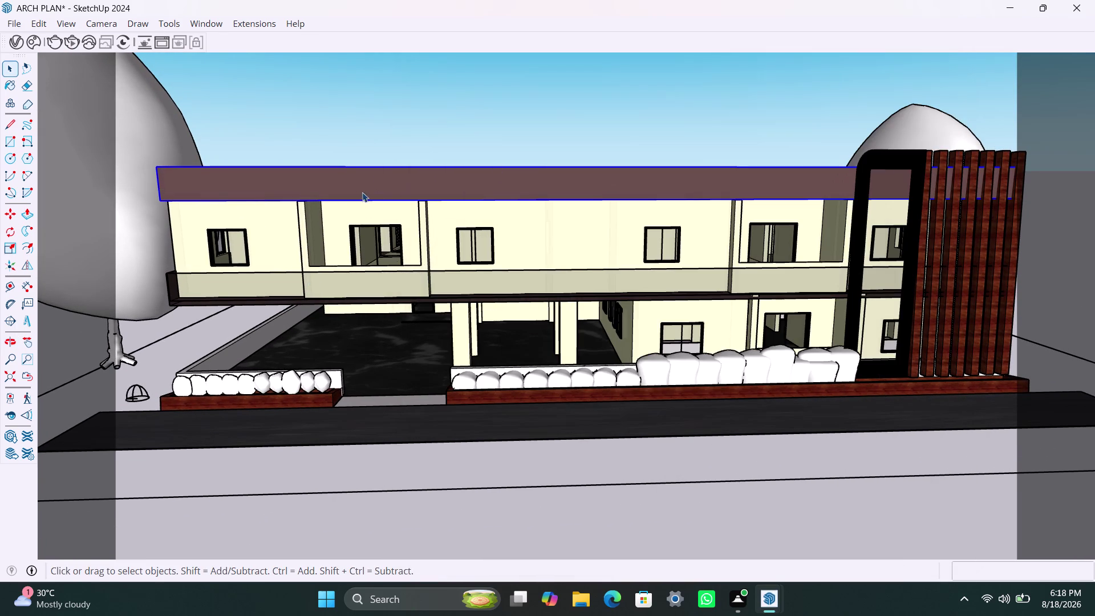
click(115, 25)
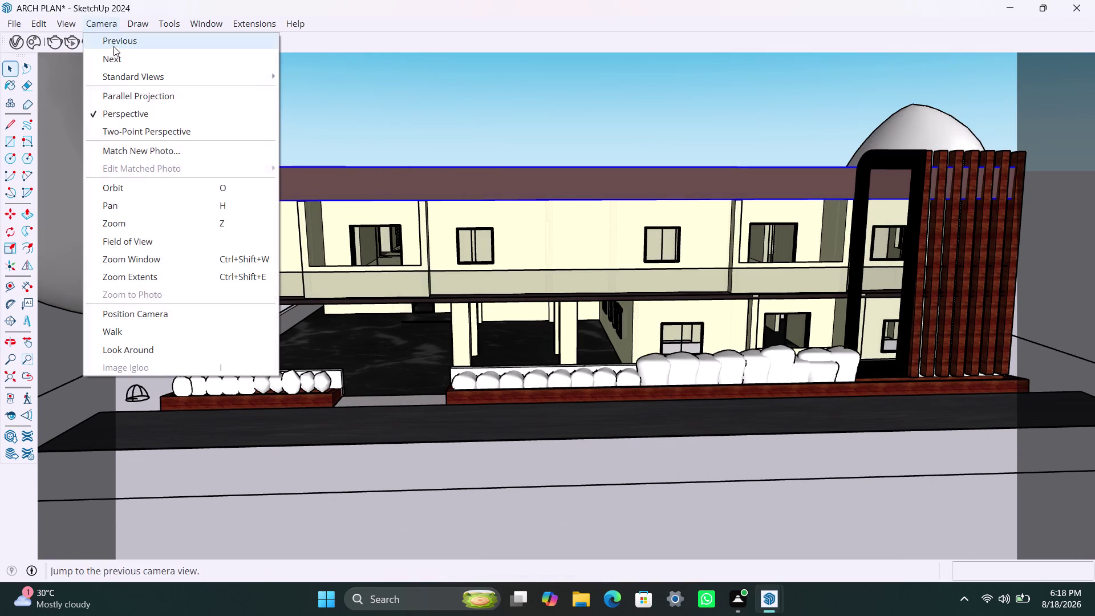
click(127, 125)
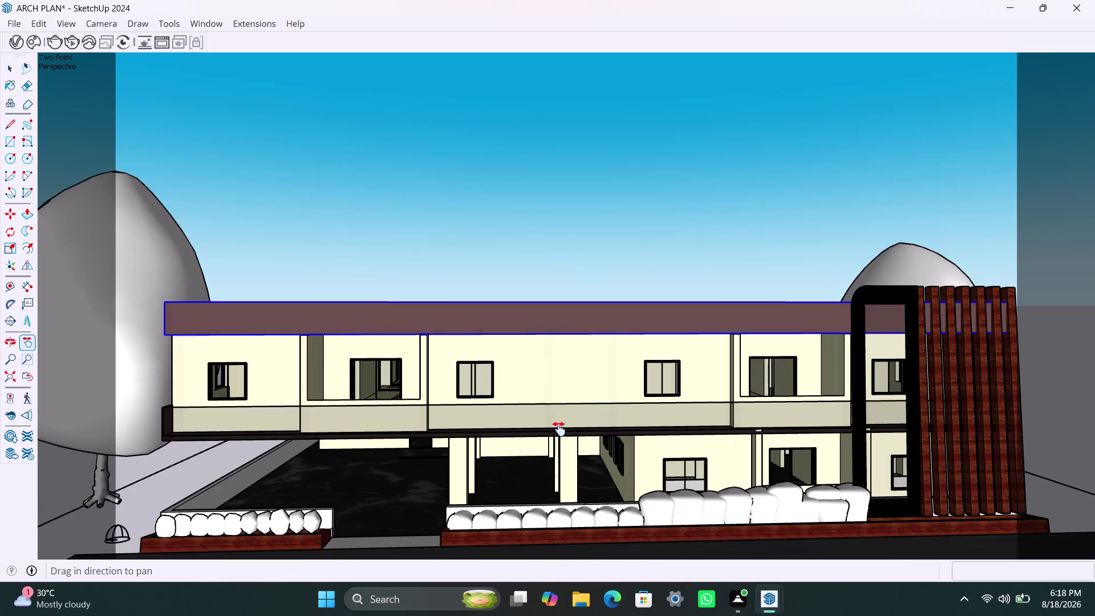
Use the Walk tool with a 5' eye height.
middle_drag(558, 429, 561, 411)
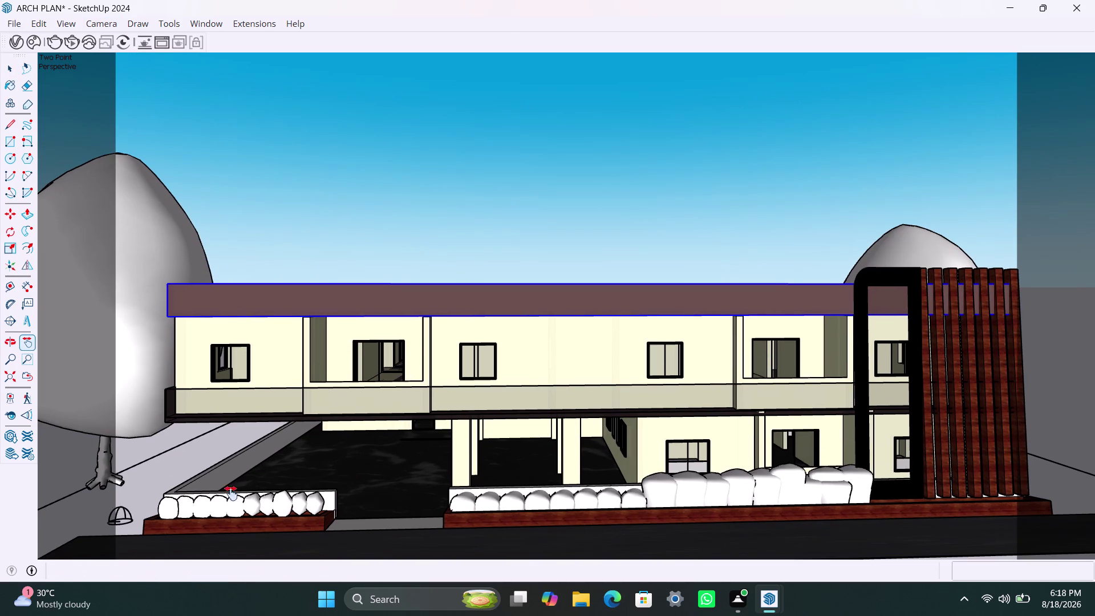
click(26, 405)
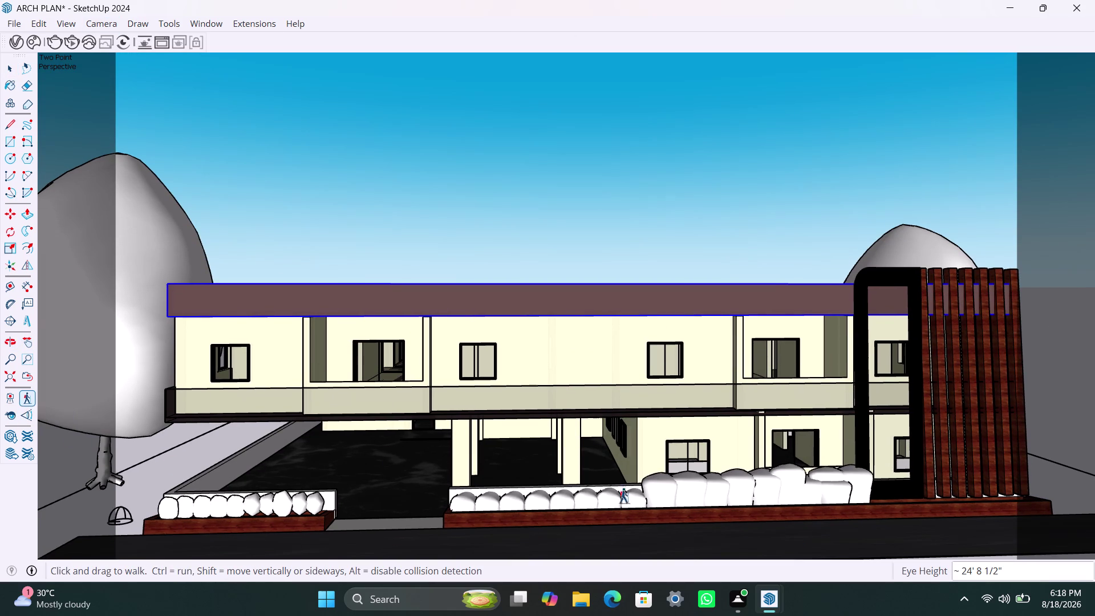
click(1007, 568)
text(5')
key(Return)
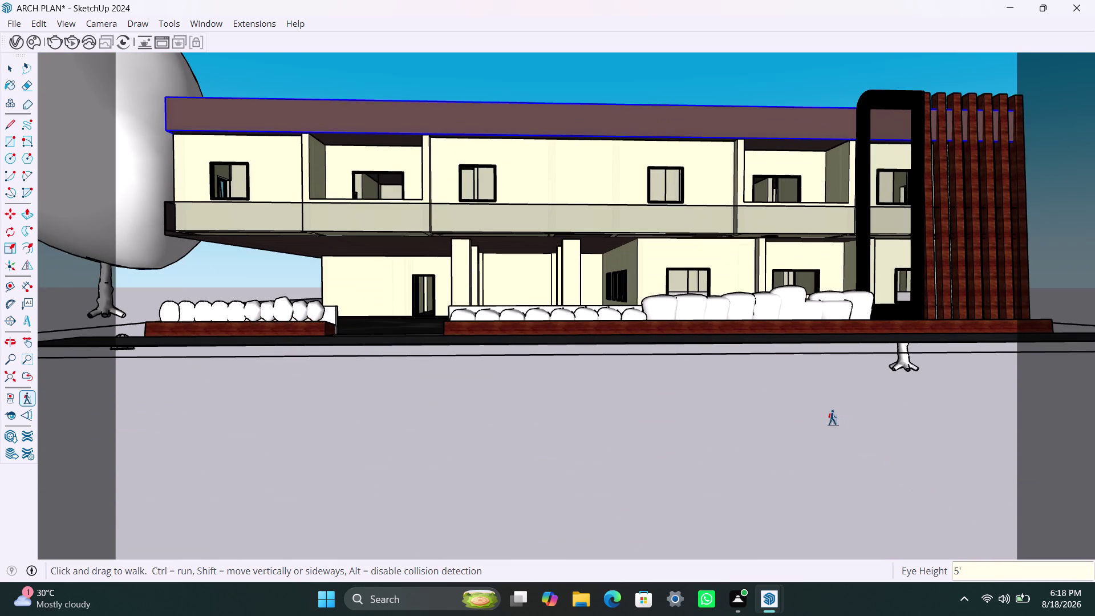
Level and centre the front facade in view, then start a V-Ray render.
middle_drag(833, 420, 827, 437)
middle_drag(827, 437, 821, 468)
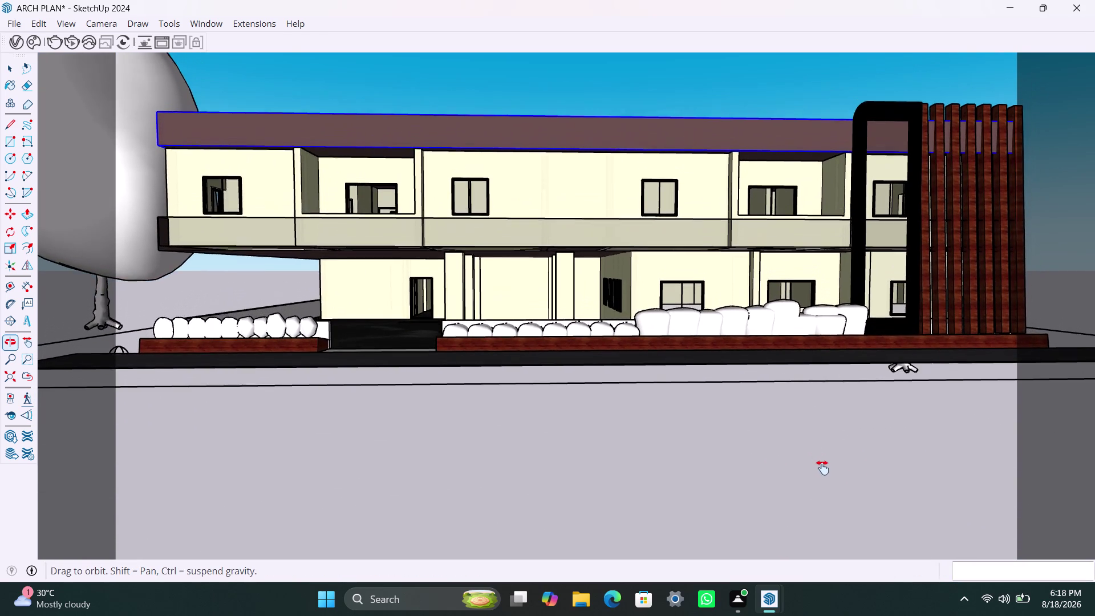
middle_drag(822, 467, 825, 489)
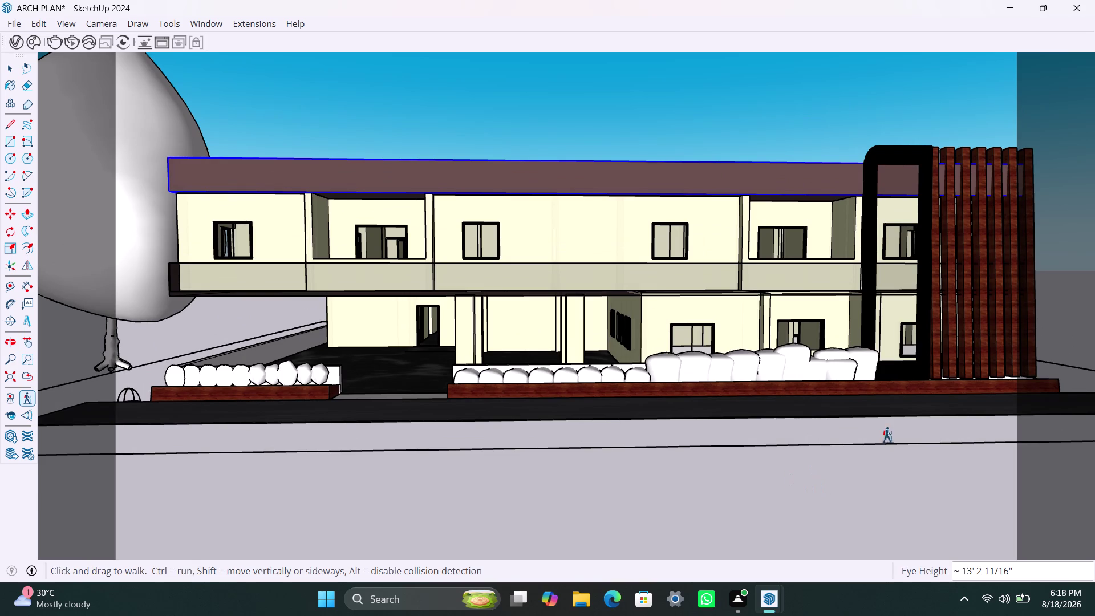
scroll(down, 3)
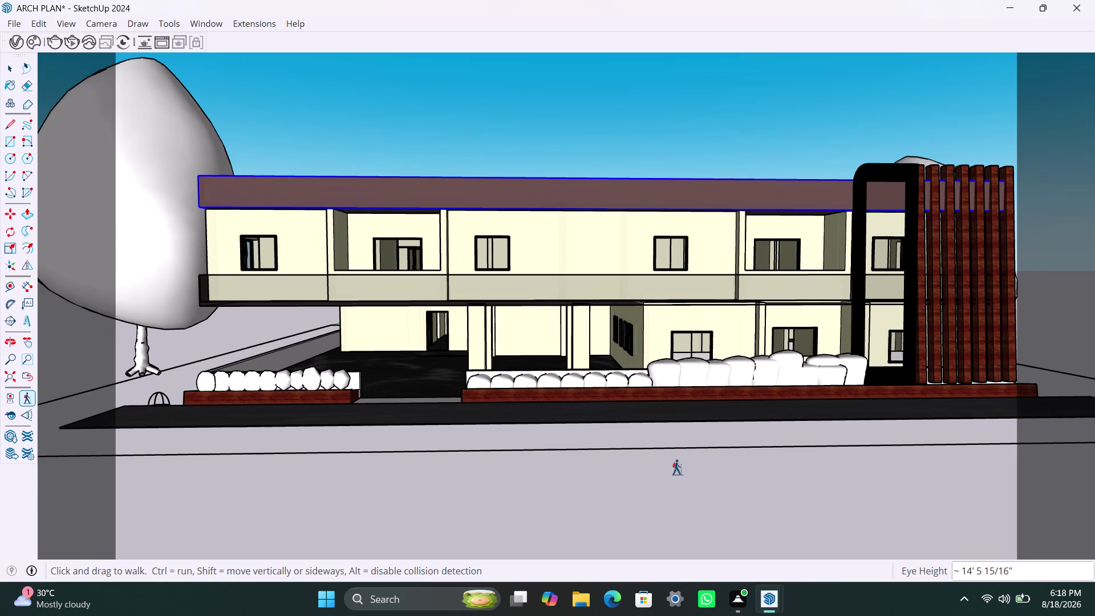
middle_drag(668, 457, 641, 458)
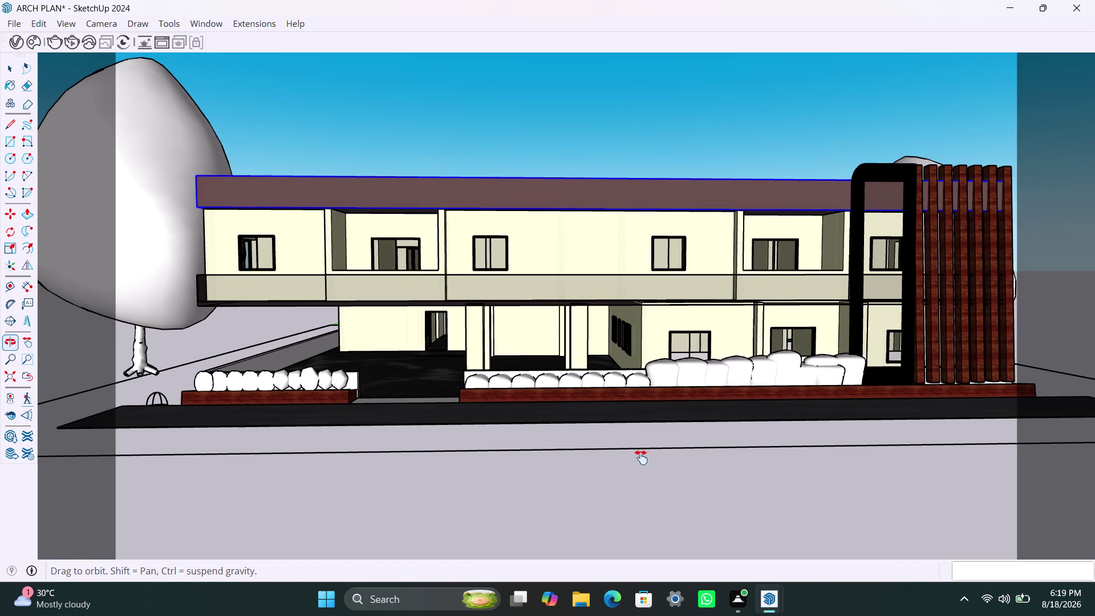
middle_drag(641, 458, 609, 460)
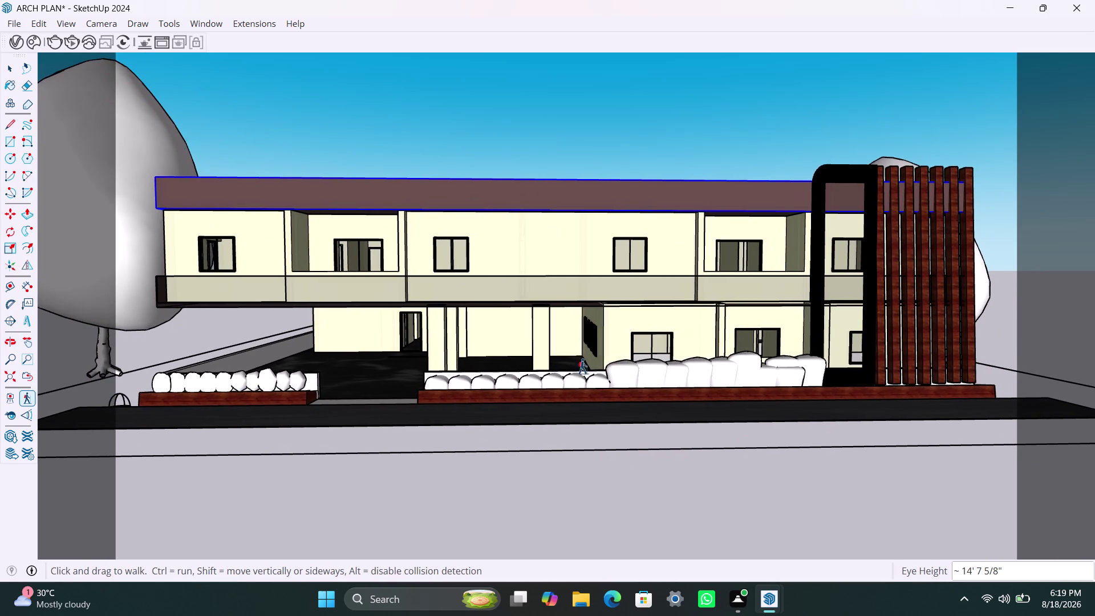
scroll(up, 3)
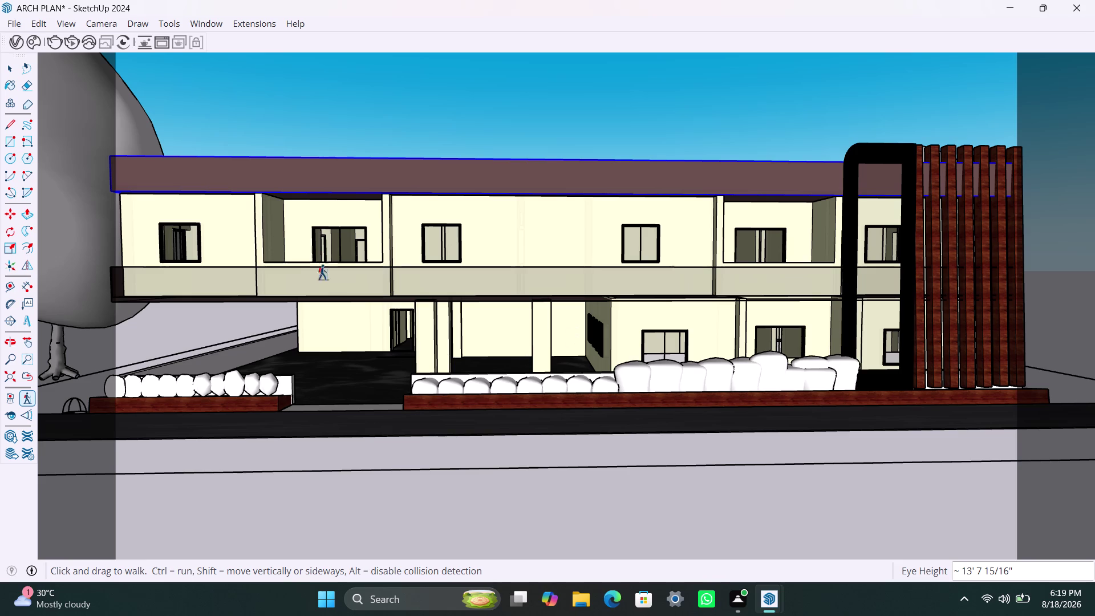
scroll(down, 3)
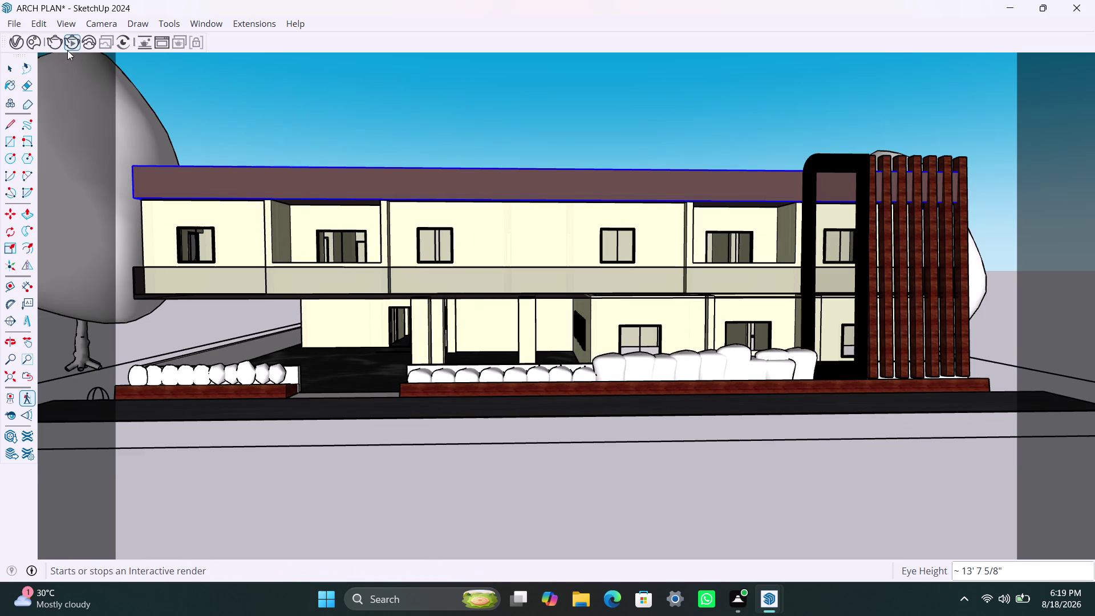
click(69, 44)
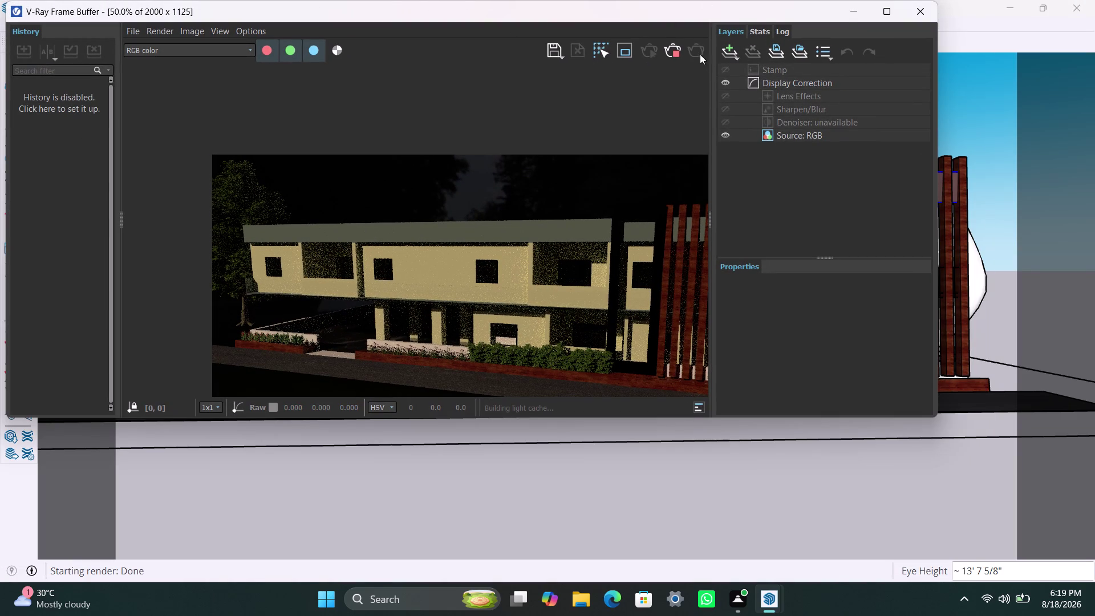
Zoom around the finished night render, minimize the Frame Buffer, and return to Select.
click(883, 11)
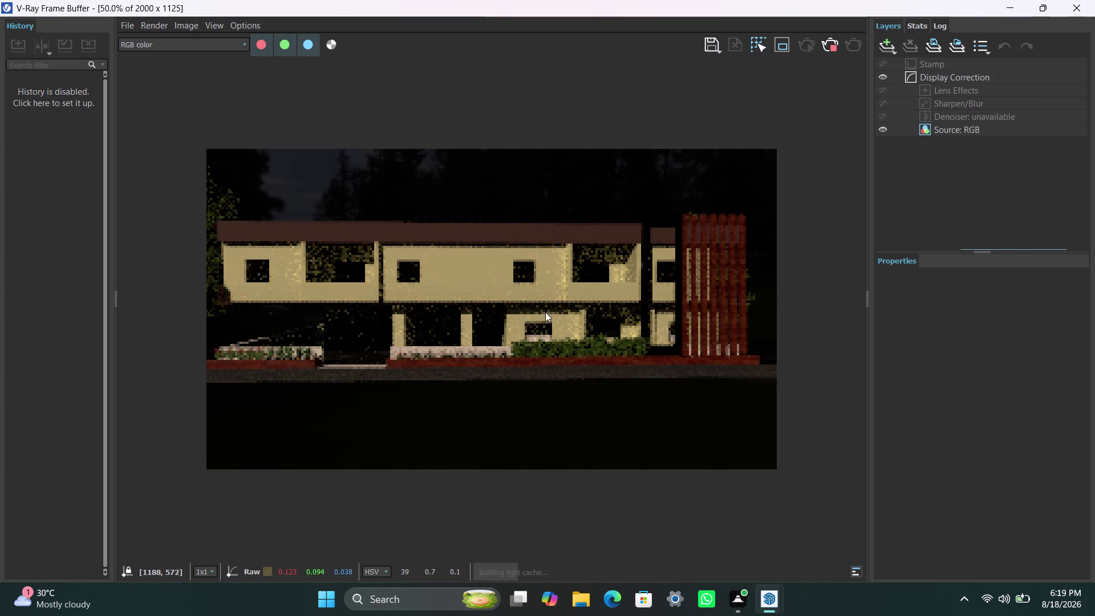
scroll(down, 3)
scroll(down, 3)
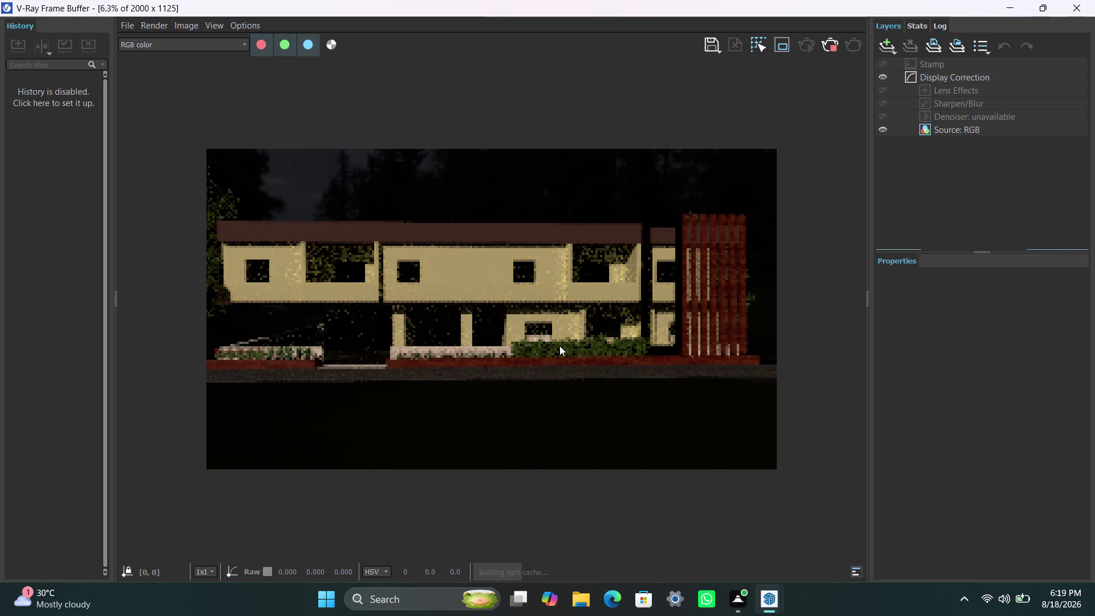
scroll(up, 3)
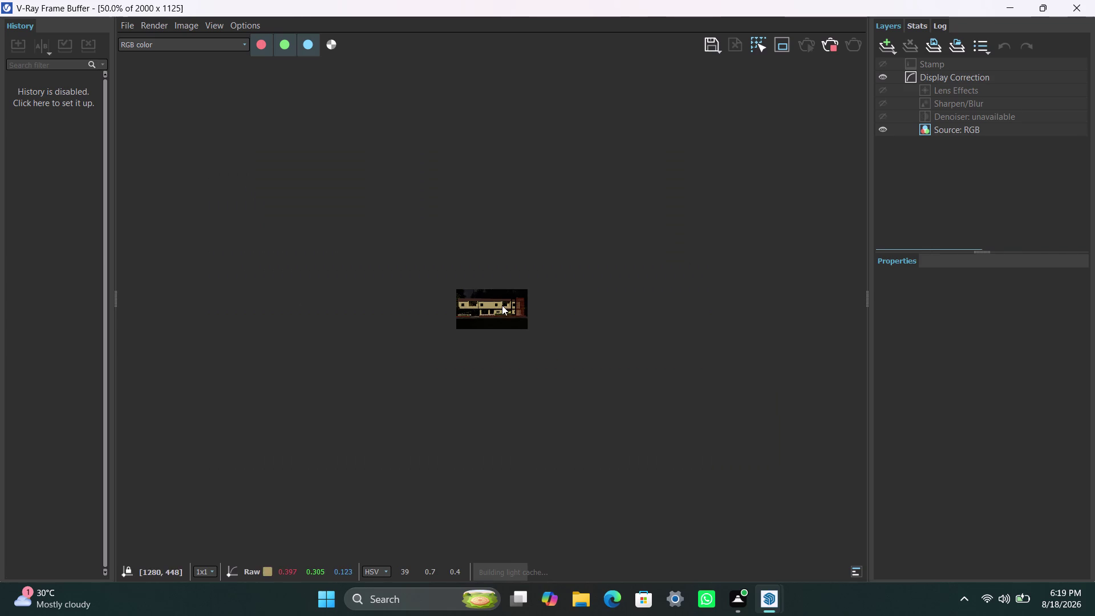
scroll(up, 3)
scroll(up, 3)
scroll(down, 3)
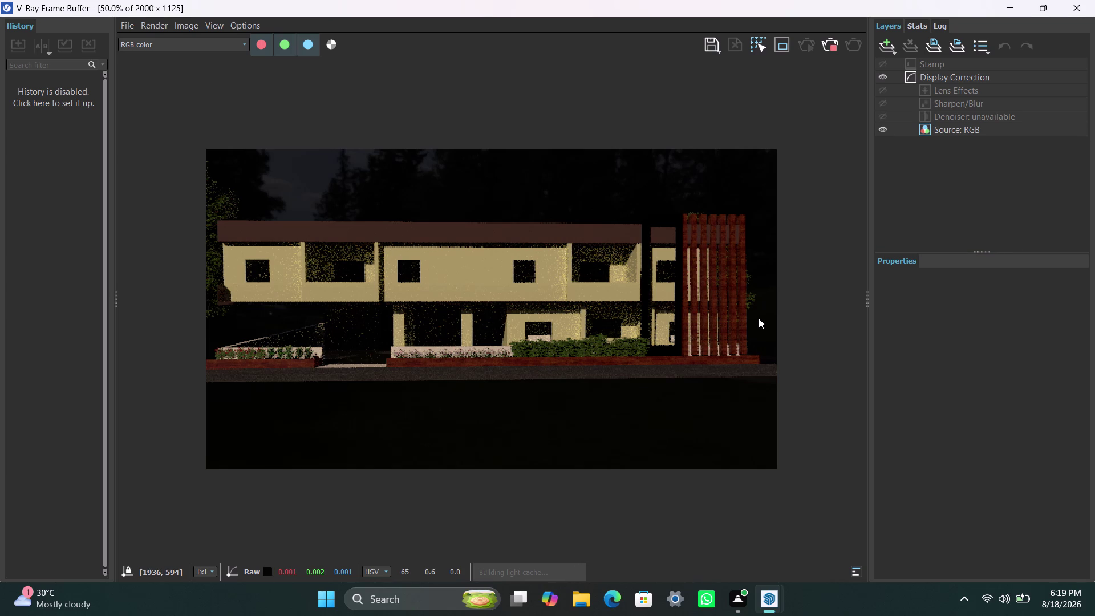
click(833, 46)
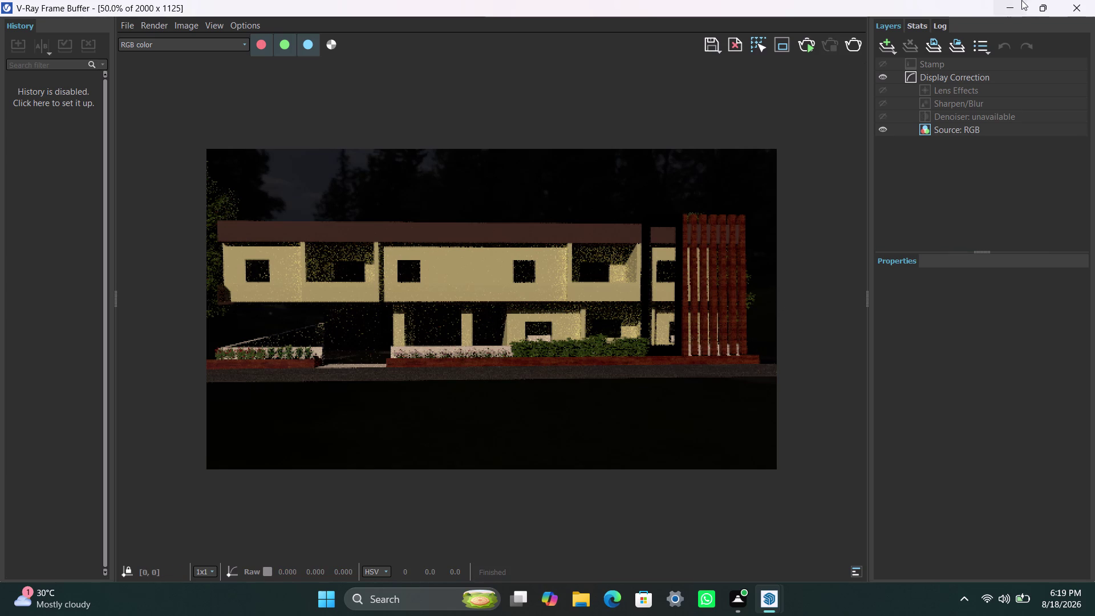
click(1011, 6)
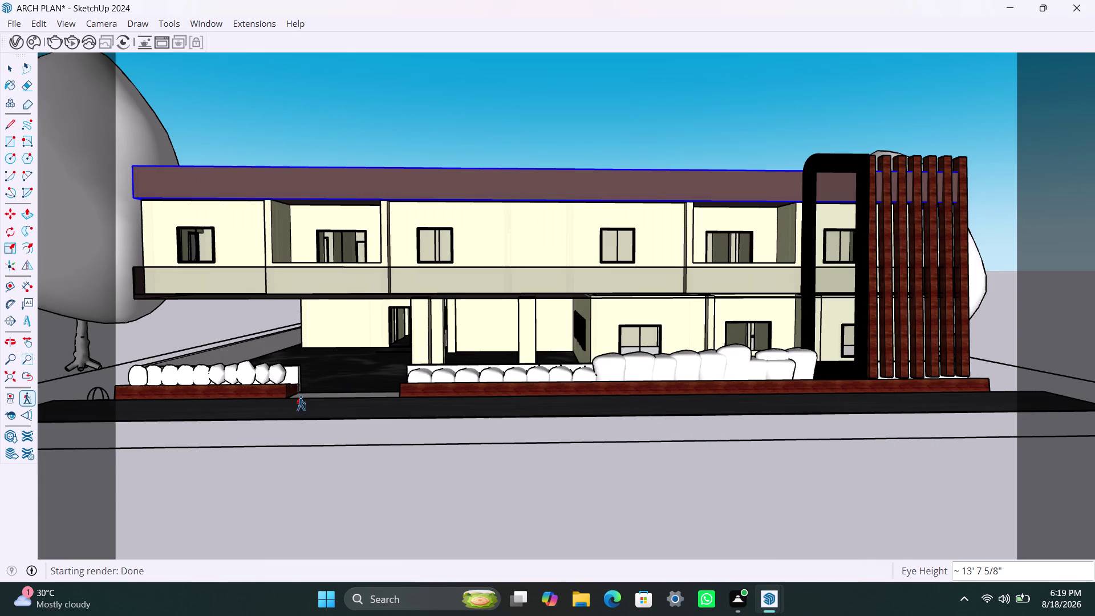
key(space)
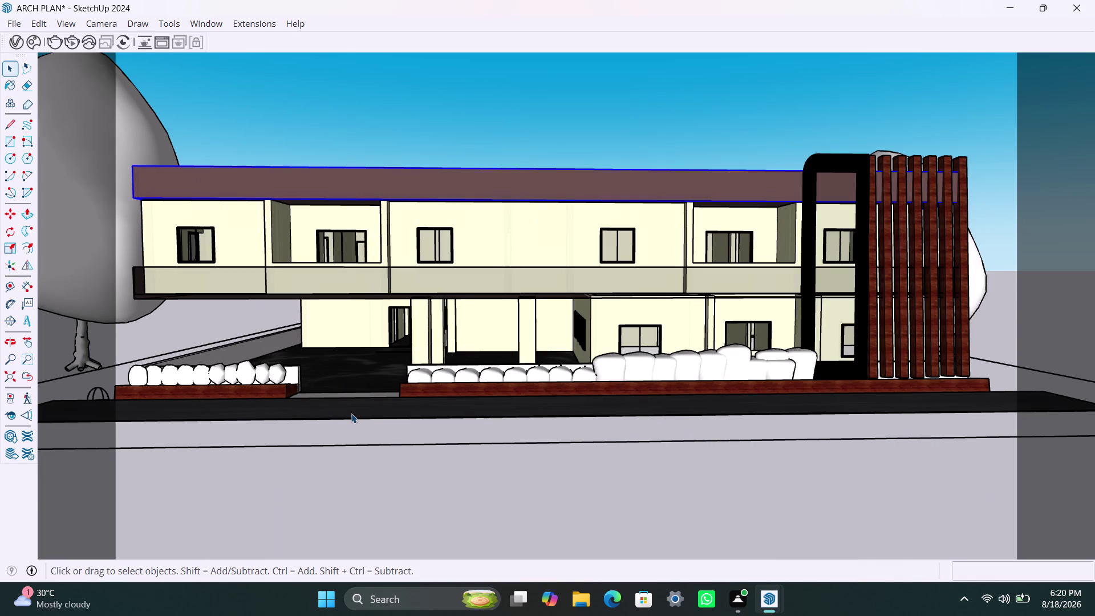